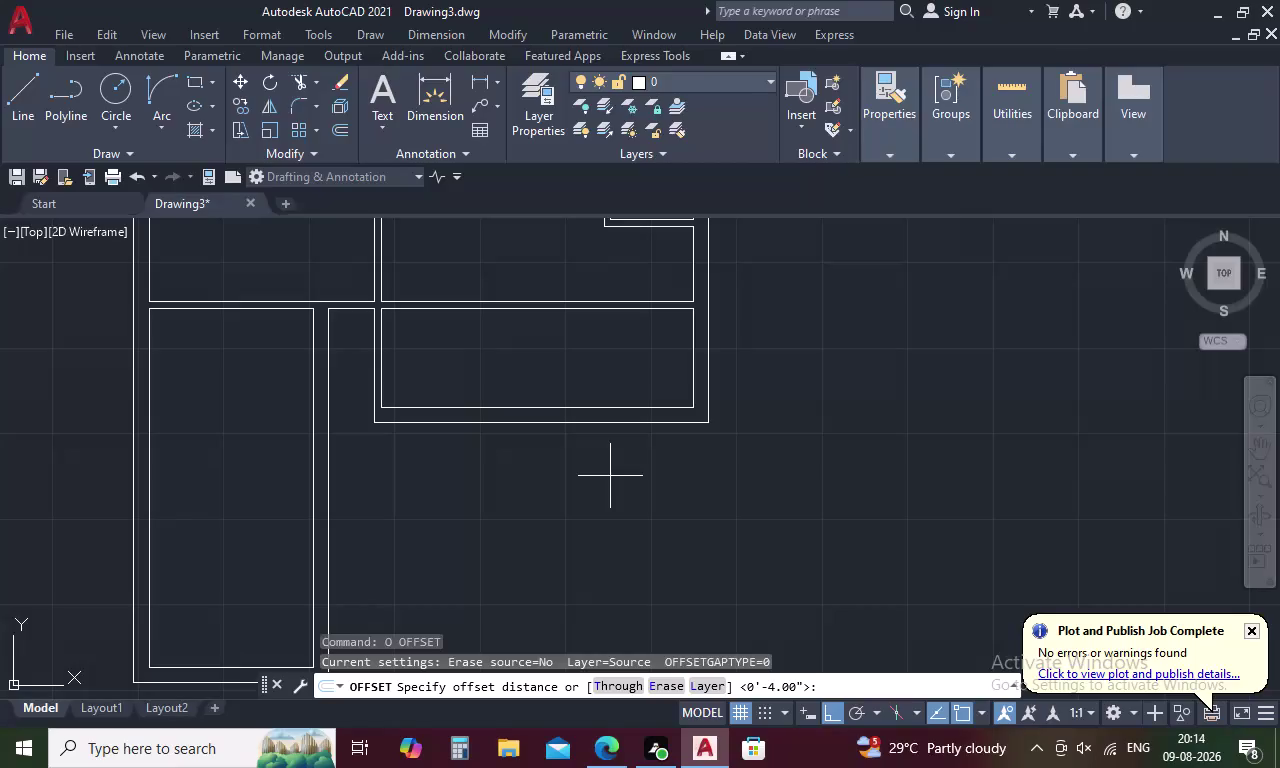
Trim the overlapping wall lines and leftover short segment at the room junction.
scroll(down, 3)
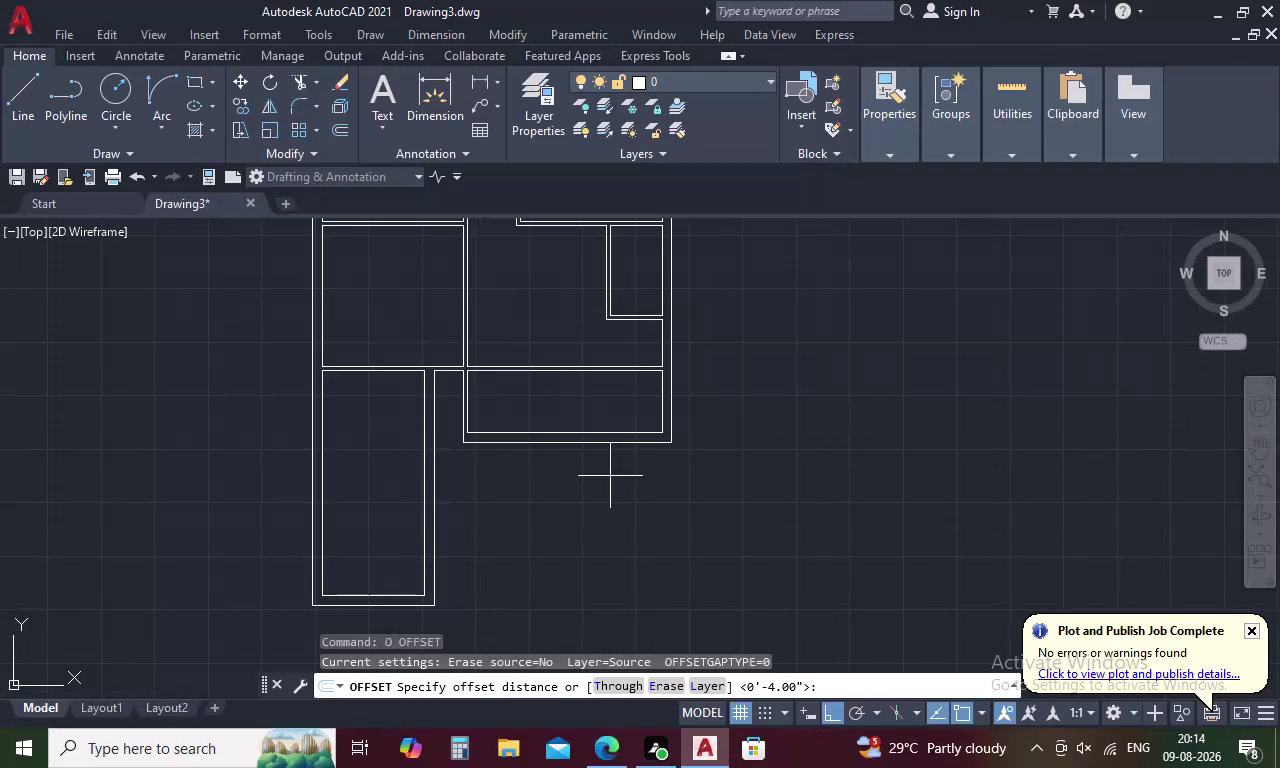
key(Escape)
text(TR)
key(space)
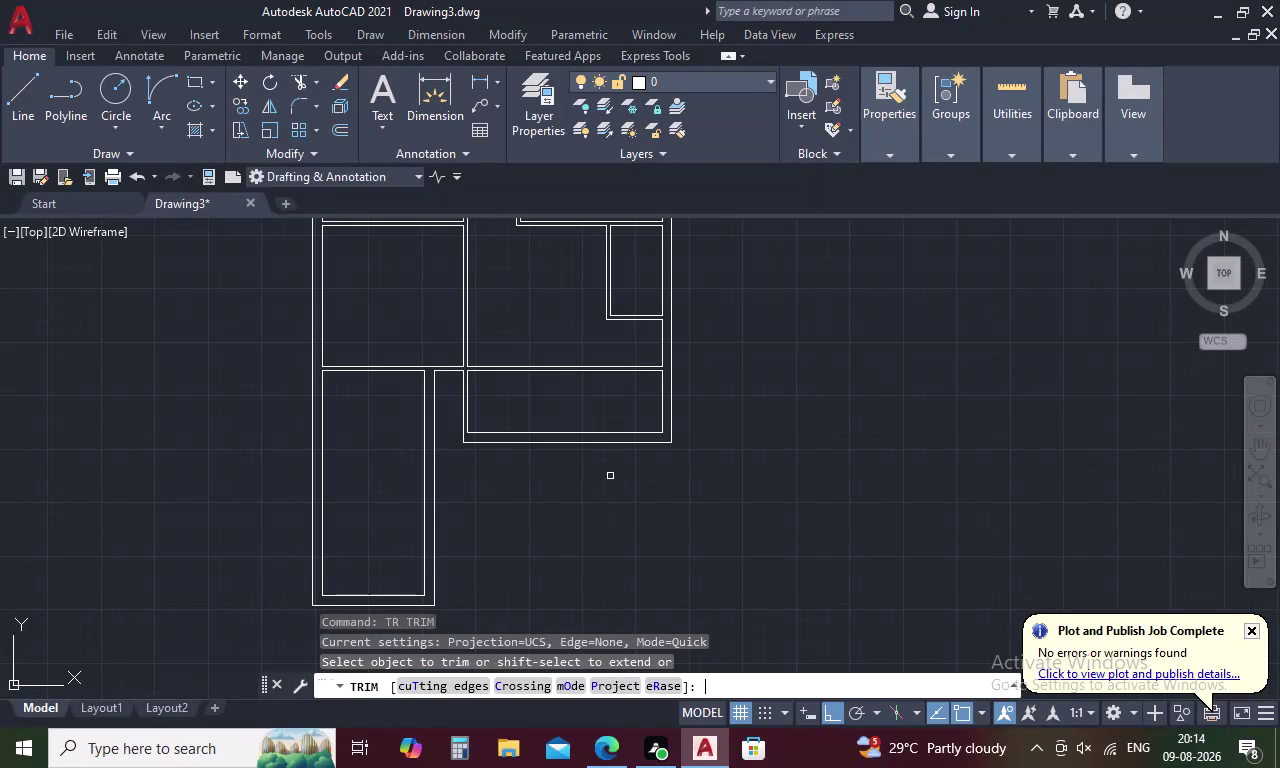
drag(710, 406, 464, 408)
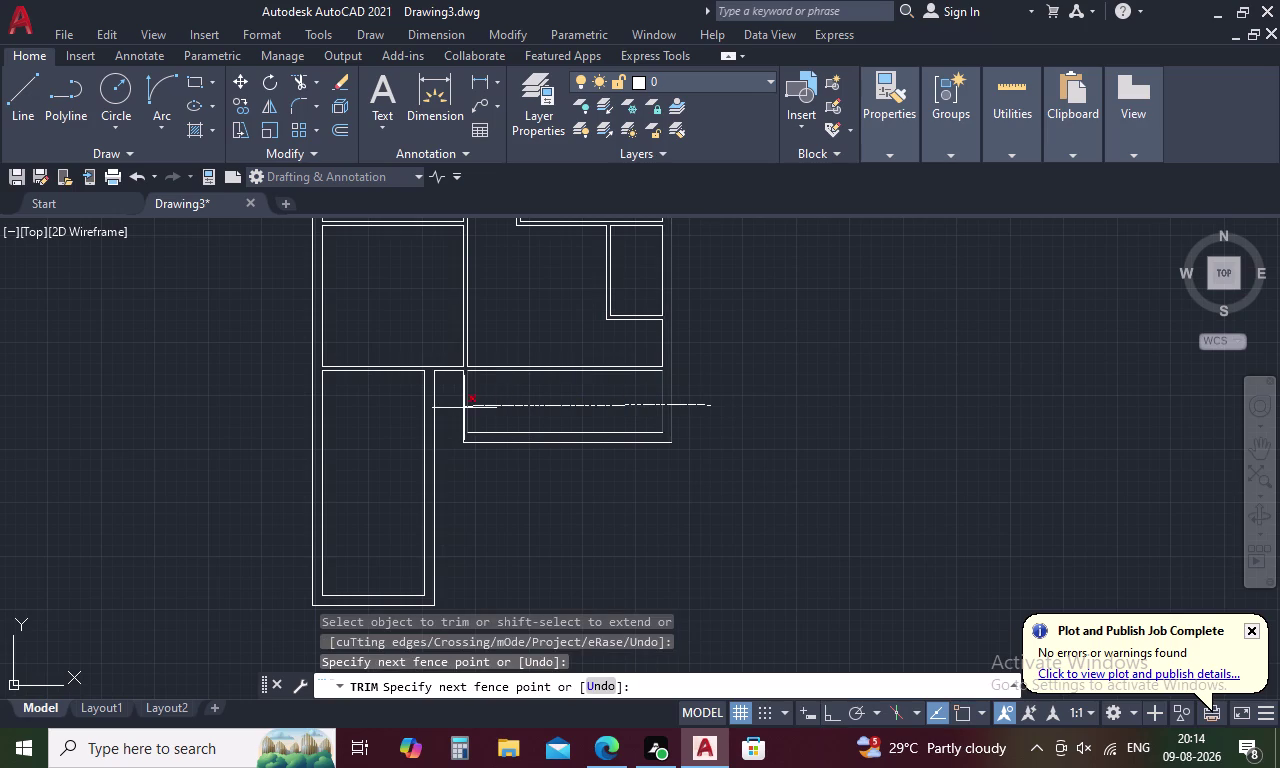
drag(464, 408, 499, 427)
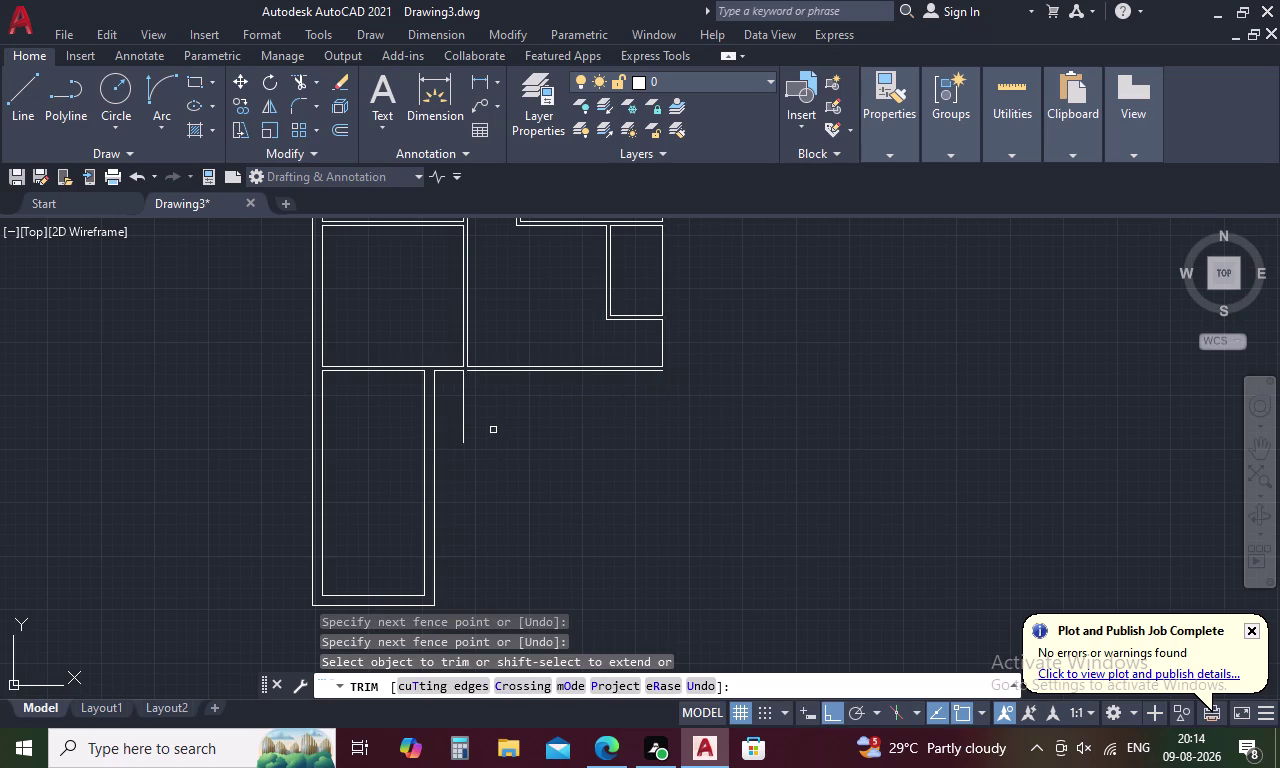
click(463, 420)
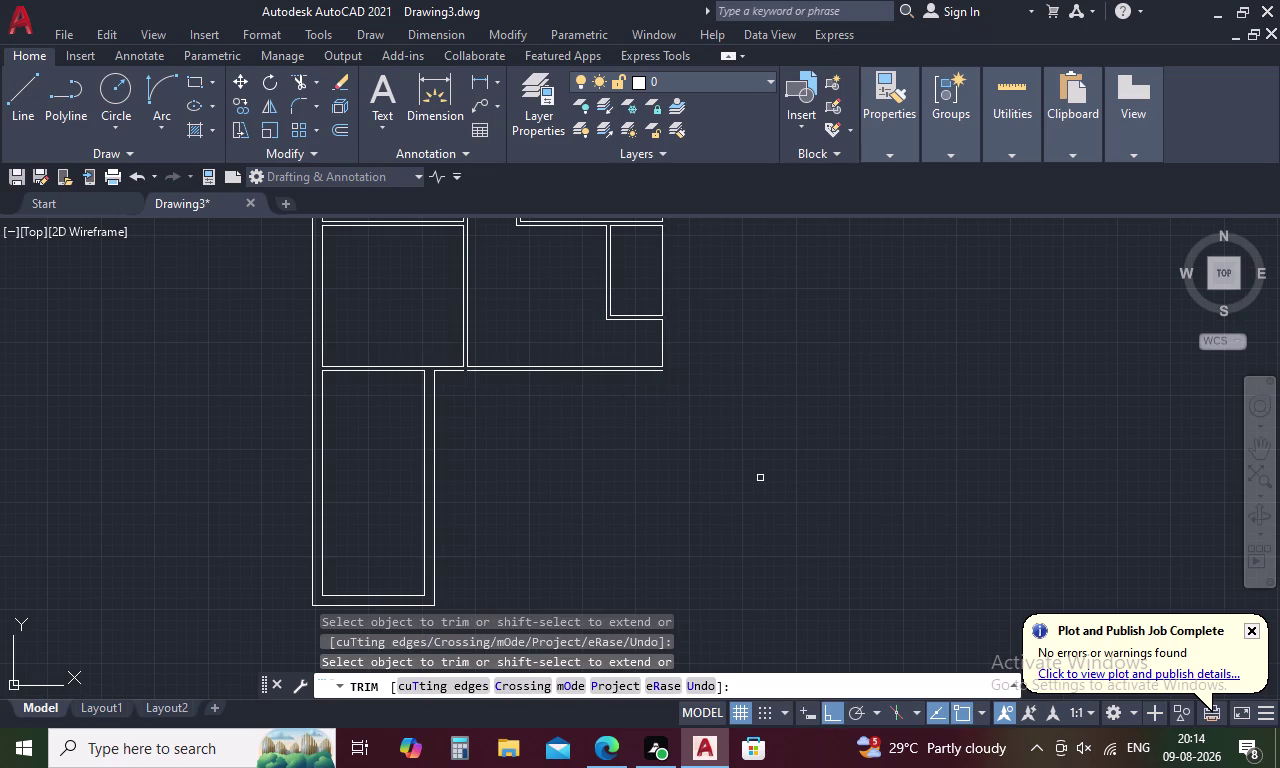
key(Escape)
Join the two split horizontal wall pieces into a single line.
scroll(up, 3)
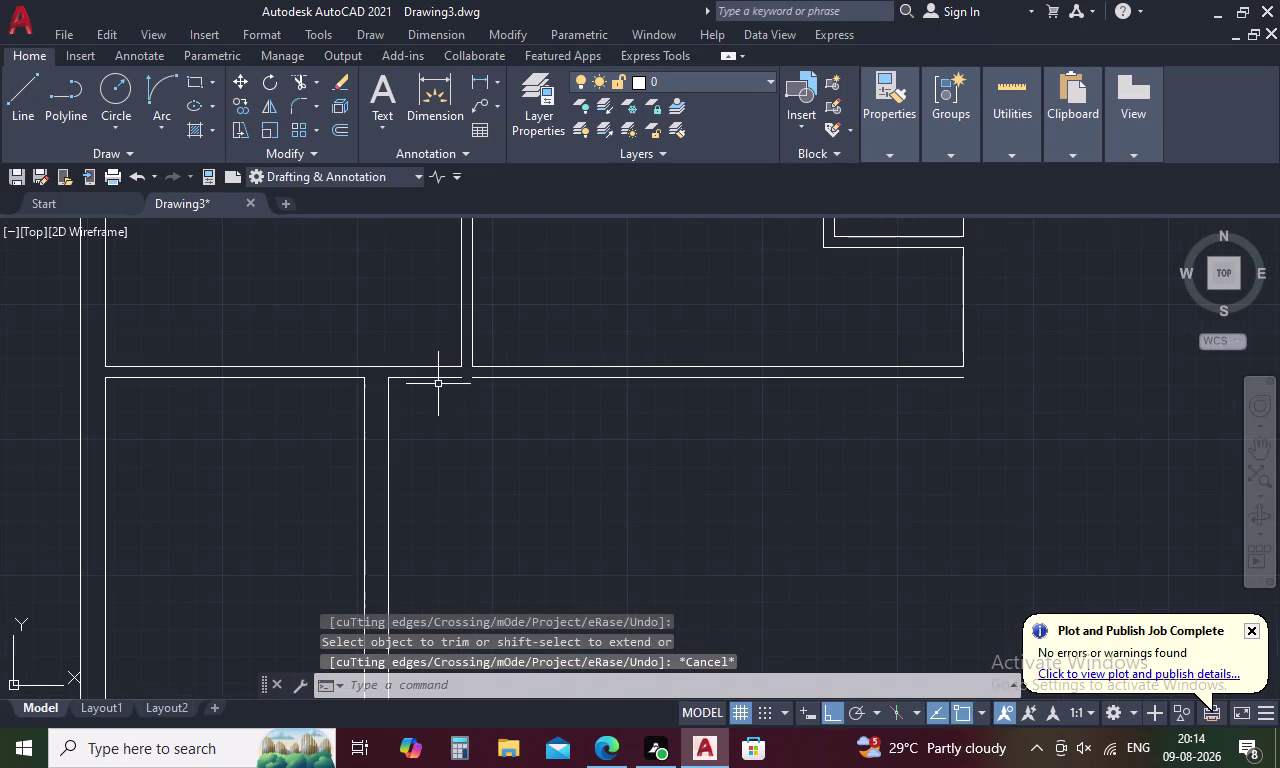
click(439, 377)
click(478, 375)
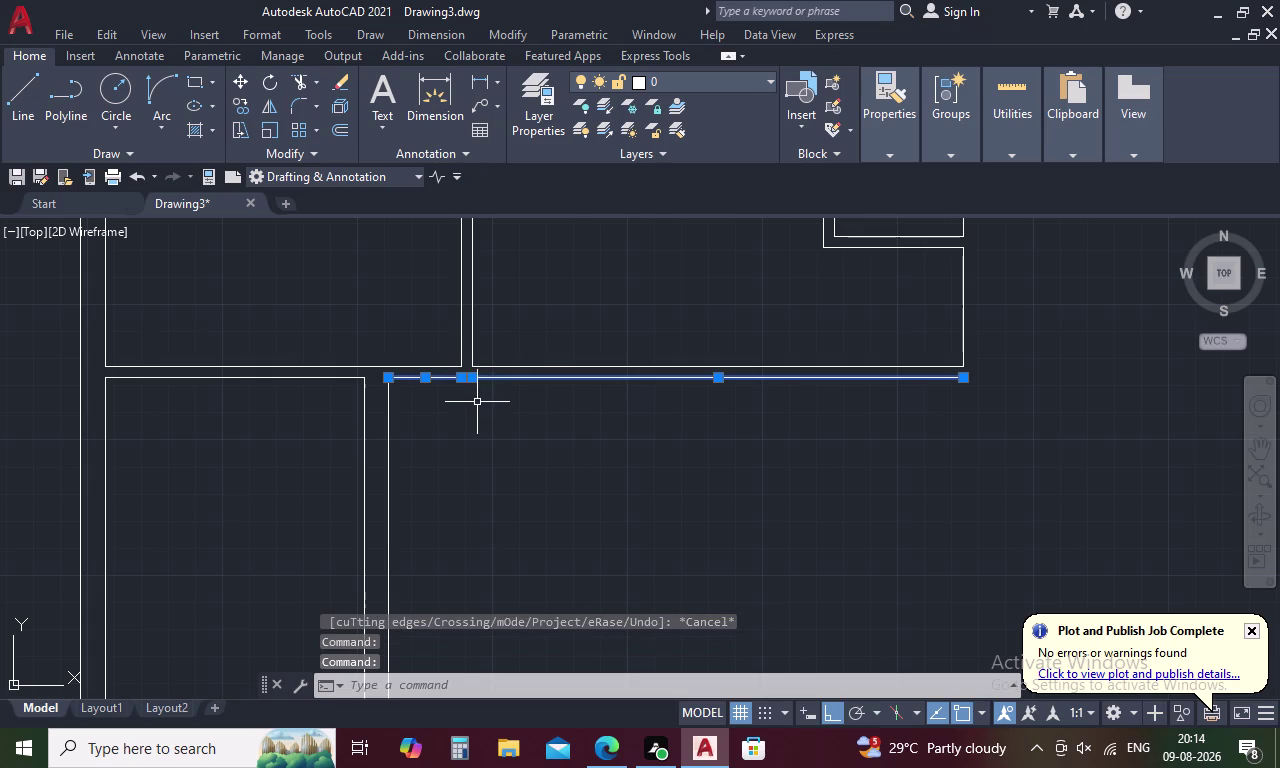
text(J)
key(space)
scroll(down, 3)
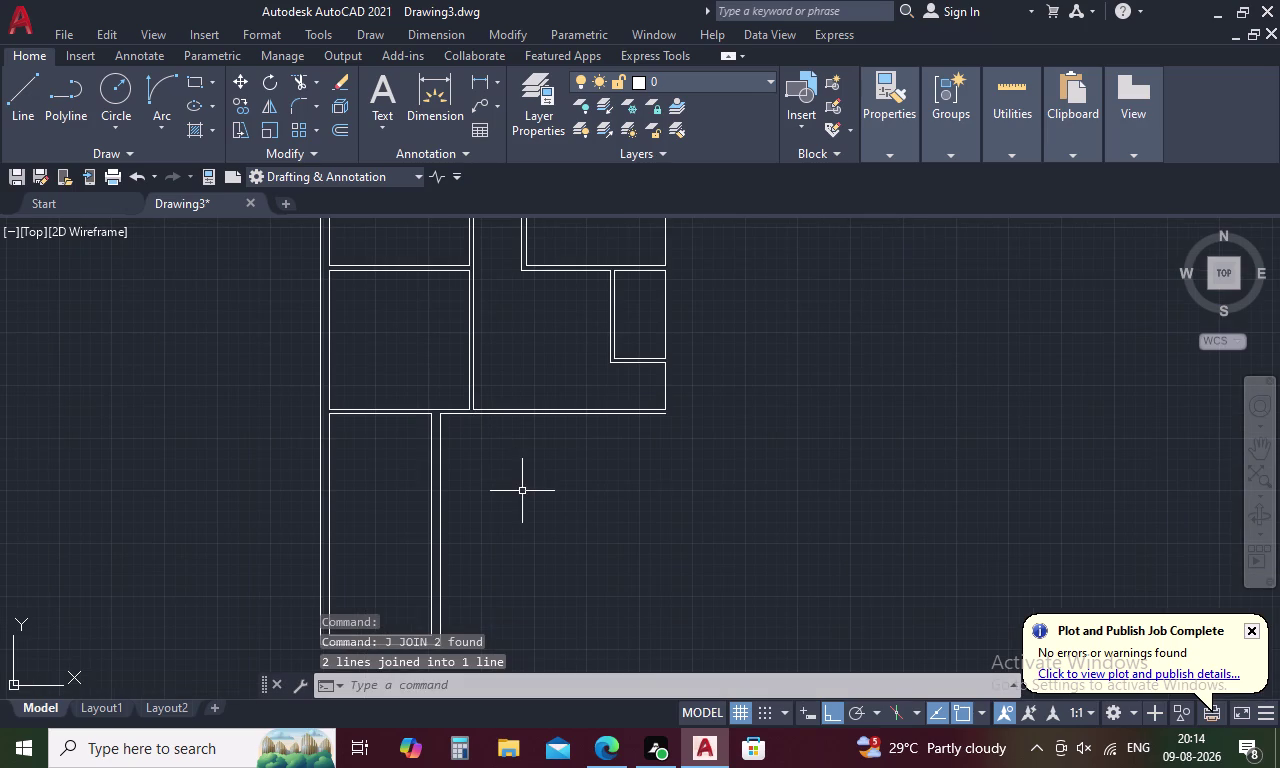
middle_drag(522, 491, 529, 429)
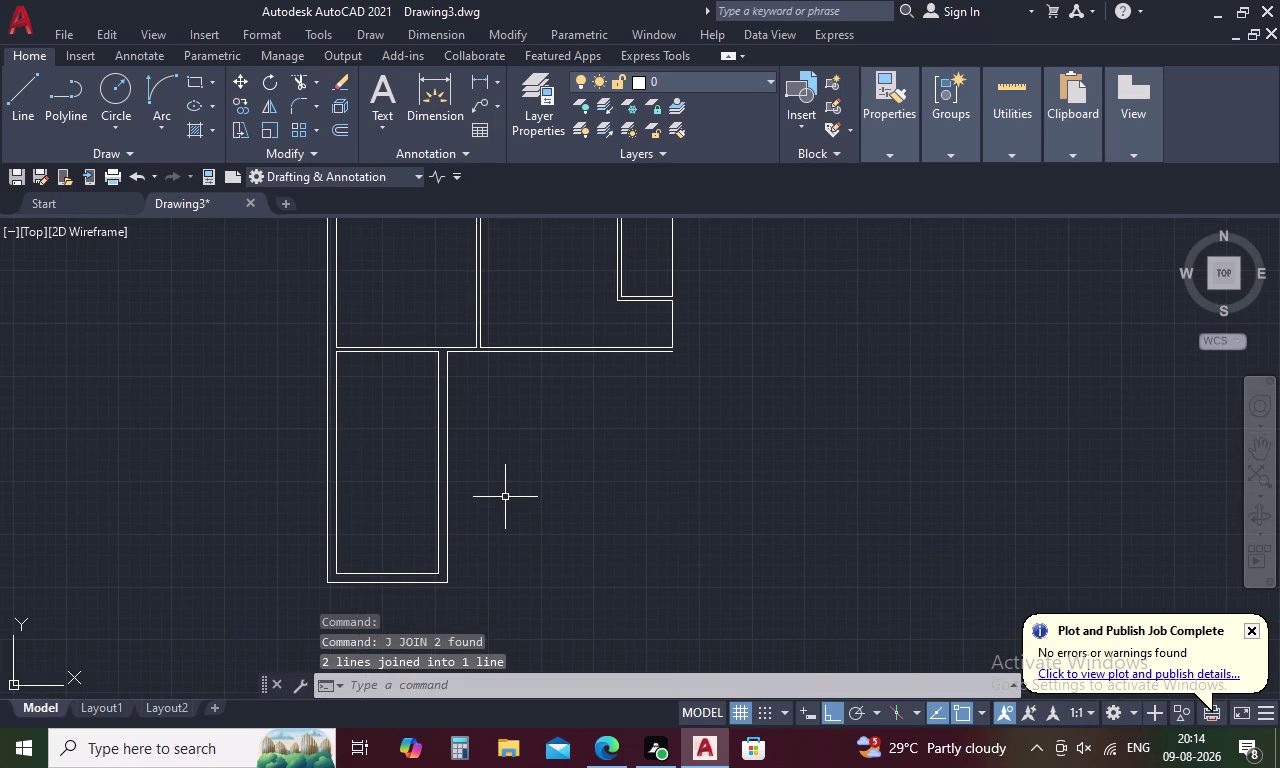
key(o)
key(space)
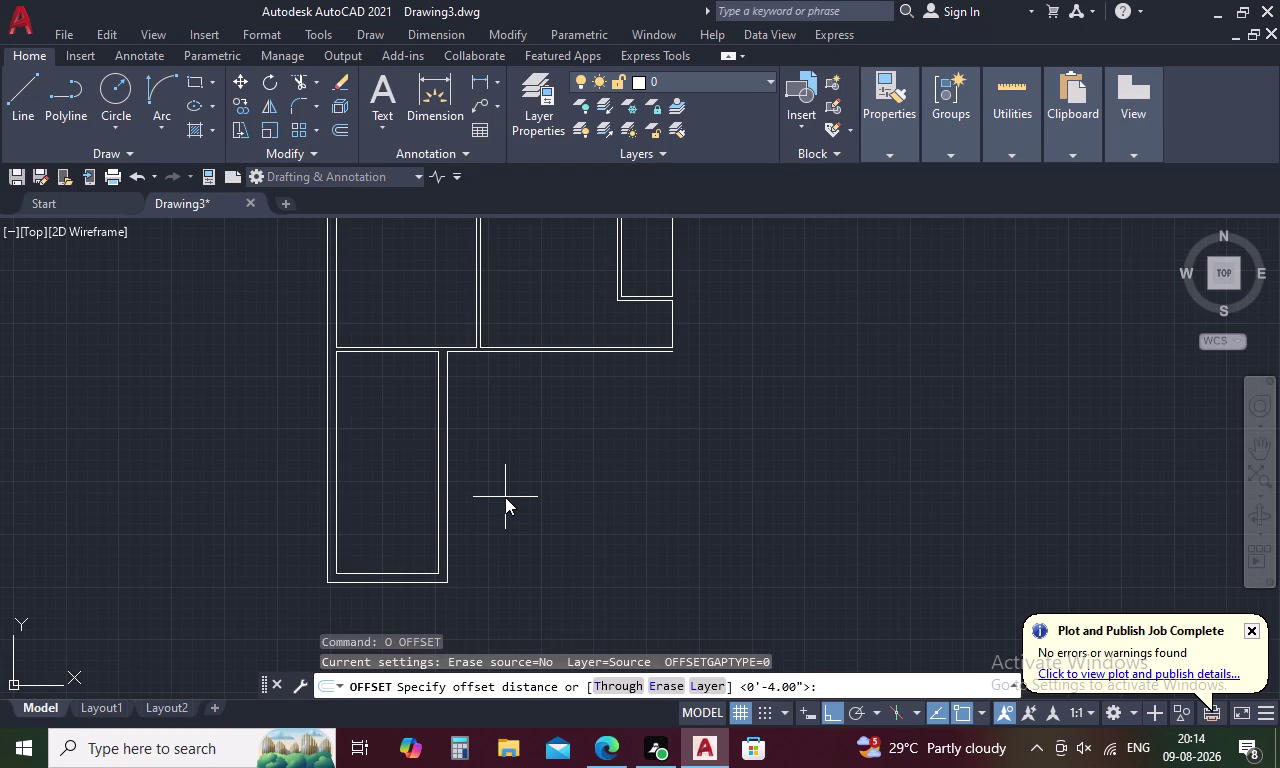
Offset the lower-left room's inner wall line 10' to the right.
text(1)
text(0')
key(space)
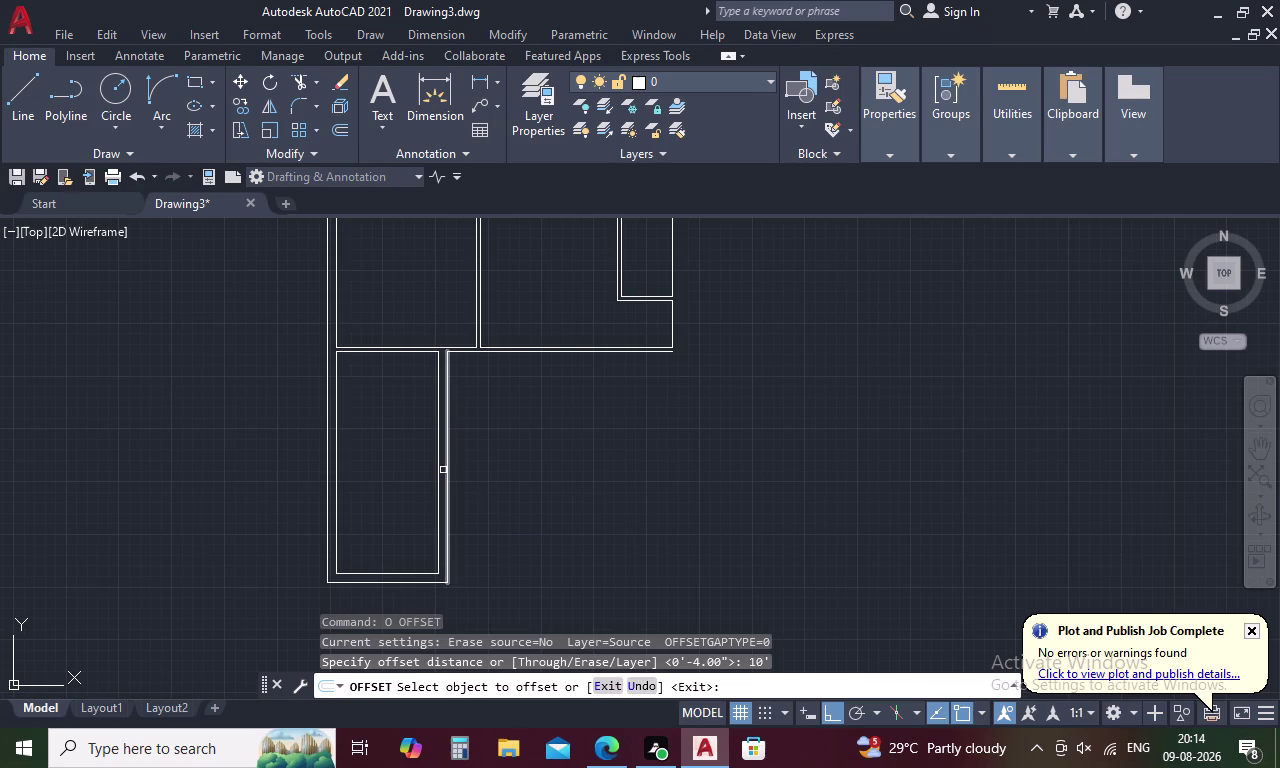
click(448, 463)
click(506, 462)
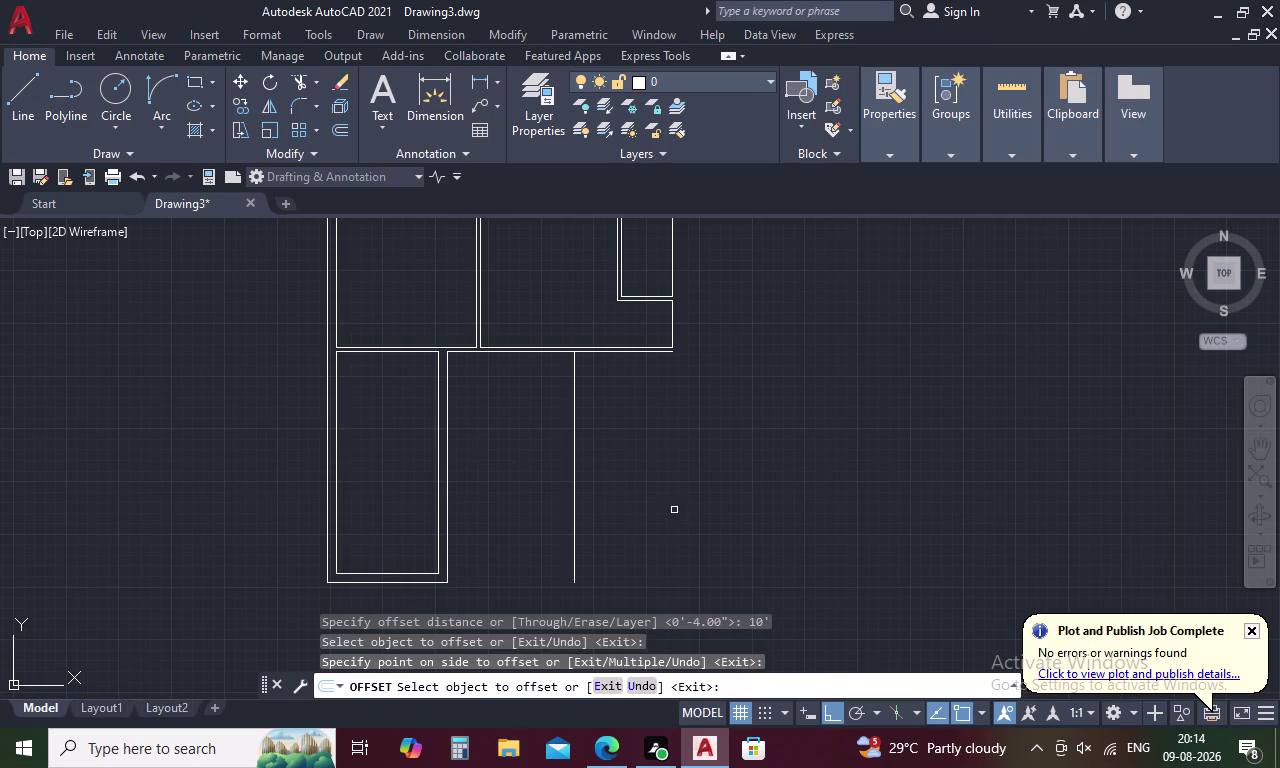
key(Escape)
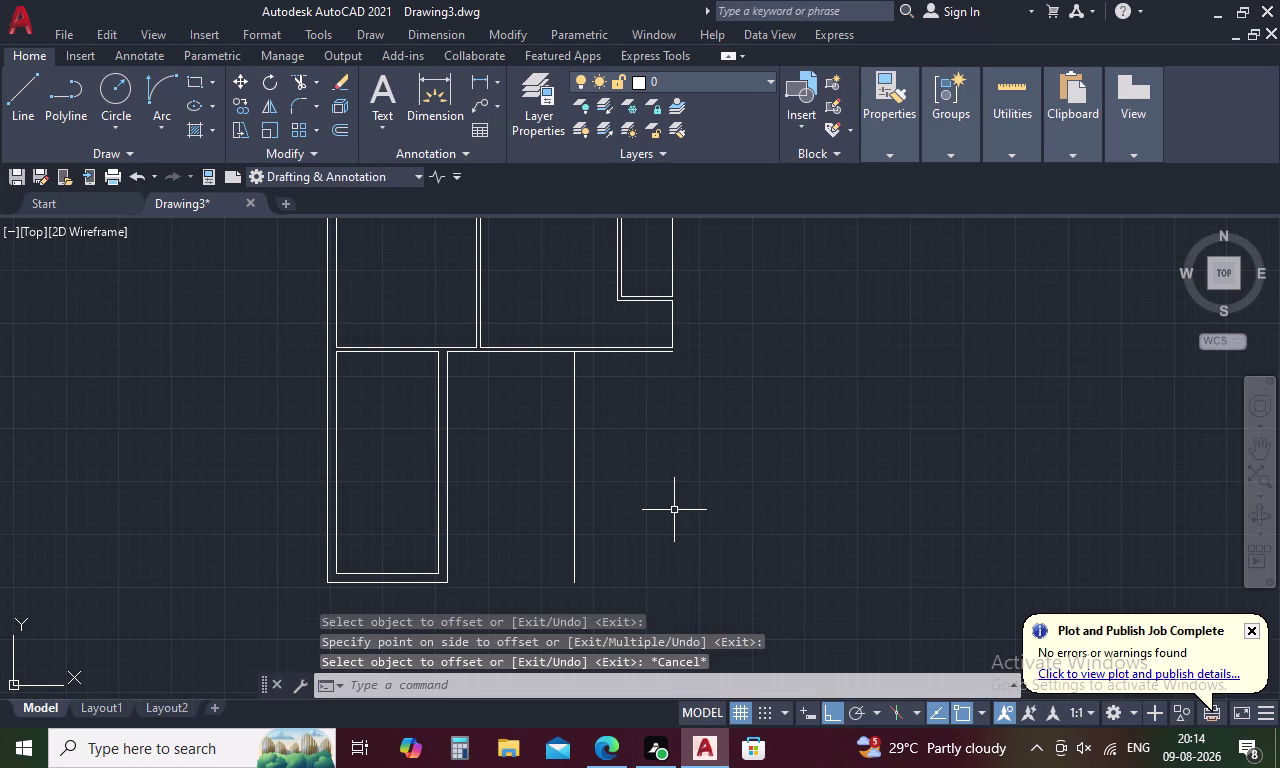
Offset the horizontal wall line above 13'3" downward.
key(space)
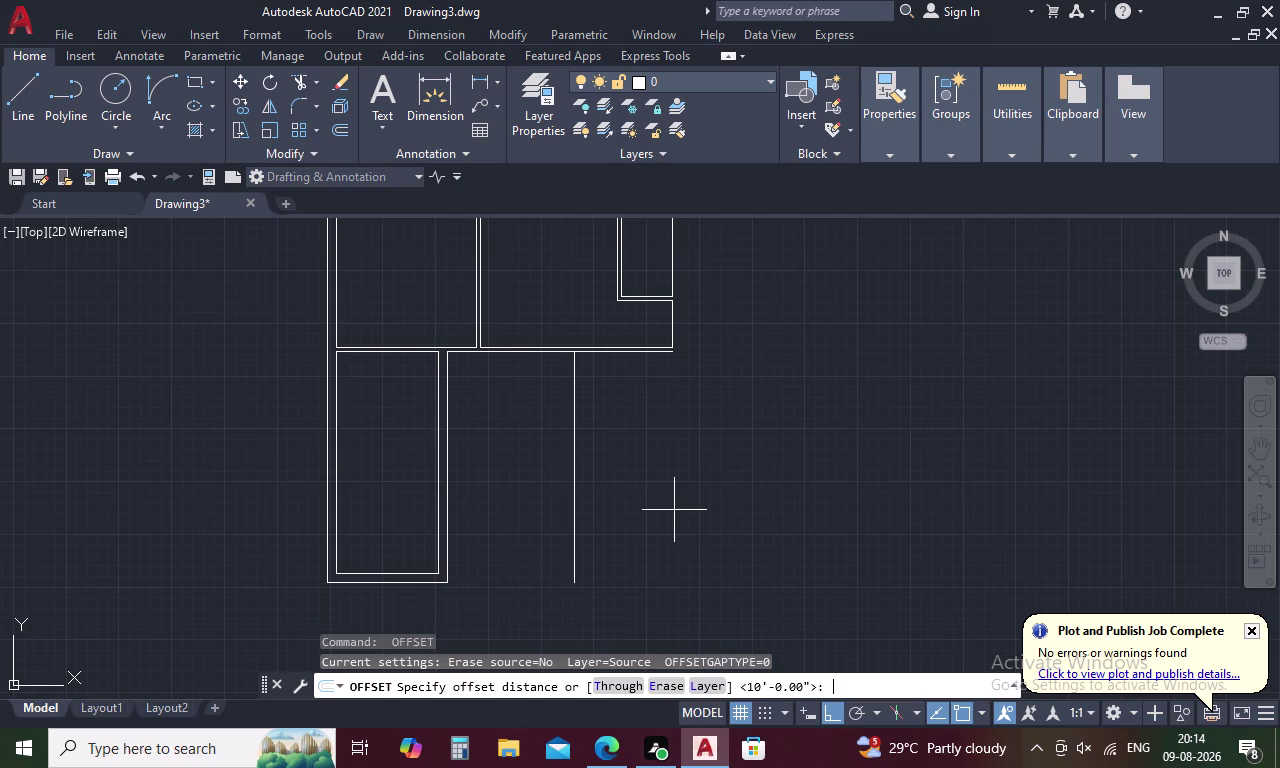
text(13)
text('3)
text(")
key(space)
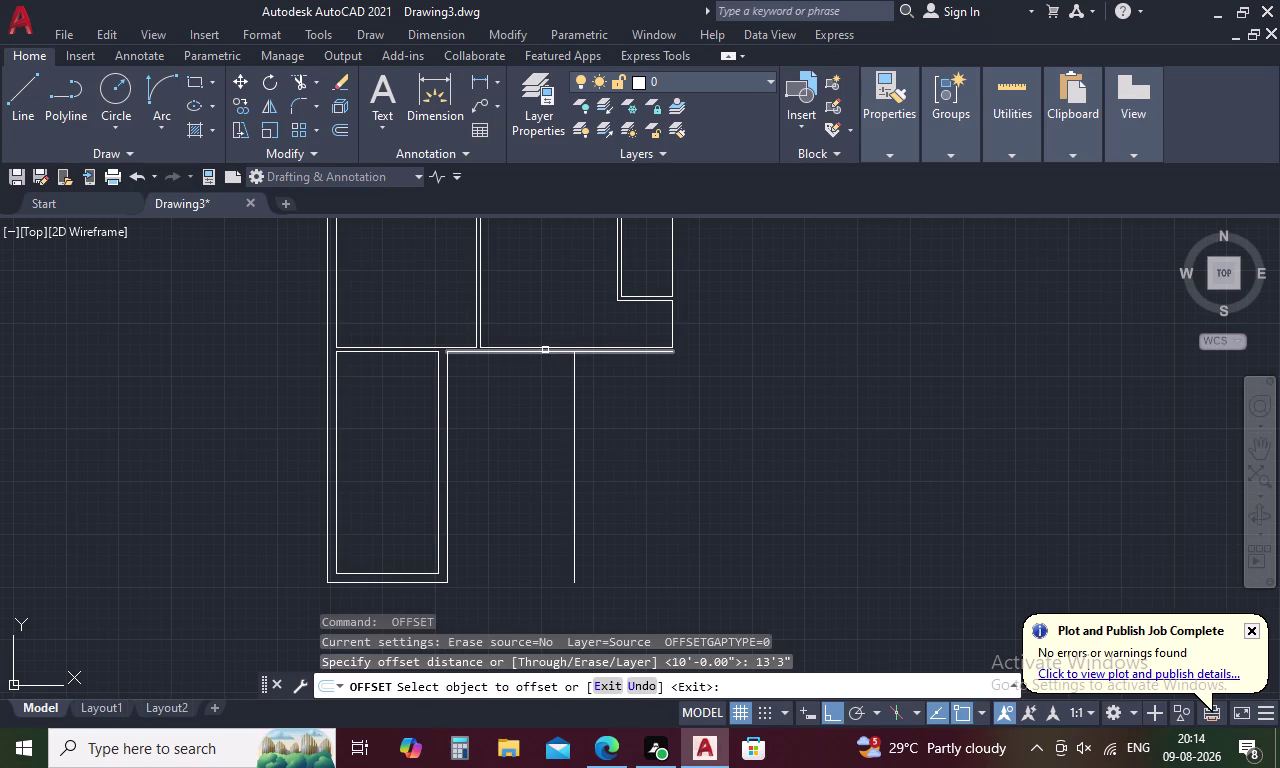
click(545, 353)
click(545, 438)
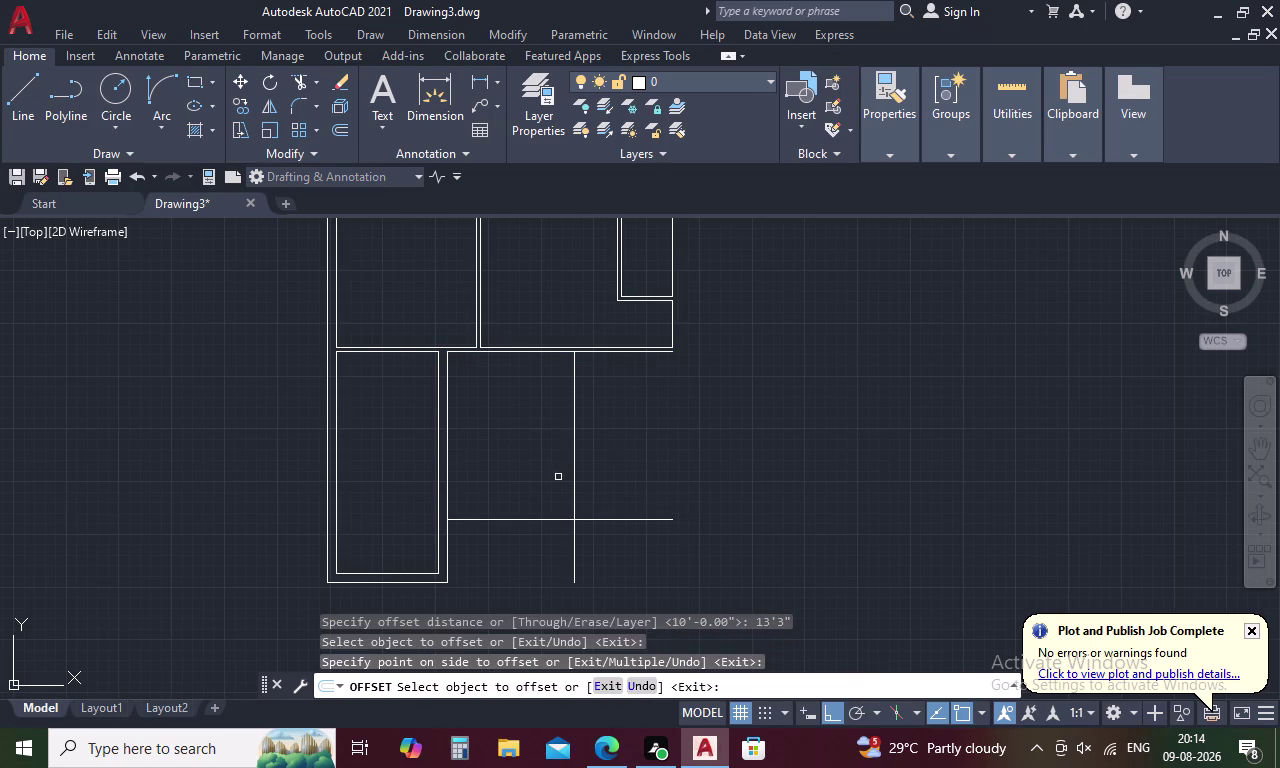
key(Escape)
Trim the overhanging line ends to close off the new room.
text(TR)
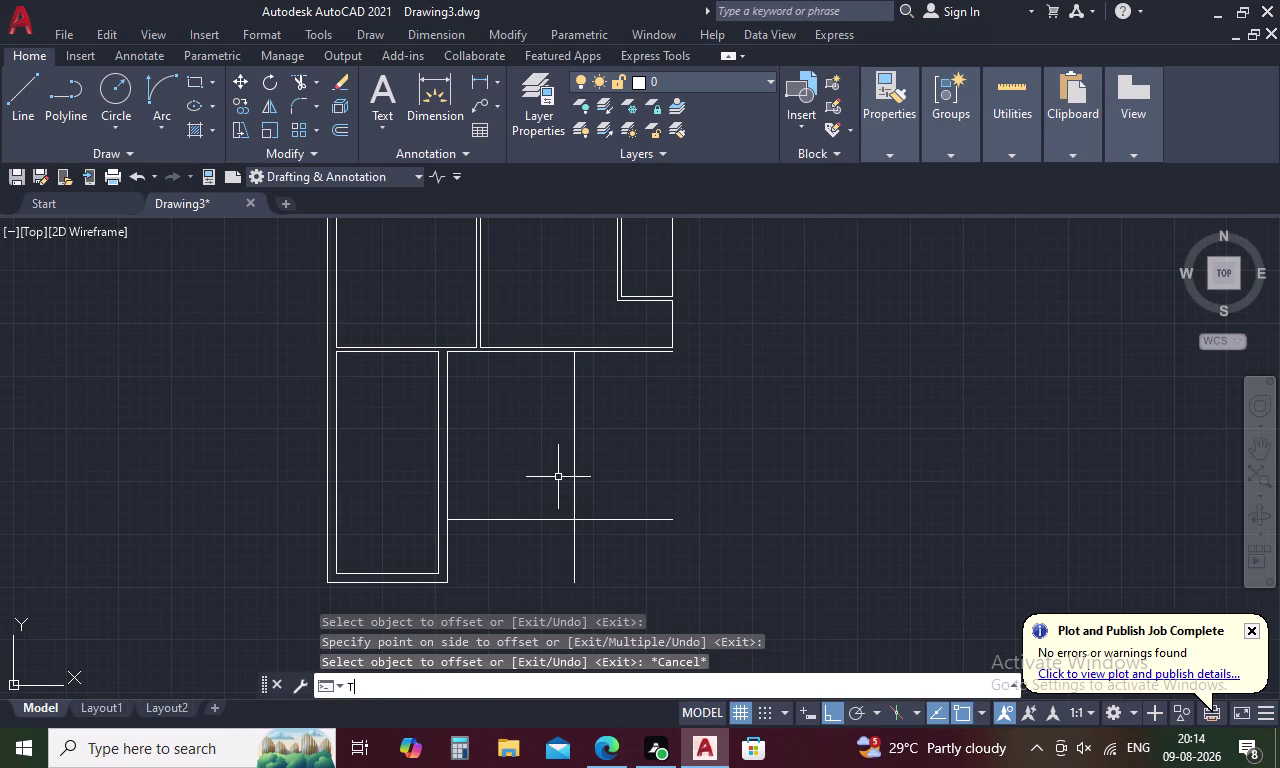
key(space)
drag(612, 499, 548, 562)
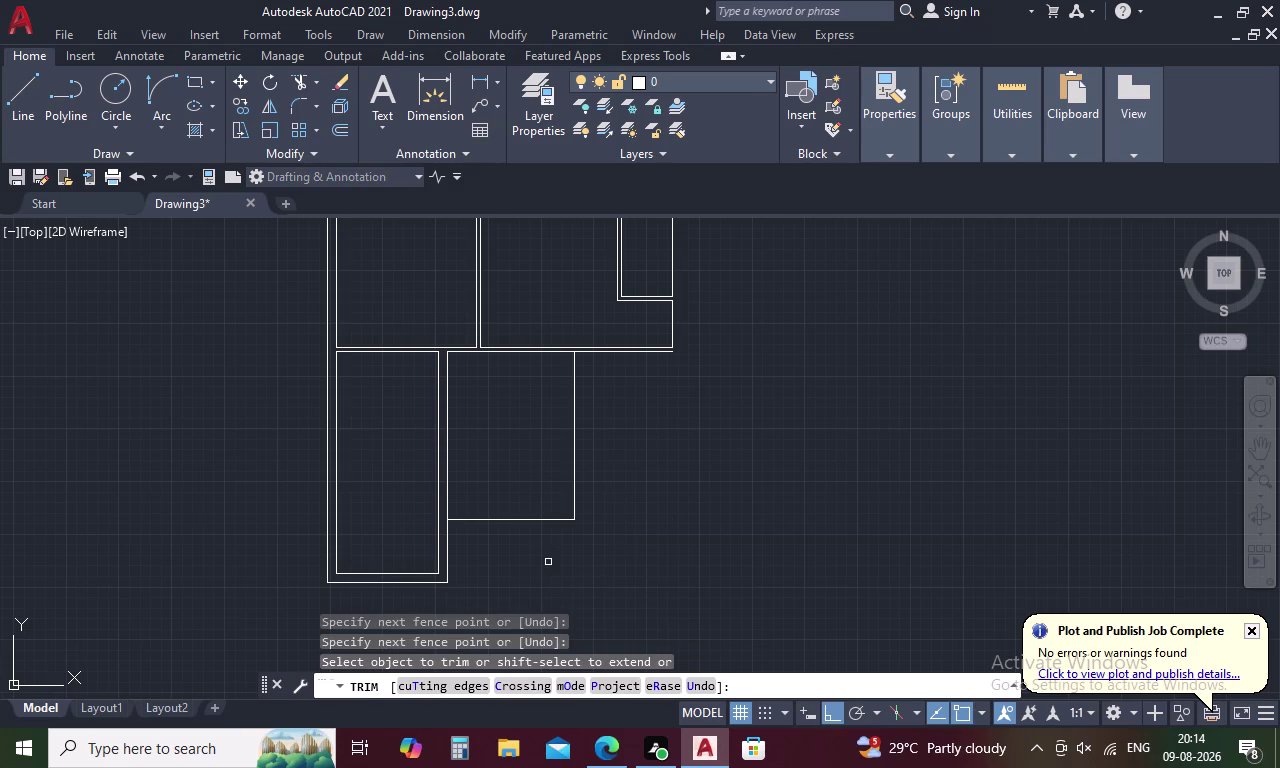
key(Escape)
text(O)
key(space)
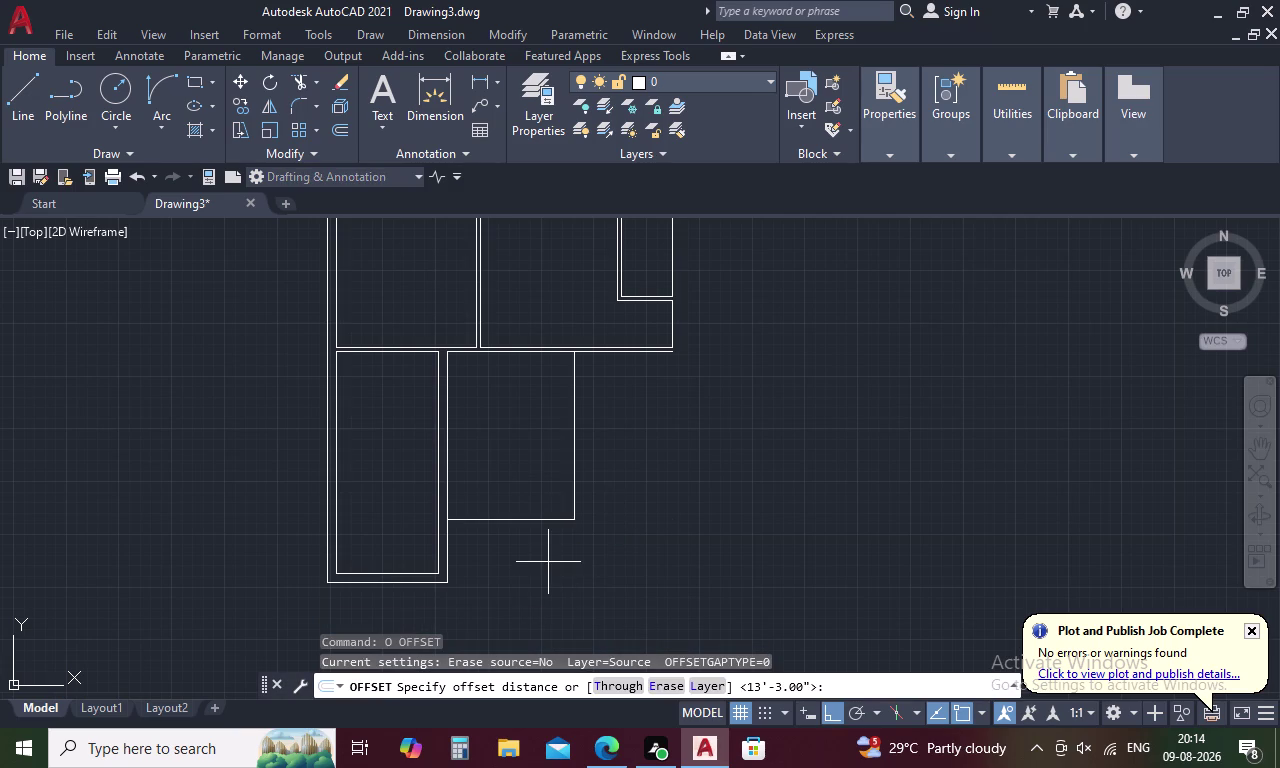
Offset the new room's right and bottom wall lines 4 inches outward.
text(4)
key(space)
click(575, 445)
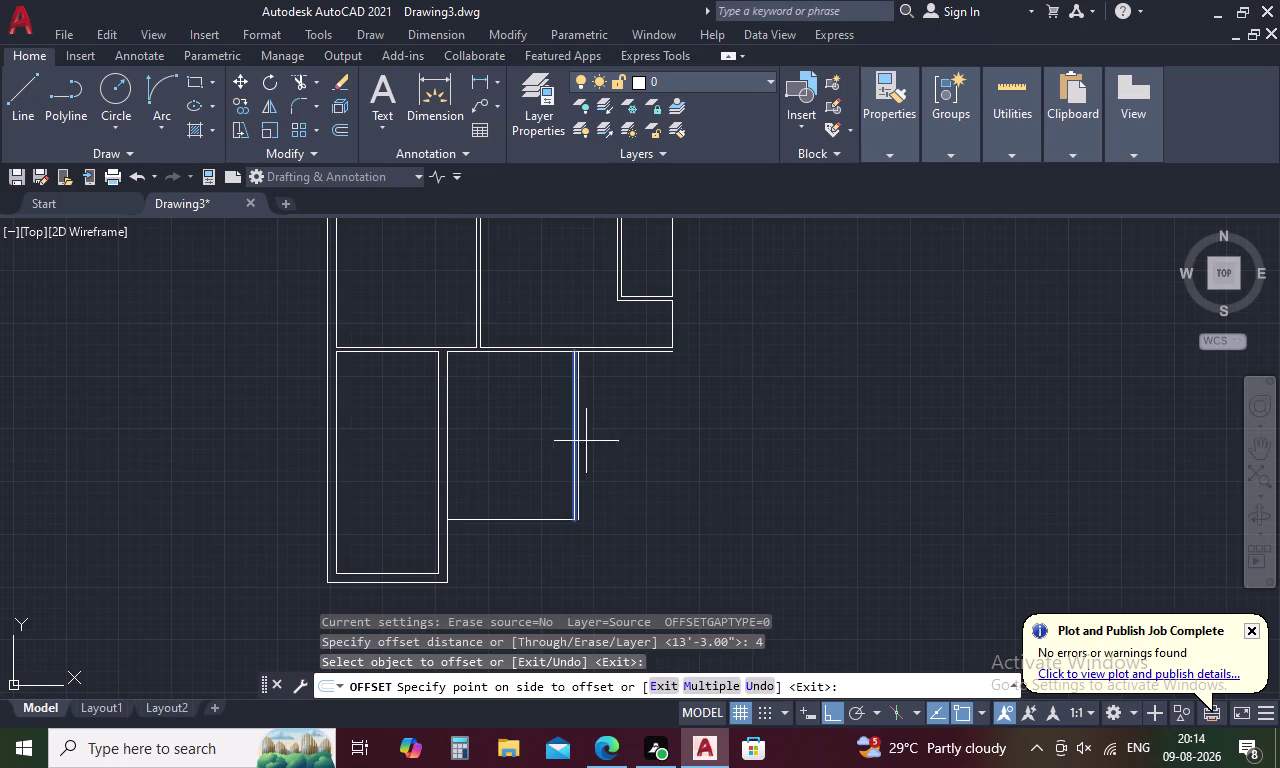
click(598, 438)
click(532, 521)
click(526, 570)
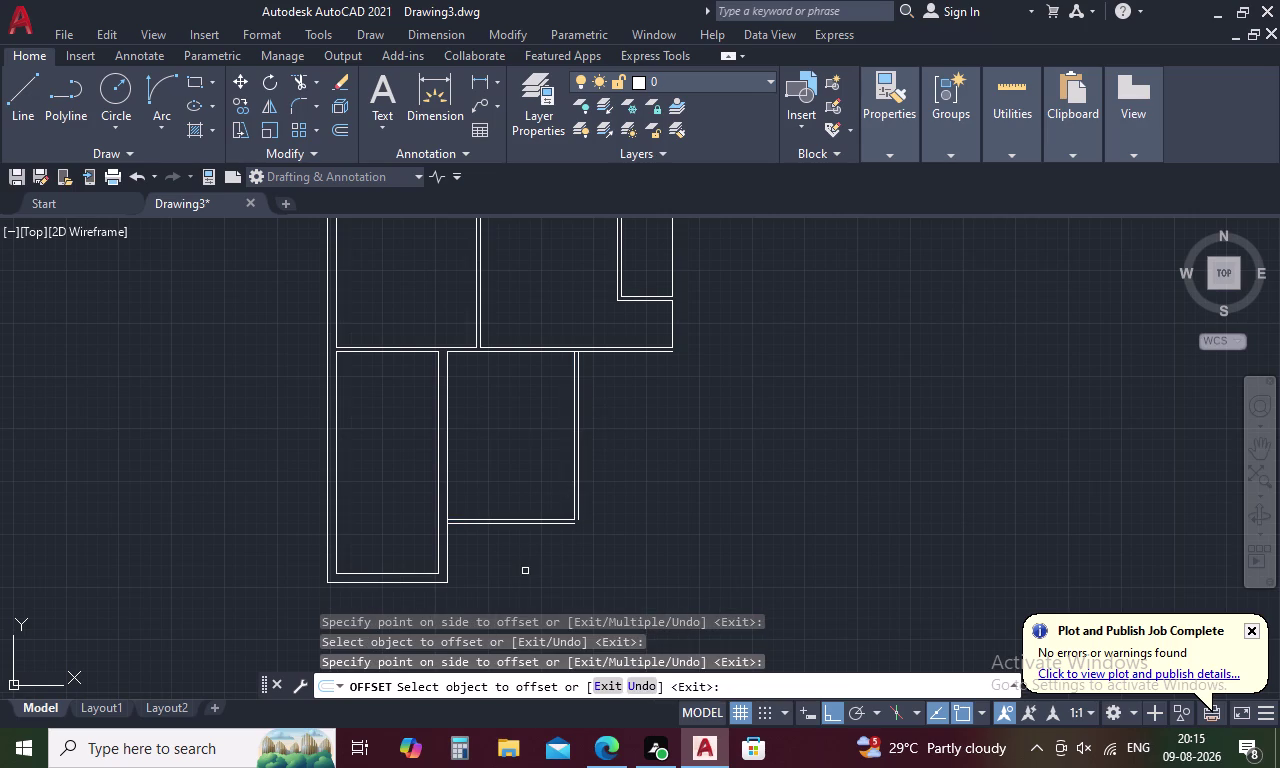
key(Escape)
Trim the overlapping wall lines at the corner and the top junction.
text(TR)
key(space)
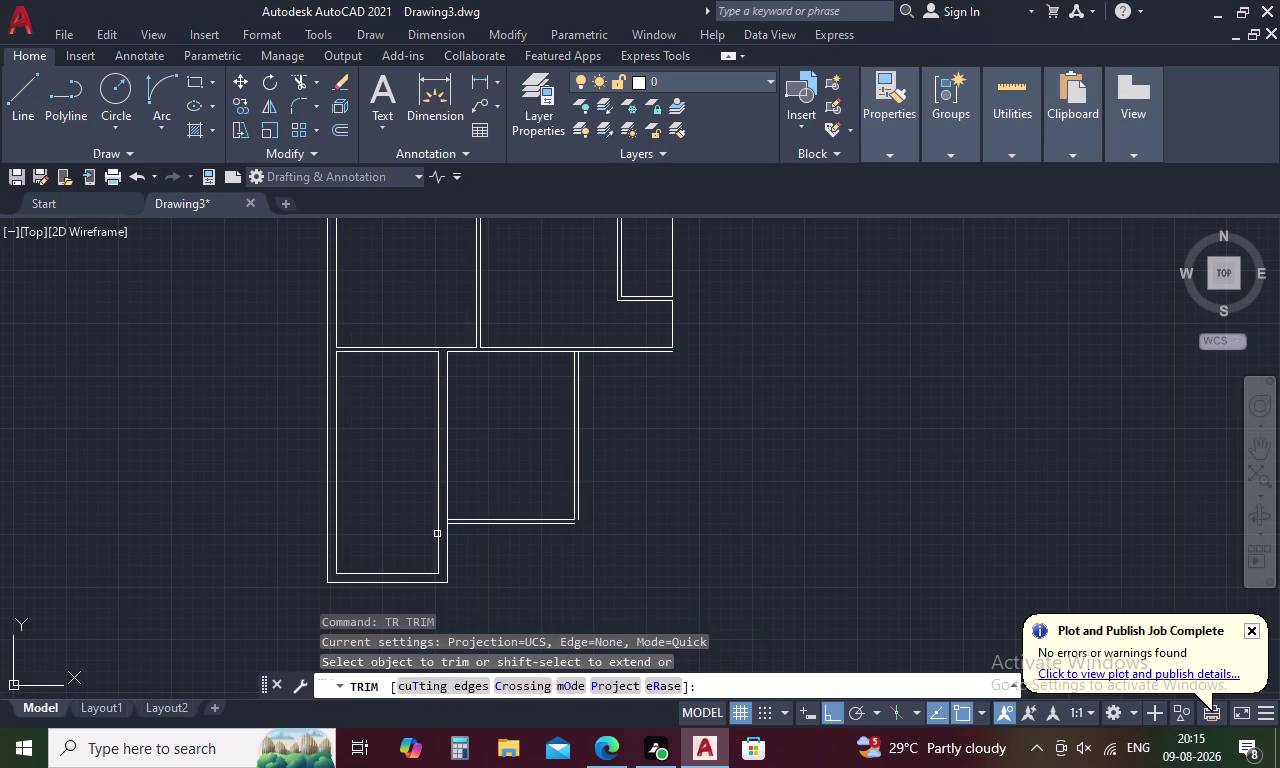
scroll(up, 3)
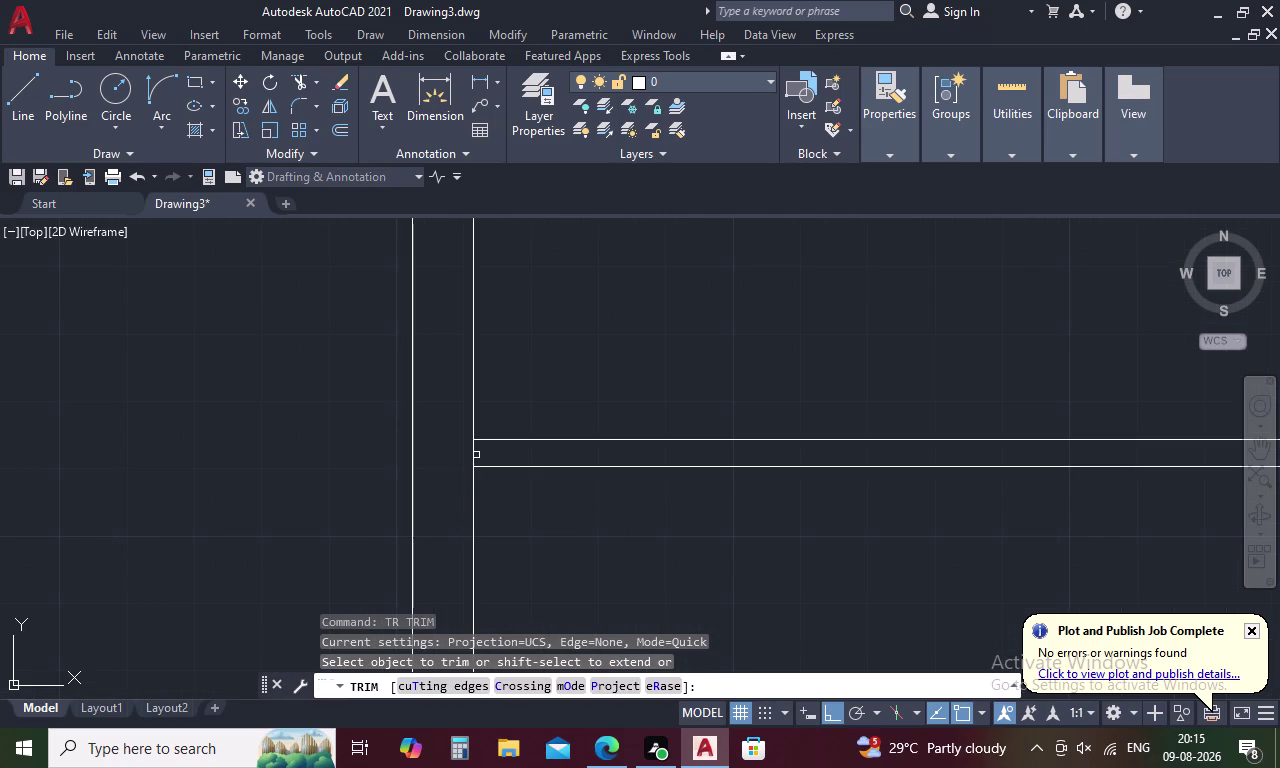
click(472, 456)
scroll(down, 3)
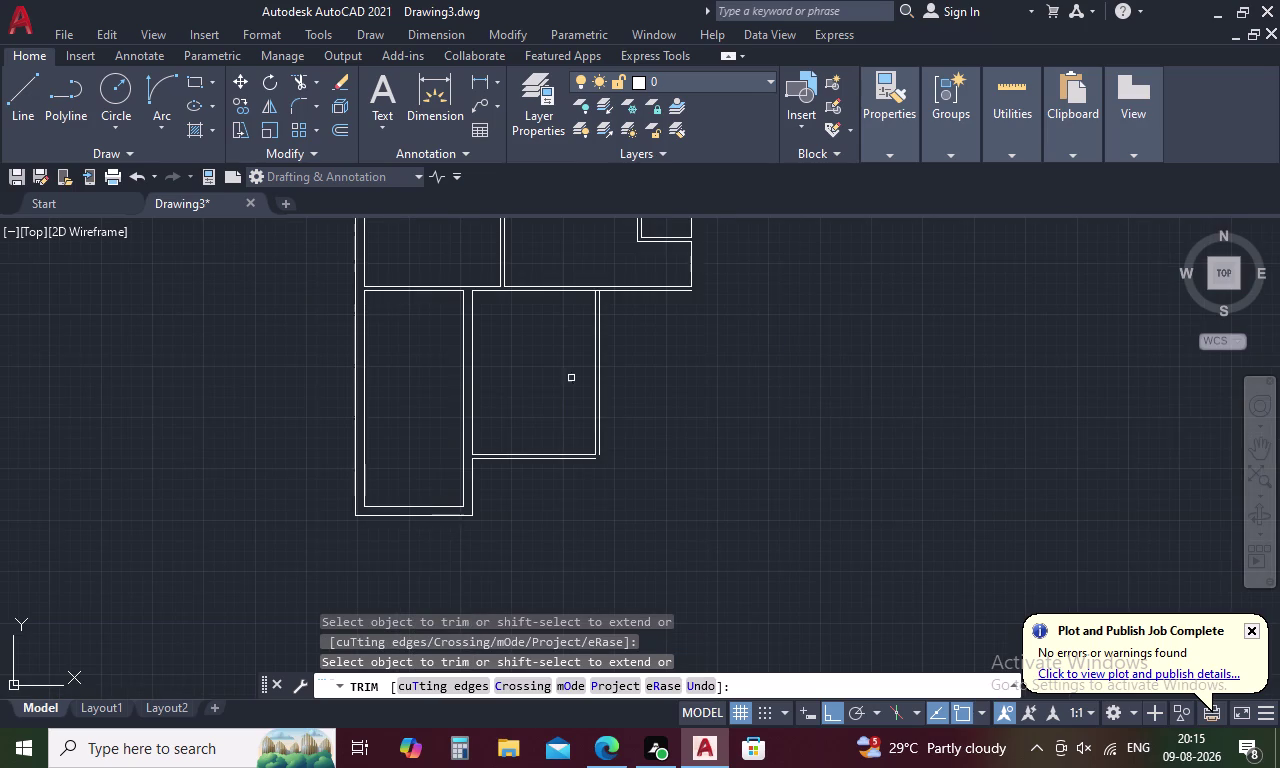
middle_drag(571, 378, 559, 486)
scroll(up, 3)
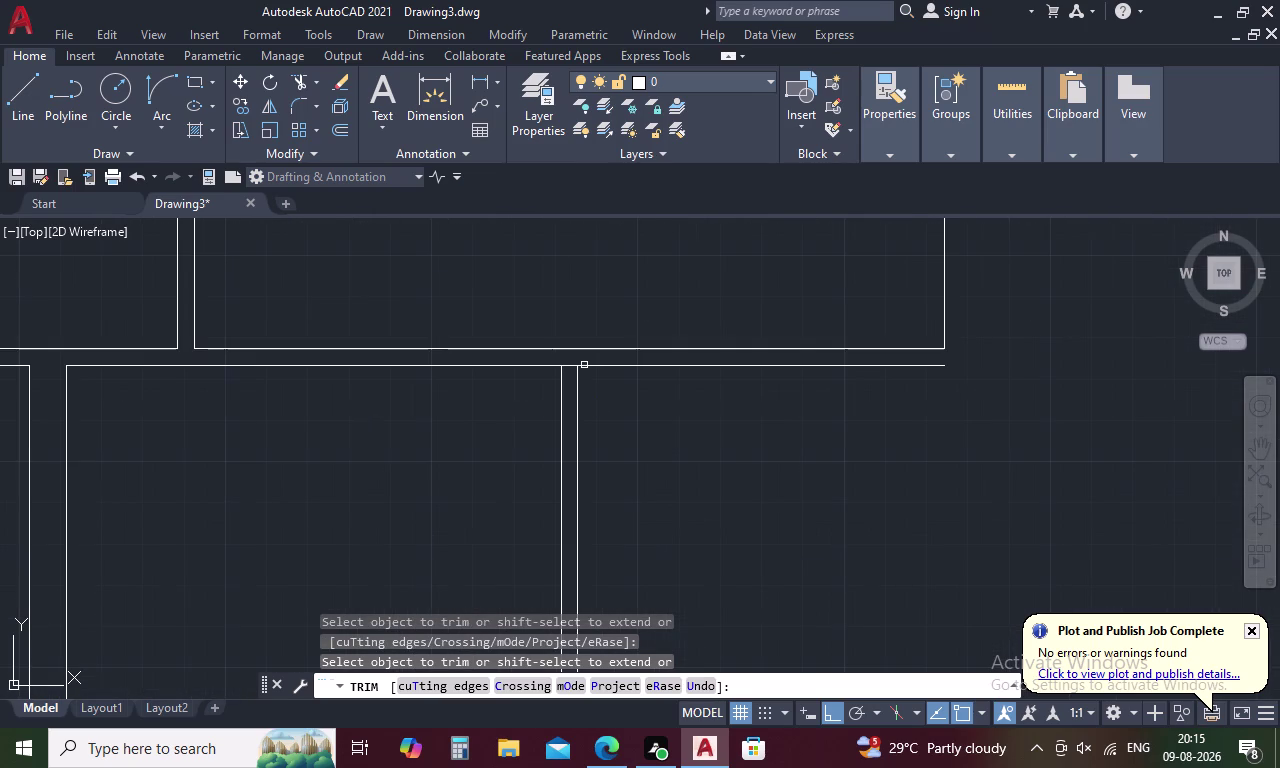
click(571, 367)
scroll(down, 3)
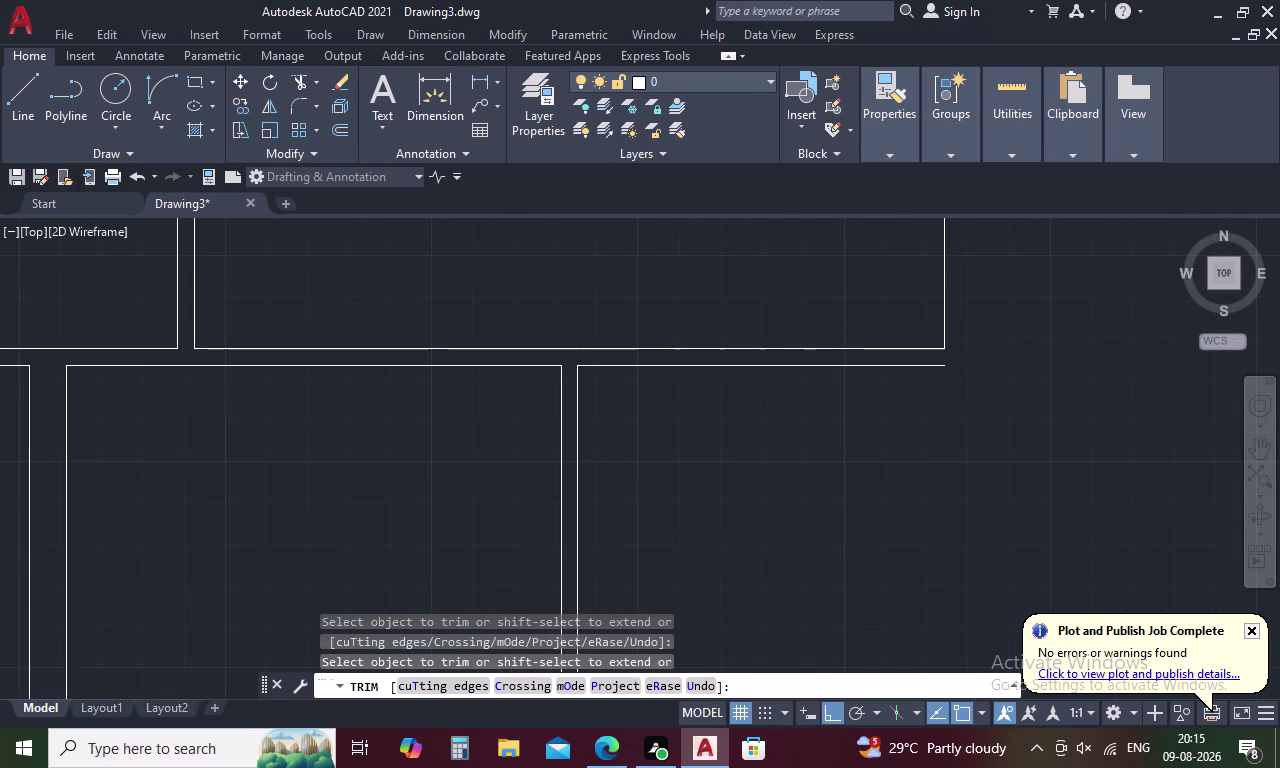
middle_drag(639, 456, 660, 308)
key(Escape)
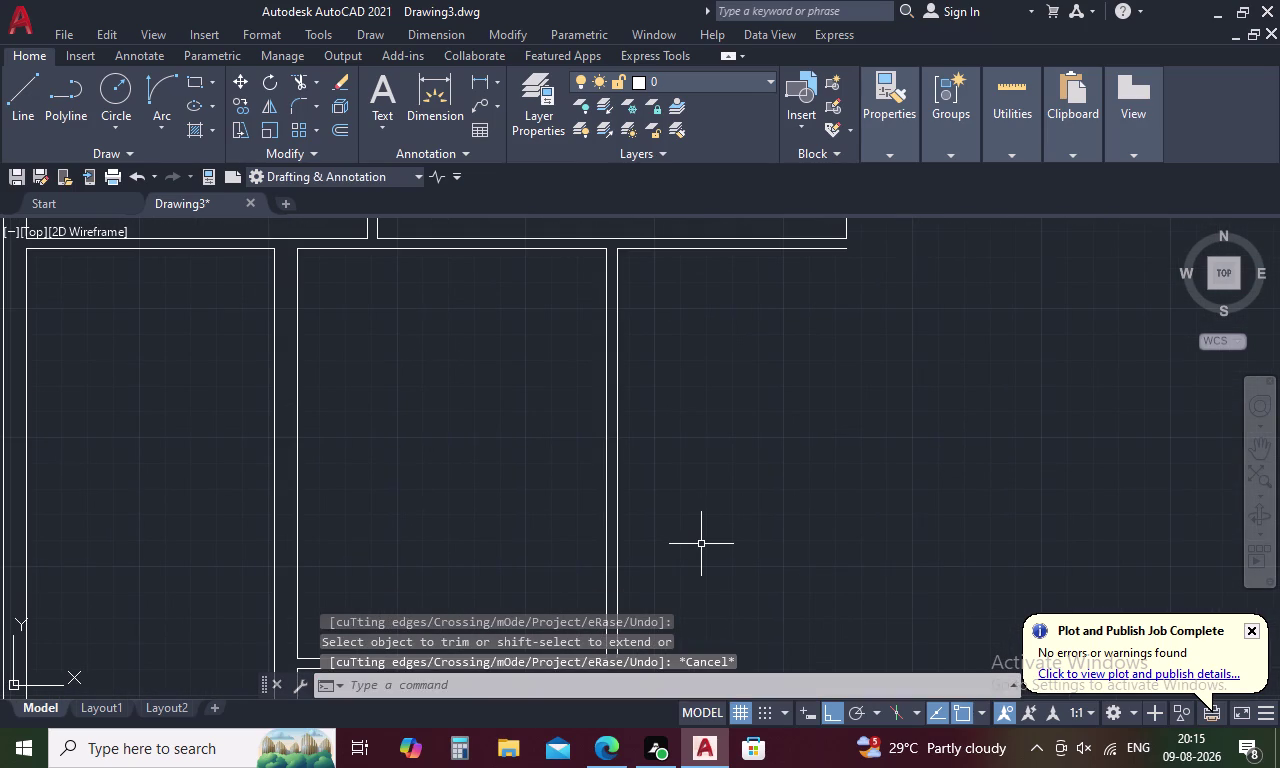
Fillet the open bottom-right wall corner into a sharp corner.
key(f)
key(space)
middle_drag(678, 584, 647, 406)
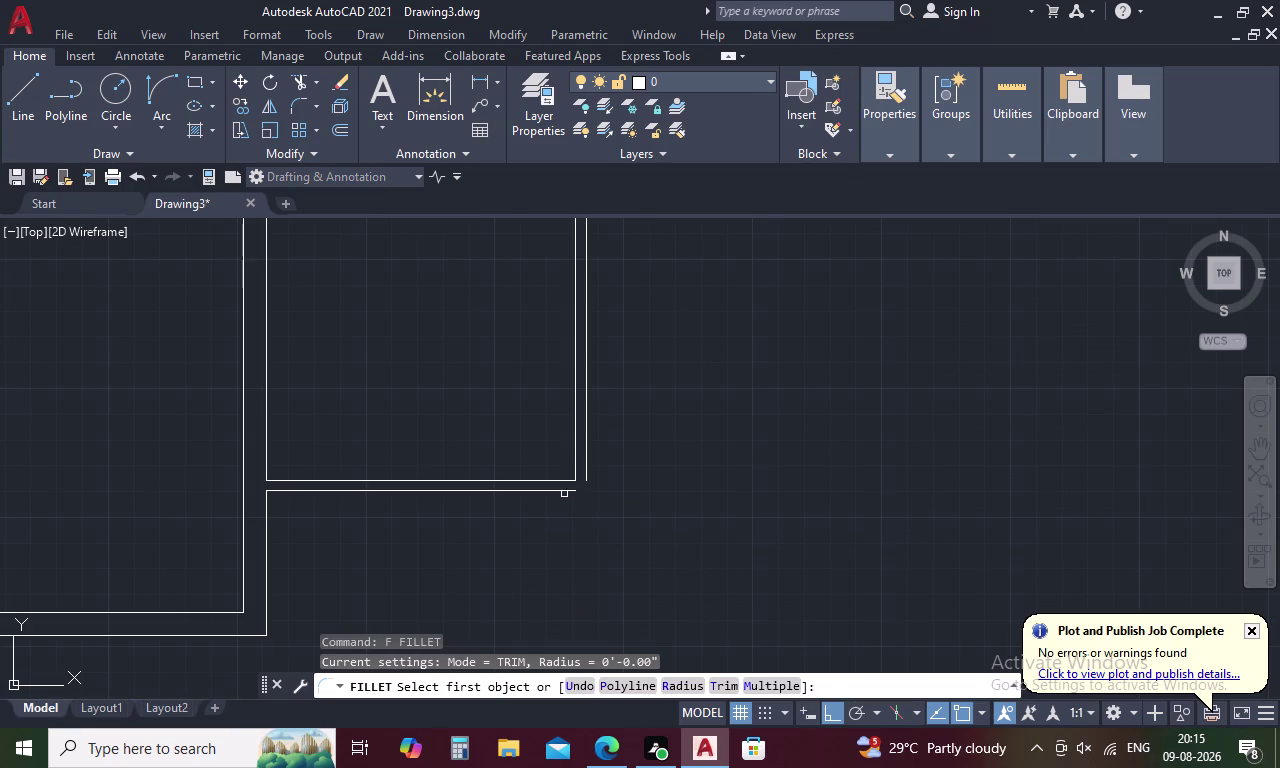
click(564, 494)
click(586, 471)
scroll(down, 3)
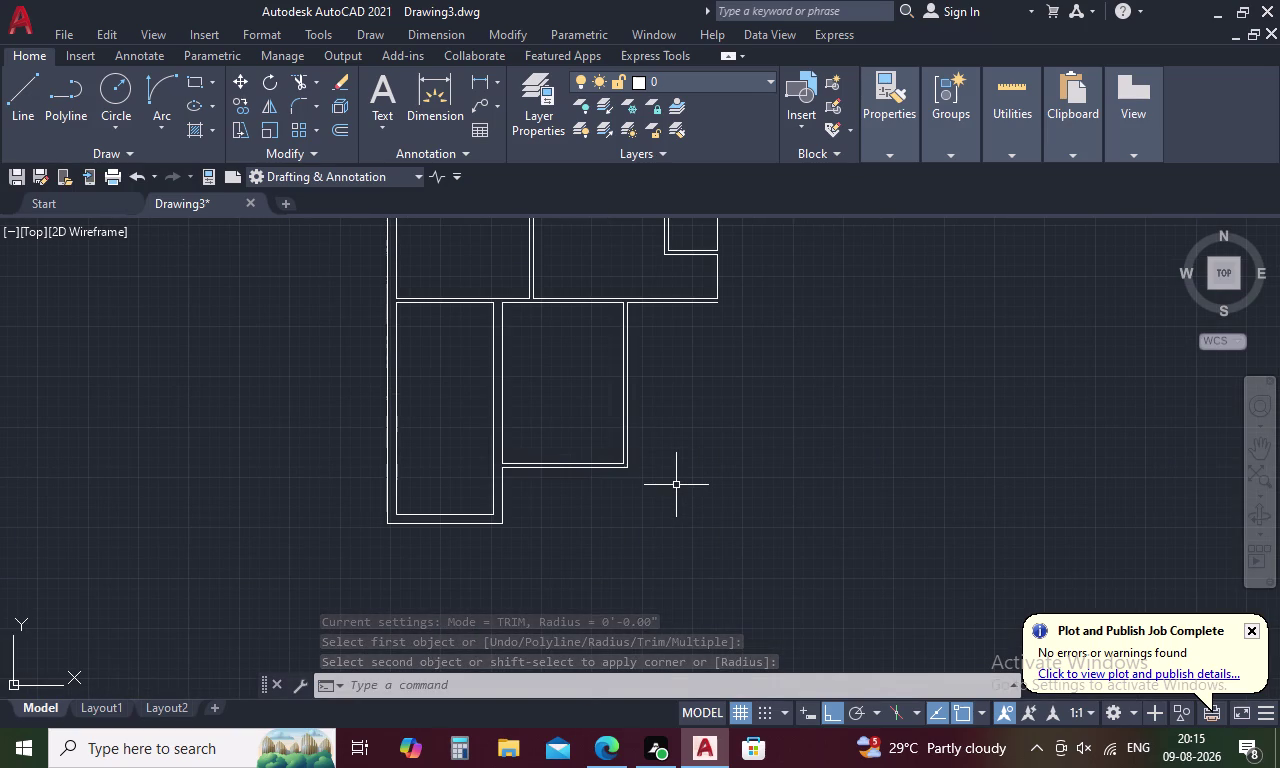
key(Escape)
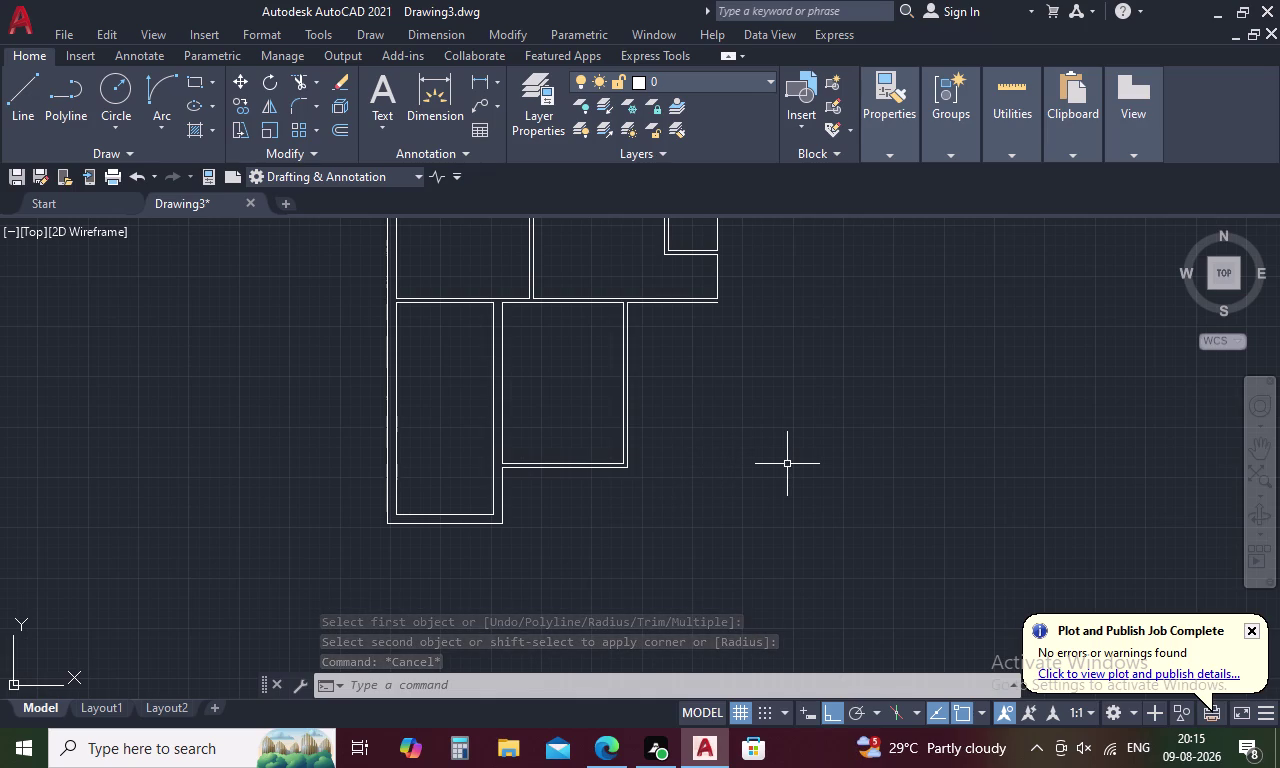
middle_drag(788, 464, 630, 518)
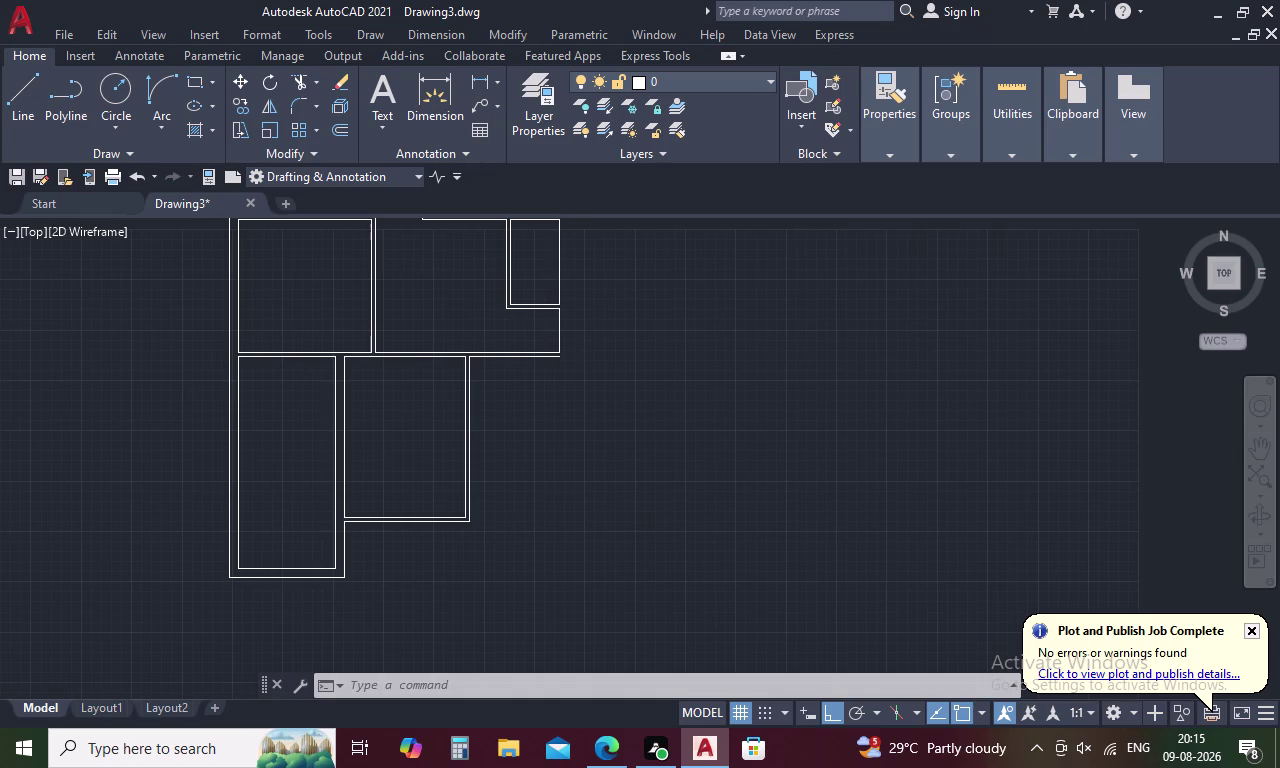
Begin an 11' offset of the lower middle room's right wall, then cancel it.
text(O)
key(space)
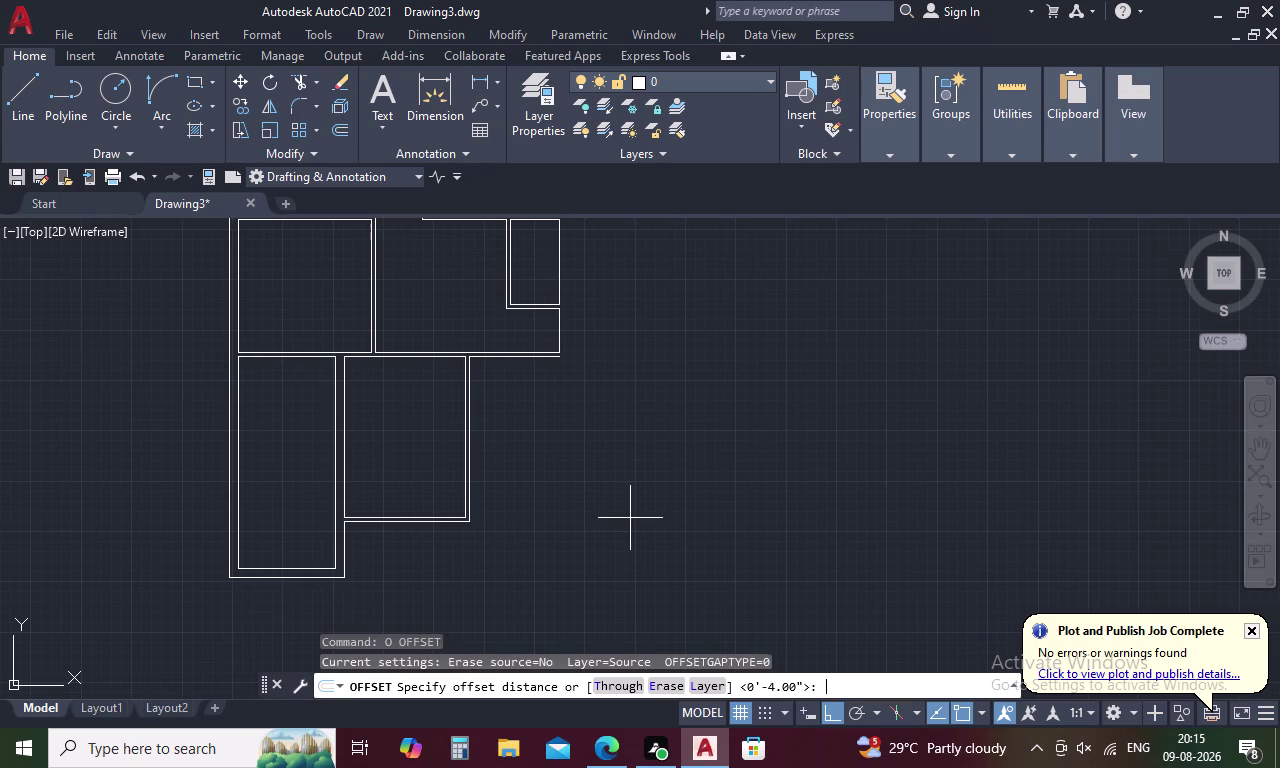
text(11')
key(space)
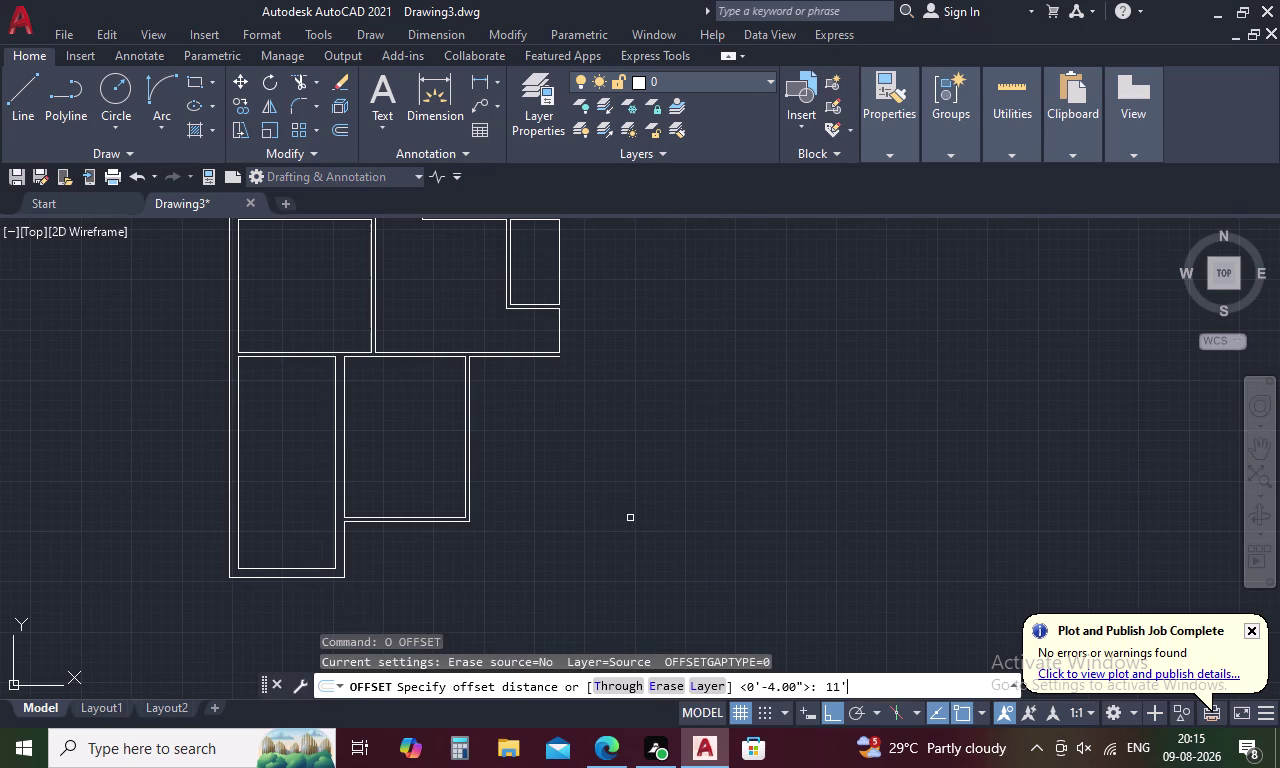
click(471, 424)
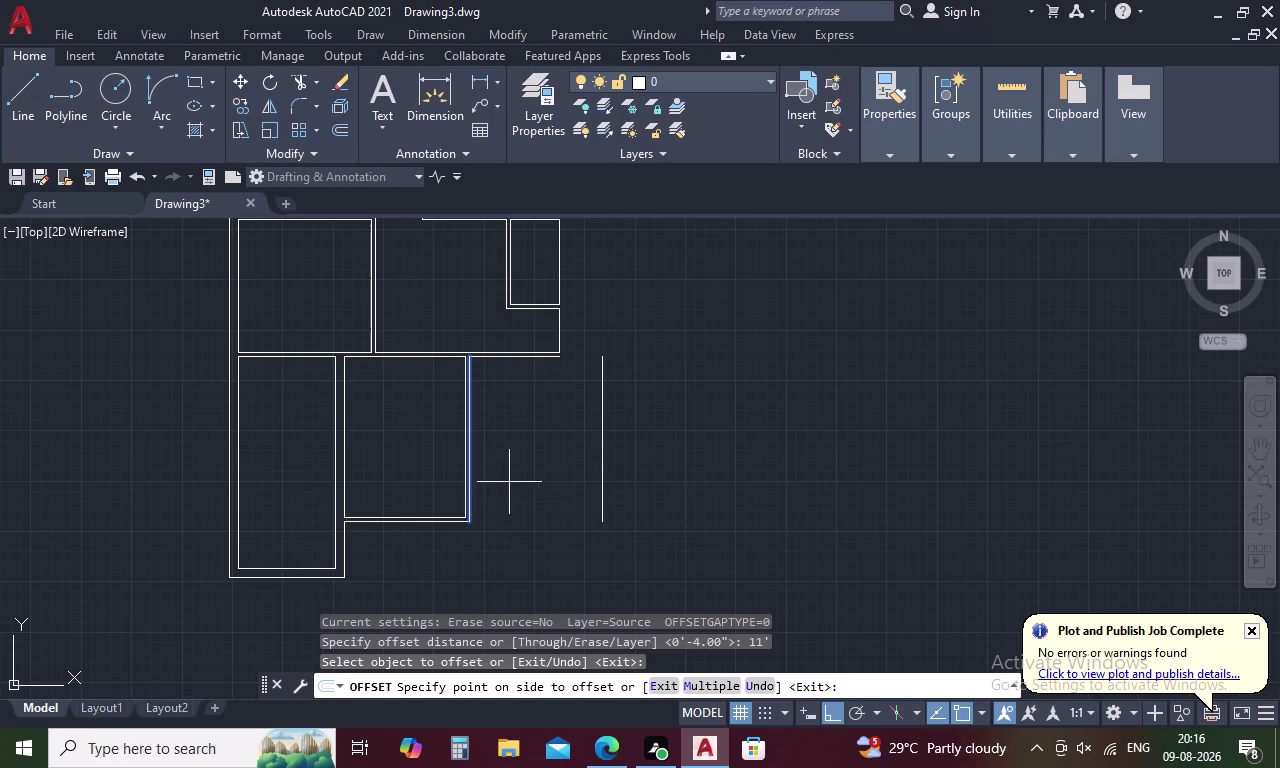
scroll(down, 3)
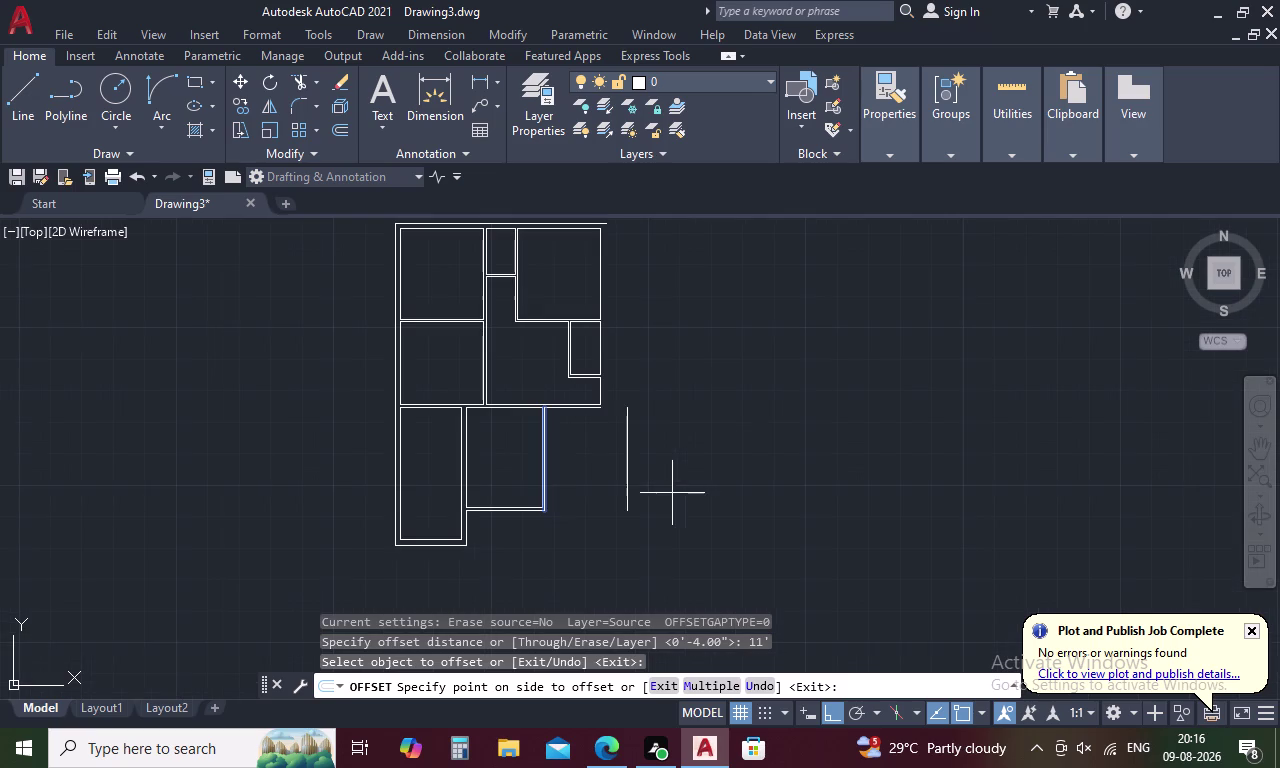
key(Escape)
middle_drag(683, 427, 685, 535)
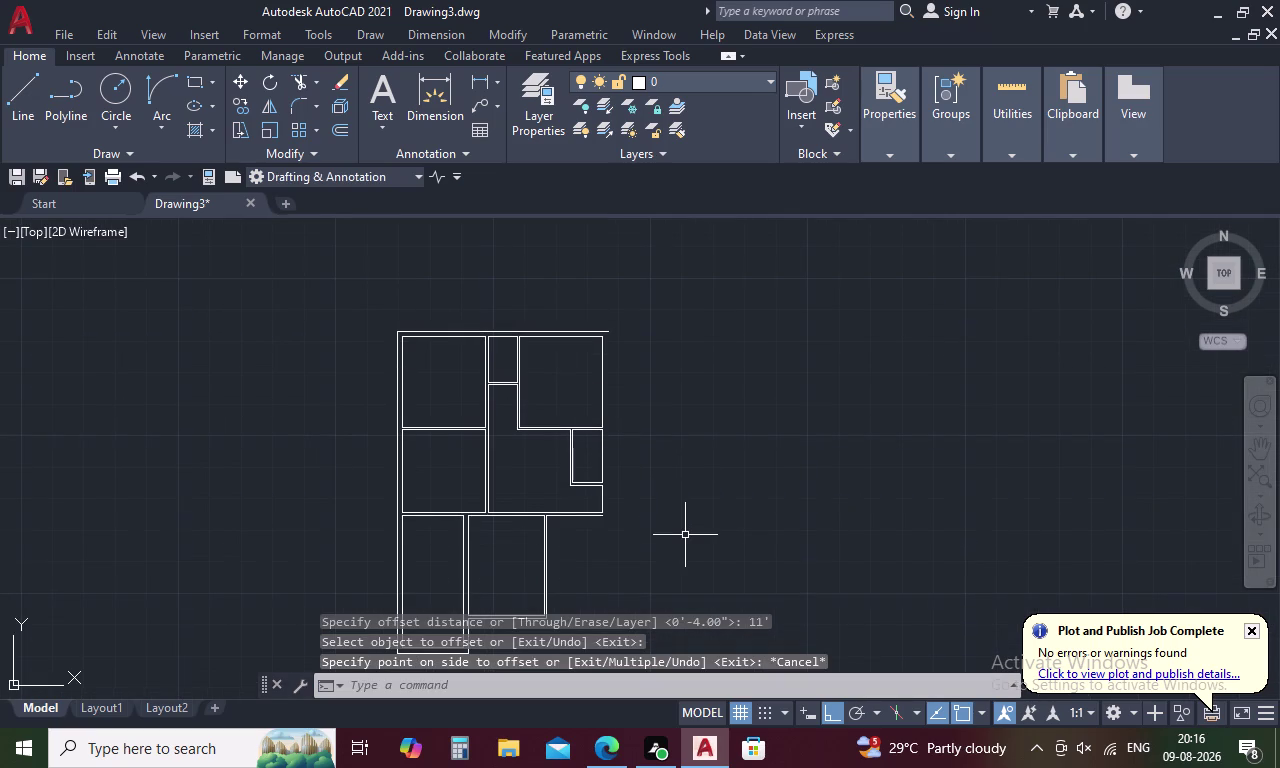
Offset two right-side outer wall segments 9 inches outward.
key(o)
key(space)
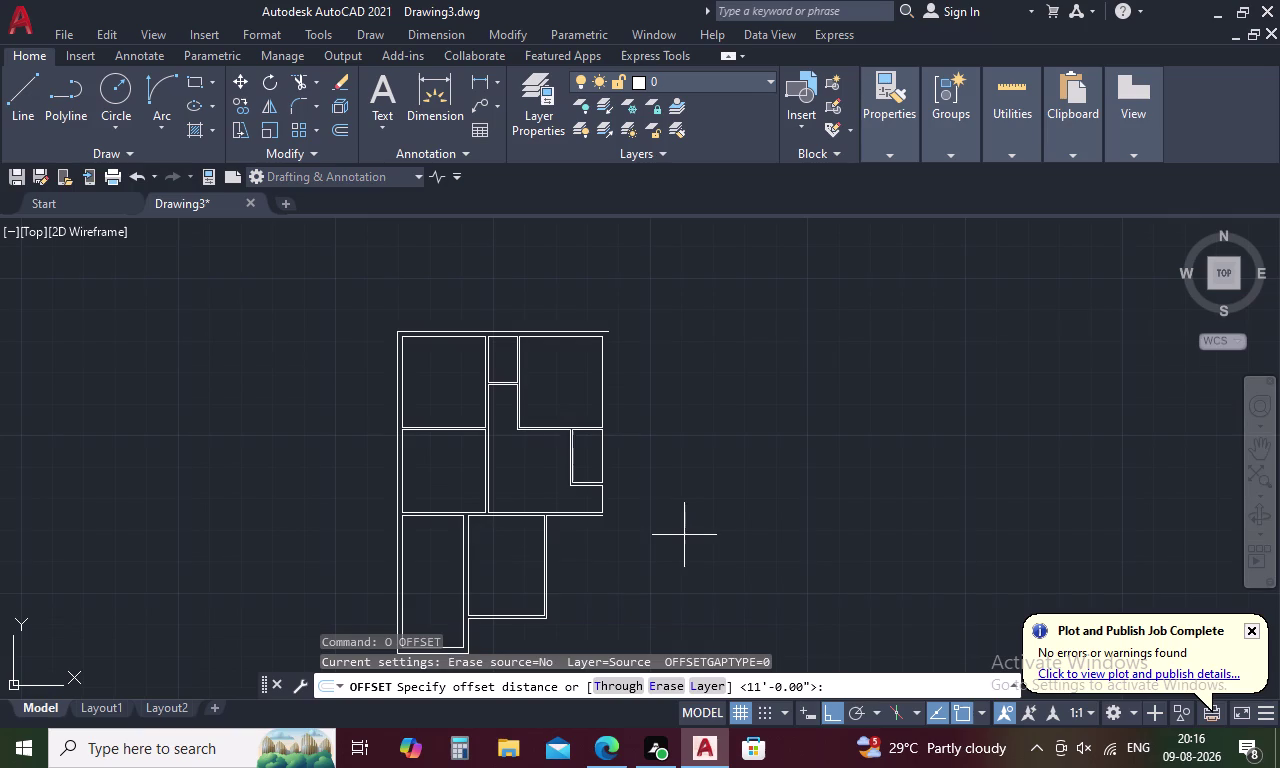
text(9)
key(space)
click(599, 372)
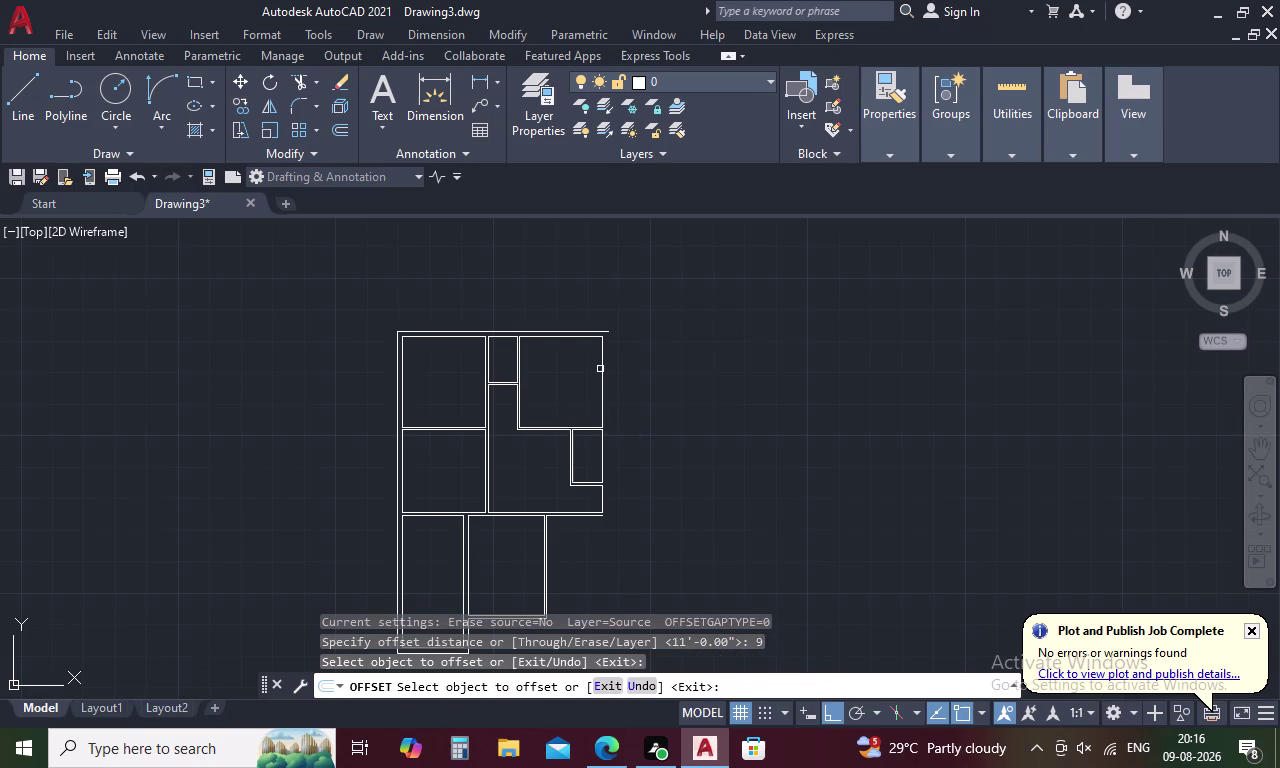
click(600, 369)
click(626, 363)
click(600, 464)
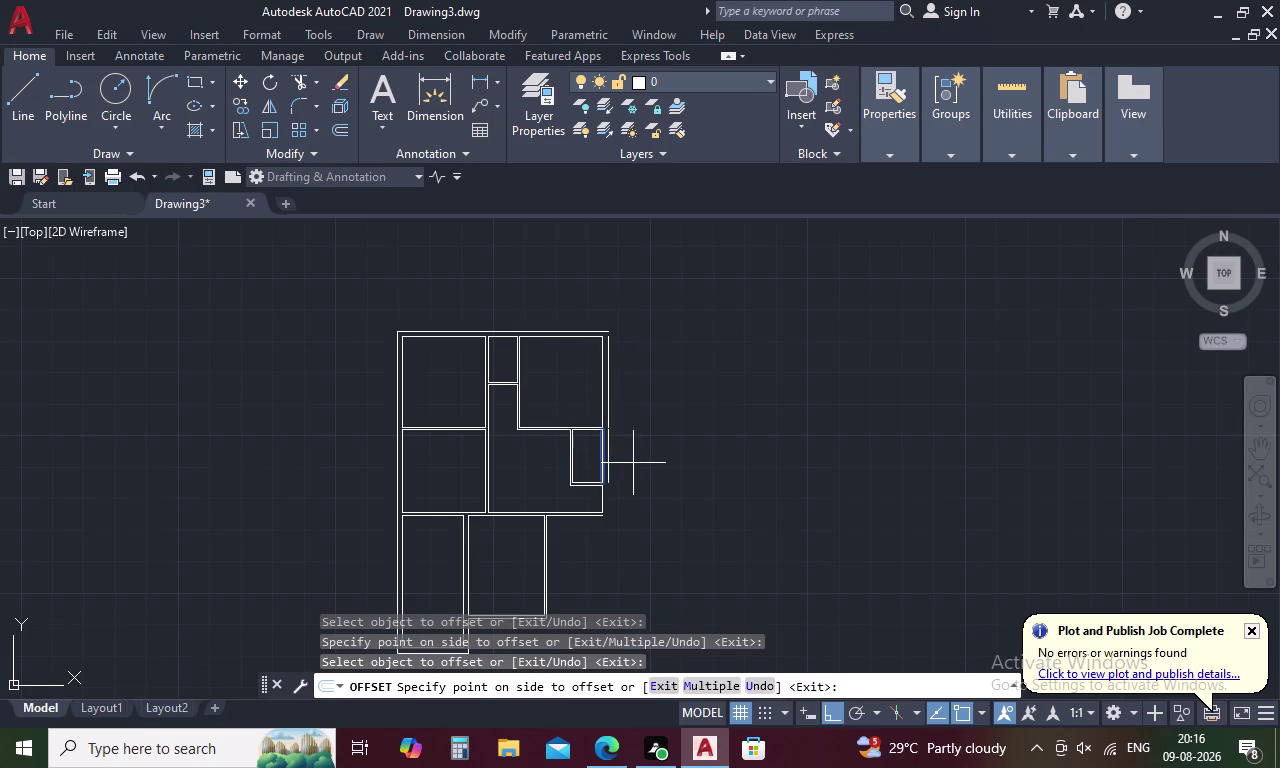
Offset the small room's right wall 9 inches outside the plan too.
click(636, 463)
click(604, 503)
click(613, 503)
middle_drag(615, 502, 619, 476)
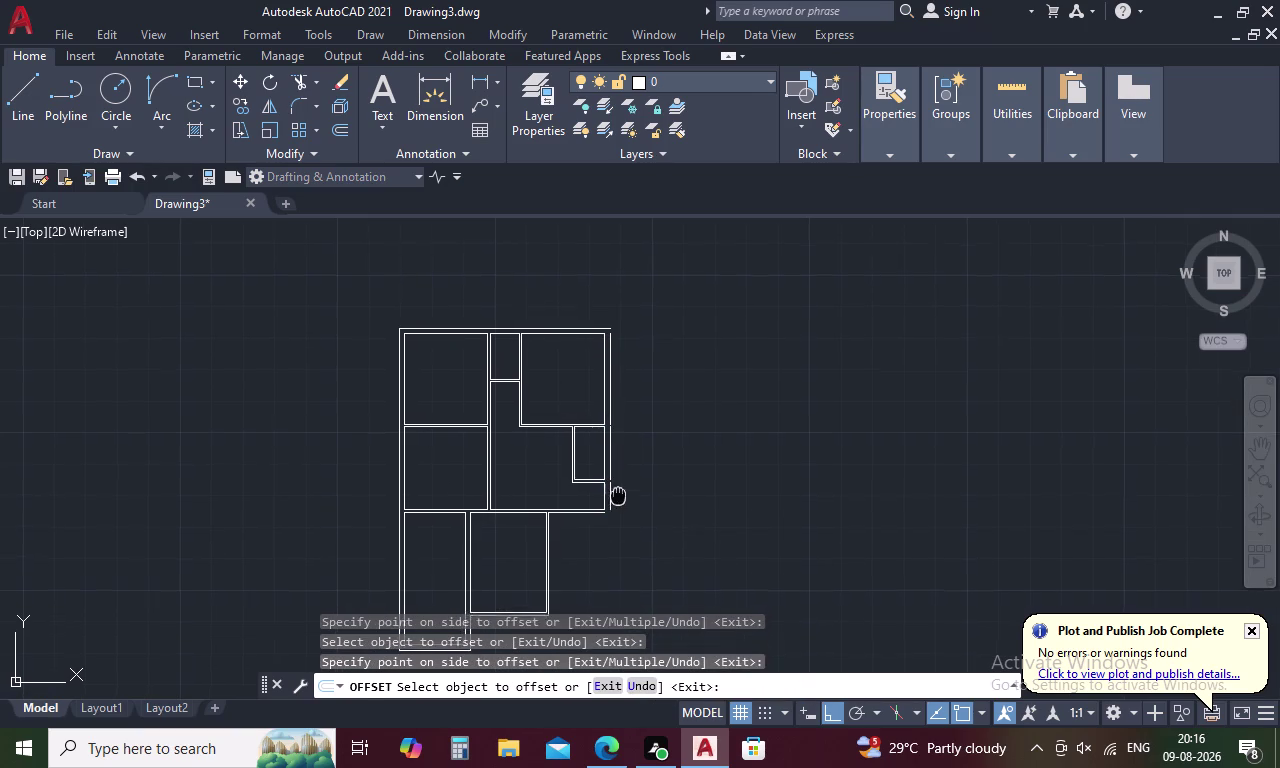
middle_drag(619, 476, 631, 380)
key(Escape)
key(l)
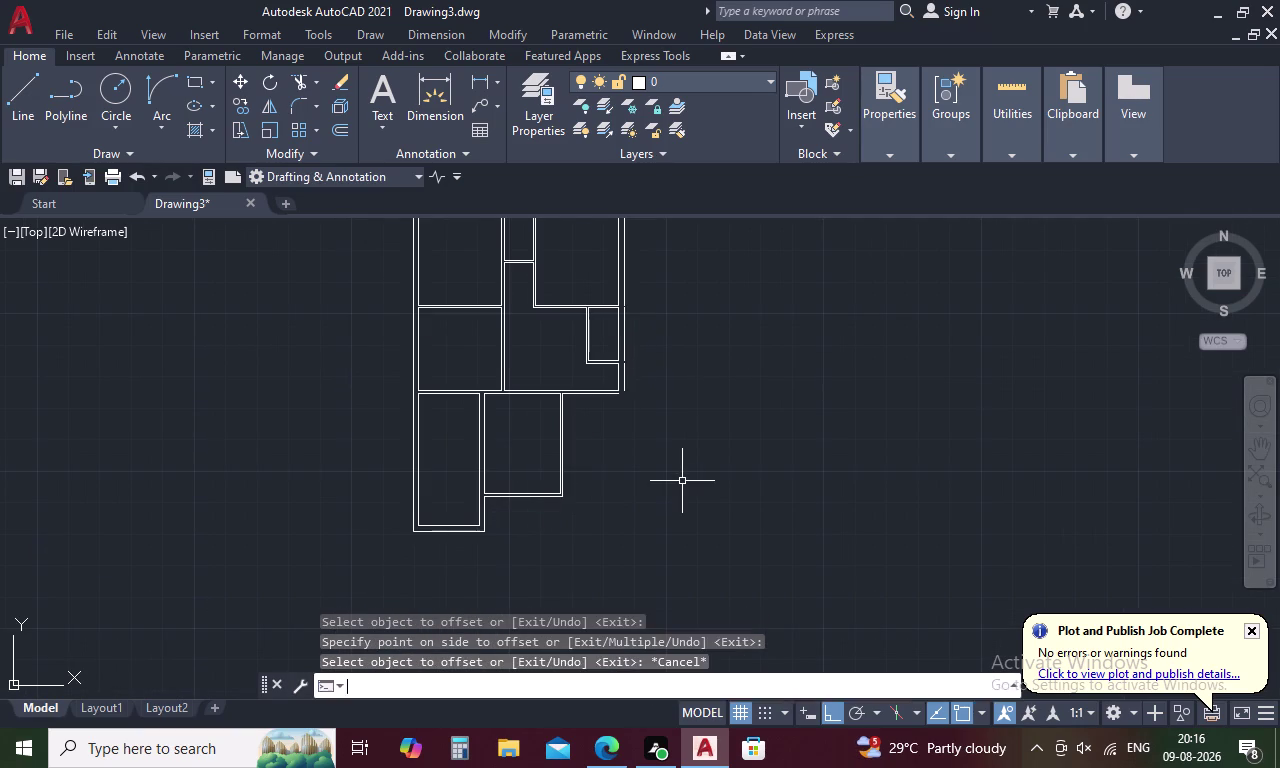
key(space)
click(628, 393)
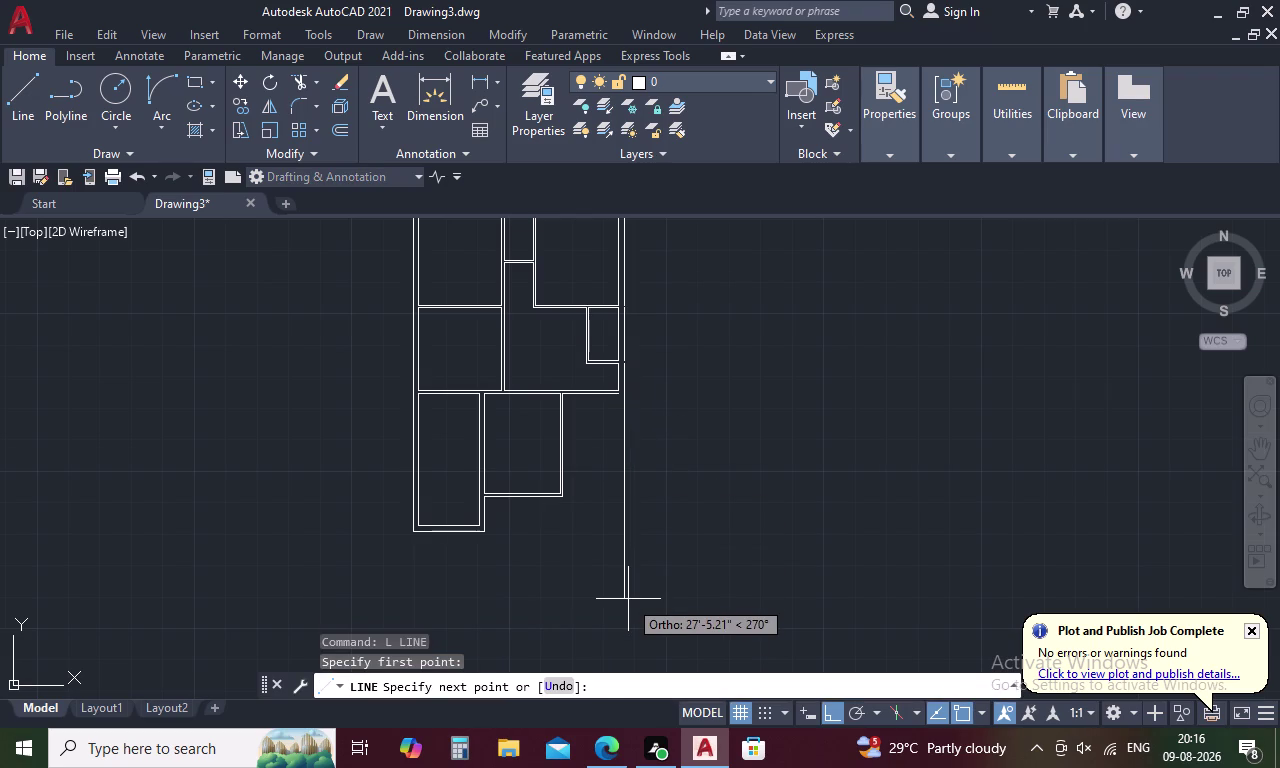
text(13')
key(space)
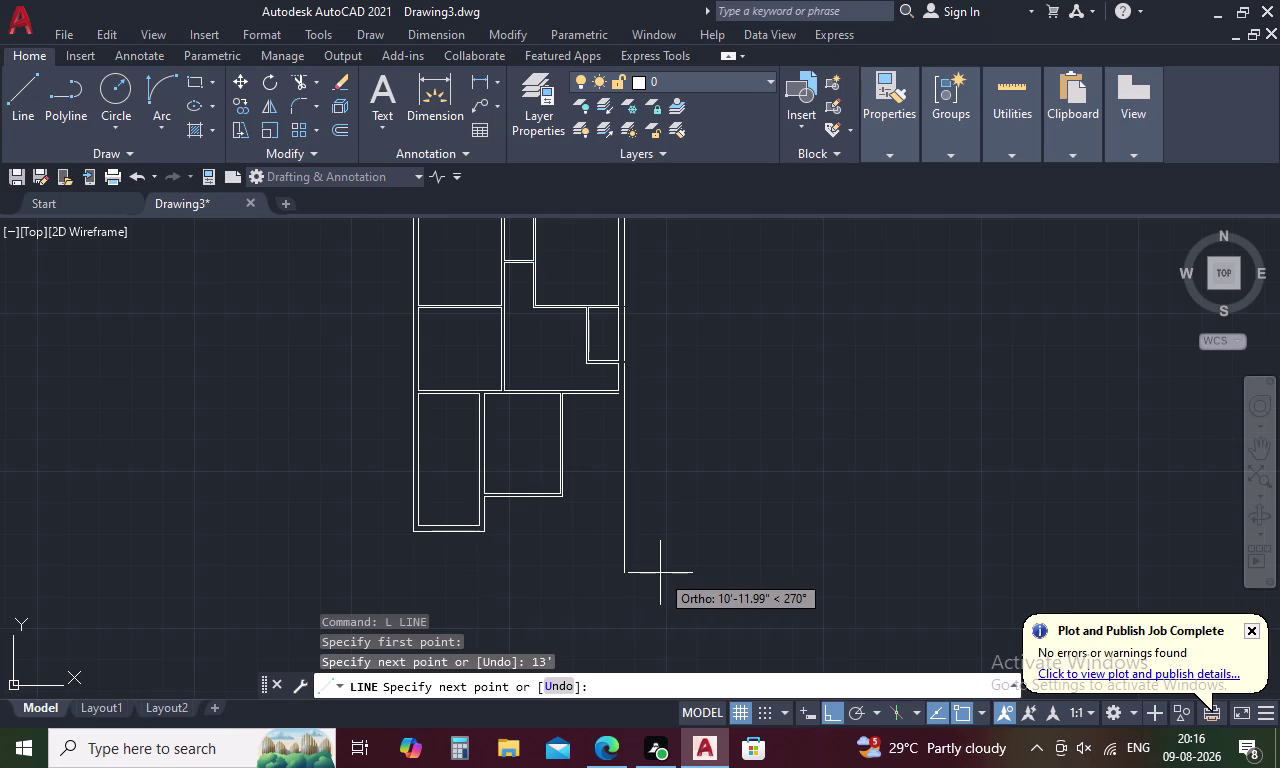
key(Escape)
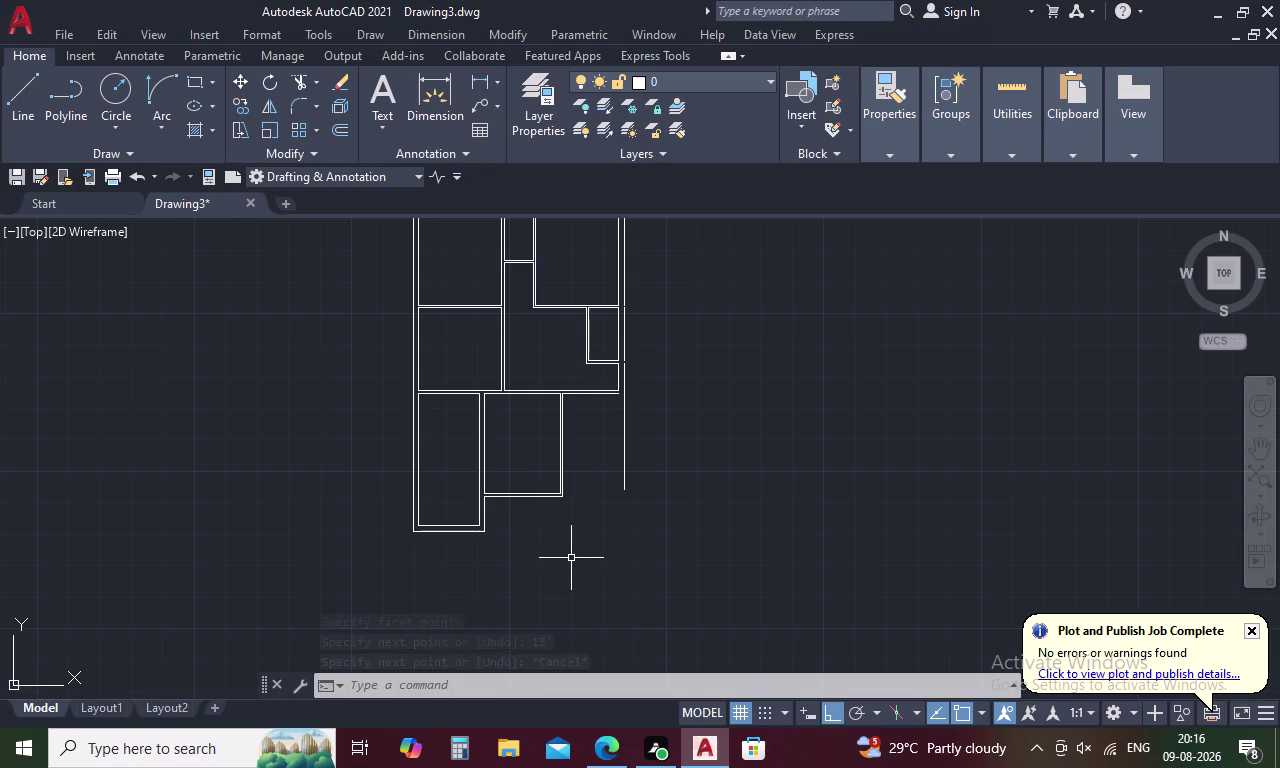
click(626, 440)
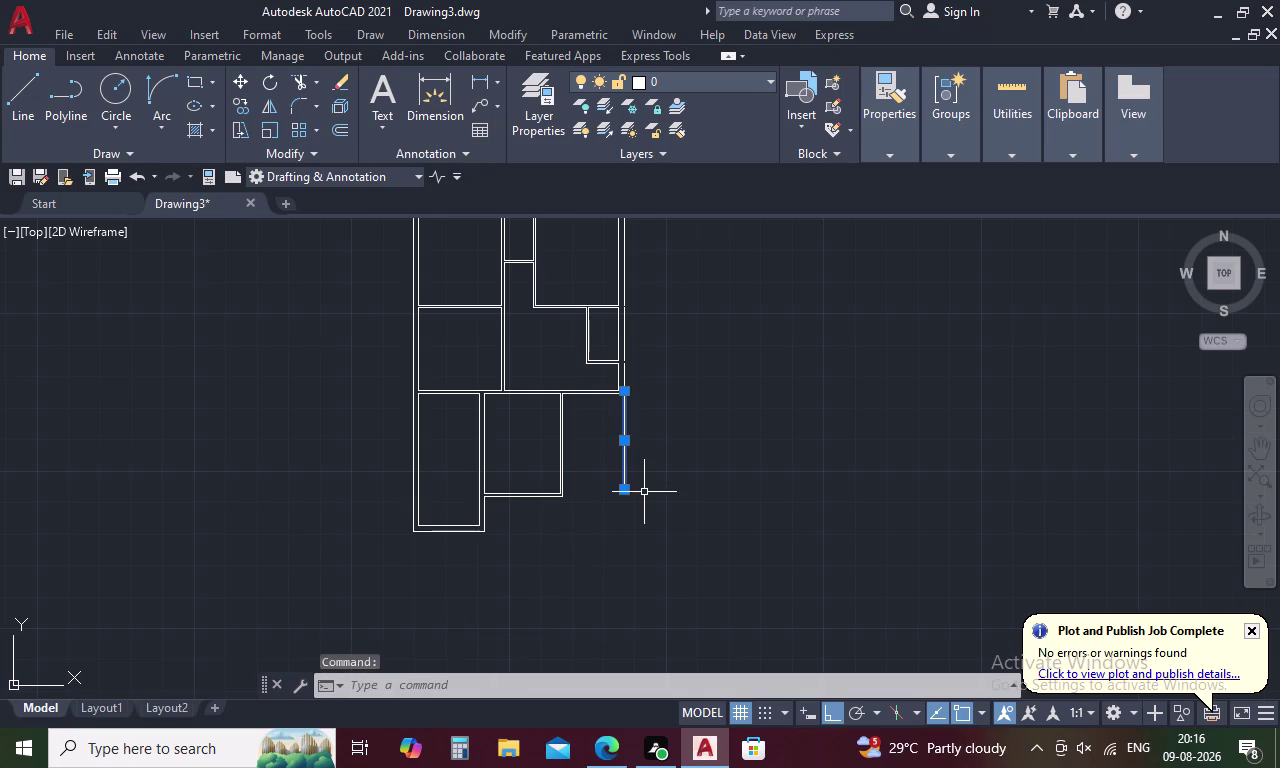
key(Delete)
middle_drag(622, 485, 621, 483)
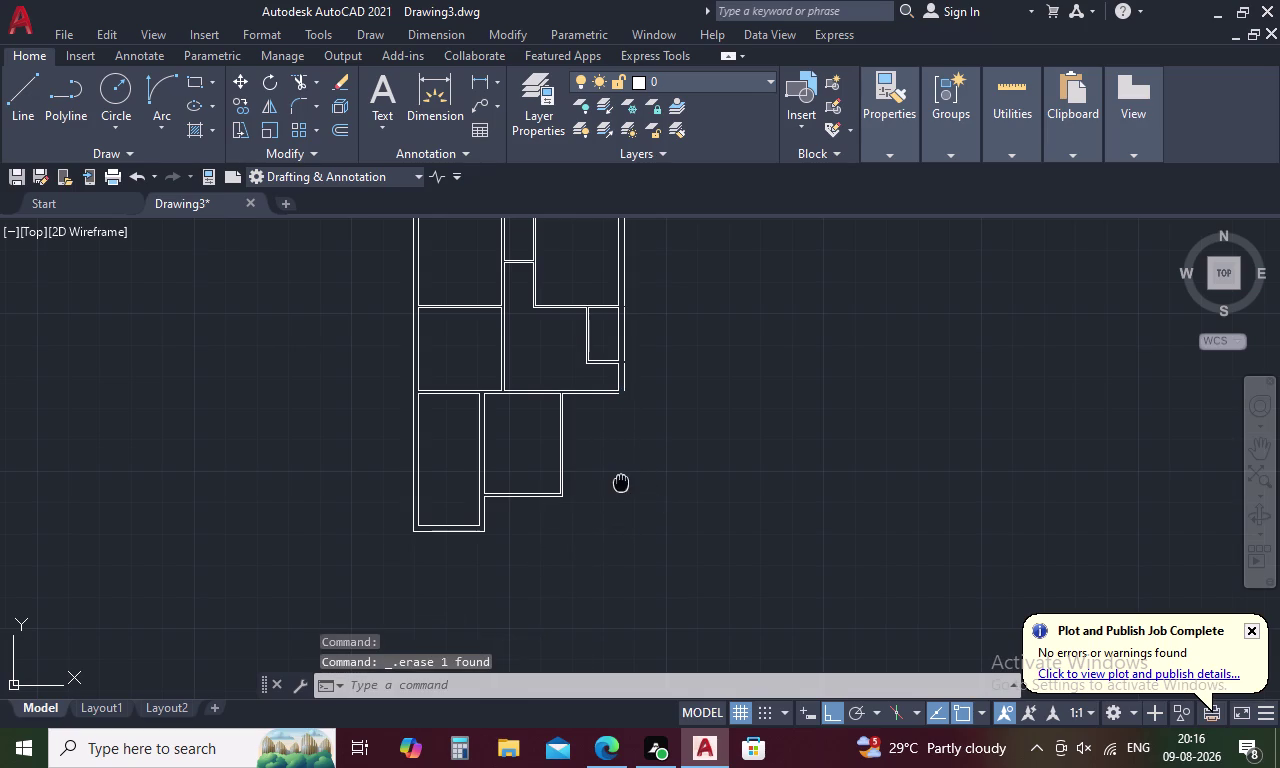
middle_drag(621, 483, 601, 412)
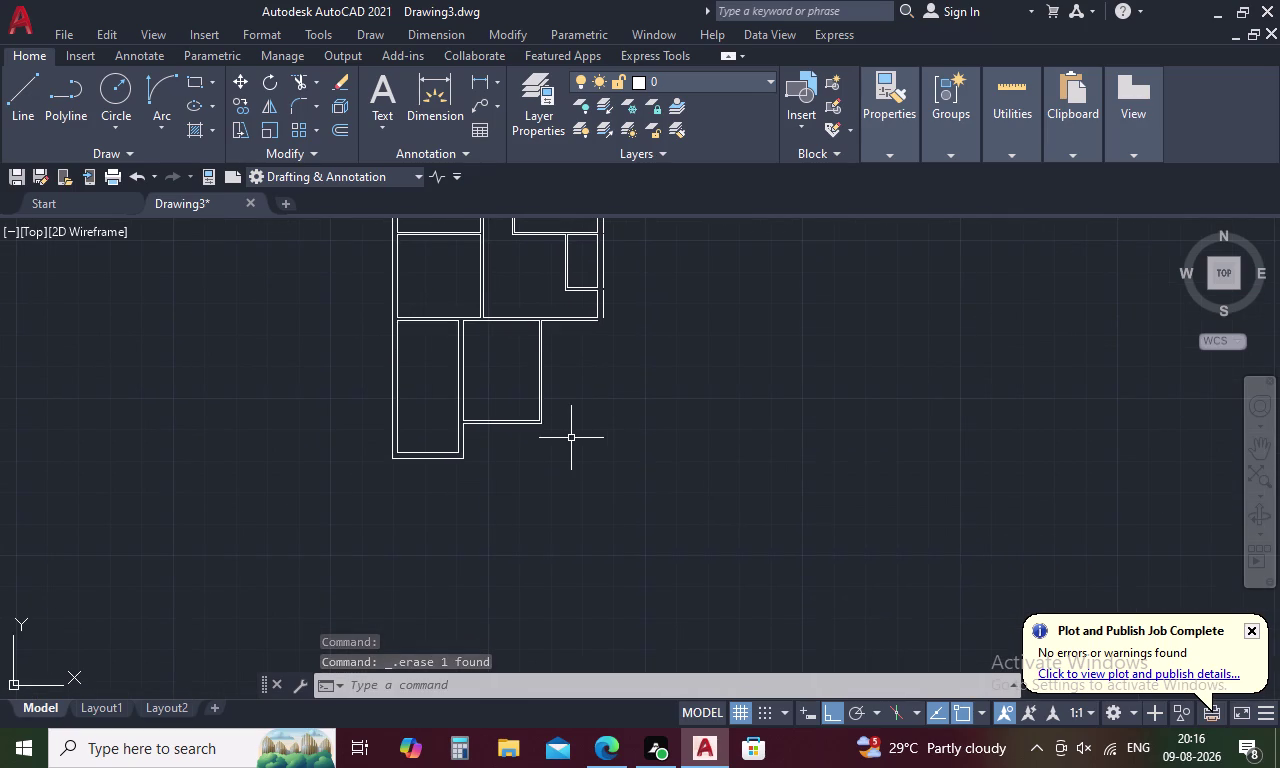
text(O 1)
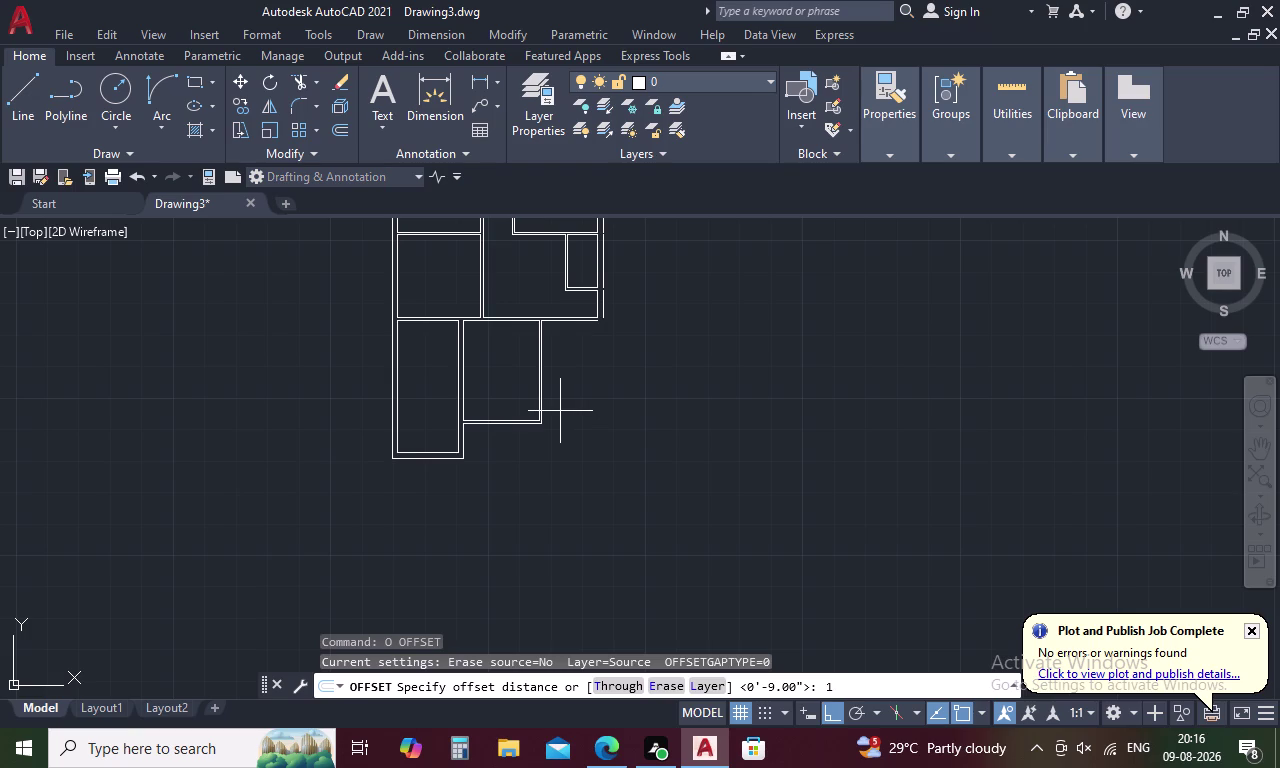
key(1)
text(')
key(space)
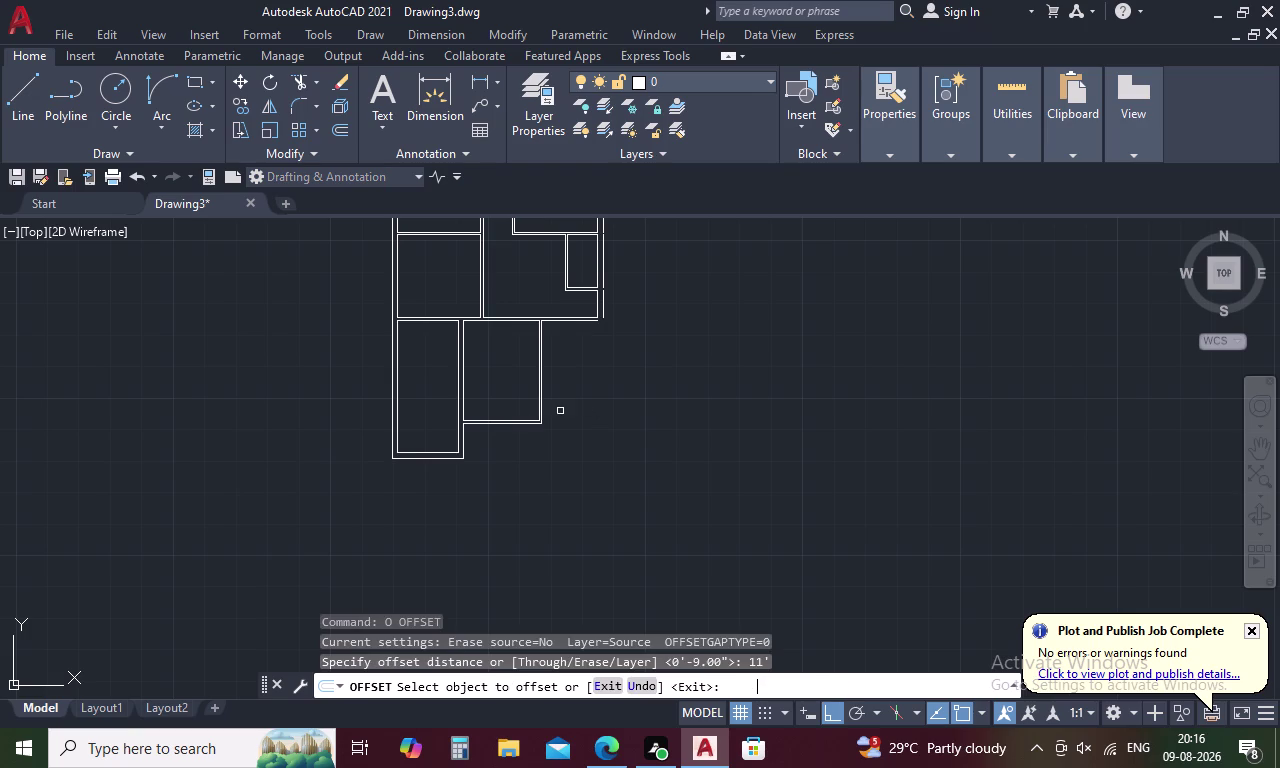
click(562, 321)
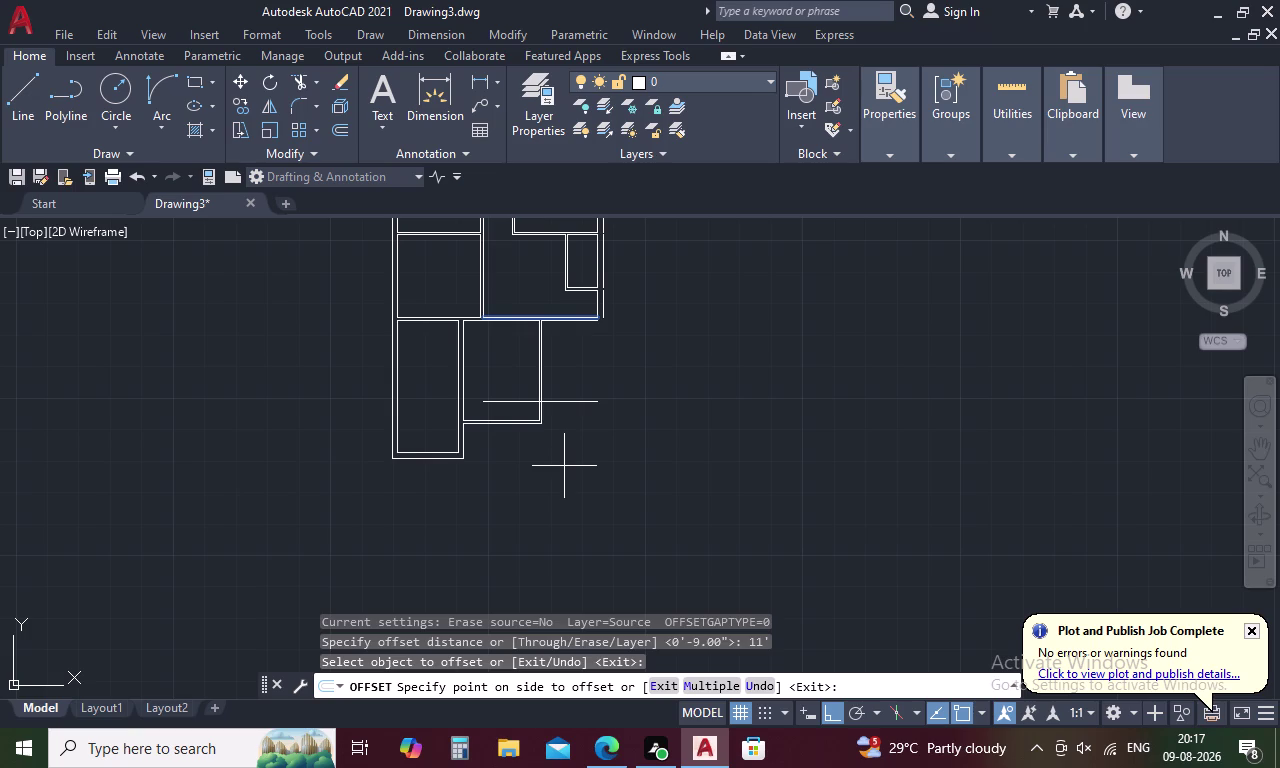
key(Escape)
text(O)
key(space)
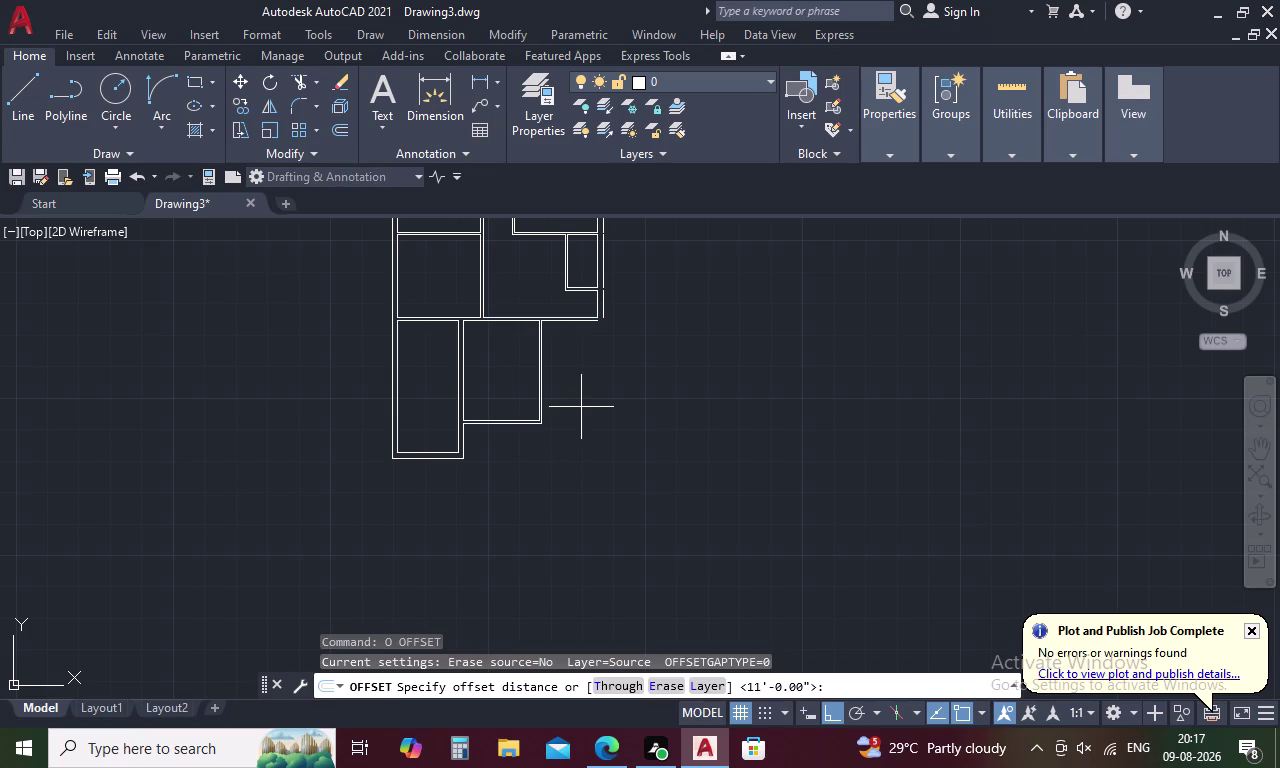
text(11)
text(')
key(space)
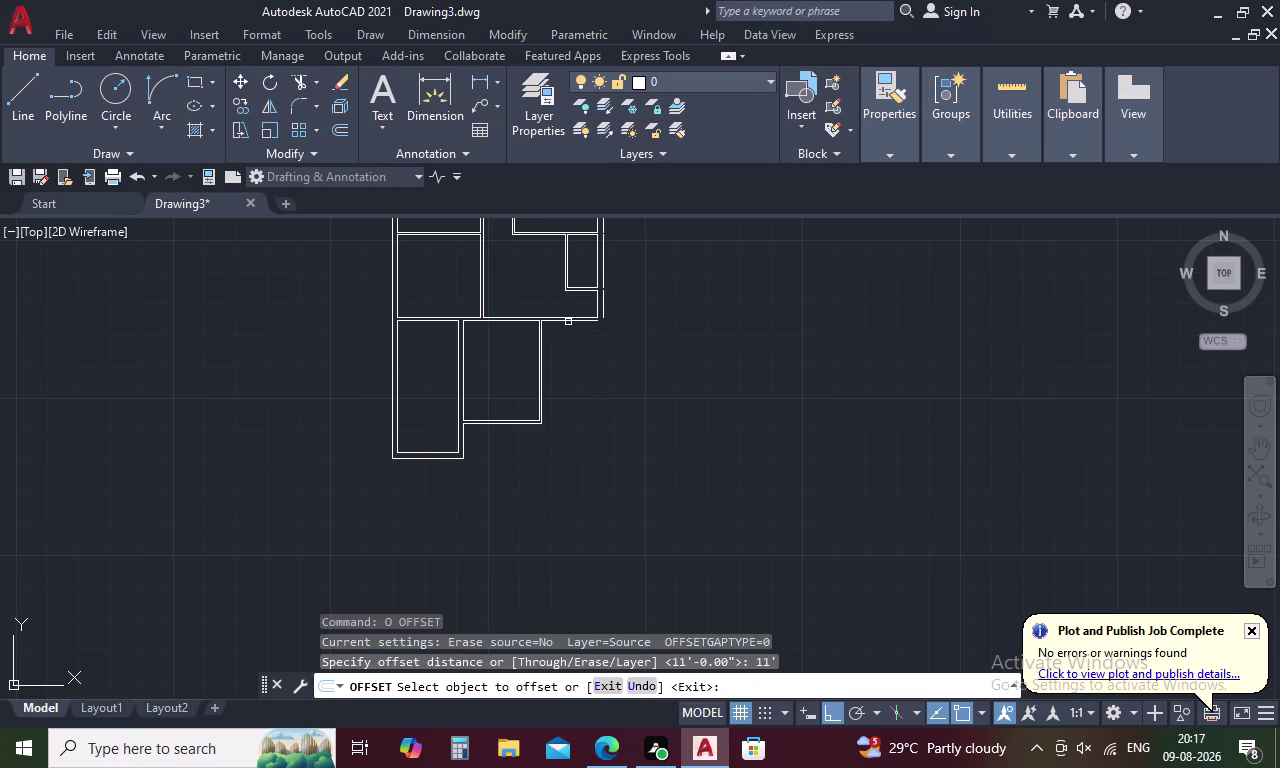
click(568, 322)
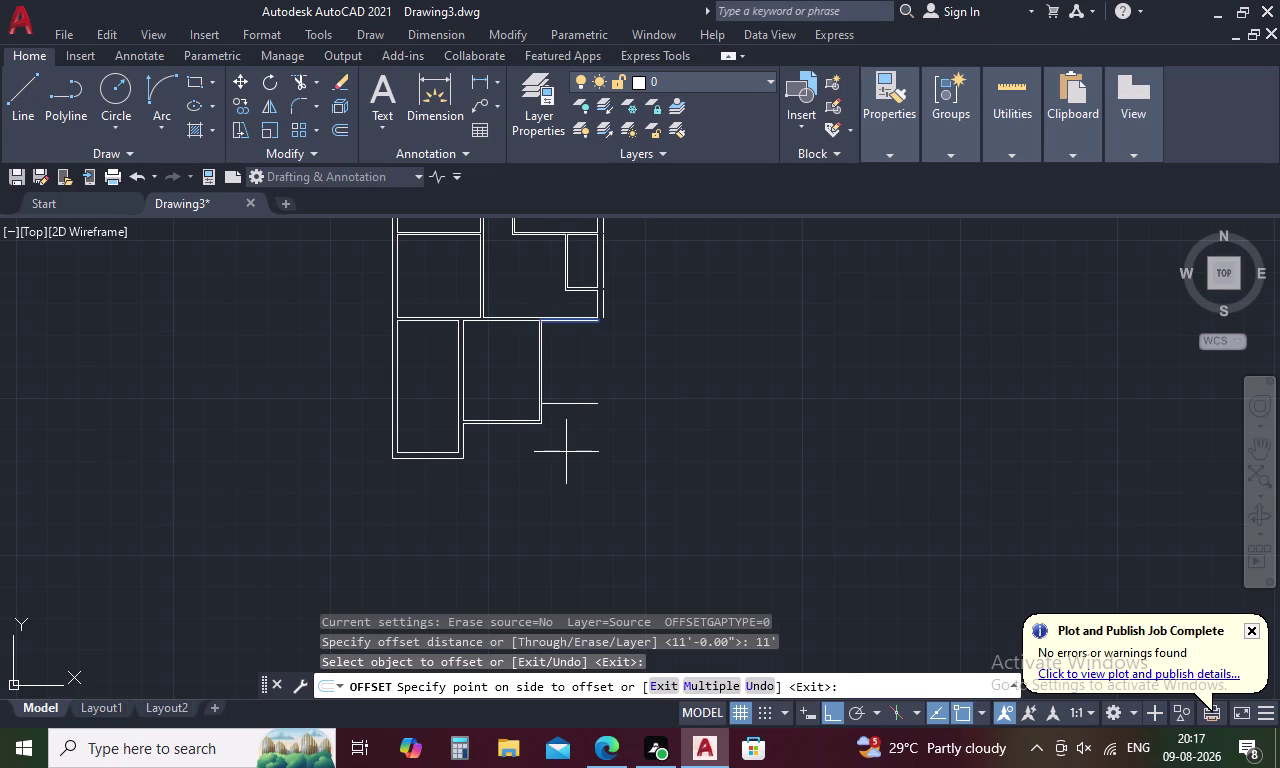
key(Escape)
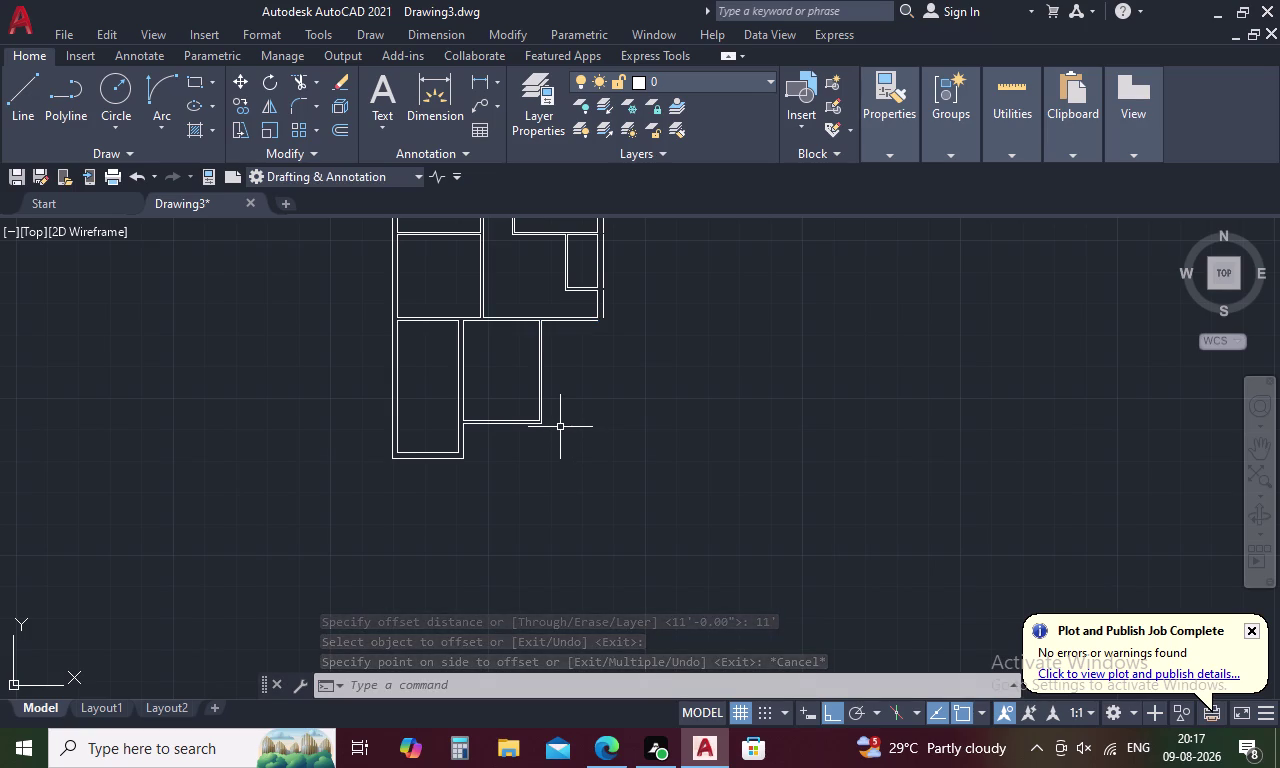
text(DI)
Measure from the inner wall corner to the outer wall corner, reading 7'-5".
key(space)
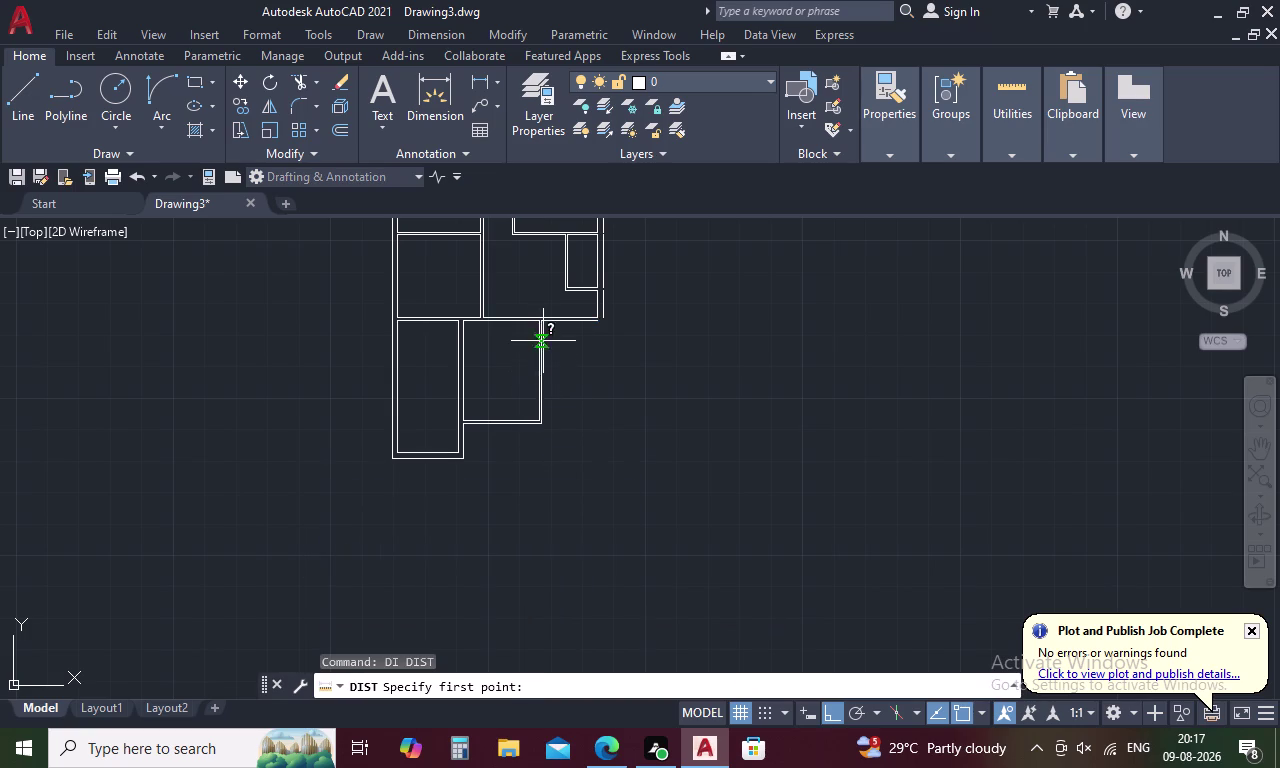
scroll(up, 3)
click(516, 304)
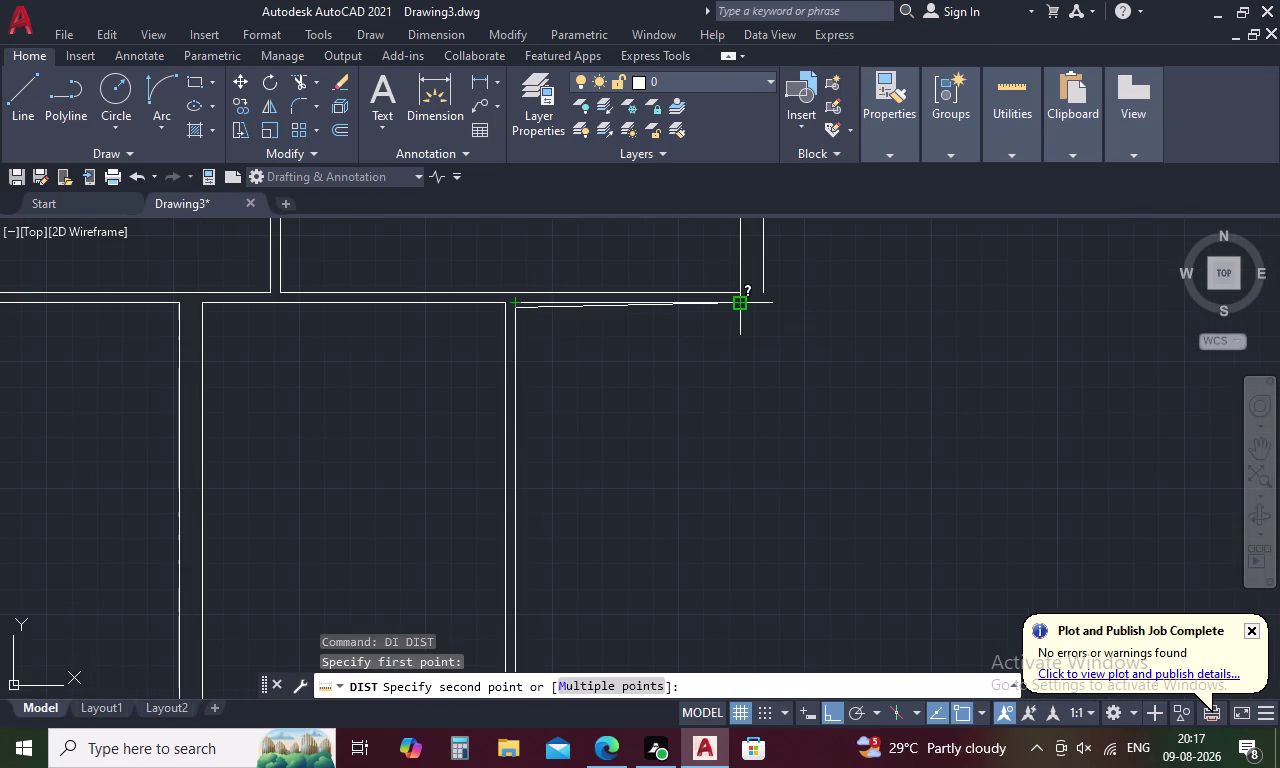
key(Escape)
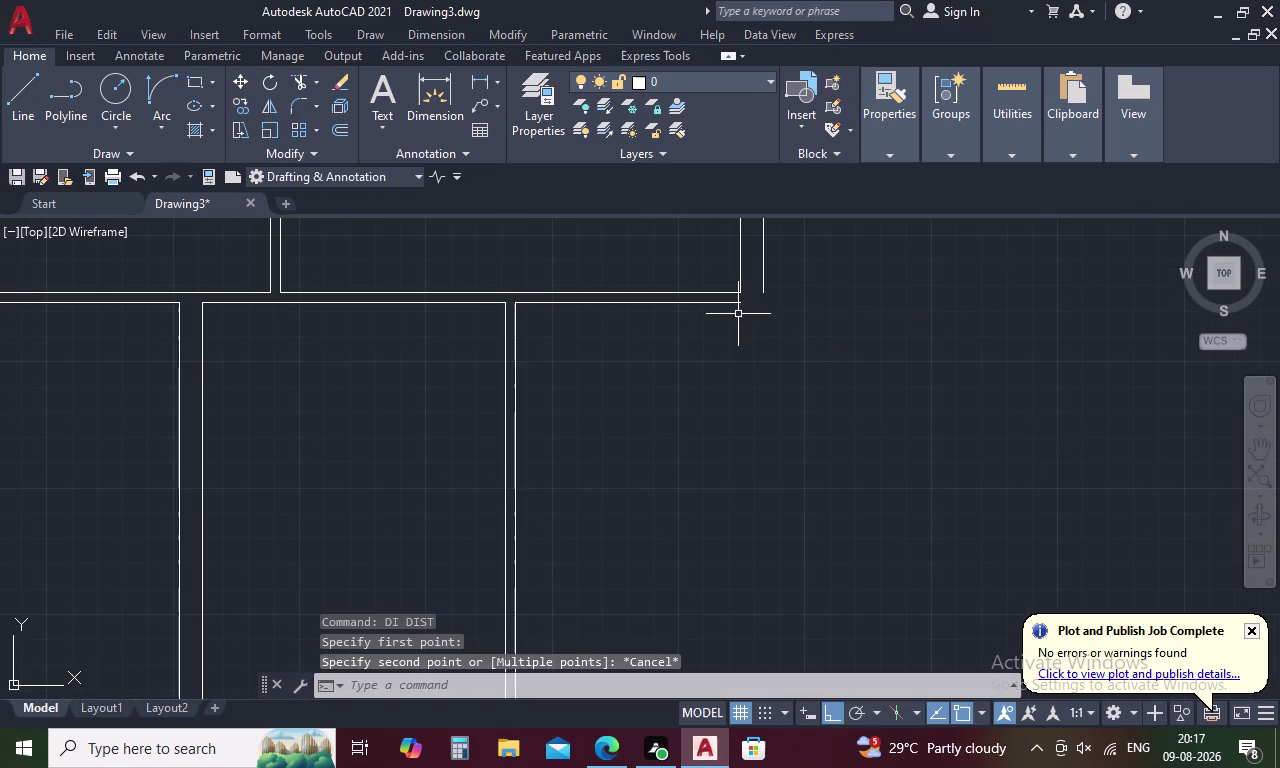
key(space)
click(516, 305)
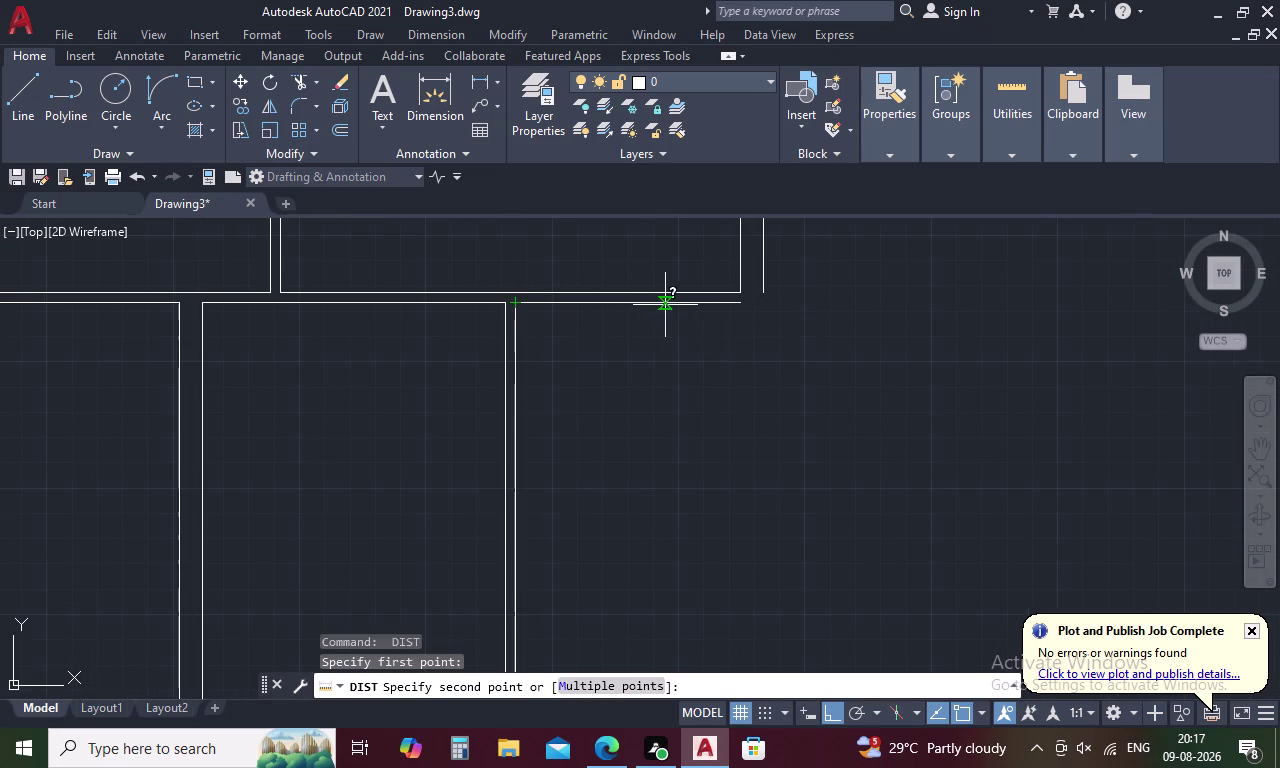
click(734, 308)
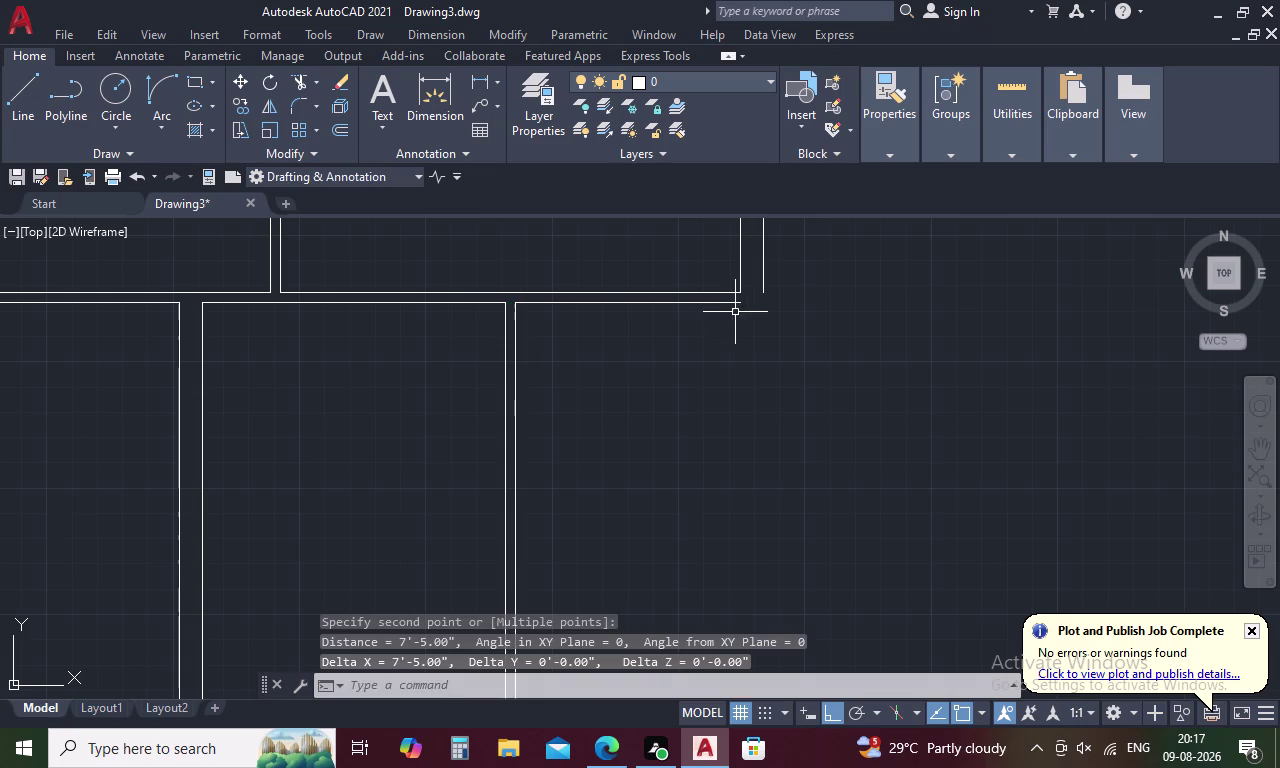
scroll(down, 3)
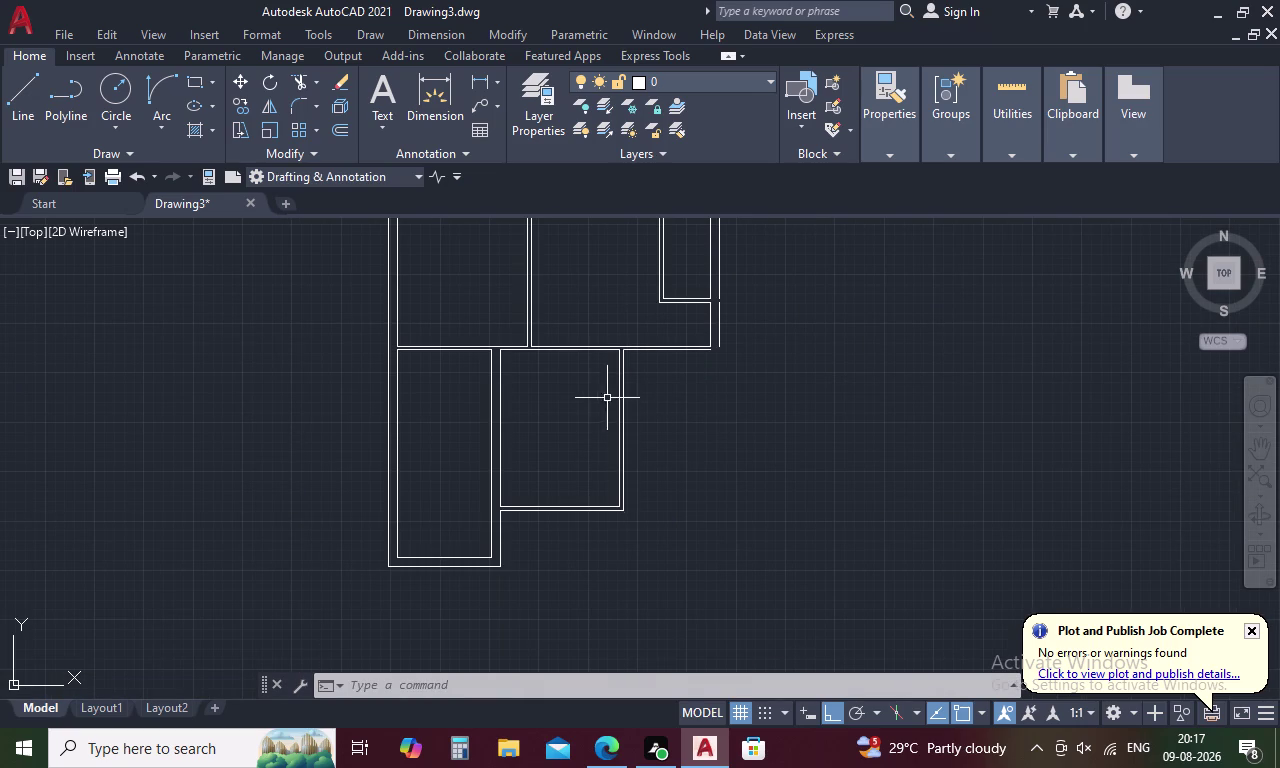
Offset the lower middle room's left wall 7' right to form a partition.
text(O 7)
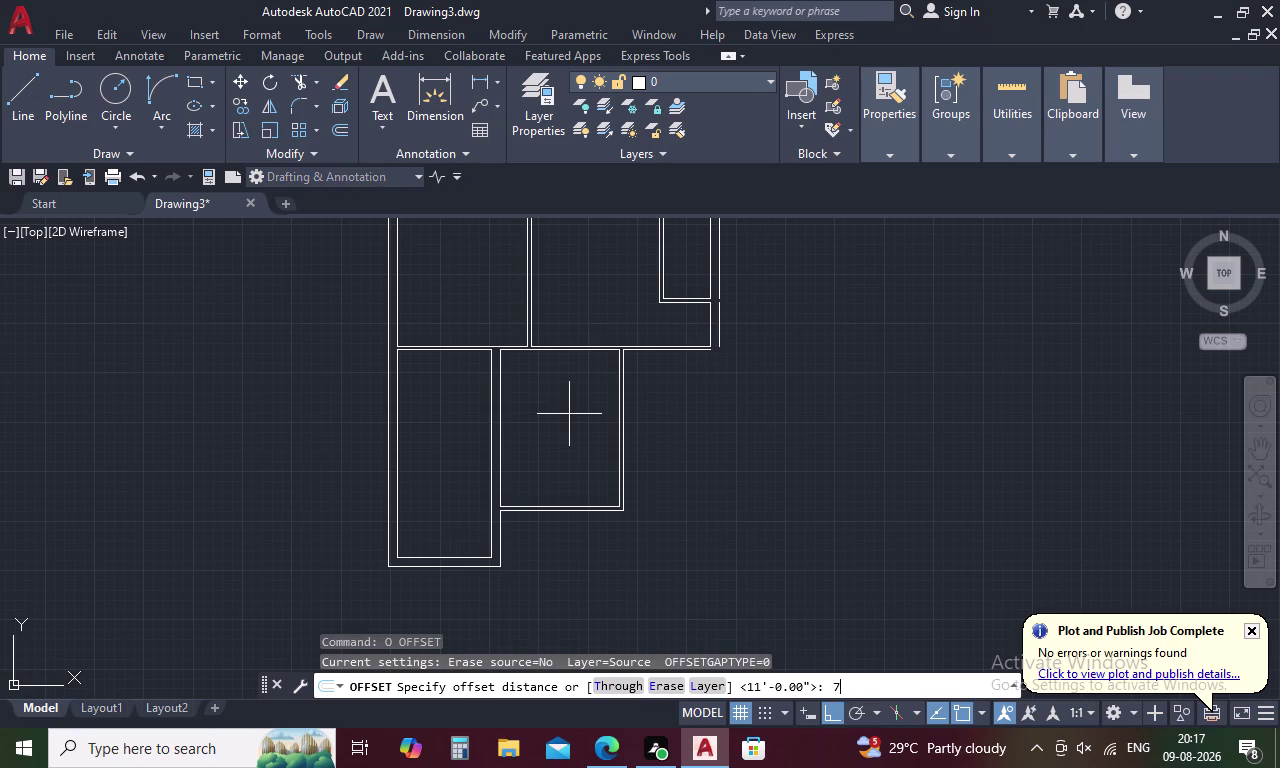
text(')
key(space)
click(501, 417)
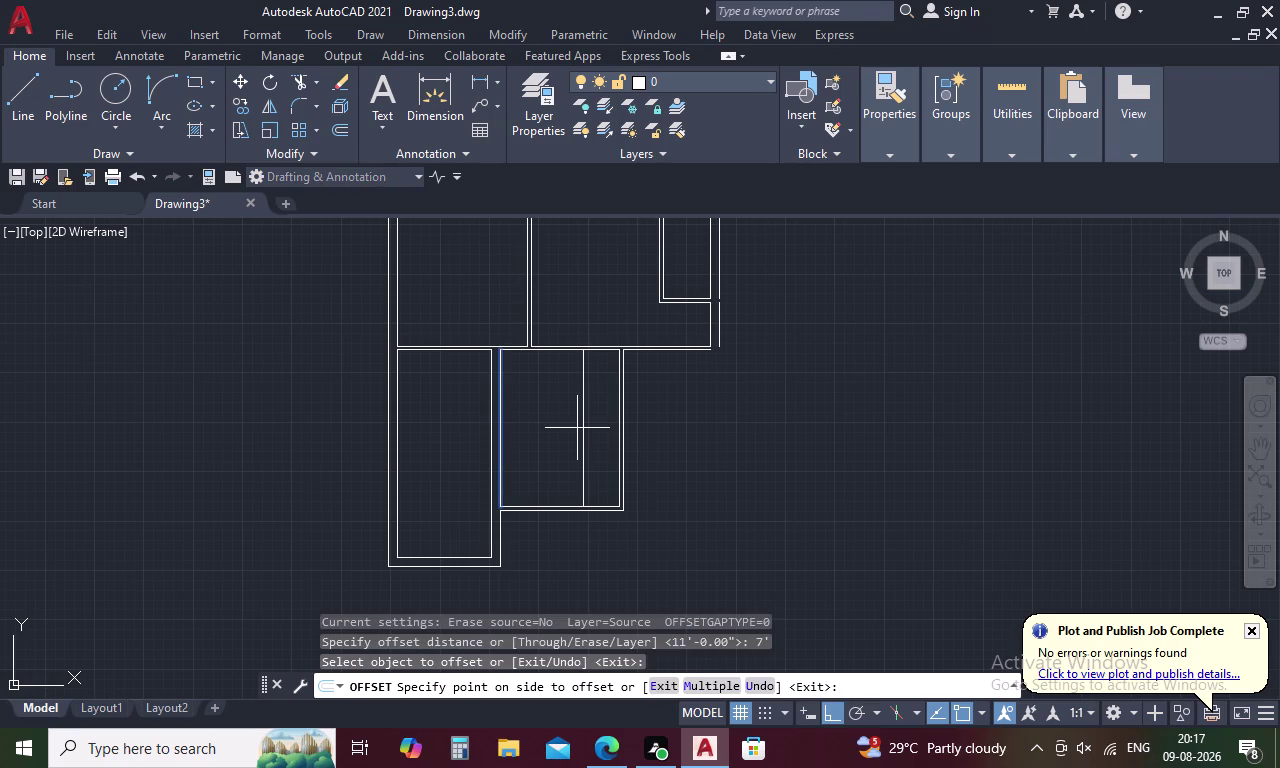
click(577, 428)
key(space)
Add a parallel copy of the partition line 2 units beside it.
key(space)
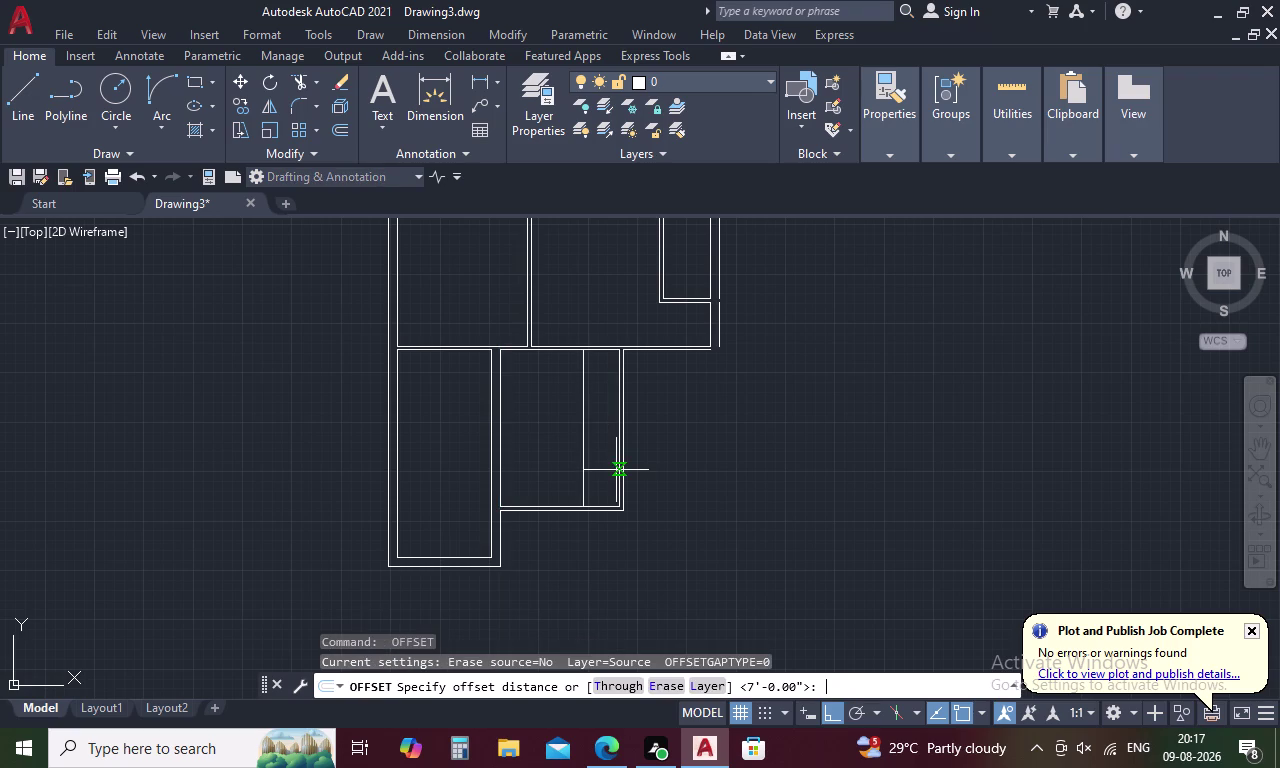
text(2)
key(space)
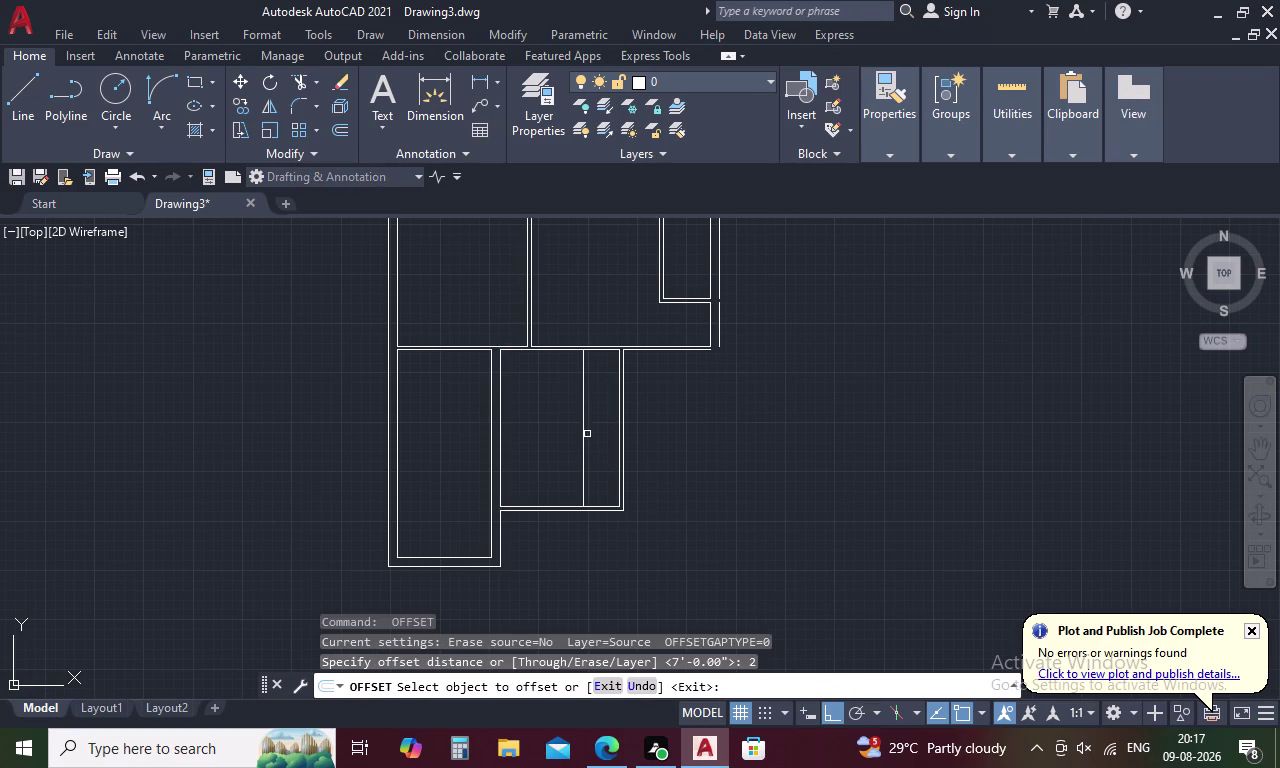
click(584, 429)
click(600, 421)
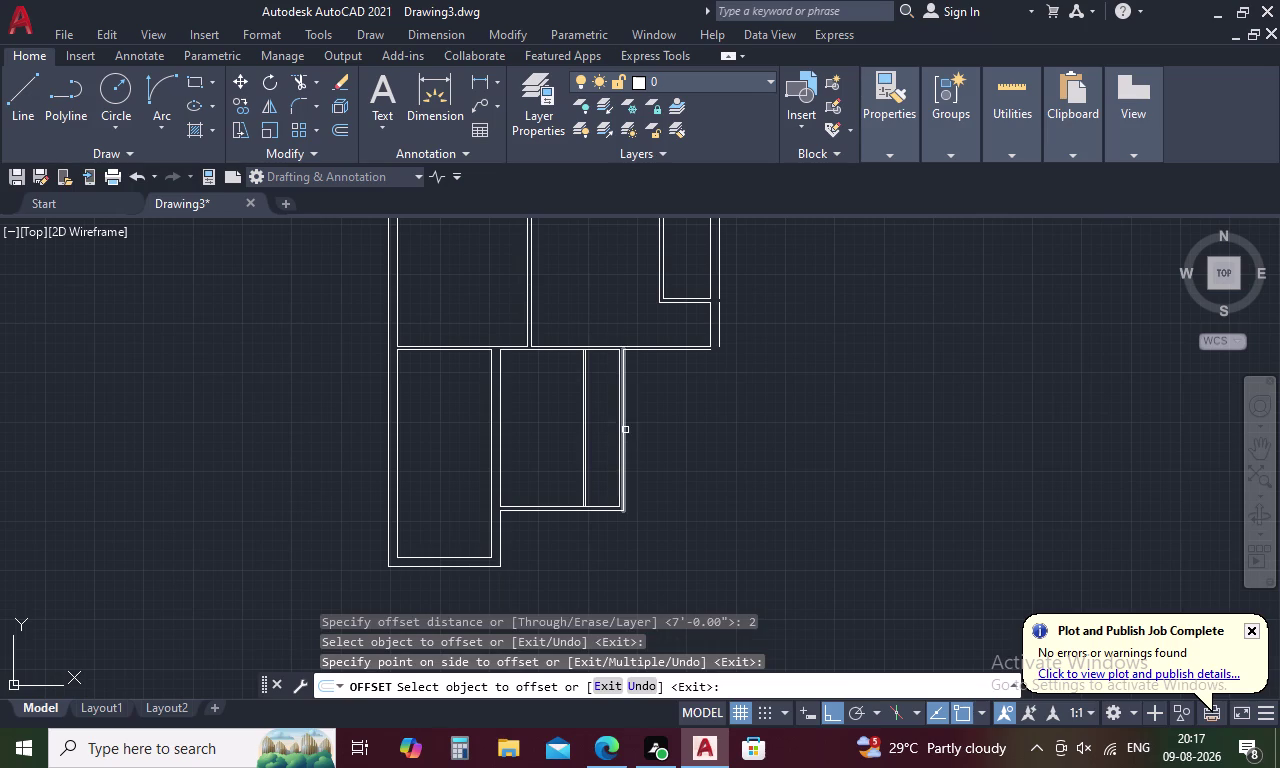
key(Escape)
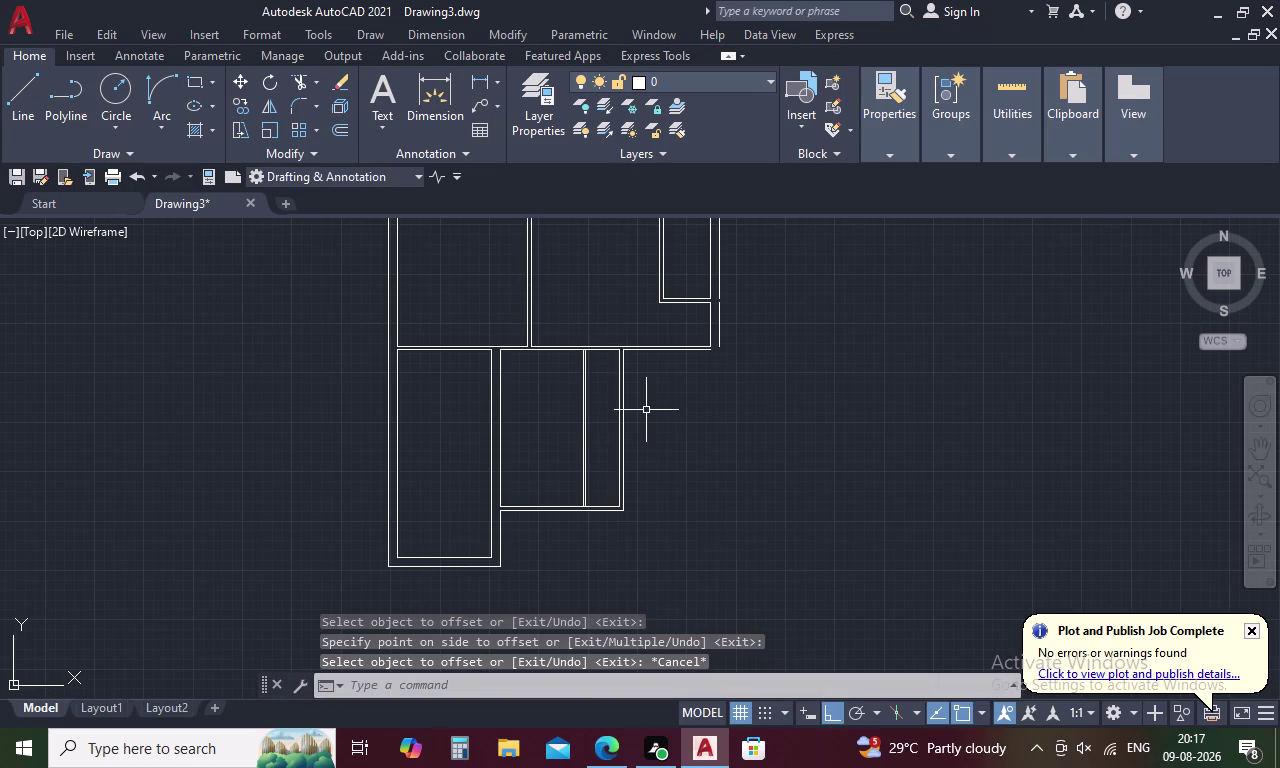
Add another 2-unit parallel copy of the zoomed-in wall line.
text(O)
key(space)
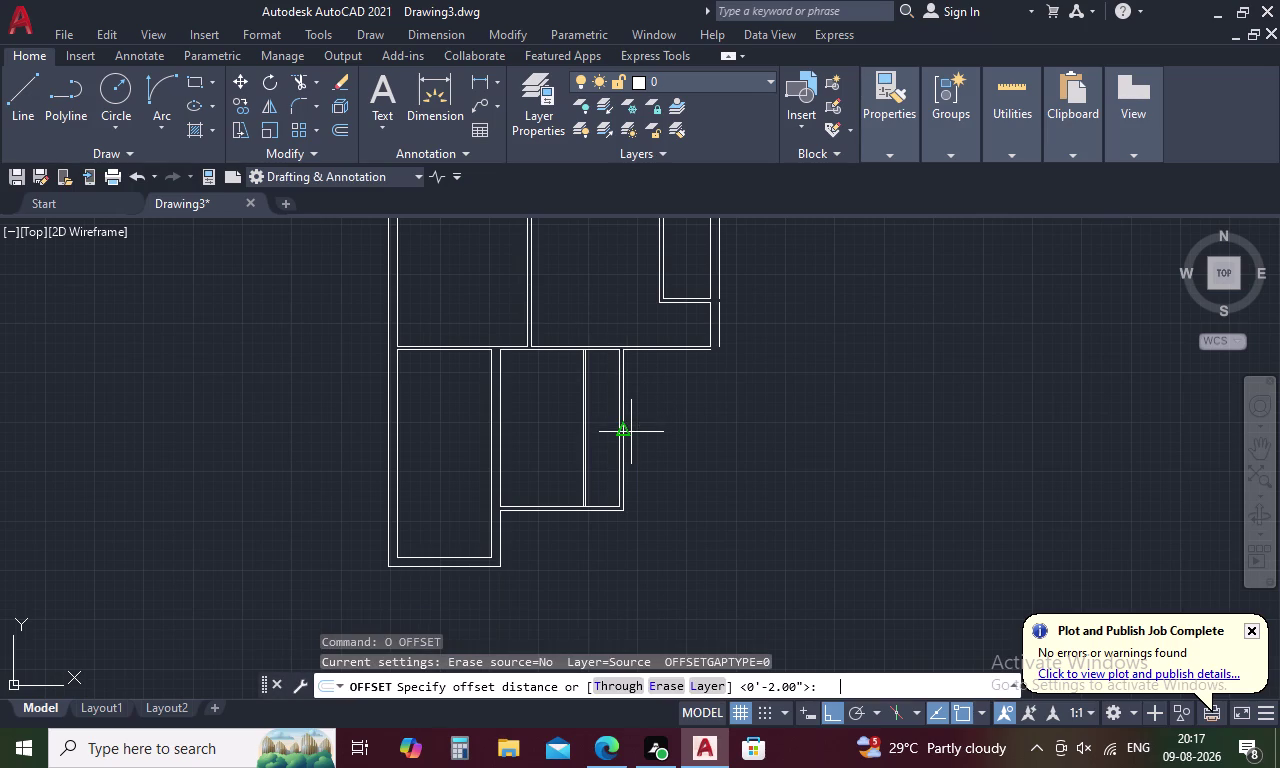
text(2)
key(space)
scroll(up, 3)
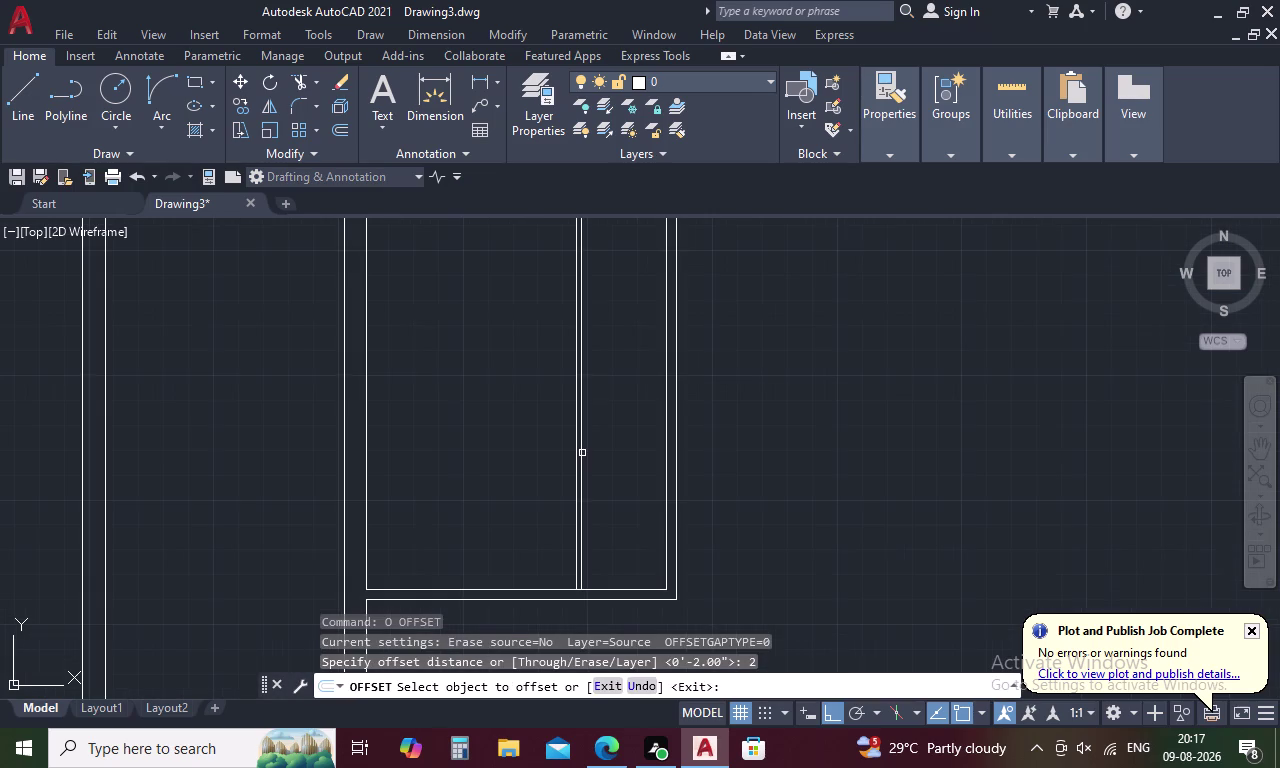
click(582, 453)
click(619, 445)
key(Escape)
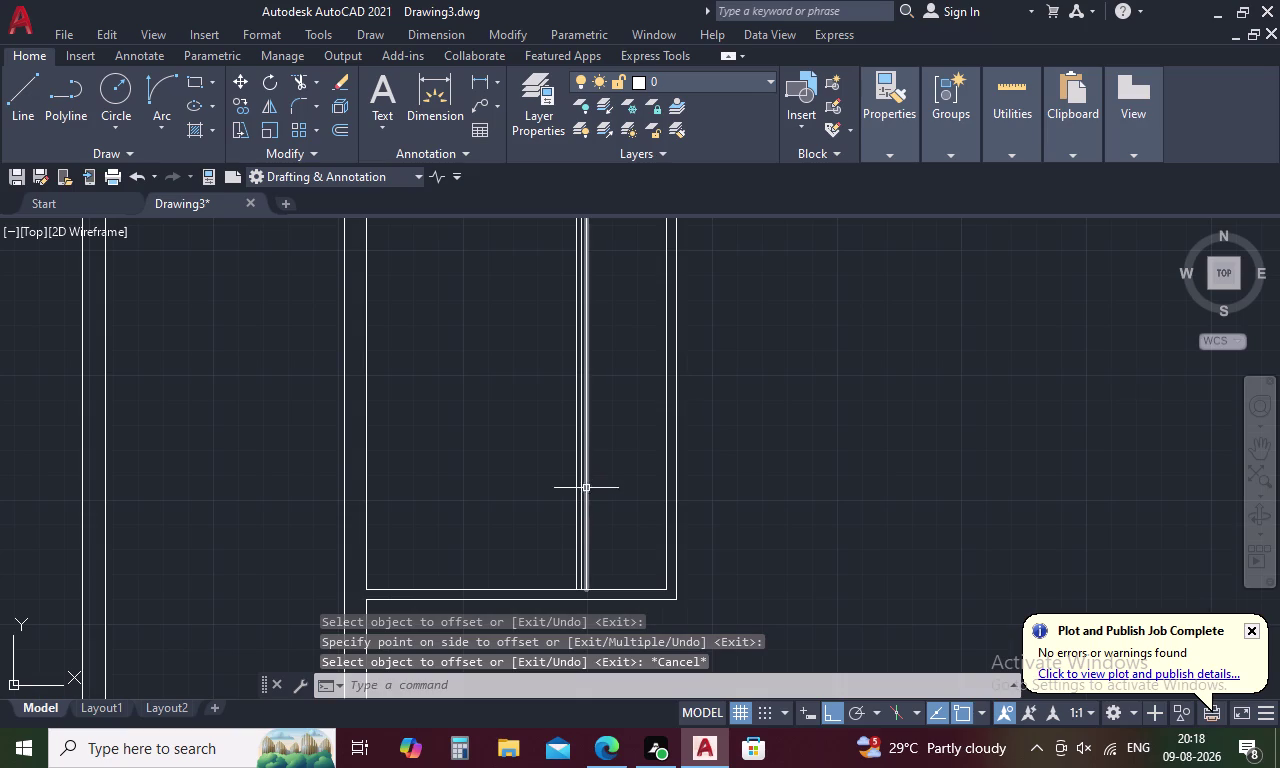
Trim away the lower-right room's outer right wall lines with fence cuts.
text(TR)
key(space)
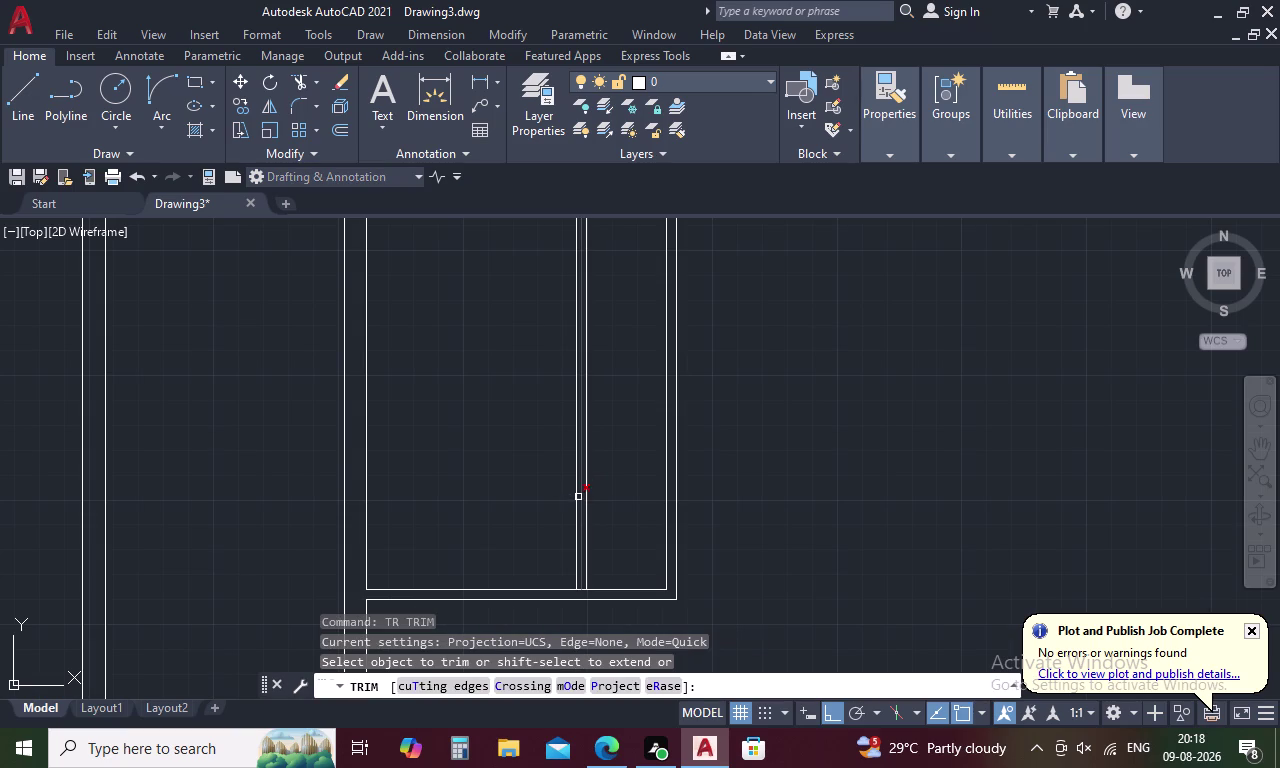
click(579, 496)
key(Escape)
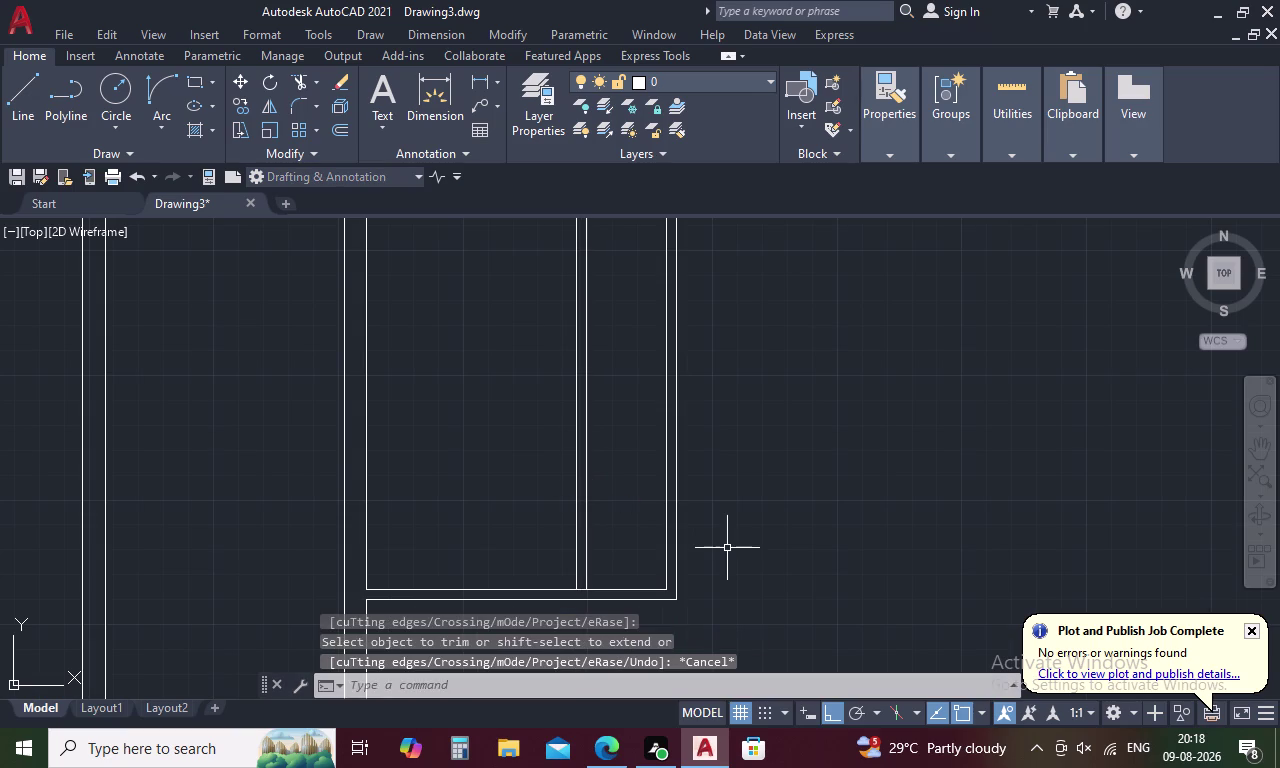
text(TR)
key(space)
drag(692, 431, 658, 593)
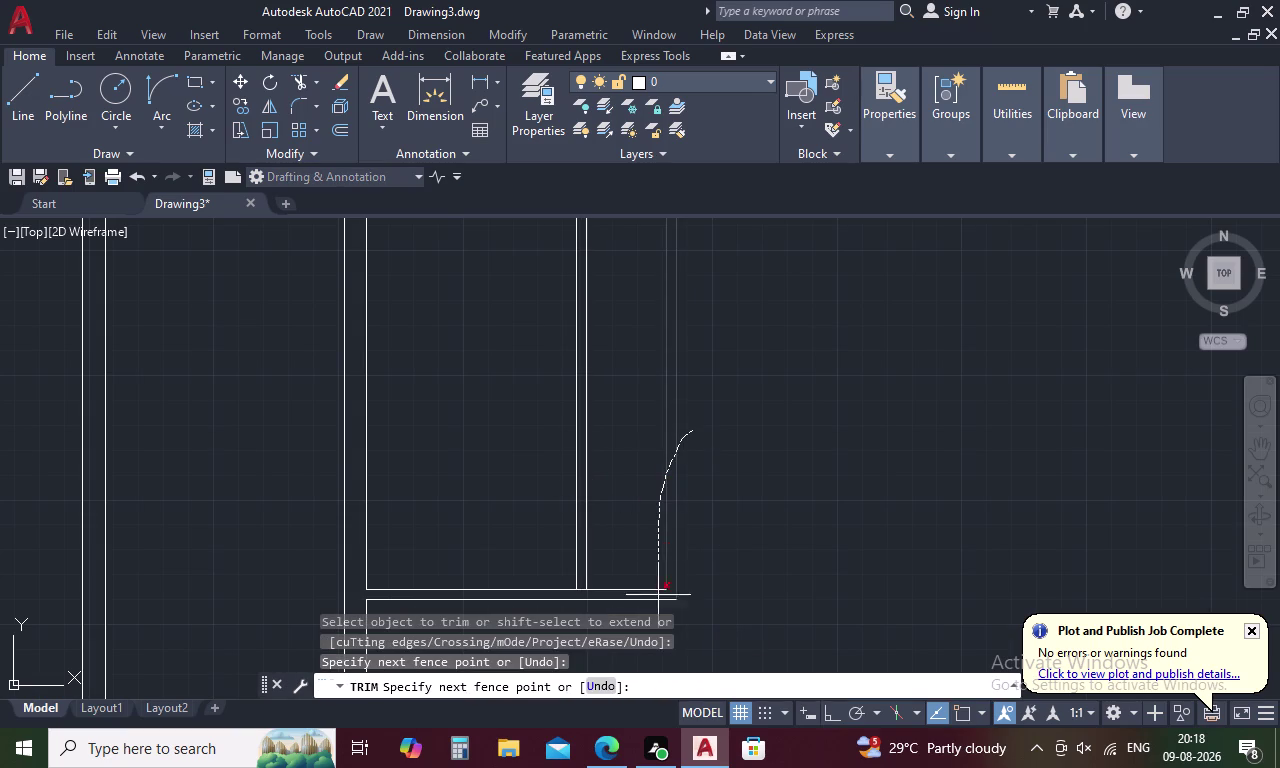
drag(658, 593, 658, 617)
middle_drag(661, 575, 667, 418)
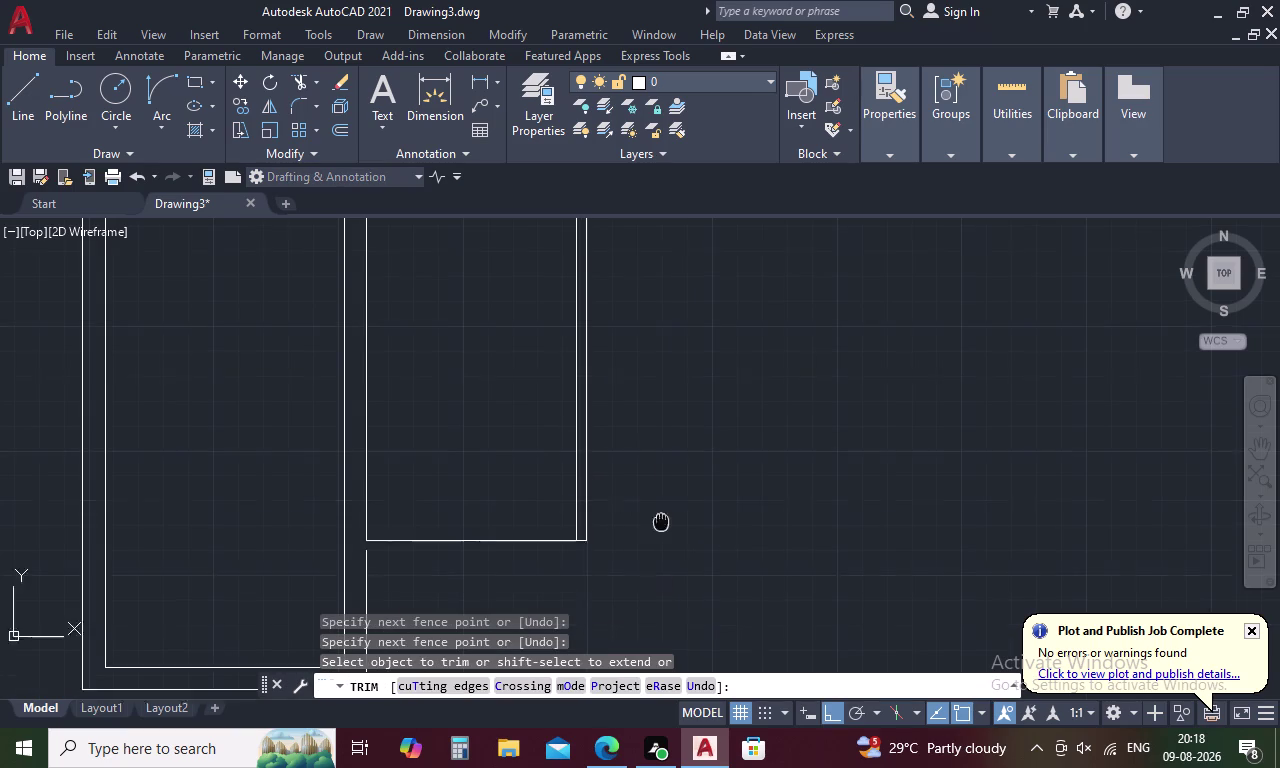
middle_drag(667, 418, 667, 404)
Attempt a different trim mode with value 4, which is rejected, then cancel the trim.
text(O)
key(space)
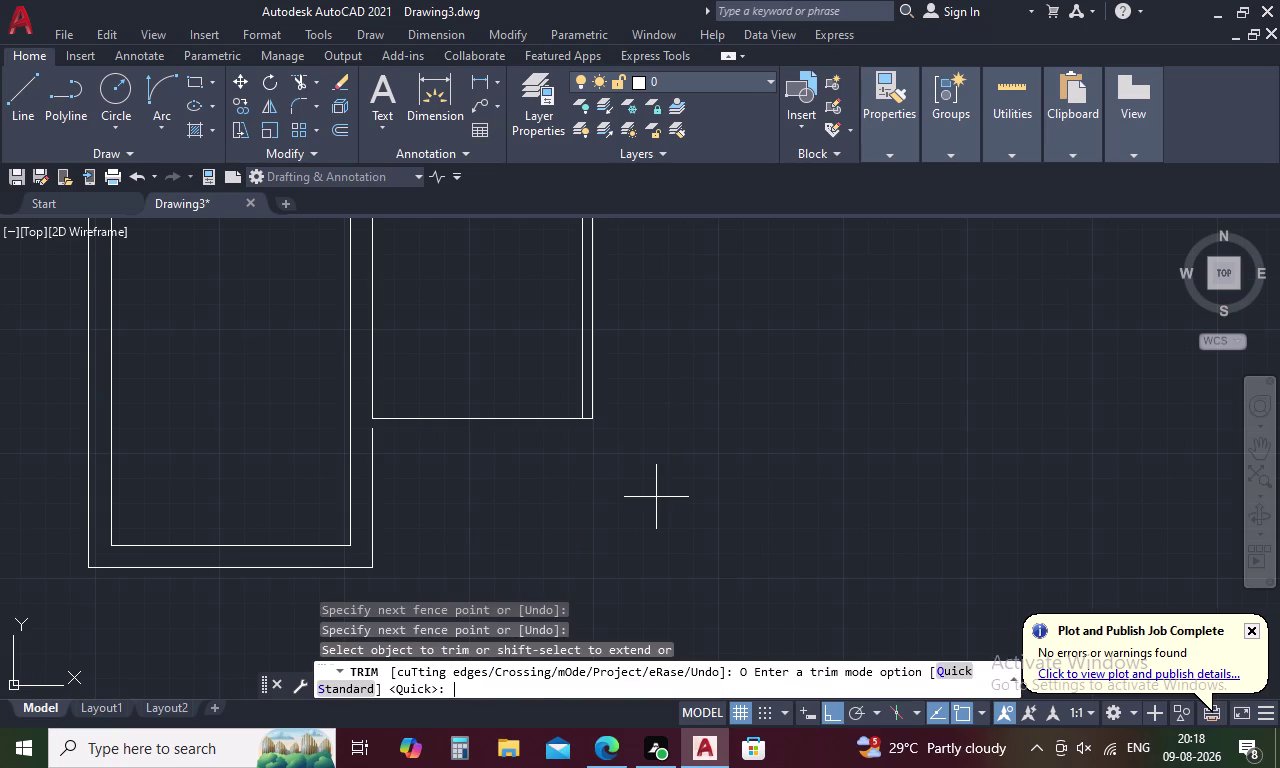
text(4)
key(space)
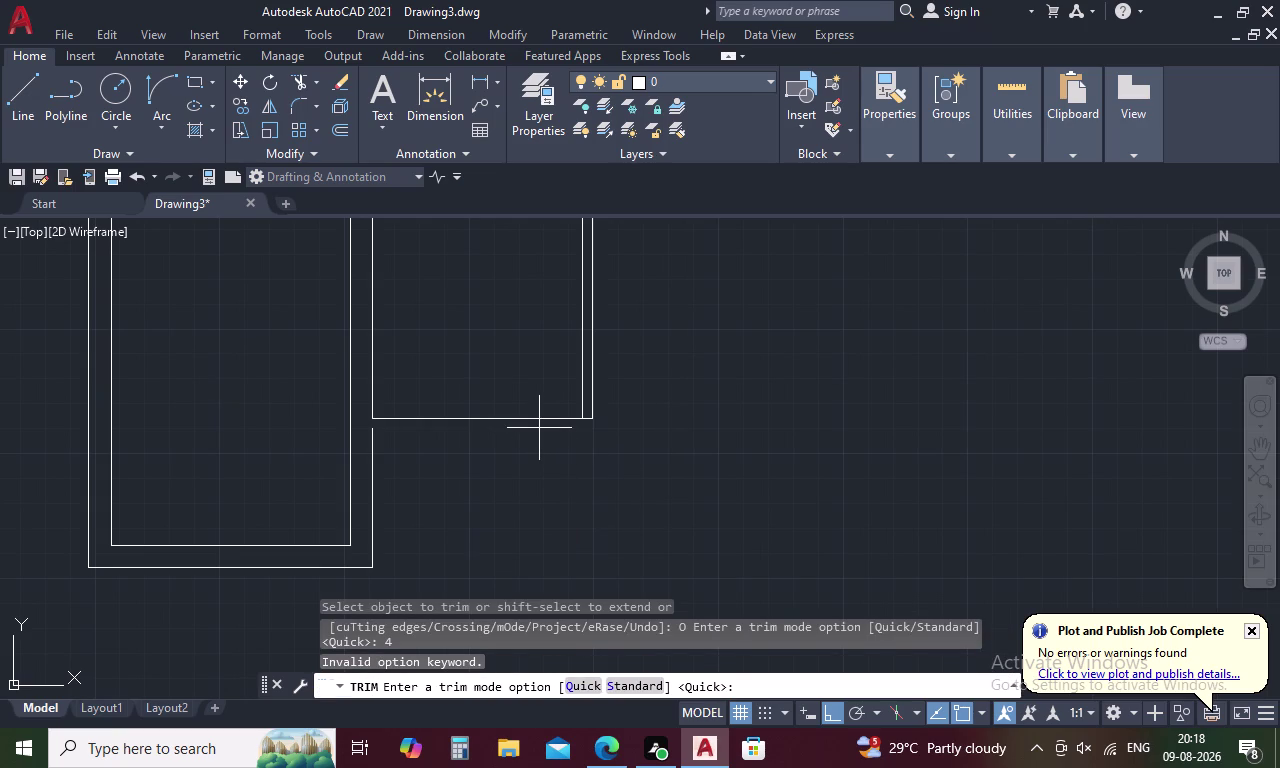
key(Escape)
key(Escape)
Offset the room's bottom wall line 4 units downward.
text(O)
key(space)
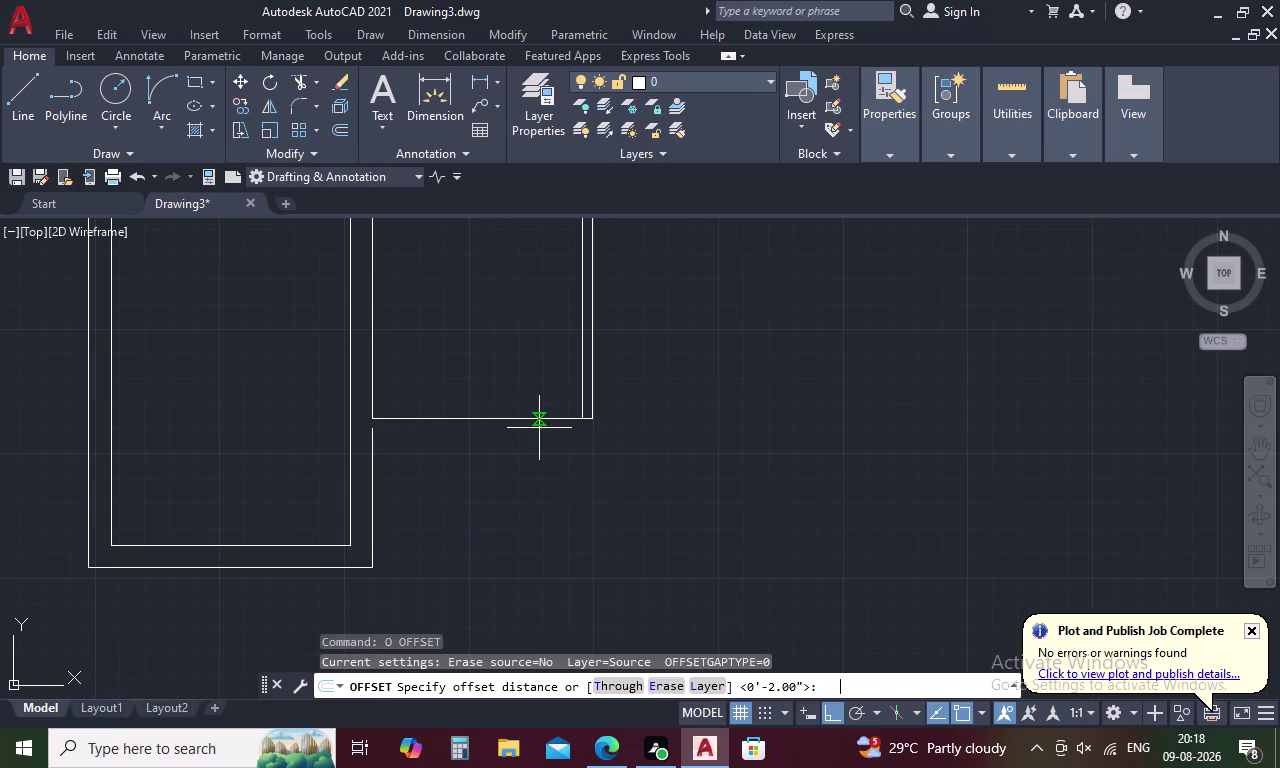
text(4)
key(space)
click(533, 420)
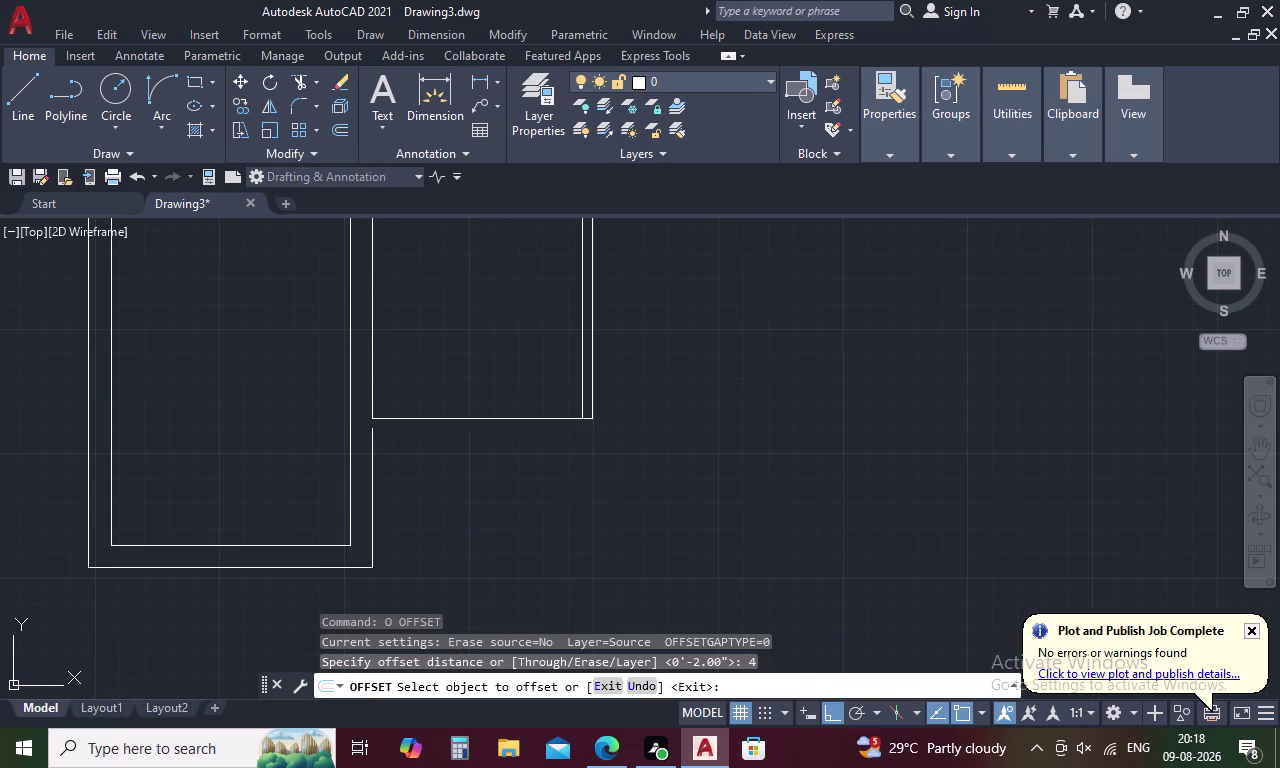
click(533, 488)
key(Escape)
Fillet the new bottom line into the right wall line using Multiple mode.
text(F)
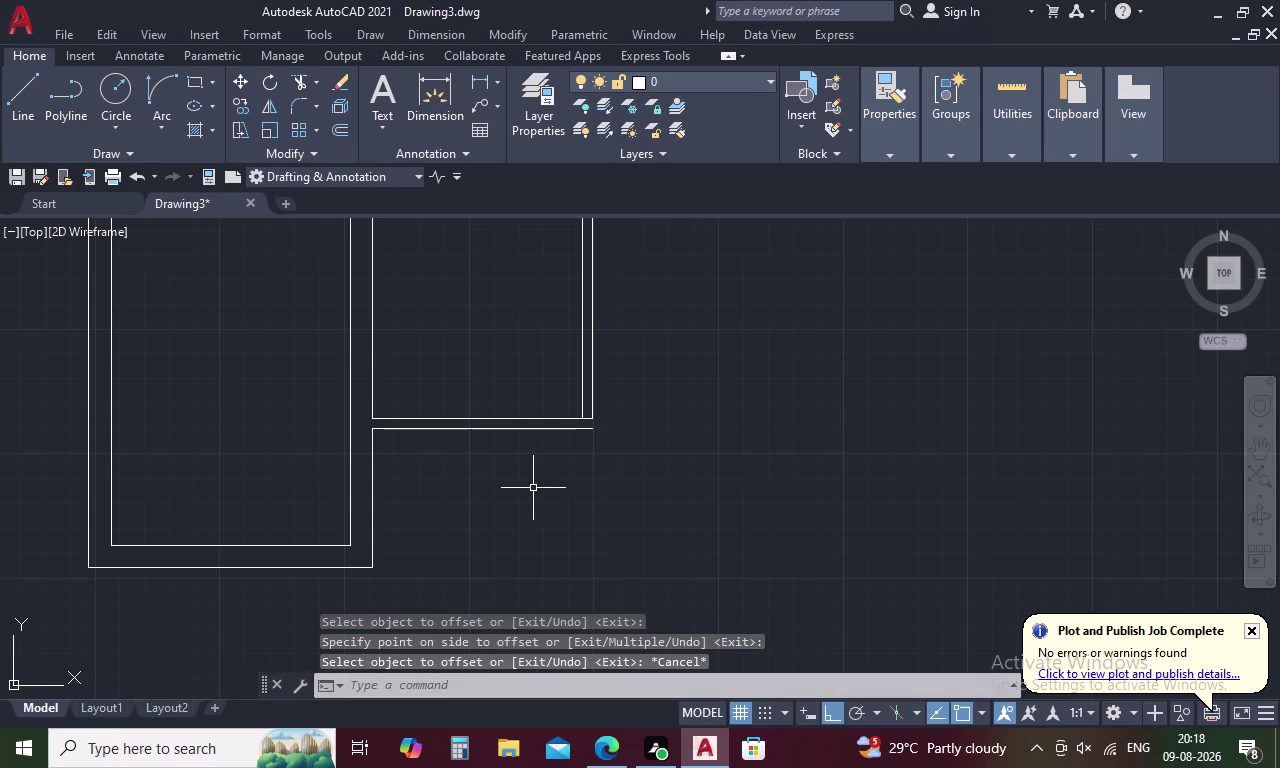
key(space)
text(M)
key(space)
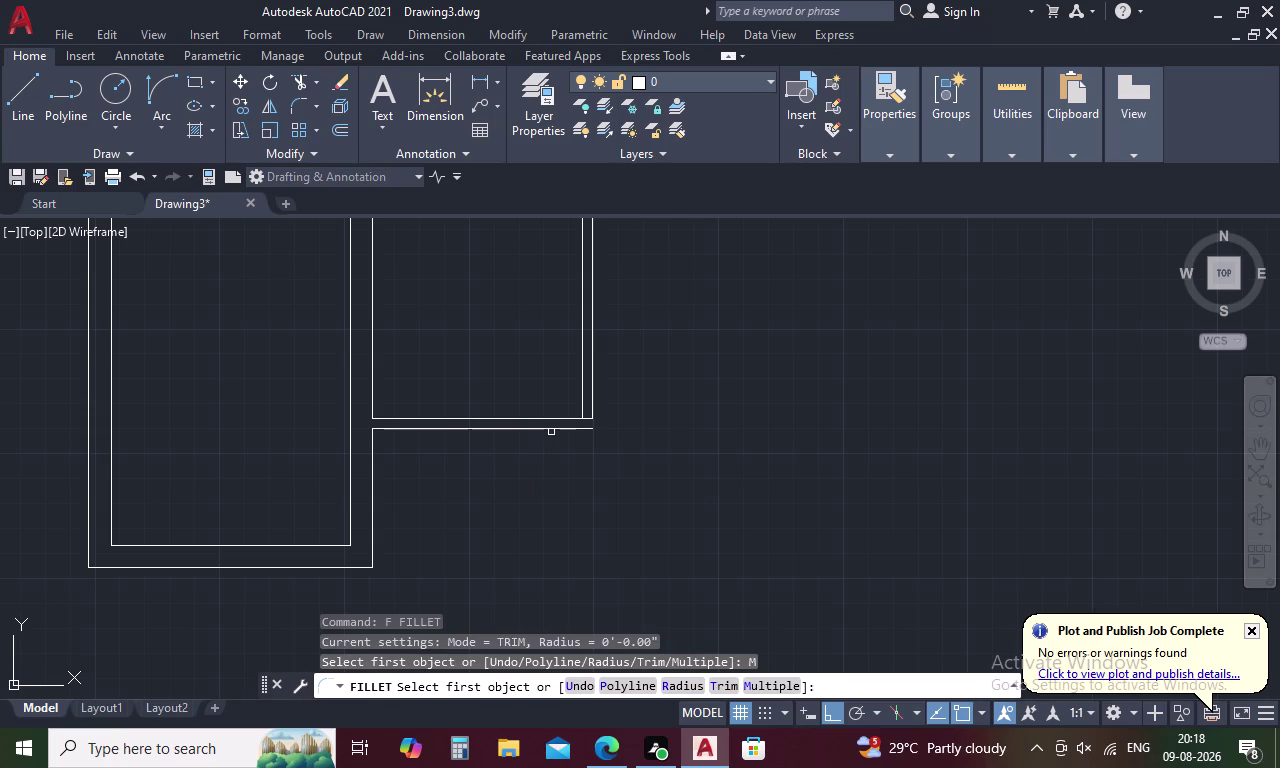
click(553, 429)
click(591, 388)
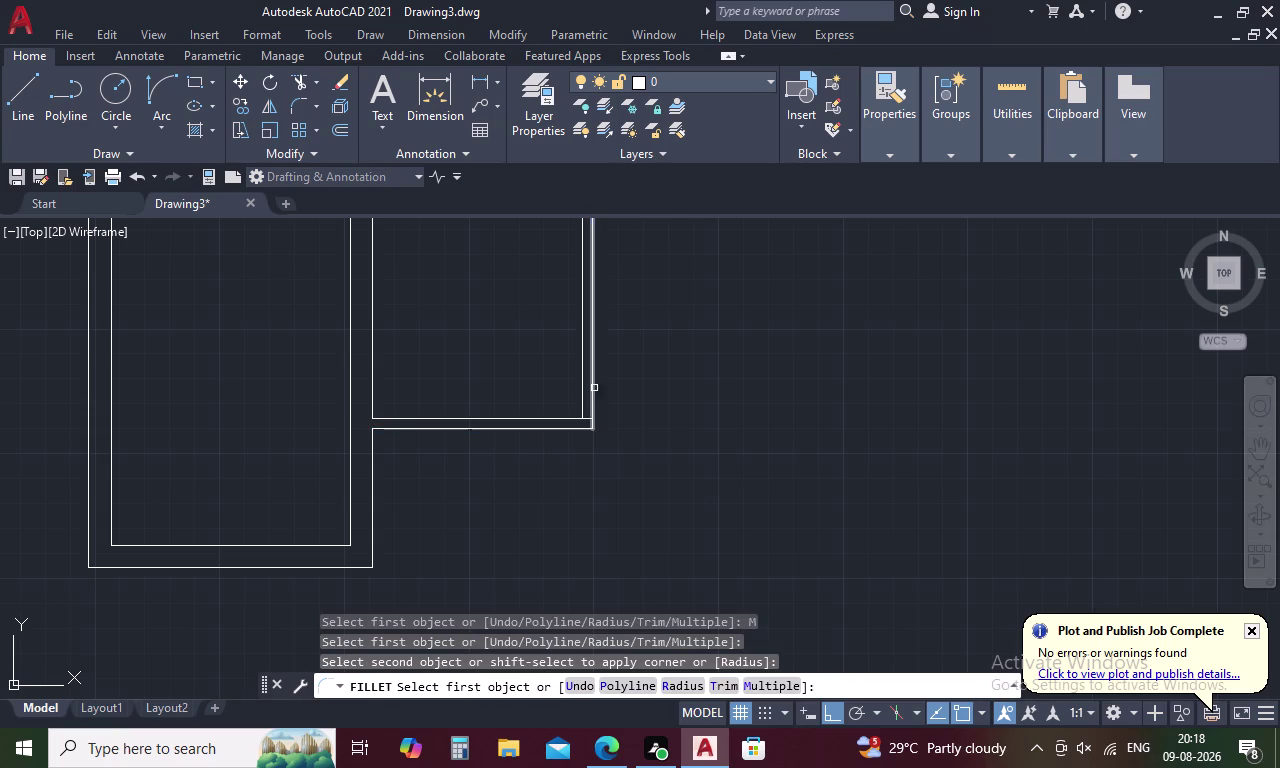
key(Escape)
Trim the leftover wall segment at the new corner.
text(TR)
key(space)
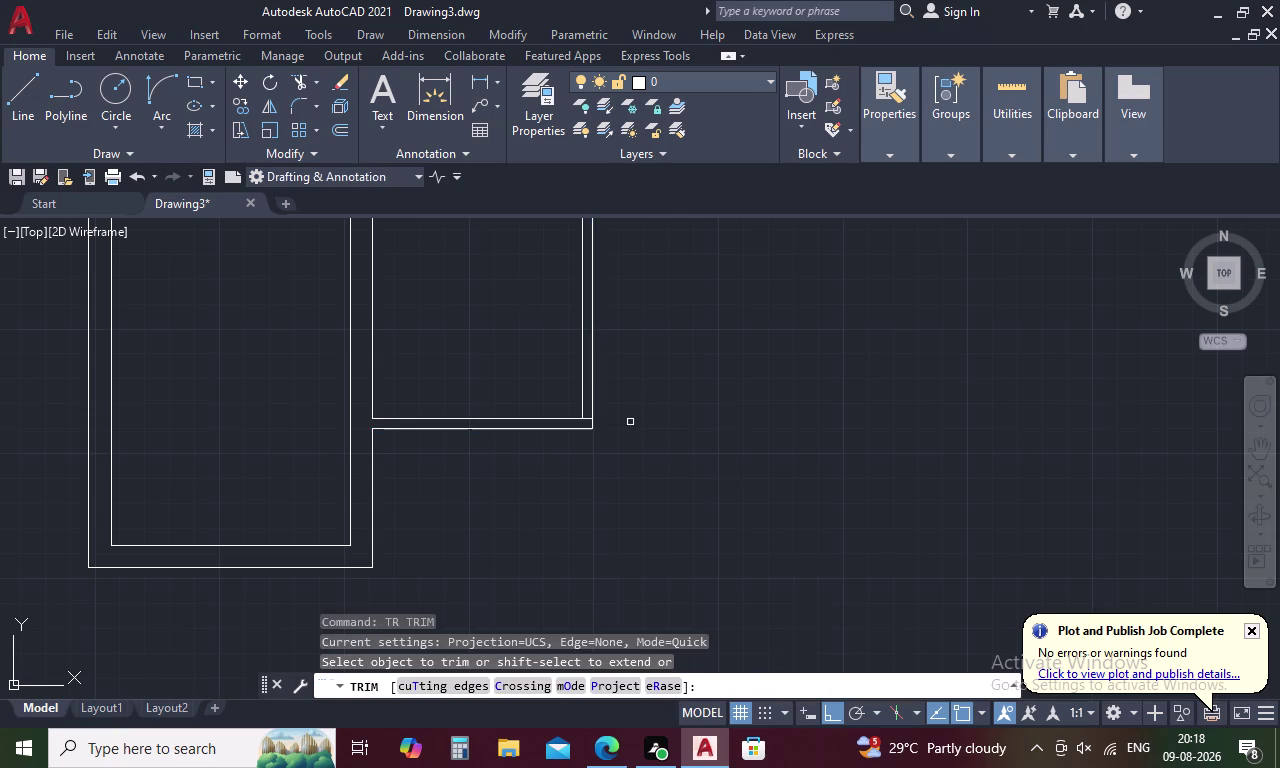
scroll(up, 3)
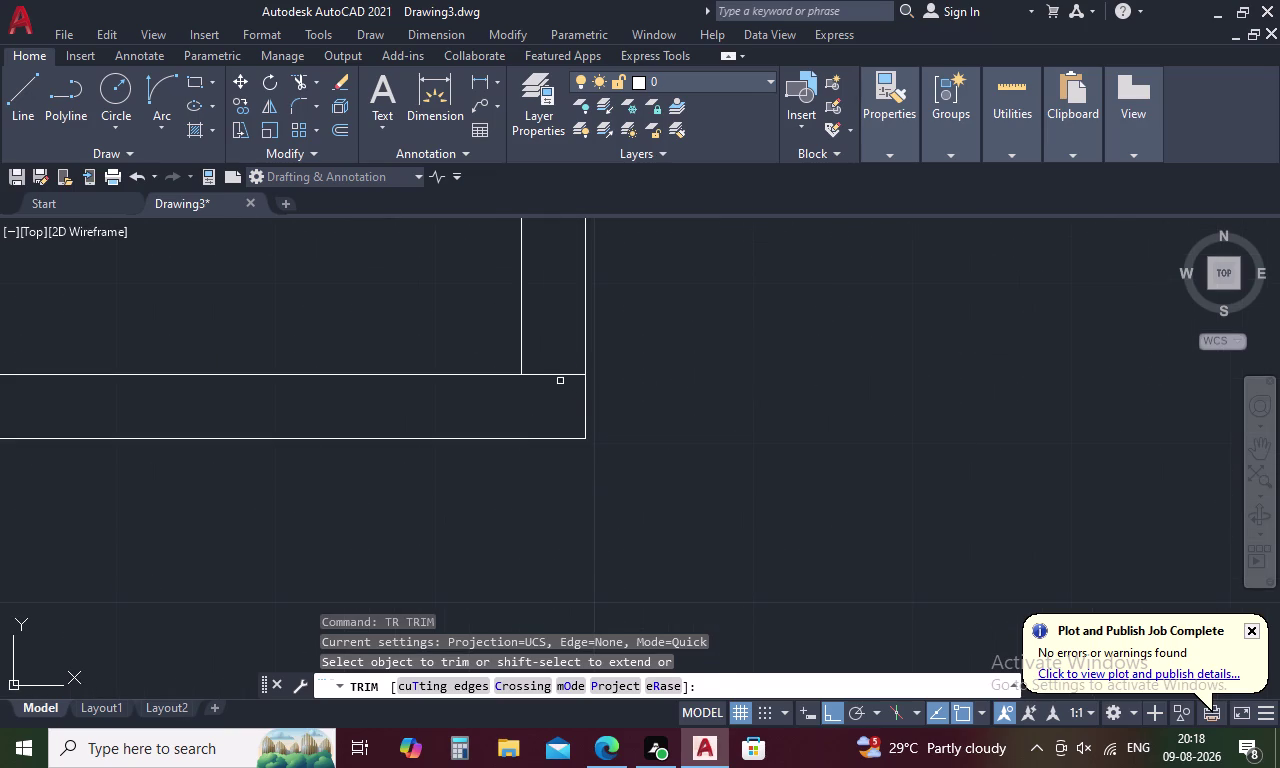
click(558, 375)
scroll(down, 3)
scroll(down, 3)
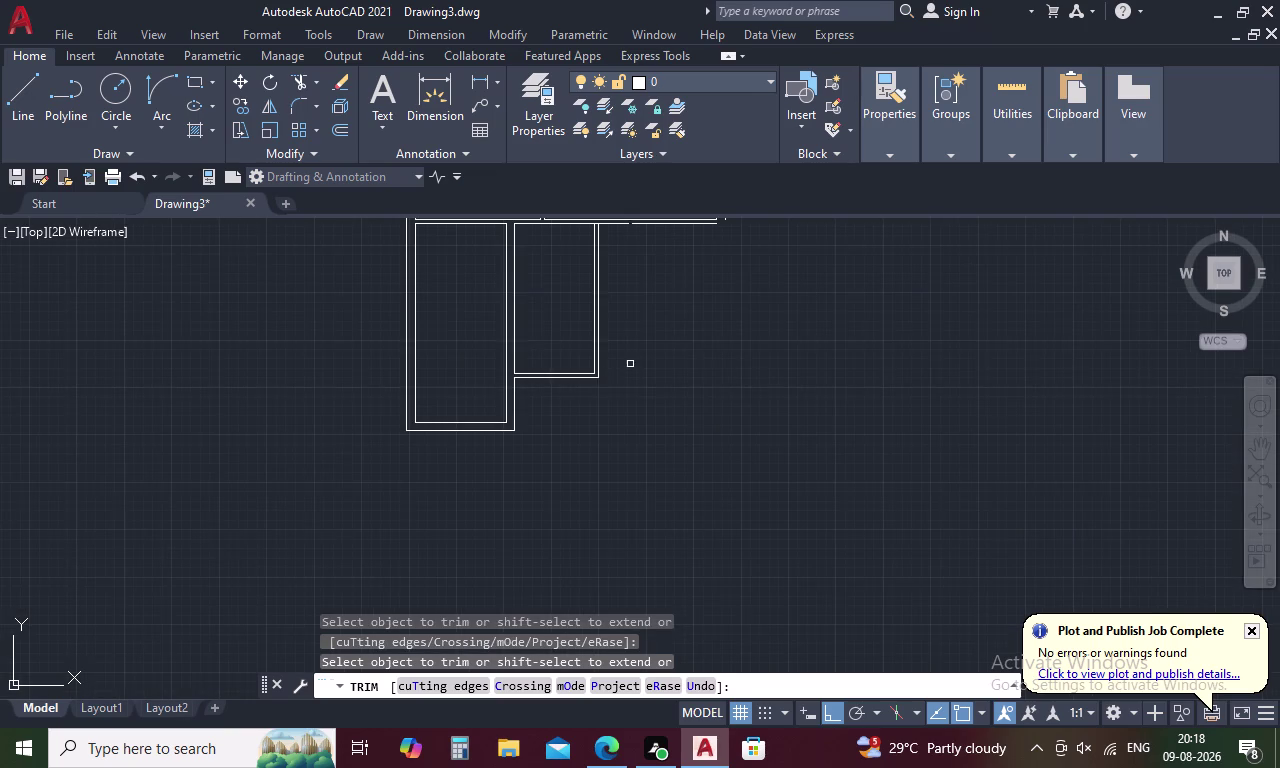
middle_drag(630, 364, 623, 461)
key(Escape)
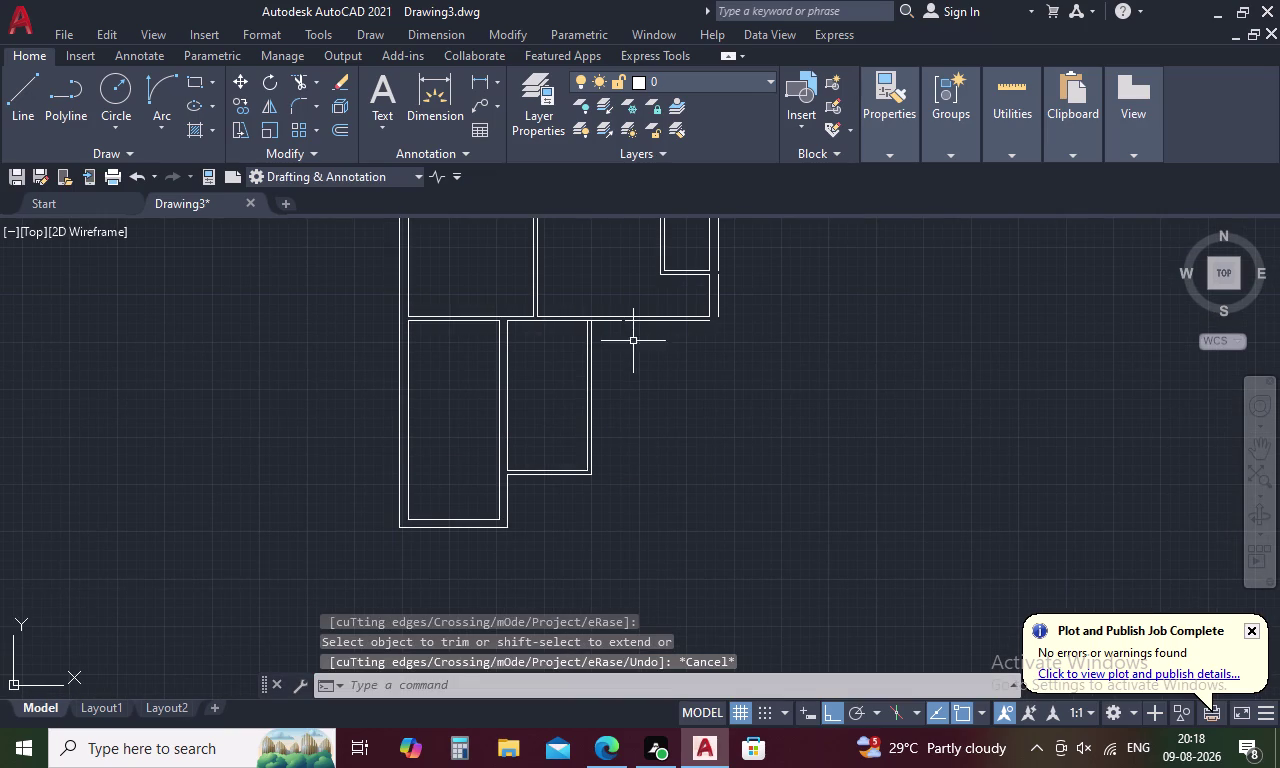
Trim the horizontal wall line where the partition meets it.
scroll(up, 3)
click(589, 332)
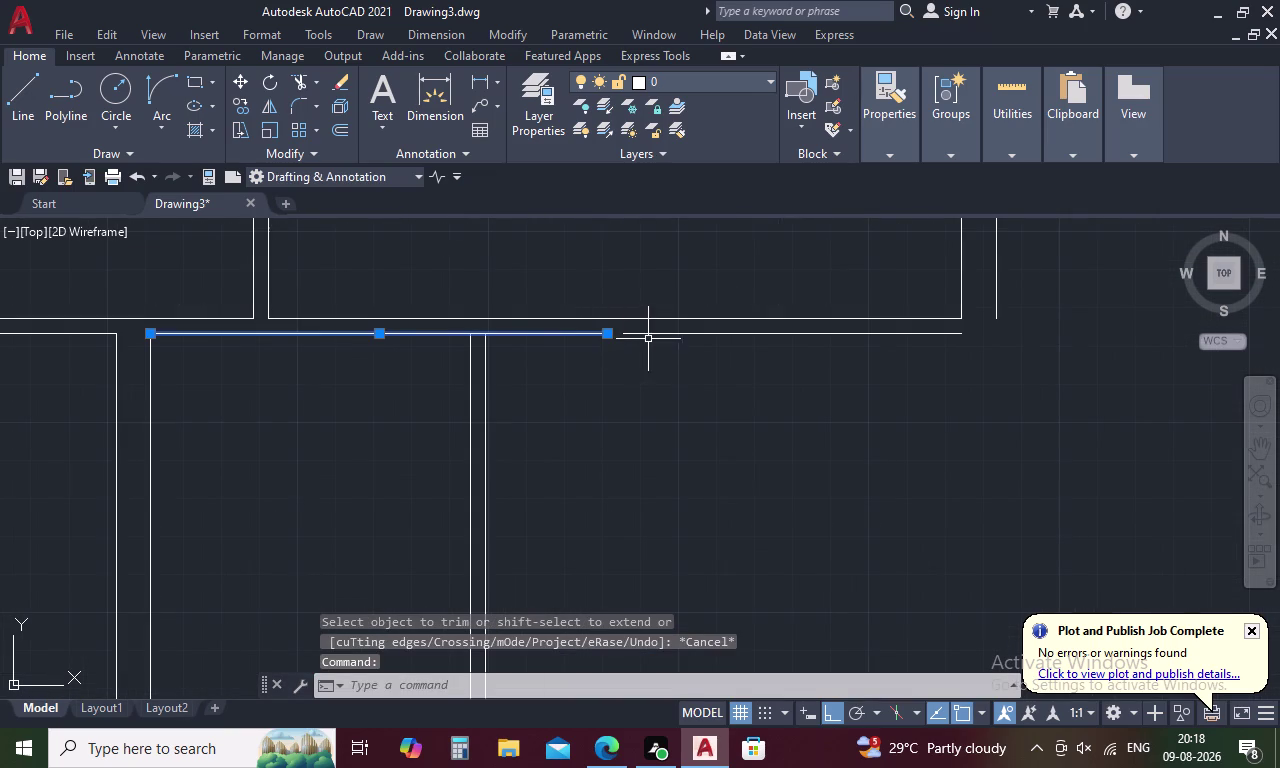
key(Escape)
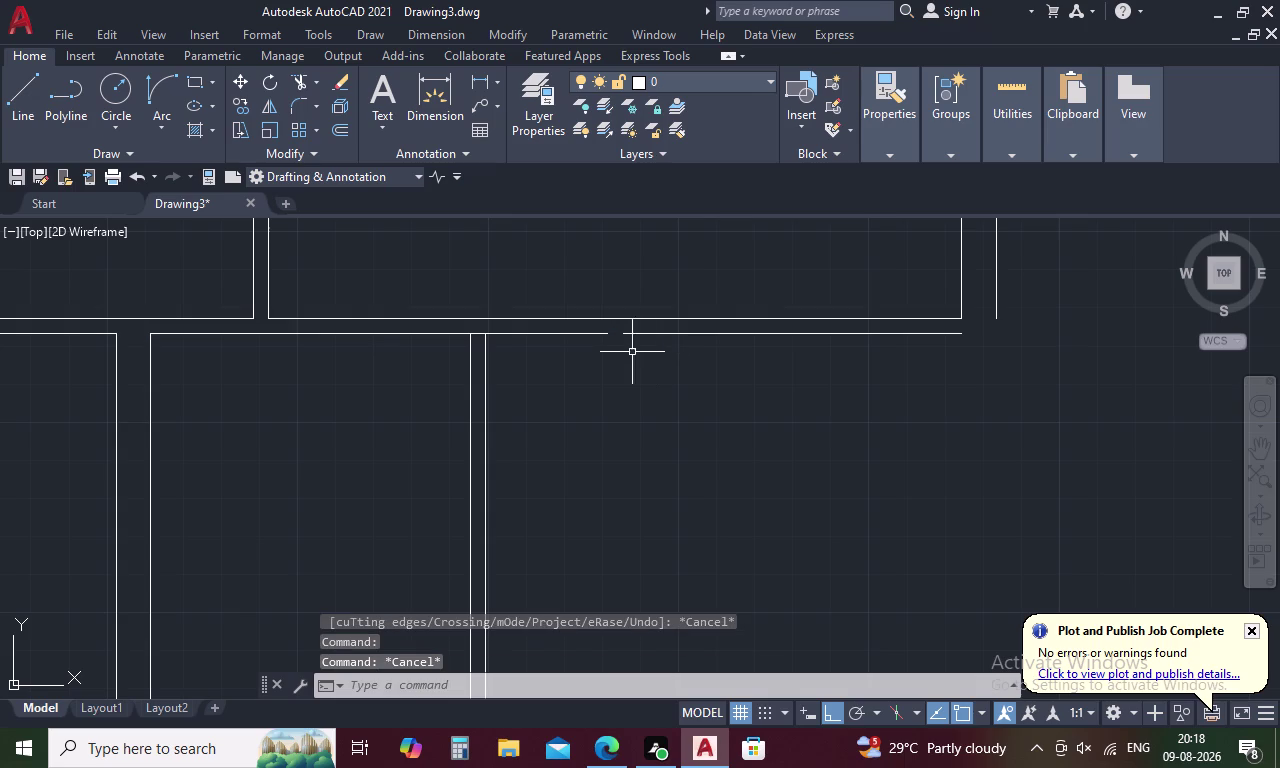
text(TR)
key(space)
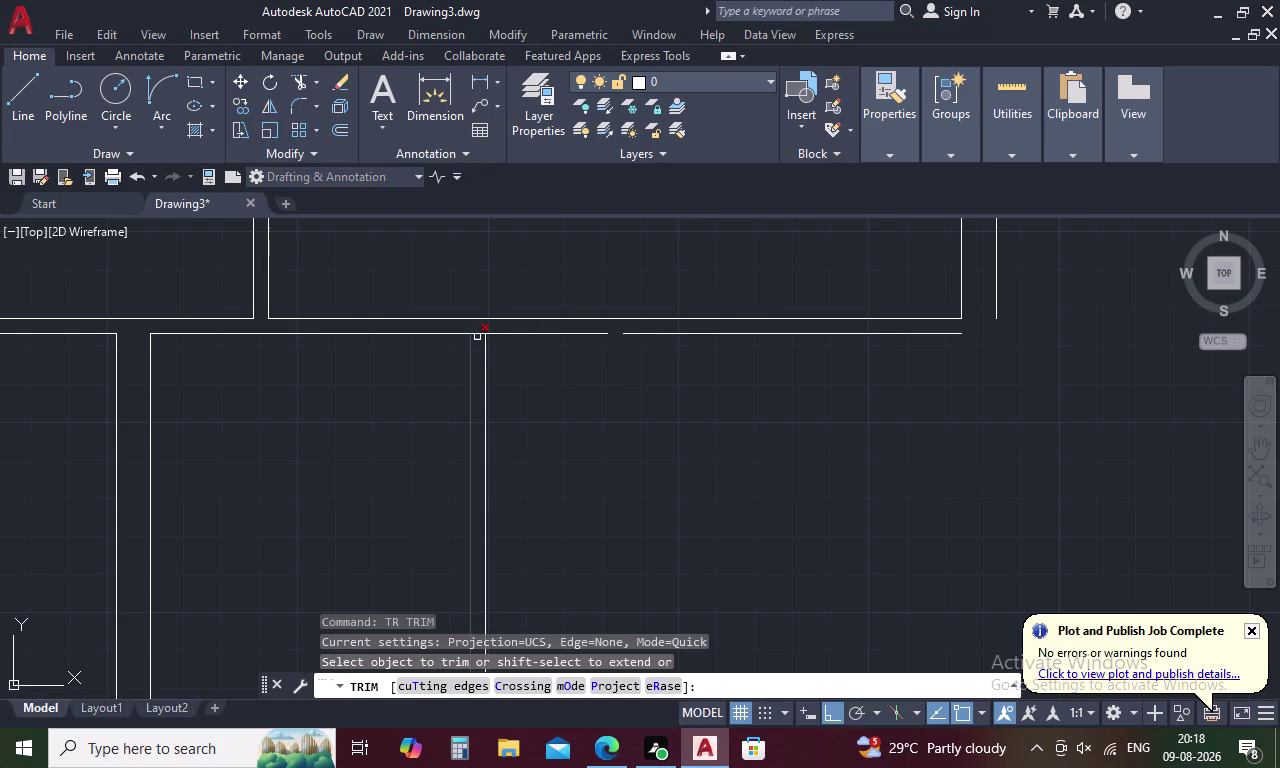
click(478, 334)
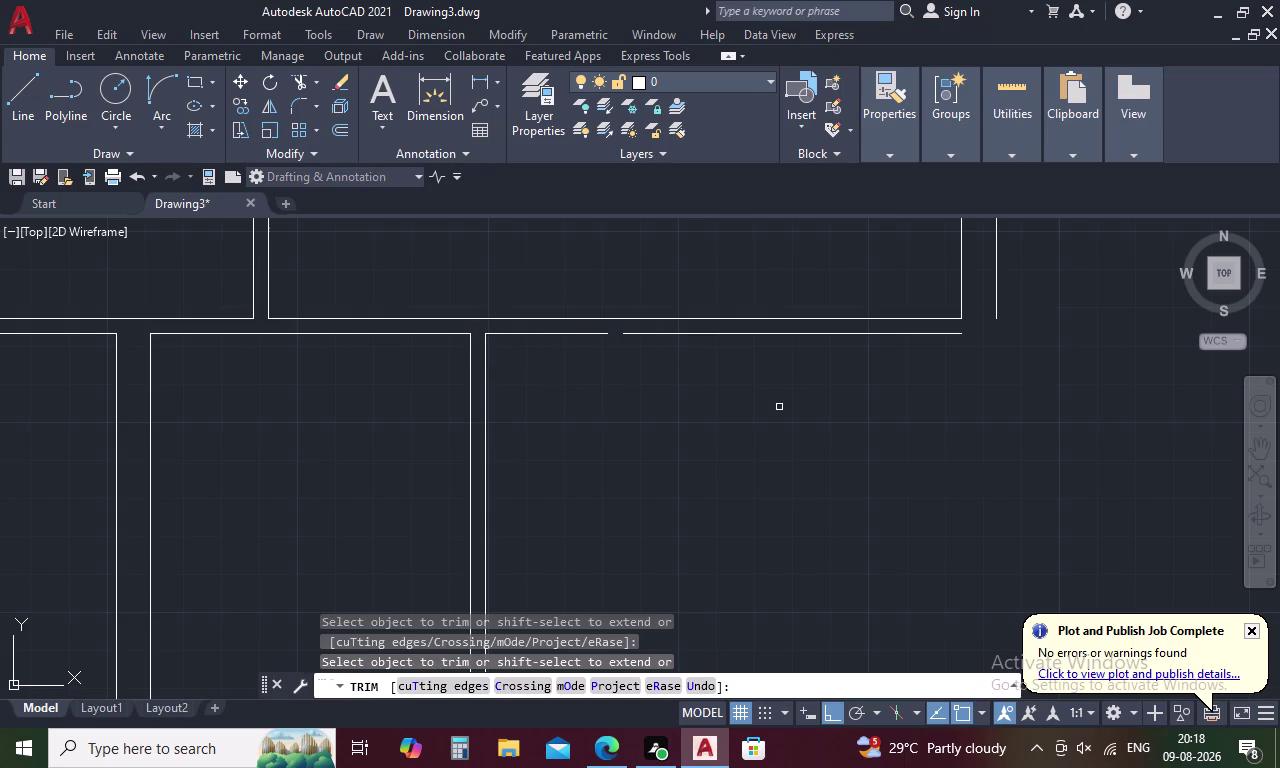
key(Escape)
Join the two split horizontal wall segments into a single line.
click(665, 334)
click(578, 331)
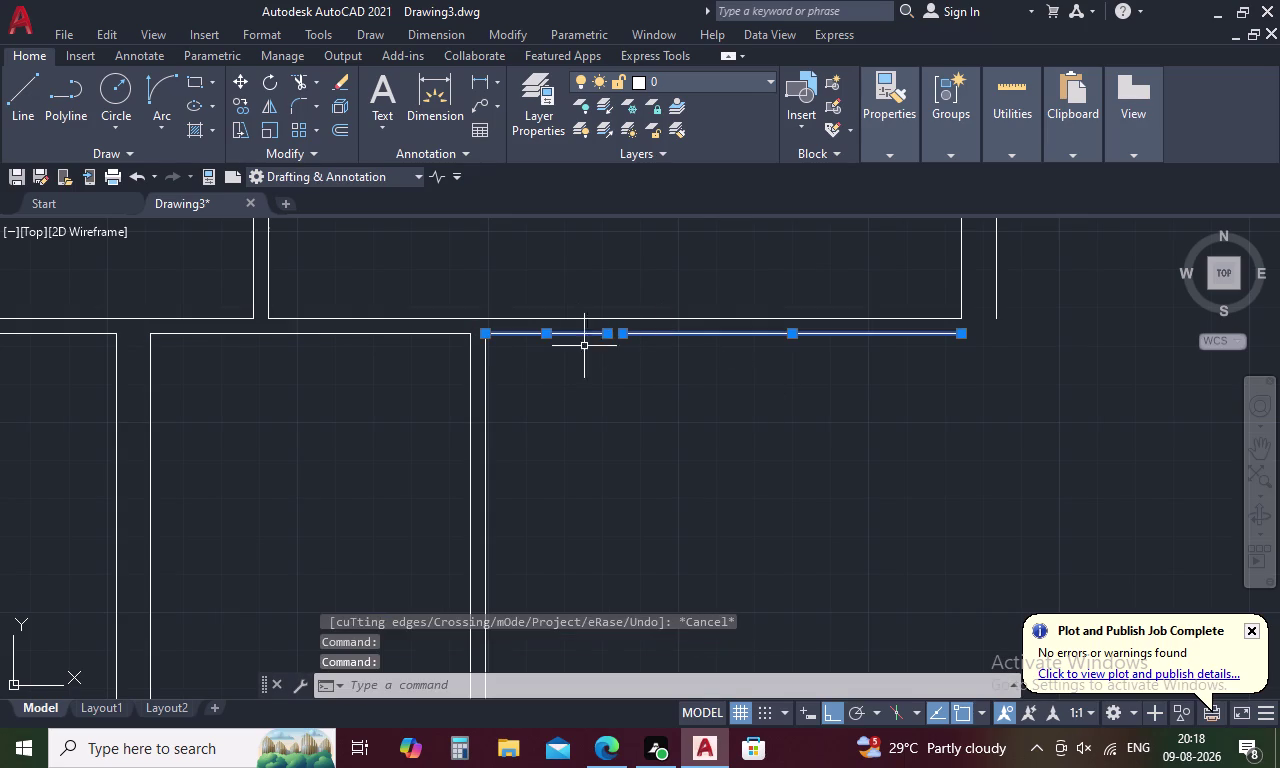
text(J)
key(space)
scroll(down, 3)
middle_drag(641, 467, 652, 397)
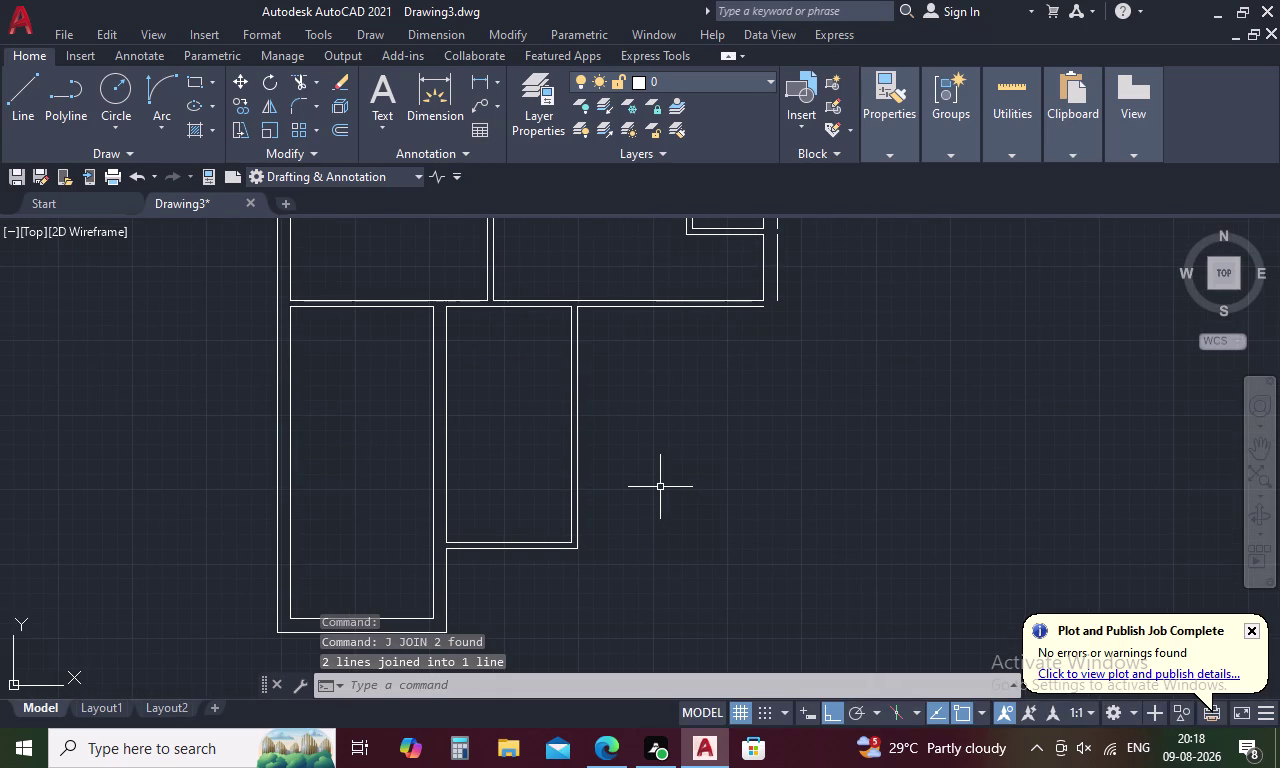
text(O)
key(space)
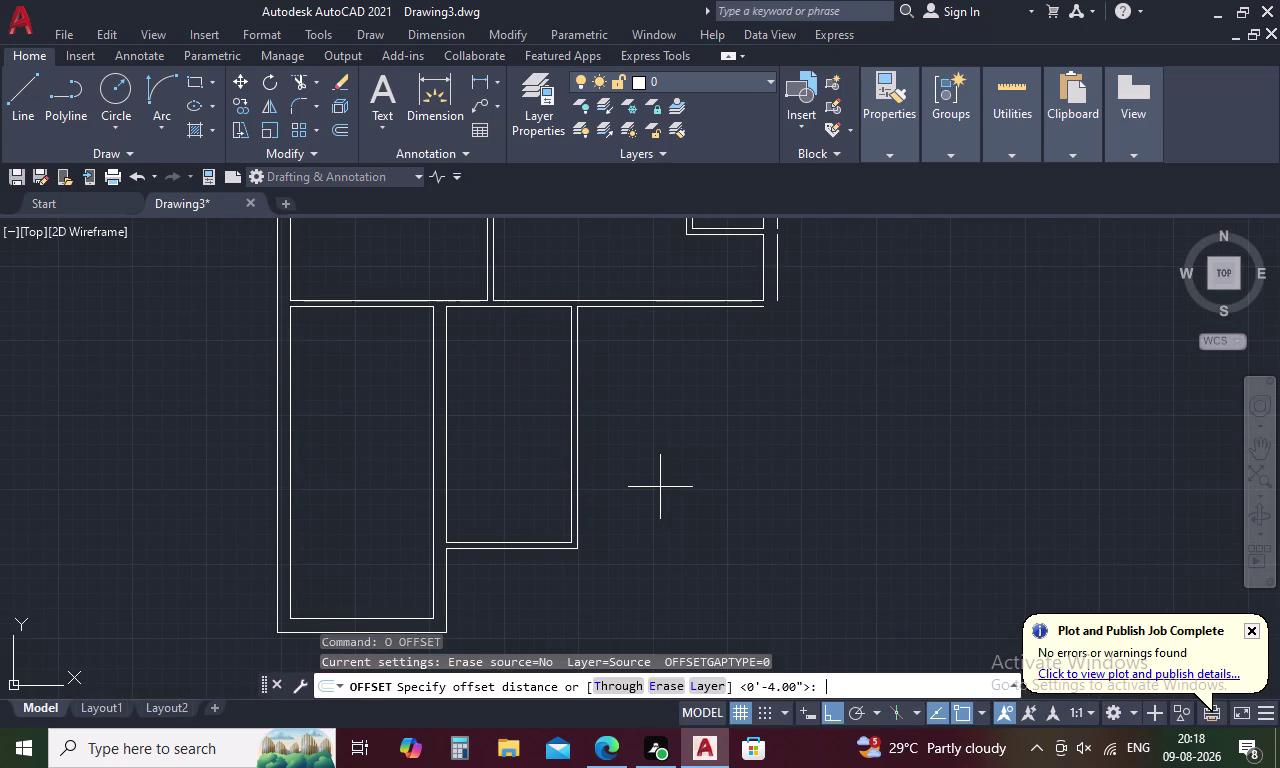
text(11')
key(space)
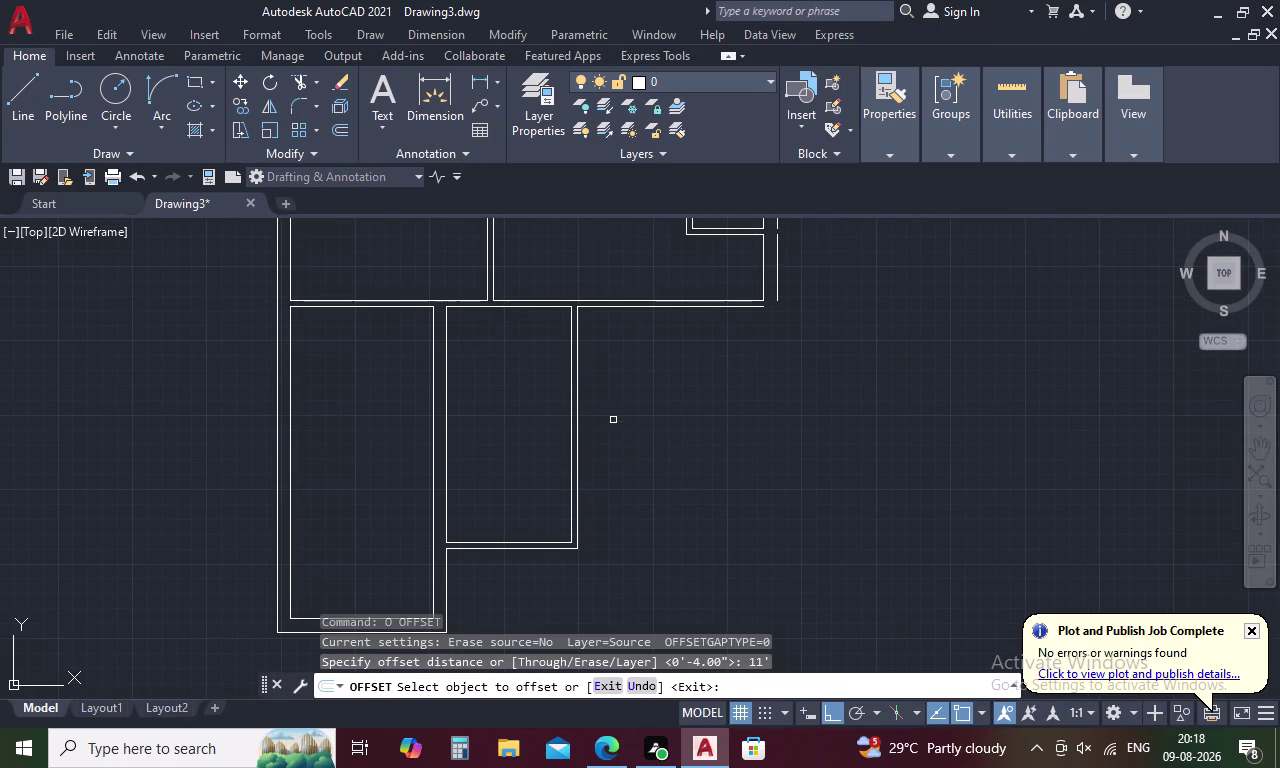
click(579, 395)
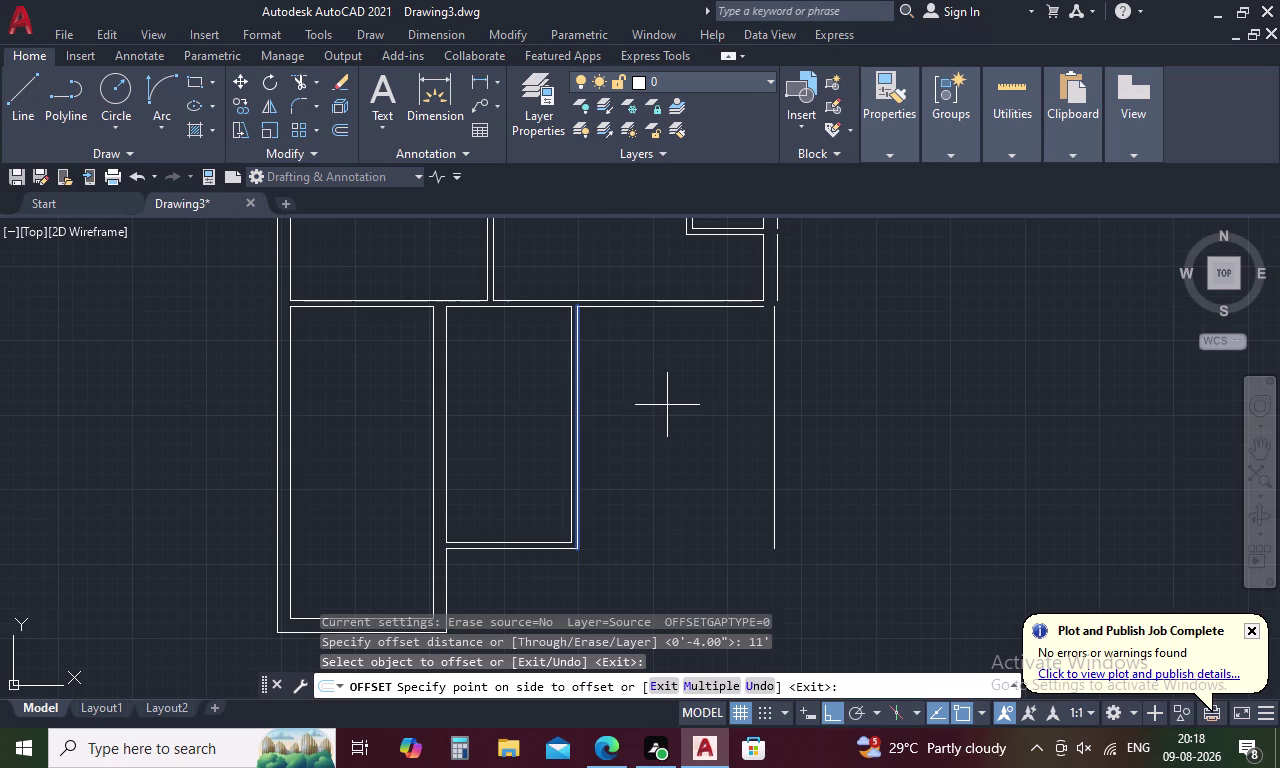
key(Escape)
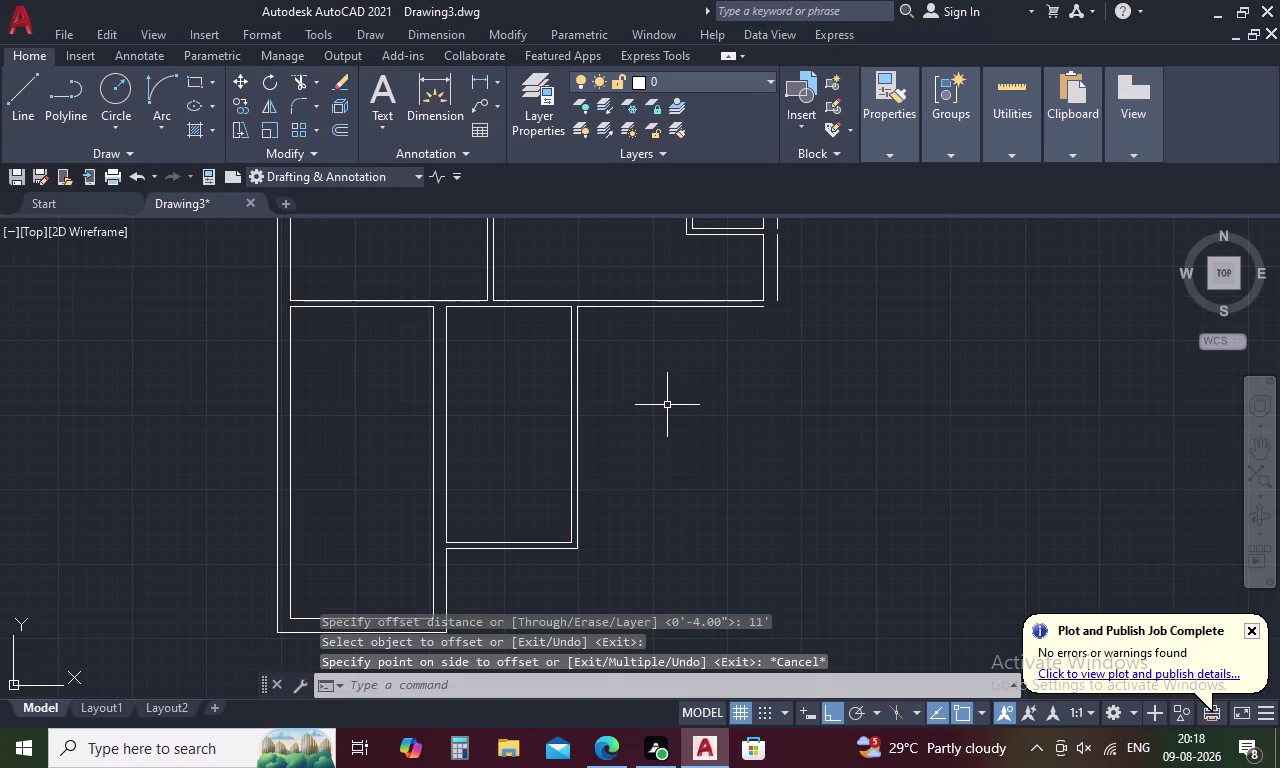
text(L)
key(space)
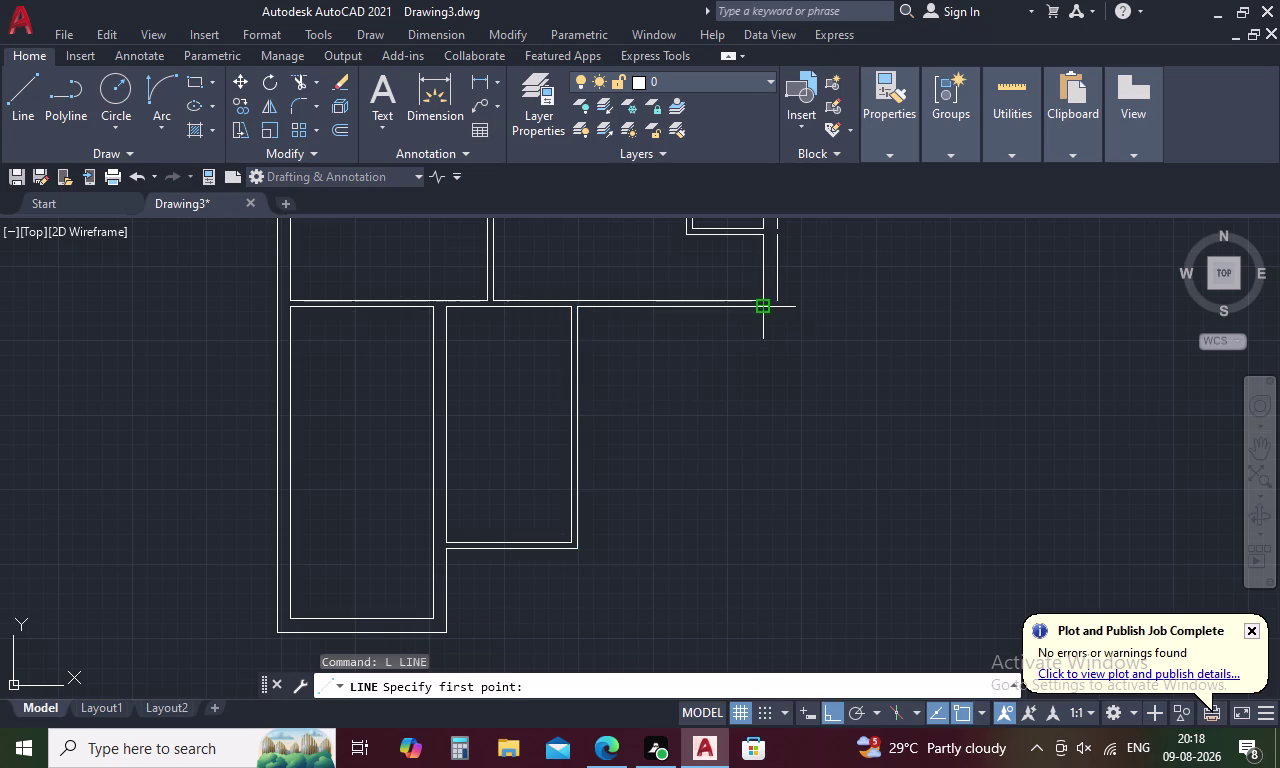
click(763, 306)
Draw a wall line 13' downward, ending it at the inner wall corner.
text(1)
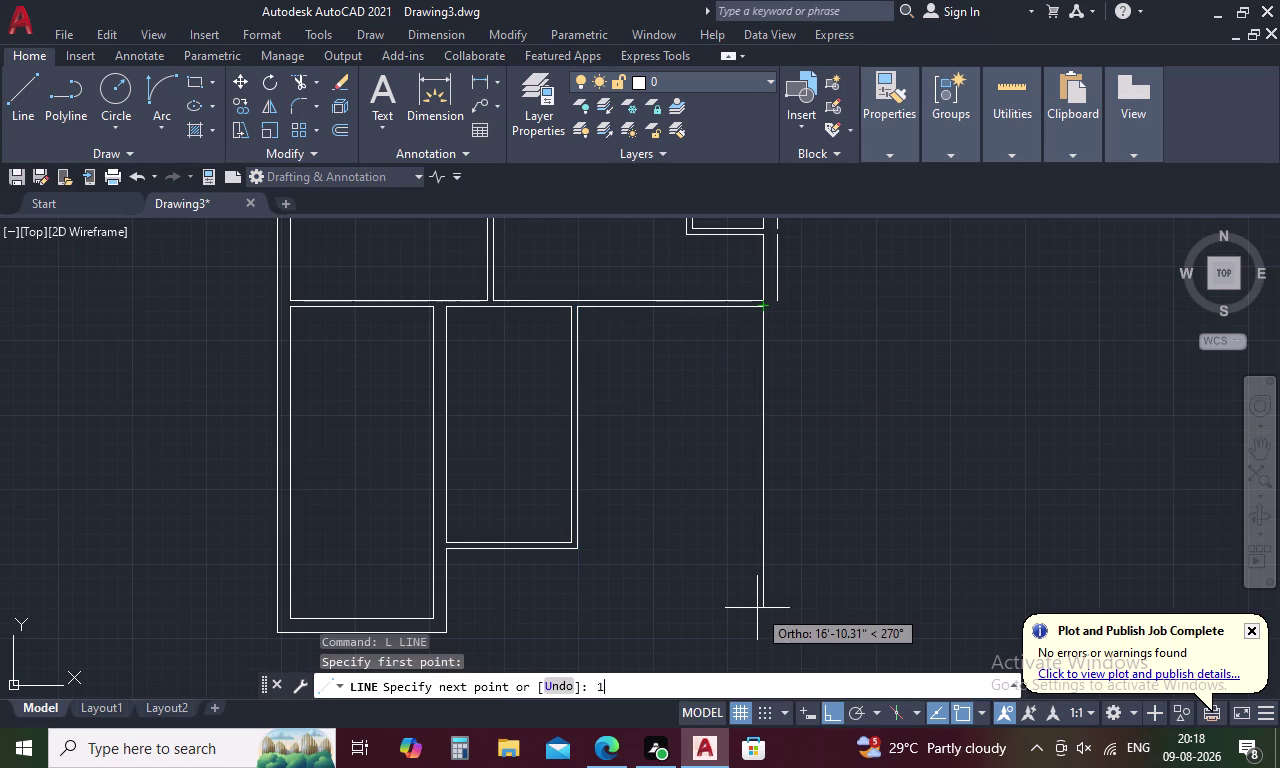
text(33)
key(BackSpace)
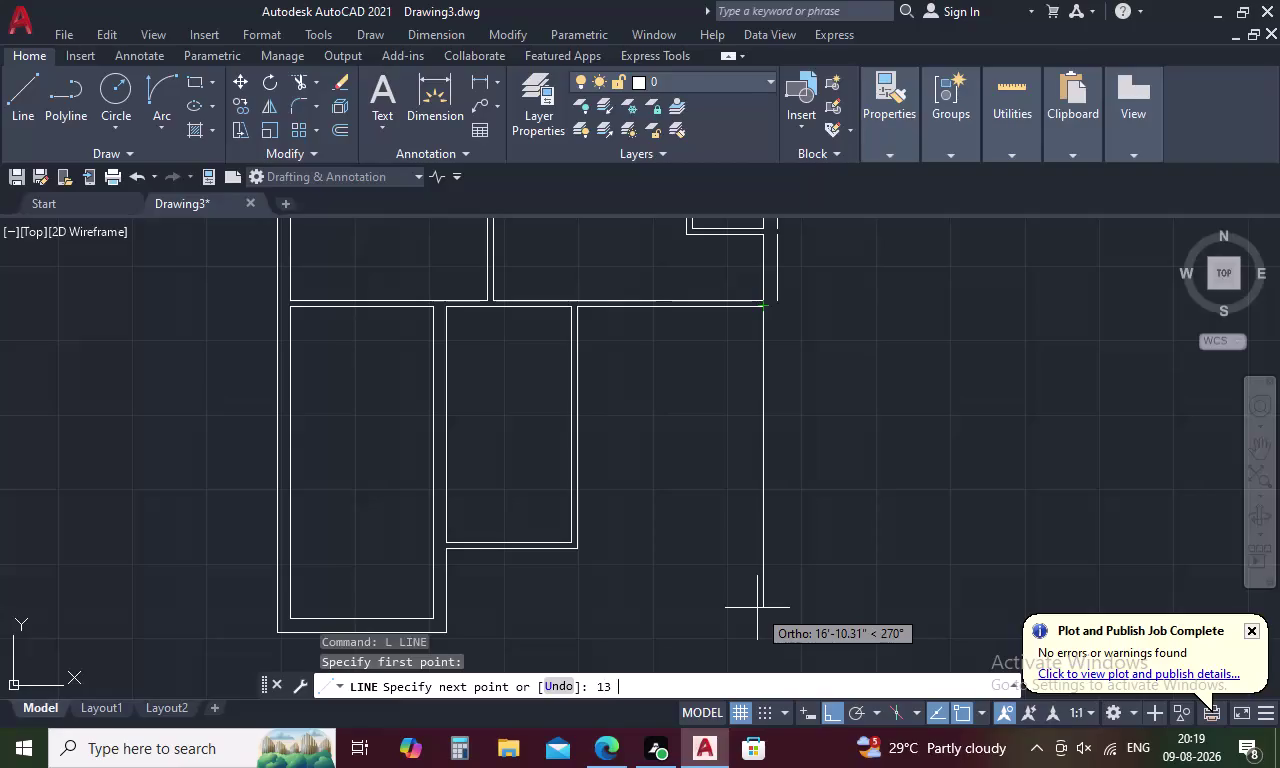
key(apostrophe)
key(space)
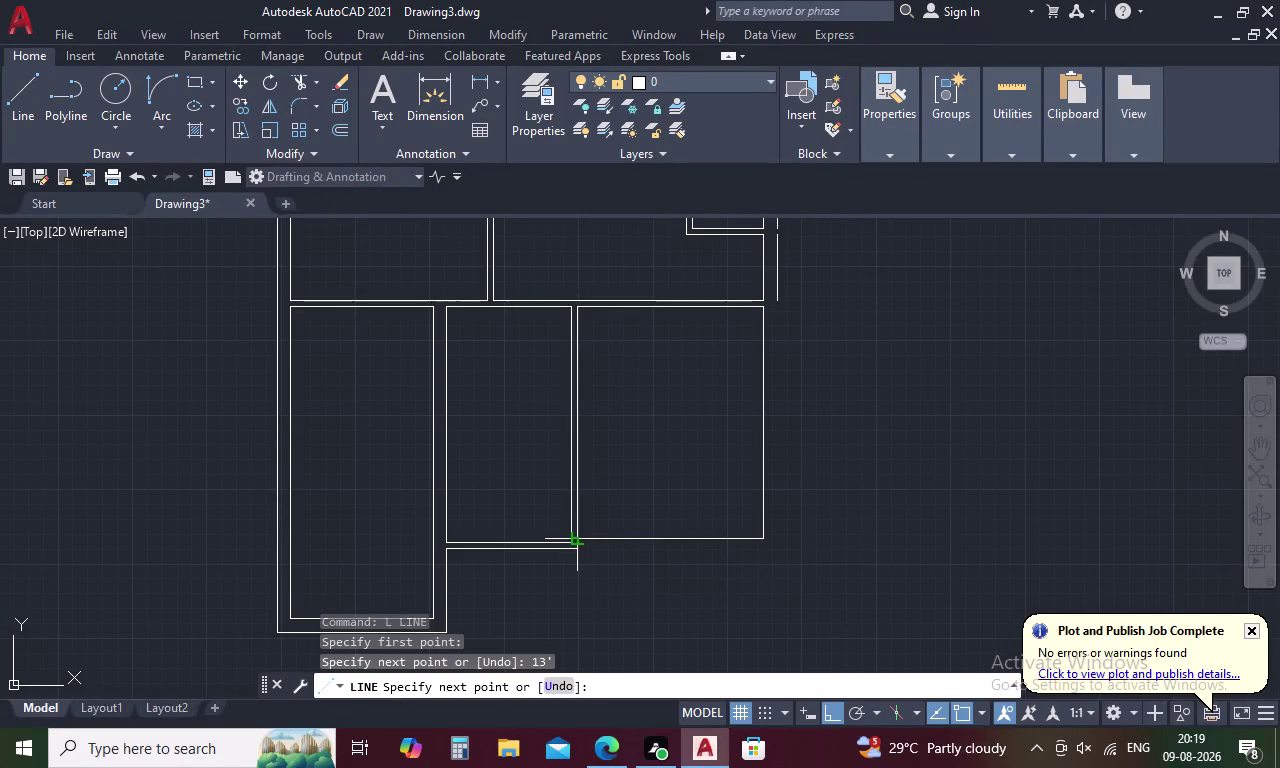
click(578, 540)
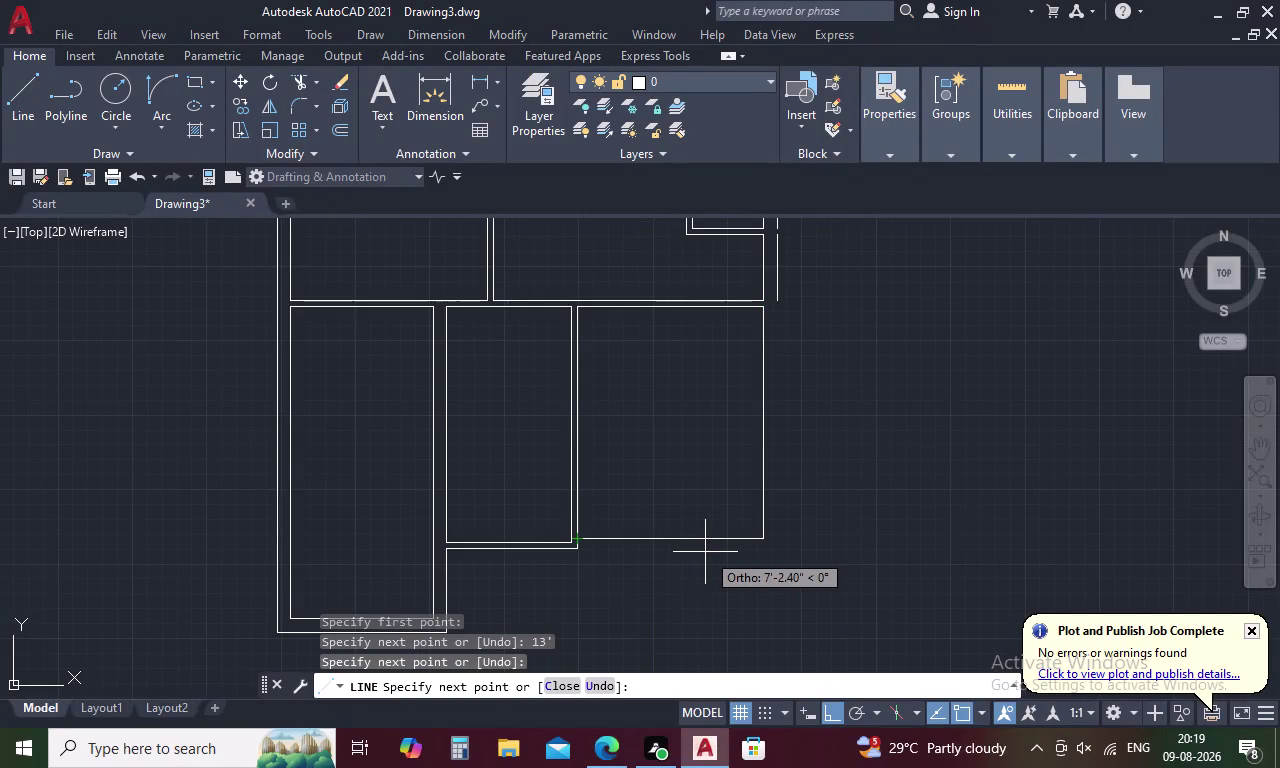
key(Escape)
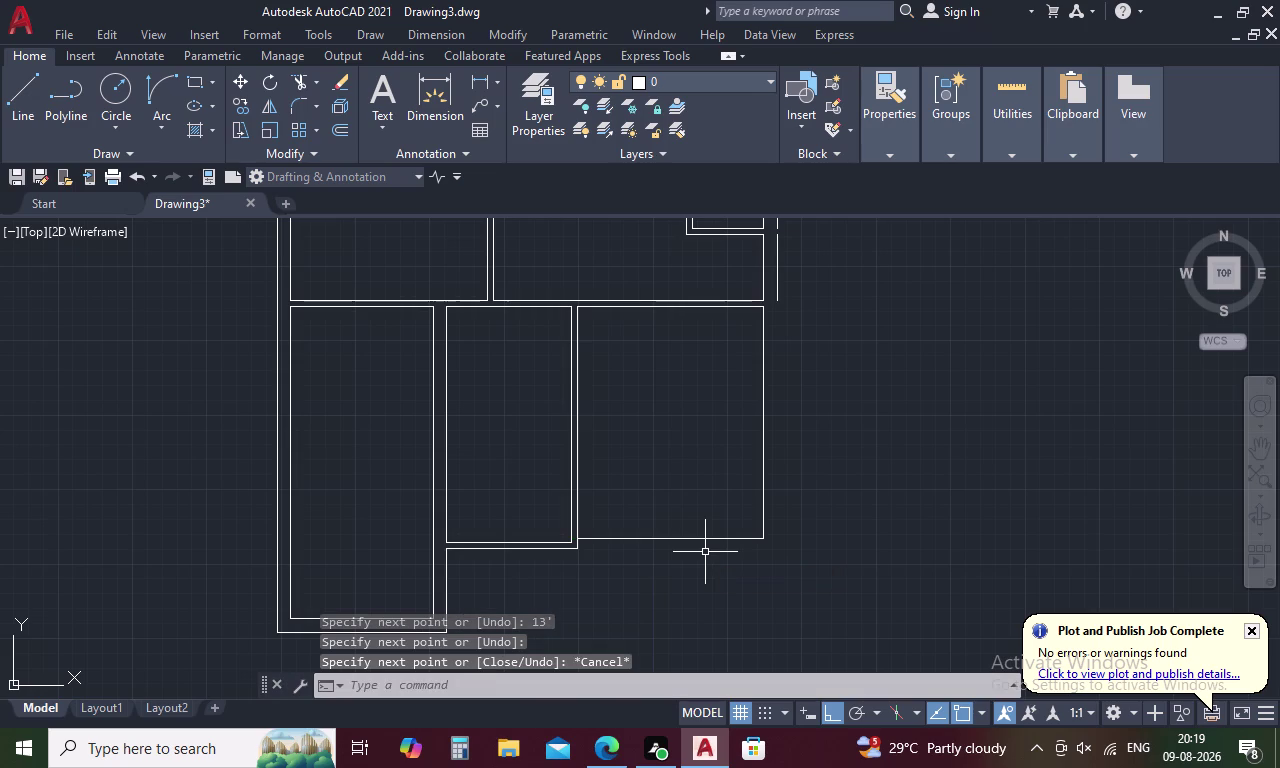
Offset the new bottom line 4 inches downward.
text(O 4)
key(space)
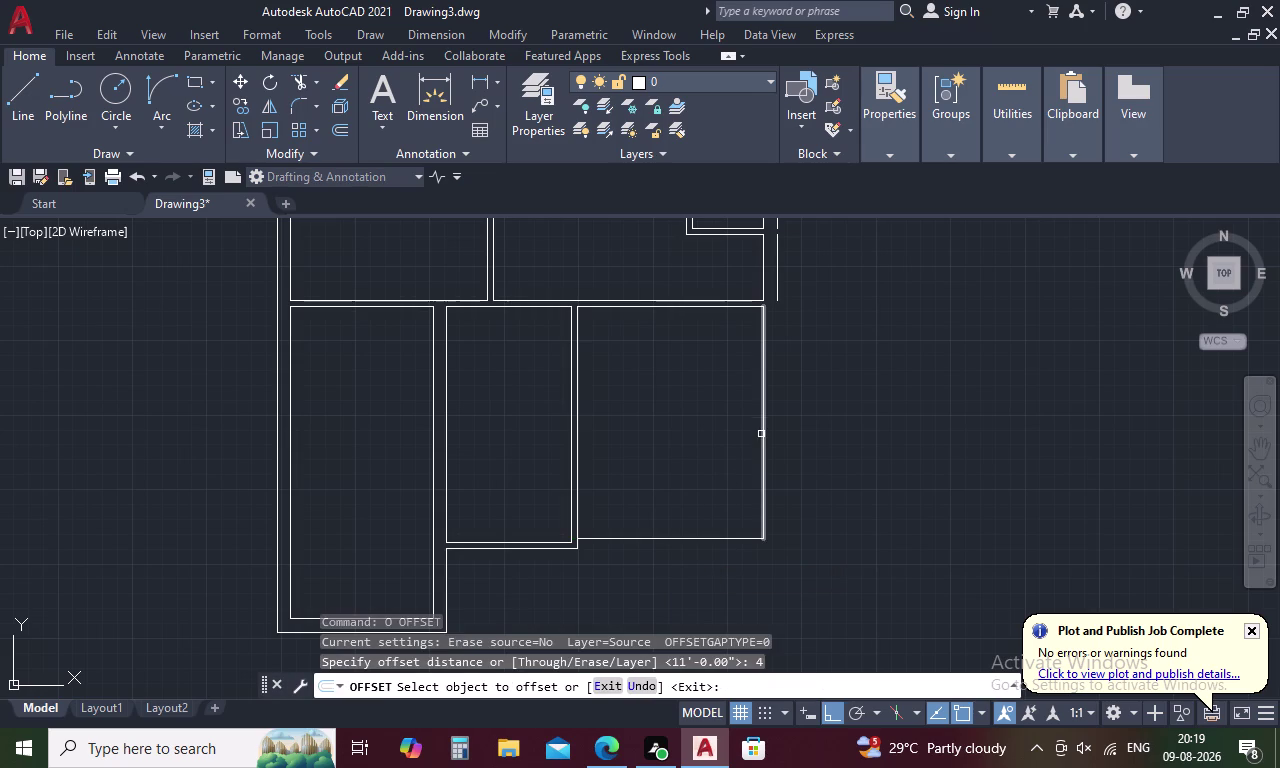
click(699, 538)
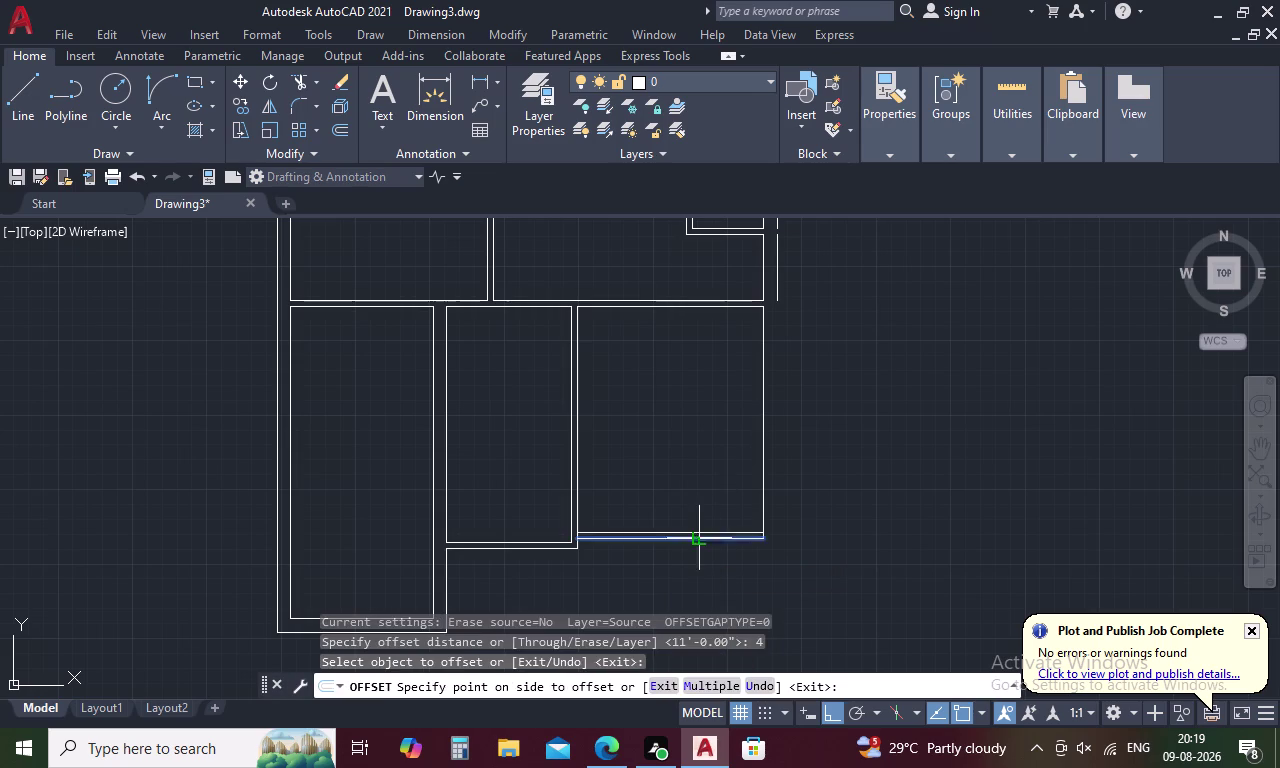
click(699, 582)
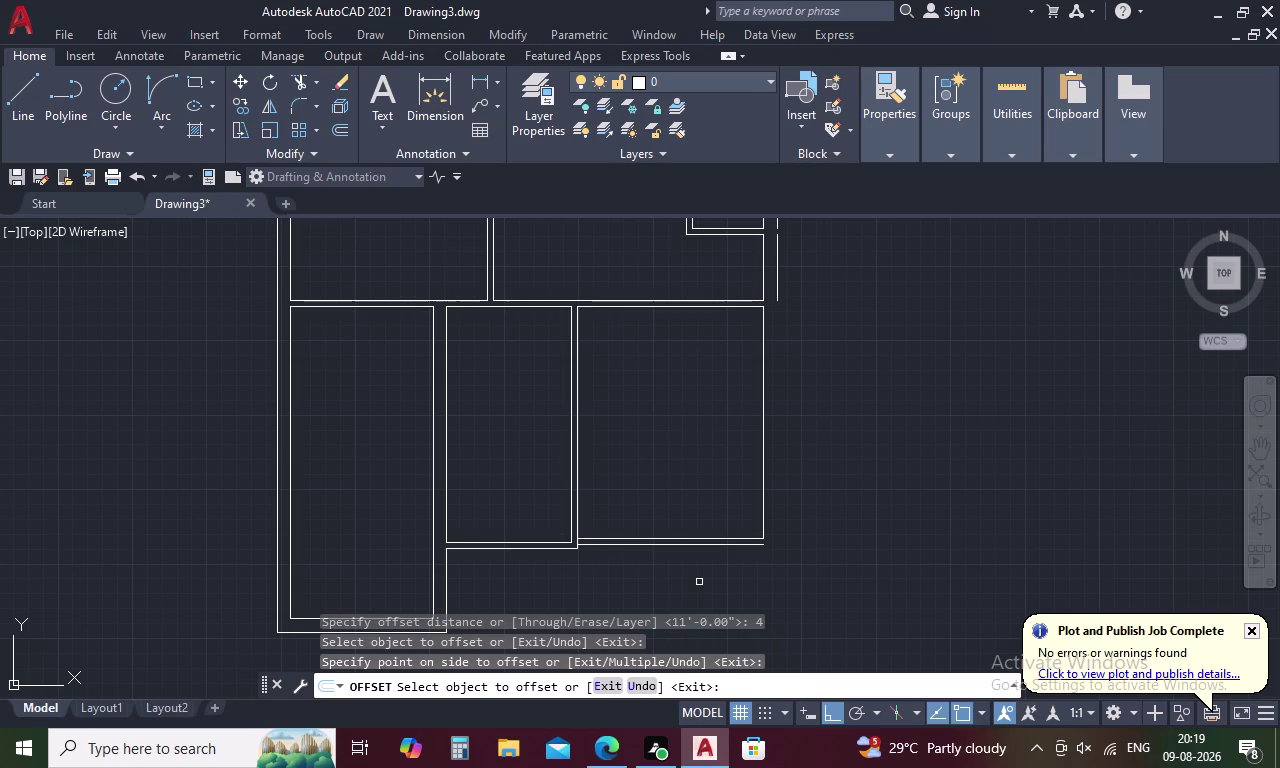
middle_drag(699, 582, 699, 534)
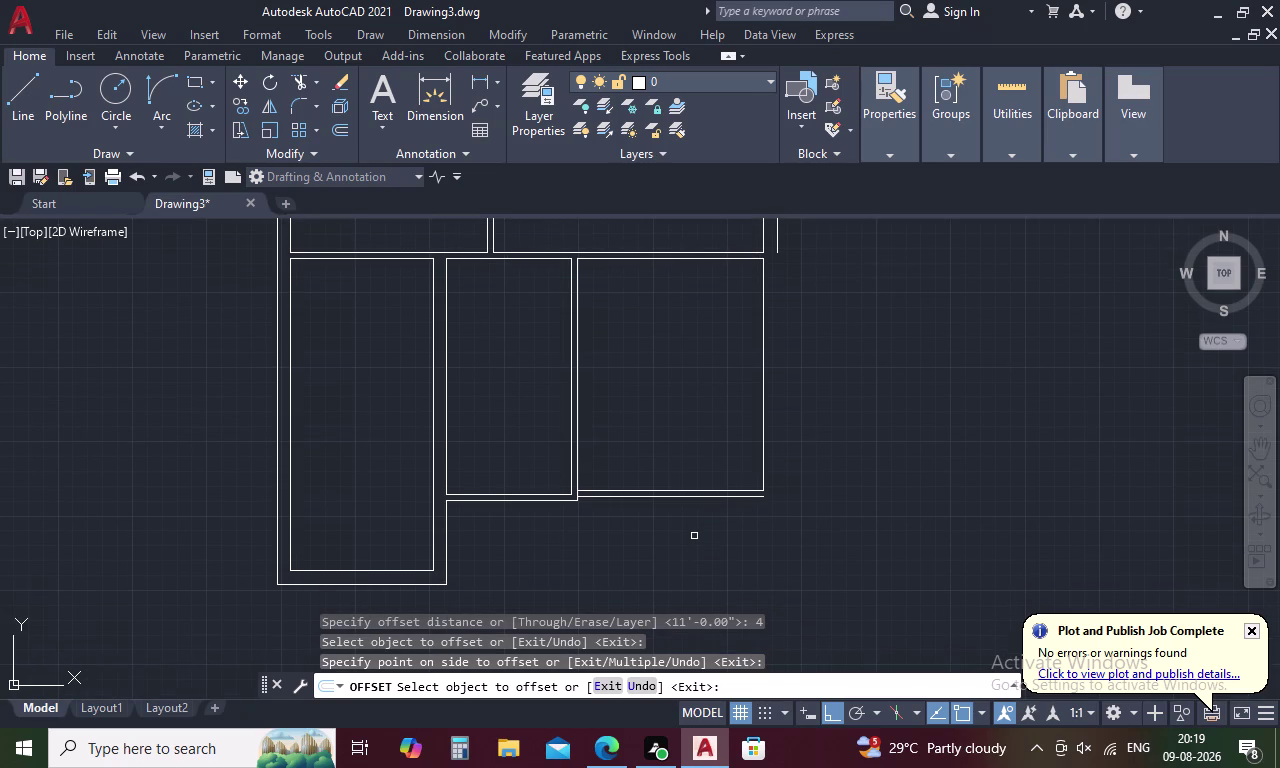
key(Escape)
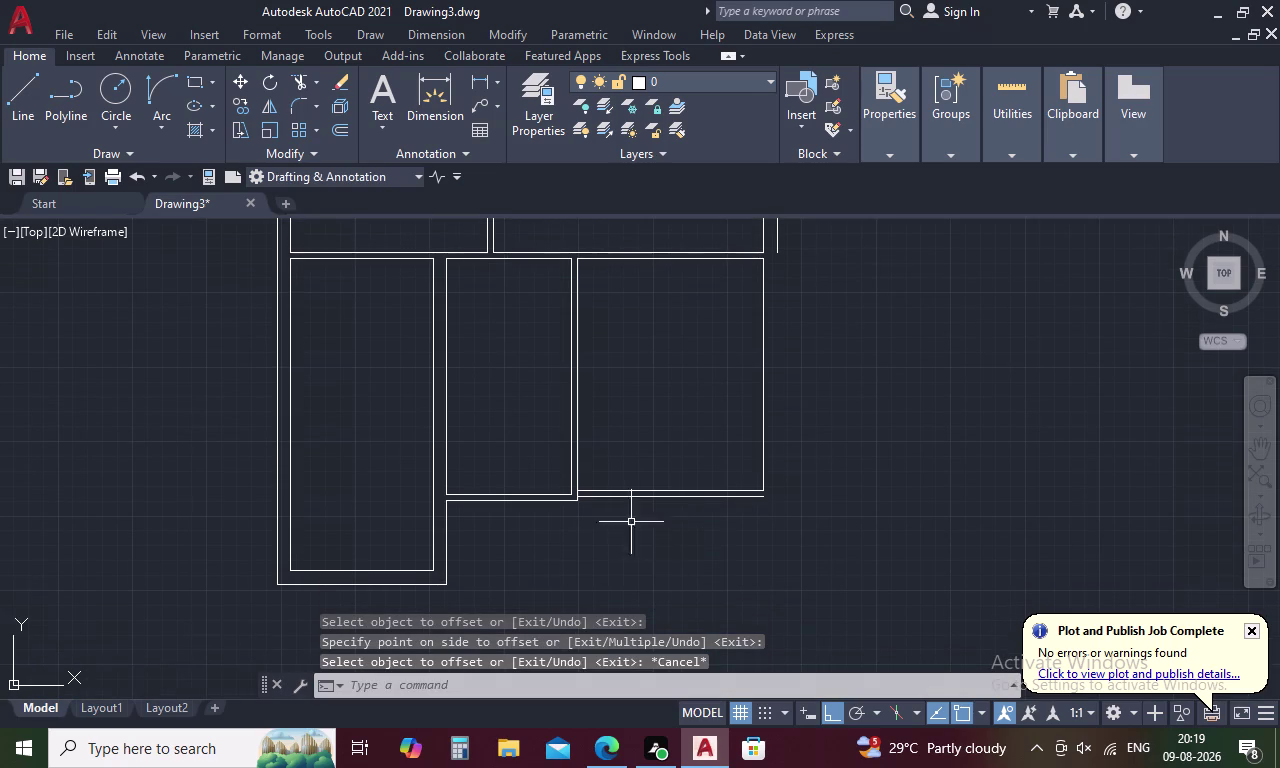
Delete both bottom wall lines beneath the right-hand room.
scroll(up, 3)
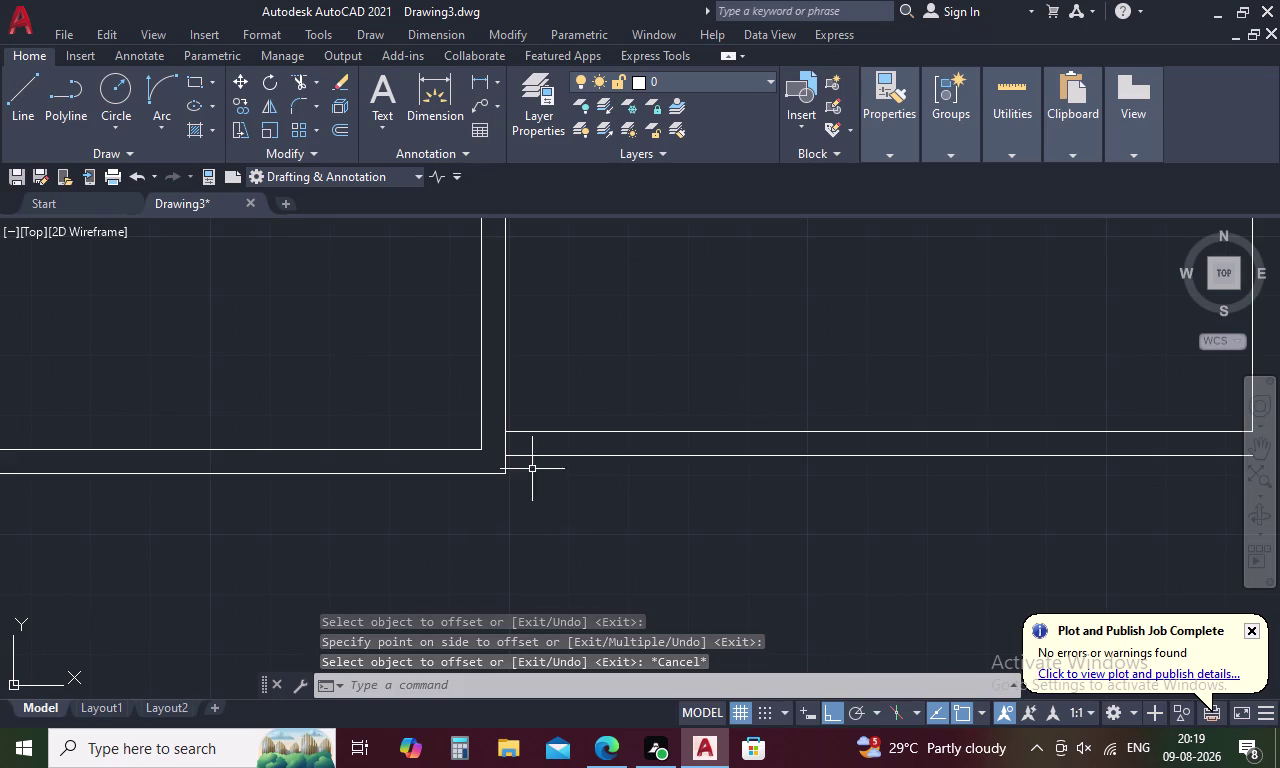
click(553, 454)
click(578, 433)
key(Delete)
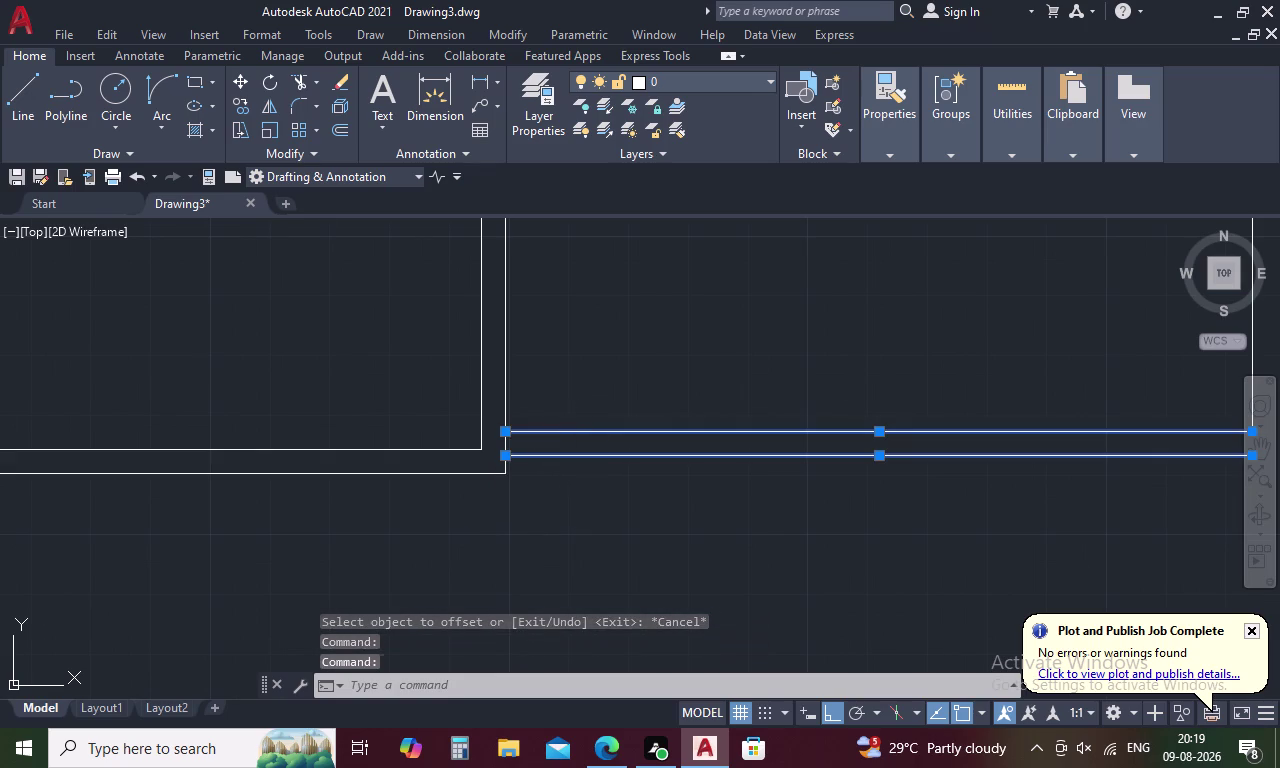
scroll(down, 3)
Measure the middle partition wall from top to bottom corner with DI, reading 13'-3".
middle_drag(620, 460, 634, 528)
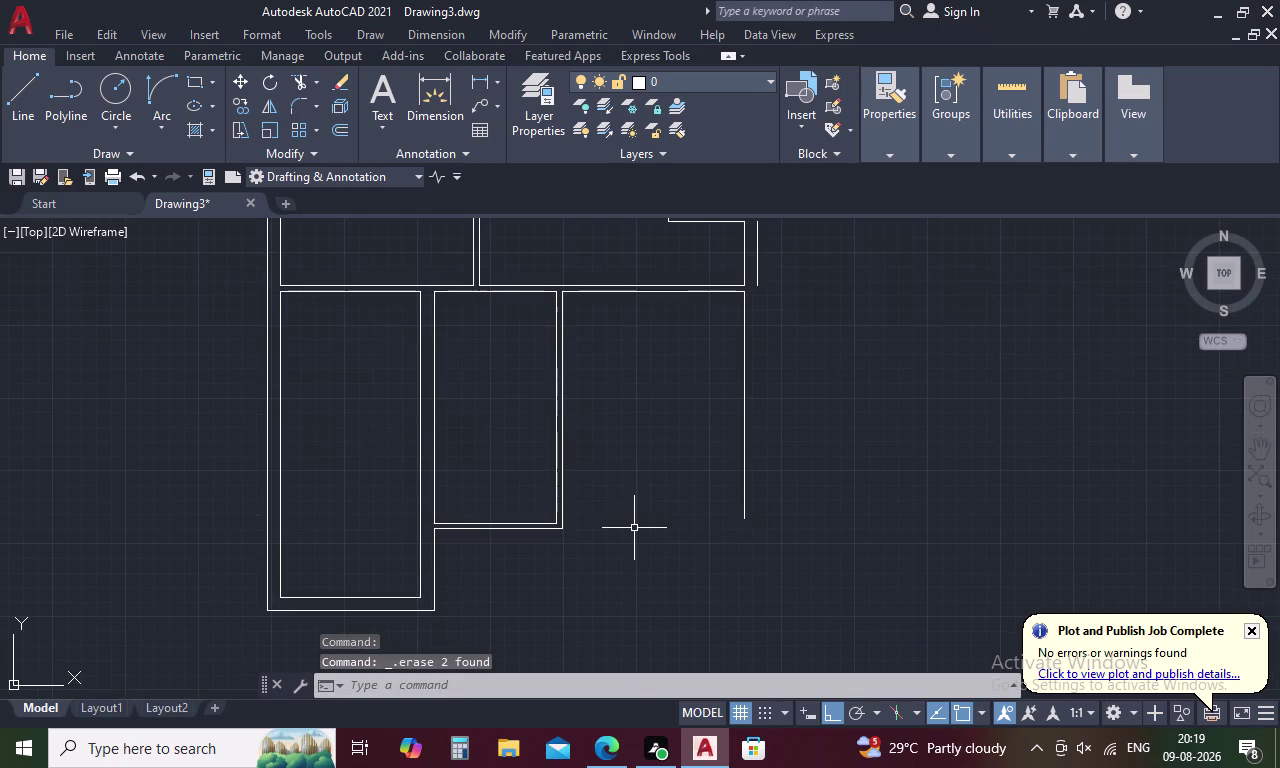
text(DI)
key(space)
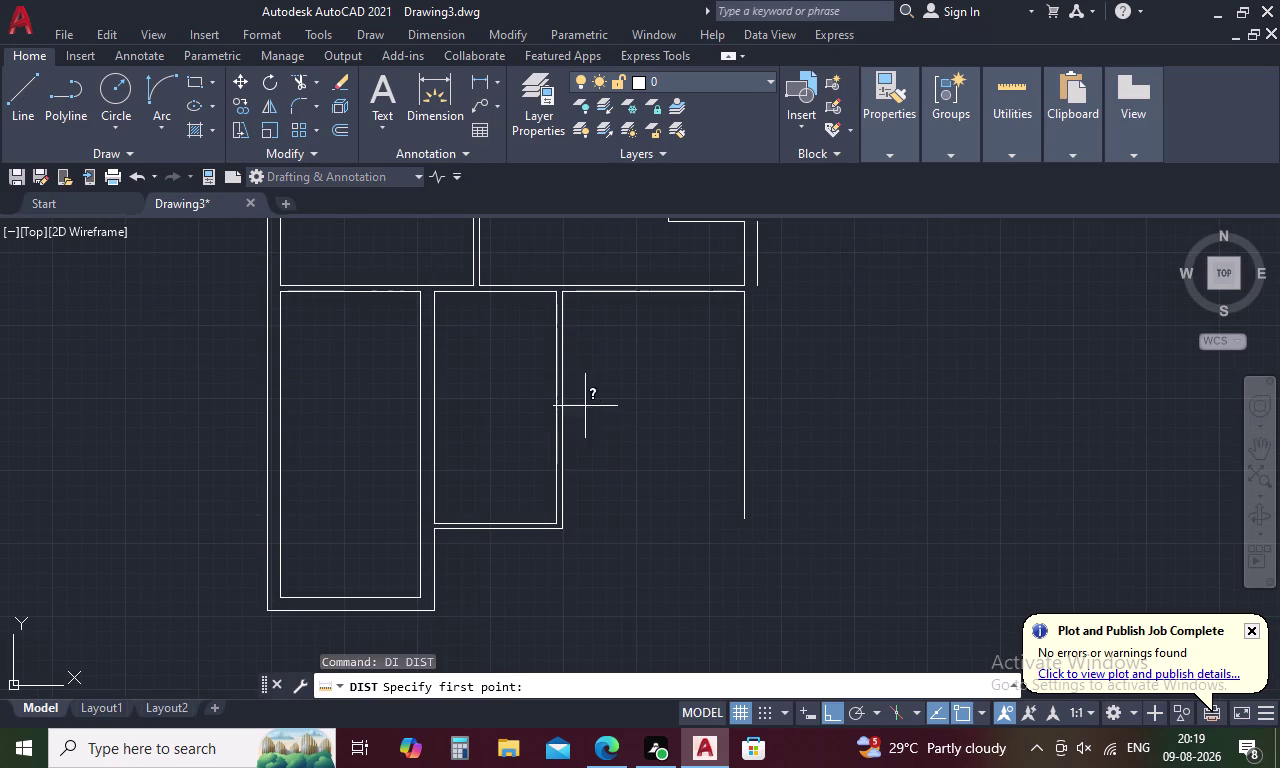
click(555, 292)
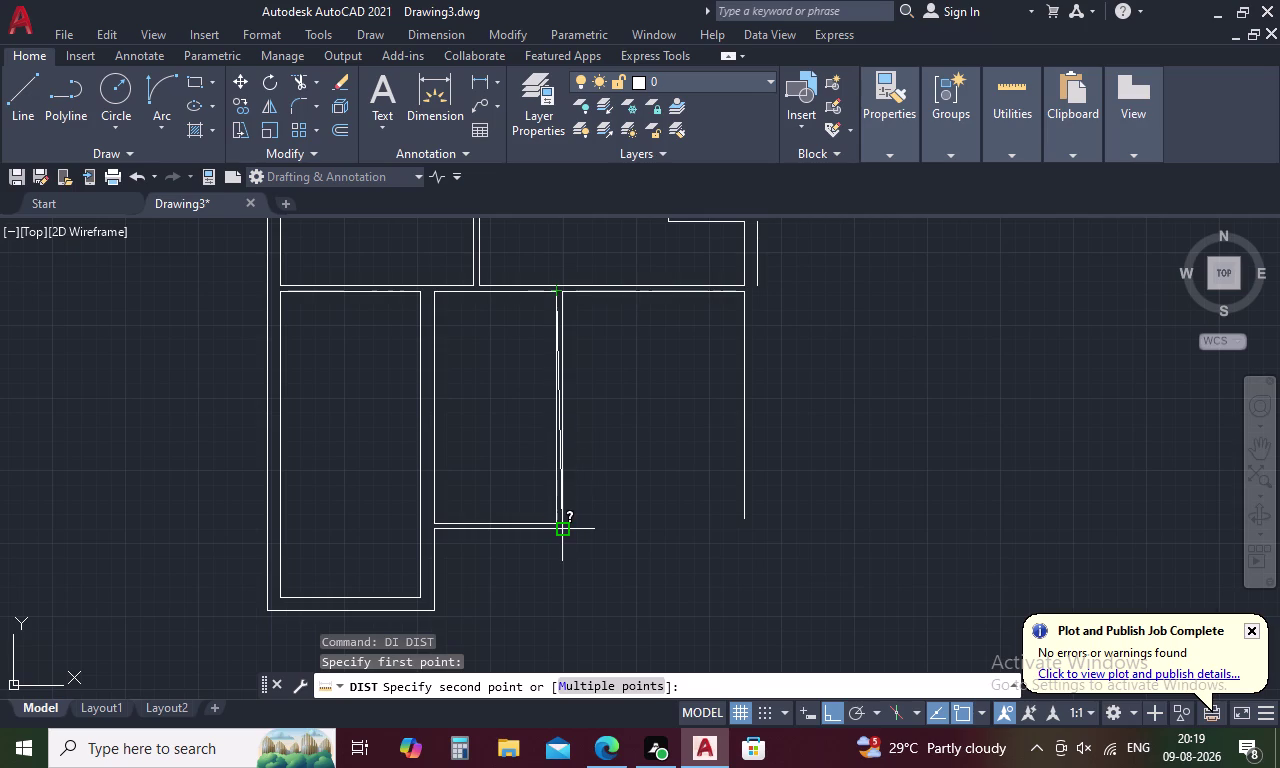
scroll(up, 3)
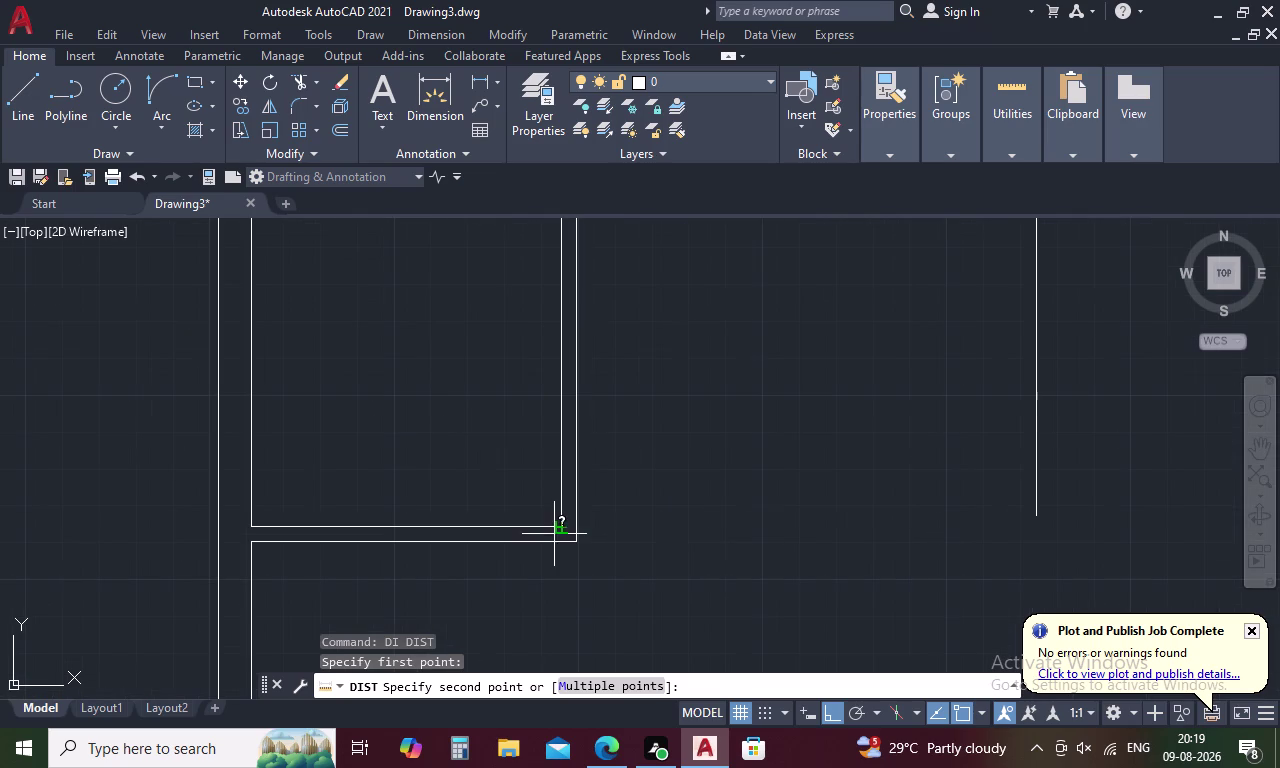
click(566, 532)
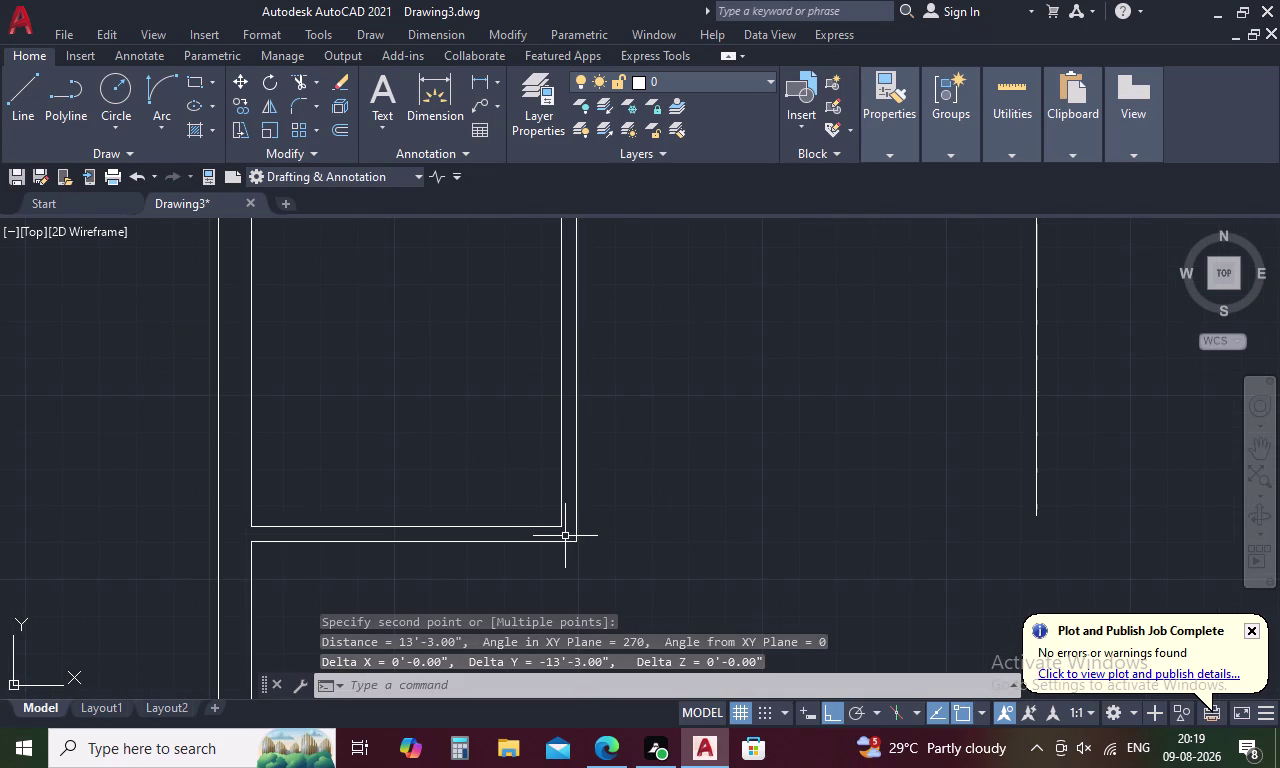
key(Escape)
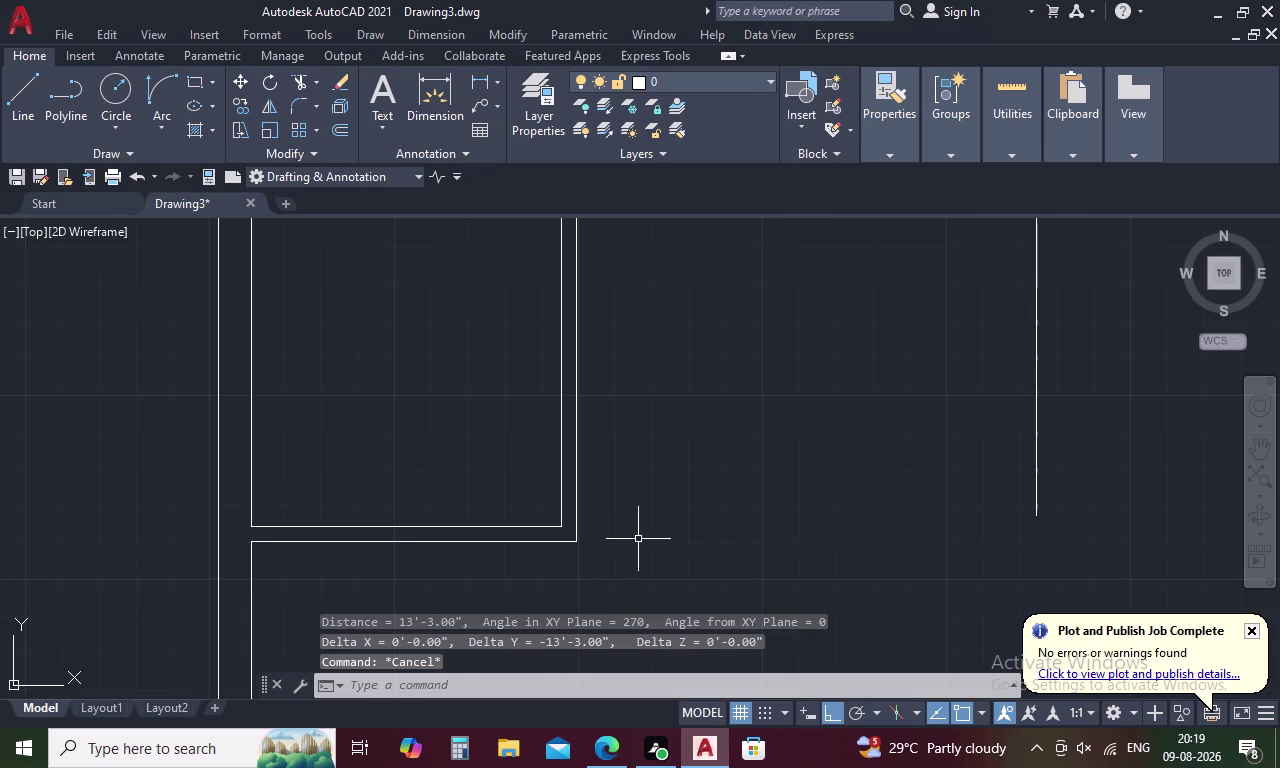
scroll(down, 3)
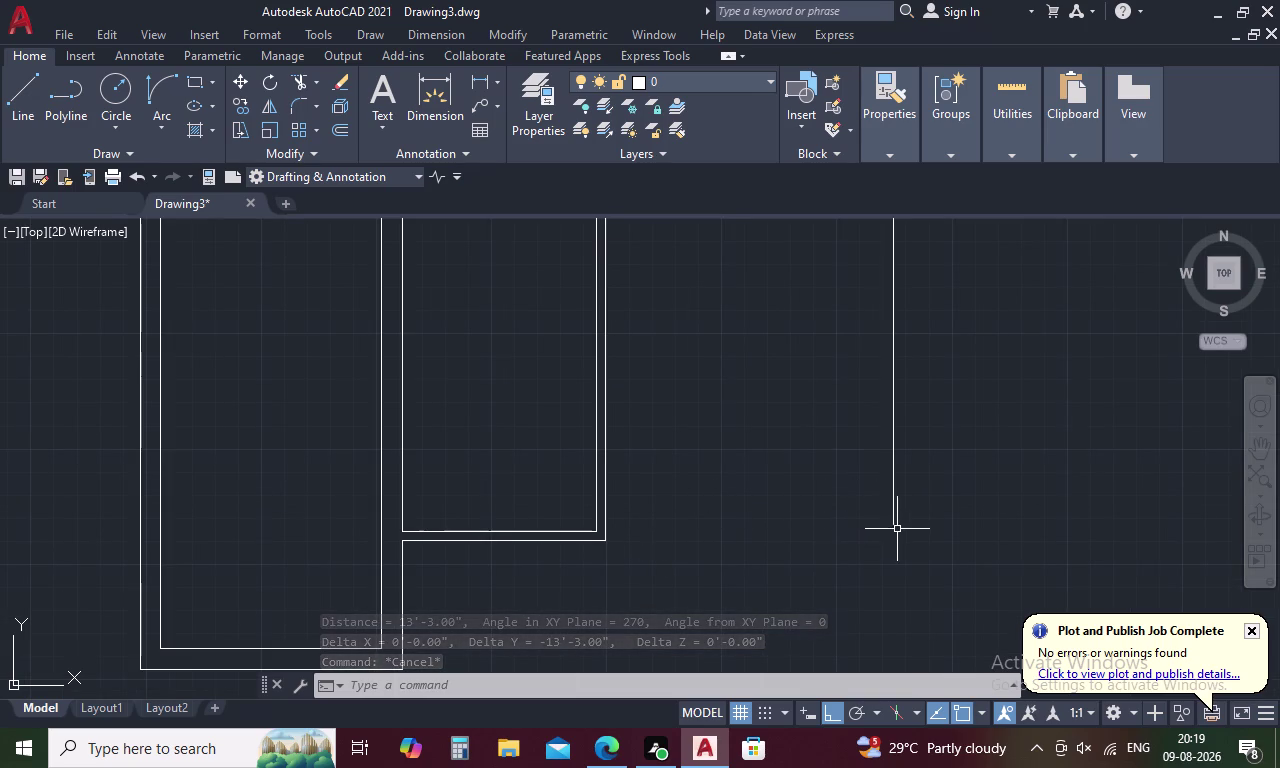
Draw a bottom line from the right wall's end to the neighbouring wall corner.
text(L)
key(space)
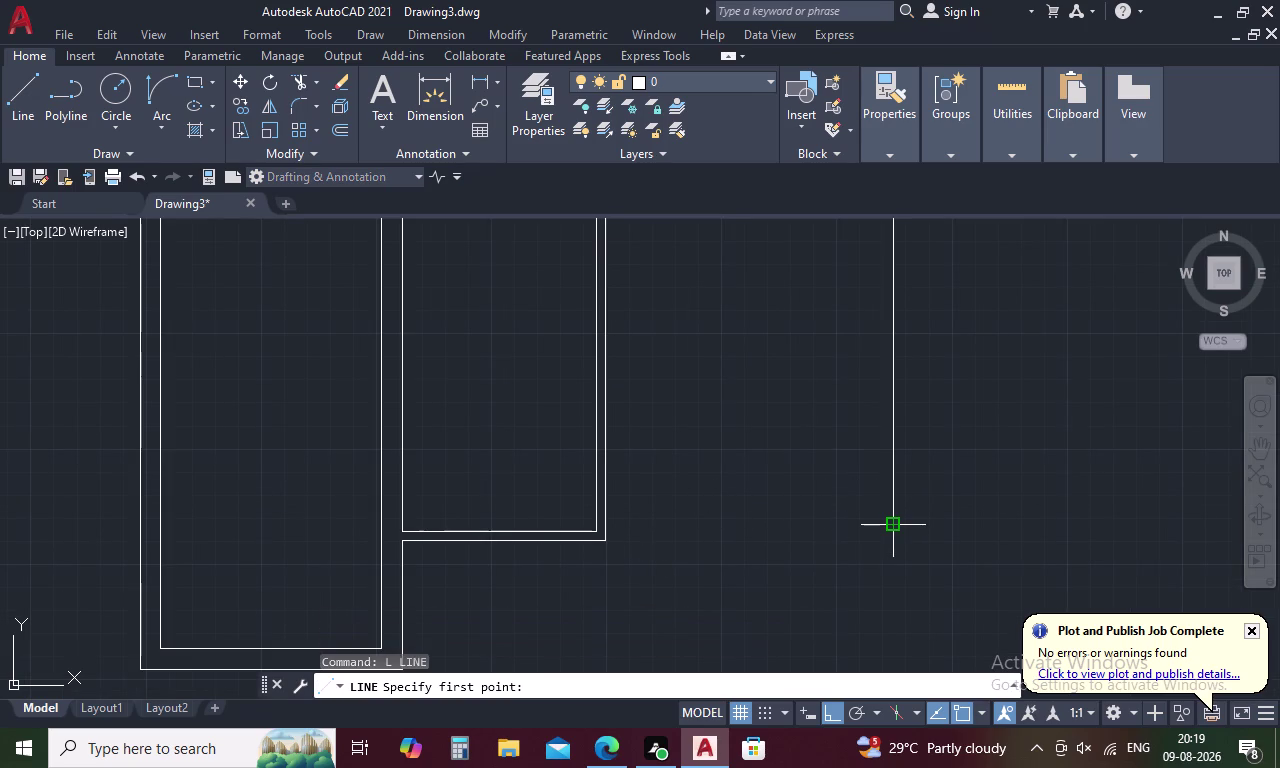
click(892, 525)
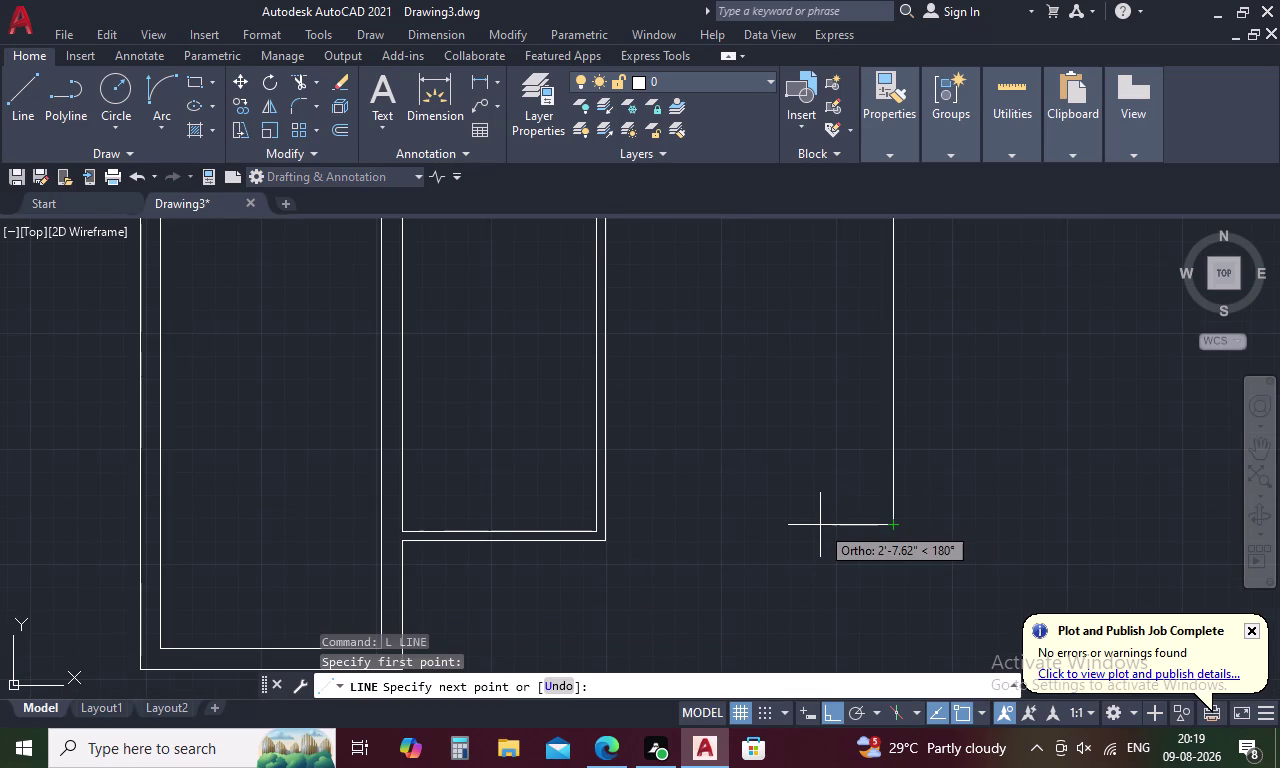
click(603, 526)
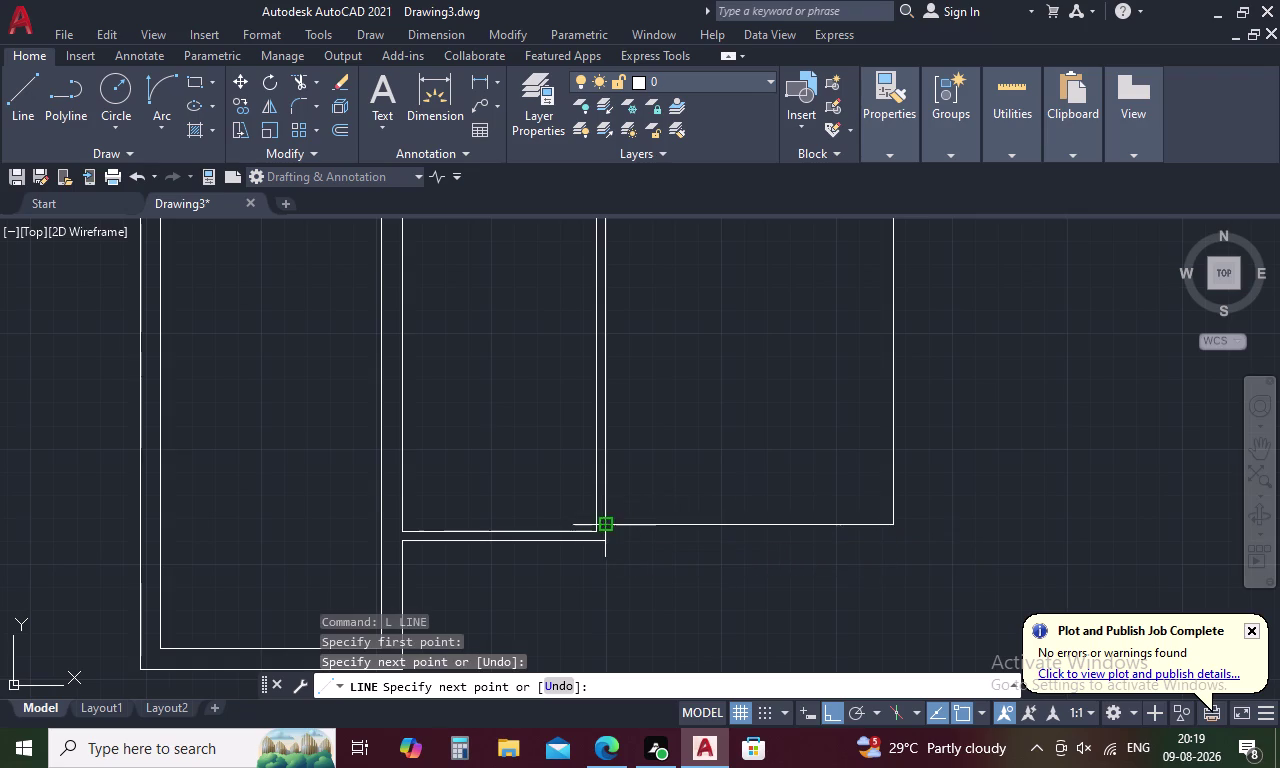
key(Escape)
Offset the bottom line 2 inches downward twice, creating two parallel copies.
text(O 2)
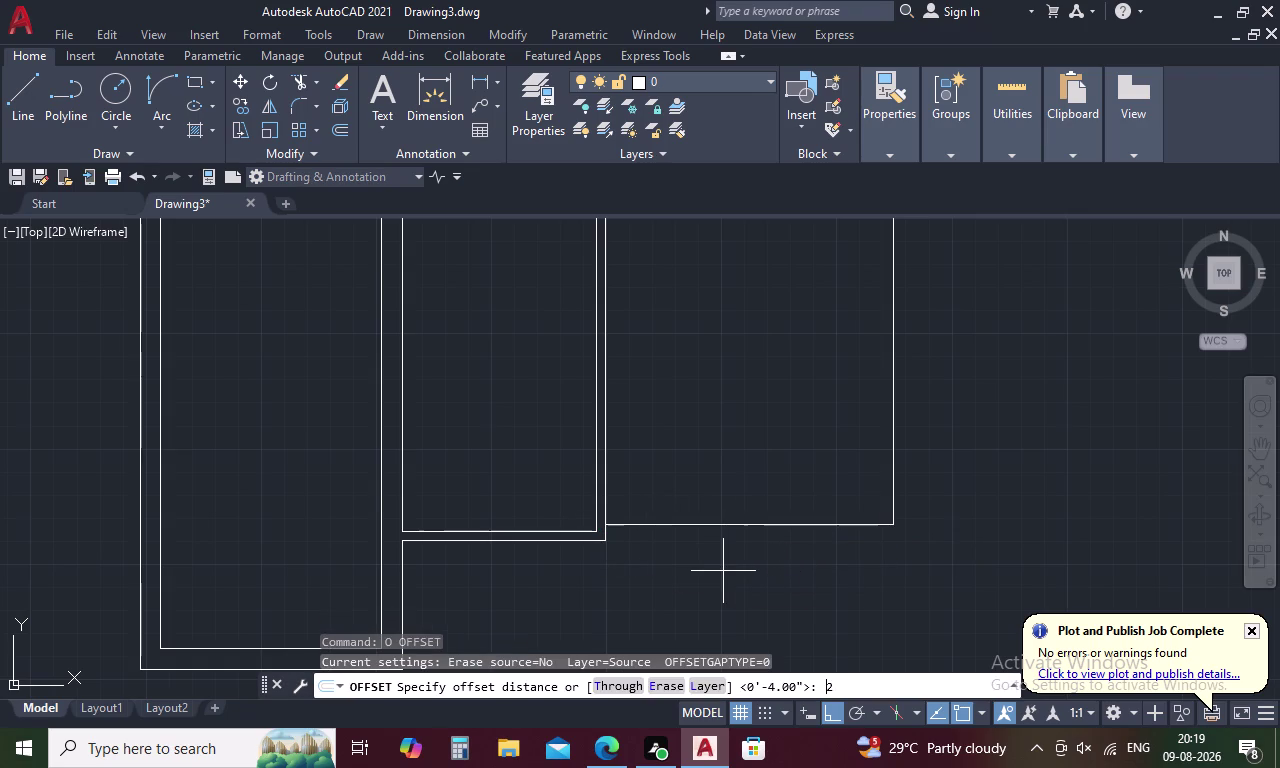
key(space)
click(715, 523)
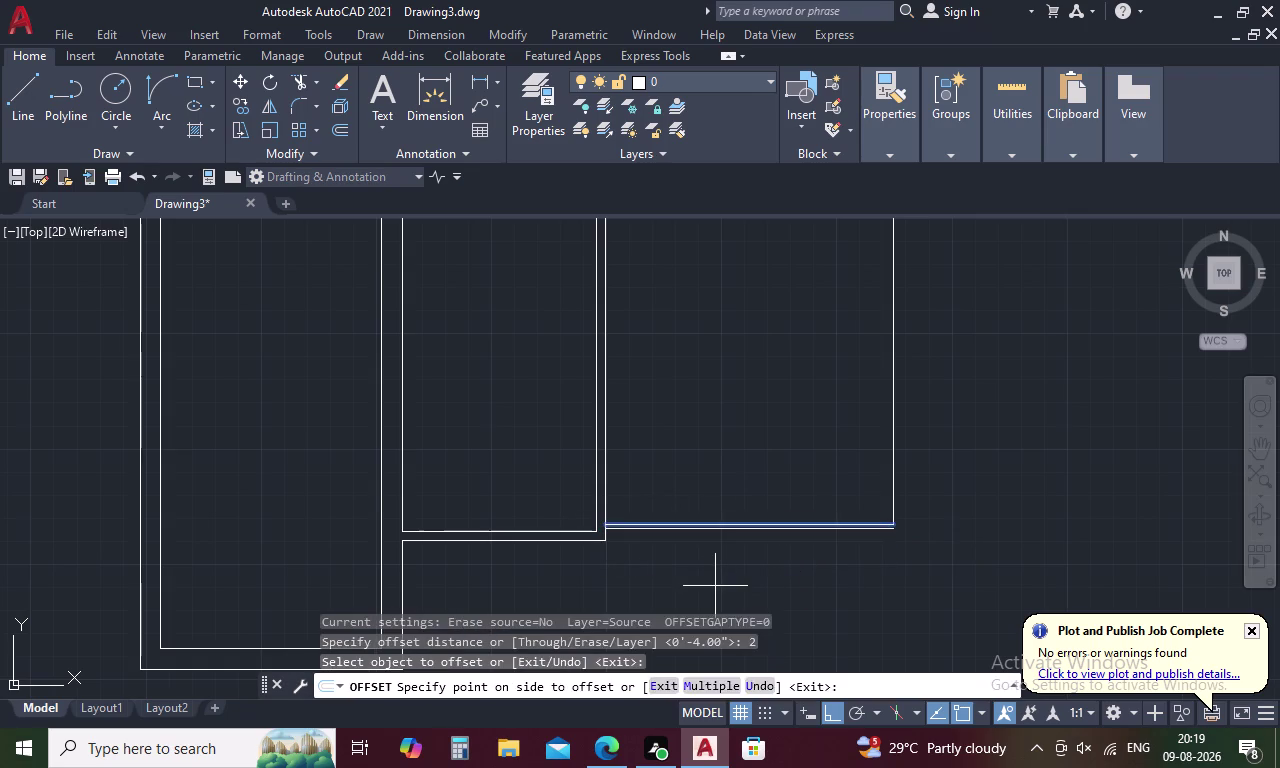
click(715, 586)
key(space)
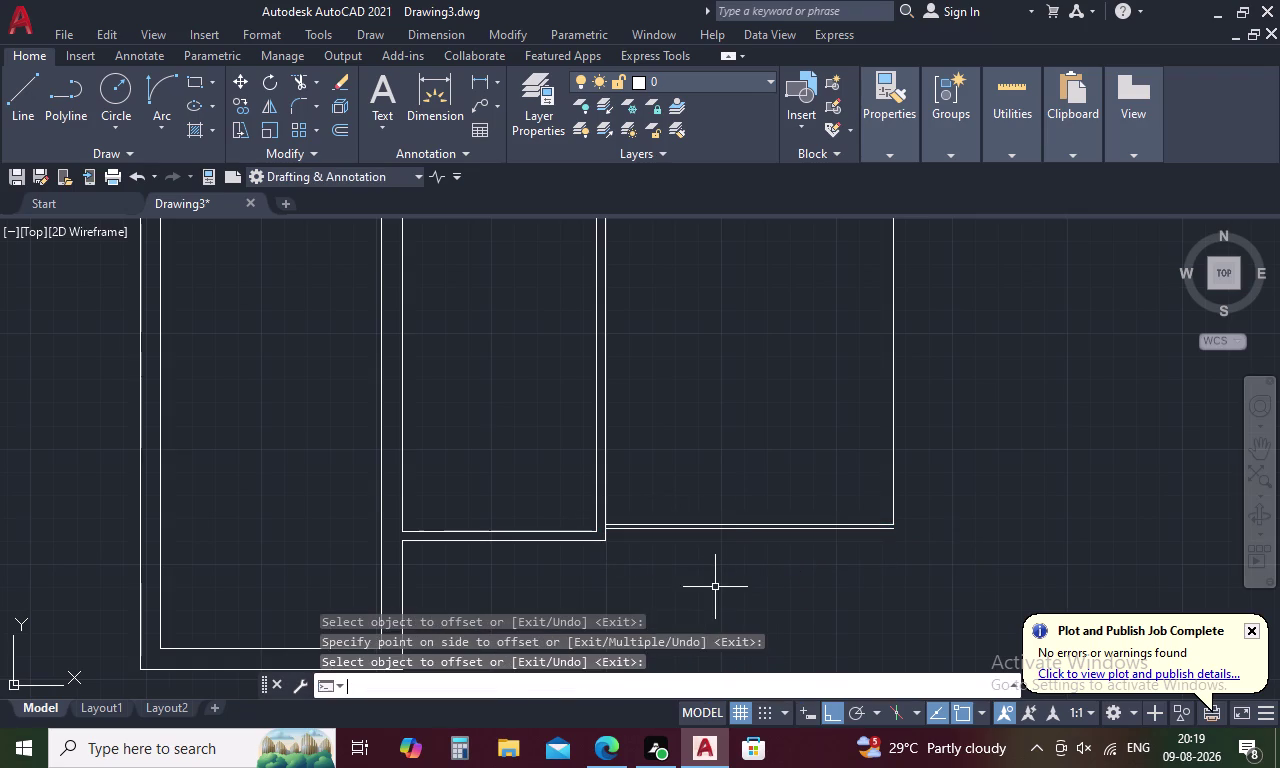
key(space)
key(space)
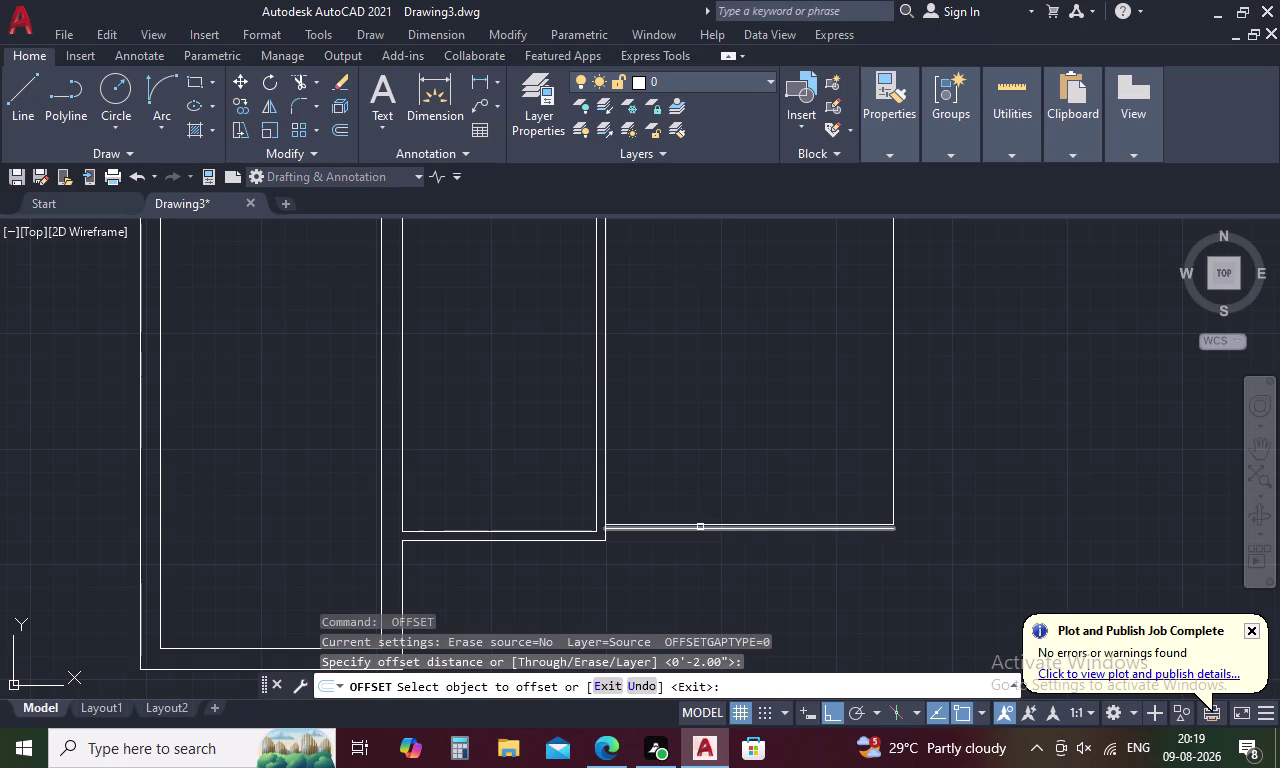
scroll(up, 3)
click(699, 533)
click(700, 612)
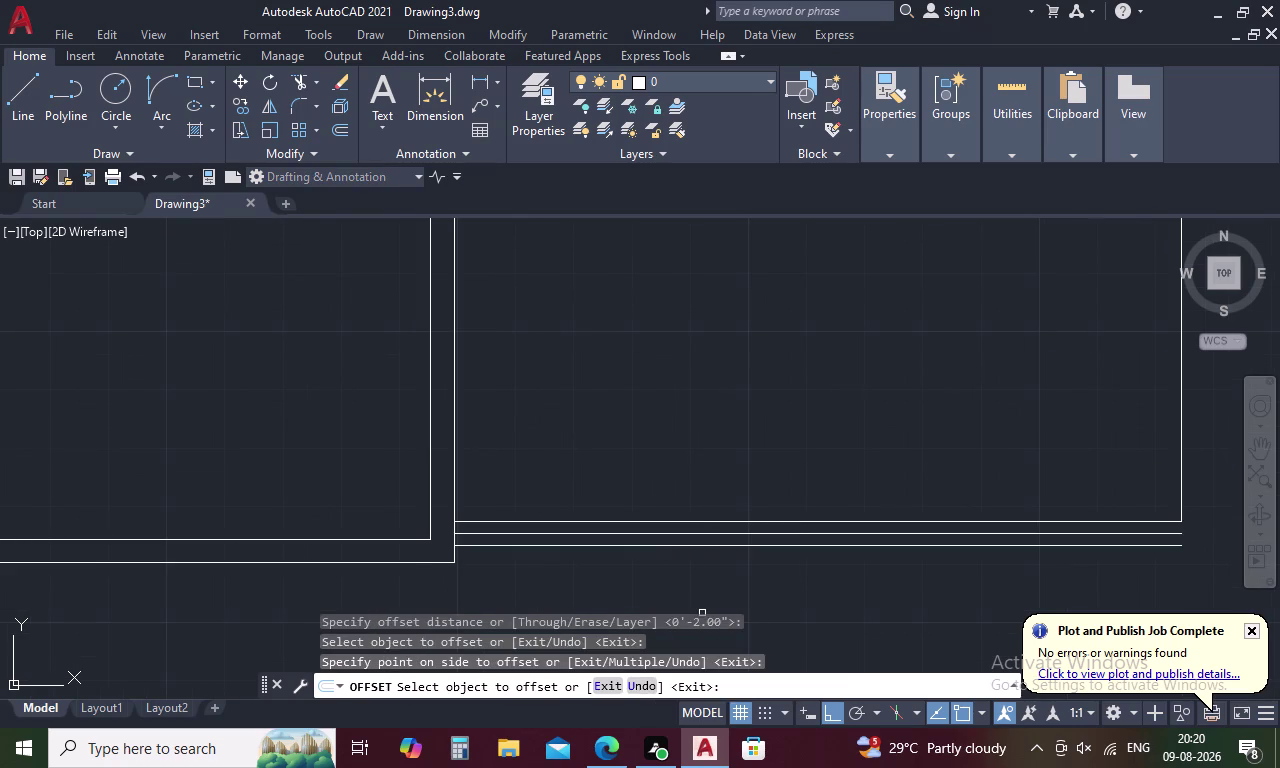
key(Escape)
Delete the middle of the three bottom lines.
click(702, 534)
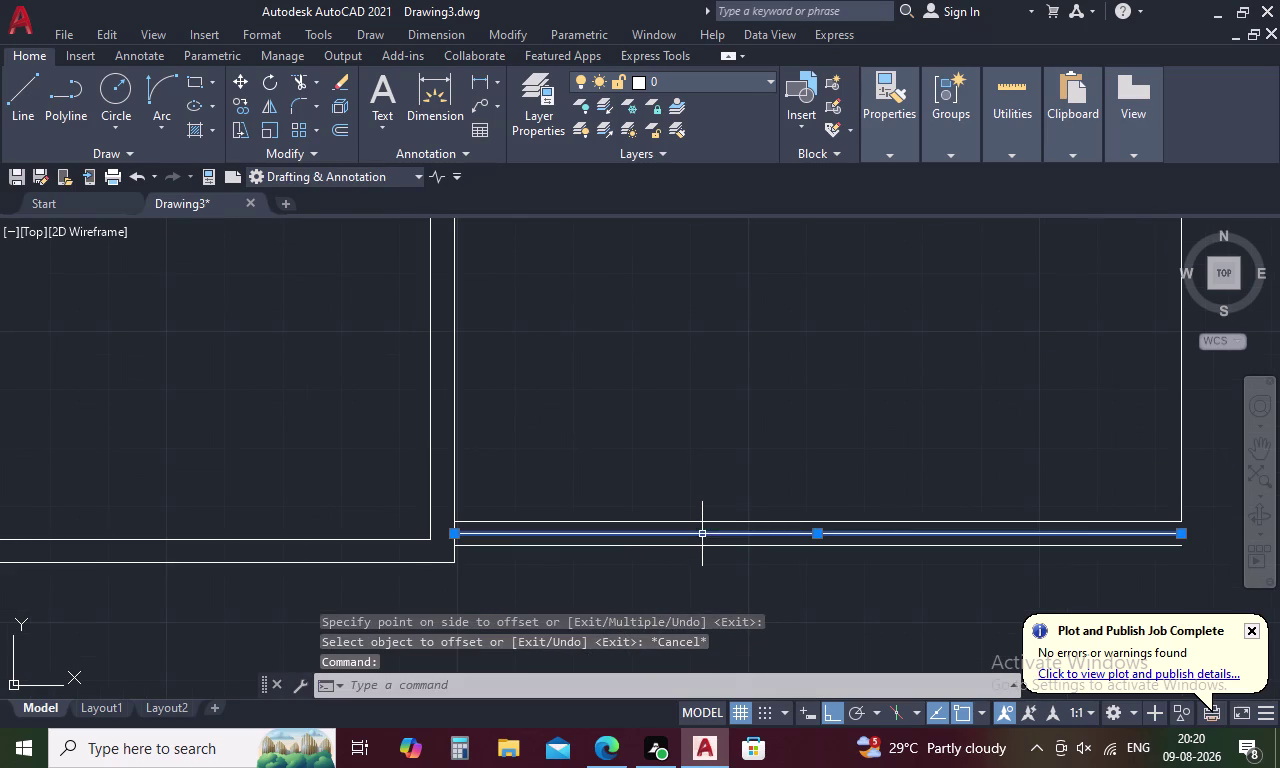
key(Delete)
scroll(down, 3)
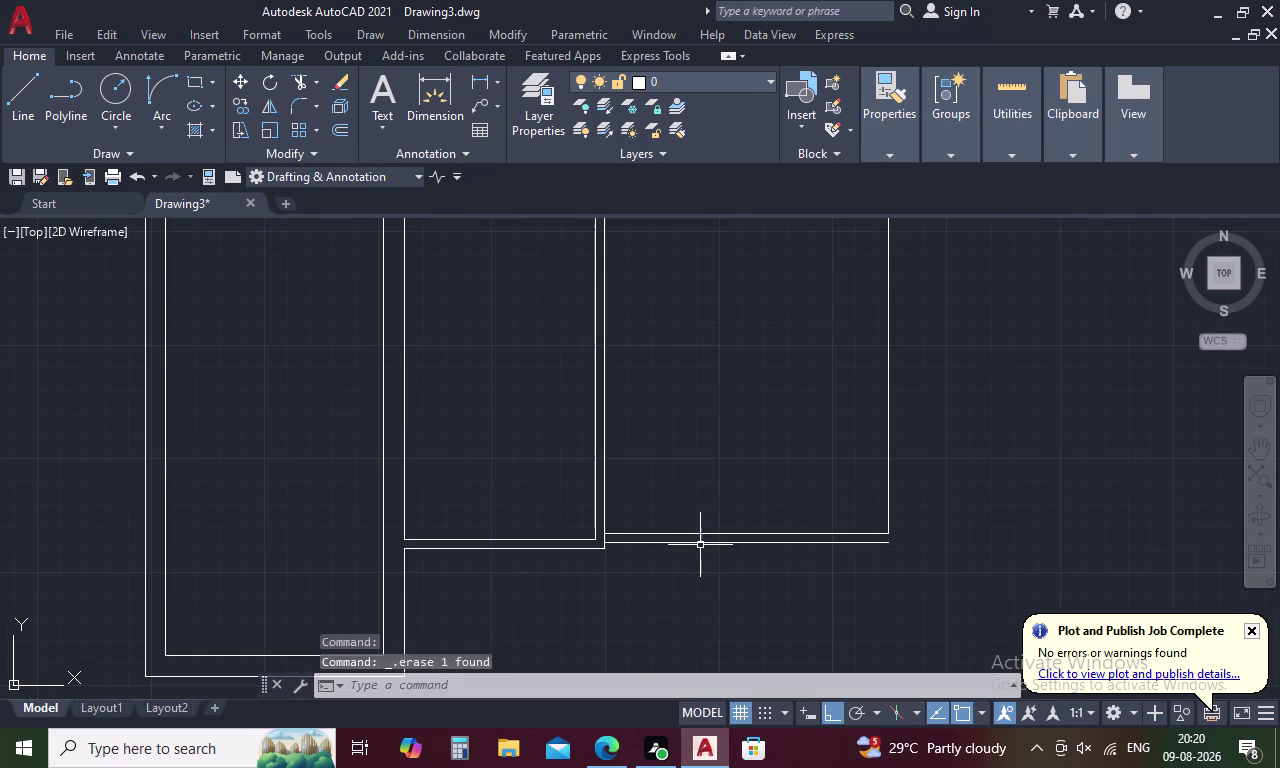
middle_drag(723, 480, 703, 398)
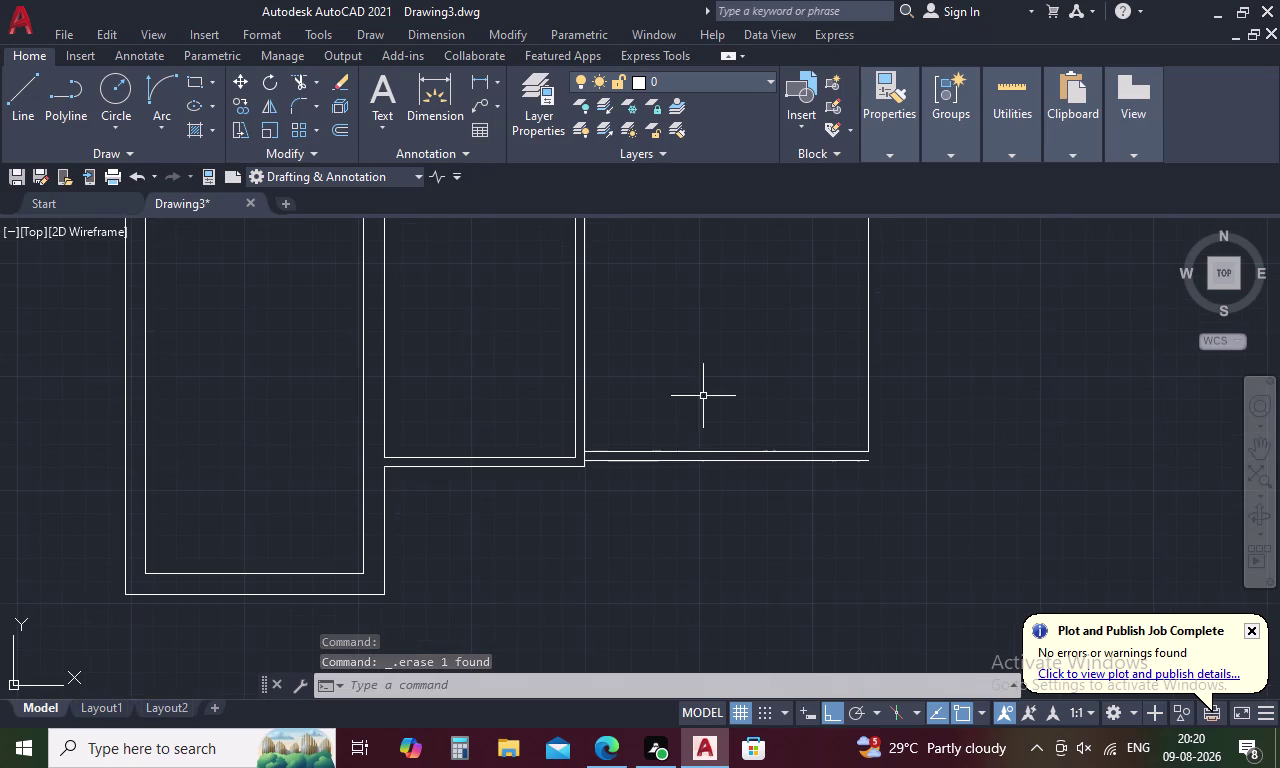
Offset a wall line by 4'4.6" beside it.
text(O)
key(space)
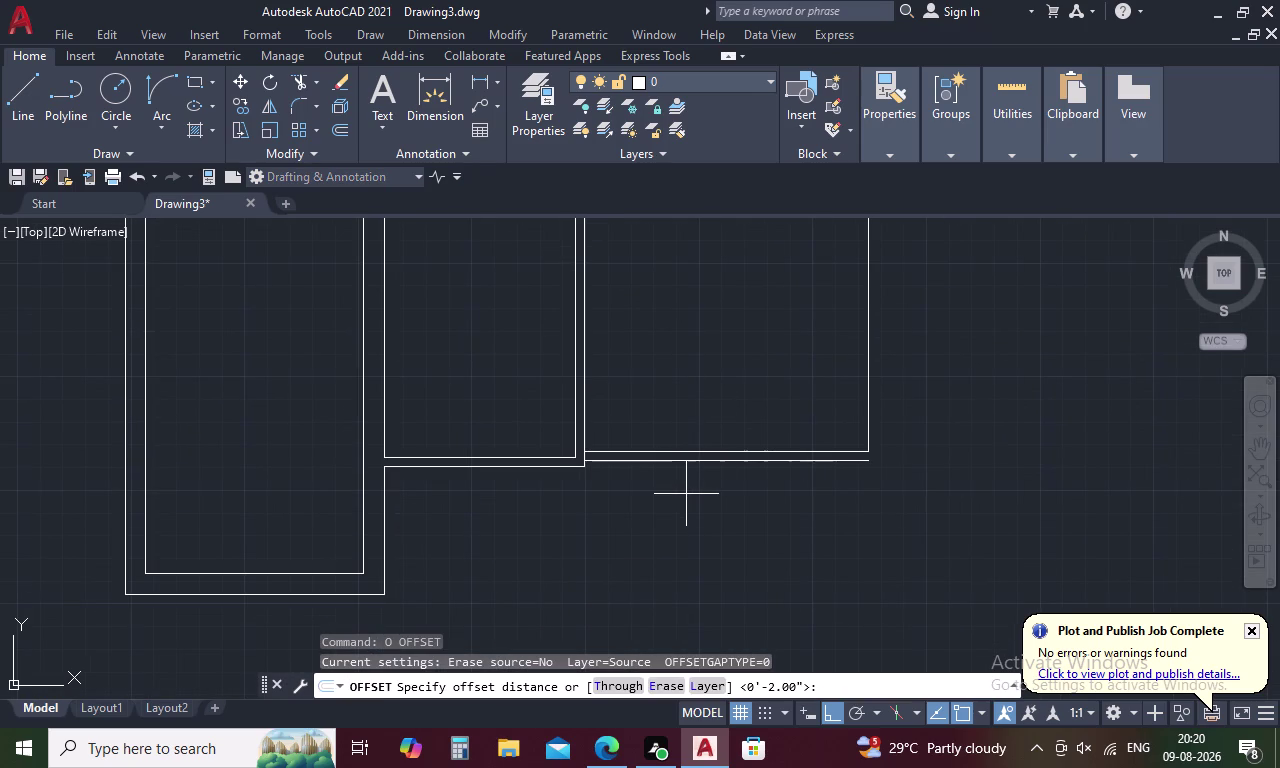
text(4')
text(4.)
text(6)
text(")
key(space)
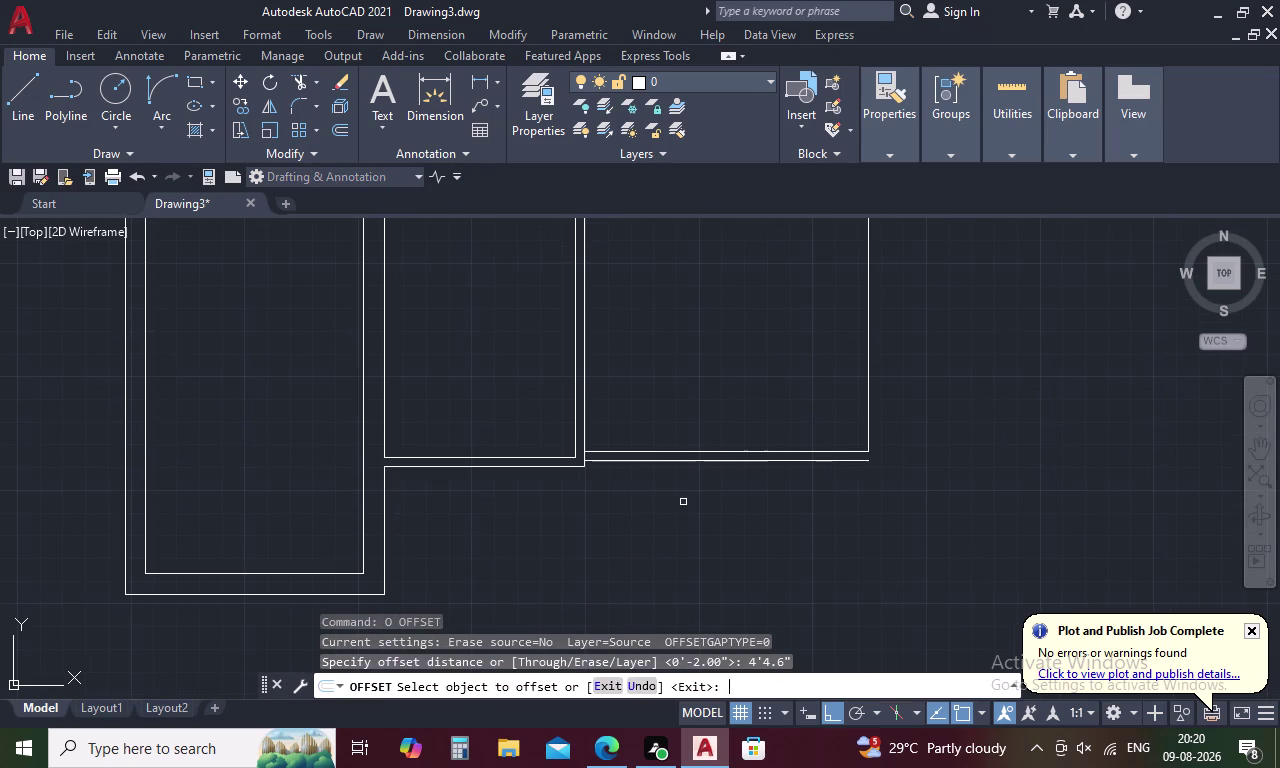
click(698, 460)
click(698, 539)
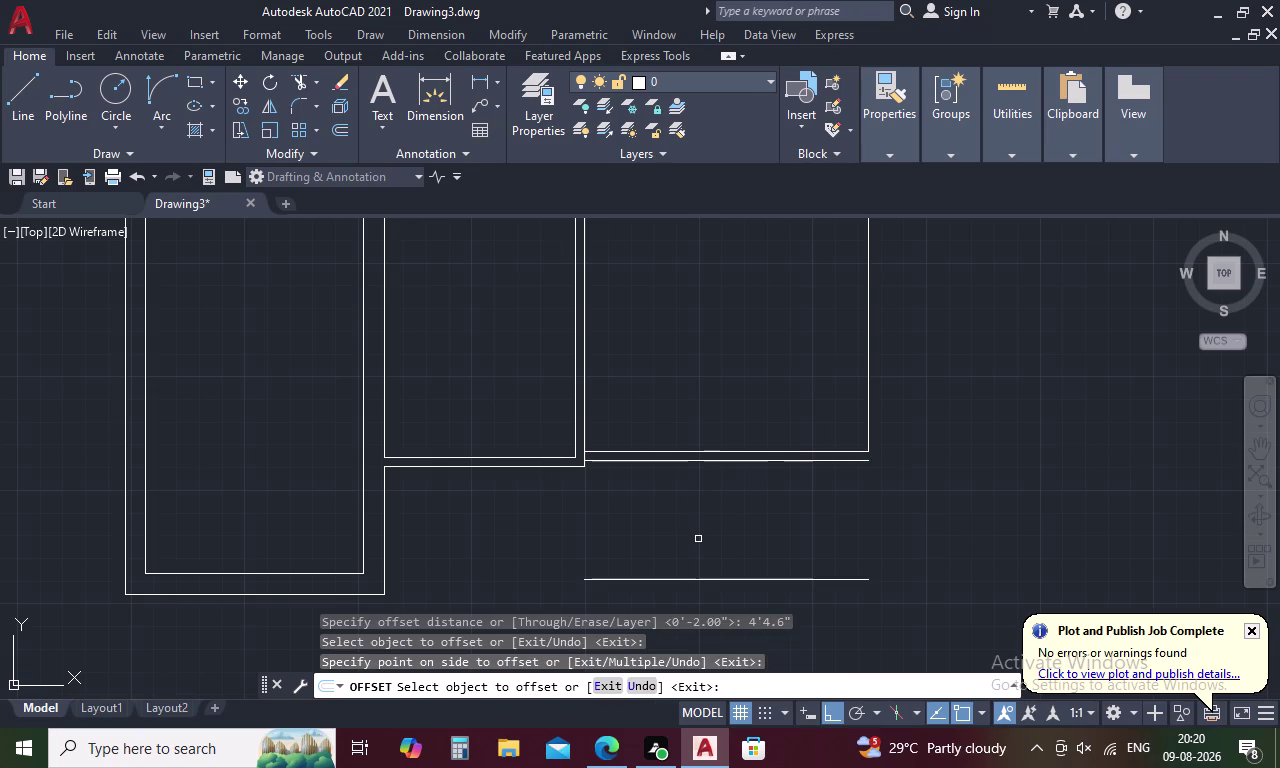
key(space)
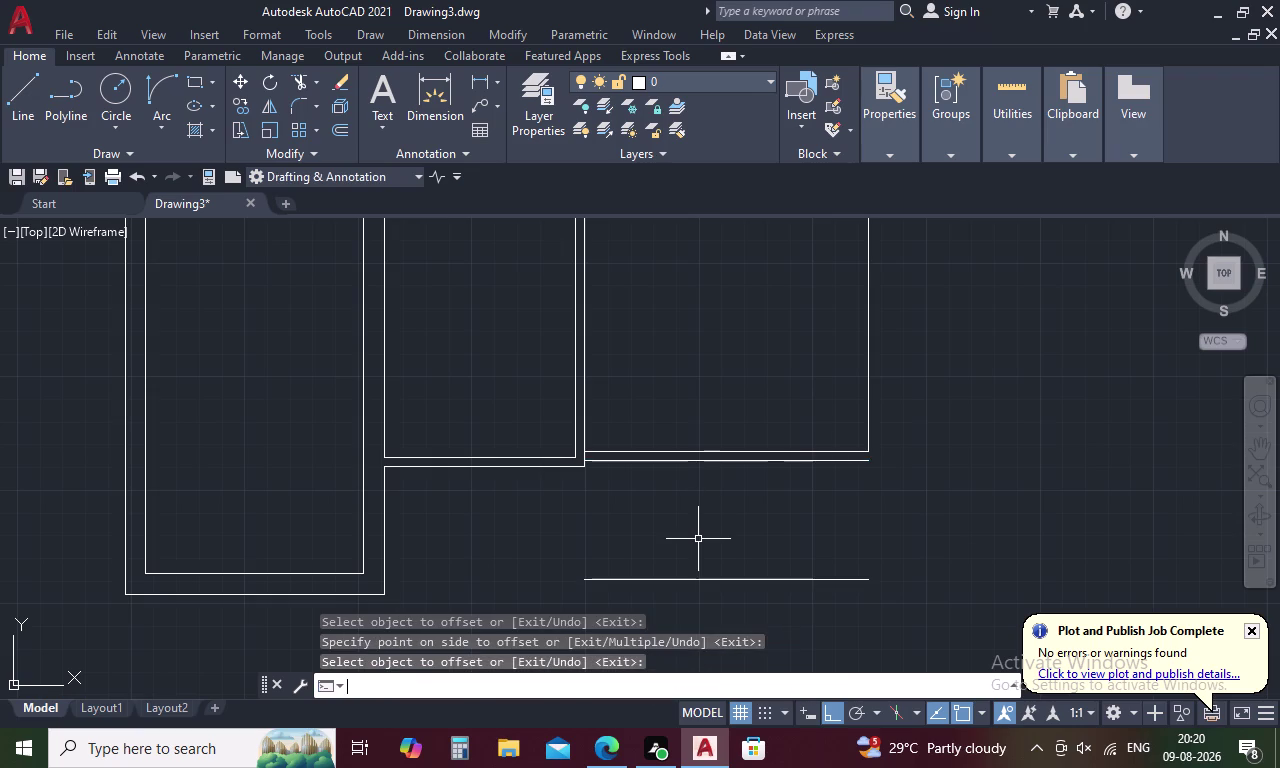
Offset the bottom wall line 9 inches downward.
key(space)
text(9)
key(space)
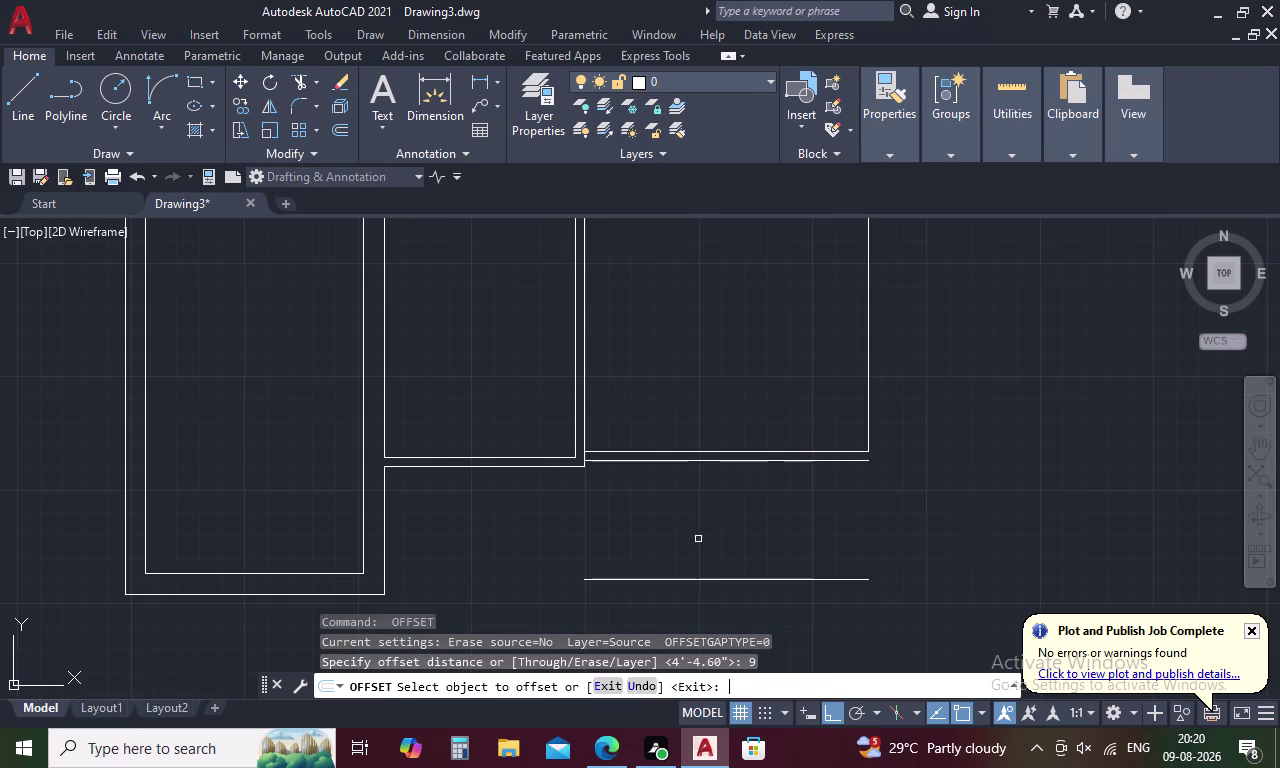
click(715, 580)
click(717, 609)
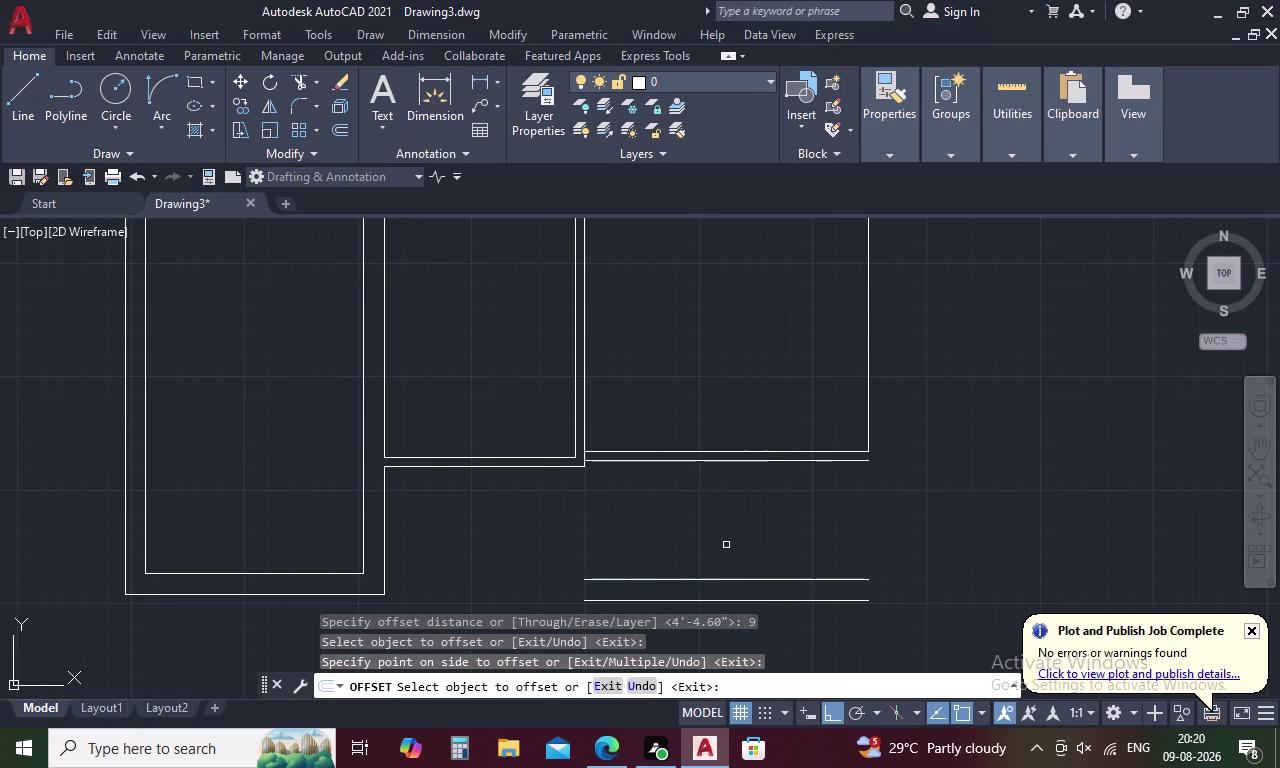
Offset the right wall line 9 inches outward and select the new right-side segments.
scroll(down, 3)
middle_drag(834, 504, 686, 551)
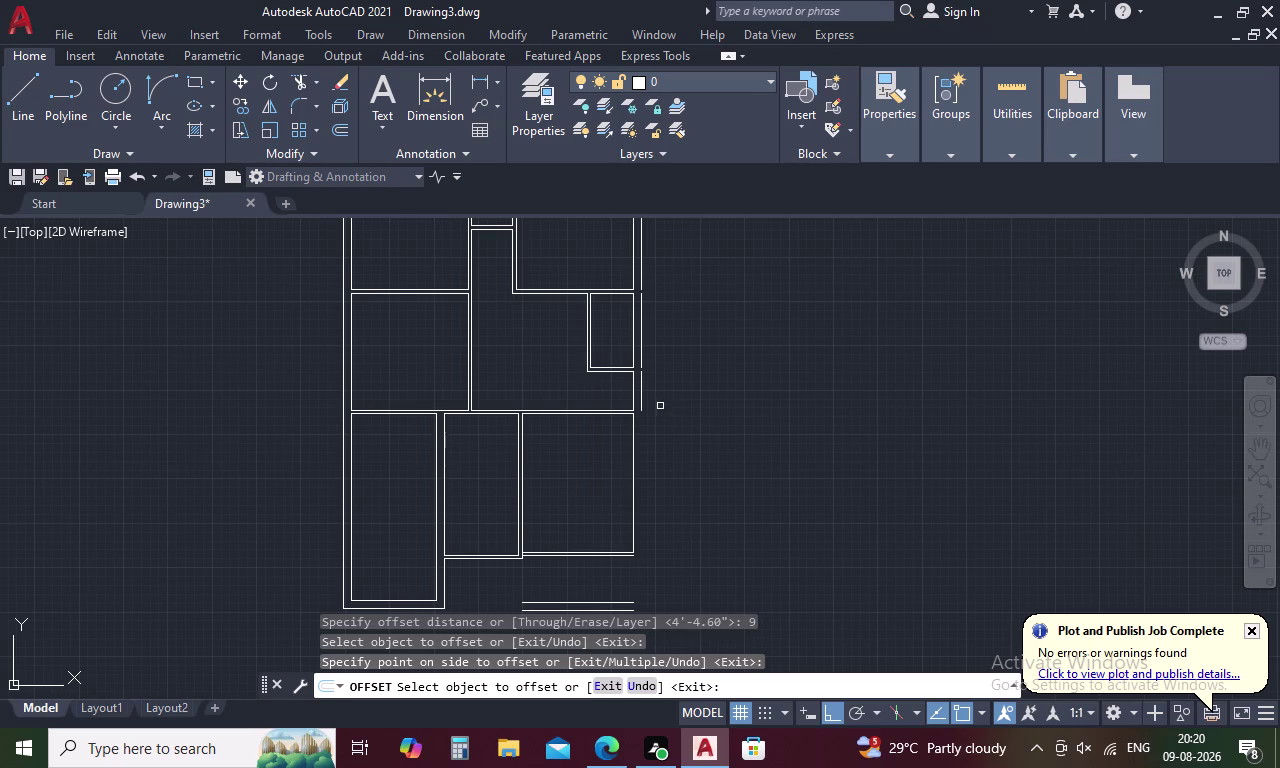
click(632, 504)
click(713, 515)
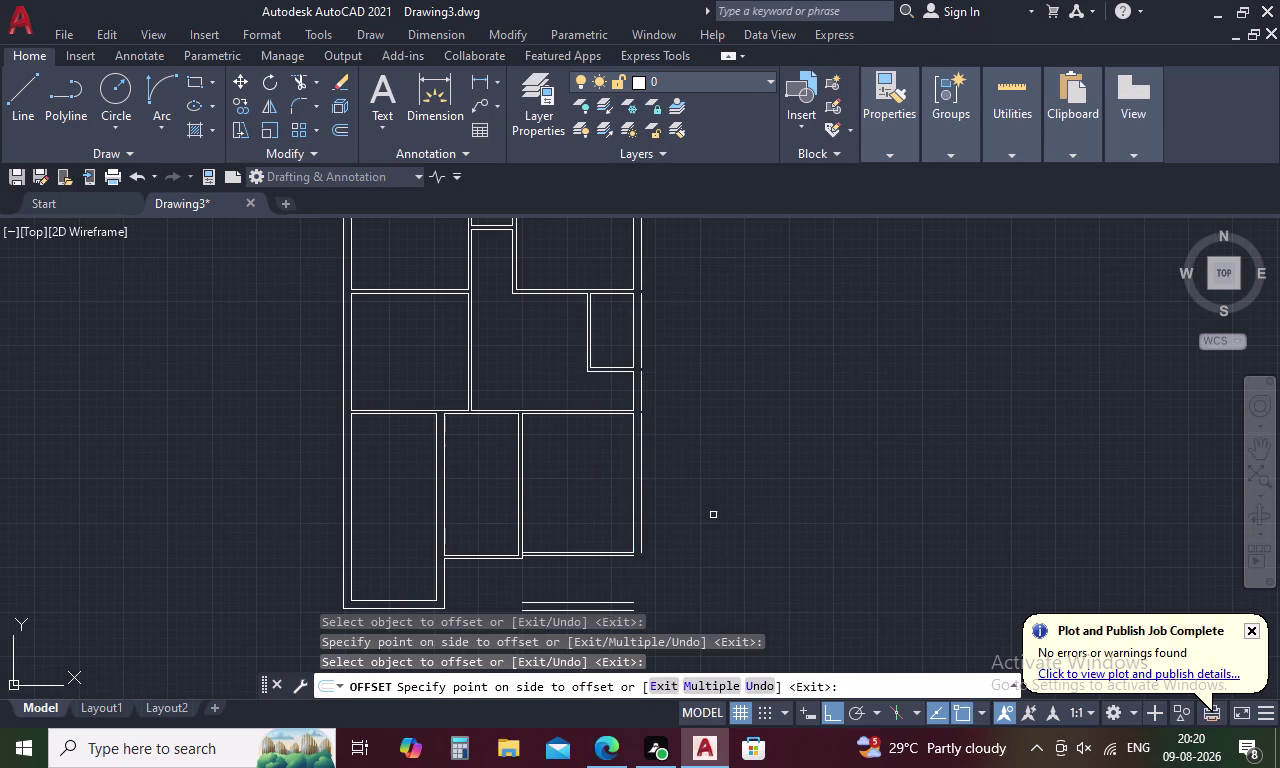
key(Escape)
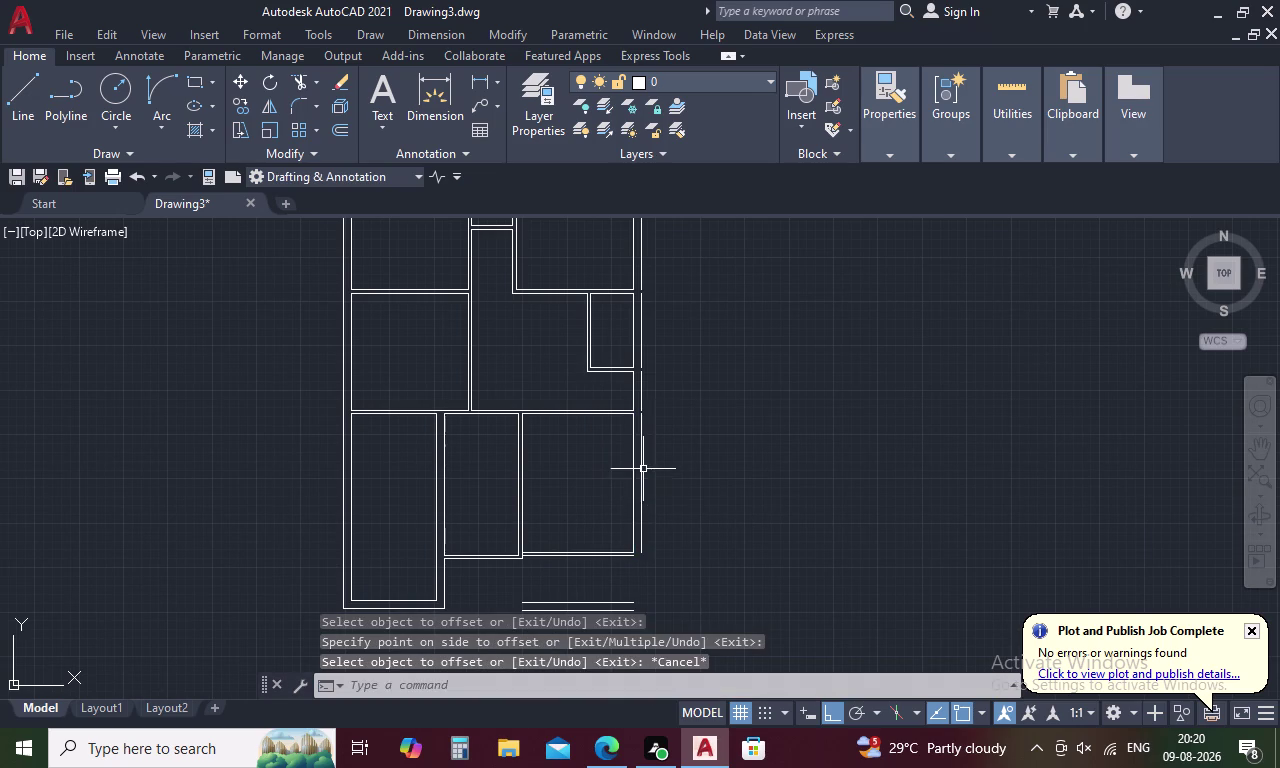
click(643, 467)
click(640, 389)
Join the selected right-side wall segments into a single line.
click(640, 337)
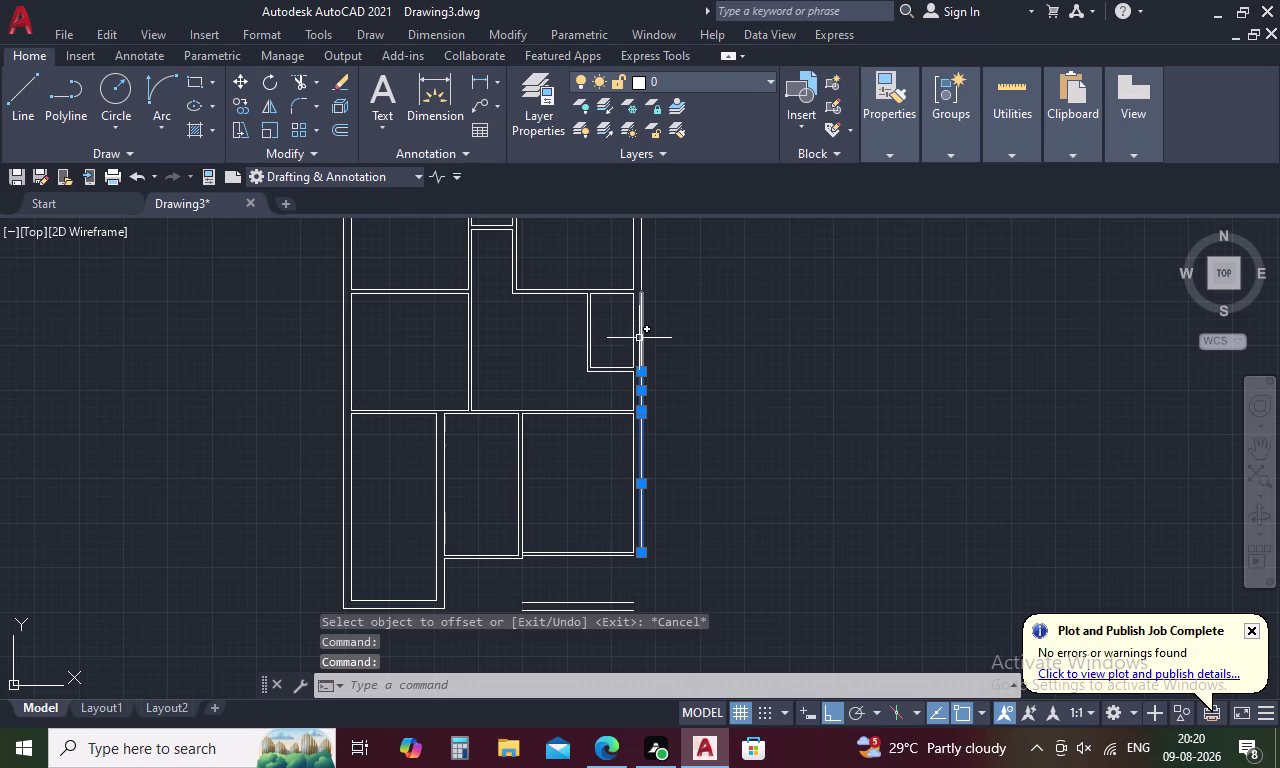
middle_drag(670, 340, 675, 482)
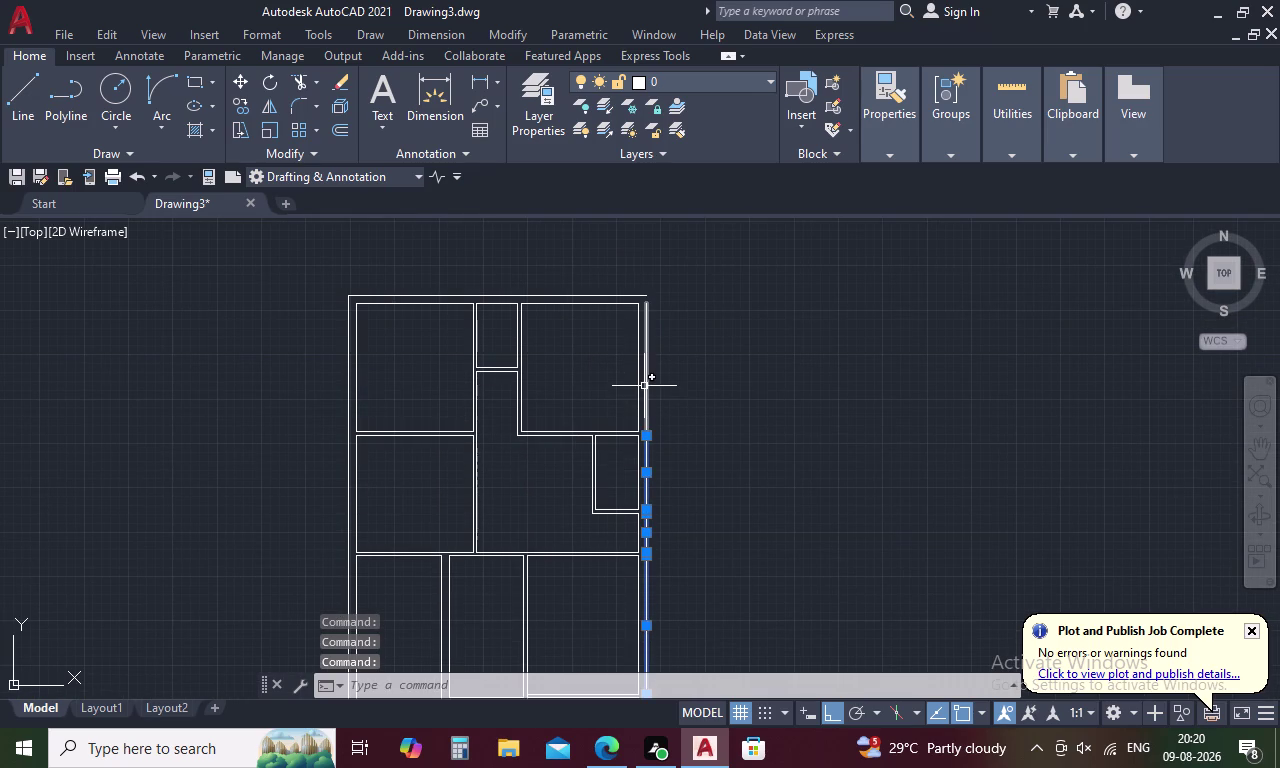
click(644, 386)
text(J)
key(space)
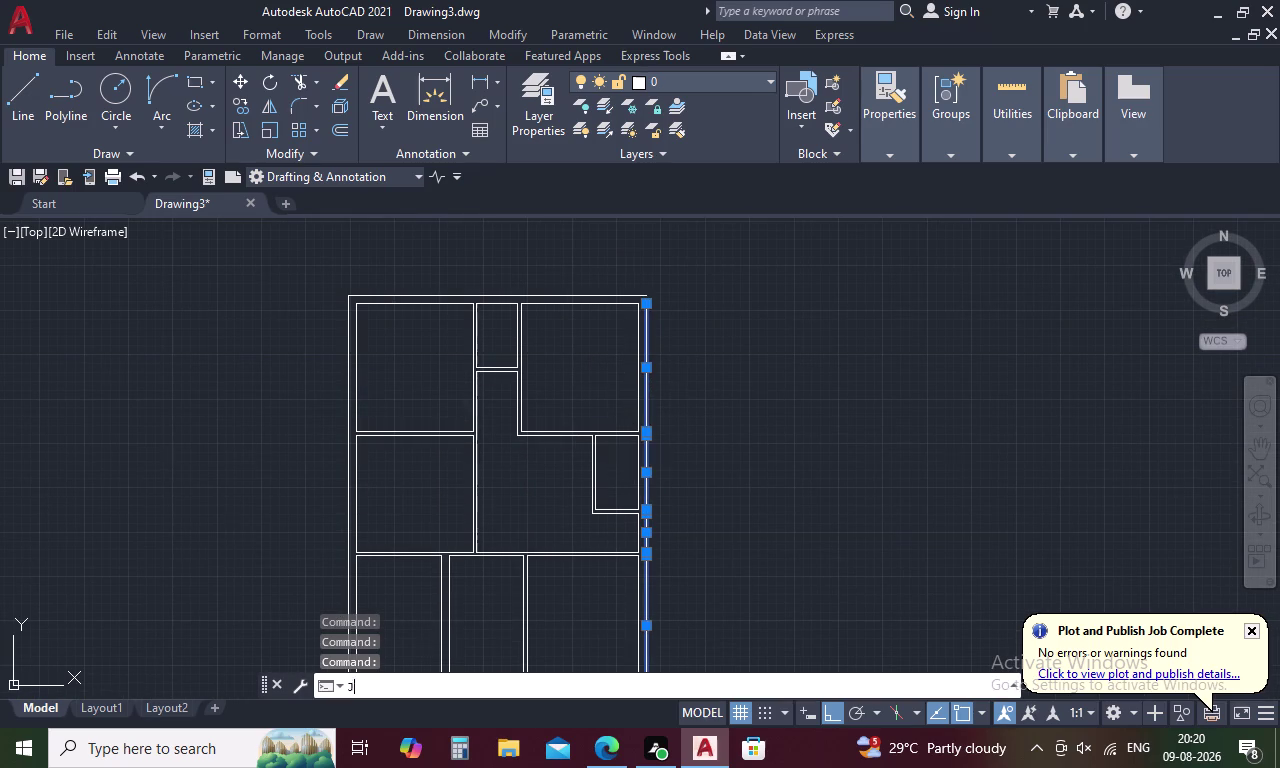
Fillet the top outer wall line into a closed top-right corner.
text(F)
key(space)
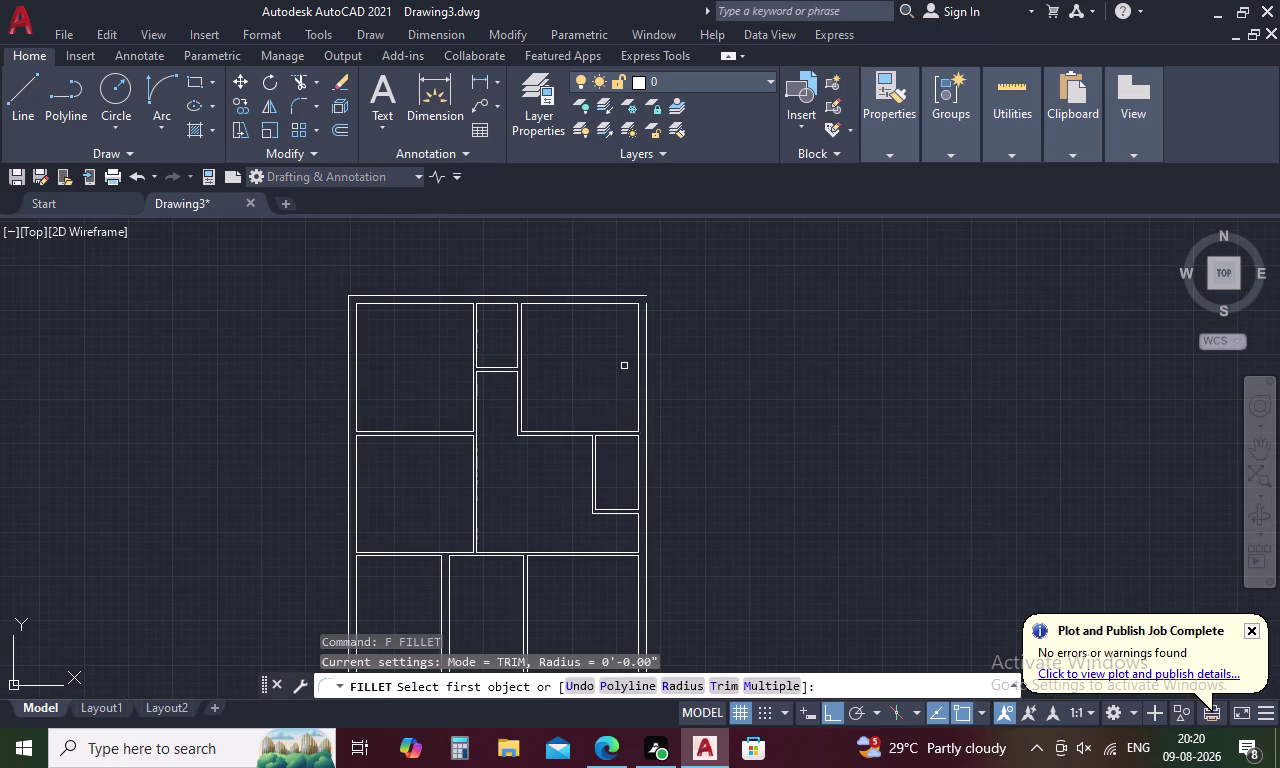
click(630, 295)
click(646, 312)
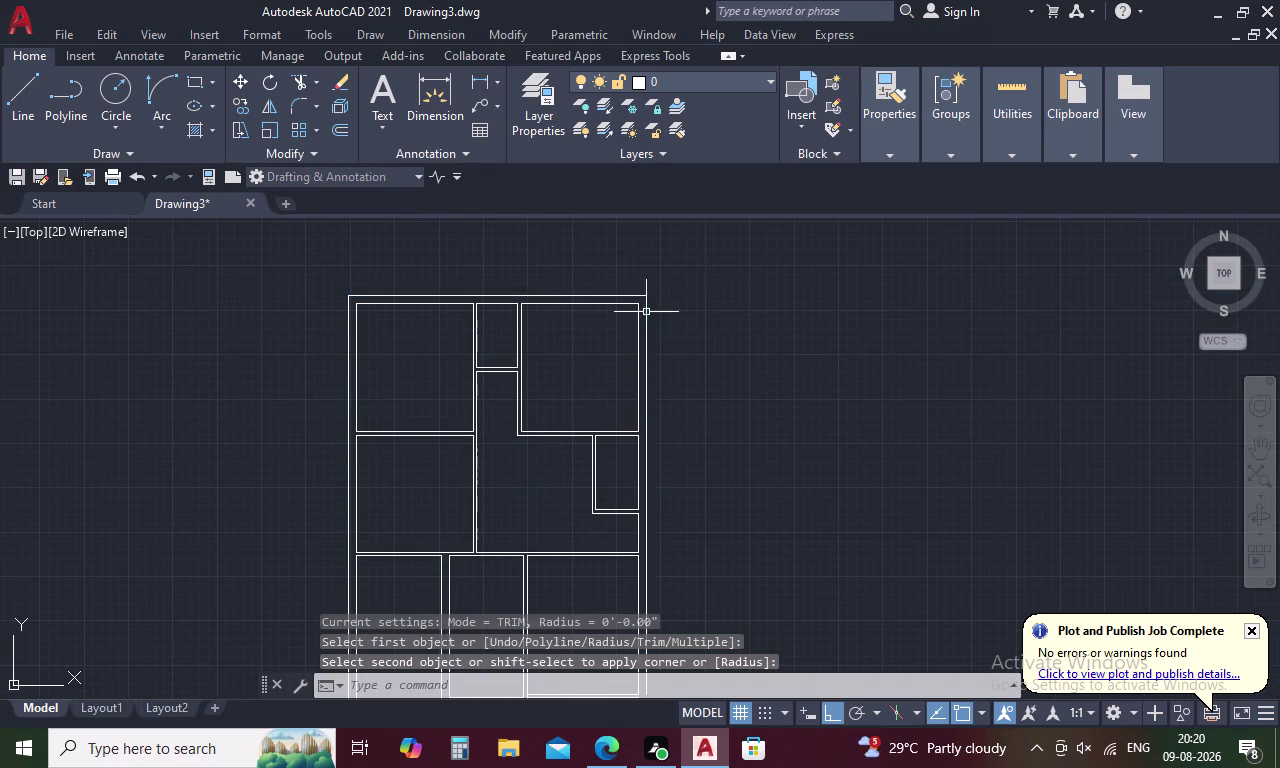
middle_drag(682, 403, 697, 291)
middle_drag(712, 480, 725, 307)
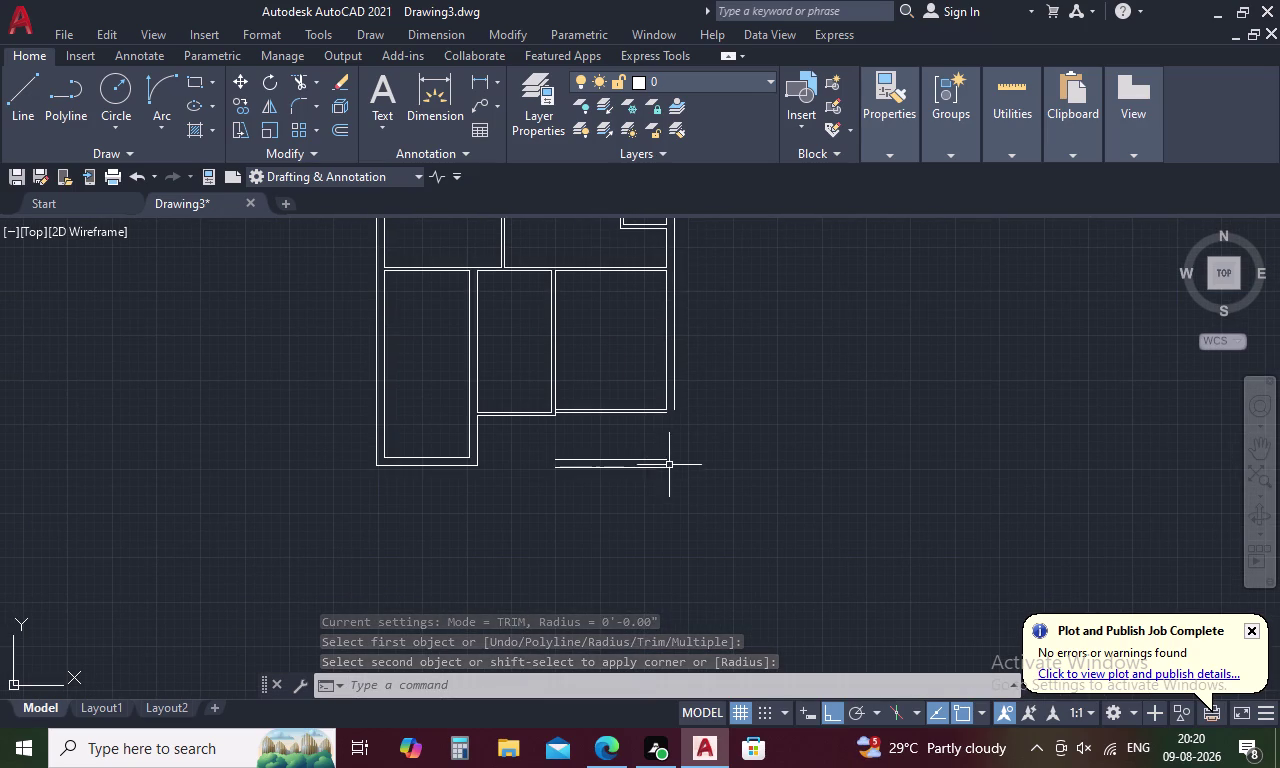
Close the inner and outer bottom-right wall corners with zero-radius fillets.
key(space)
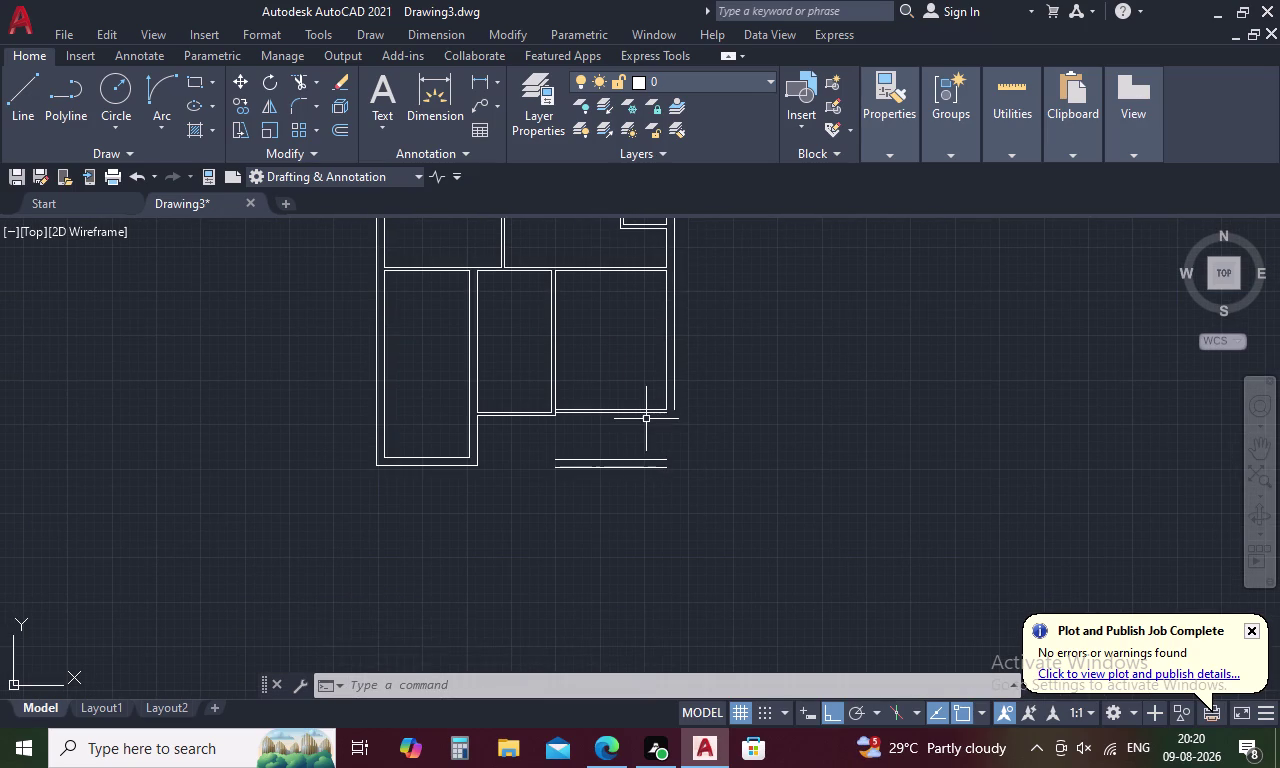
click(644, 413)
click(675, 393)
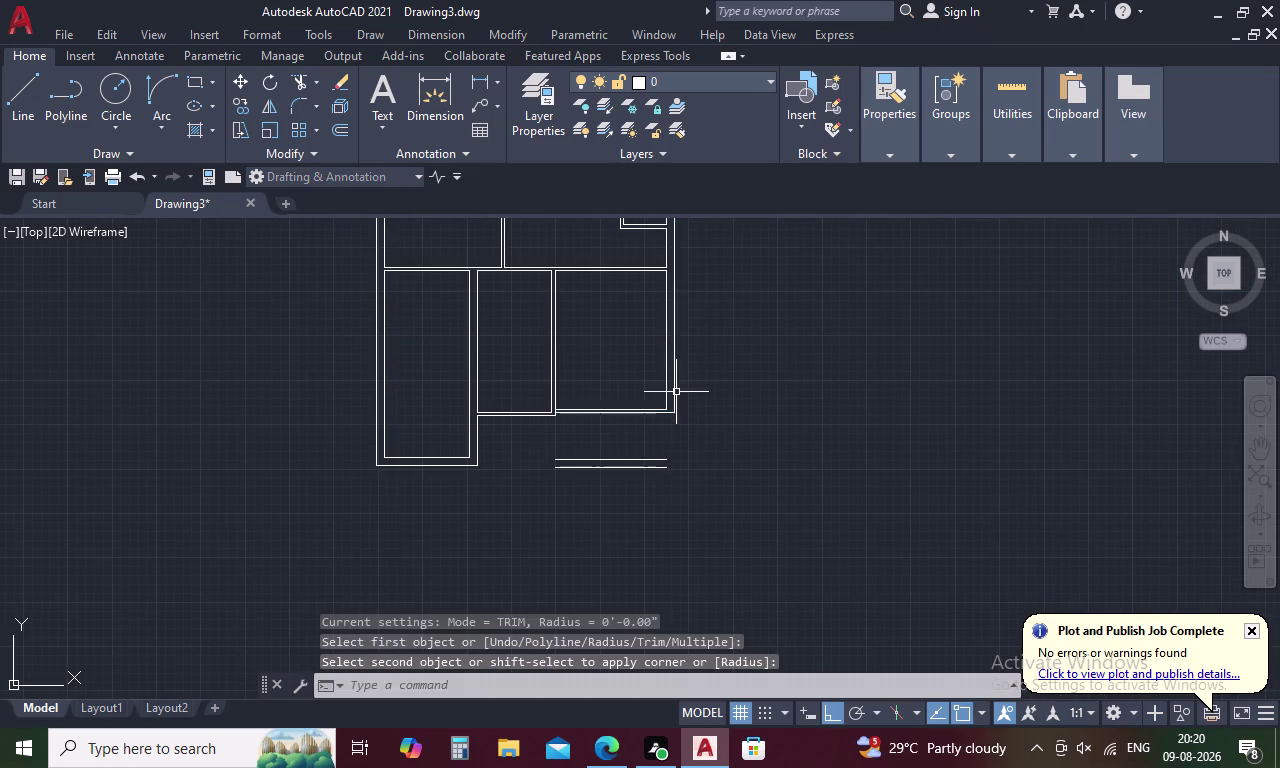
key(space)
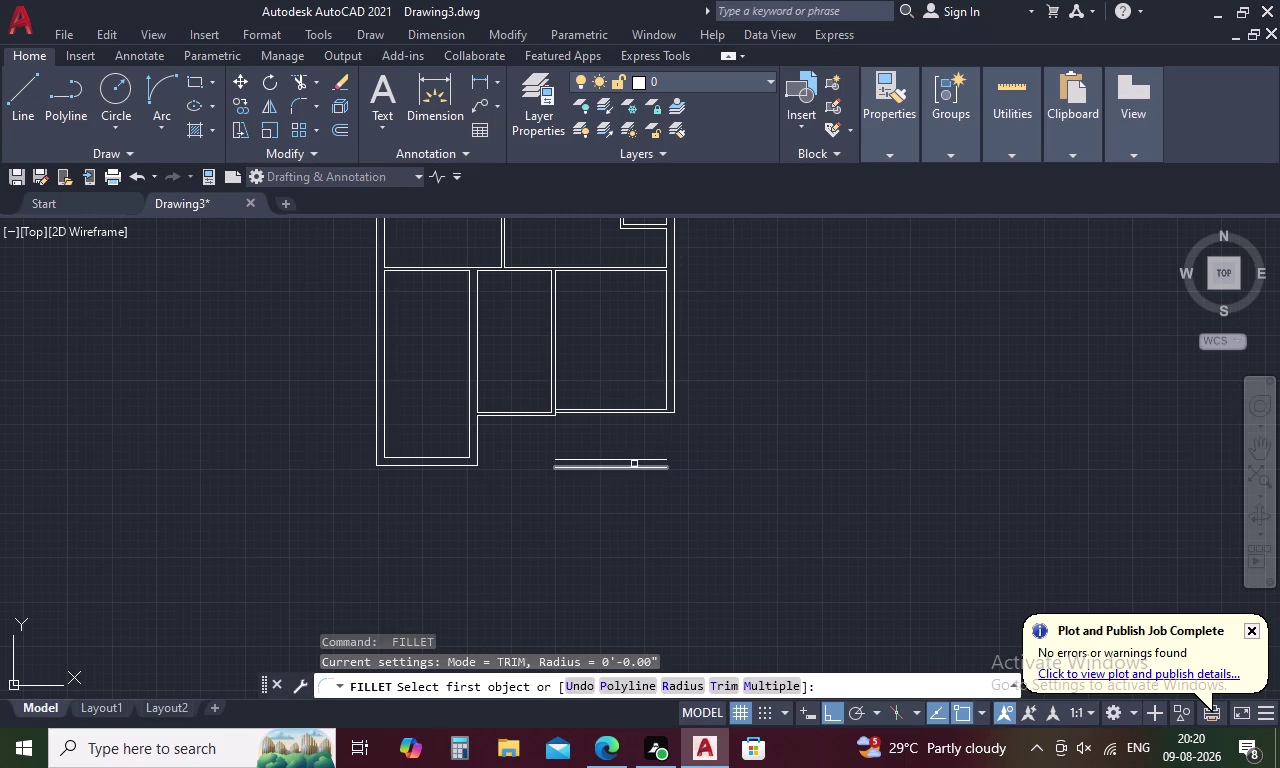
click(639, 458)
click(666, 399)
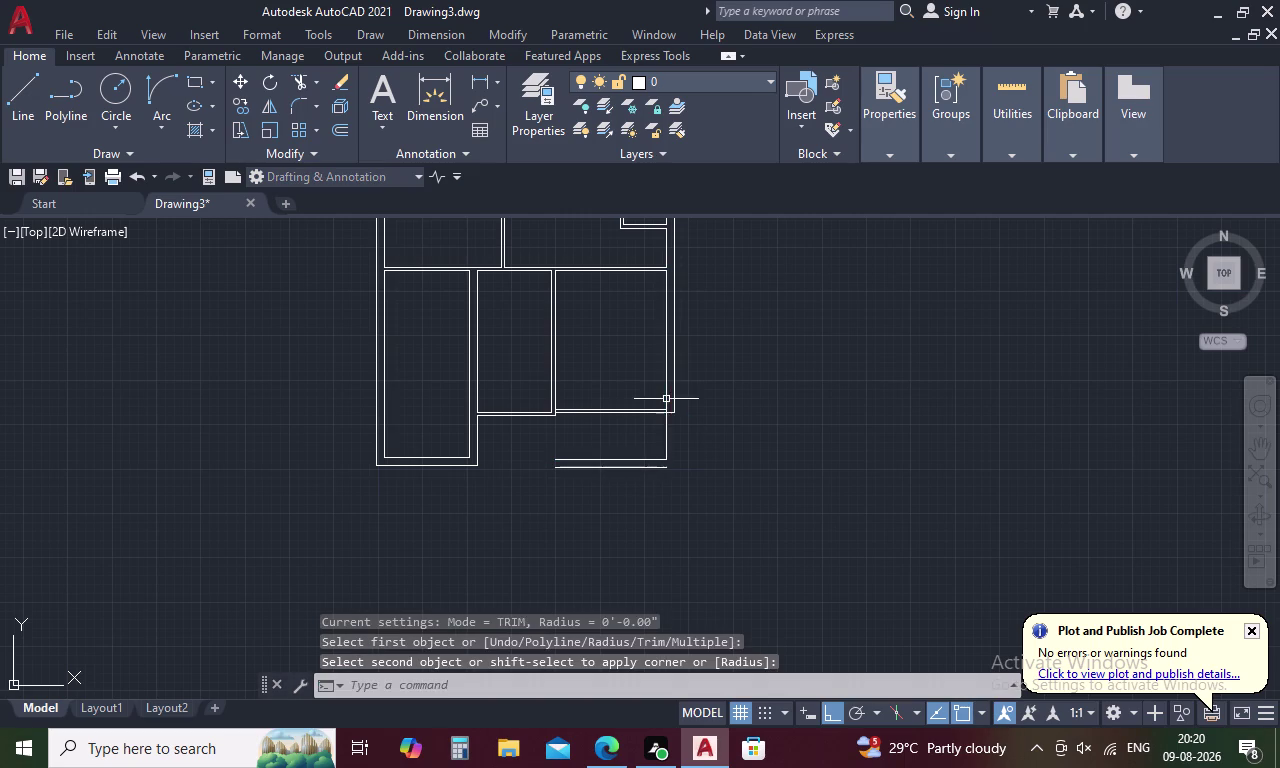
key(space)
click(649, 470)
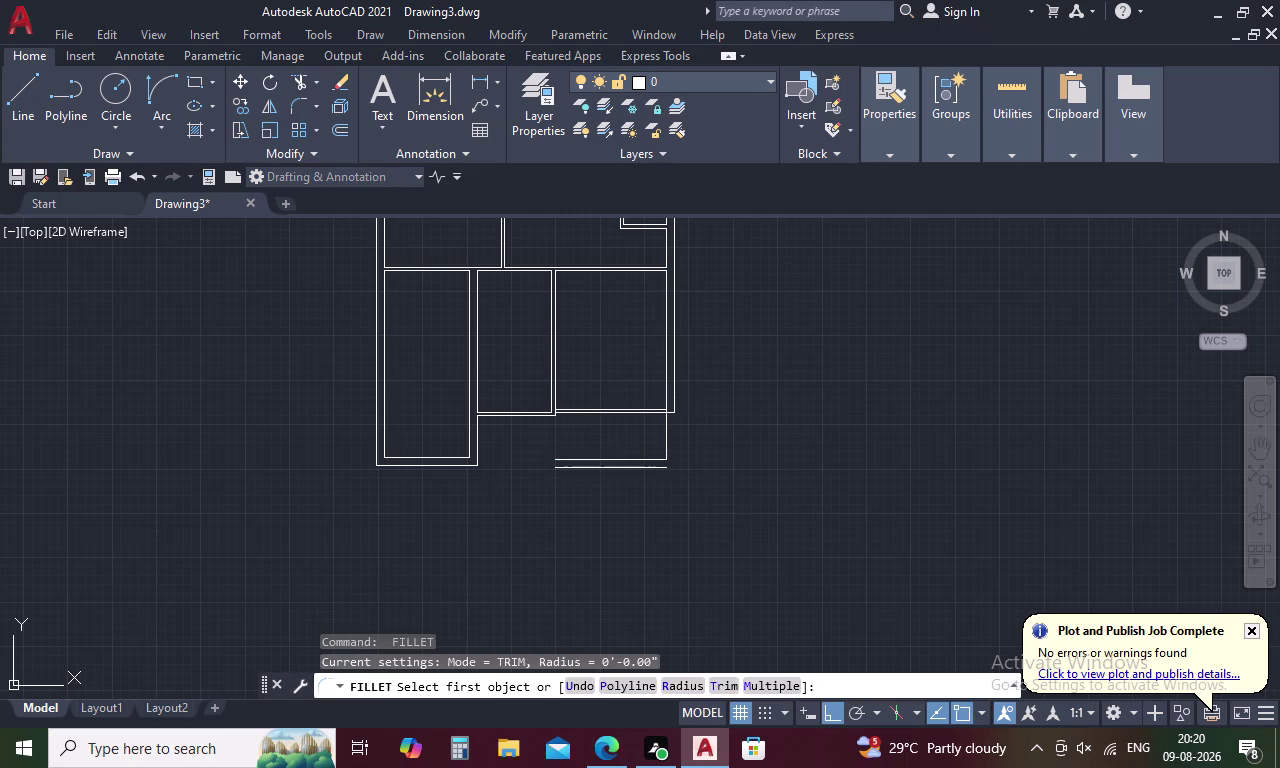
click(649, 466)
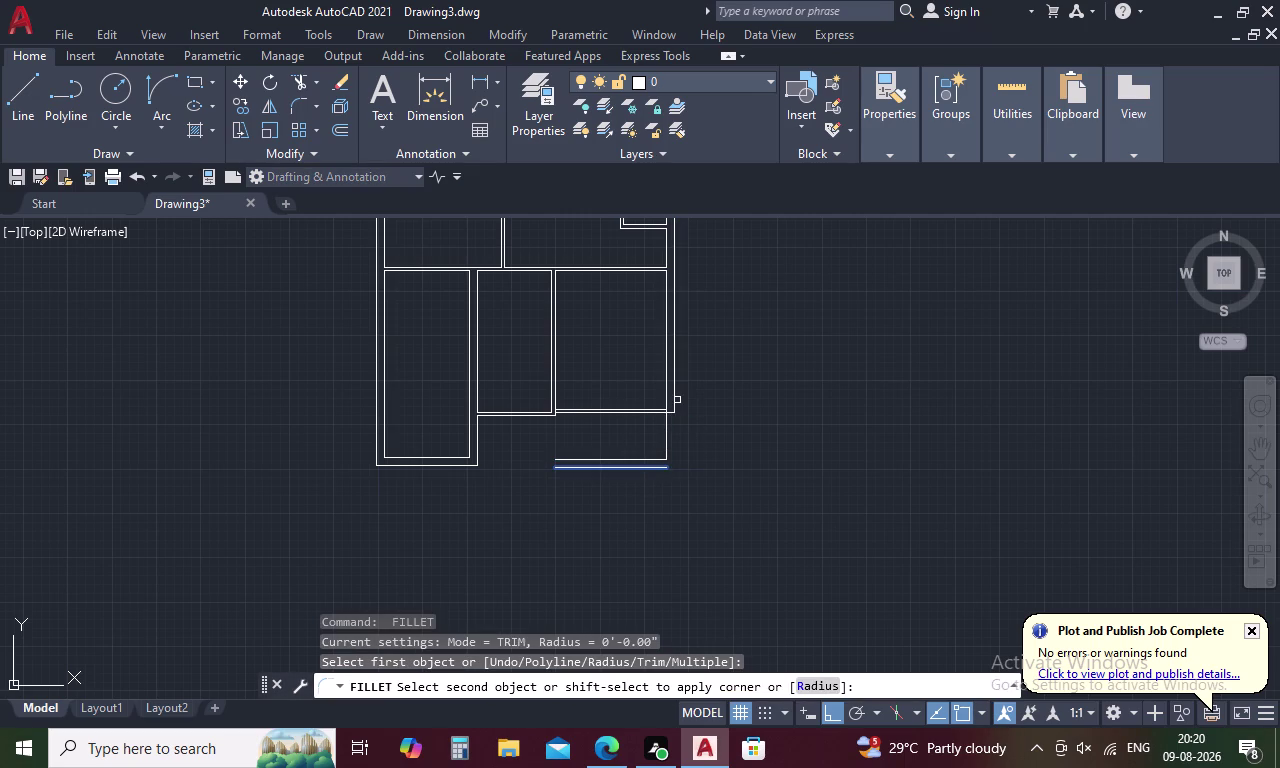
click(675, 392)
Fillet the small room's inner and outer bottom-left corners closed.
key(space)
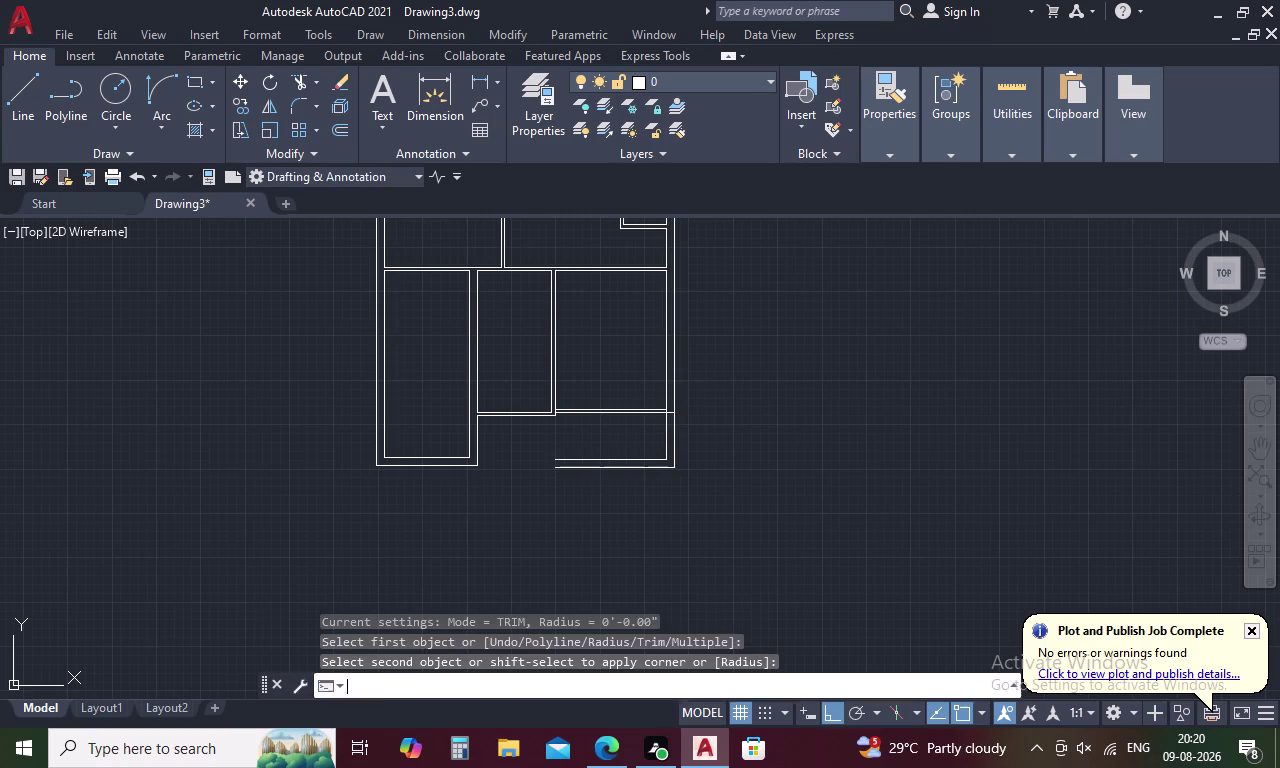
click(570, 460)
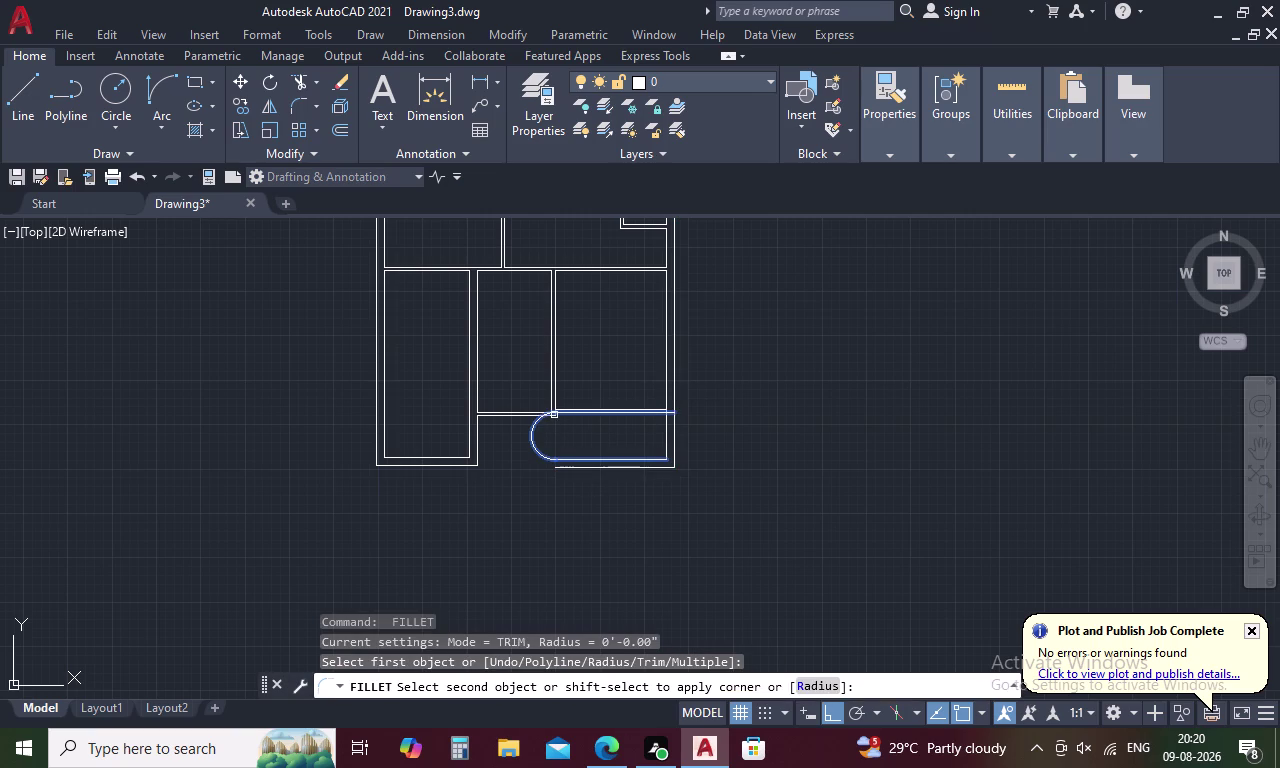
click(556, 395)
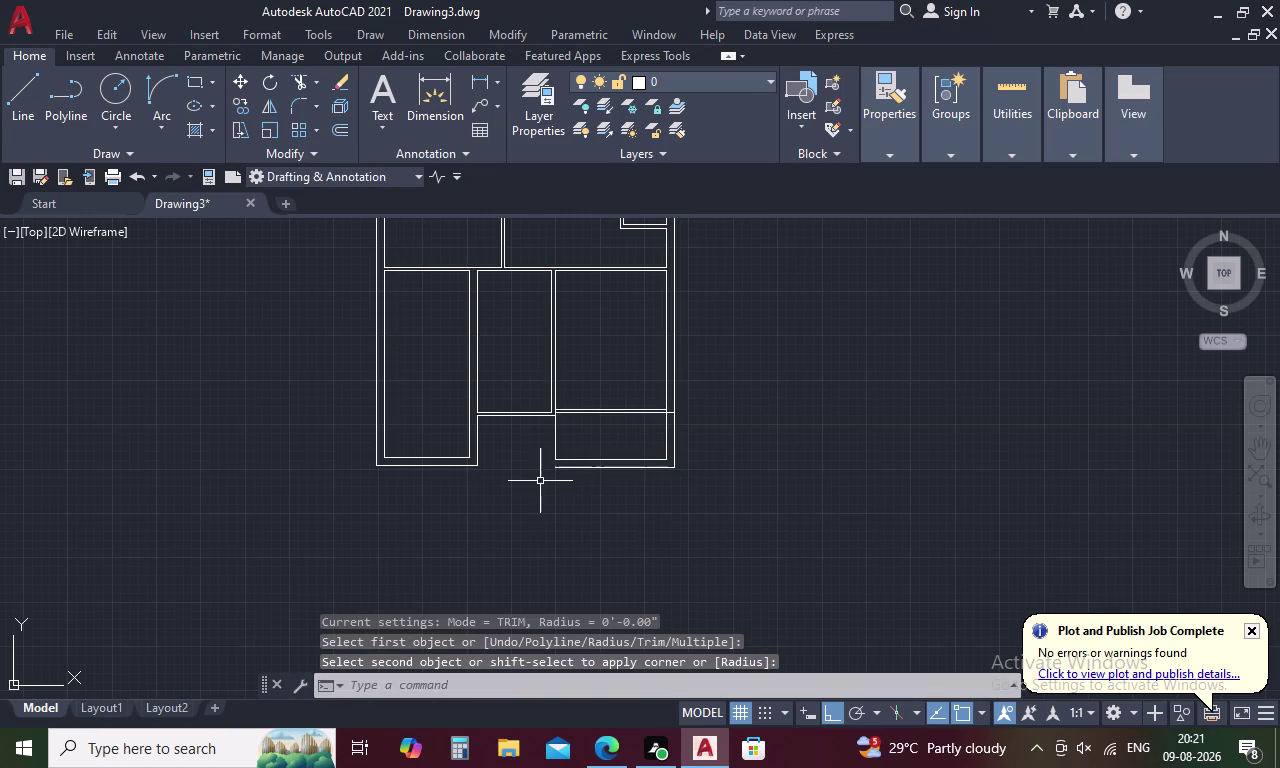
key(space)
click(560, 469)
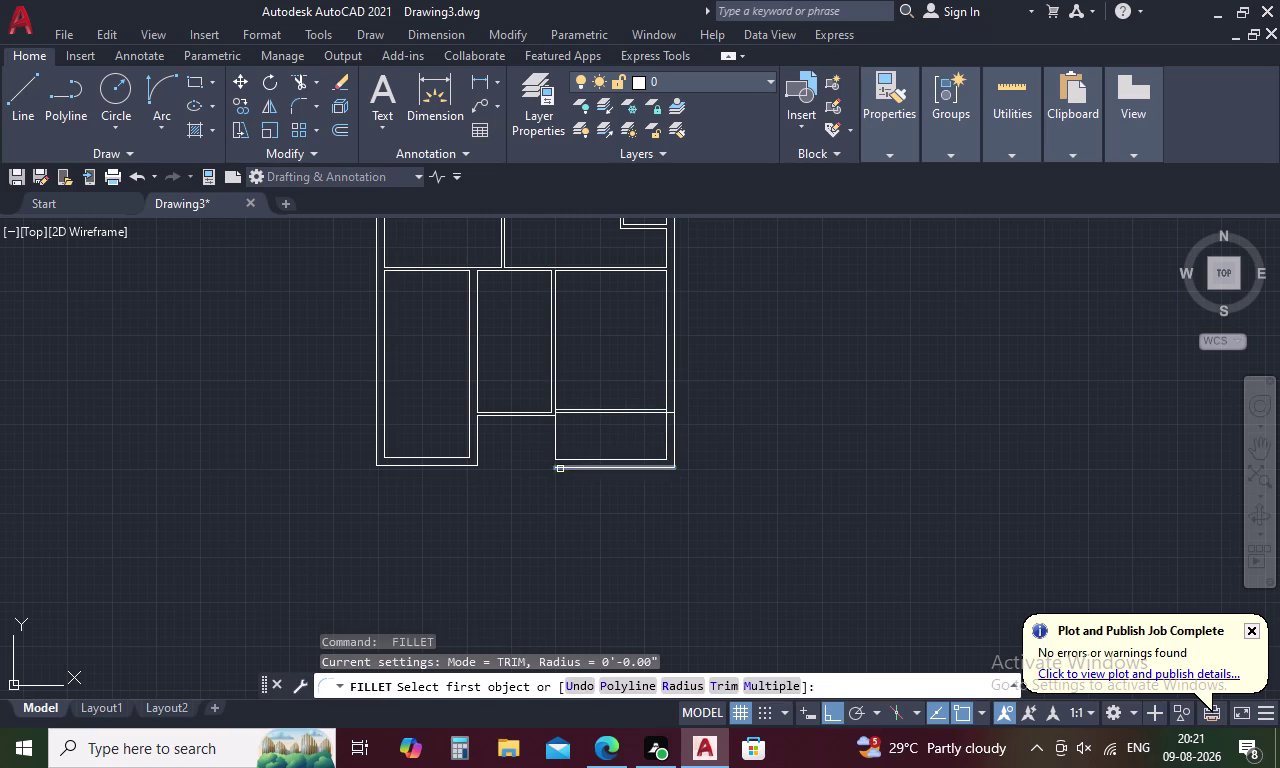
click(550, 406)
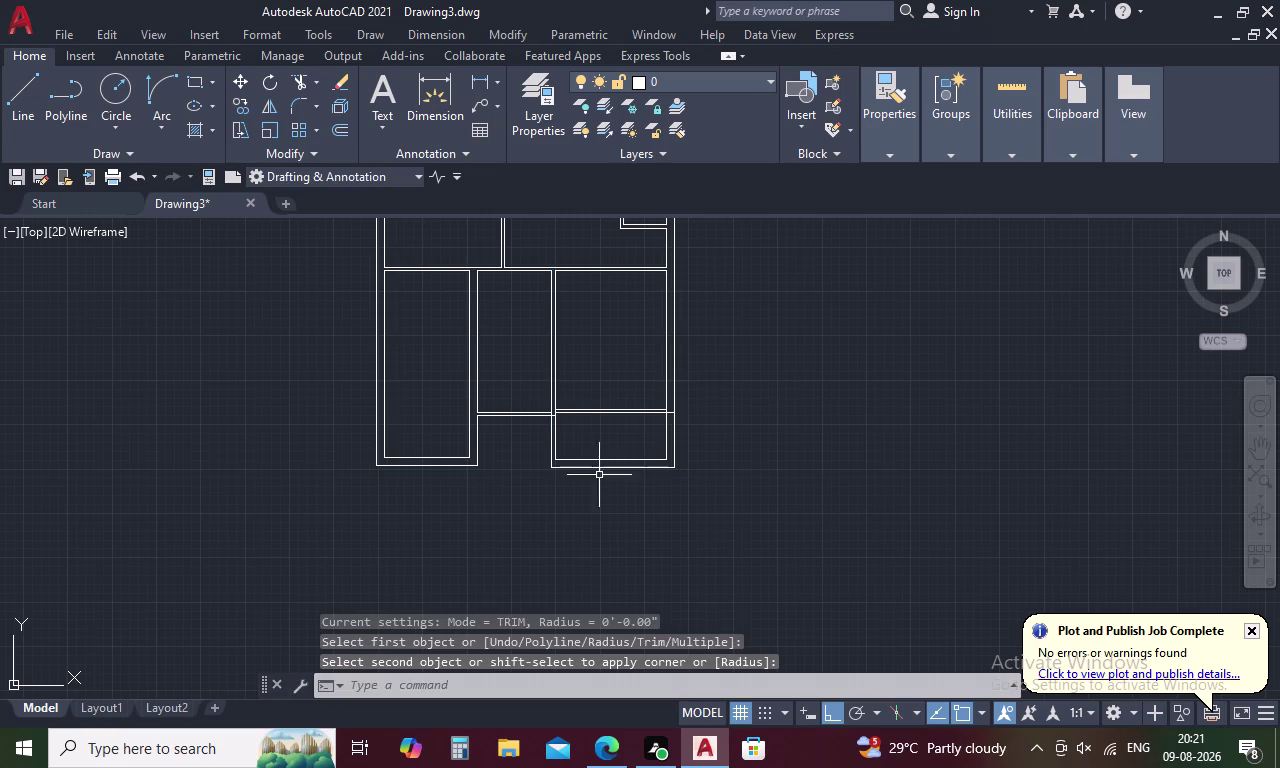
key(Escape)
Begin a 3-foot offset of the bottom-left wall line, then cancel it.
text(O)
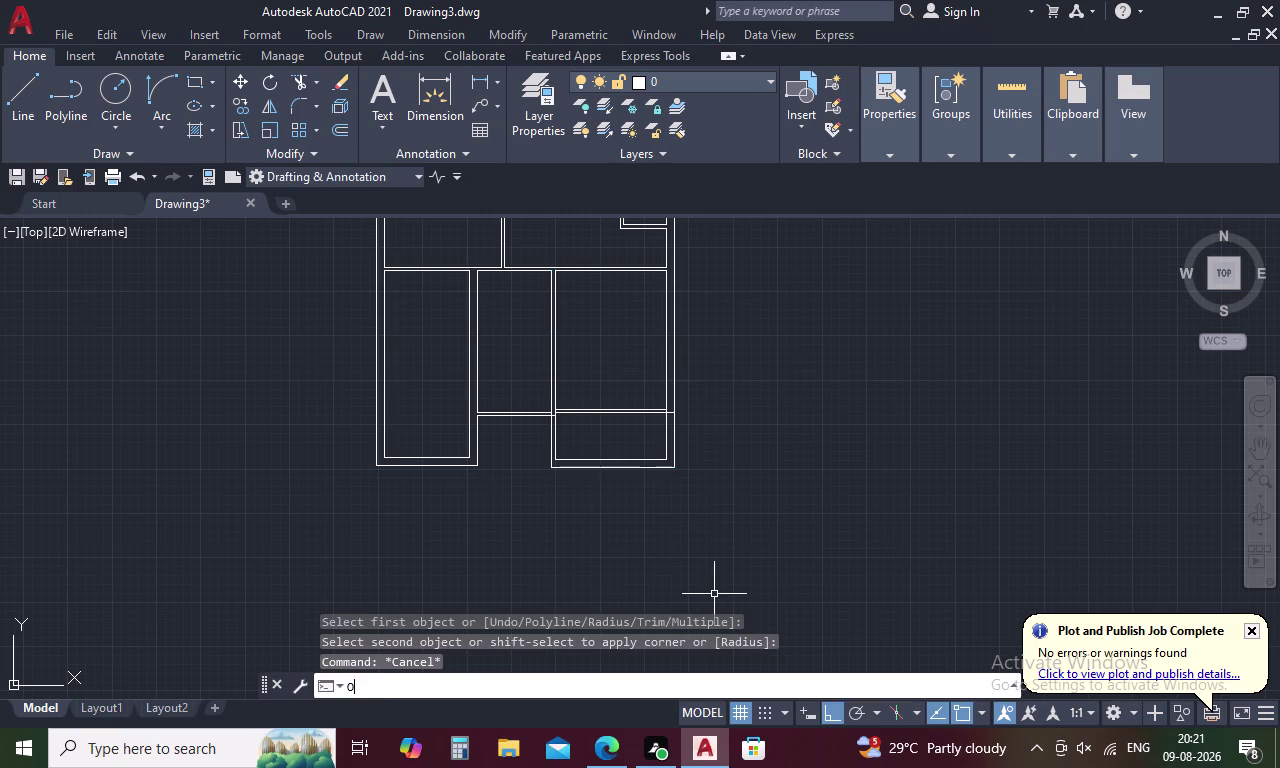
key(space)
text(3')
key(space)
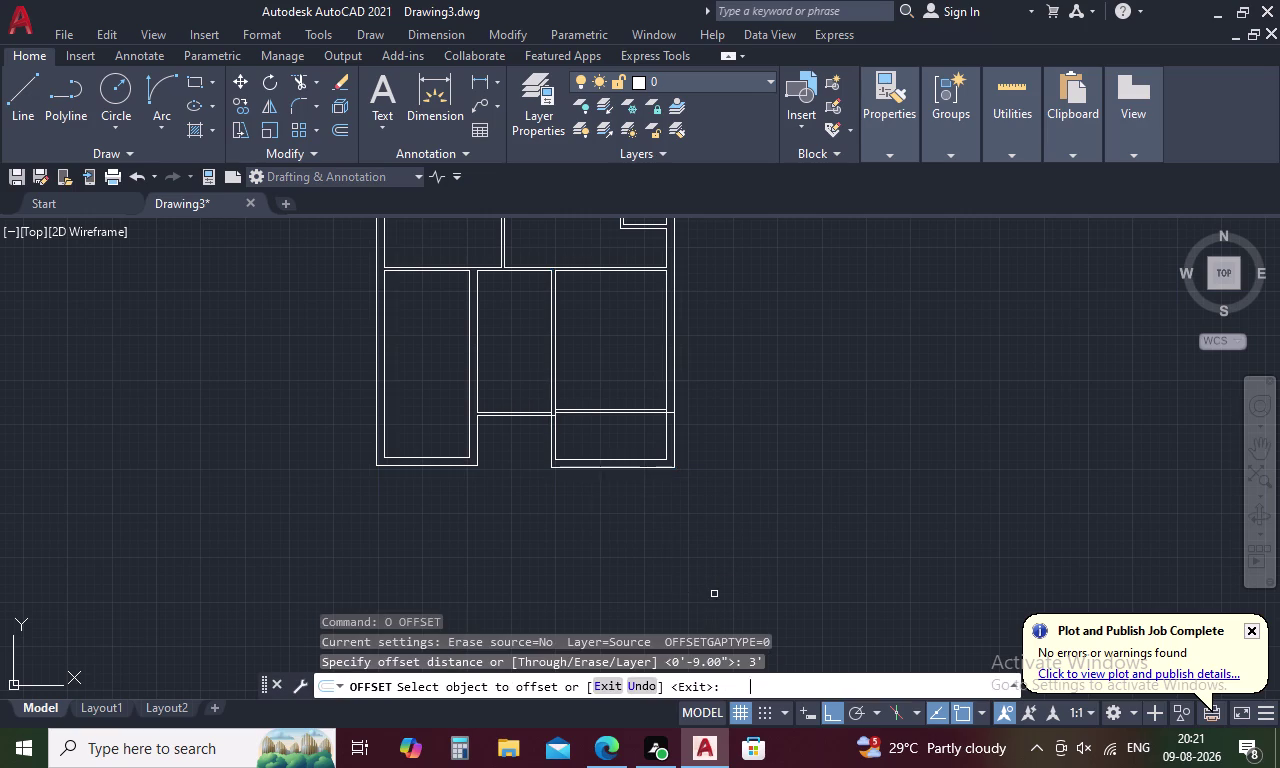
click(451, 467)
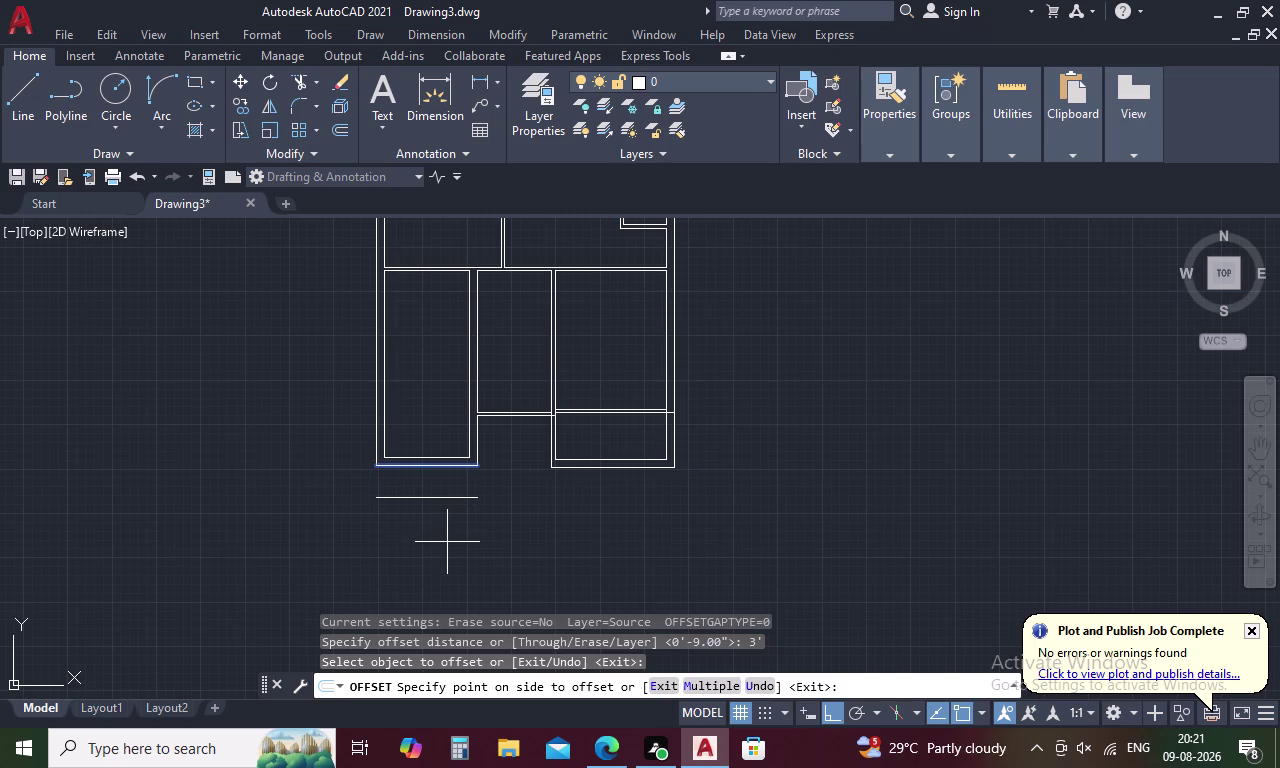
key(Escape)
Offset the bottom-left wall line 6 feet below the plan.
text(O)
key(space)
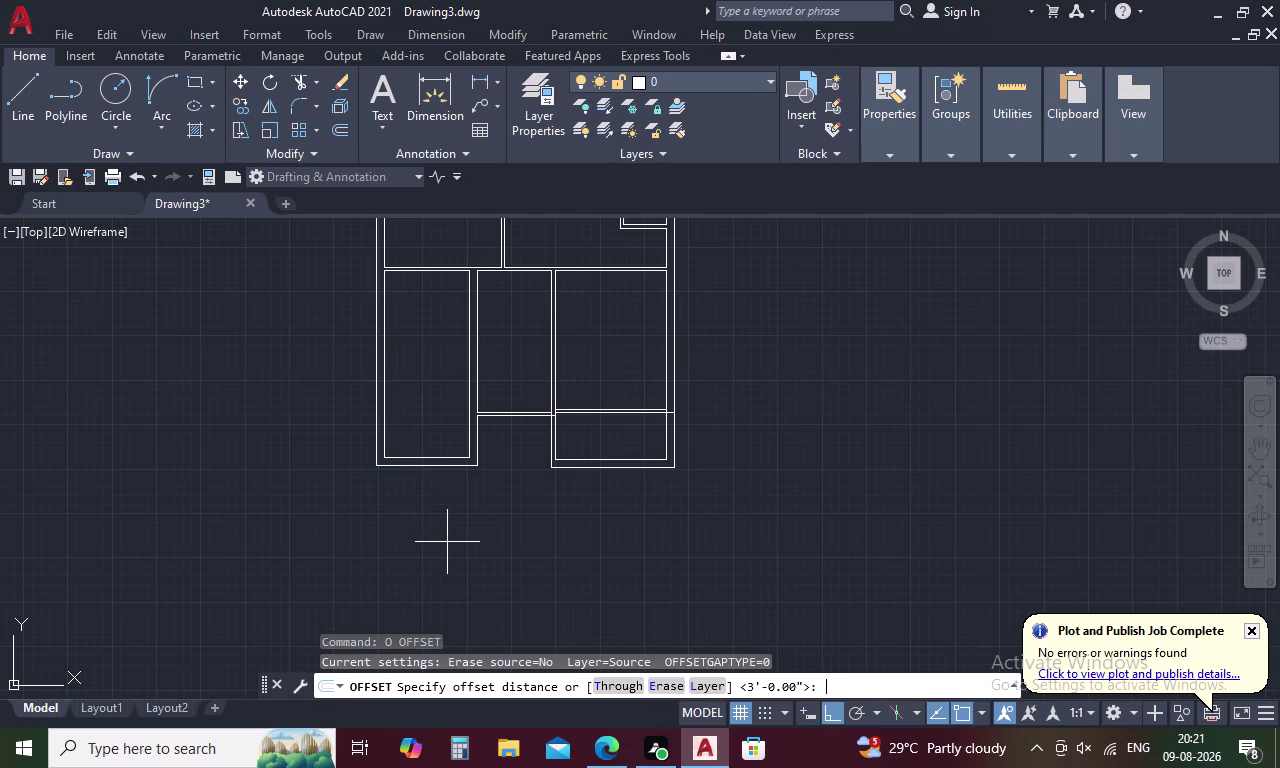
key(6)
text(')
key(space)
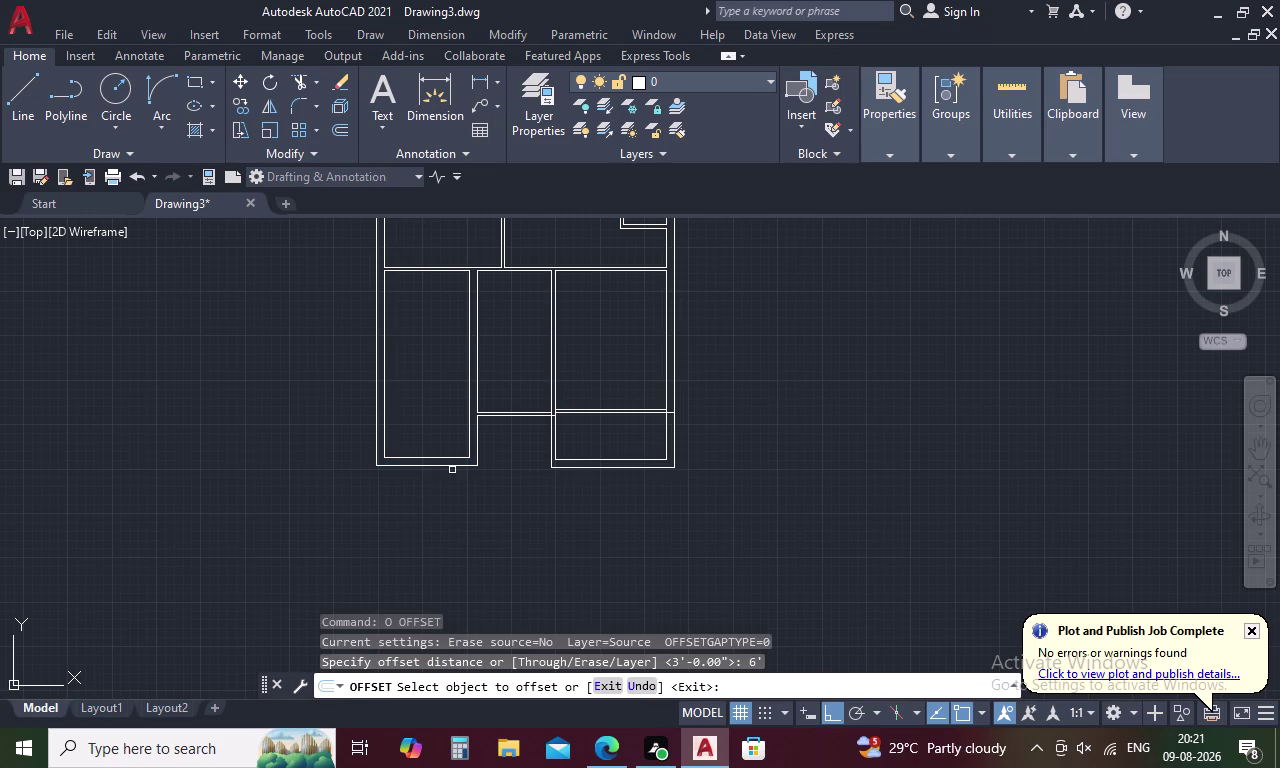
click(454, 468)
click(456, 511)
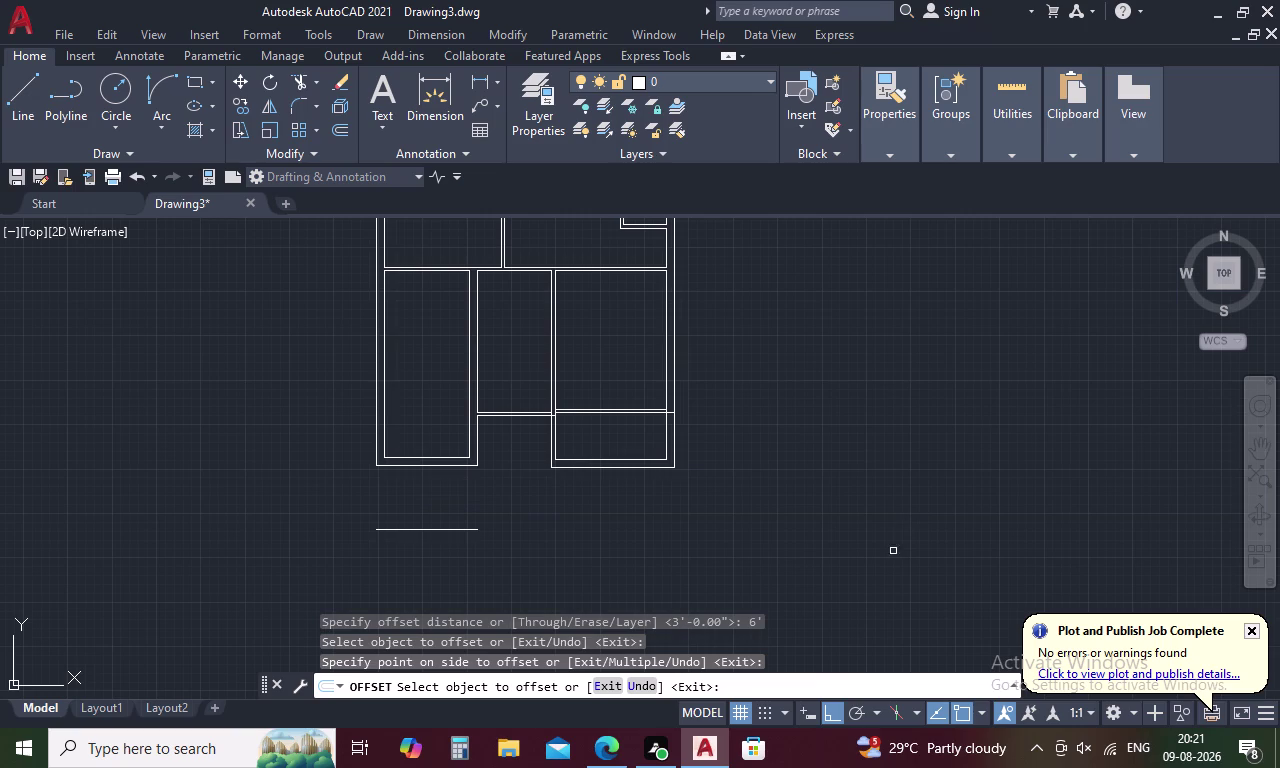
key(Escape)
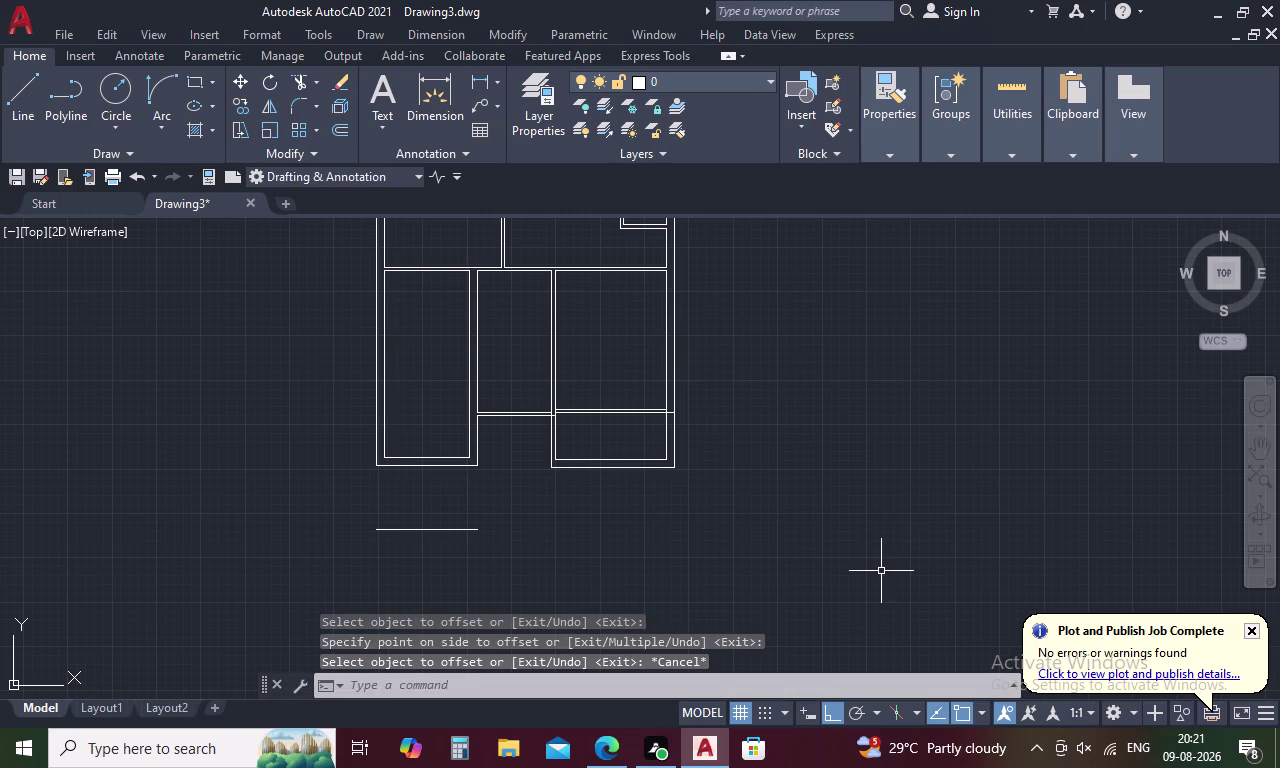
Offset the bottom-left wall line 5 feet downward.
text(O)
key(space)
text(5')
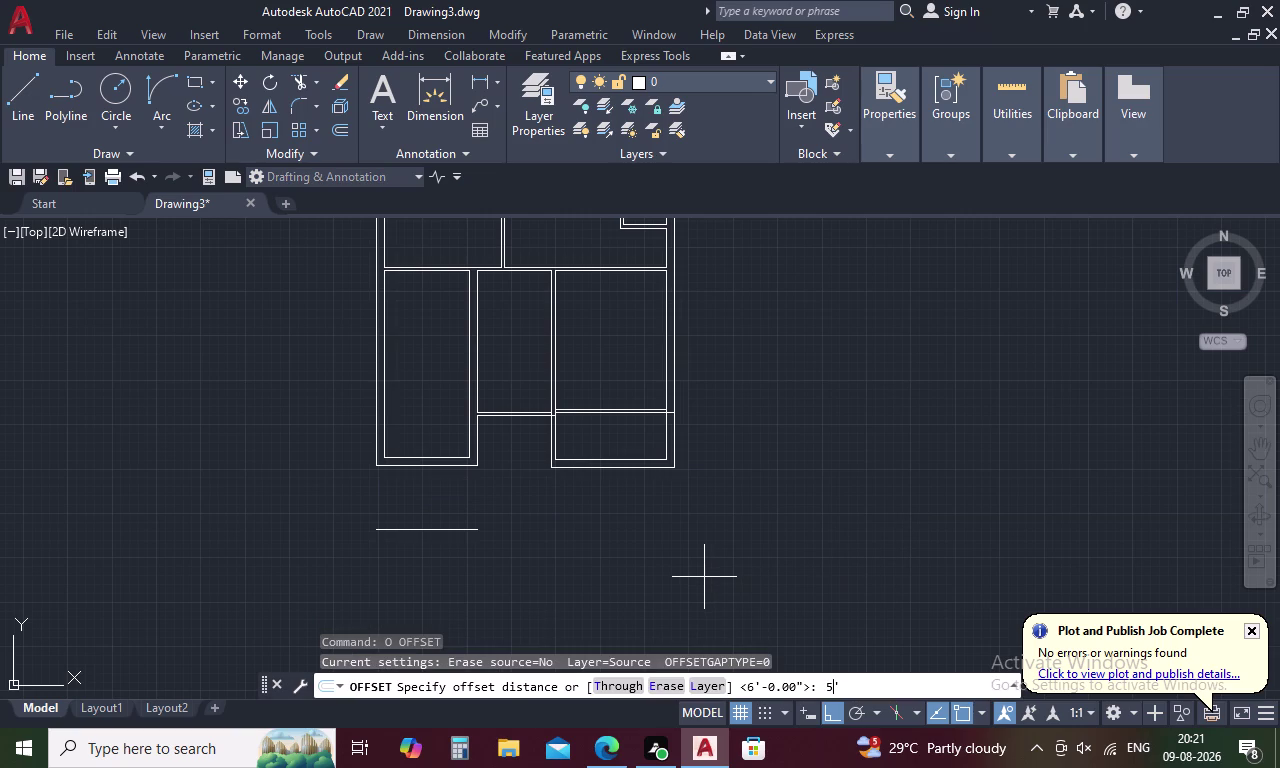
key(space)
click(450, 468)
click(450, 507)
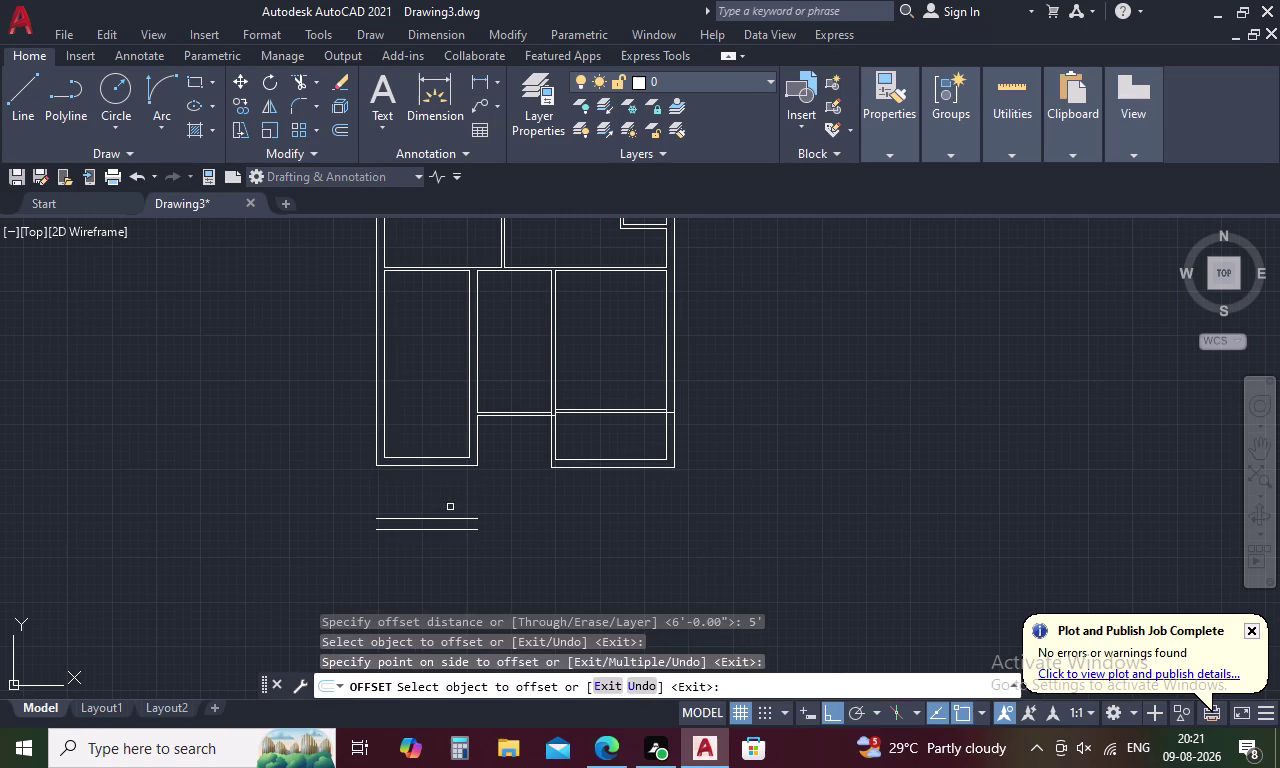
key(Escape)
Delete the lower parallel line below the plan.
click(453, 531)
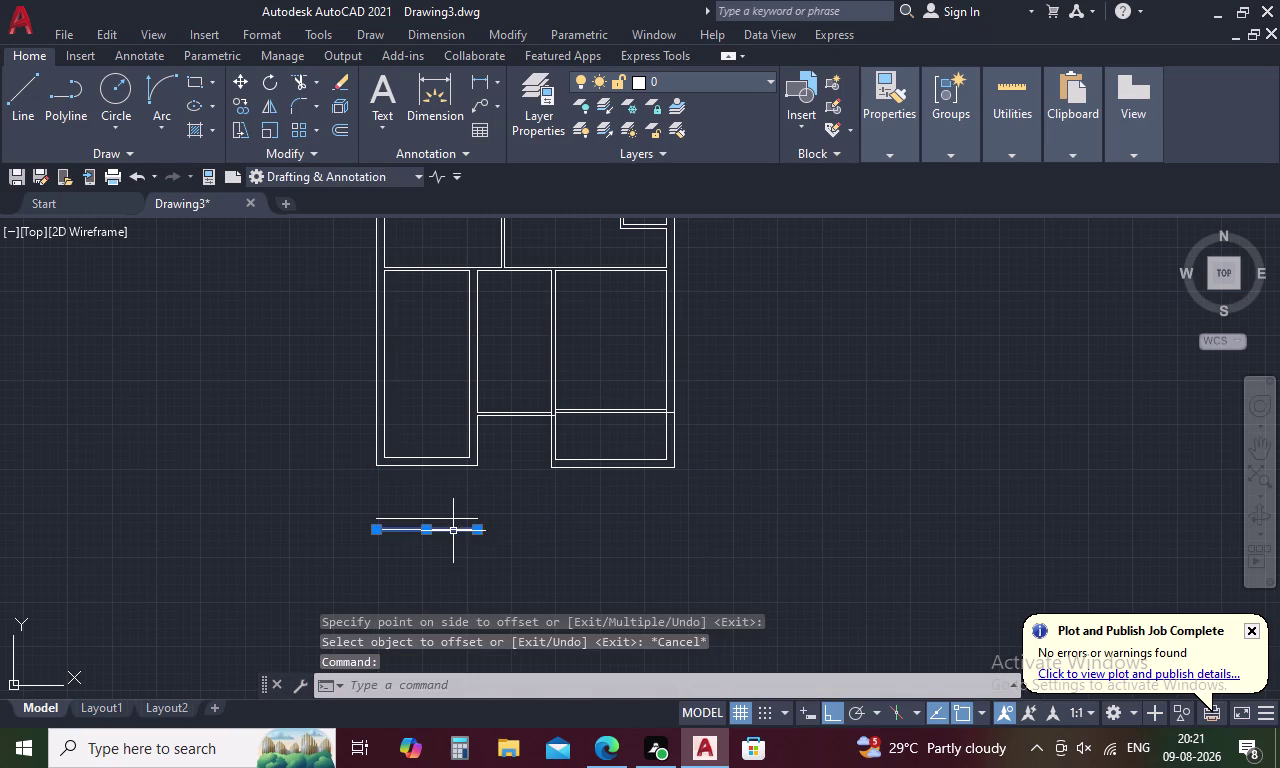
key(BackSpace)
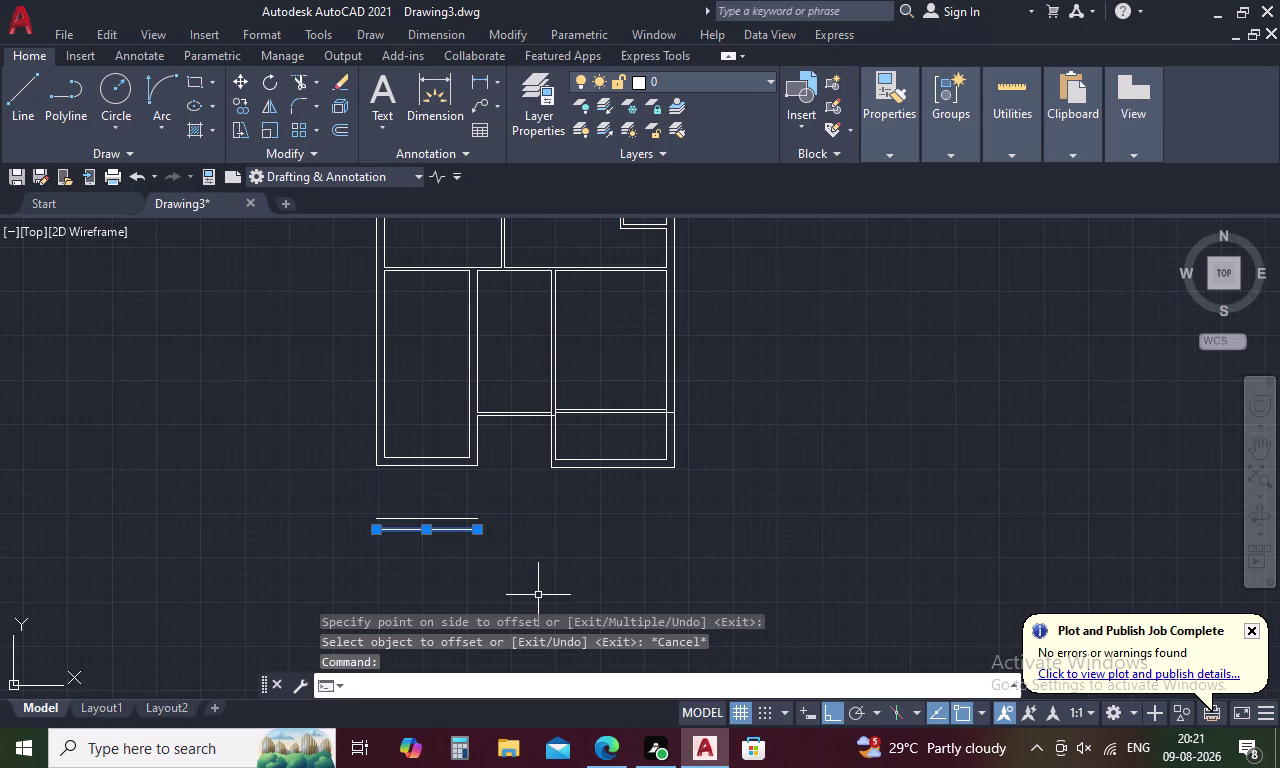
key(Delete)
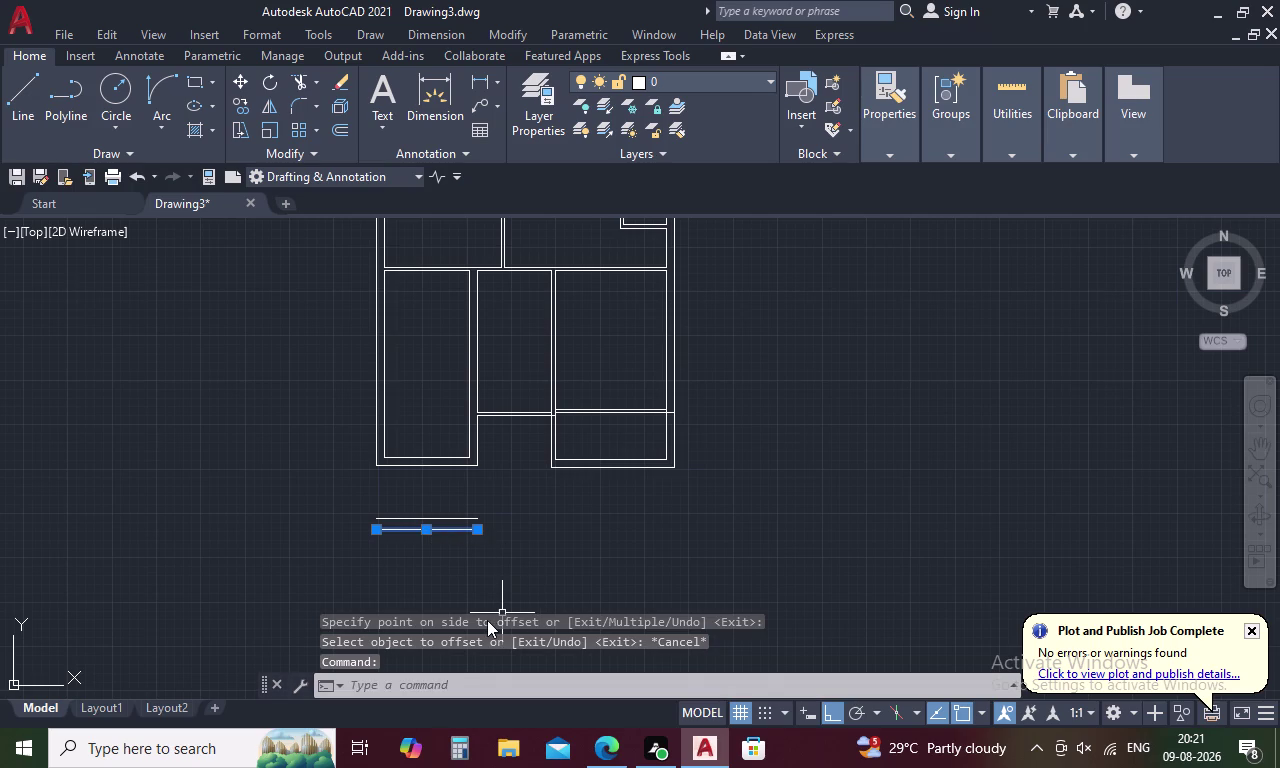
key(Delete)
Offset the front line 9 units to form the double-line front wall.
text(O)
key(space)
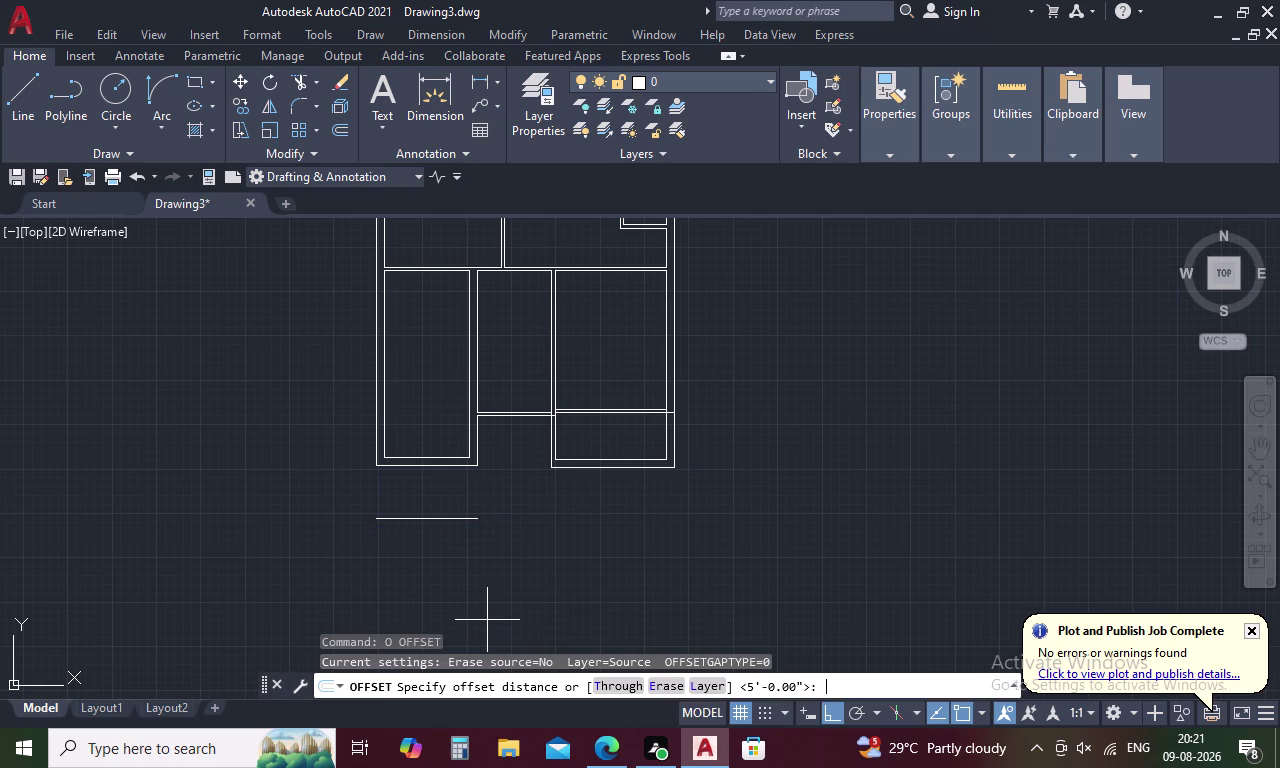
text(9)
key(space)
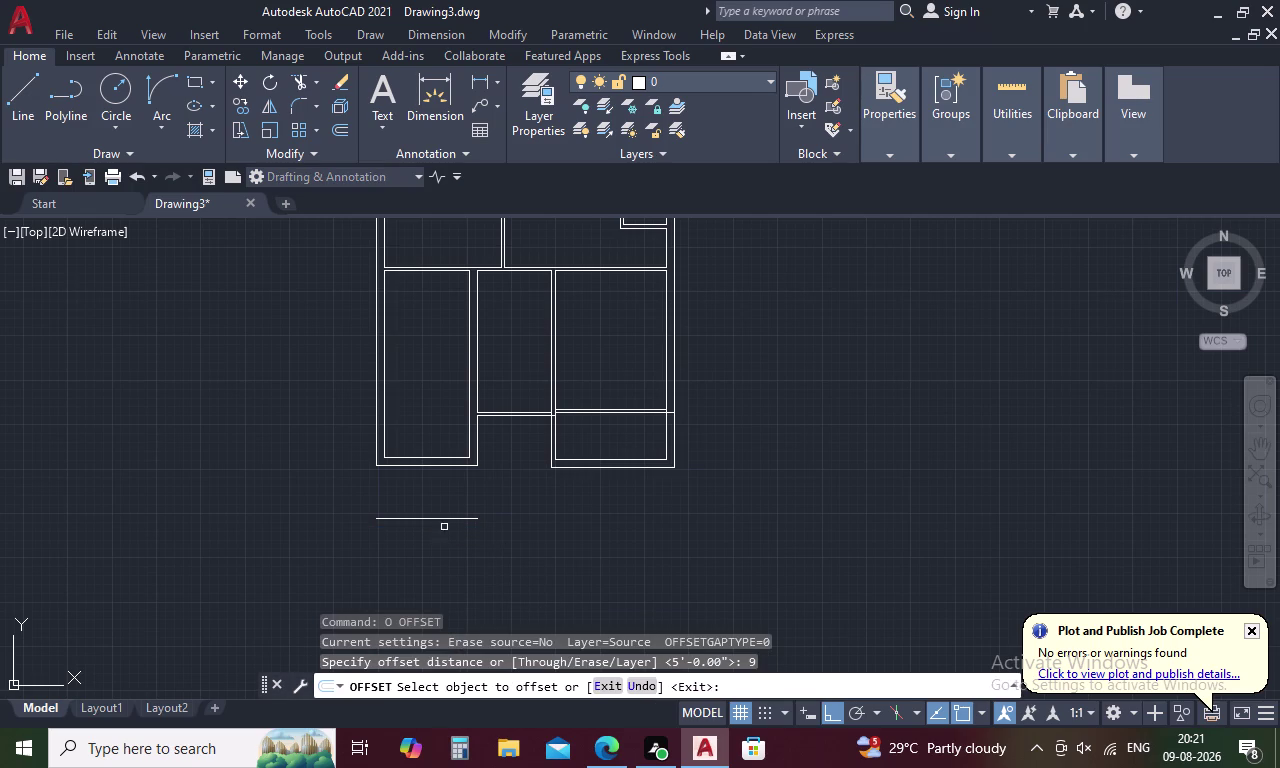
click(444, 520)
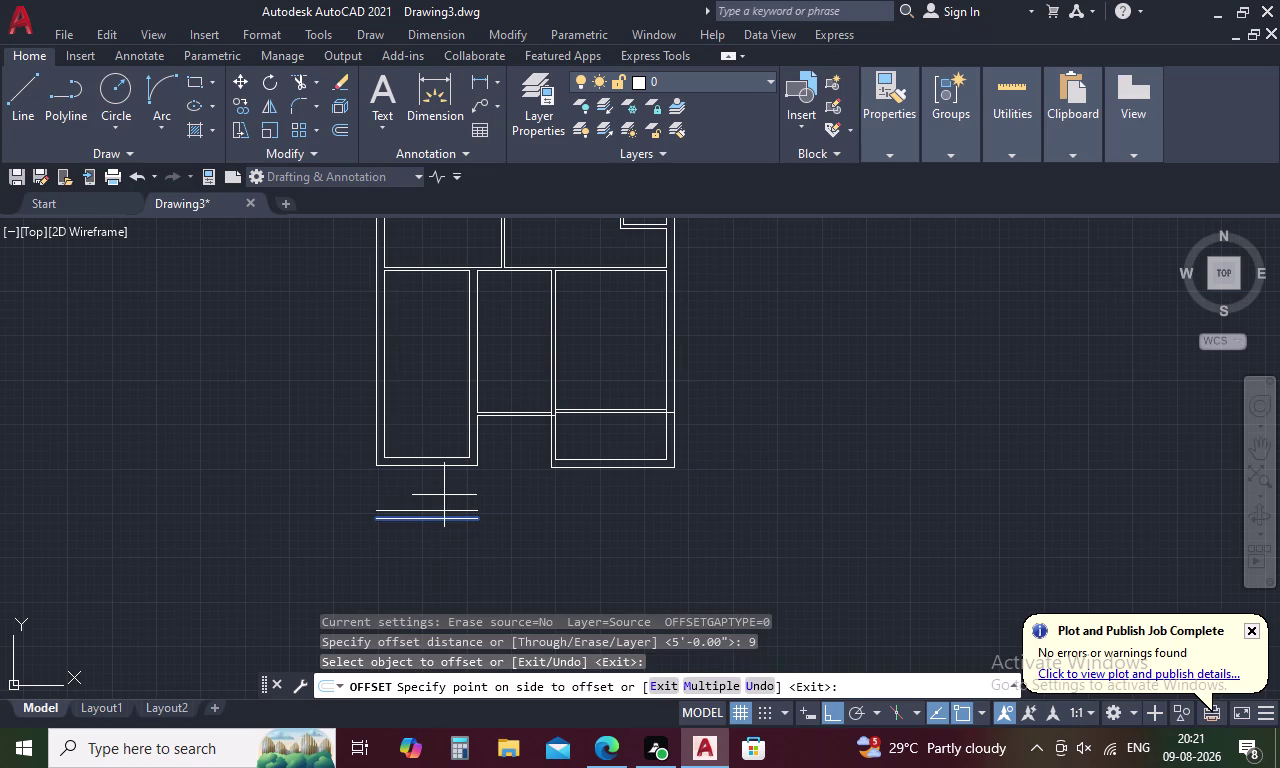
click(444, 495)
key(Escape)
text(F)
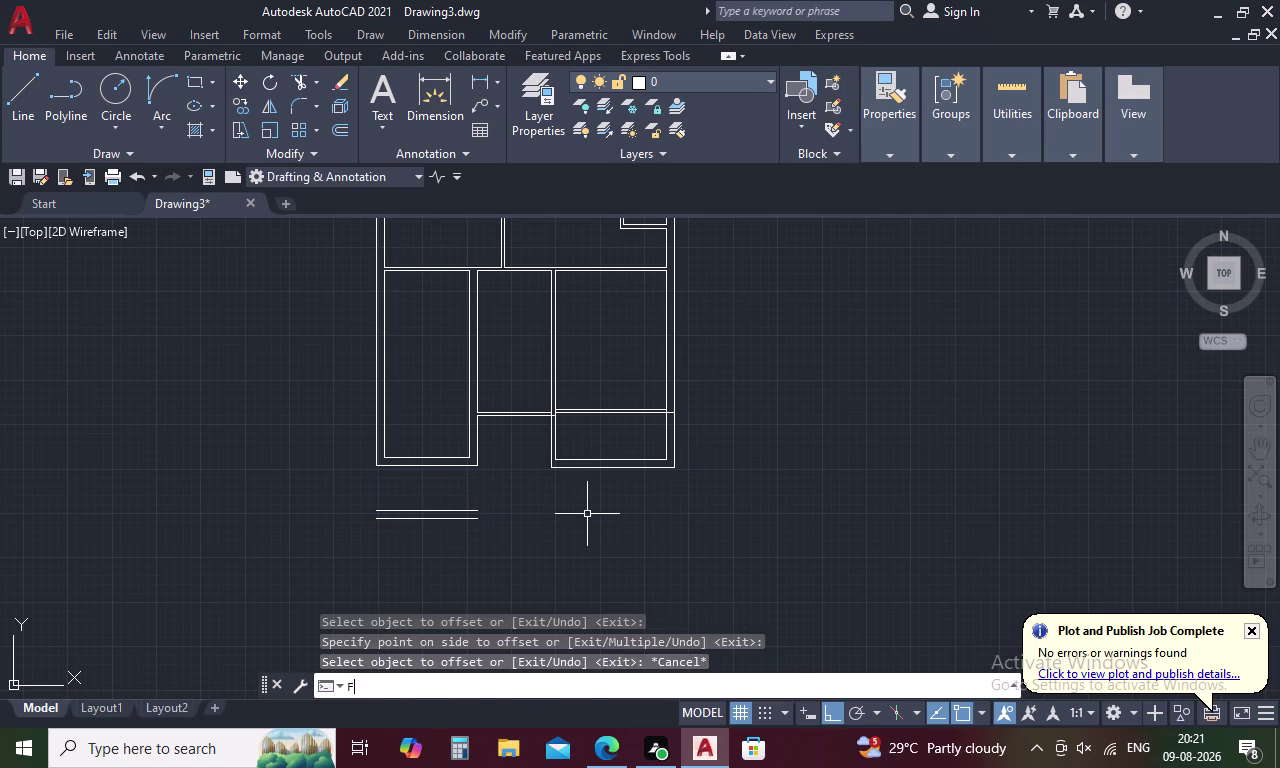
key(space)
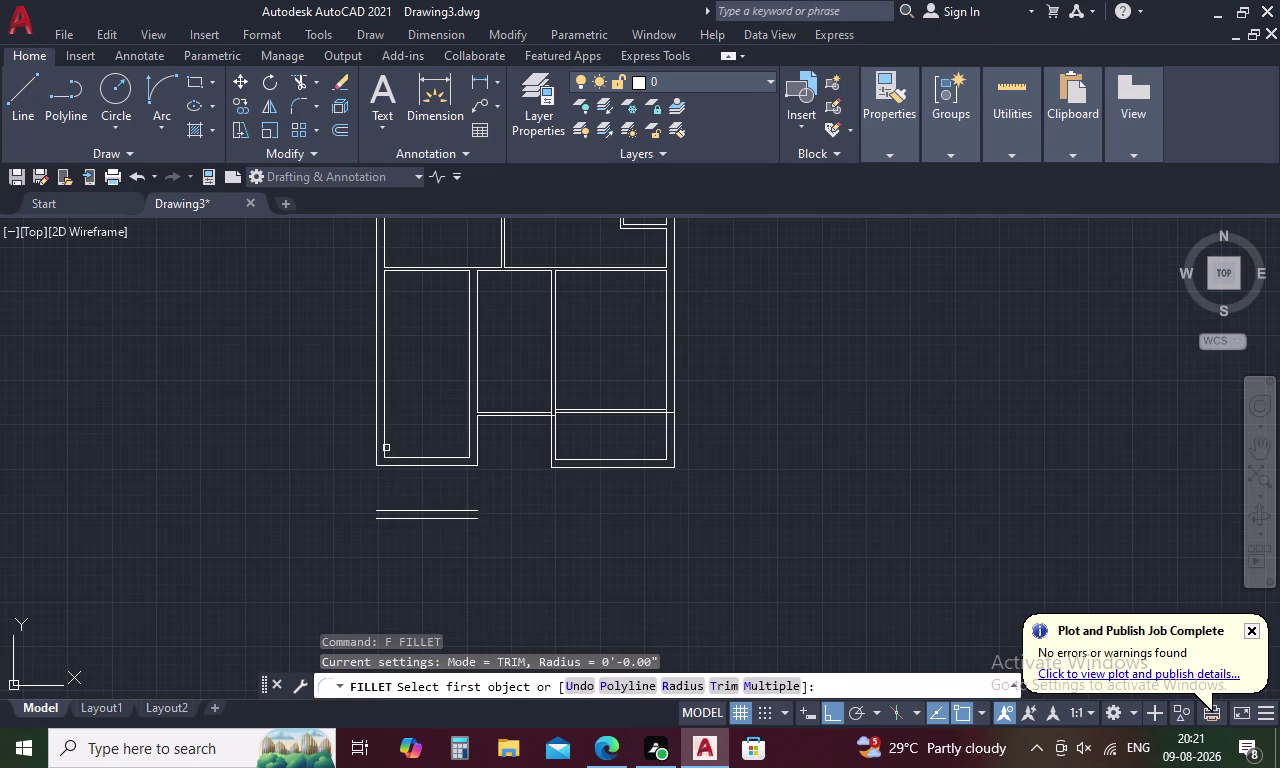
Fillet the inner and outer front wall lines to the left side walls.
click(384, 444)
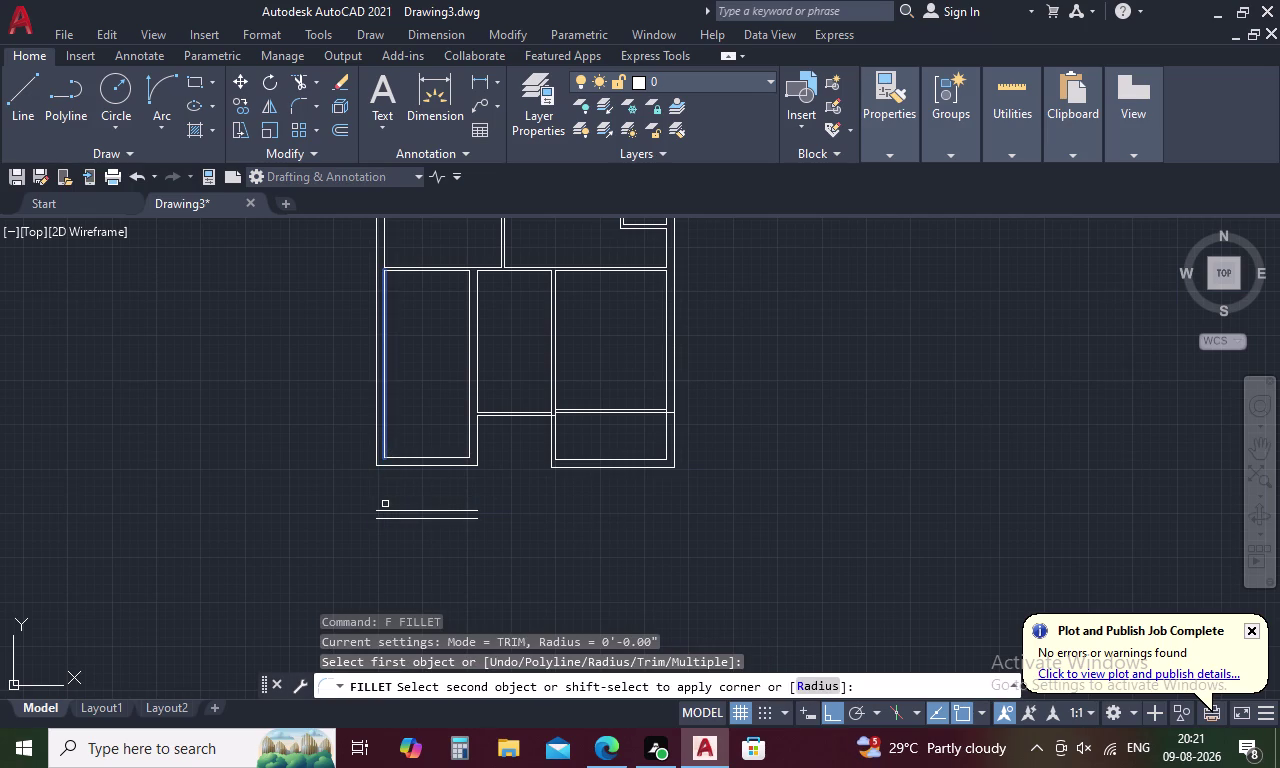
click(385, 511)
key(space)
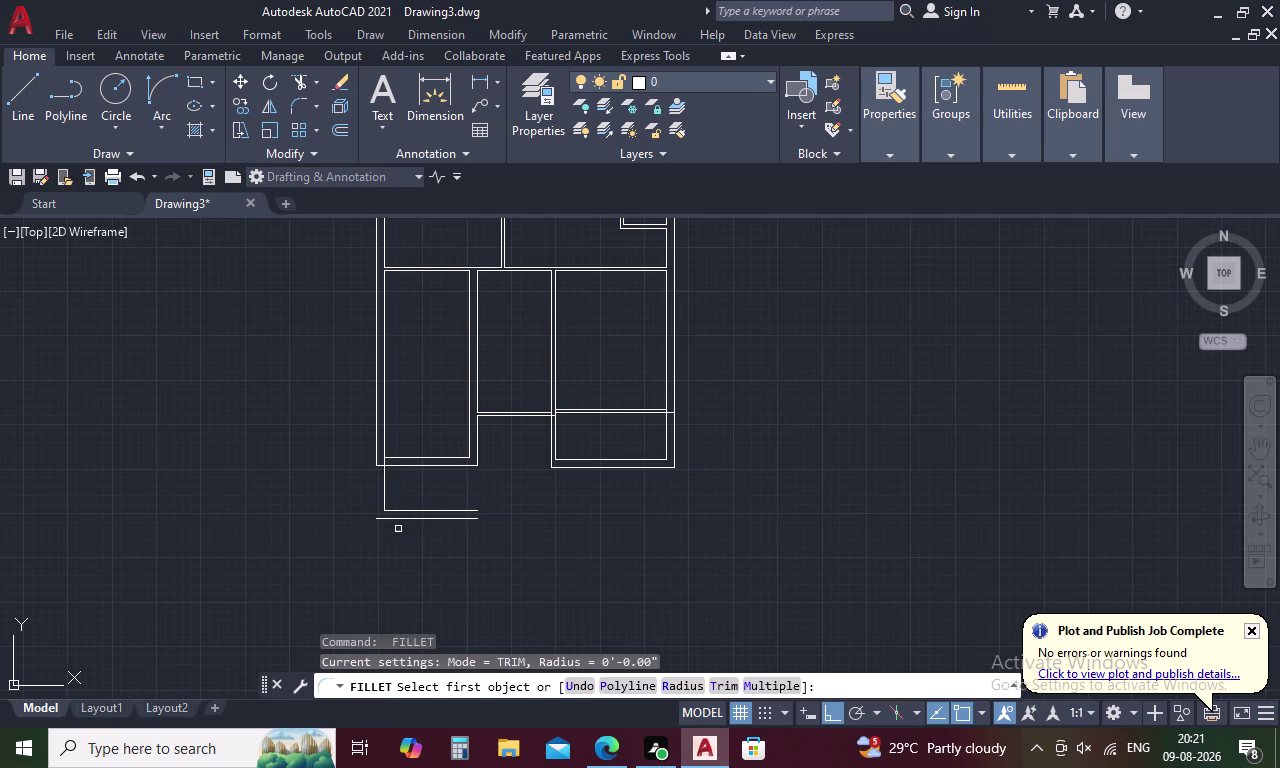
click(398, 520)
click(377, 454)
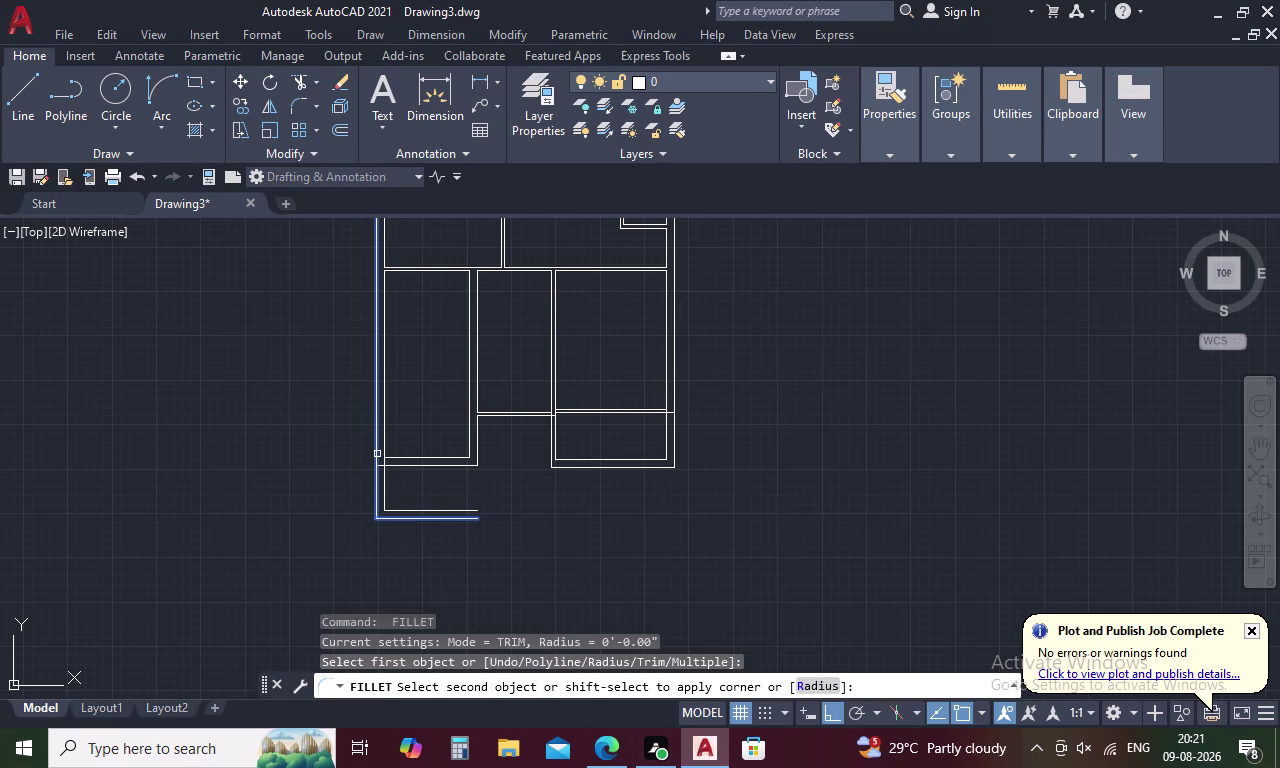
key(space)
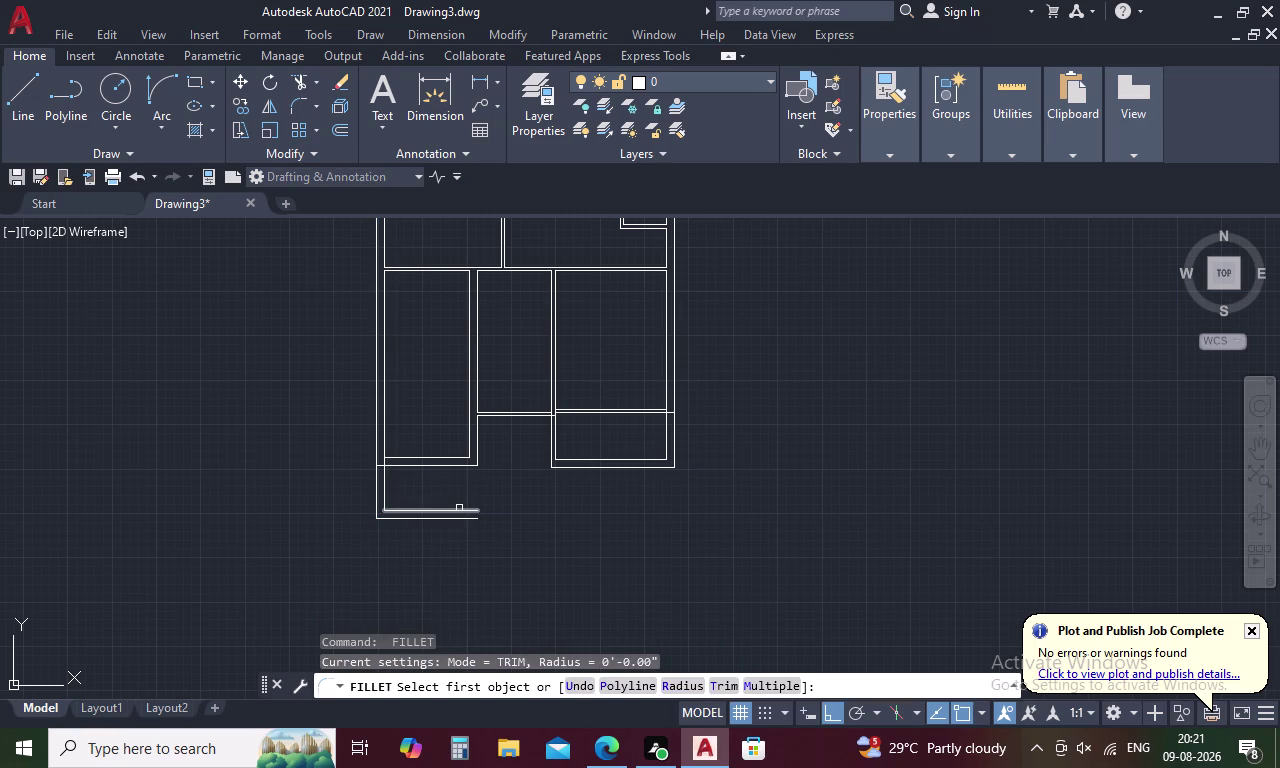
Fillet the inner and outer front wall lines to the right wall.
click(459, 508)
click(470, 511)
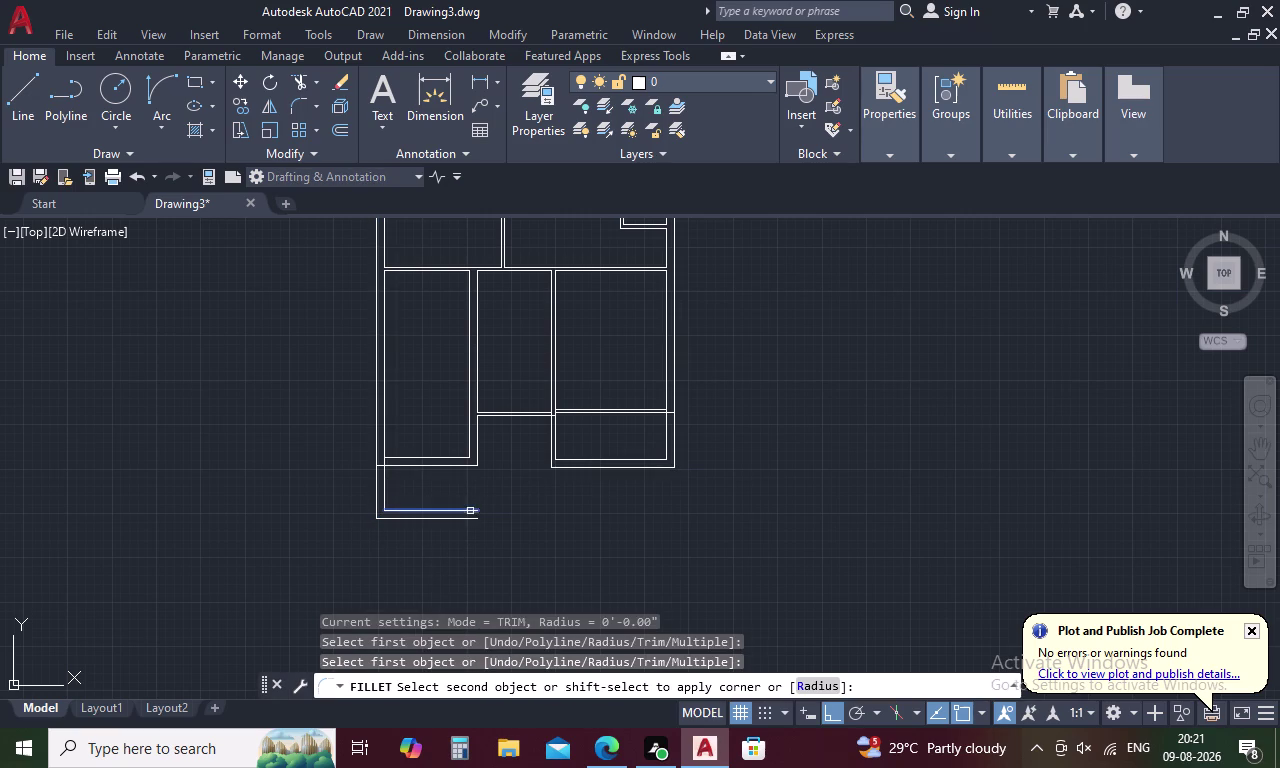
click(667, 451)
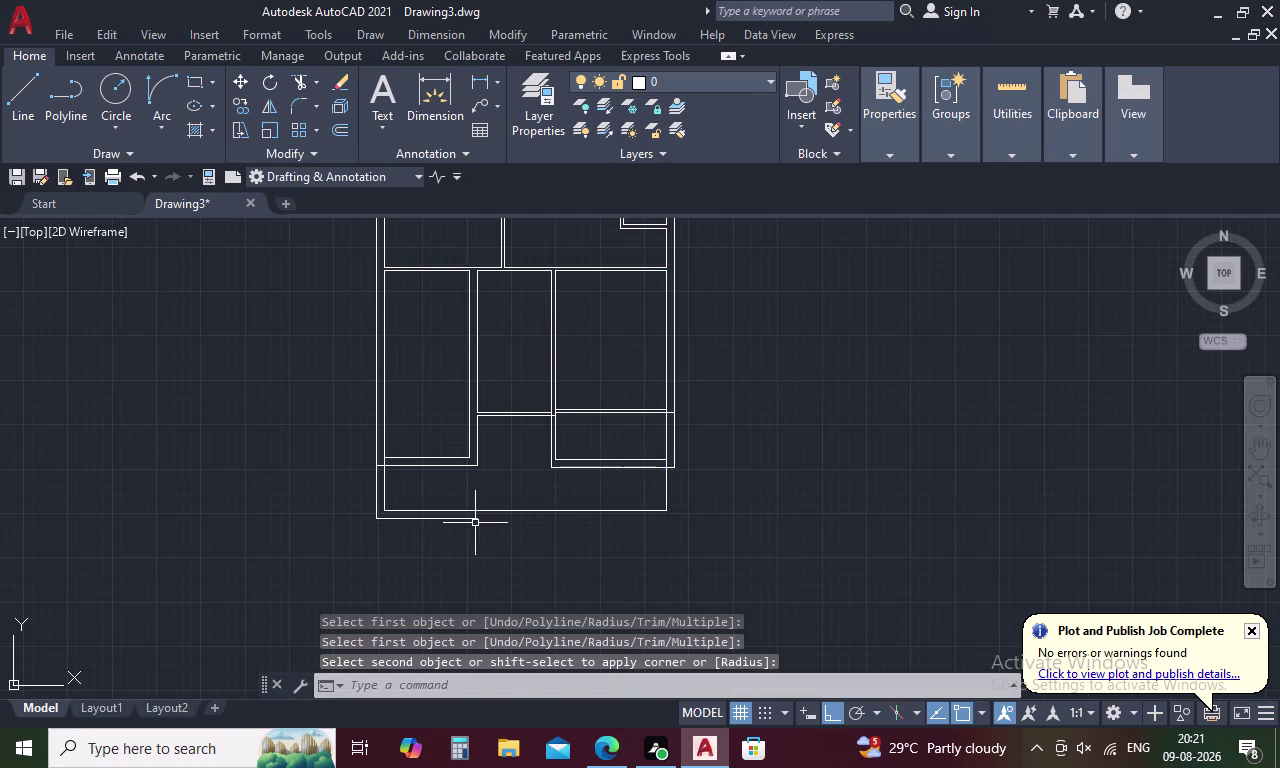
key(space)
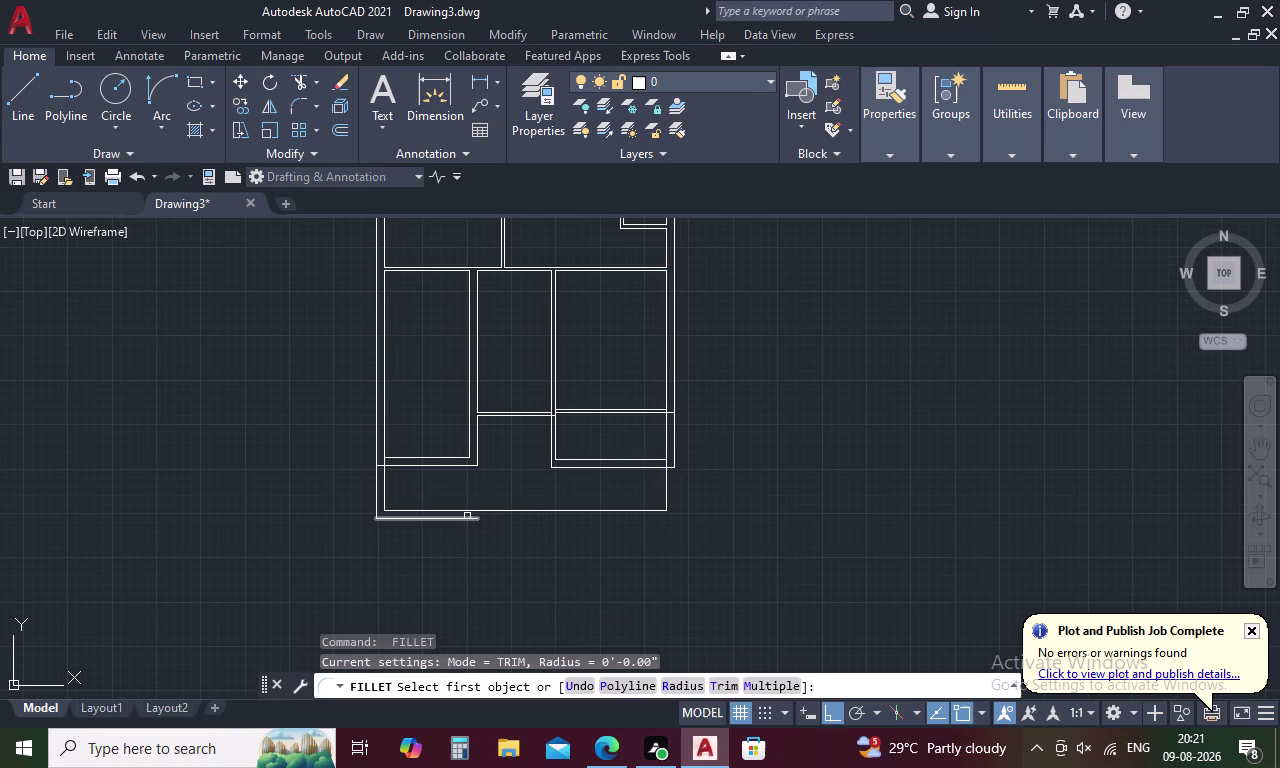
click(468, 520)
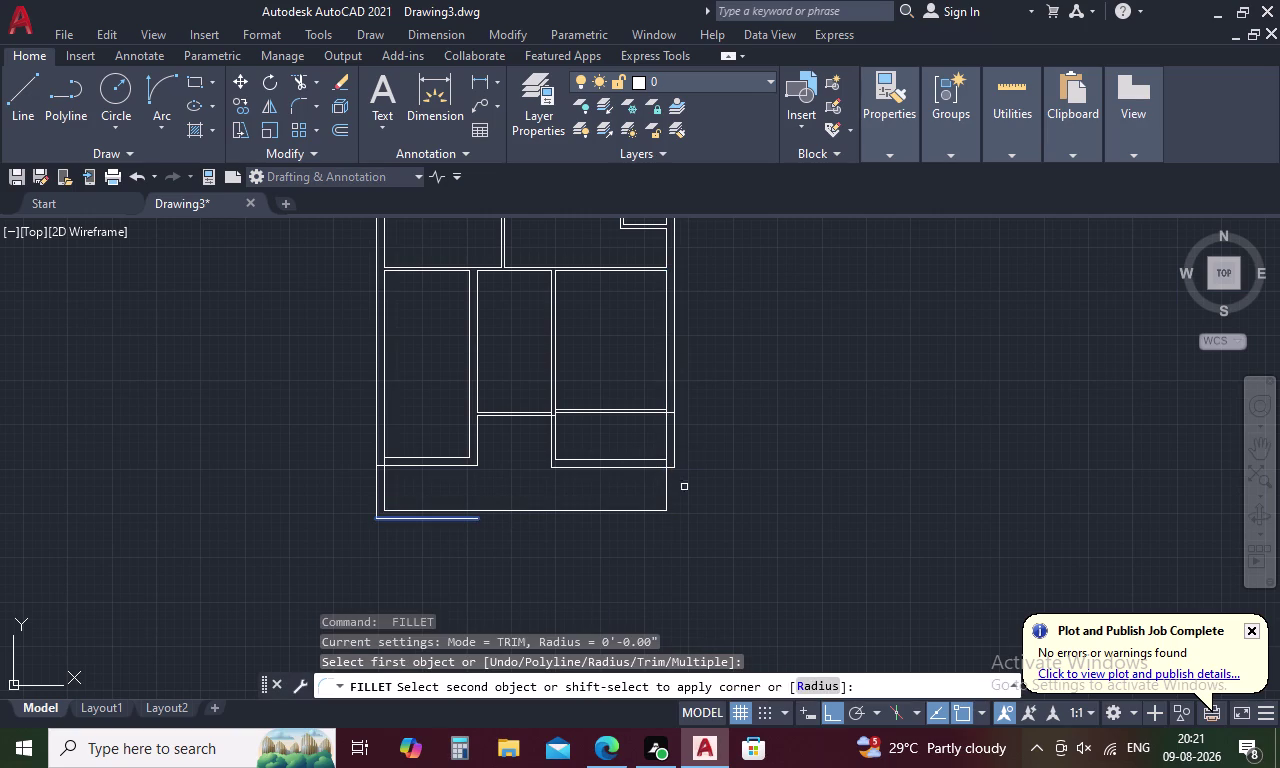
click(675, 448)
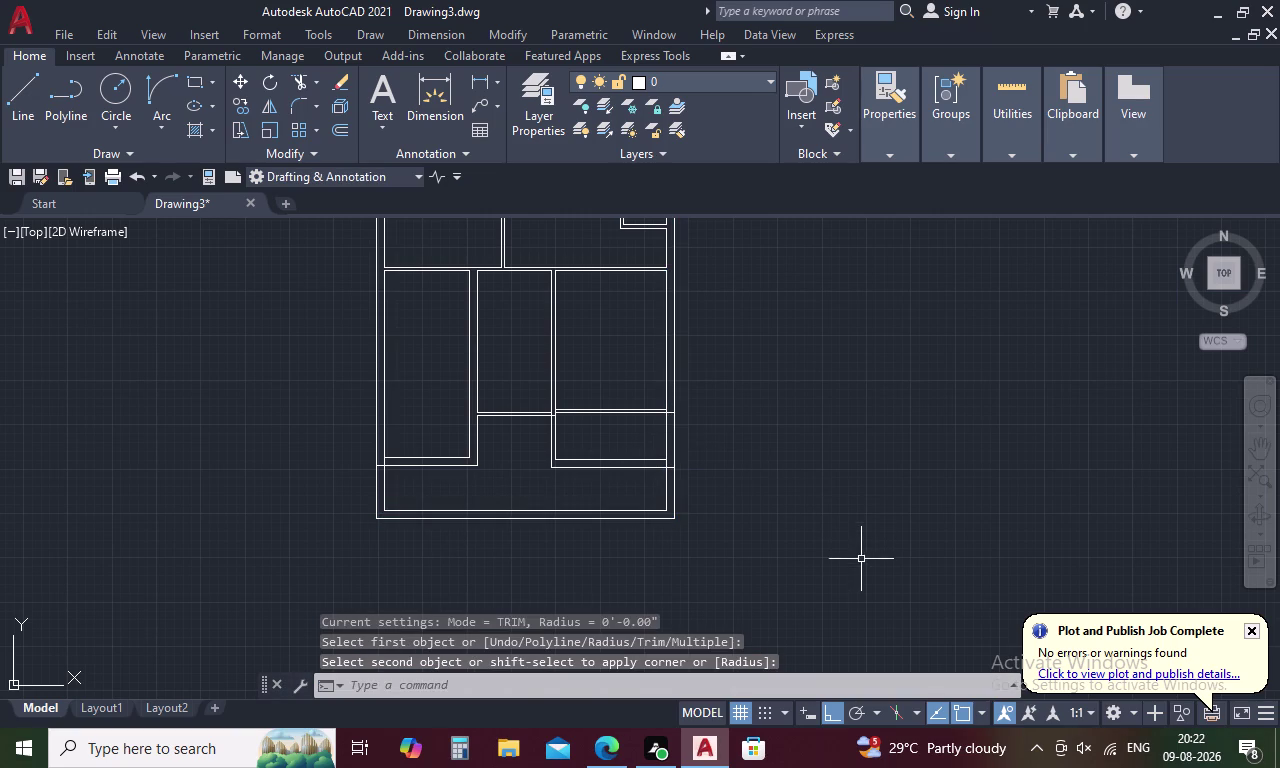
key(Escape)
Trim overlapping wall lines at the front room's left junction and right corners.
text(TR)
key(space)
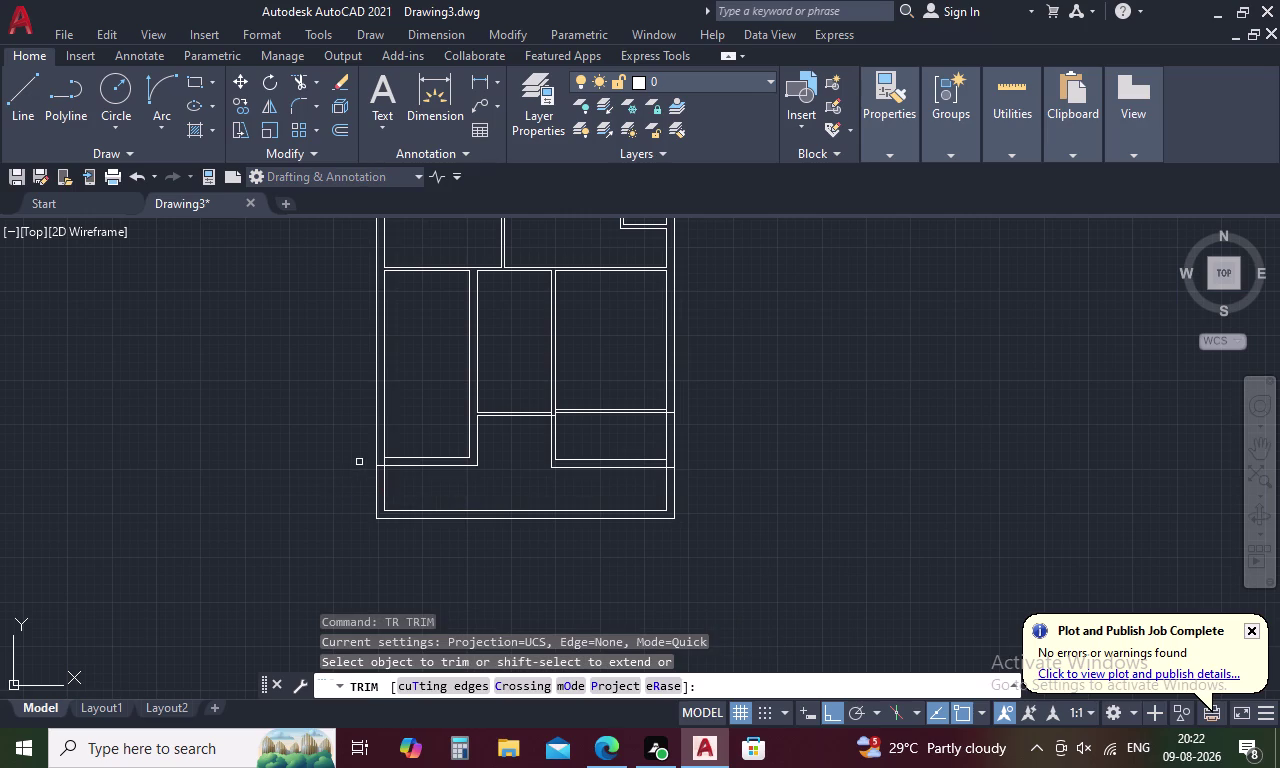
scroll(up, 3)
drag(465, 457, 427, 484)
scroll(down, 3)
scroll(up, 3)
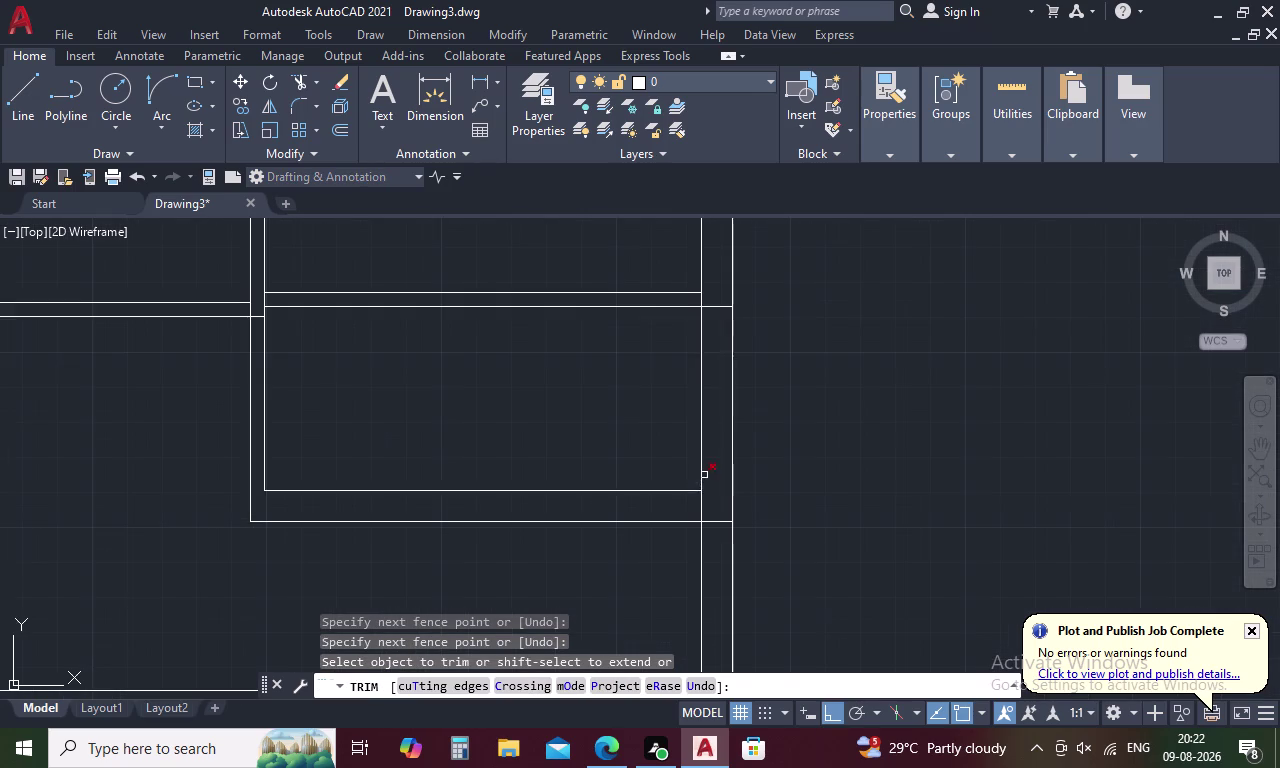
drag(685, 499, 721, 535)
scroll(up, 3)
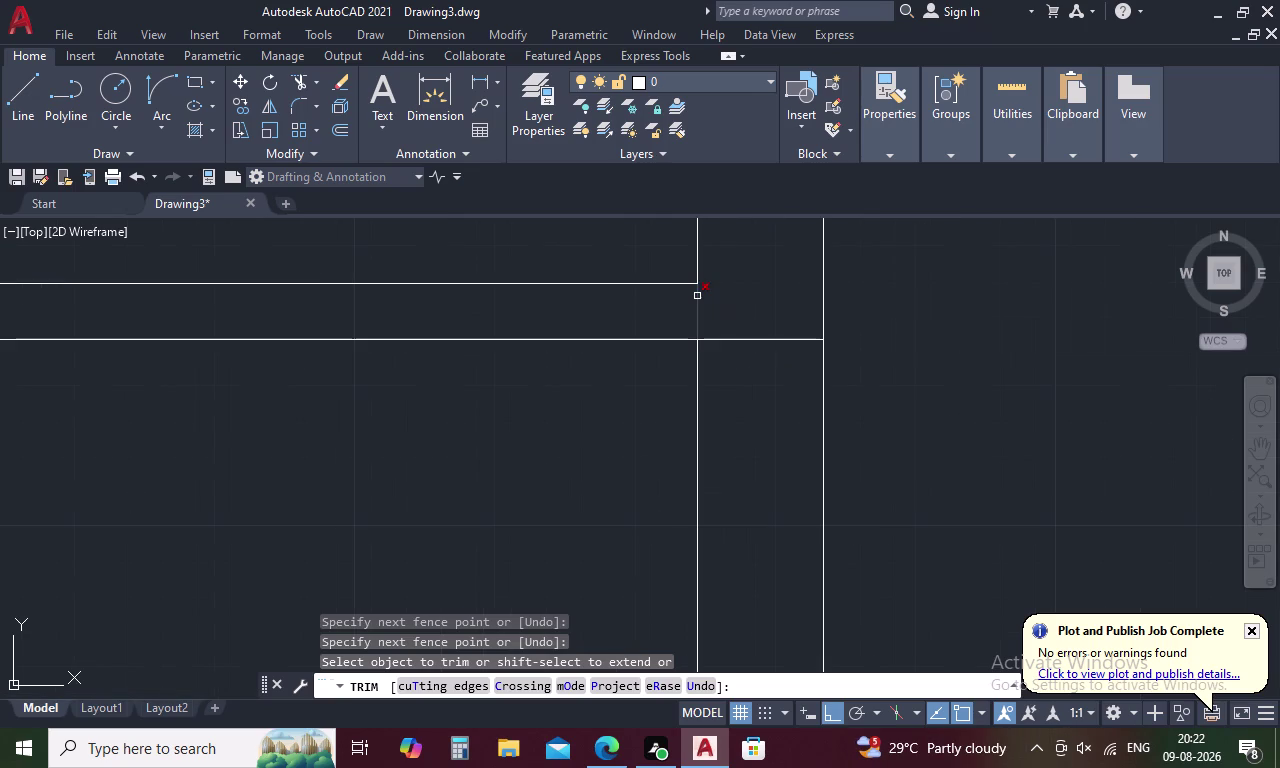
drag(693, 296, 737, 370)
scroll(down, 3)
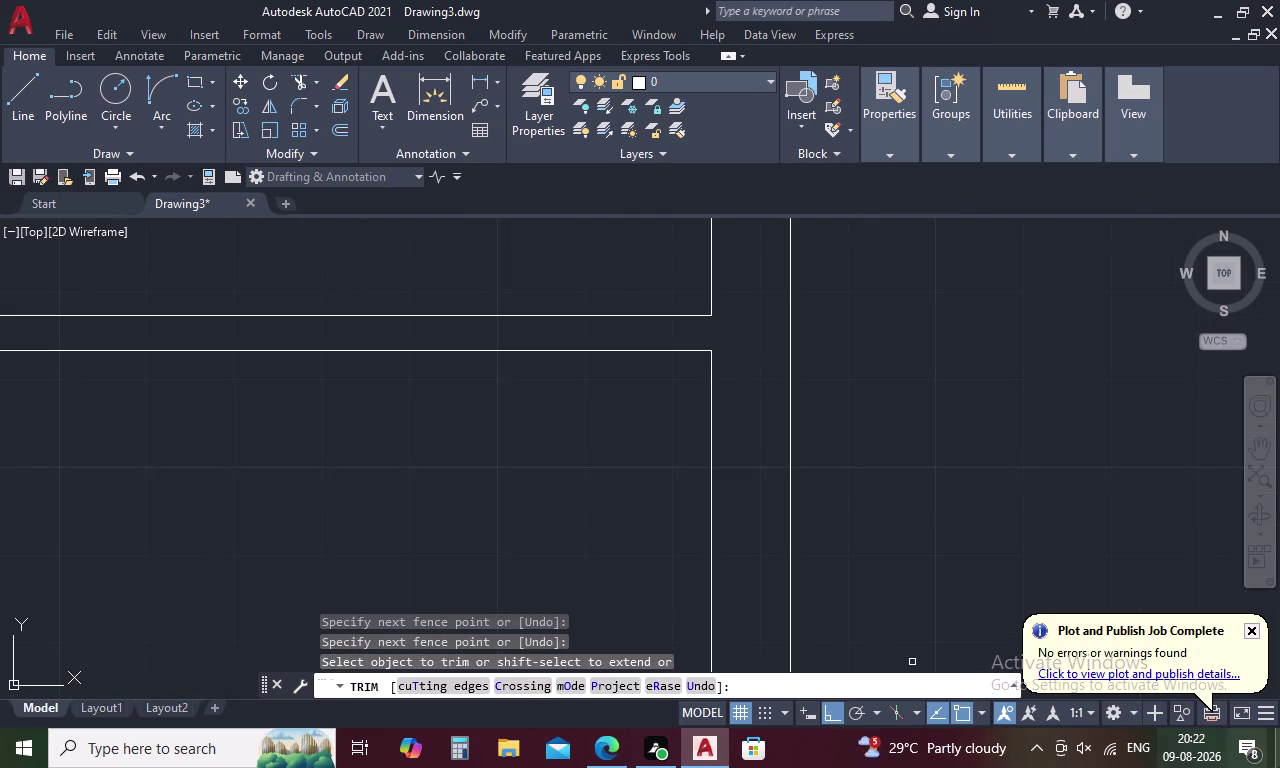
scroll(down, 3)
Trim the remaining overlapping wall segments at the right-side junctions.
middle_drag(404, 377, 453, 383)
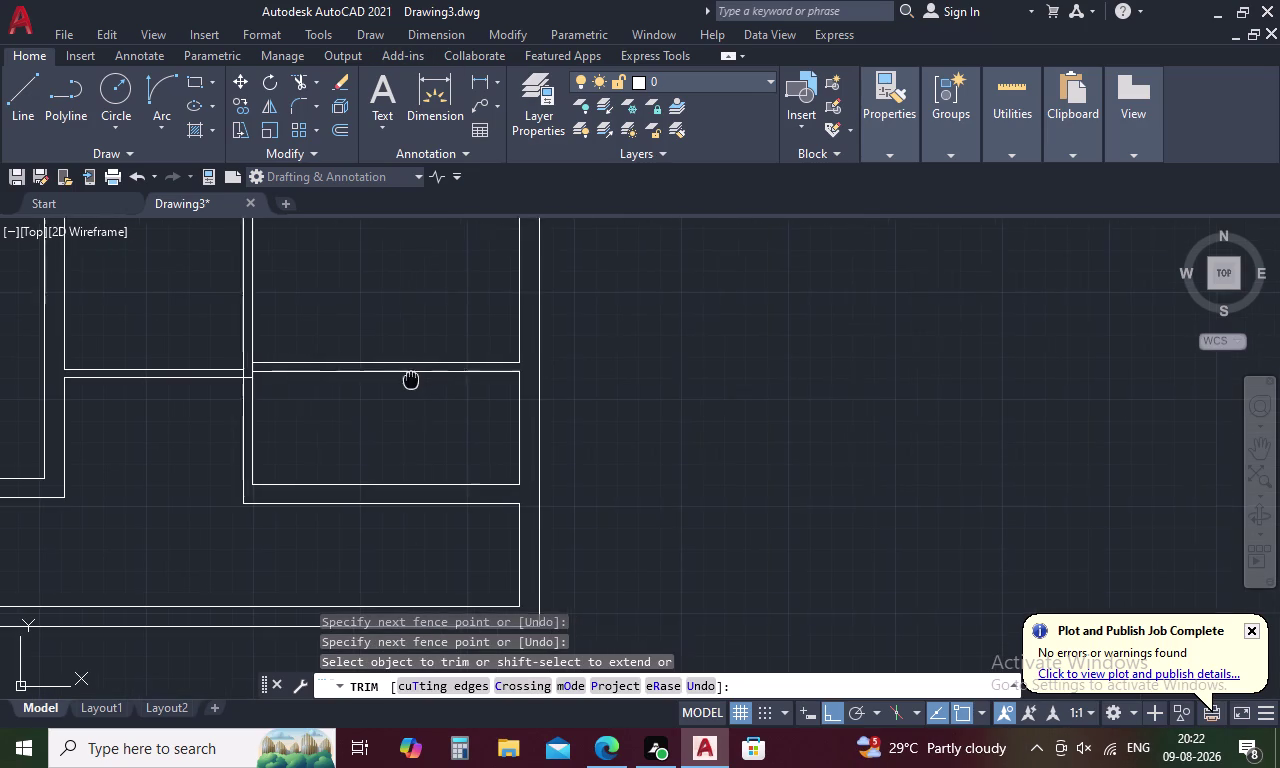
middle_drag(453, 383, 752, 390)
scroll(up, 3)
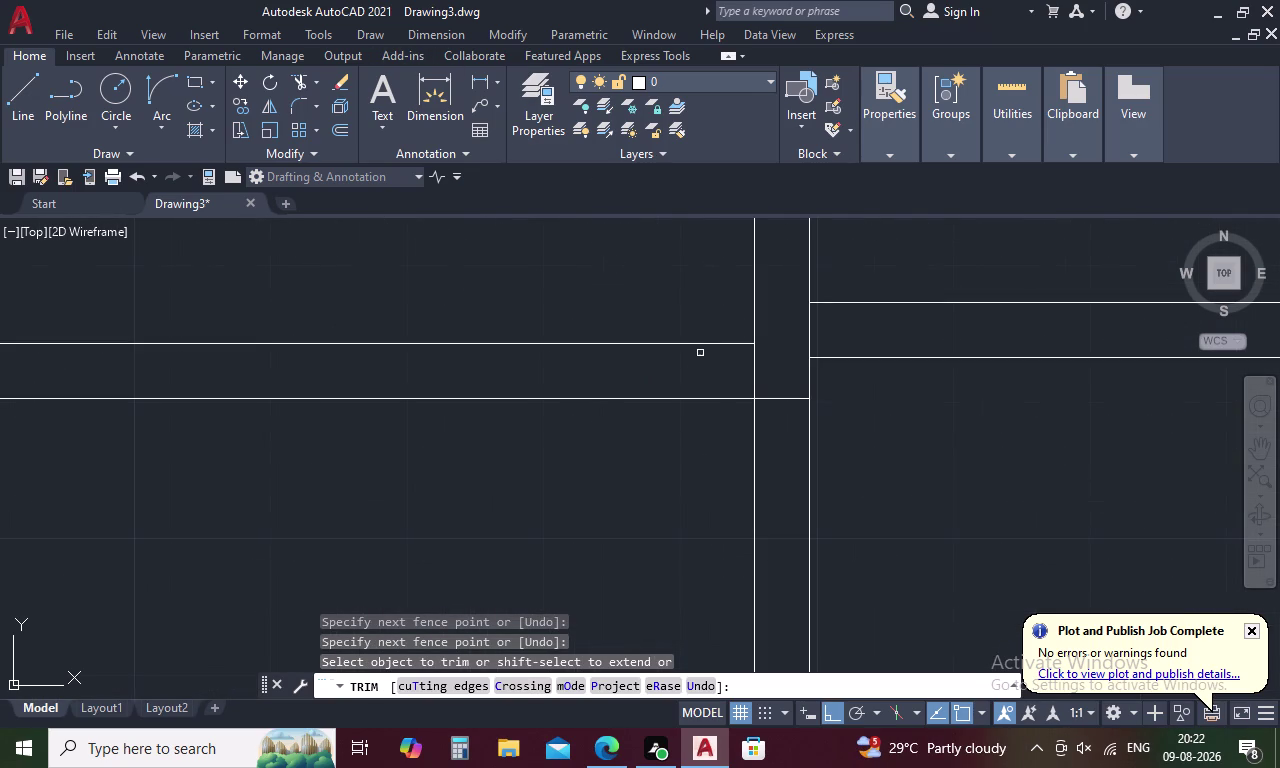
click(753, 365)
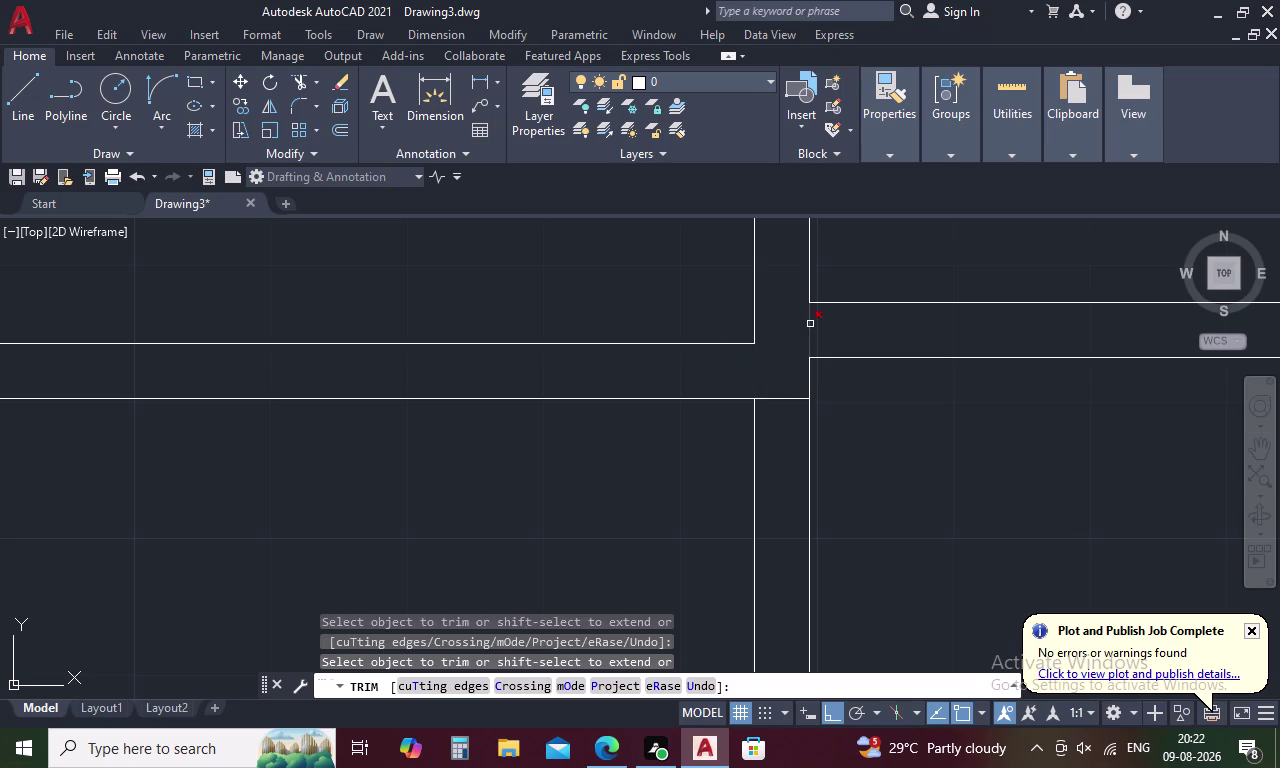
click(810, 324)
drag(800, 330, 793, 416)
scroll(down, 3)
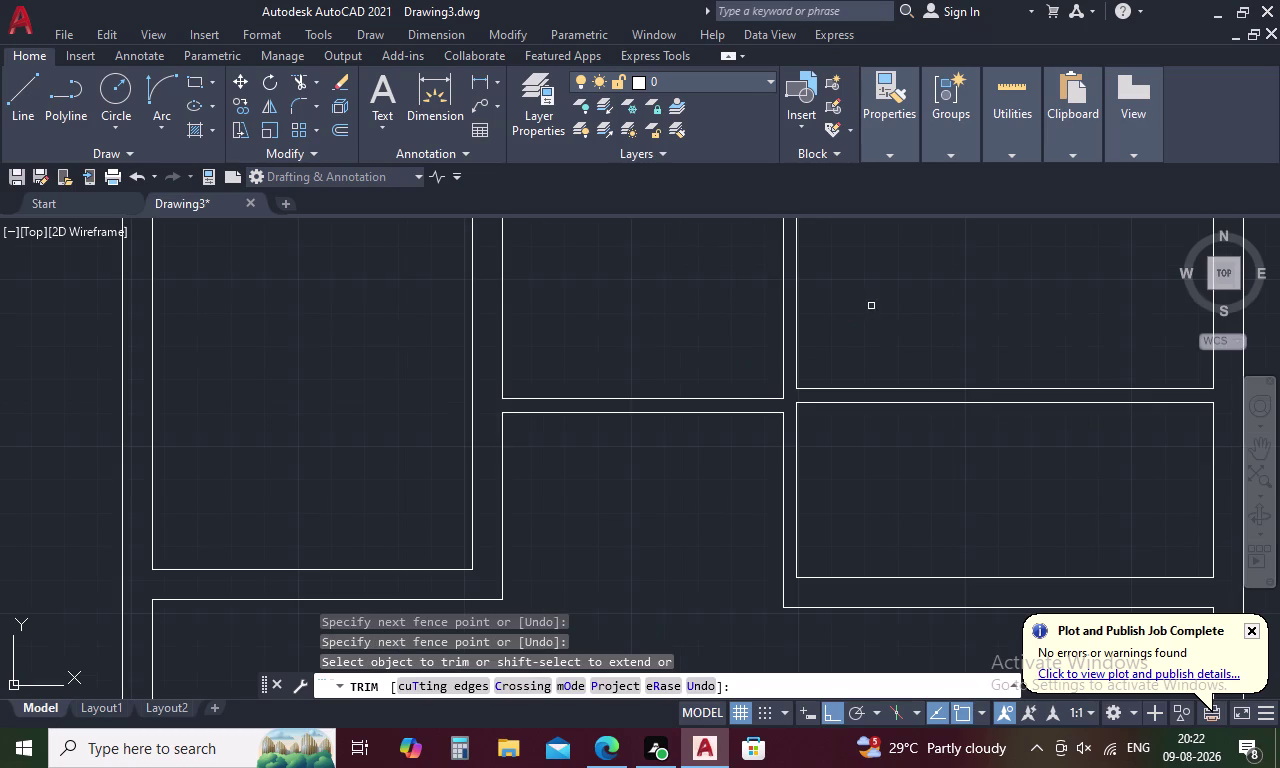
middle_drag(871, 306, 736, 513)
scroll(down, 3)
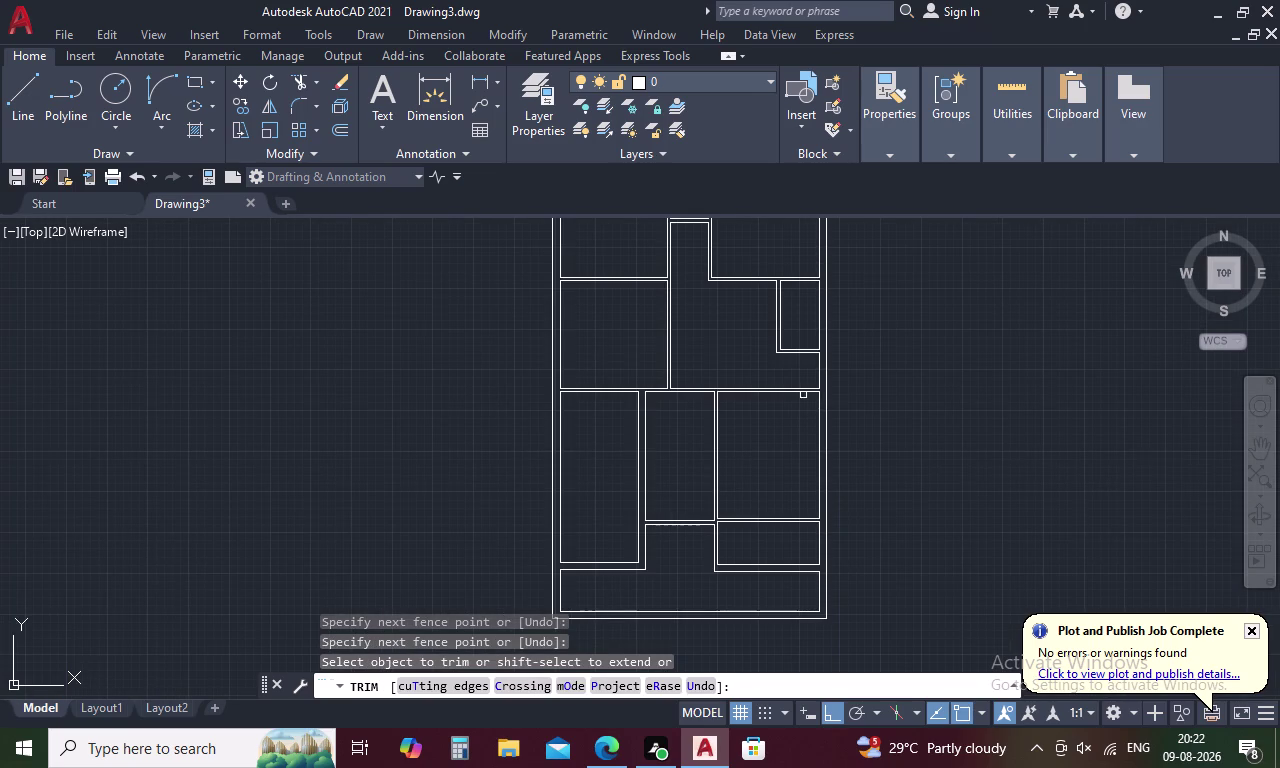
middle_drag(731, 304, 730, 311)
middle_drag(730, 311, 730, 367)
scroll(down, 3)
scroll(up, 3)
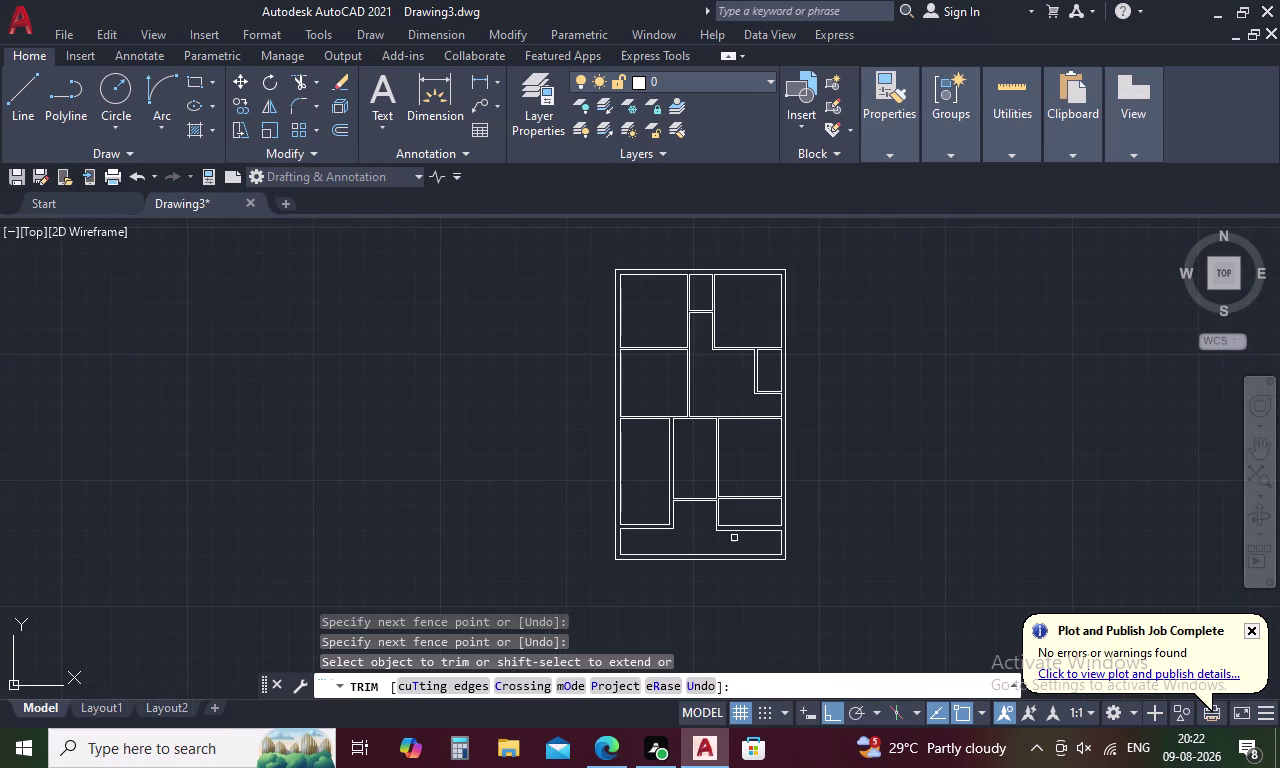
scroll(up, 3)
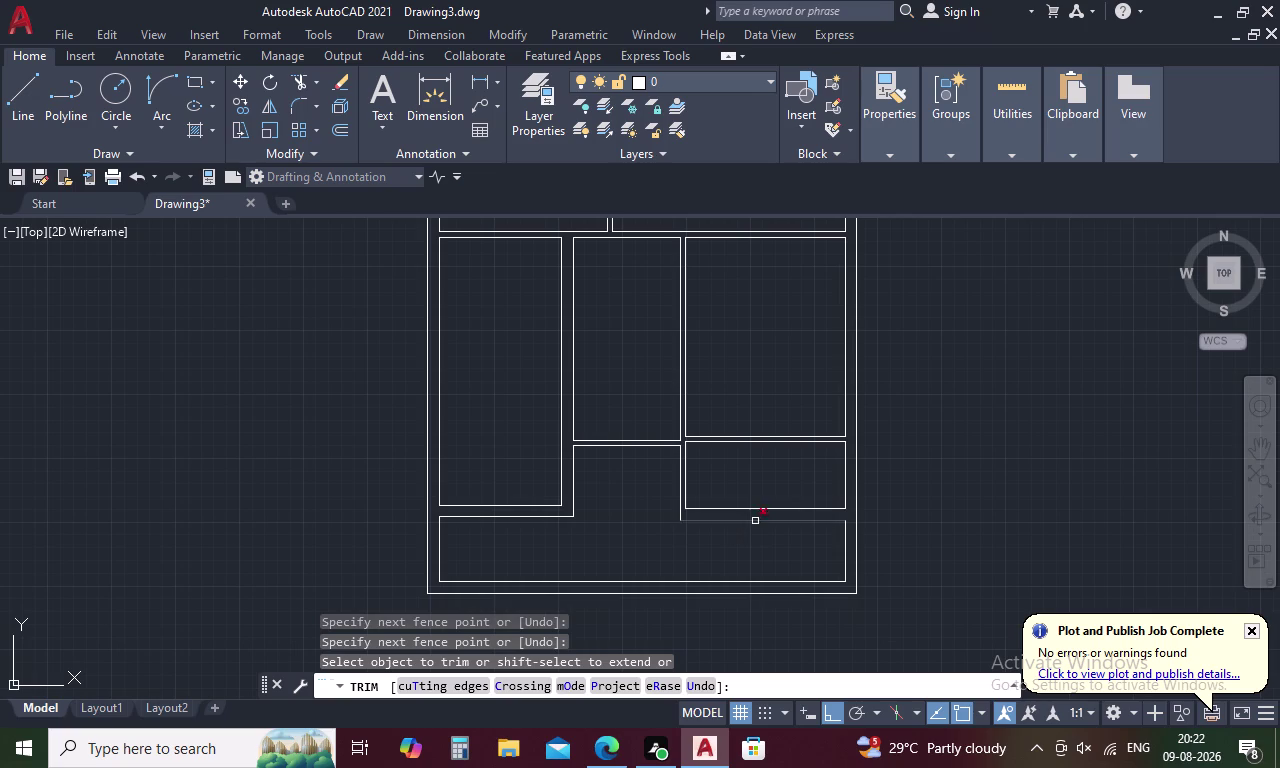
middle_drag(770, 494, 752, 437)
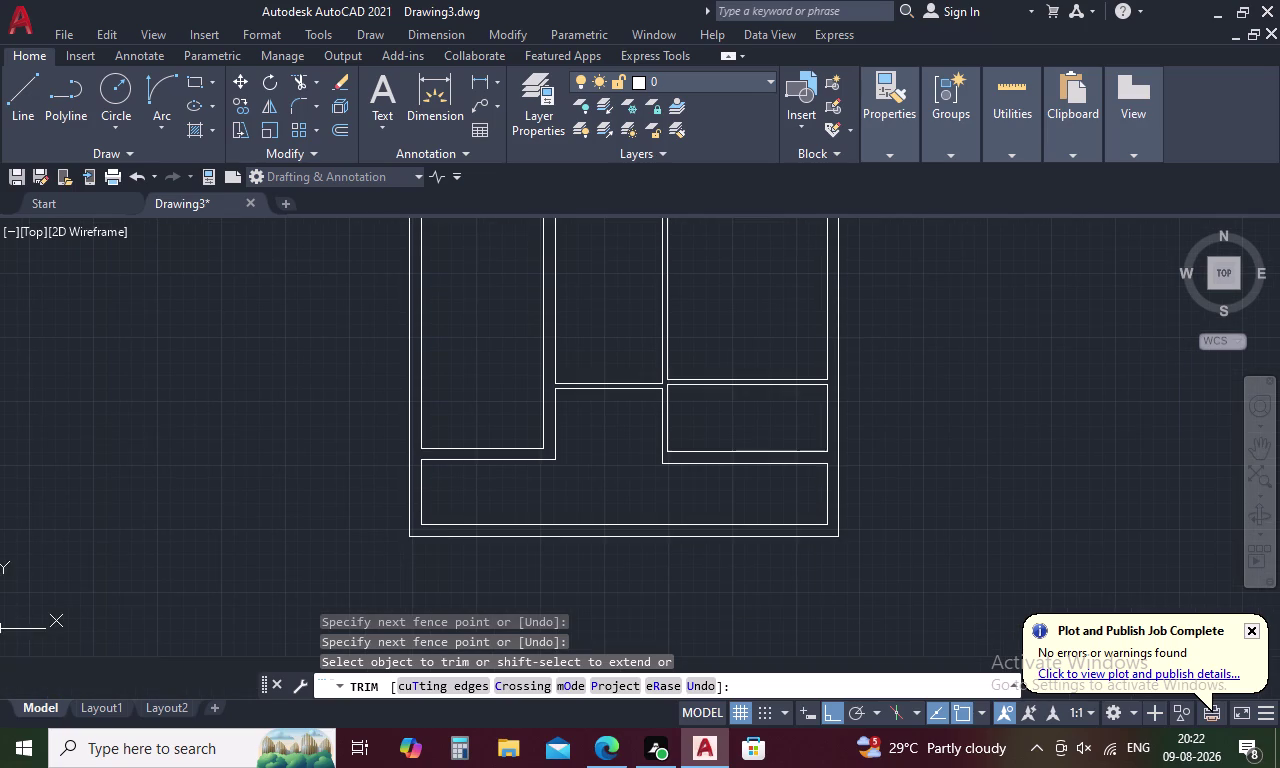
key(Escape)
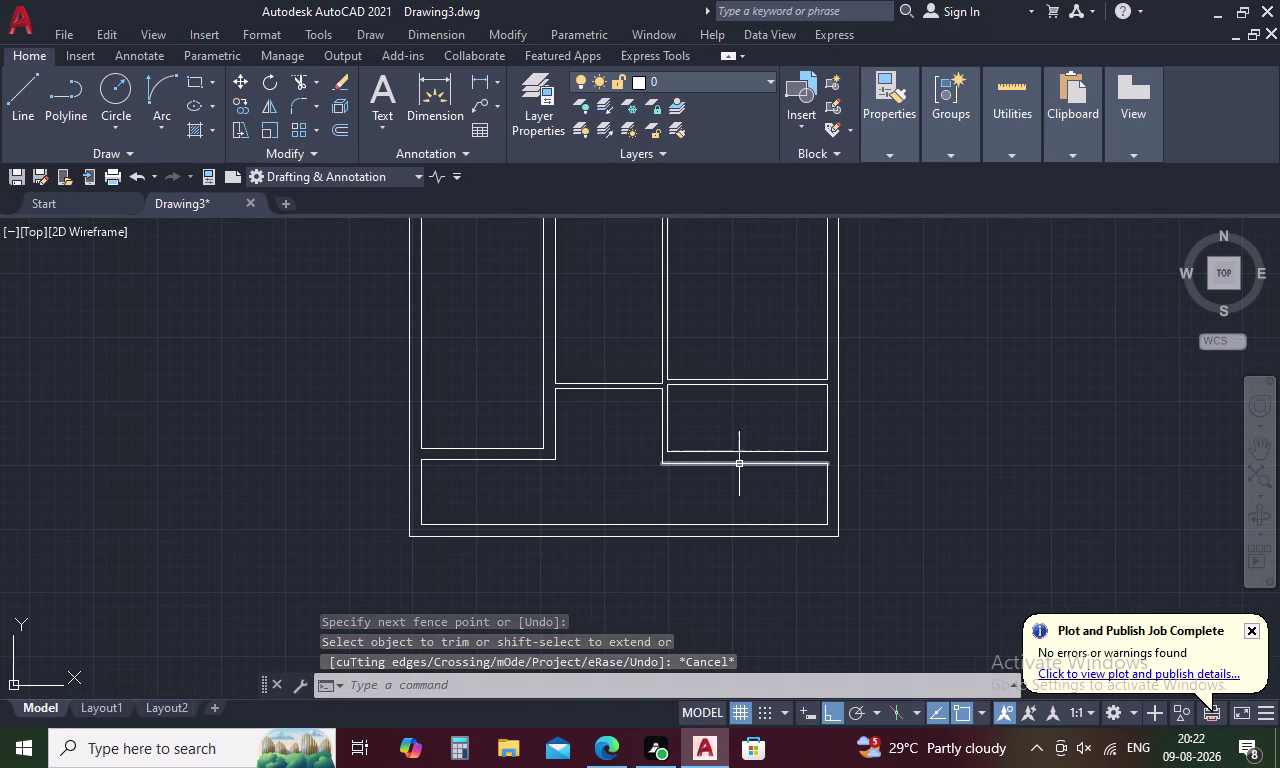
Delete the leftover wall line near the front room.
click(739, 464)
key(Delete)
text(O)
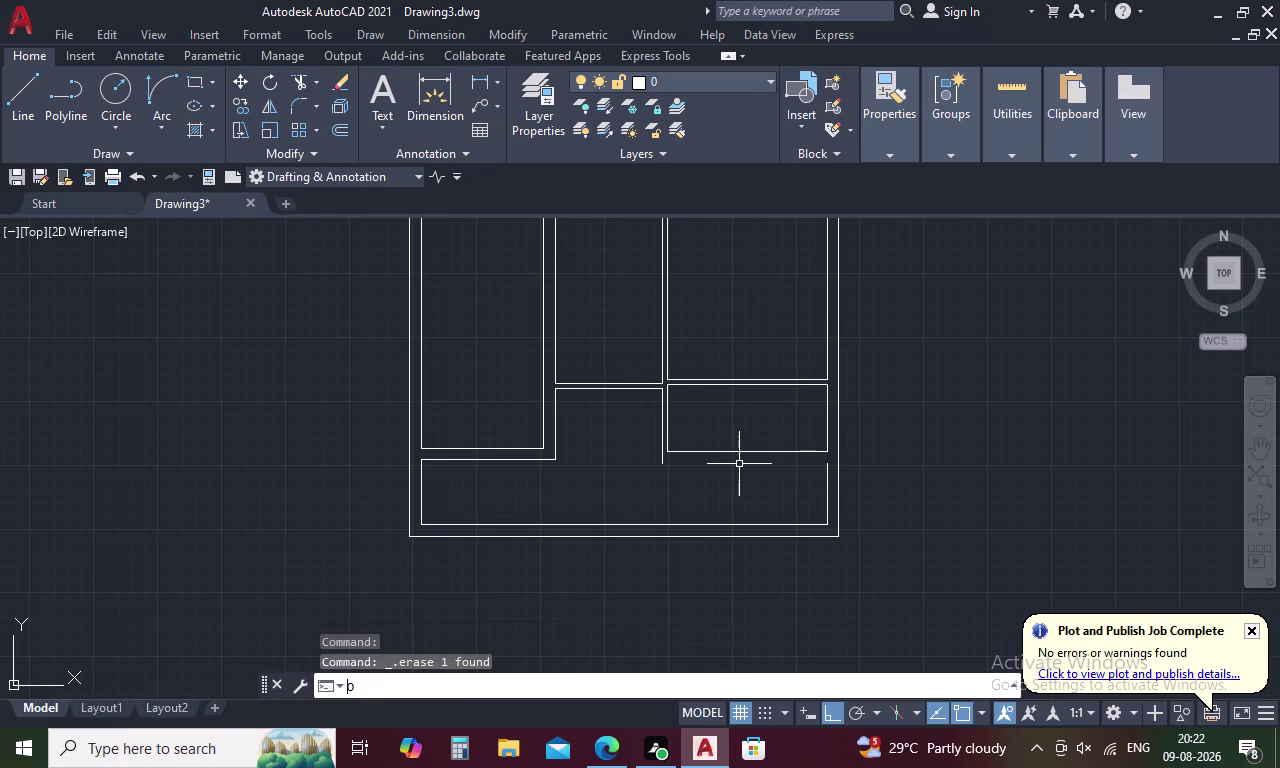
key(space)
Offset the lower right room's bottom line 4 units downward.
text(4)
key(space)
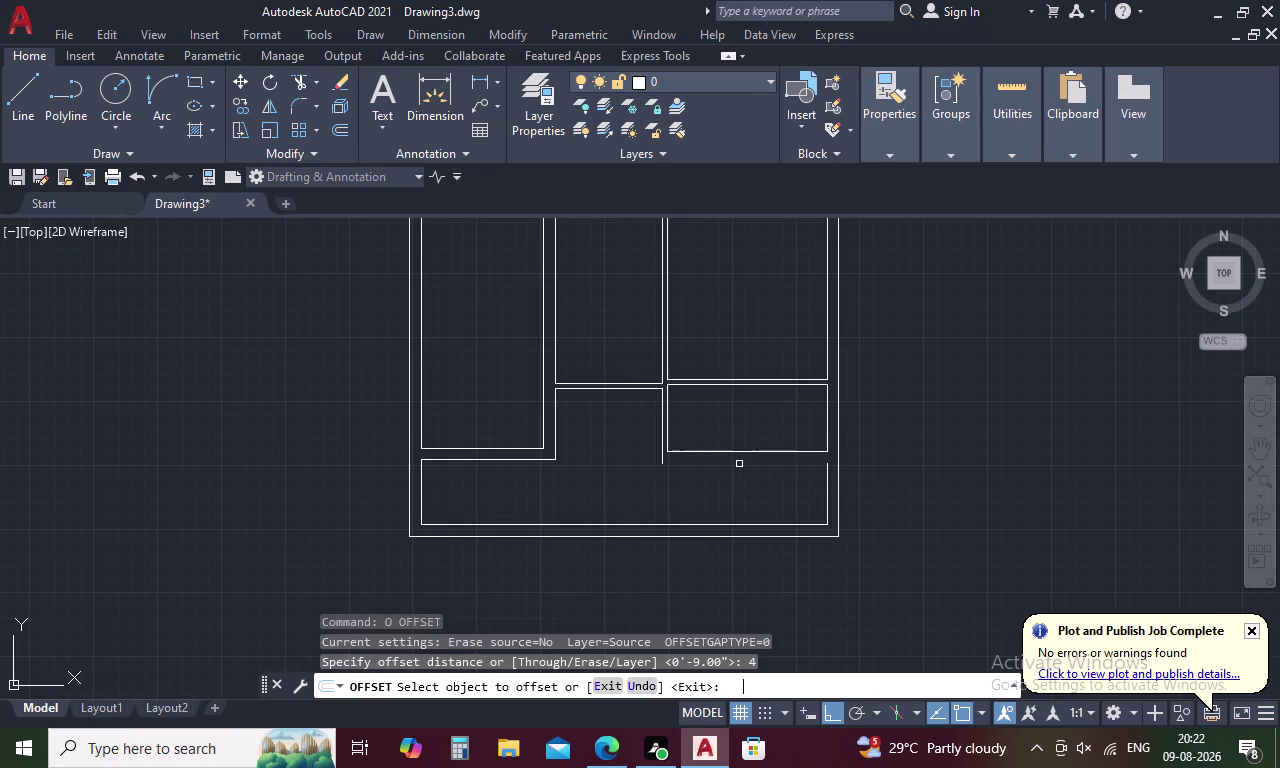
click(739, 451)
click(740, 471)
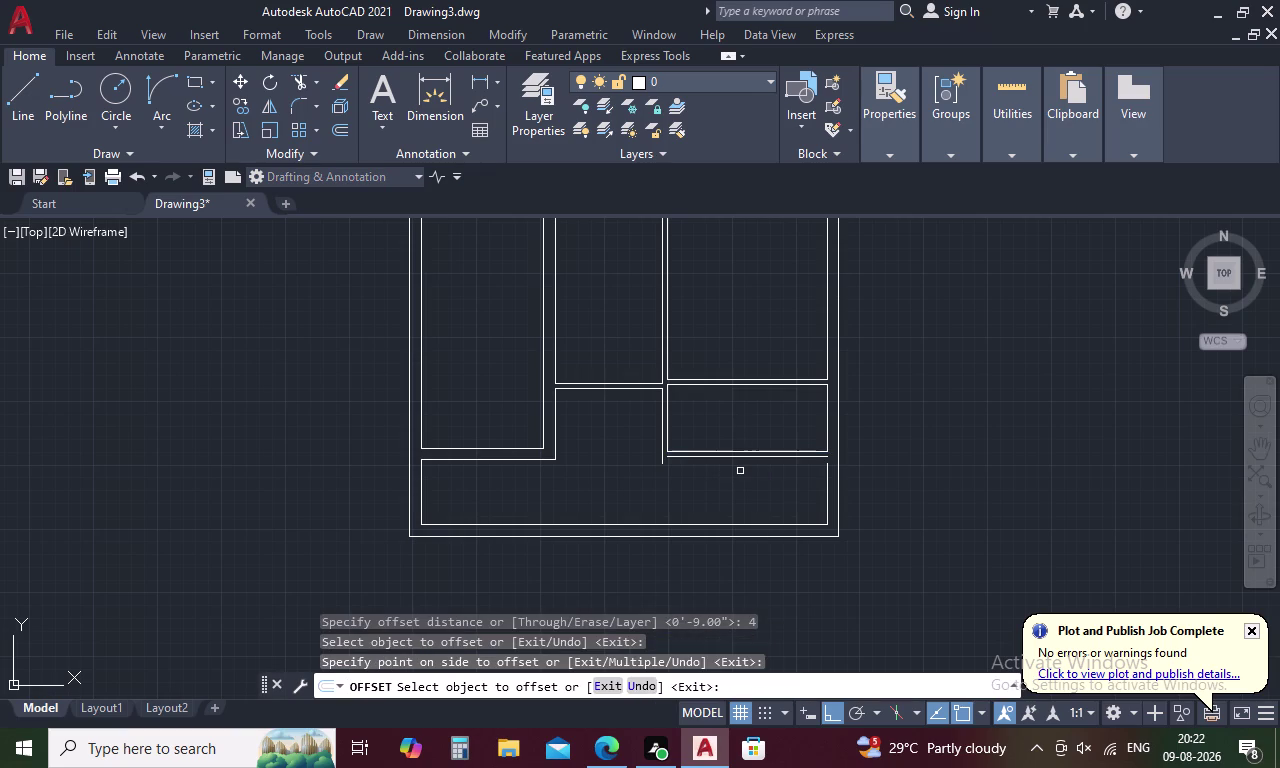
key(Escape)
Fillet the new 4-unit line into a sharp corner with the right outer wall.
text(F)
key(space)
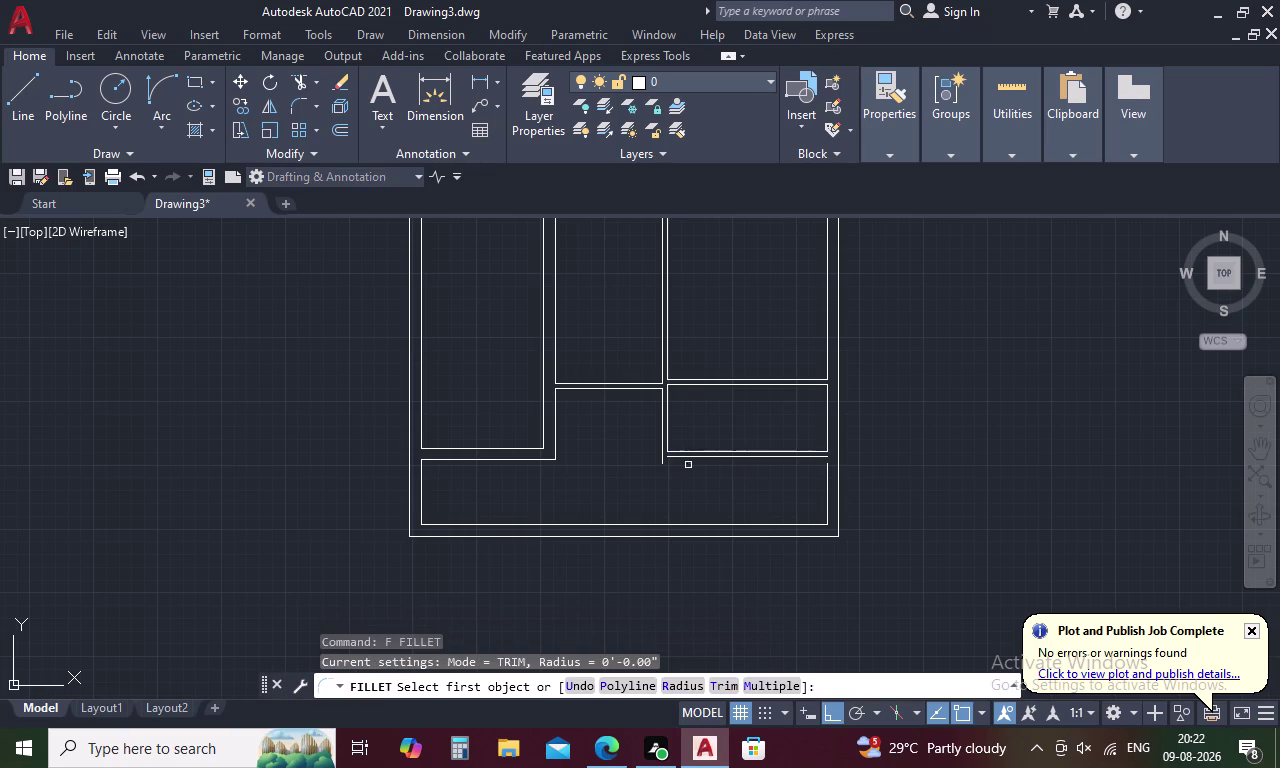
click(680, 459)
click(660, 436)
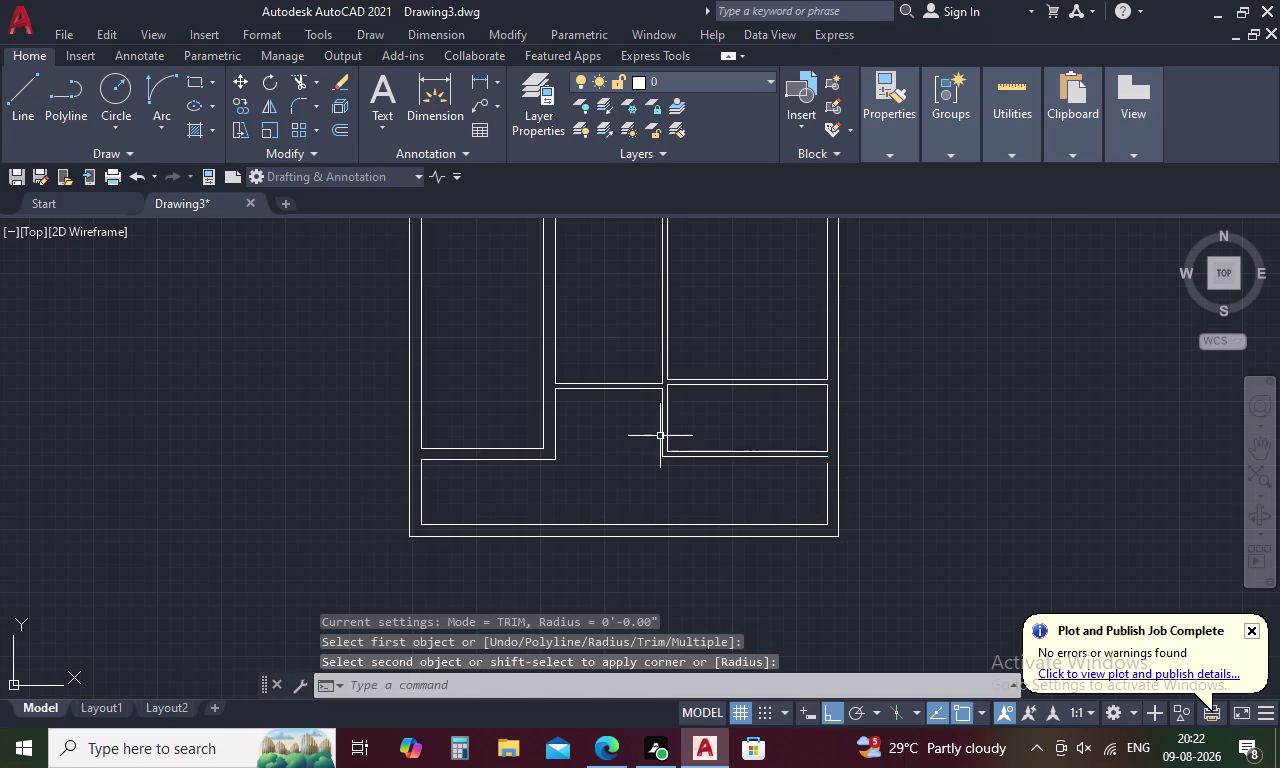
key(space)
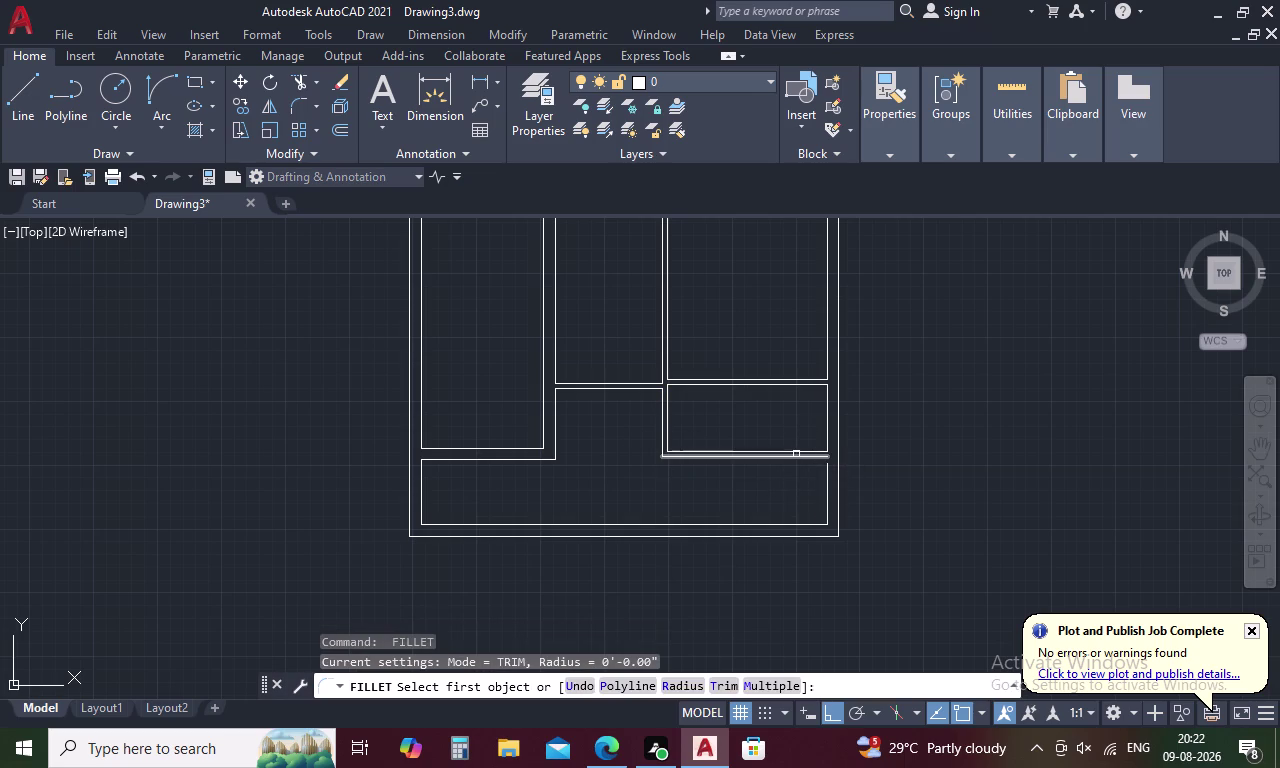
click(797, 459)
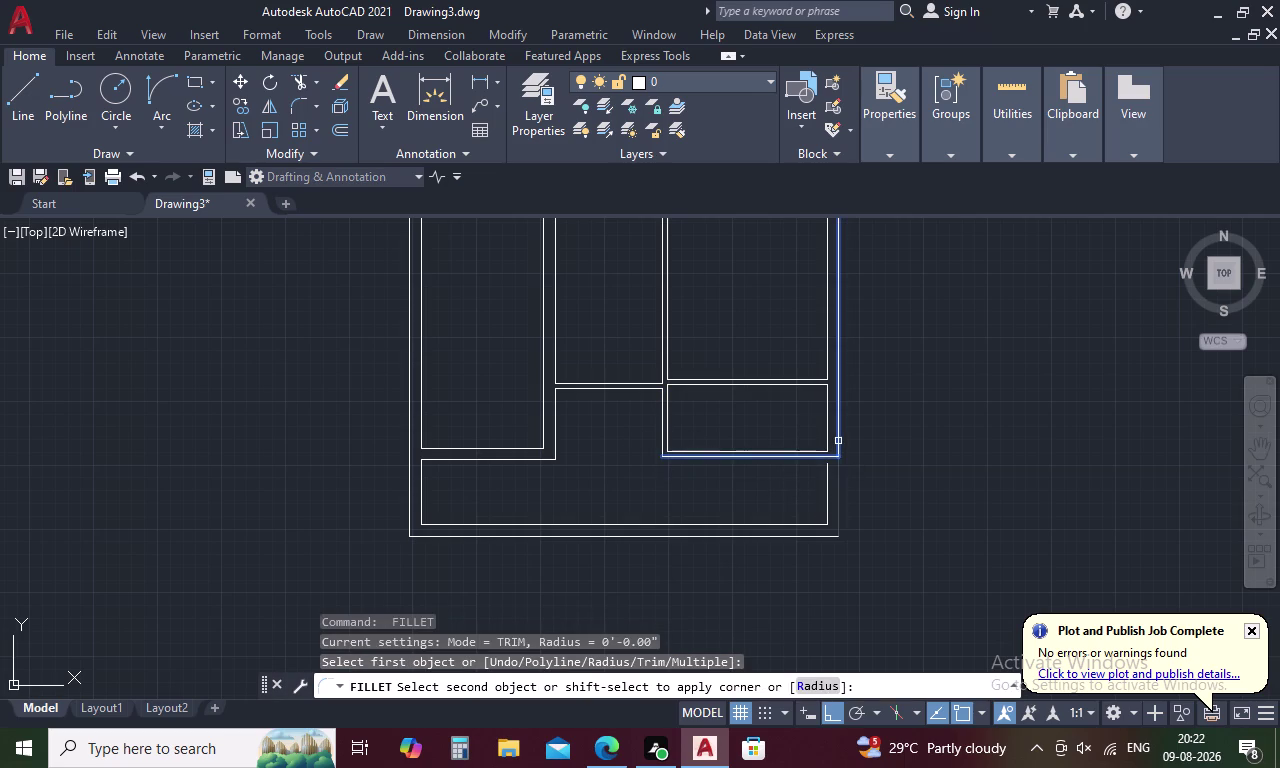
click(839, 440)
key(space)
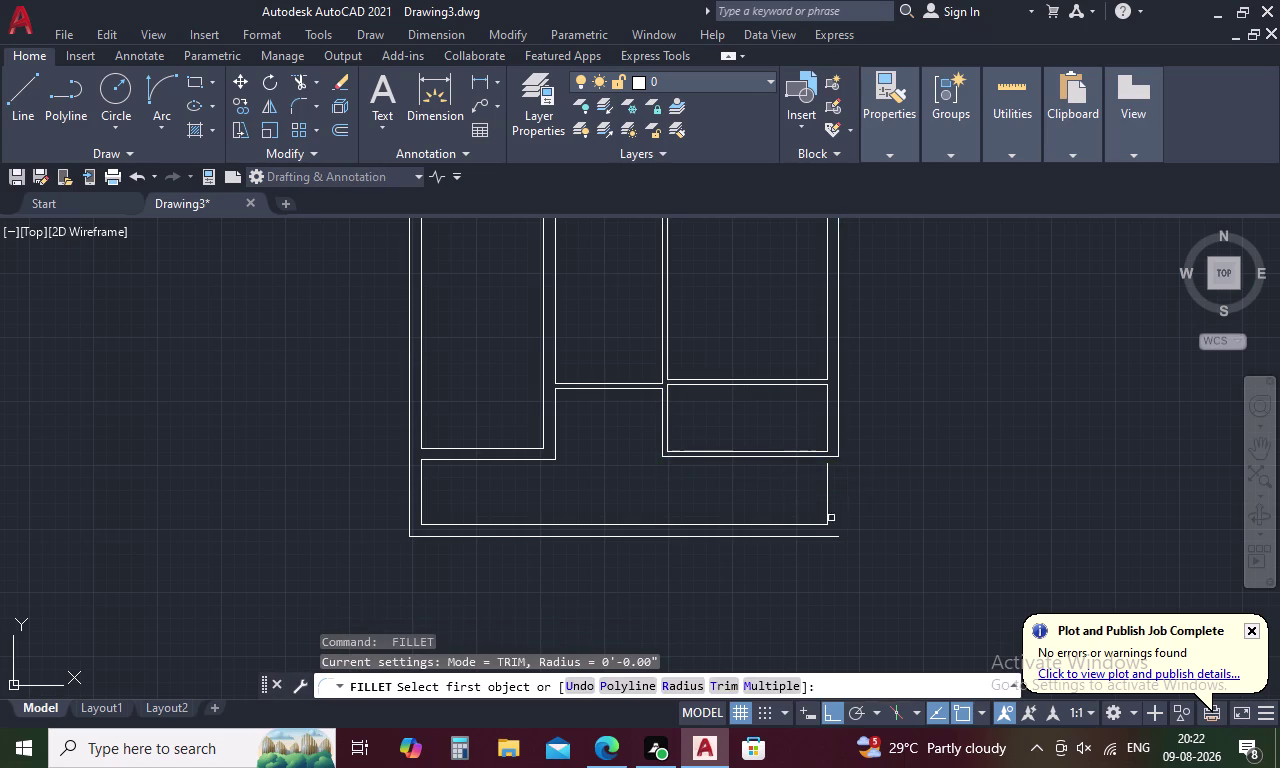
click(828, 538)
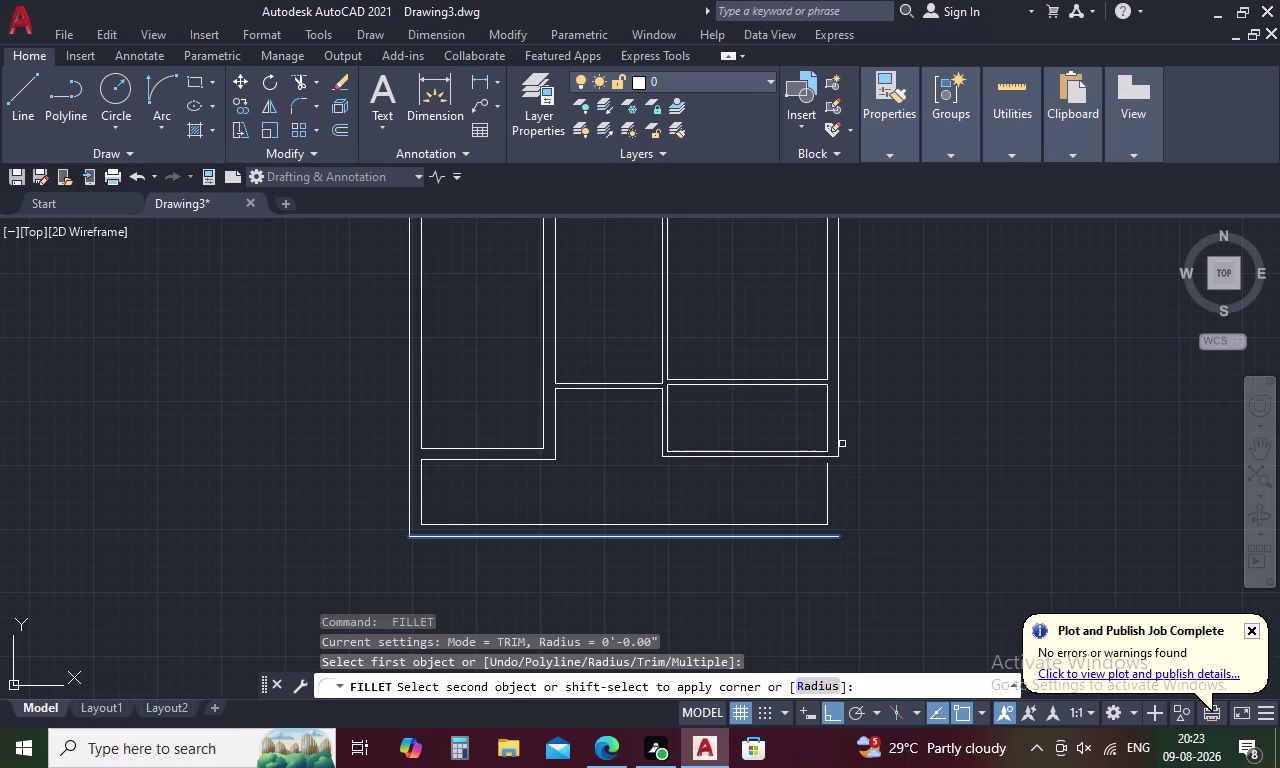
click(836, 437)
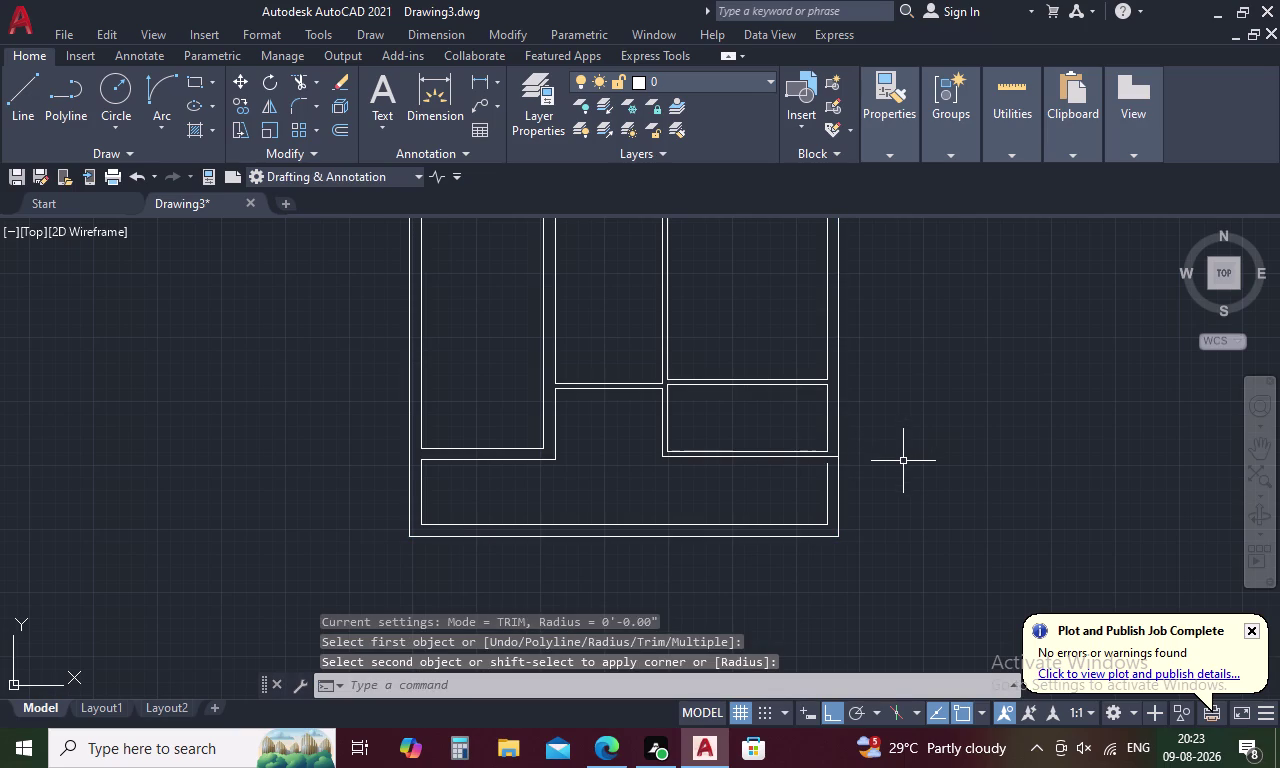
key(Escape)
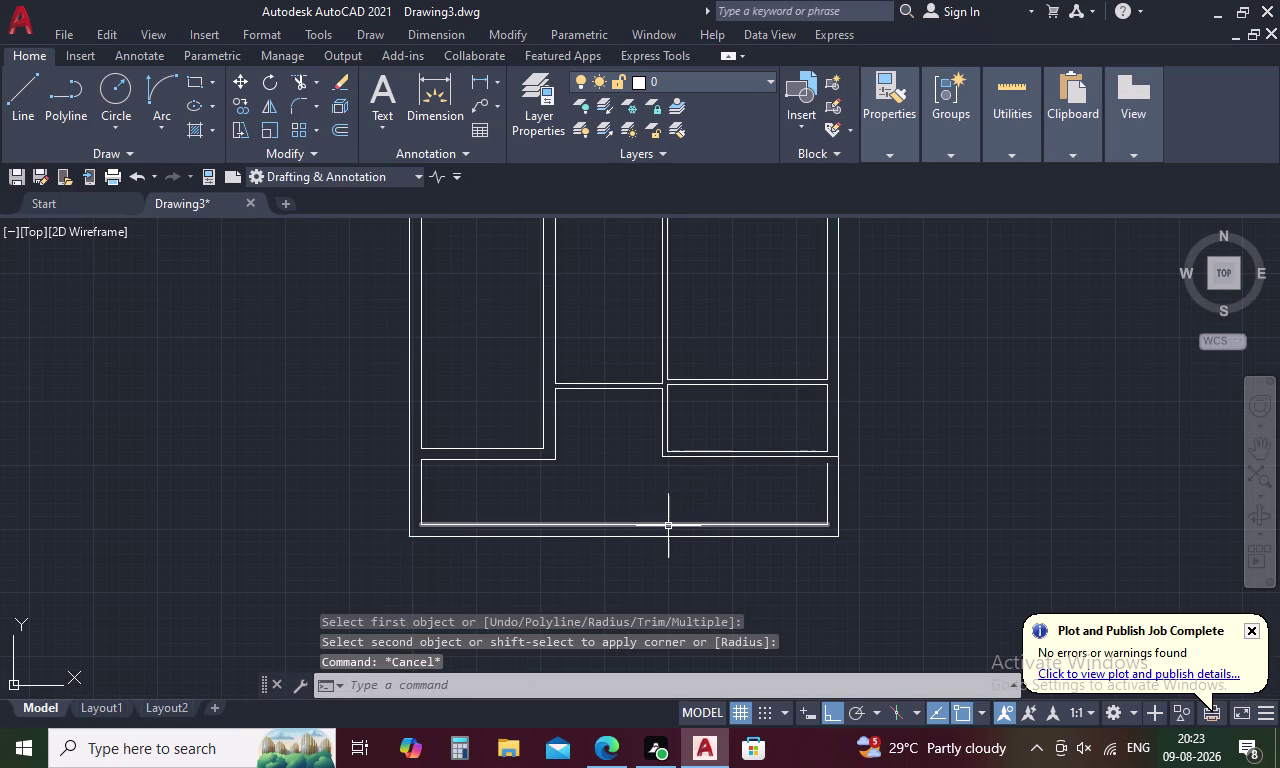
click(668, 526)
click(422, 477)
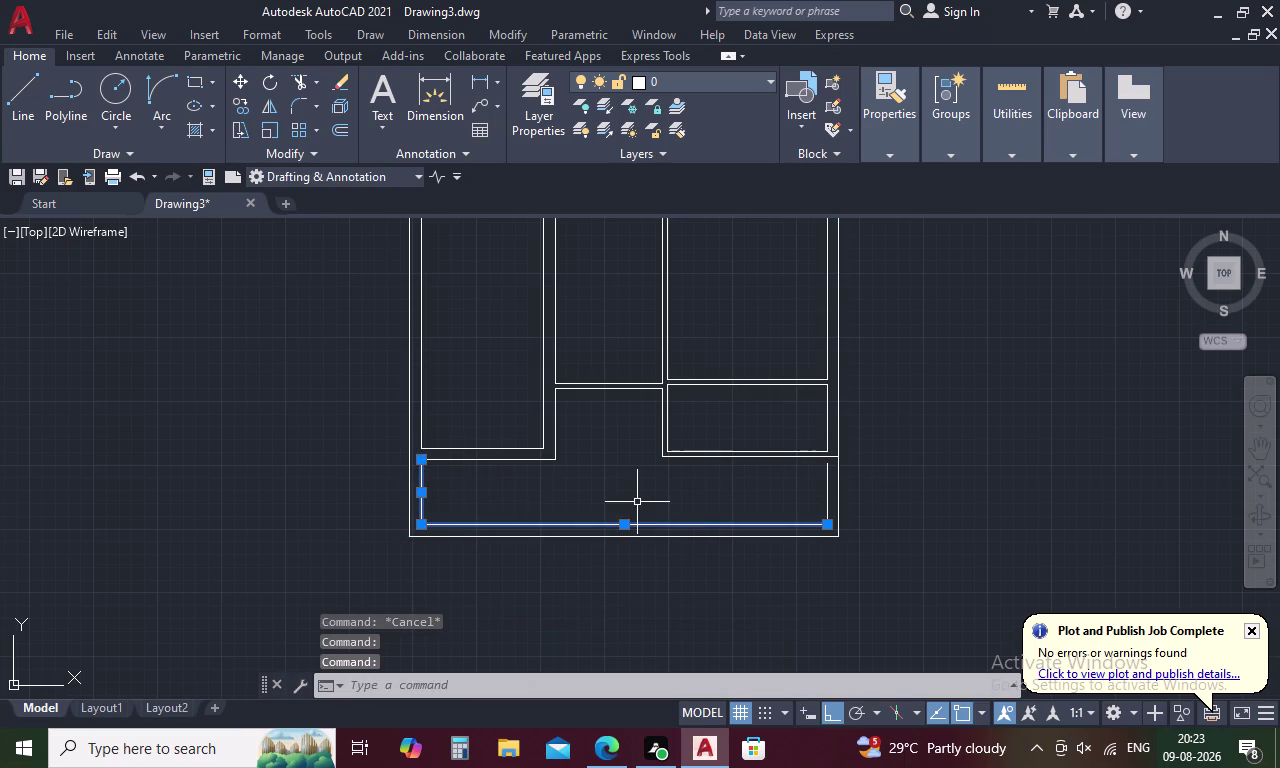
Erase the old bottom room outline lines, including its short right line.
key(Delete)
text(P)
key(space)
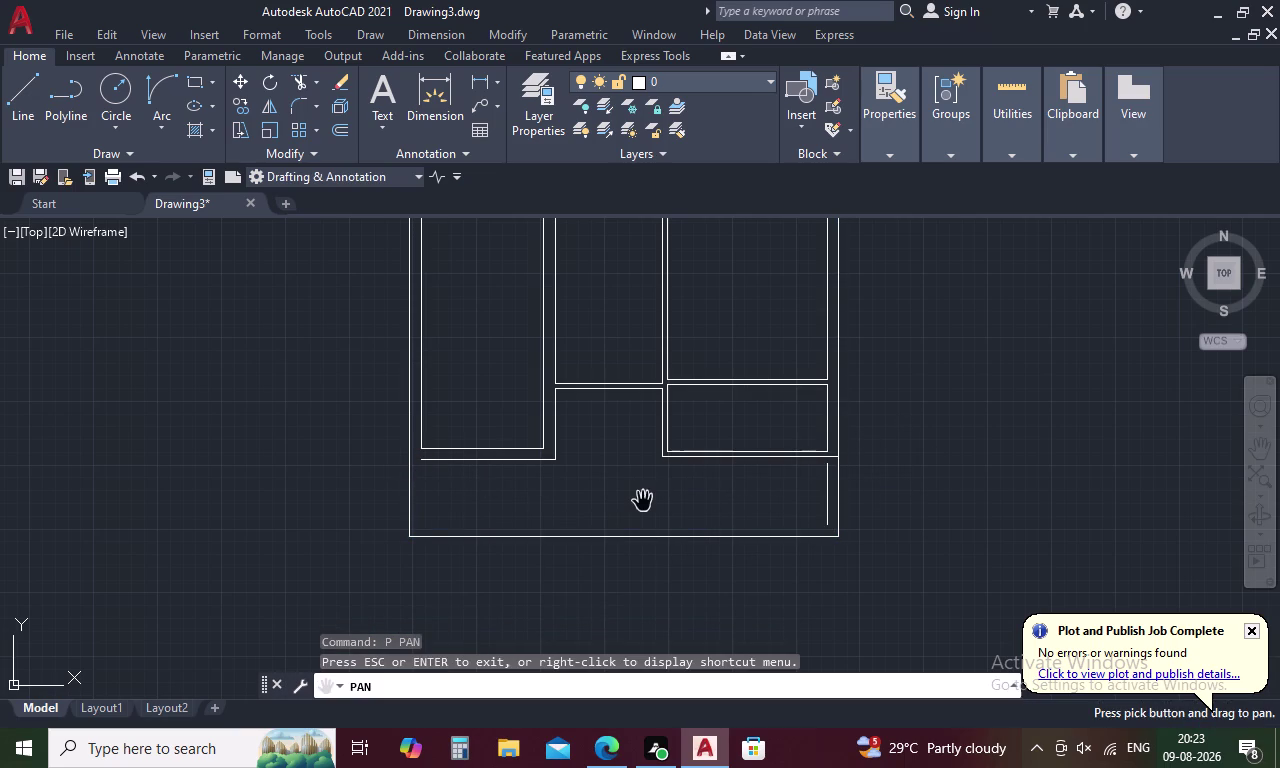
key(2)
key(BackSpace)
text(4)
key(space)
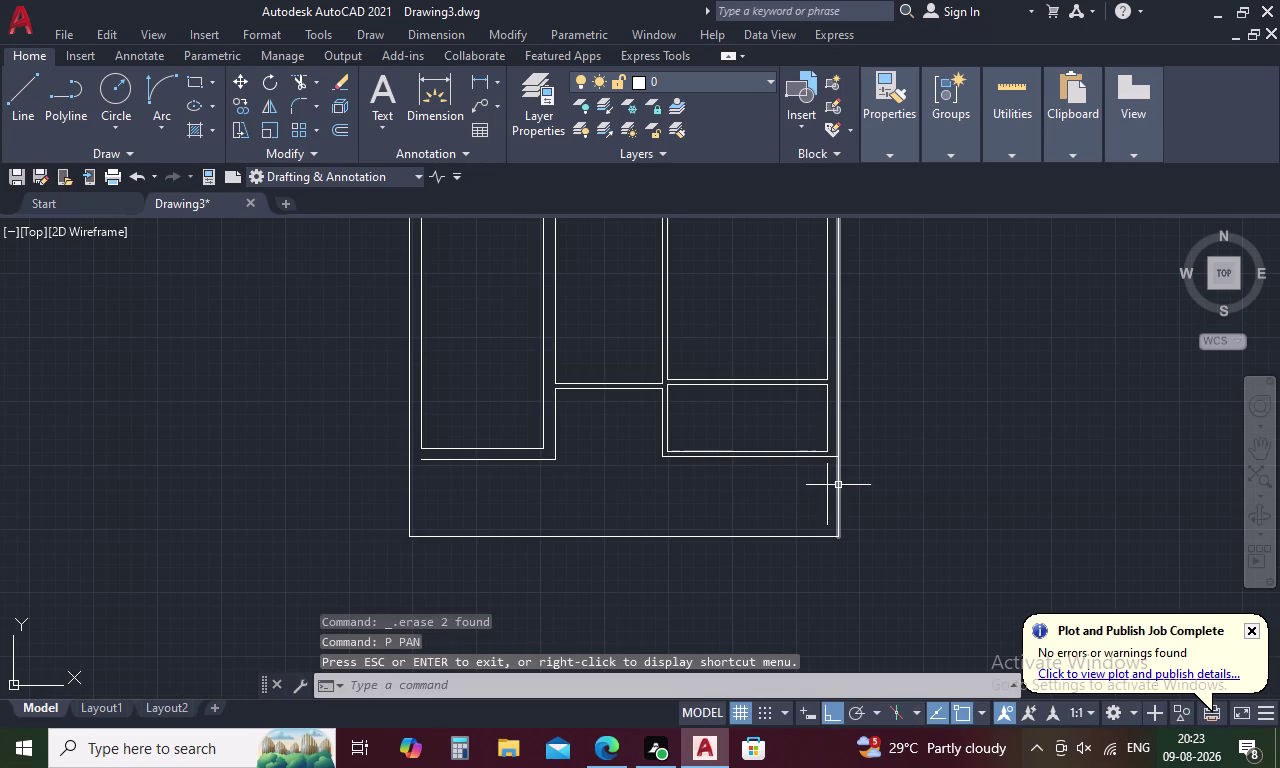
key(Escape)
click(827, 501)
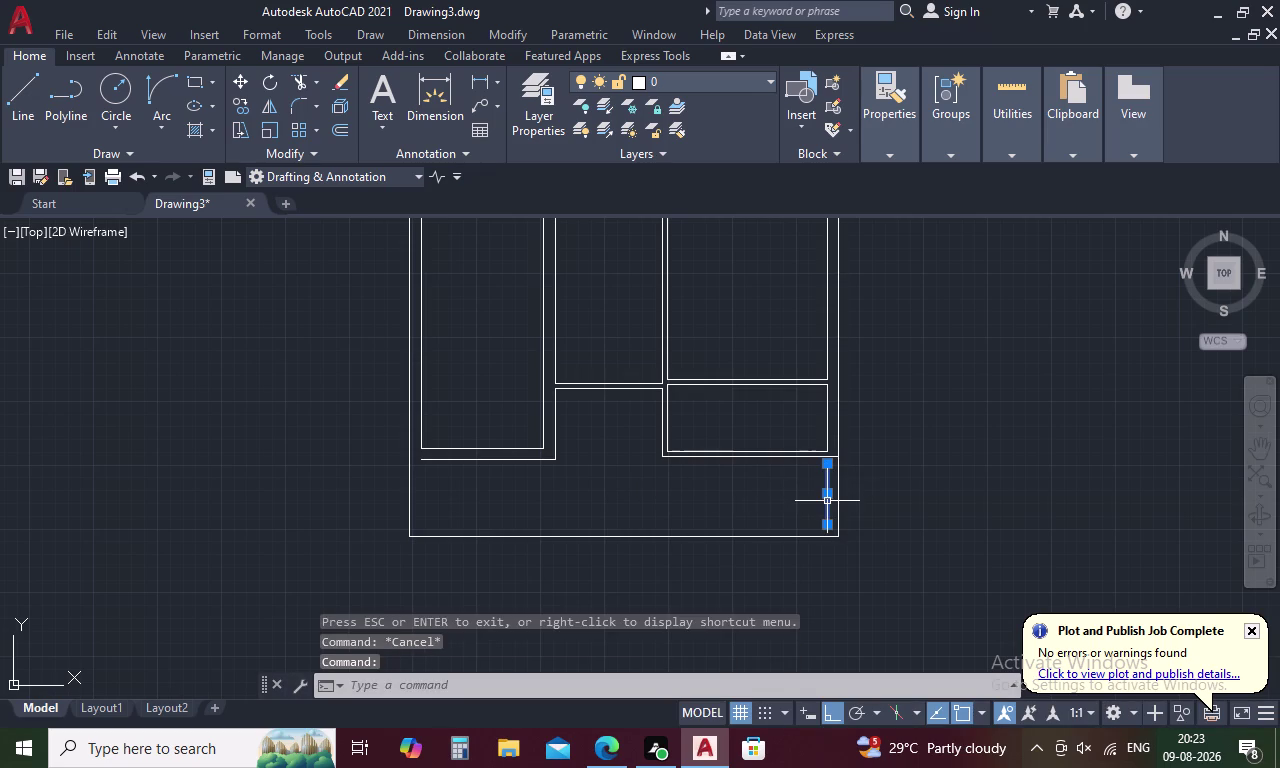
key(Delete)
Try a 4-unit offset of the right outer wall line, then cancel it.
text(O)
key(space)
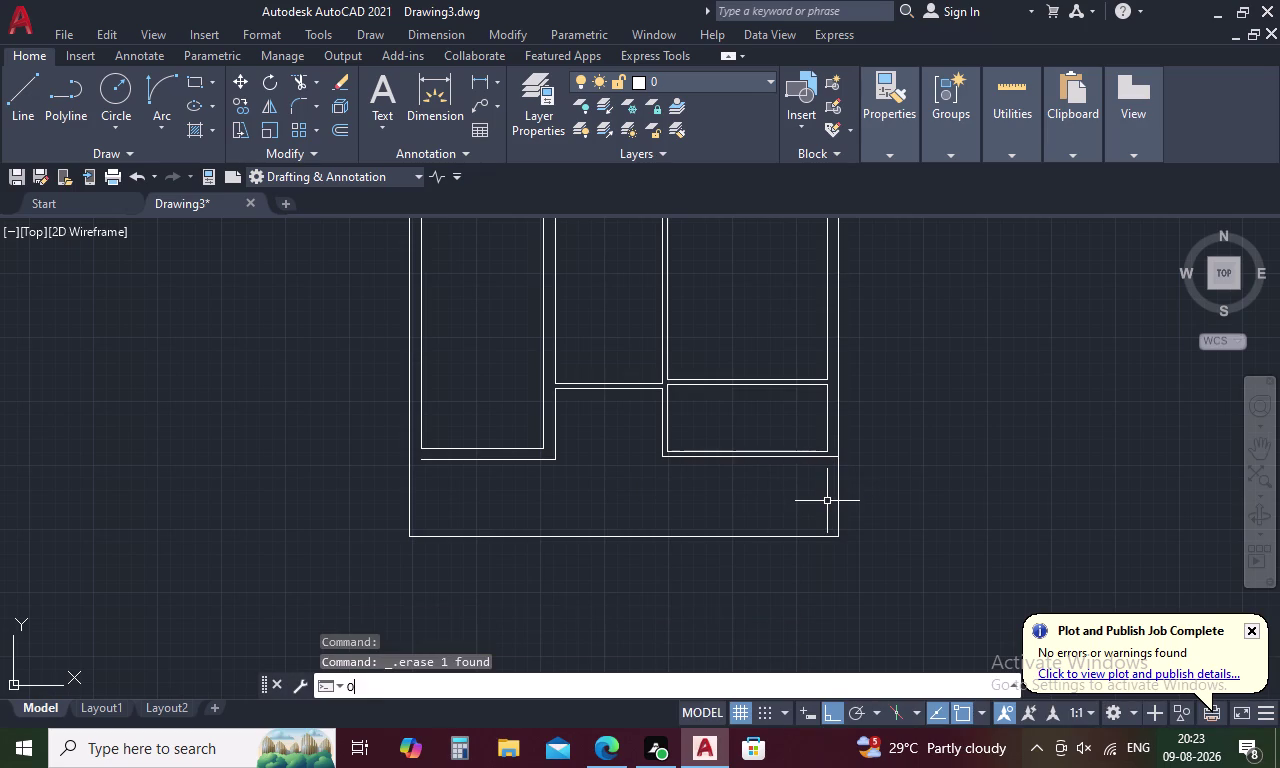
text(4)
key(space)
click(837, 485)
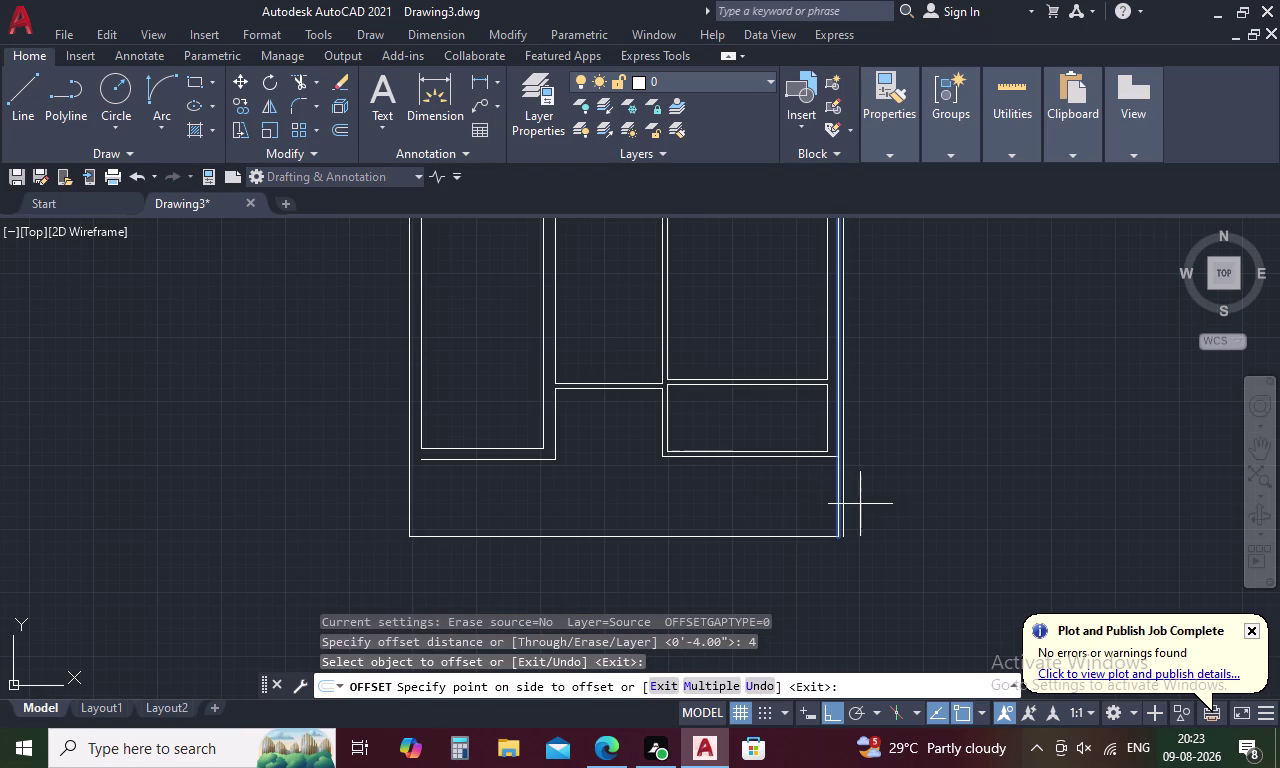
key(Escape)
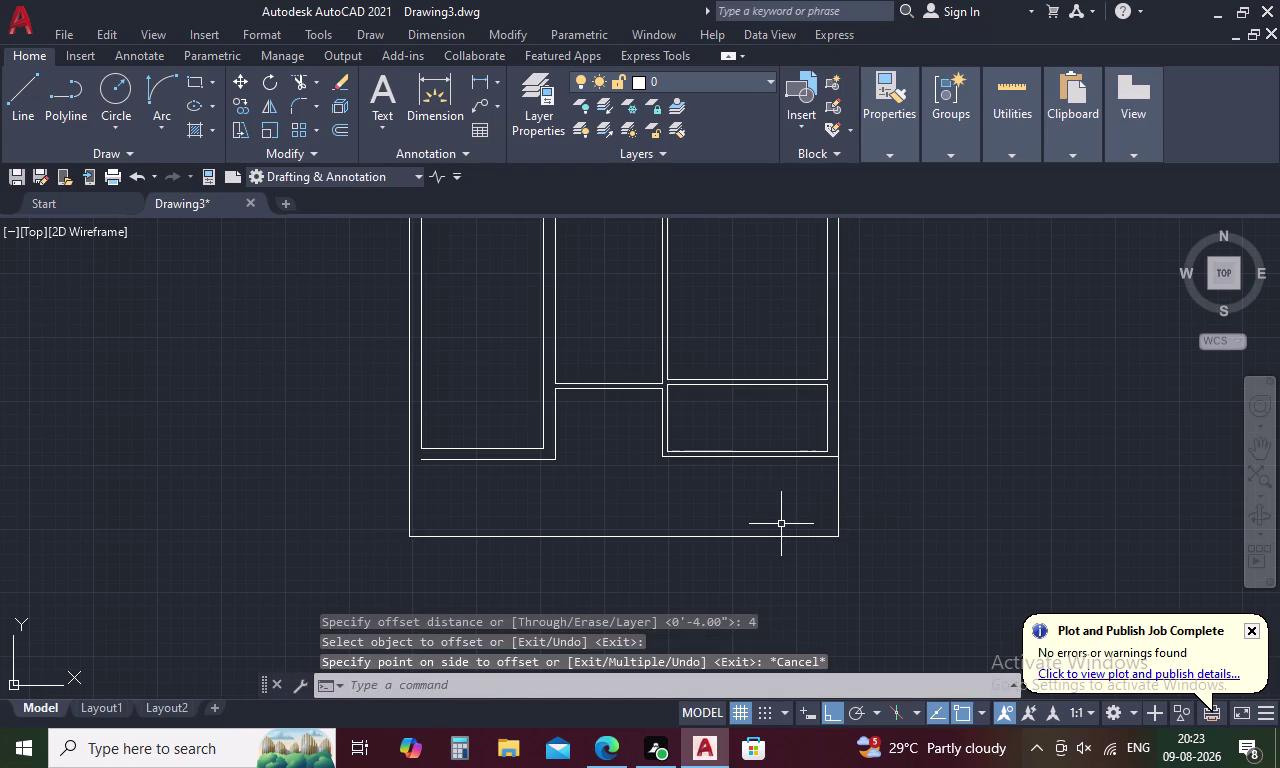
Offset the bottom, left and right outer wall lines 4 units inward.
text(O)
key(space)
text(4)
key(space)
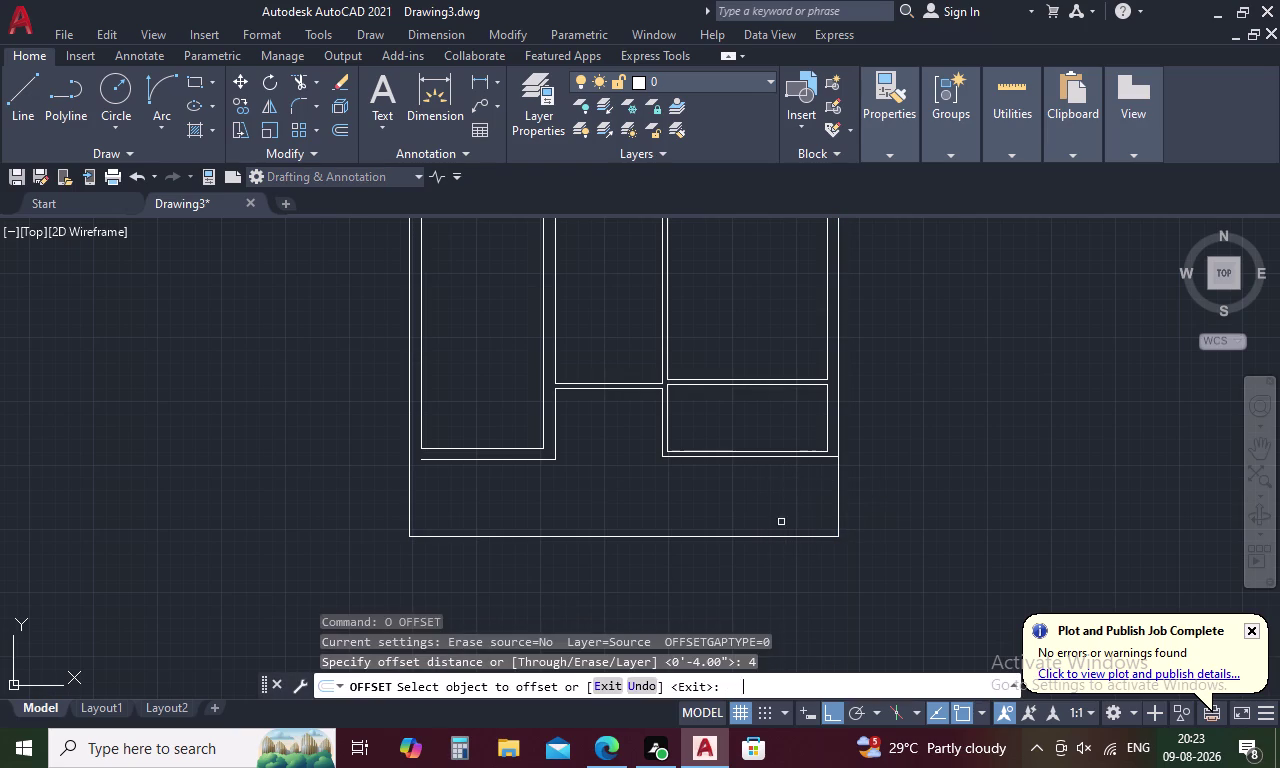
click(755, 536)
click(755, 496)
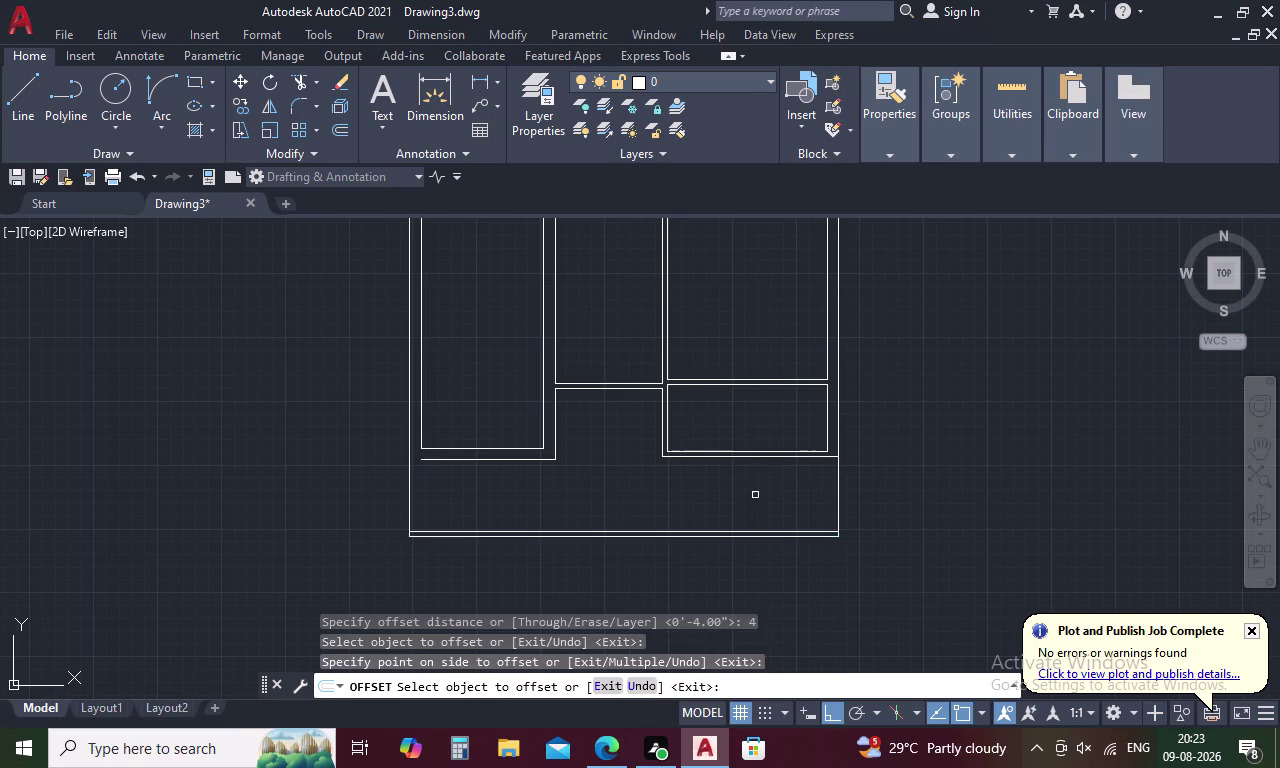
click(411, 495)
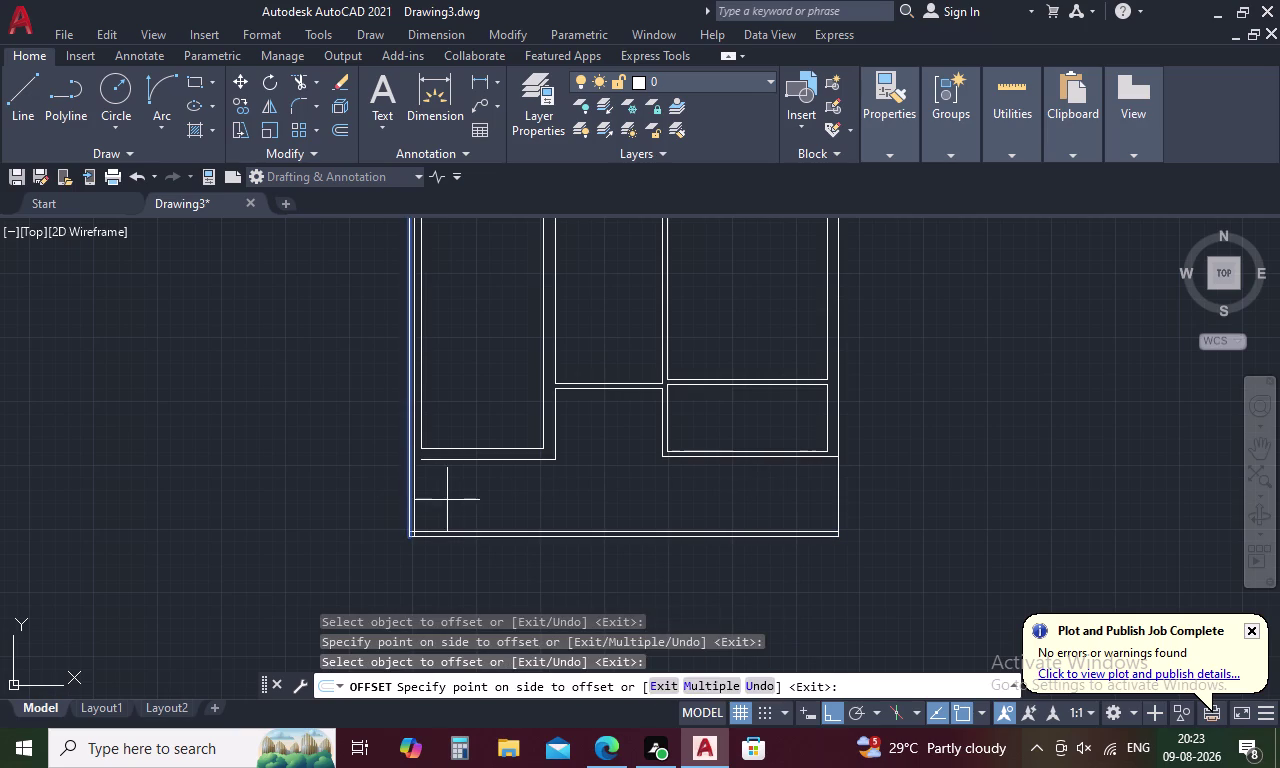
click(447, 500)
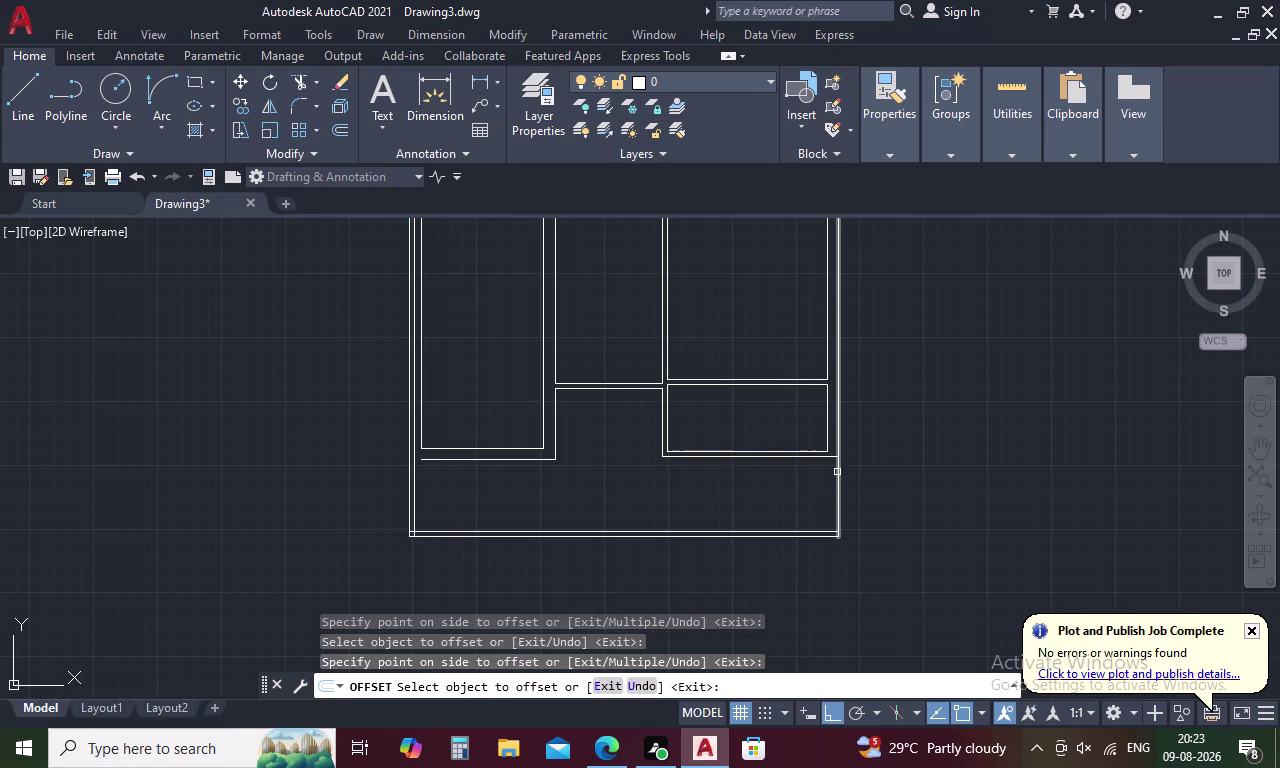
click(837, 472)
click(809, 477)
key(Escape)
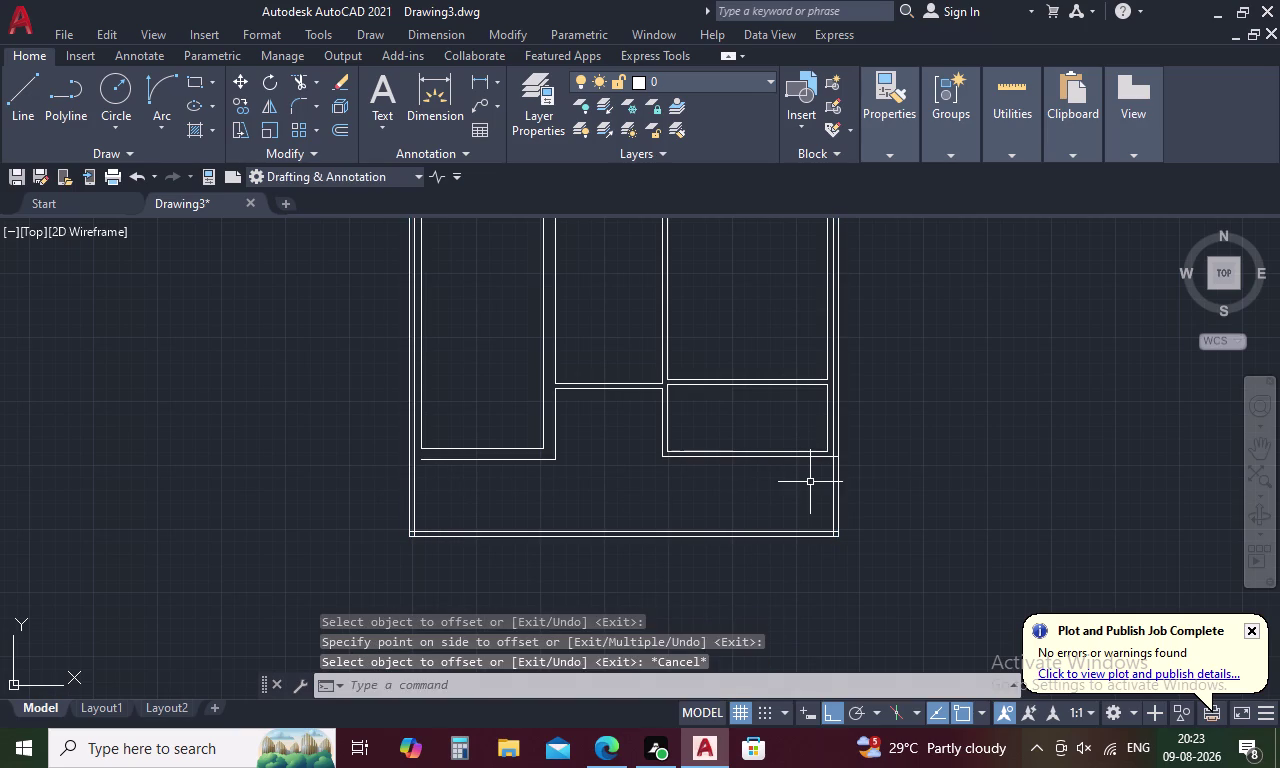
text(TR)
key(space)
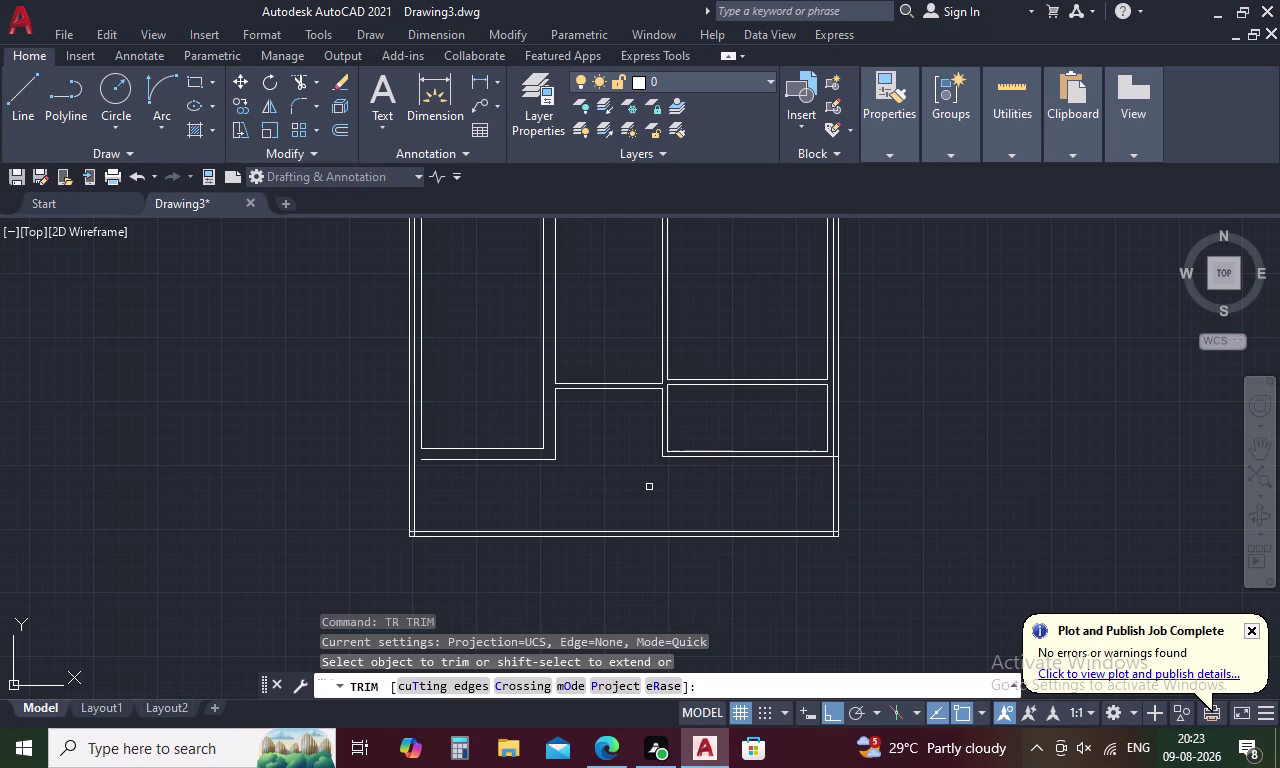
Extend the lower left room's bottom wall line to the left wall.
key(Escape)
text(EX)
key(space)
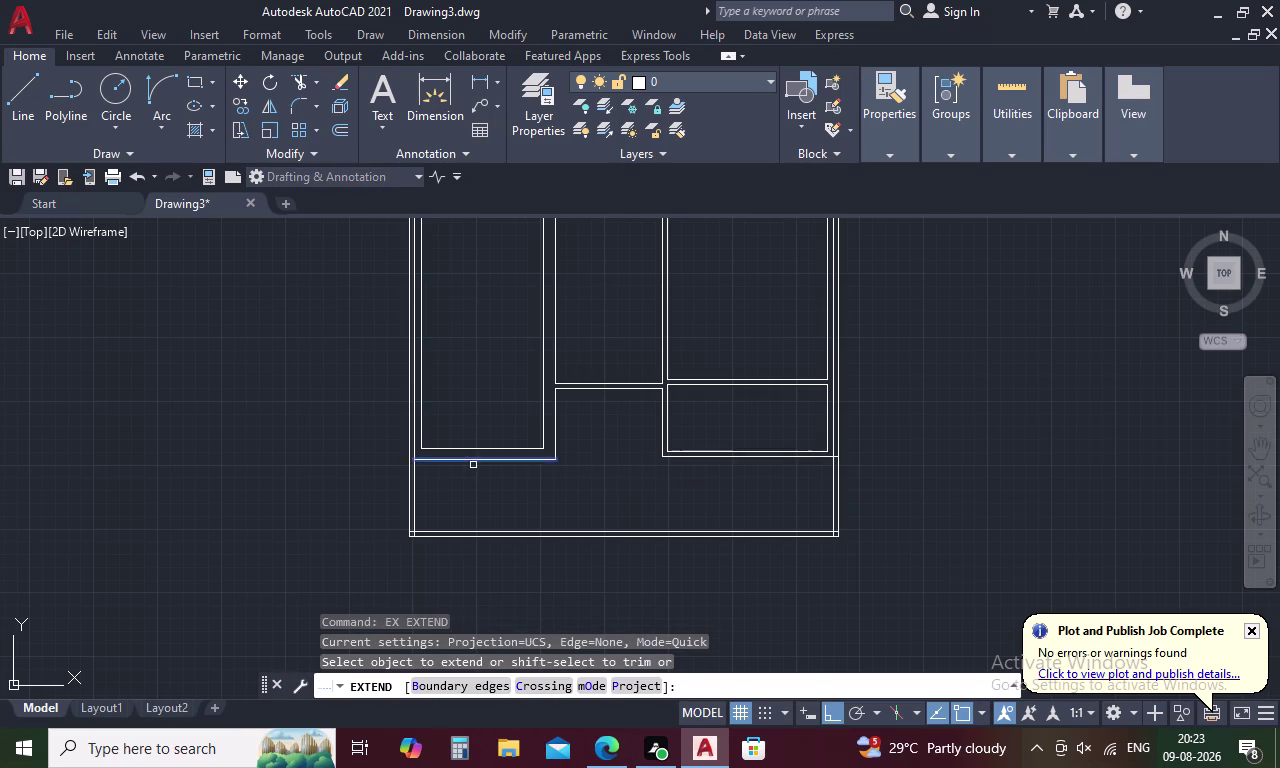
click(460, 462)
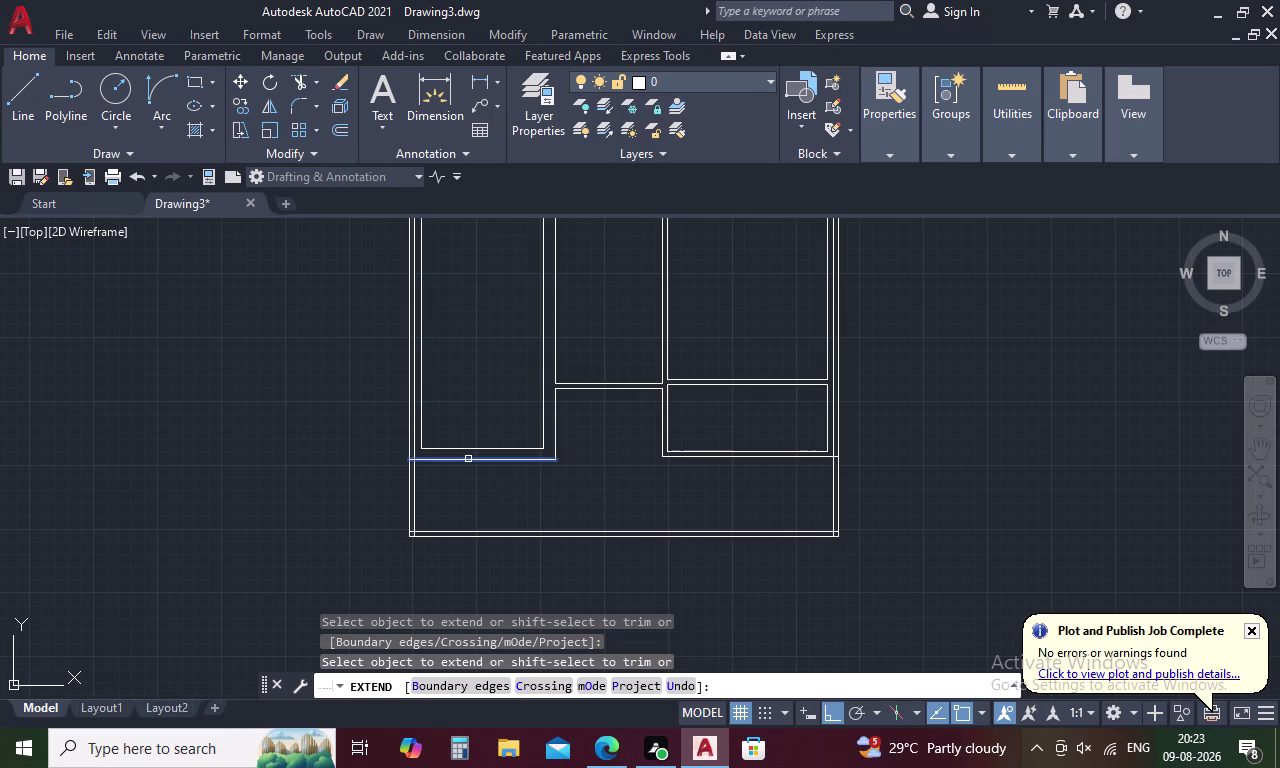
key(Escape)
Trim the excess wall line by the left wall, stray segments and bottom corner overlaps.
text(TR)
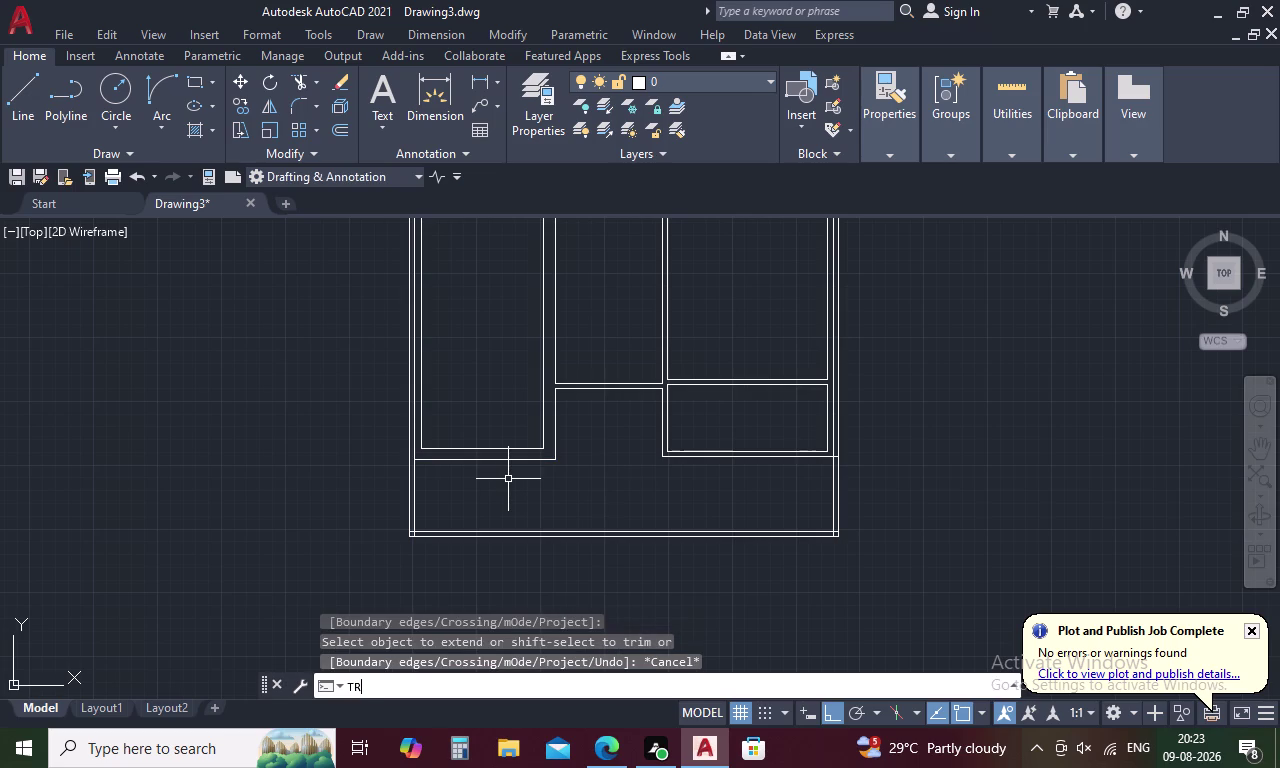
key(space)
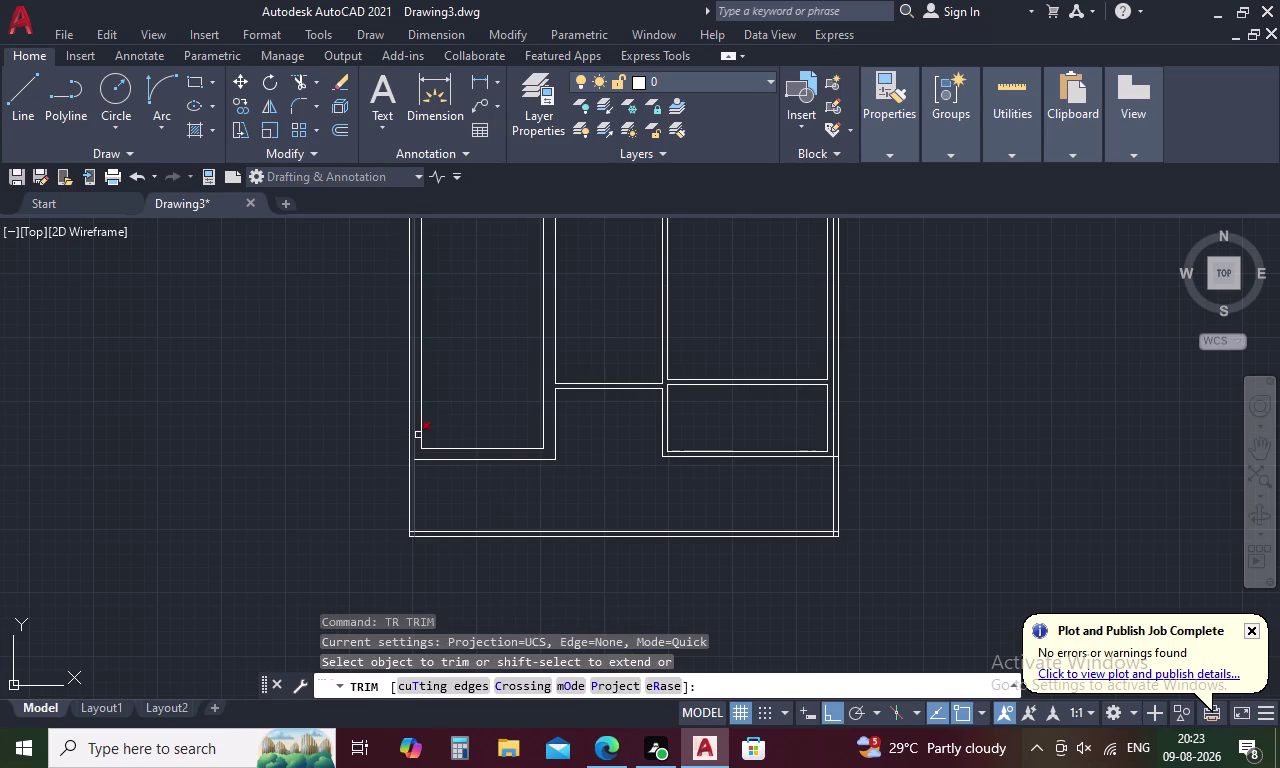
scroll(up, 3)
click(385, 455)
scroll(down, 3)
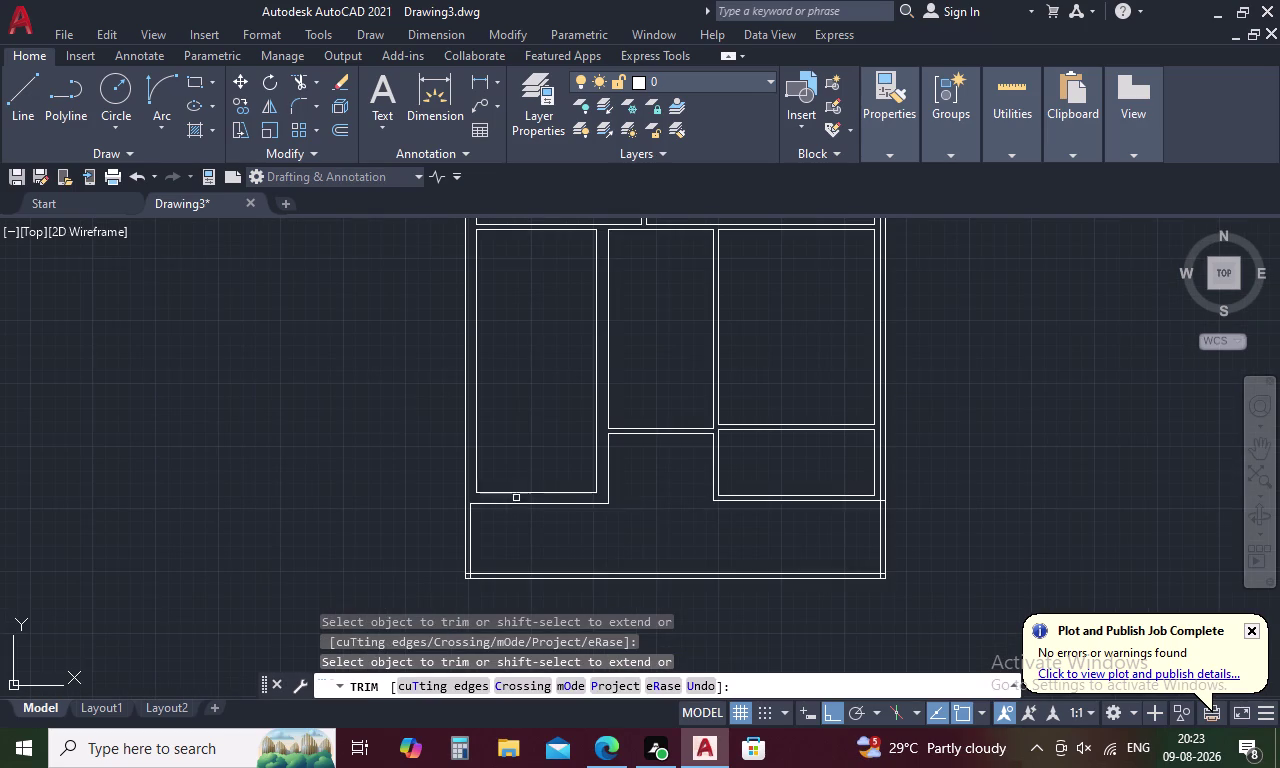
scroll(up, 3)
click(867, 489)
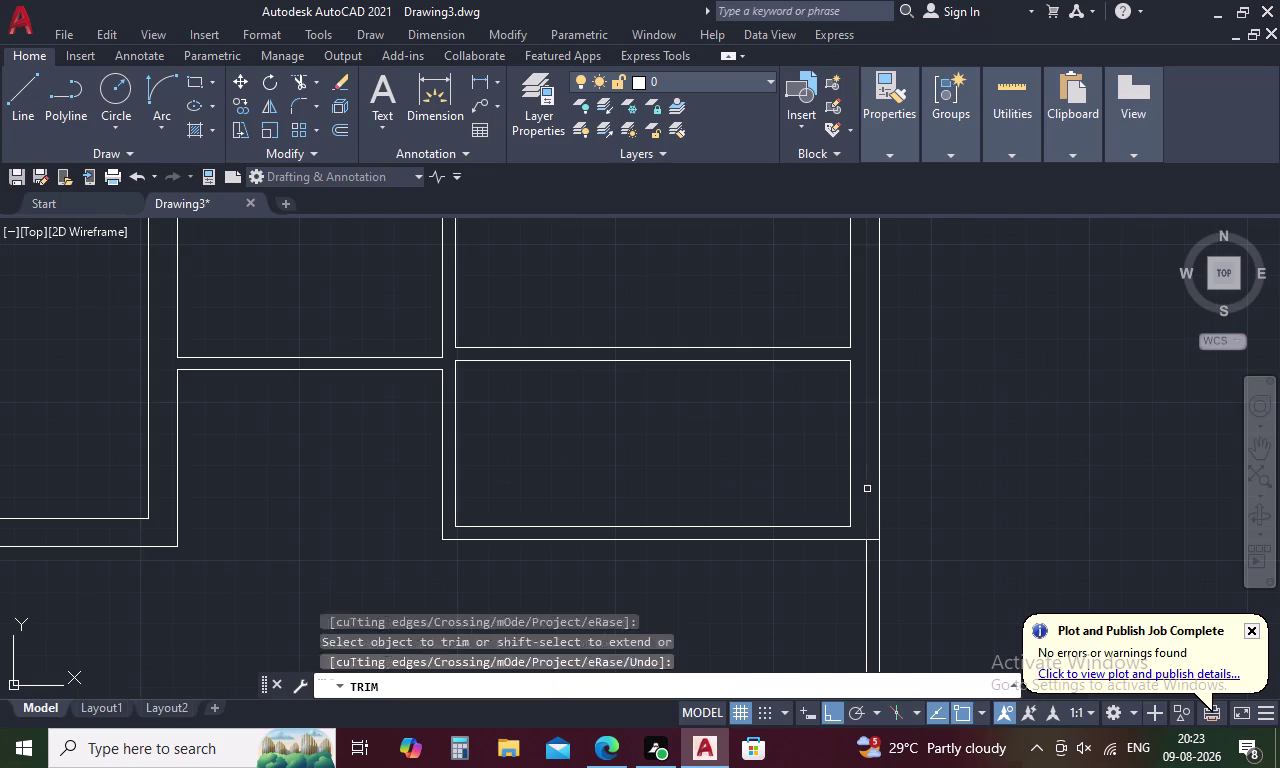
click(872, 541)
scroll(down, 3)
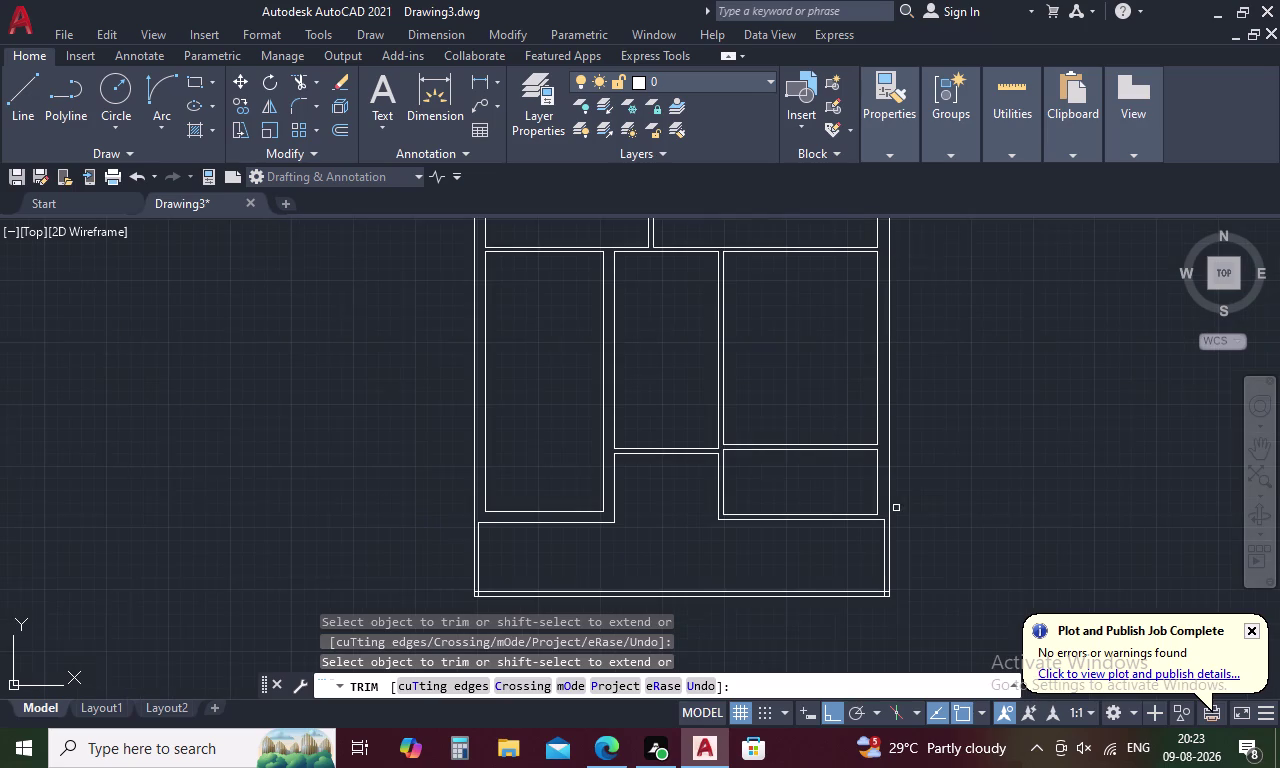
scroll(up, 3)
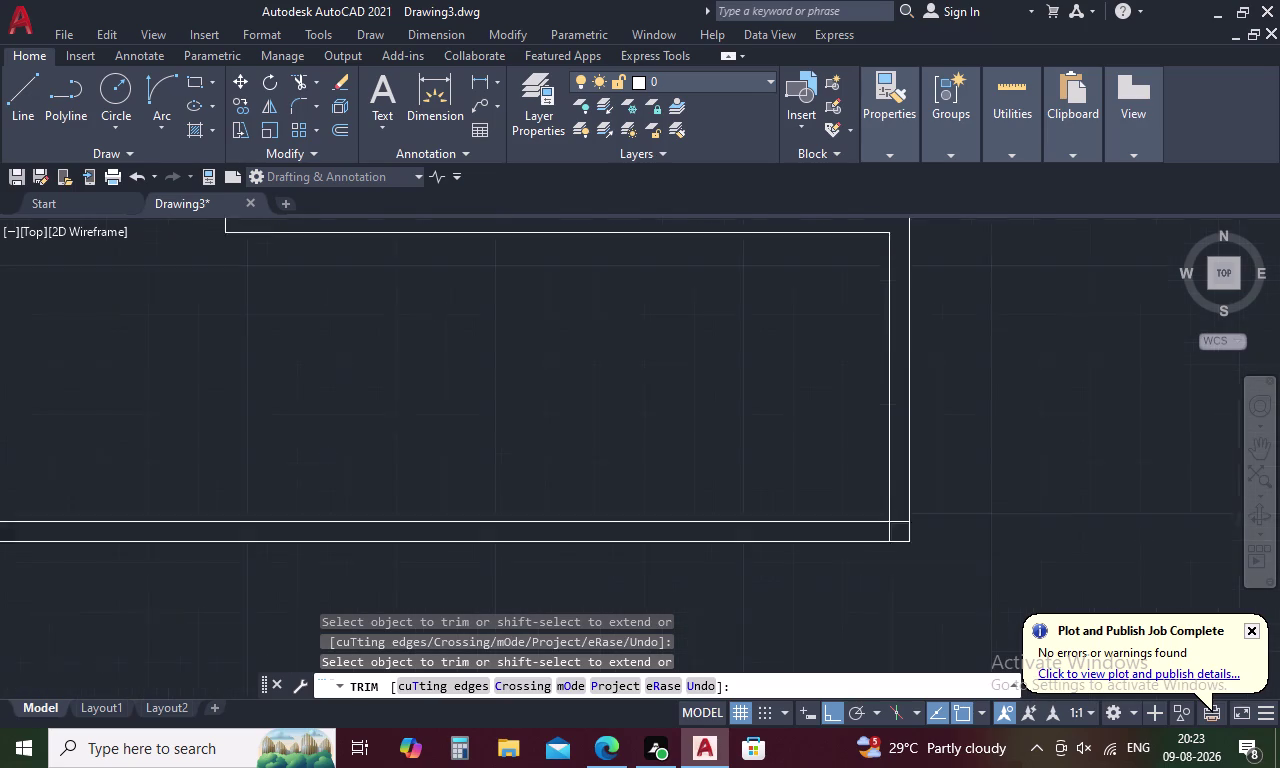
scroll(up, 3)
drag(908, 455, 866, 478)
scroll(down, 3)
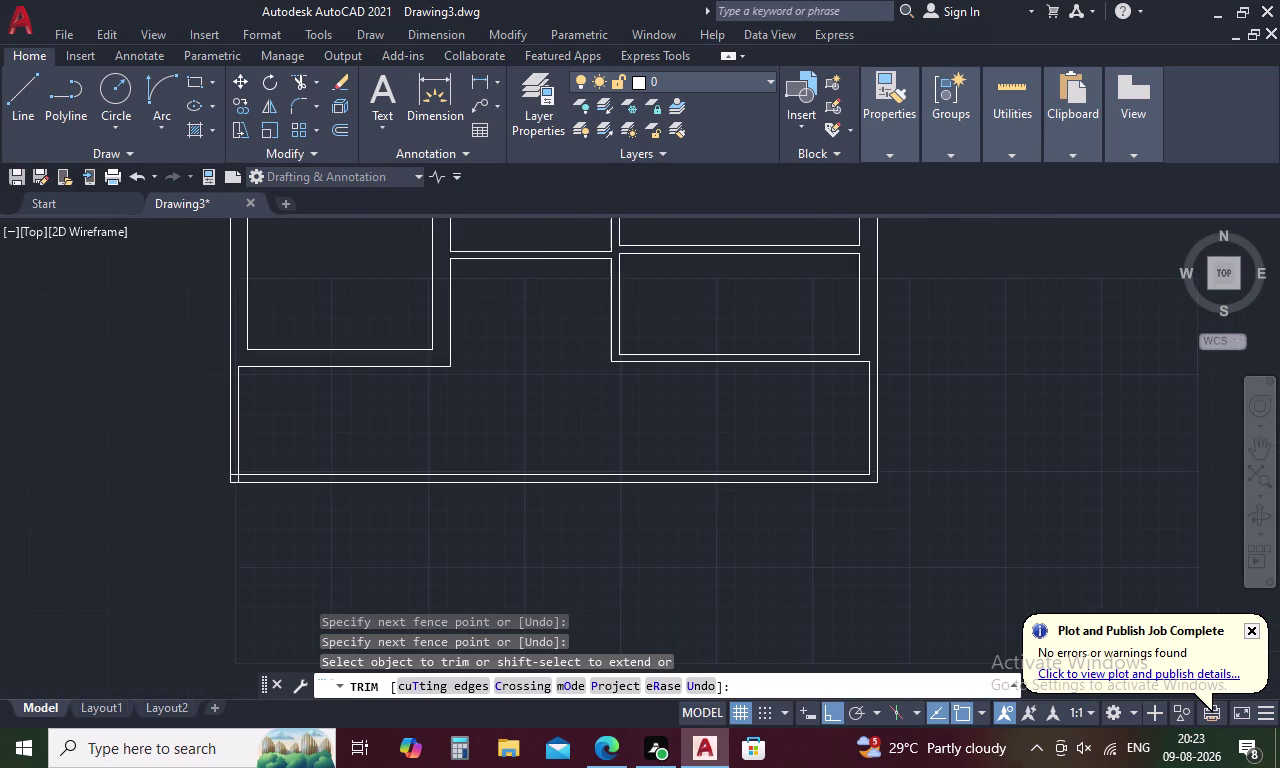
Fence-trim the bottom wall junction, then view the whole plan and end trimming.
middle_drag(714, 494, 1157, 497)
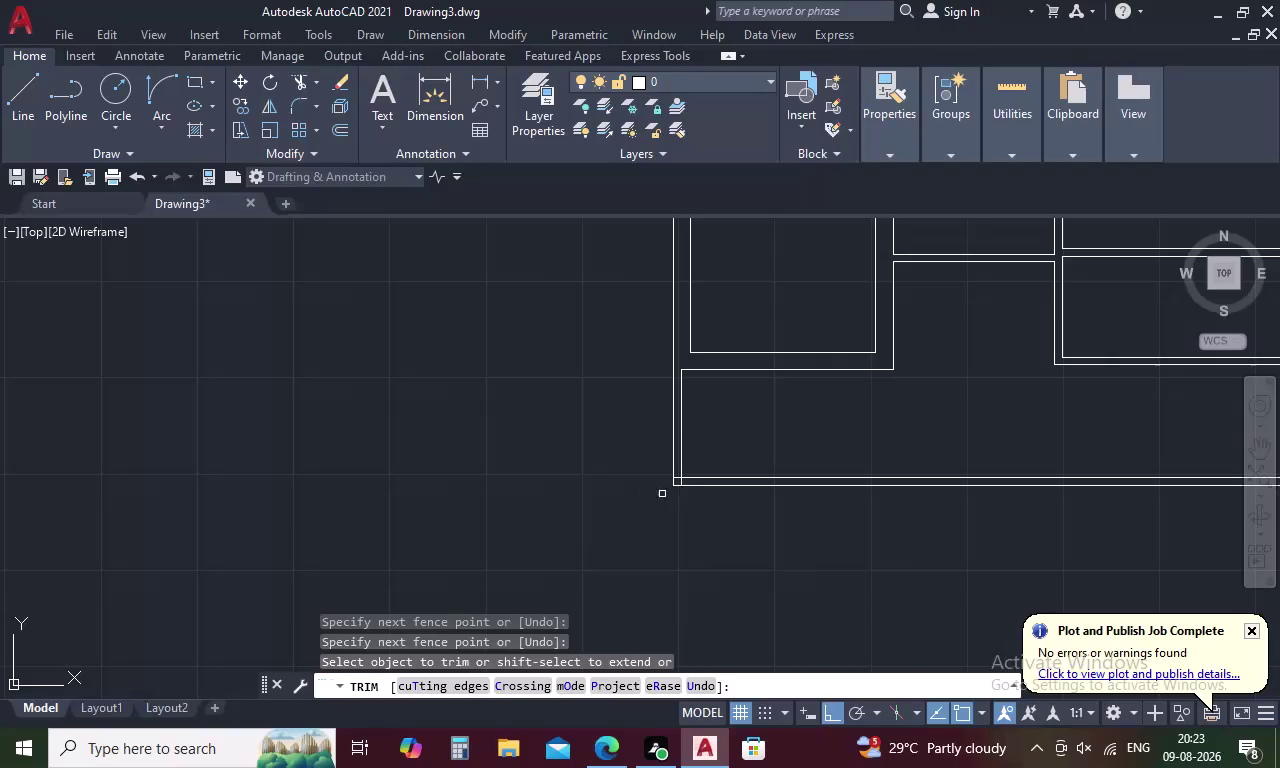
scroll(up, 3)
drag(719, 468, 719, 469)
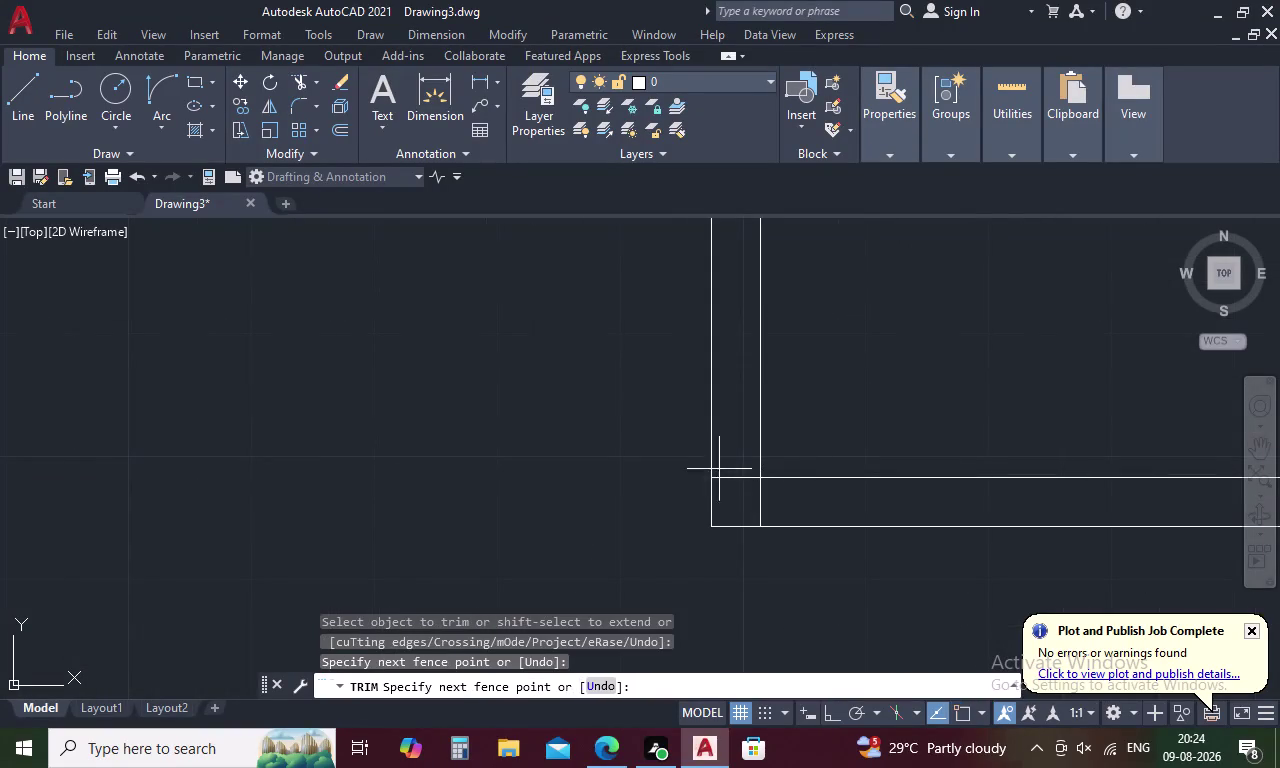
drag(719, 469, 778, 490)
scroll(down, 3)
scroll(down, 3)
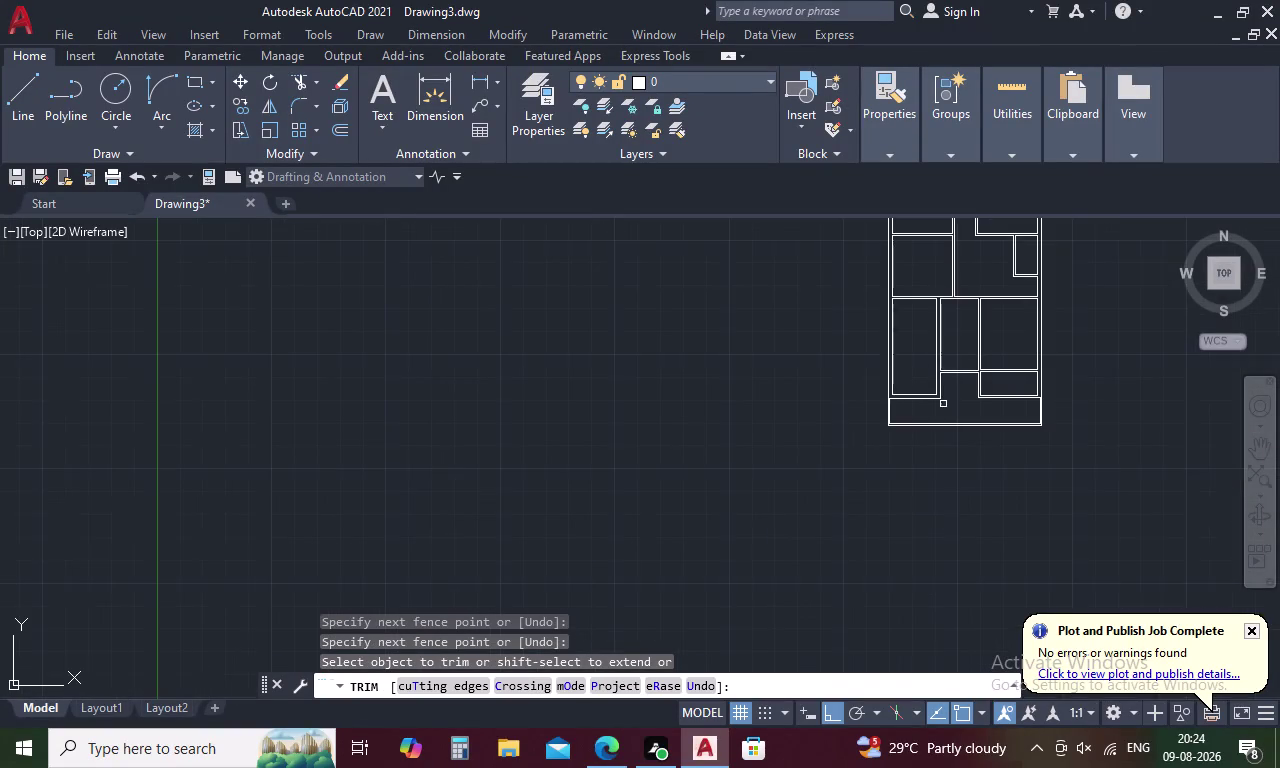
middle_drag(967, 398, 767, 495)
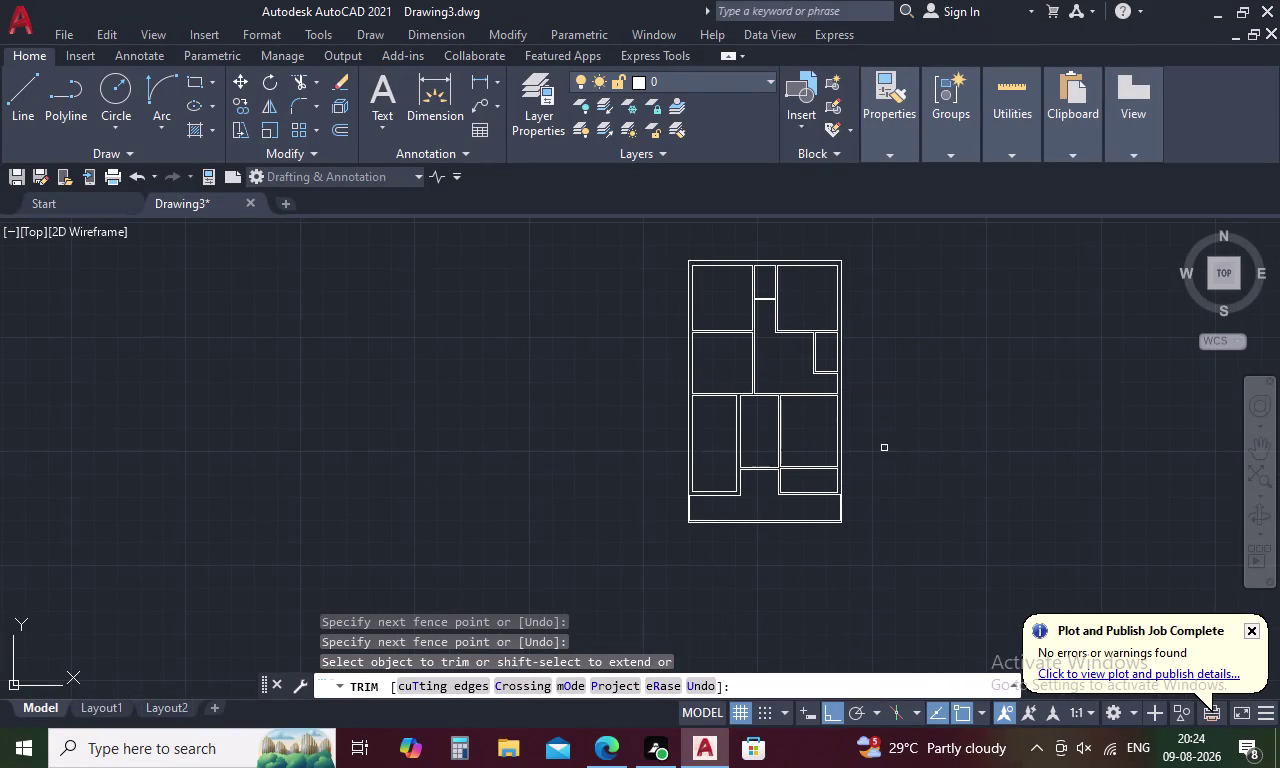
scroll(up, 3)
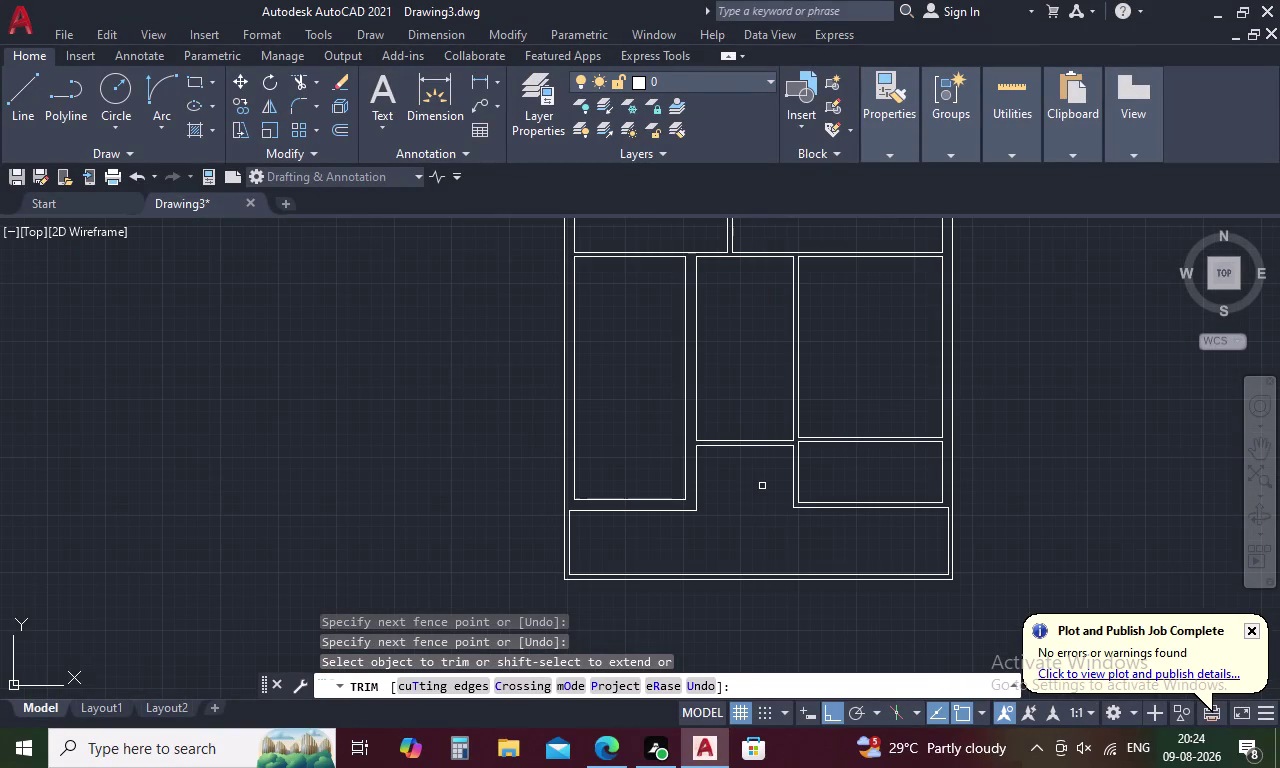
key(Escape)
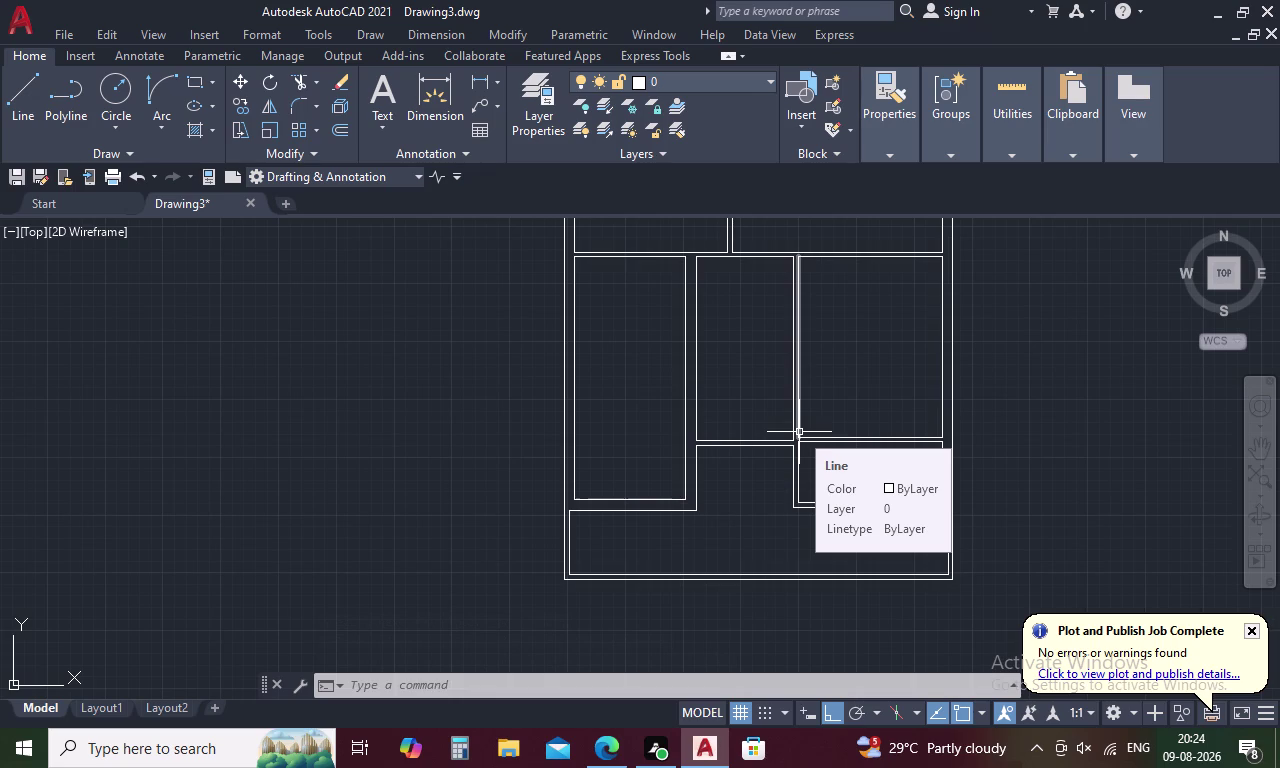
scroll(down, 3)
middle_drag(745, 398, 745, 575)
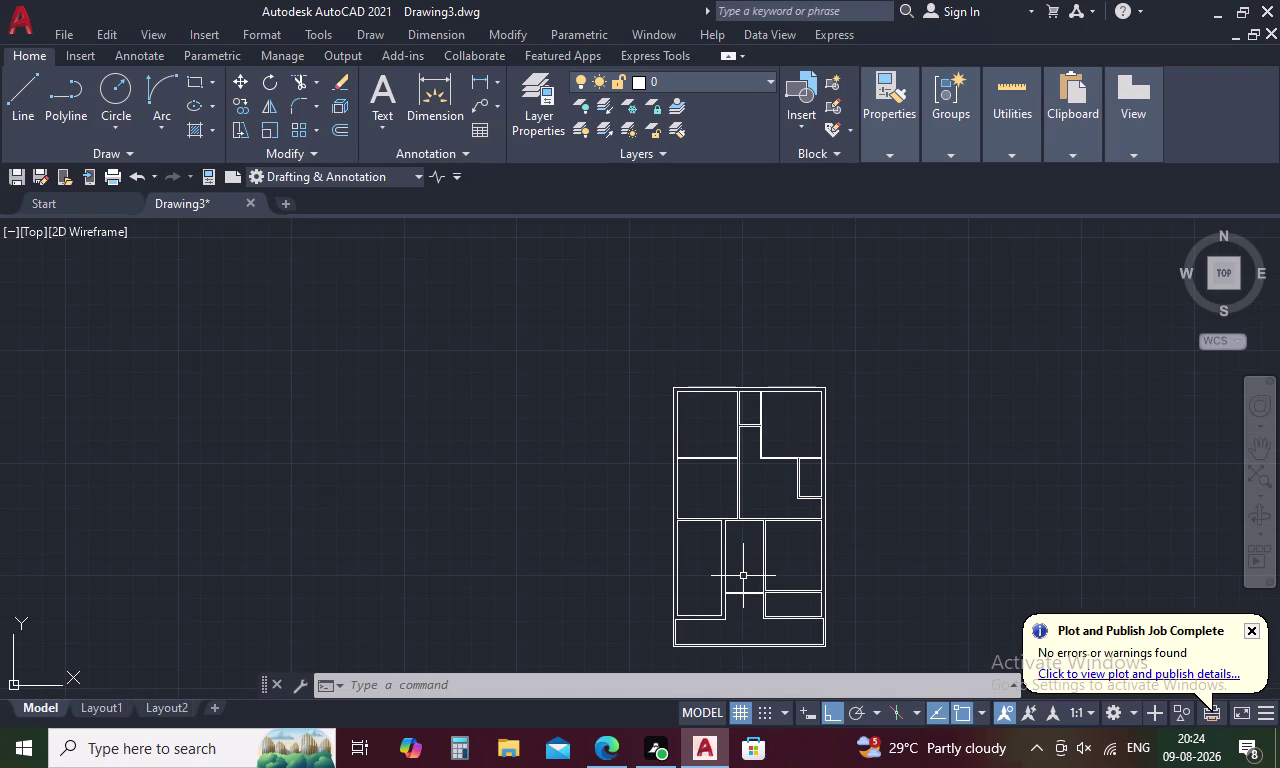
scroll(up, 3)
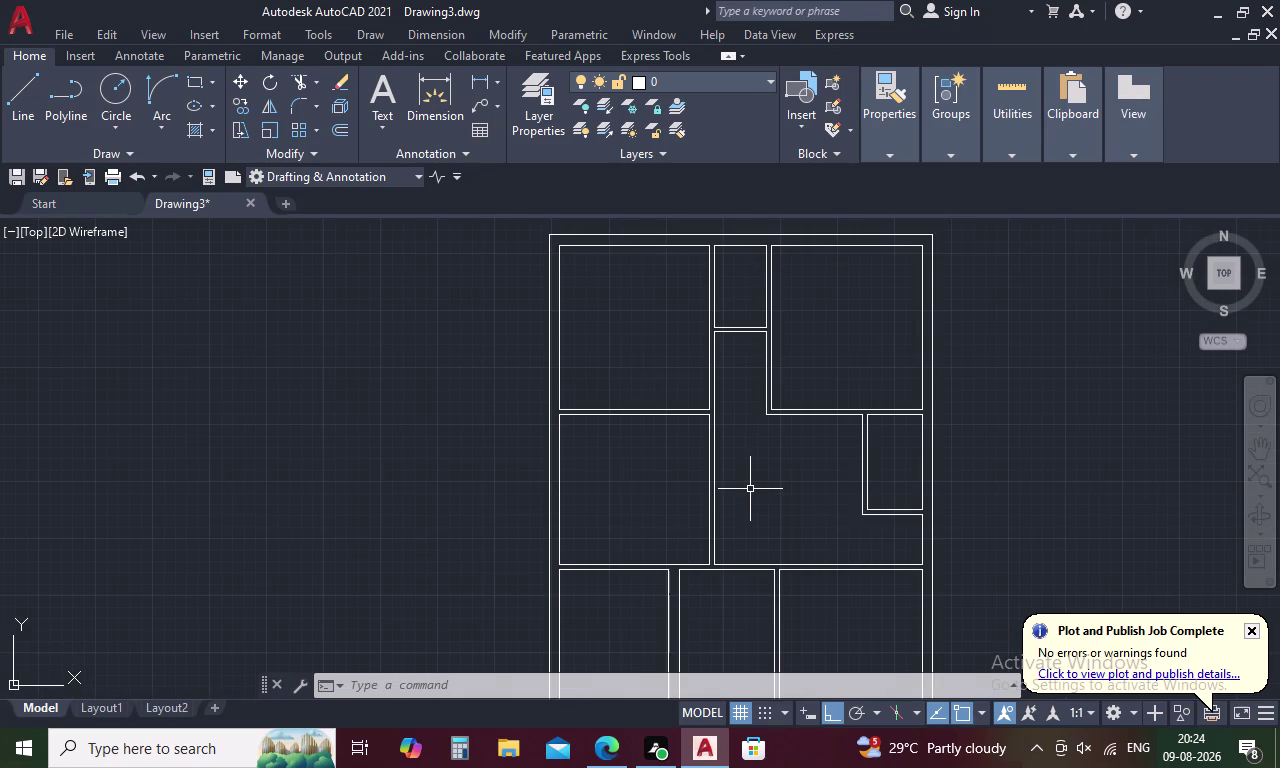
middle_drag(750, 489, 765, 566)
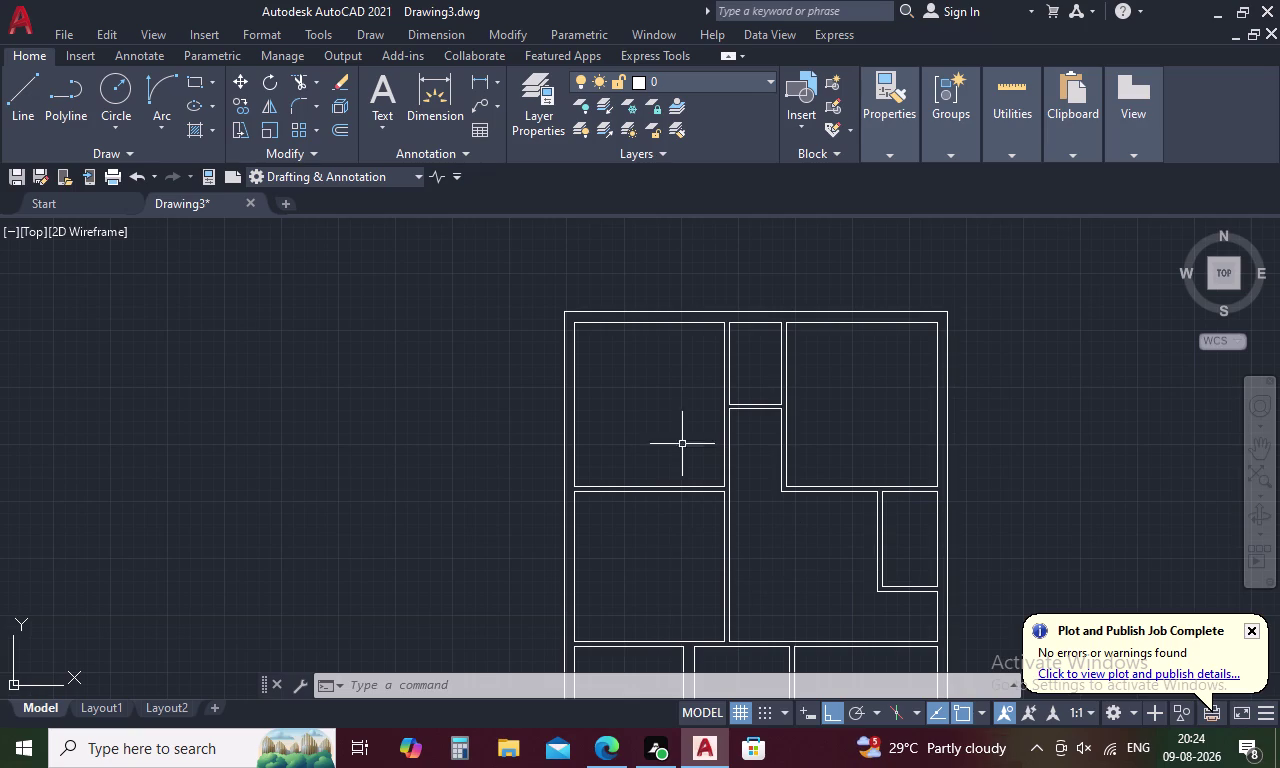
middle_drag(697, 400, 688, 297)
scroll(down, 3)
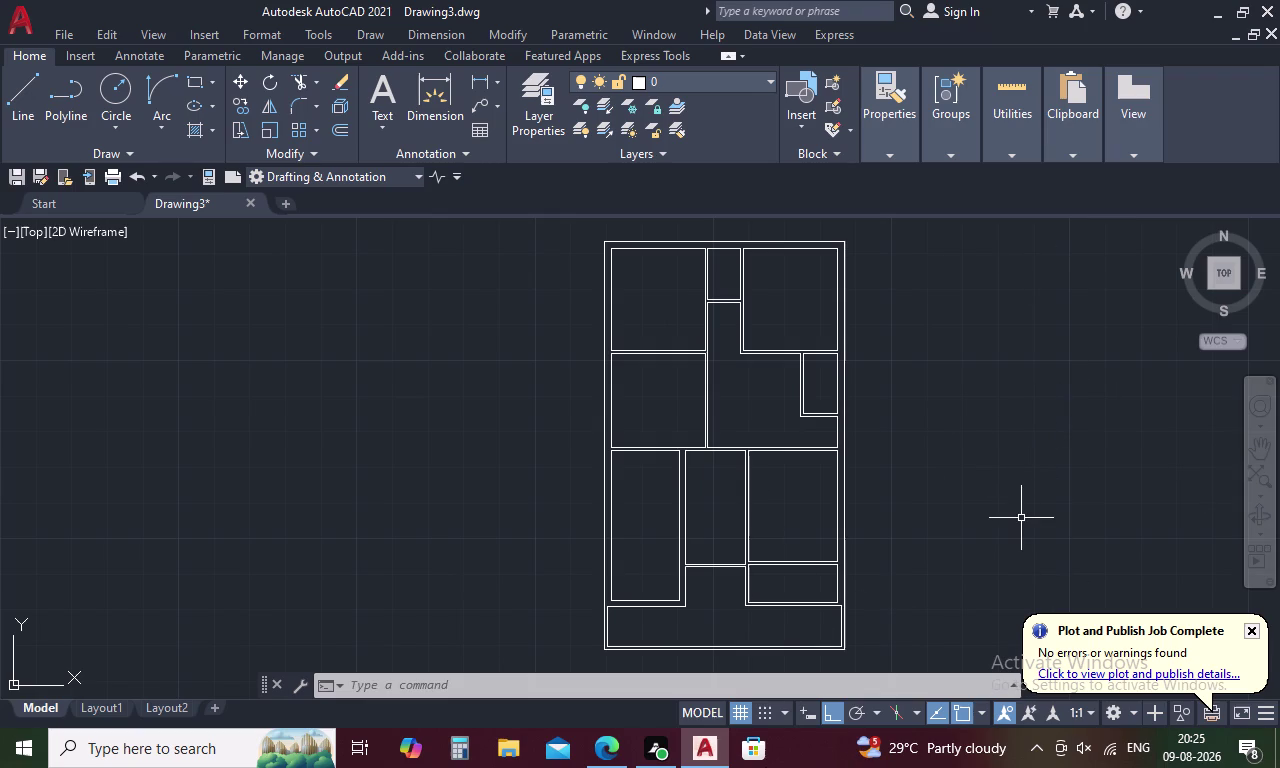
middle_drag(991, 507, 989, 503)
middle_drag(989, 503, 775, 359)
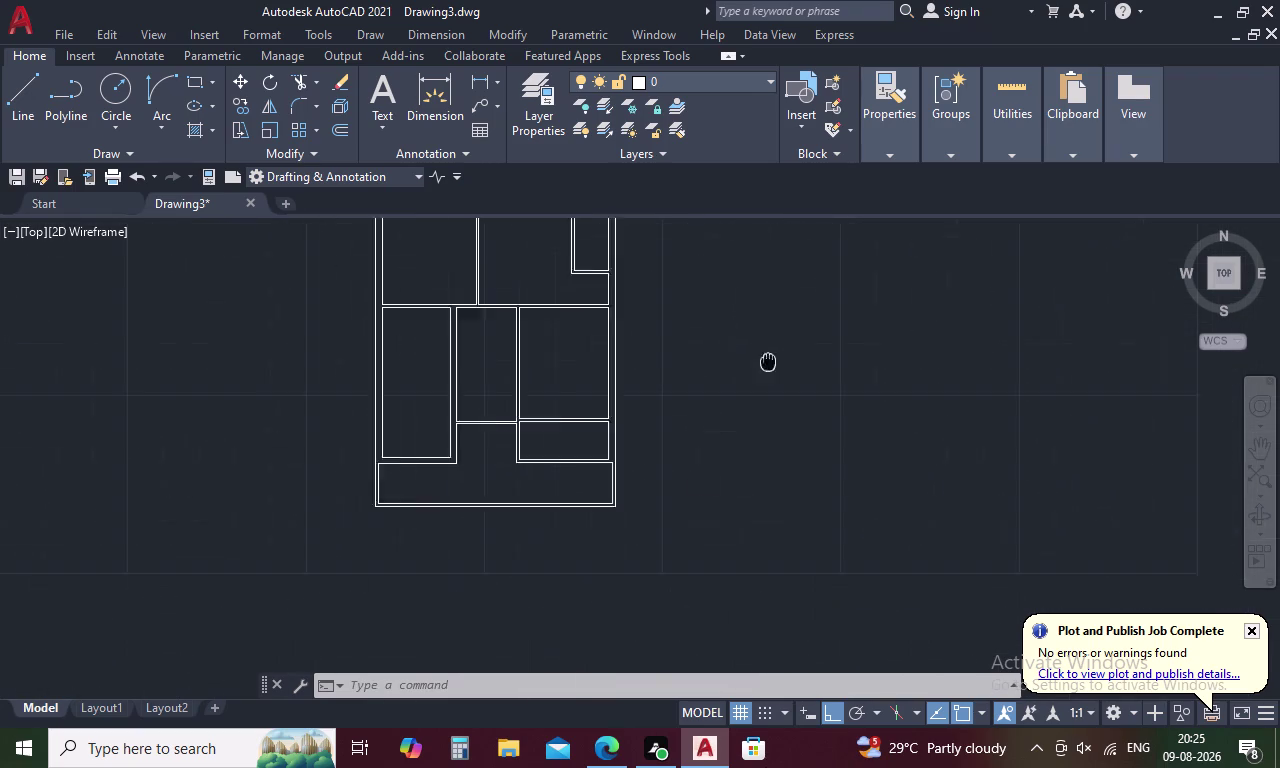
middle_drag(775, 359, 745, 484)
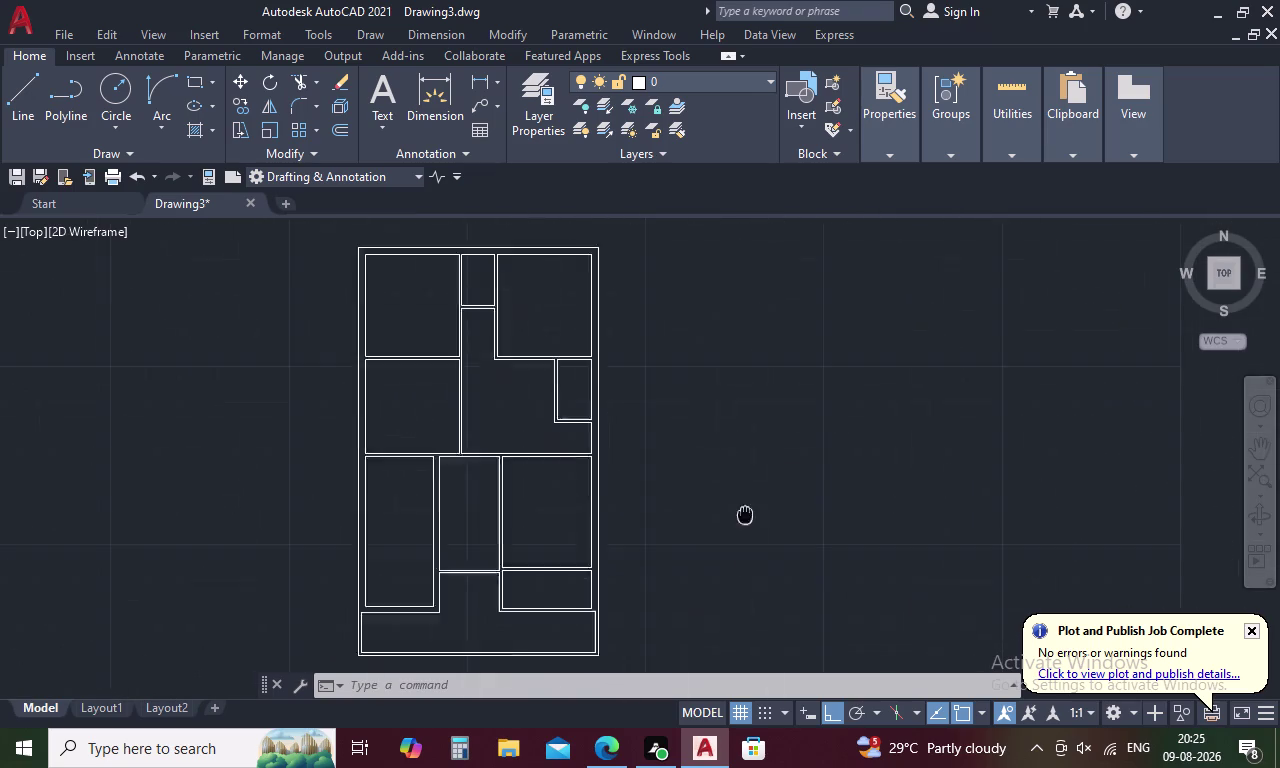
middle_drag(745, 484, 803, 592)
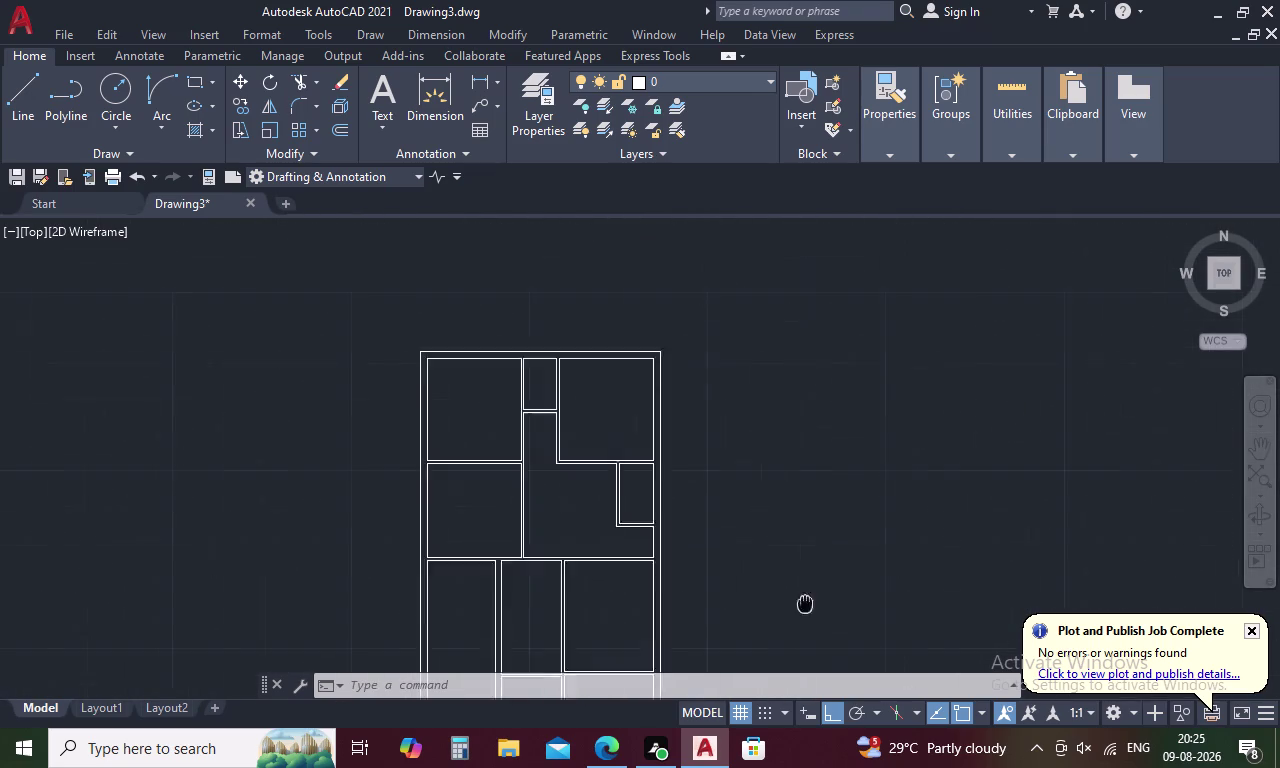
middle_drag(803, 592, 897, 455)
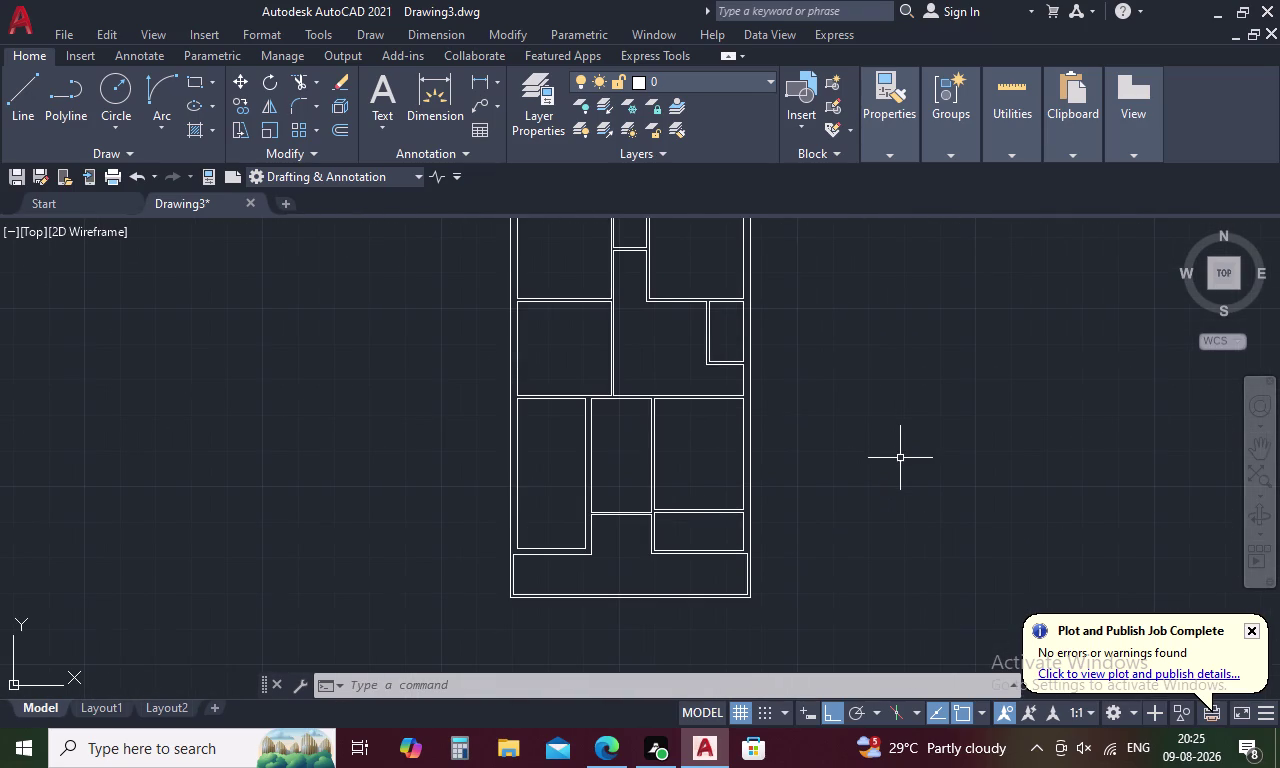
scroll(down, 3)
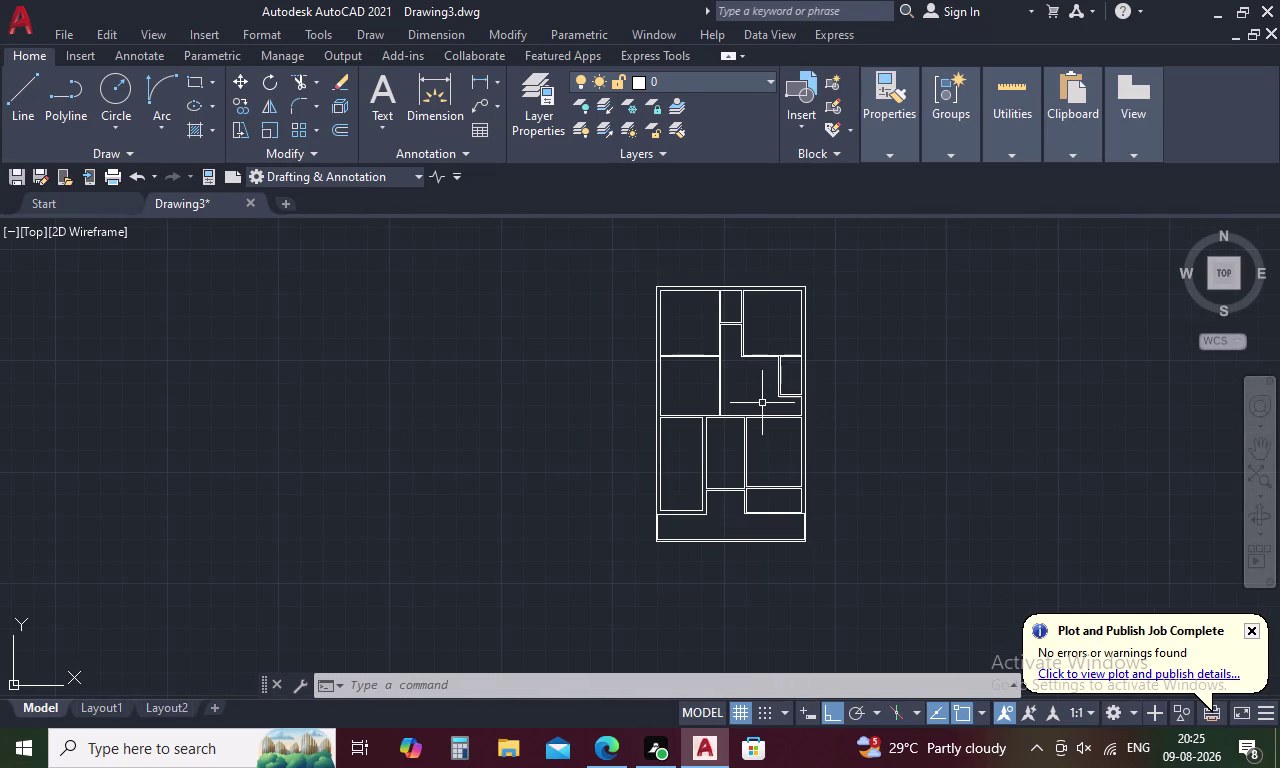
scroll(up, 3)
middle_drag(762, 402, 754, 435)
middle_click(754, 435)
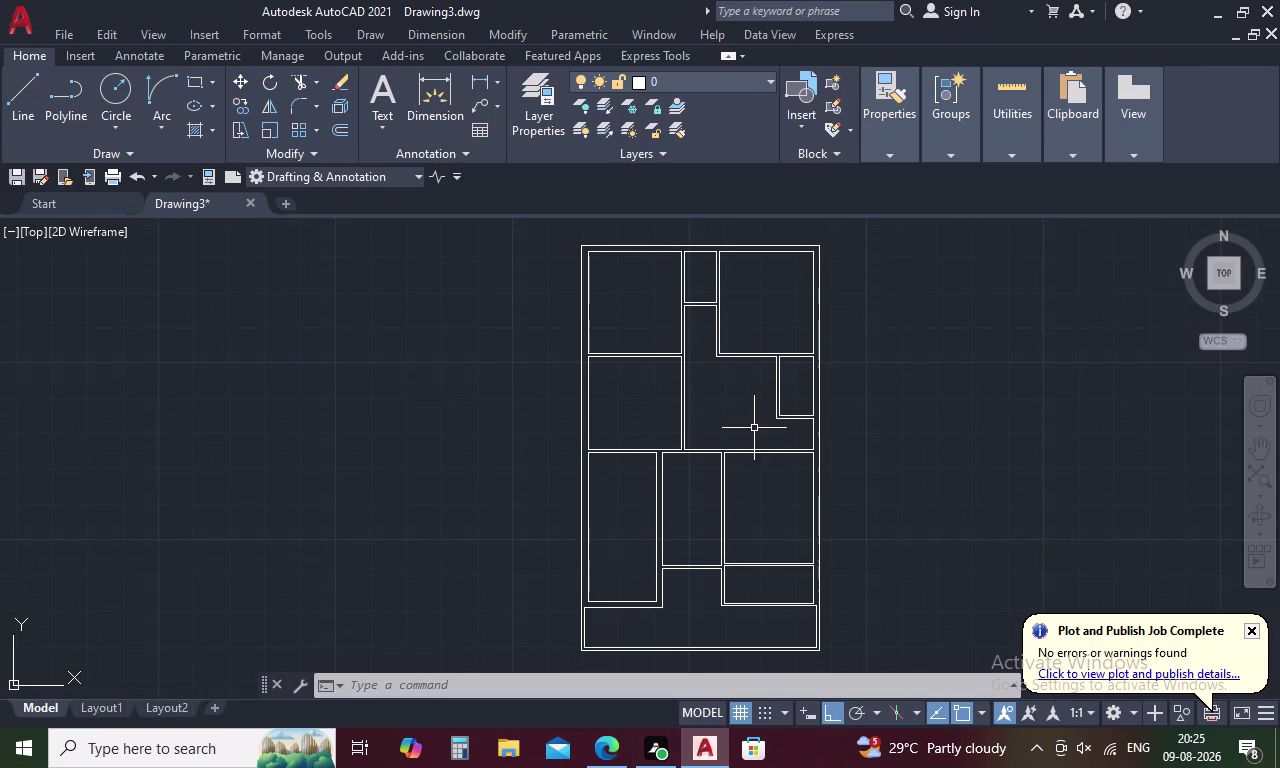
drag(1008, 357, 262, 655)
drag(1138, 320, 487, 371)
drag(914, 322, 574, 224)
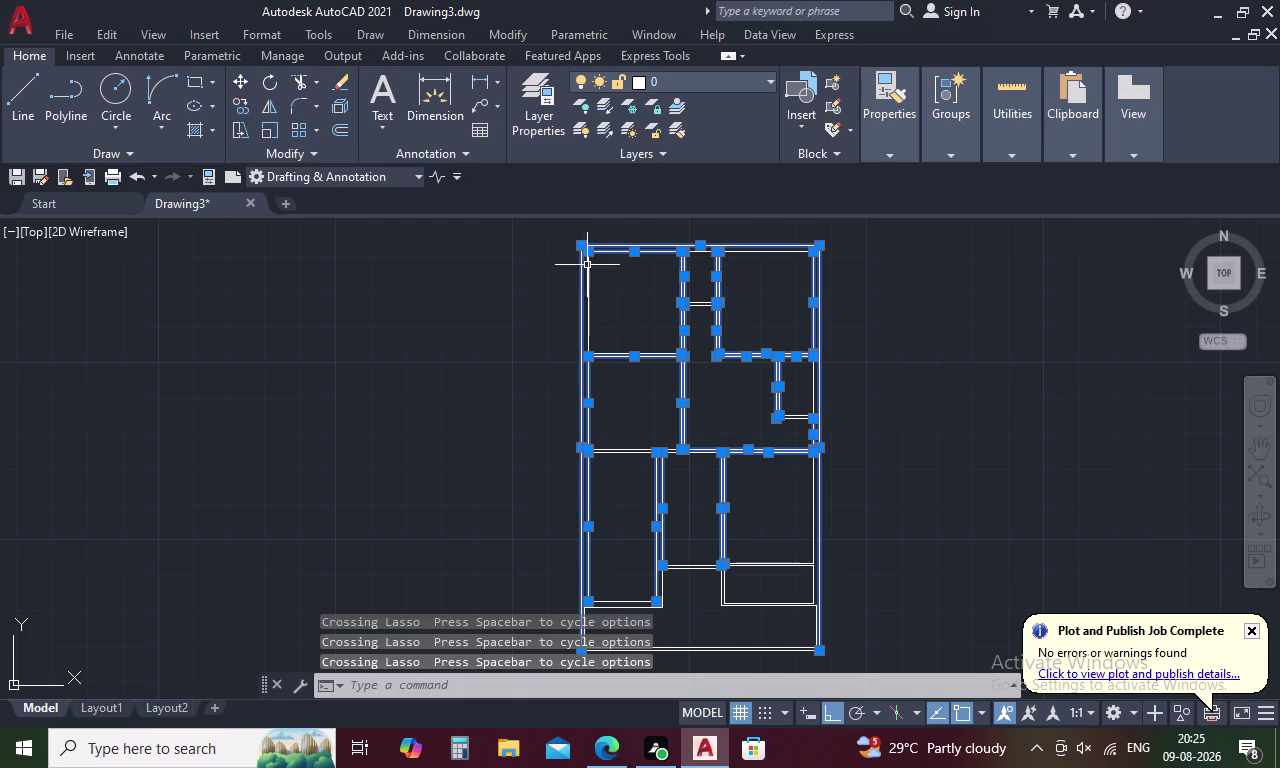
drag(878, 383, 378, 471)
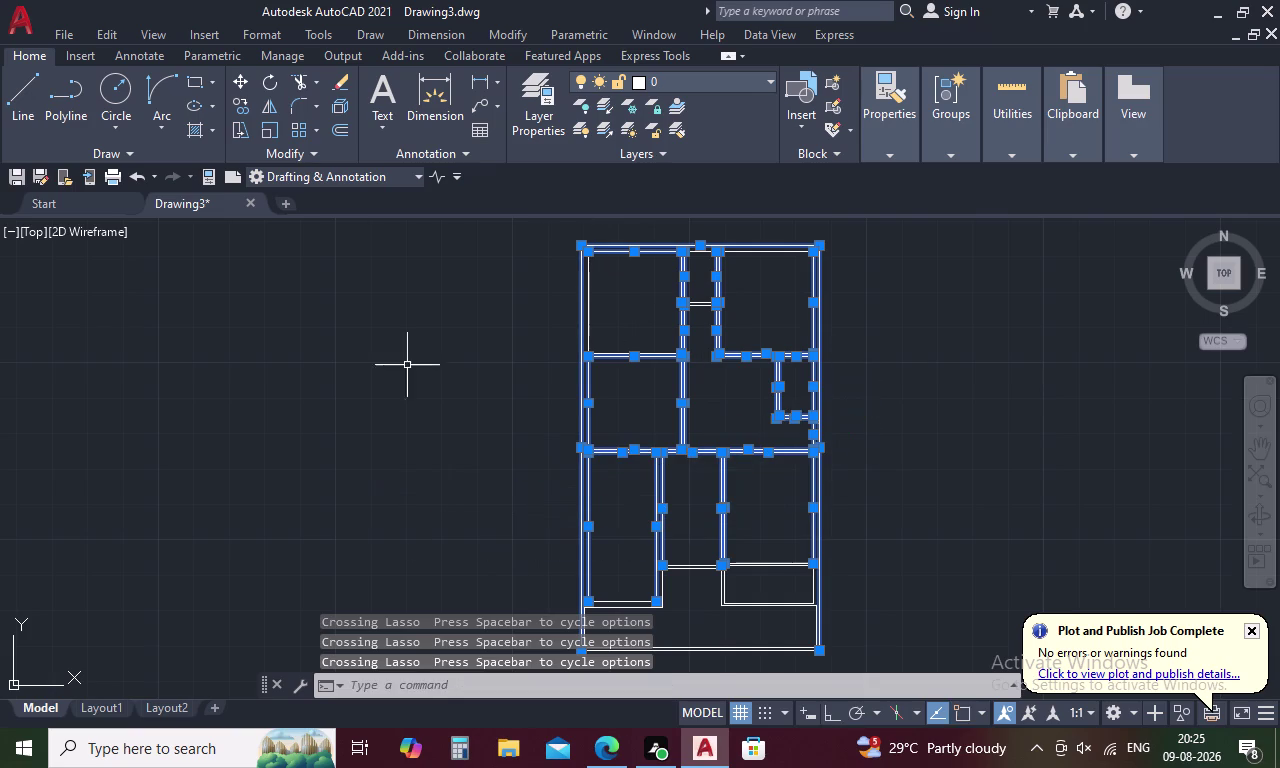
drag(442, 329, 536, 233)
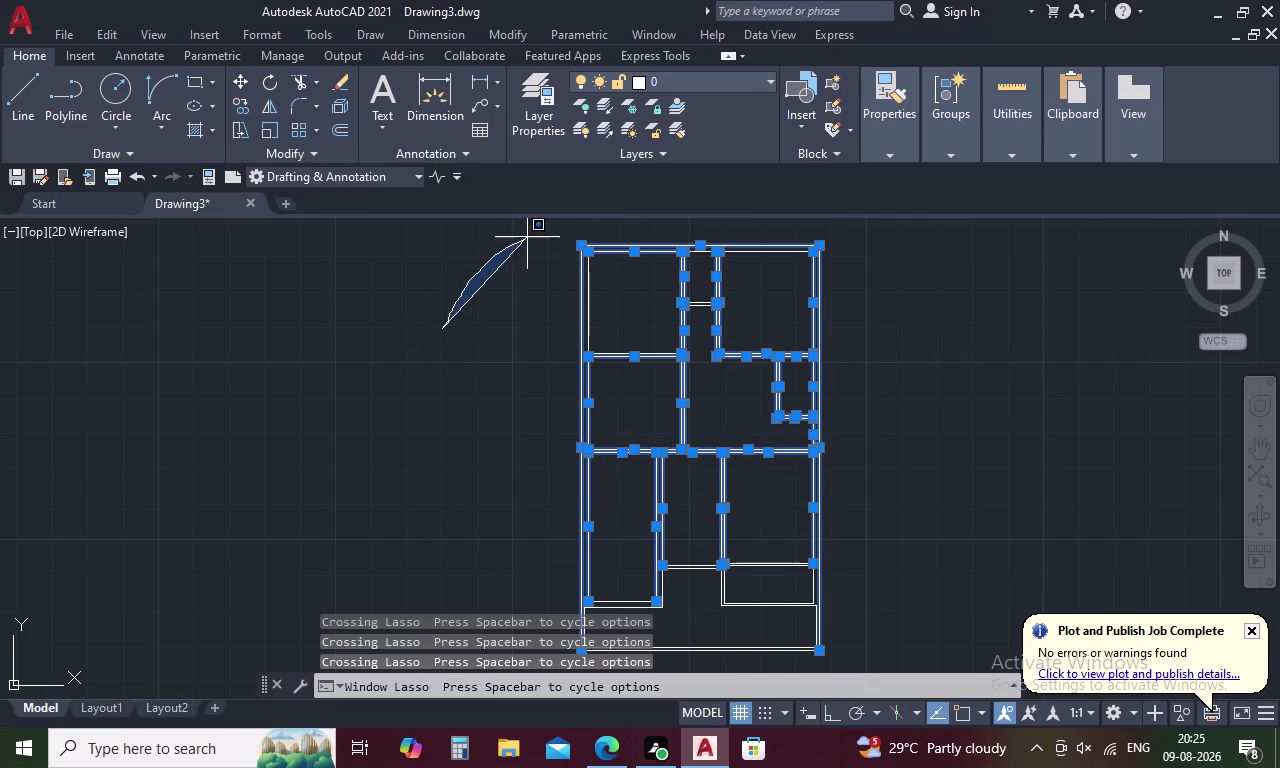
drag(536, 233, 553, 571)
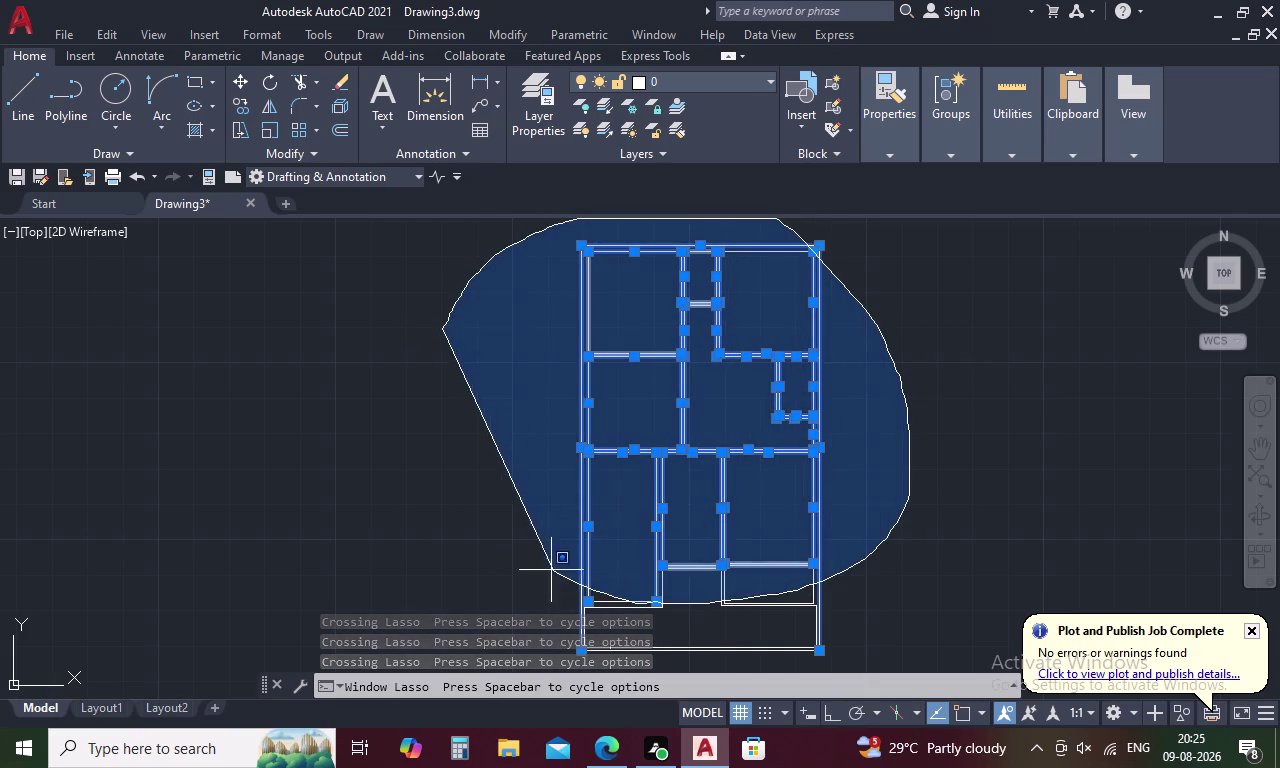
drag(553, 571, 509, 512)
middle_drag(565, 487, 631, 325)
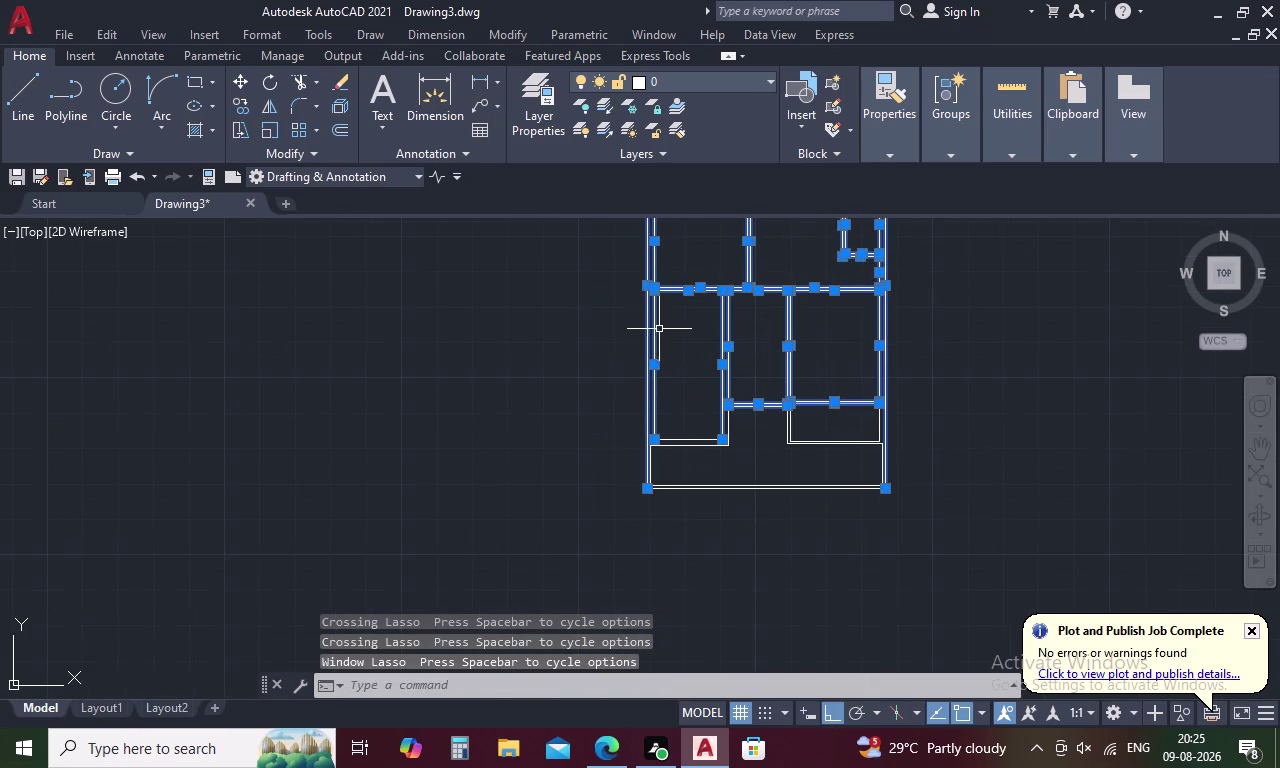
drag(595, 400, 495, 492)
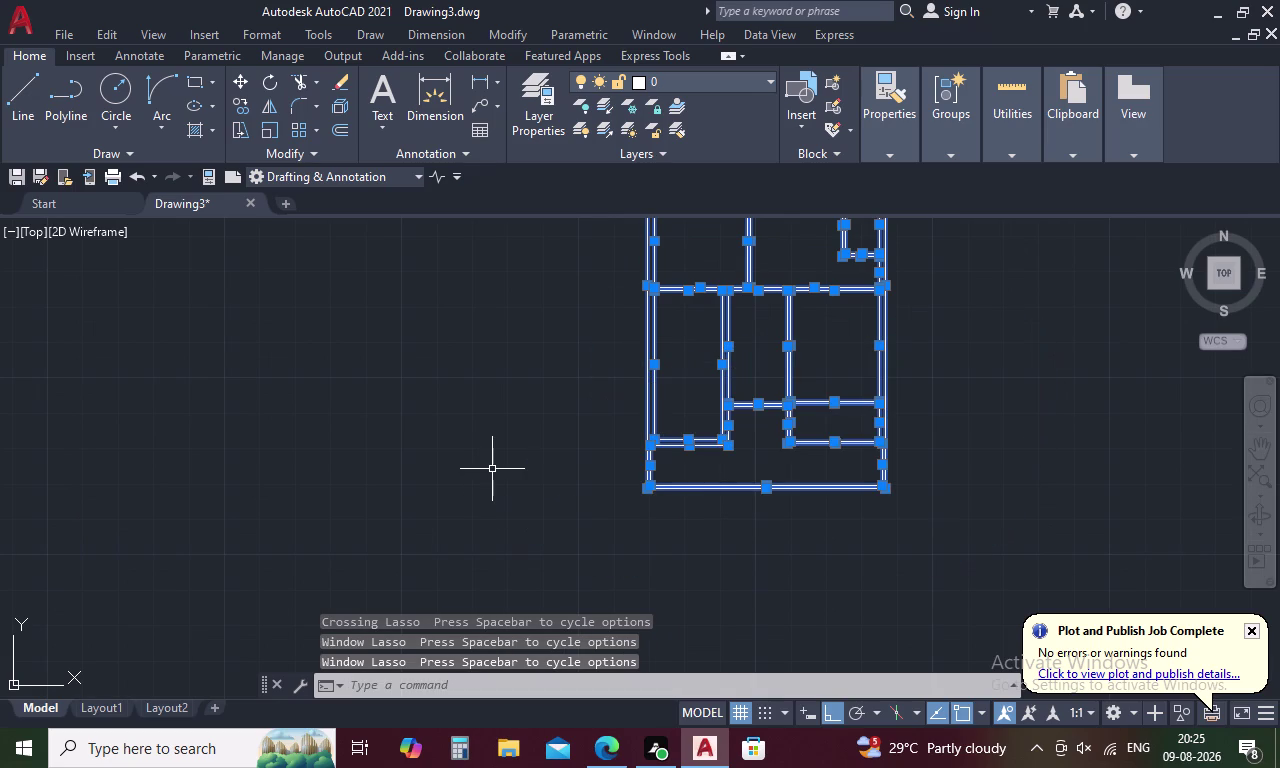
key(Escape)
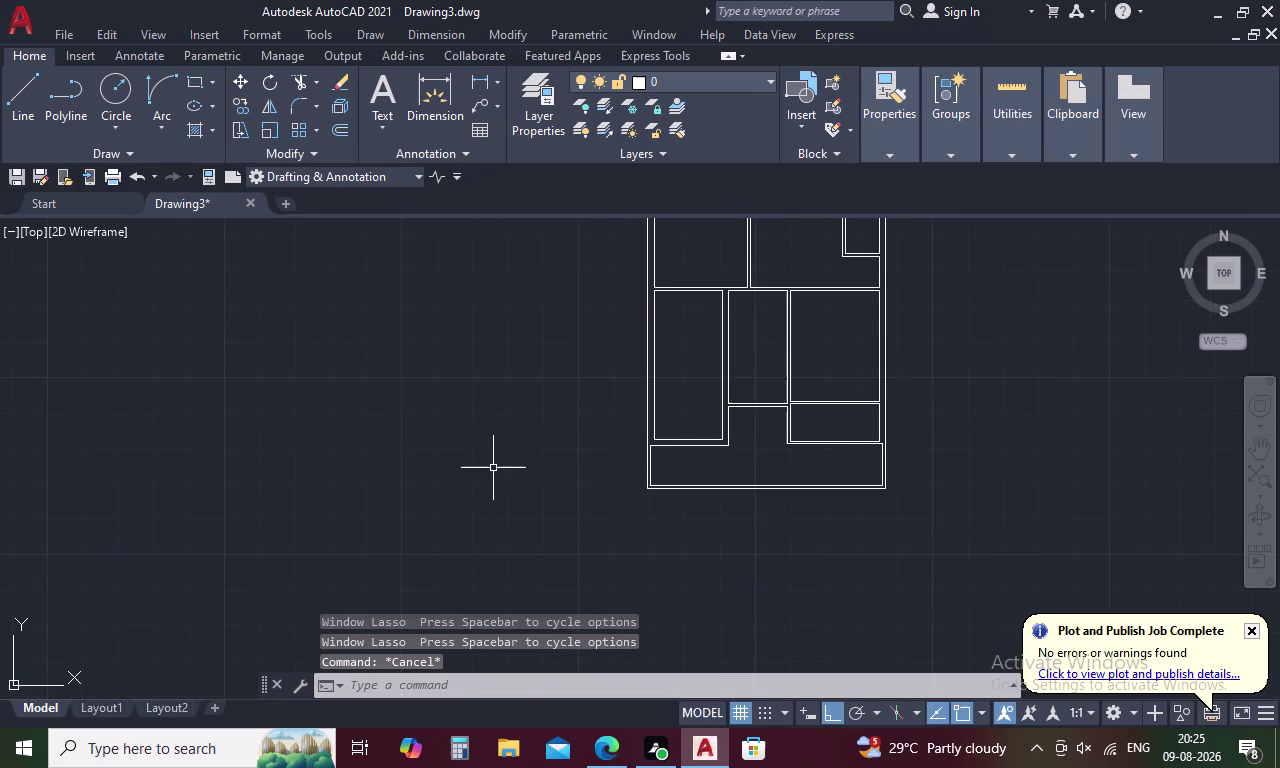
scroll(down, 3)
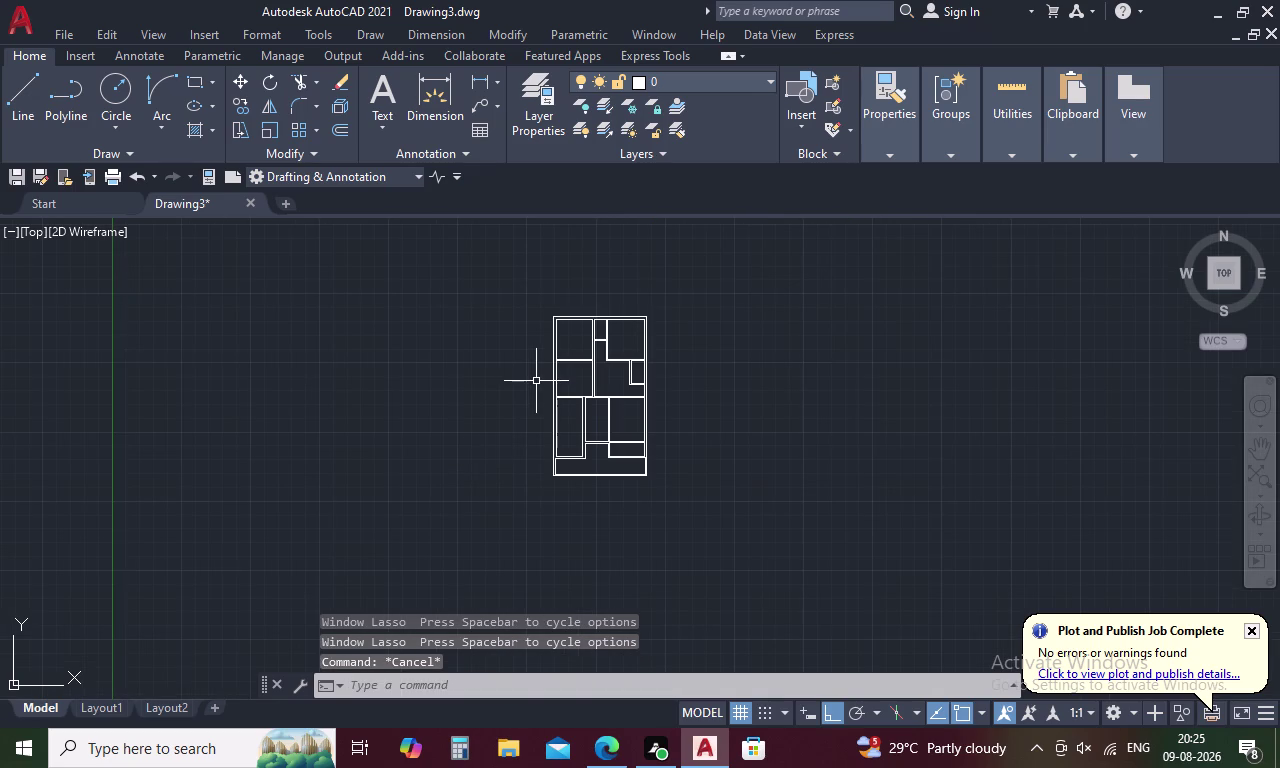
scroll(up, 3)
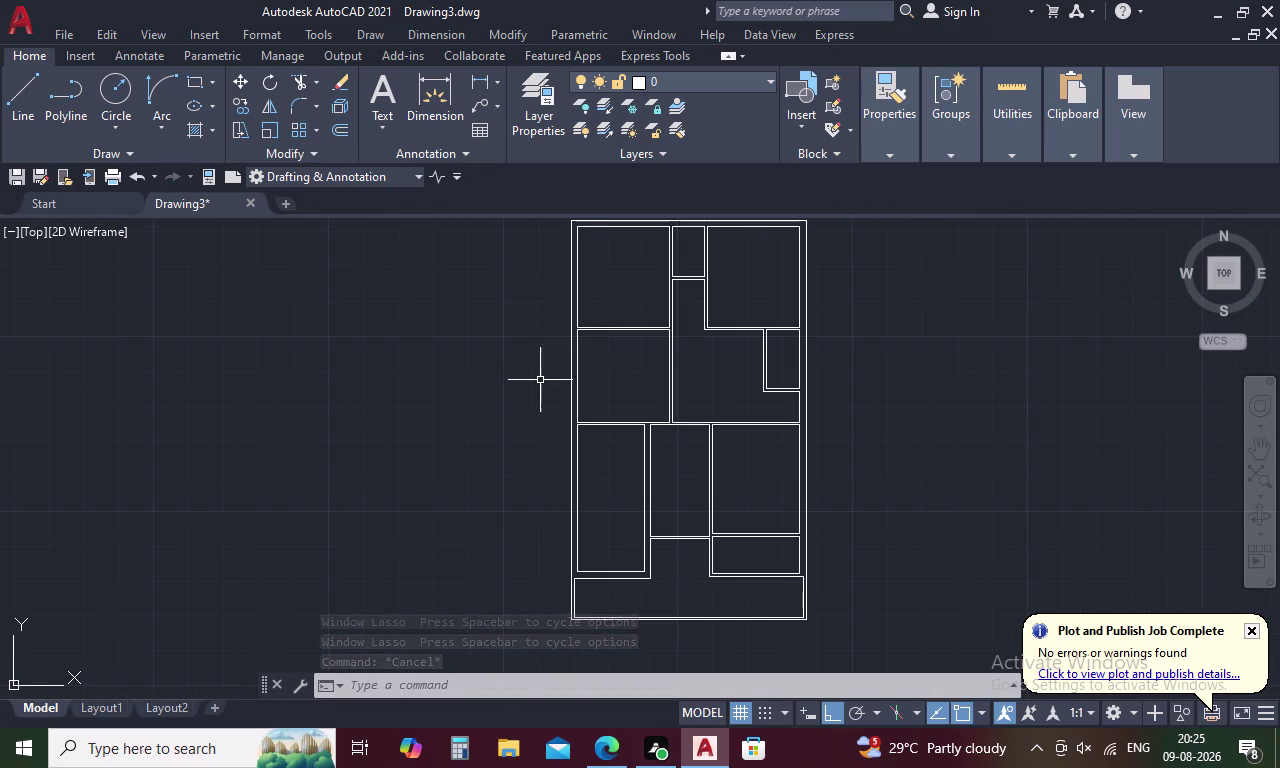
middle_drag(558, 409, 567, 437)
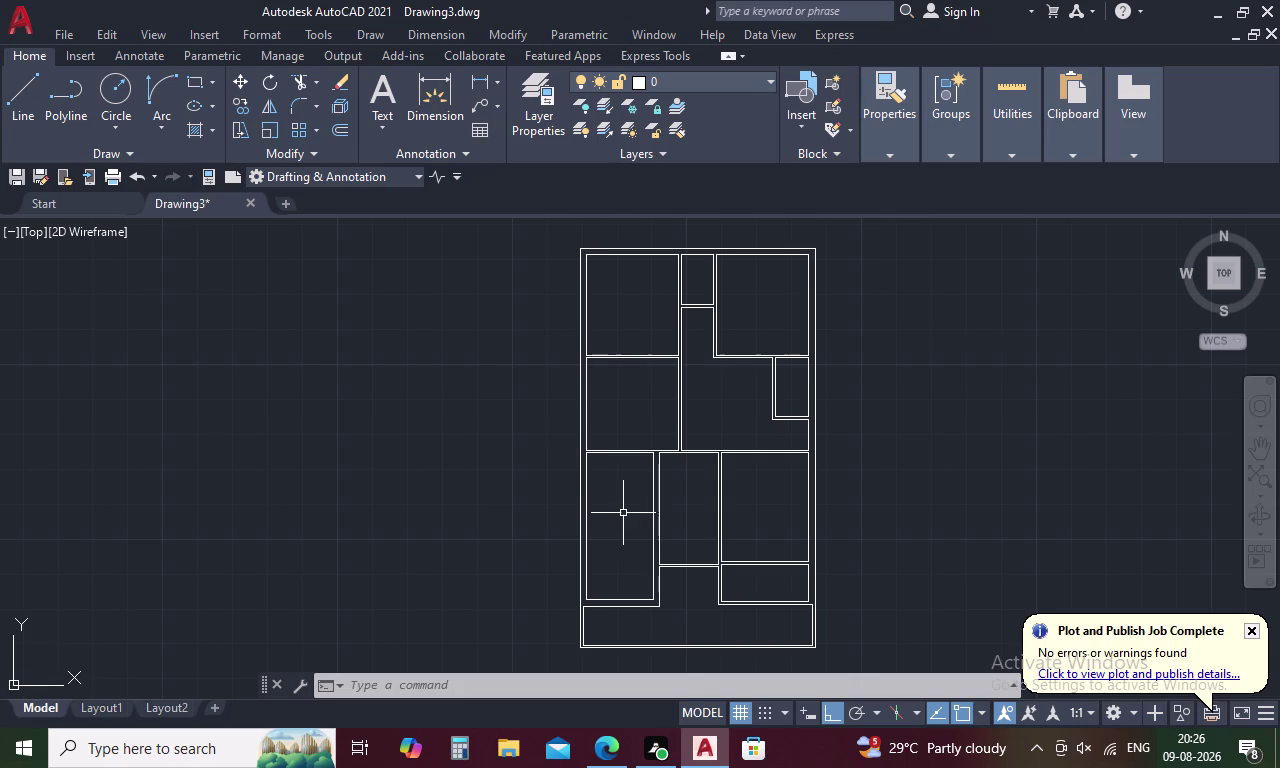
Pan the floor plan lower on screen and enter O for another offset.
middle_drag(623, 513, 638, 447)
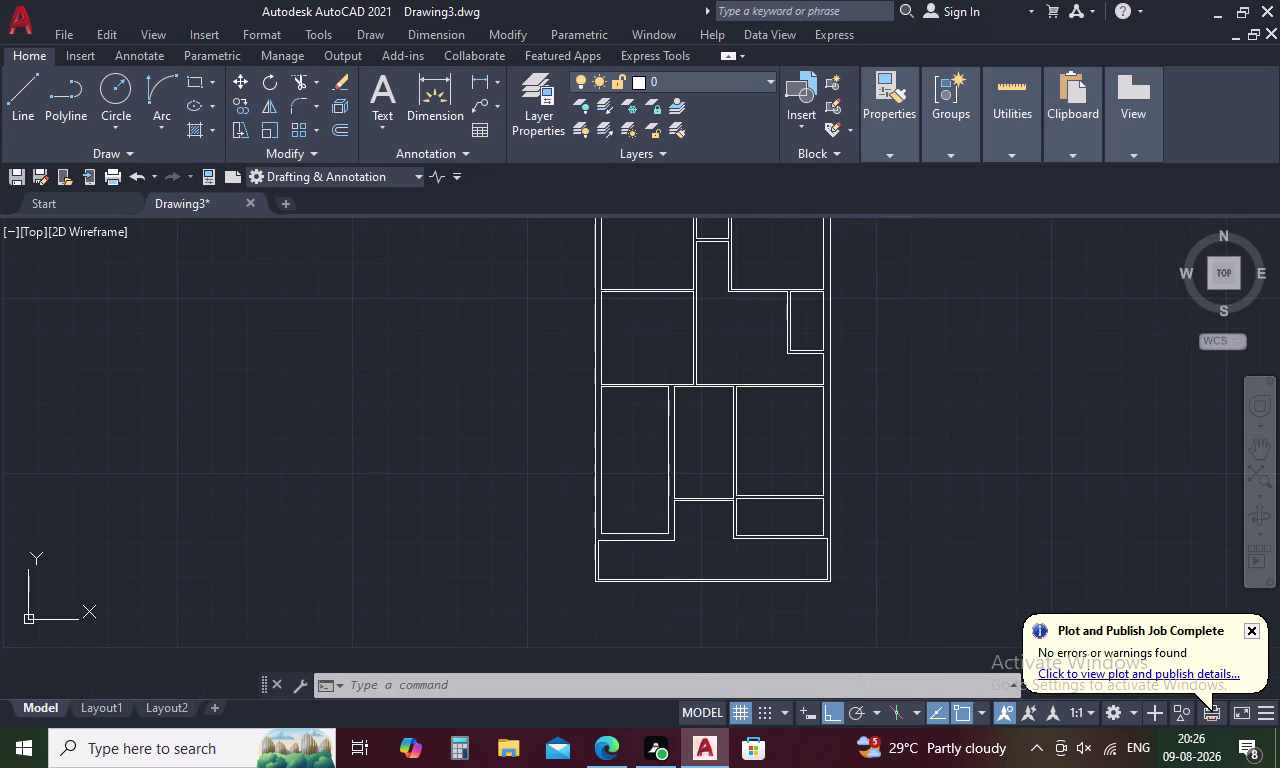
key(Escape)
key(o)
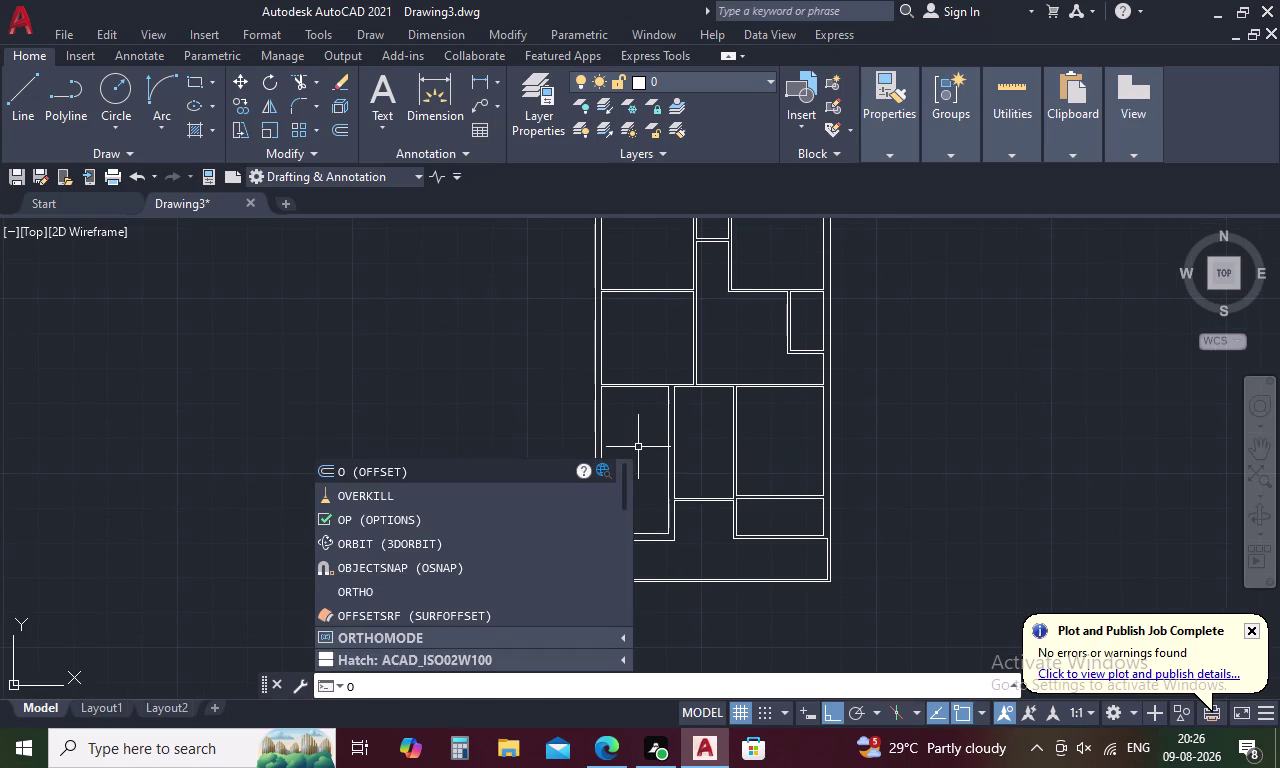
key(space)
text(3)
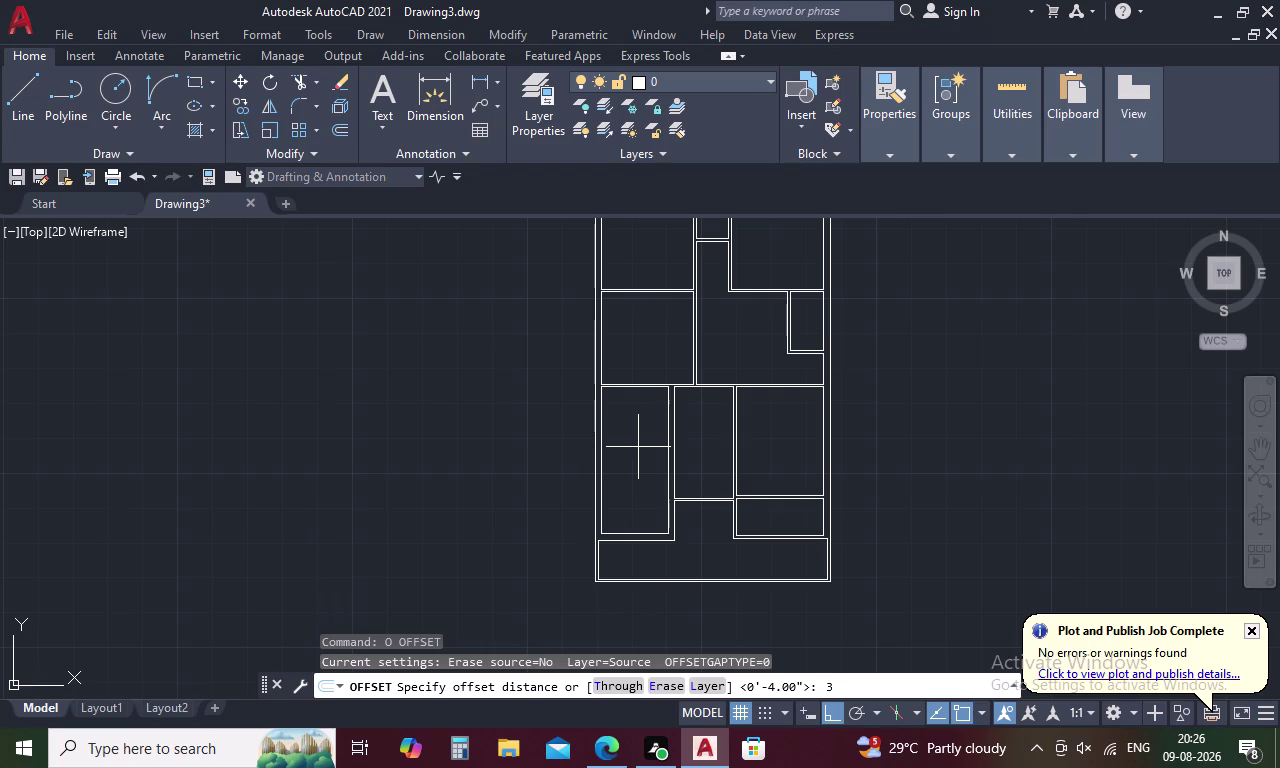
text(')
key(space)
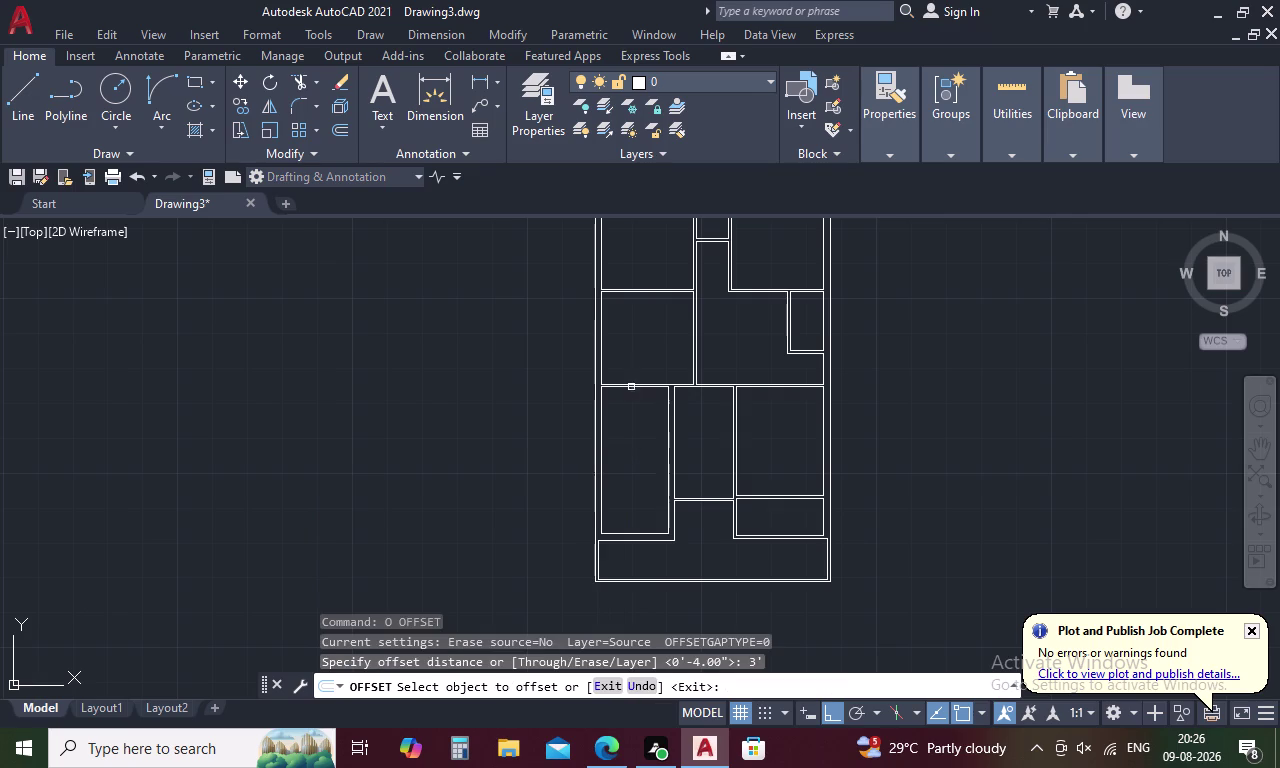
scroll(up, 3)
click(631, 369)
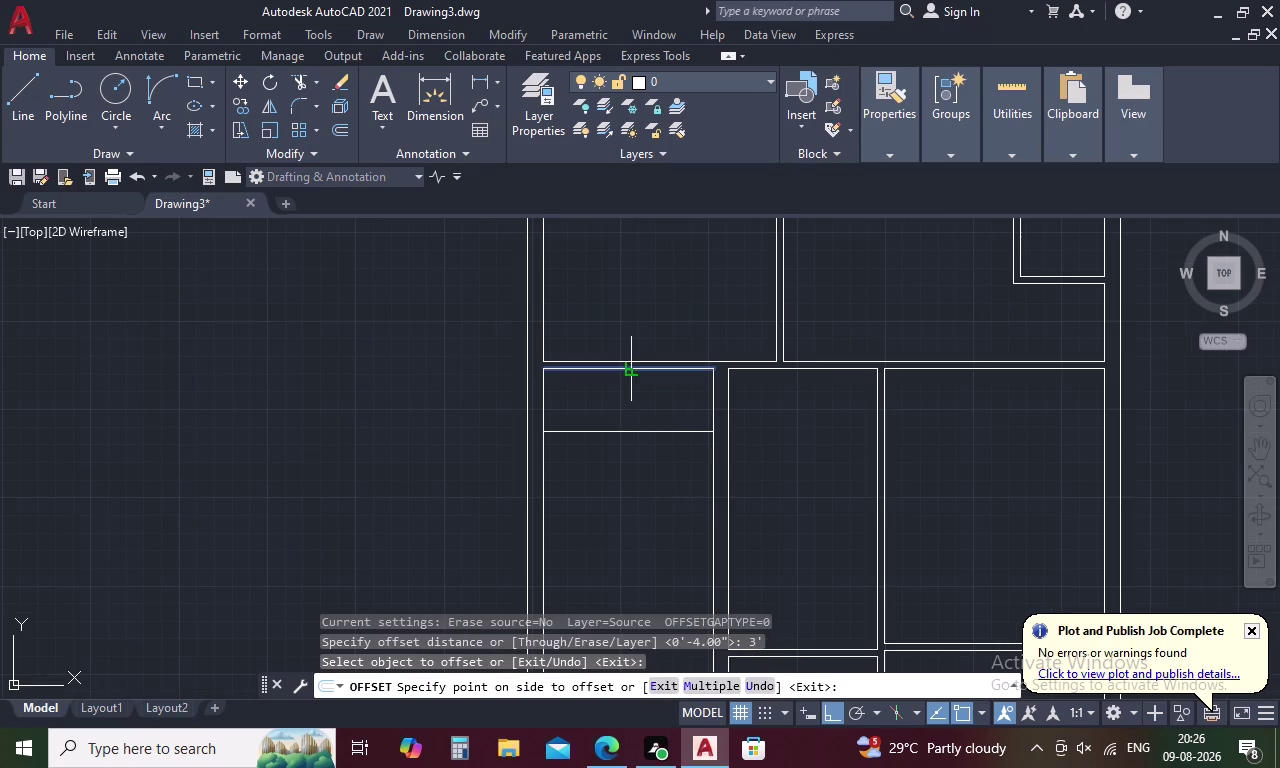
click(632, 429)
middle_drag(635, 496, 636, 488)
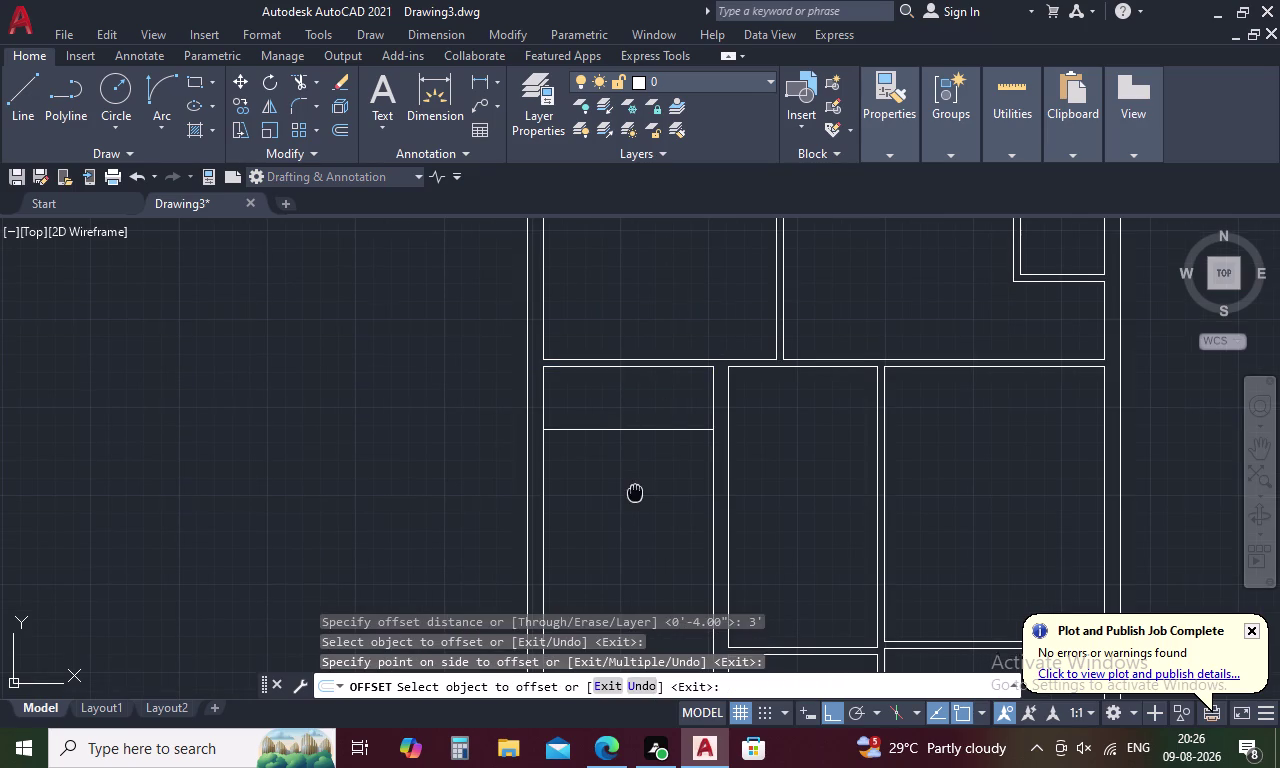
middle_drag(636, 488, 656, 357)
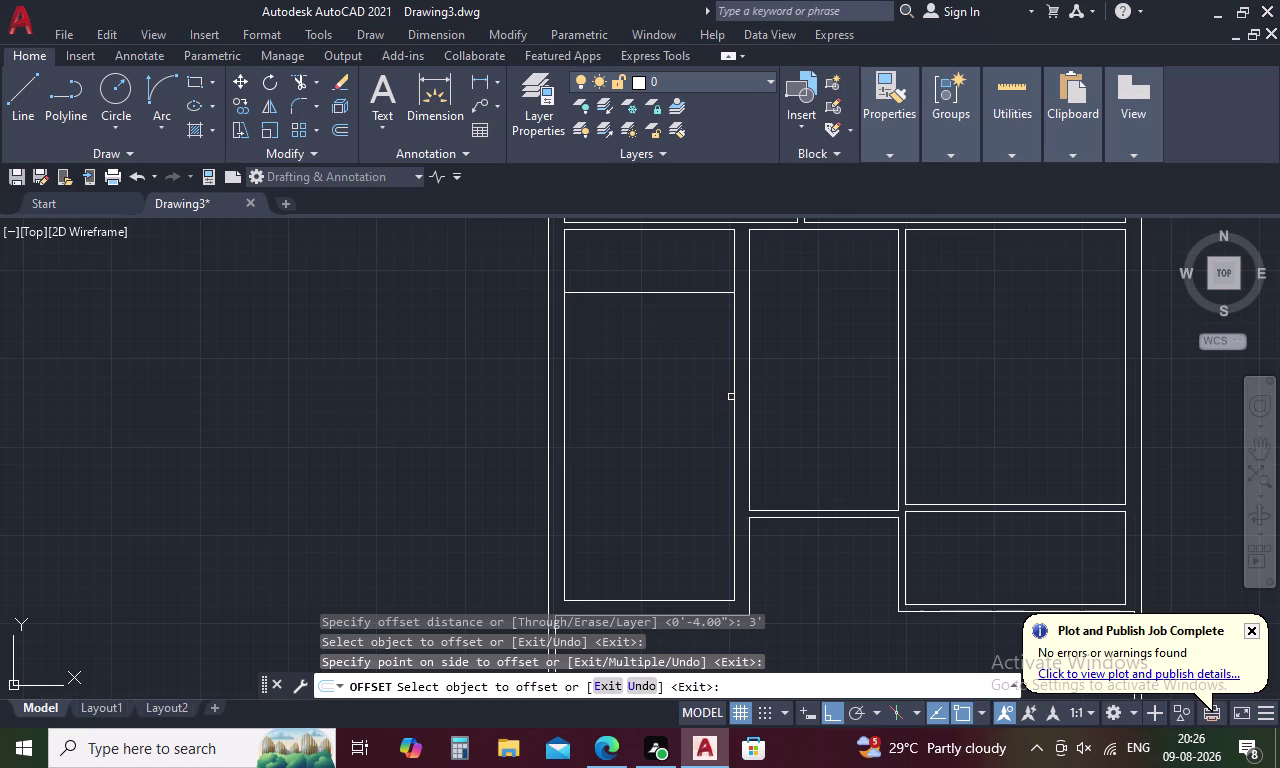
click(734, 395)
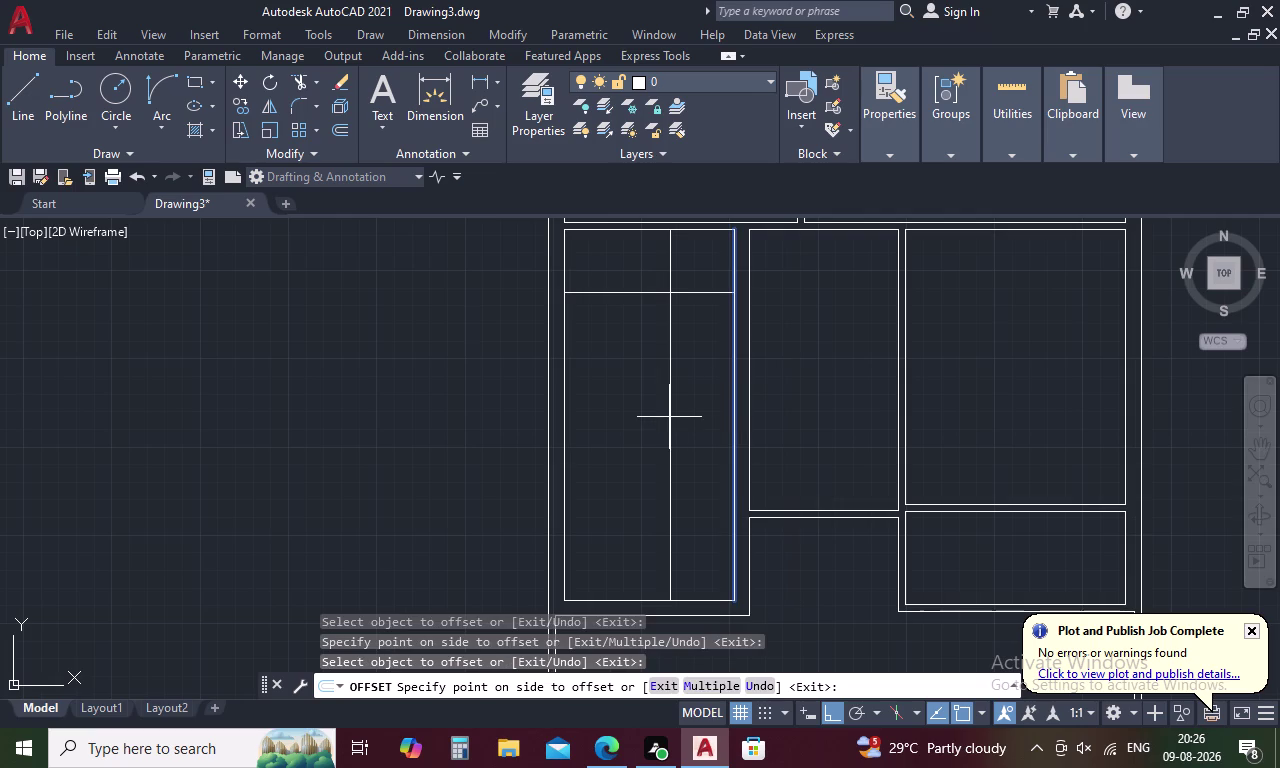
click(669, 417)
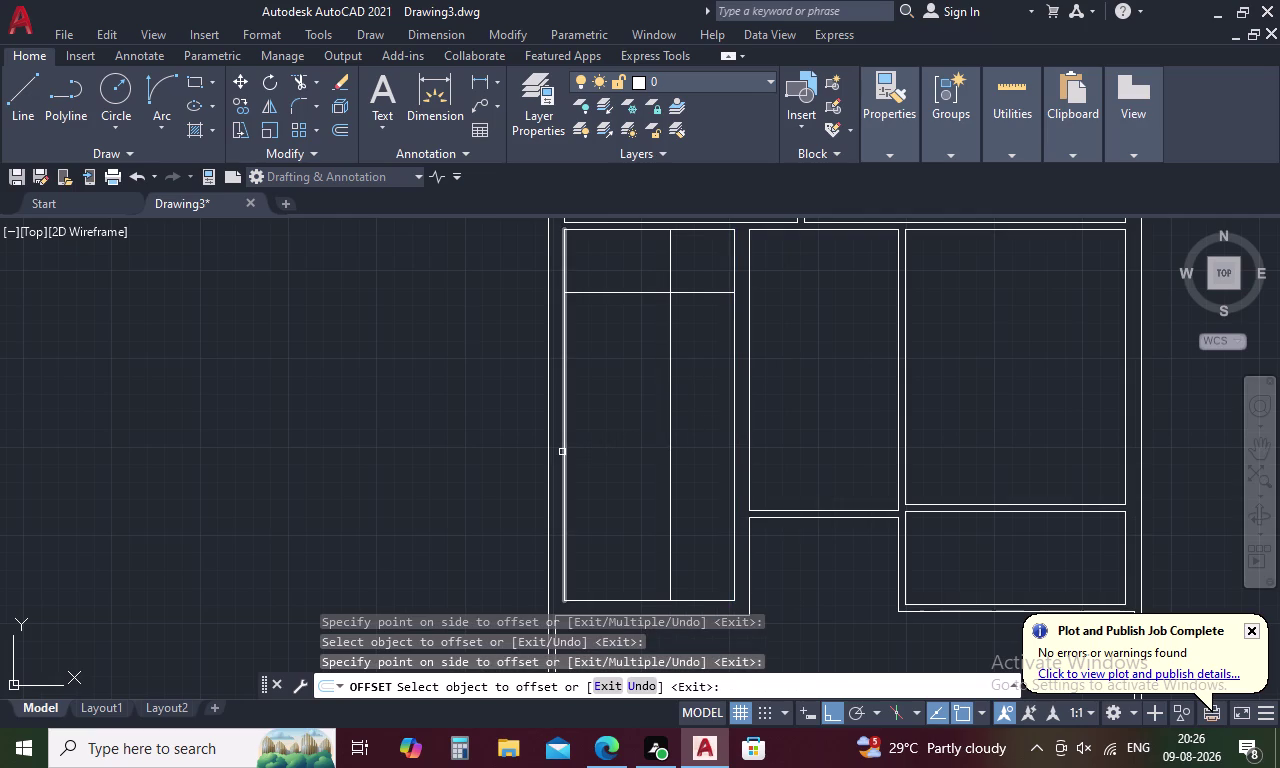
click(562, 452)
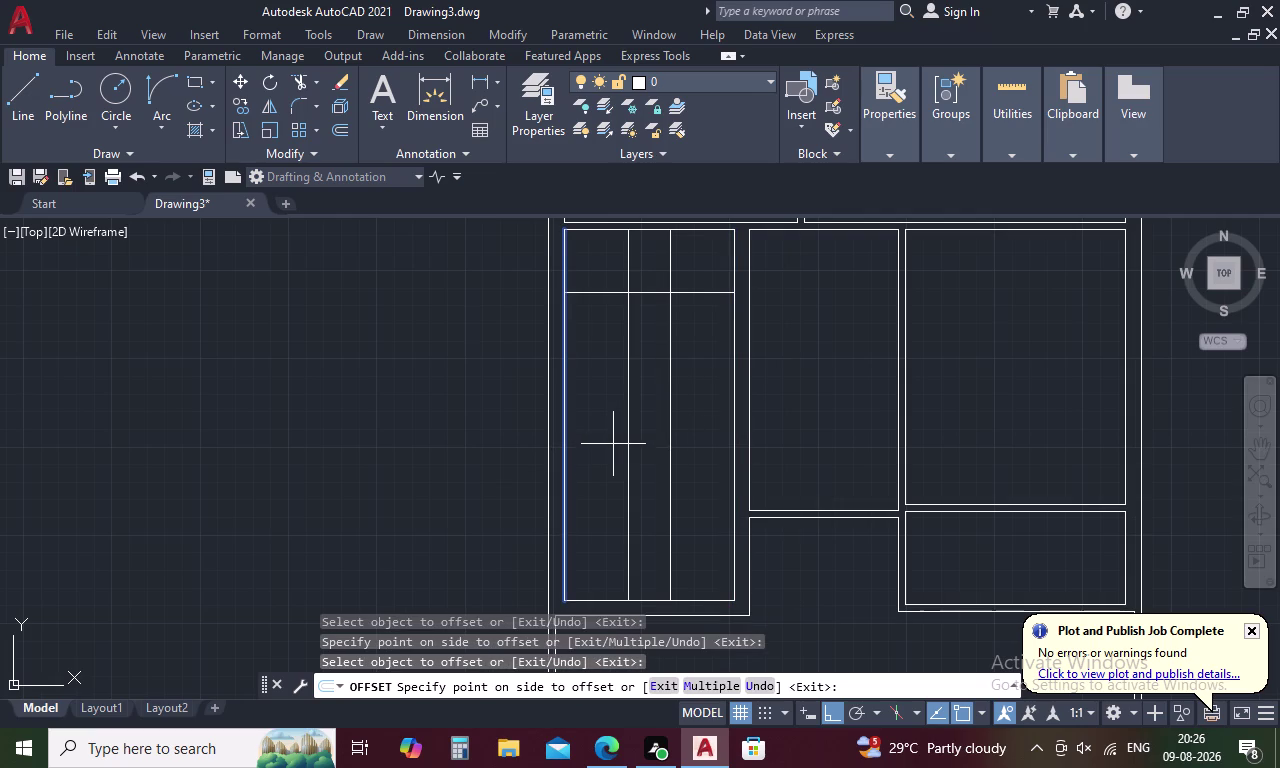
key(Escape)
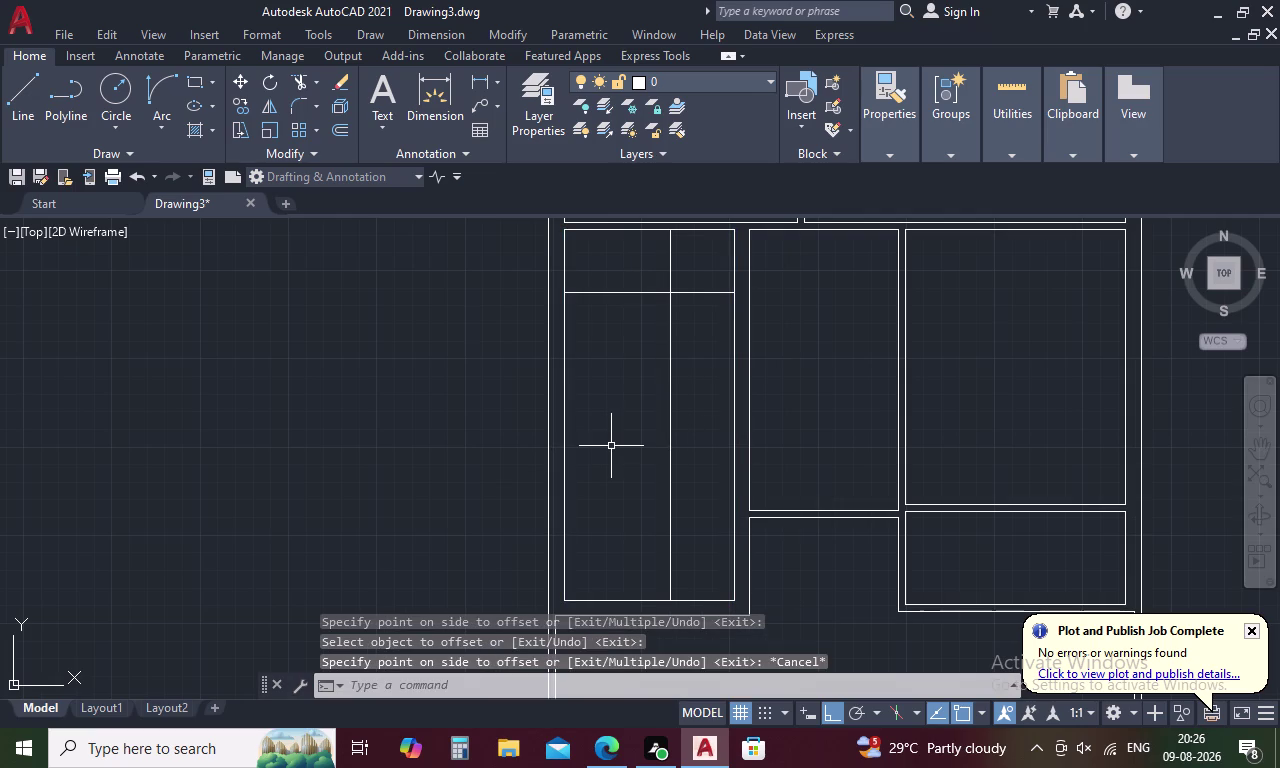
key(Escape)
key(Escape)
key(Escape)
click(668, 407)
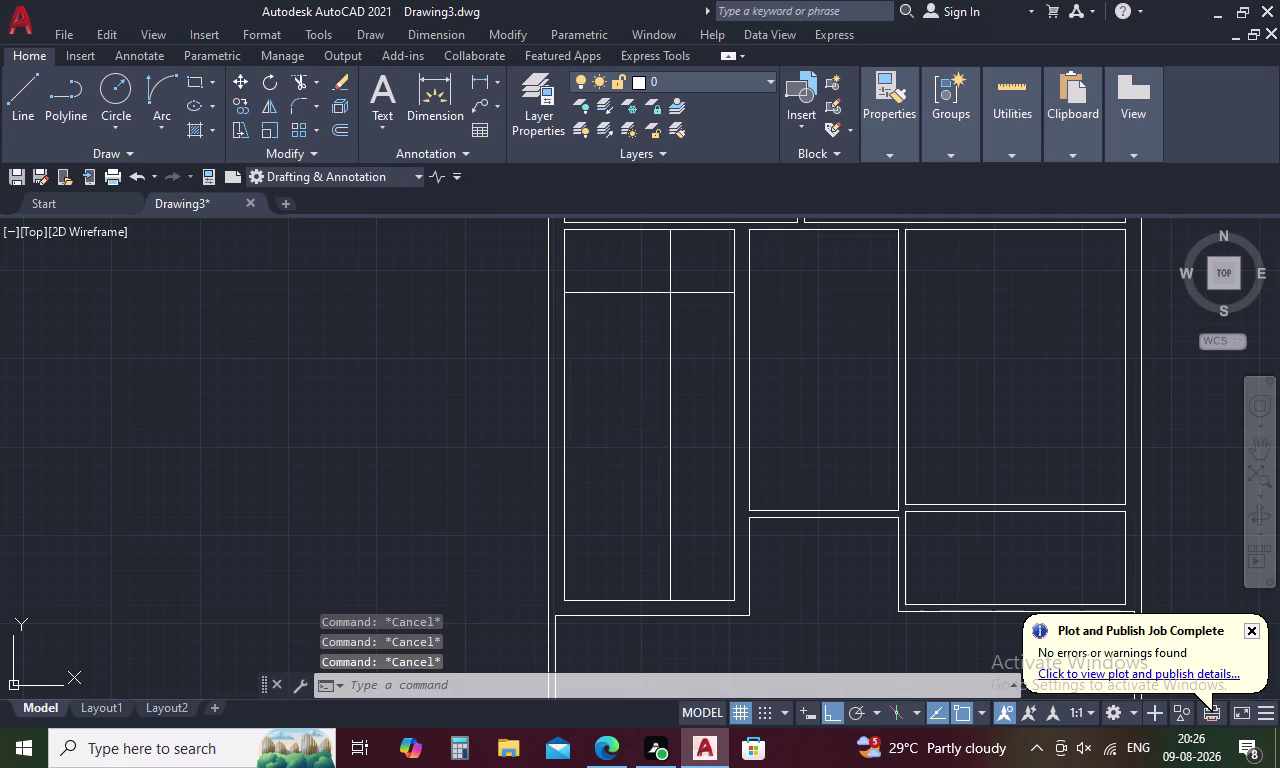
key(Delete)
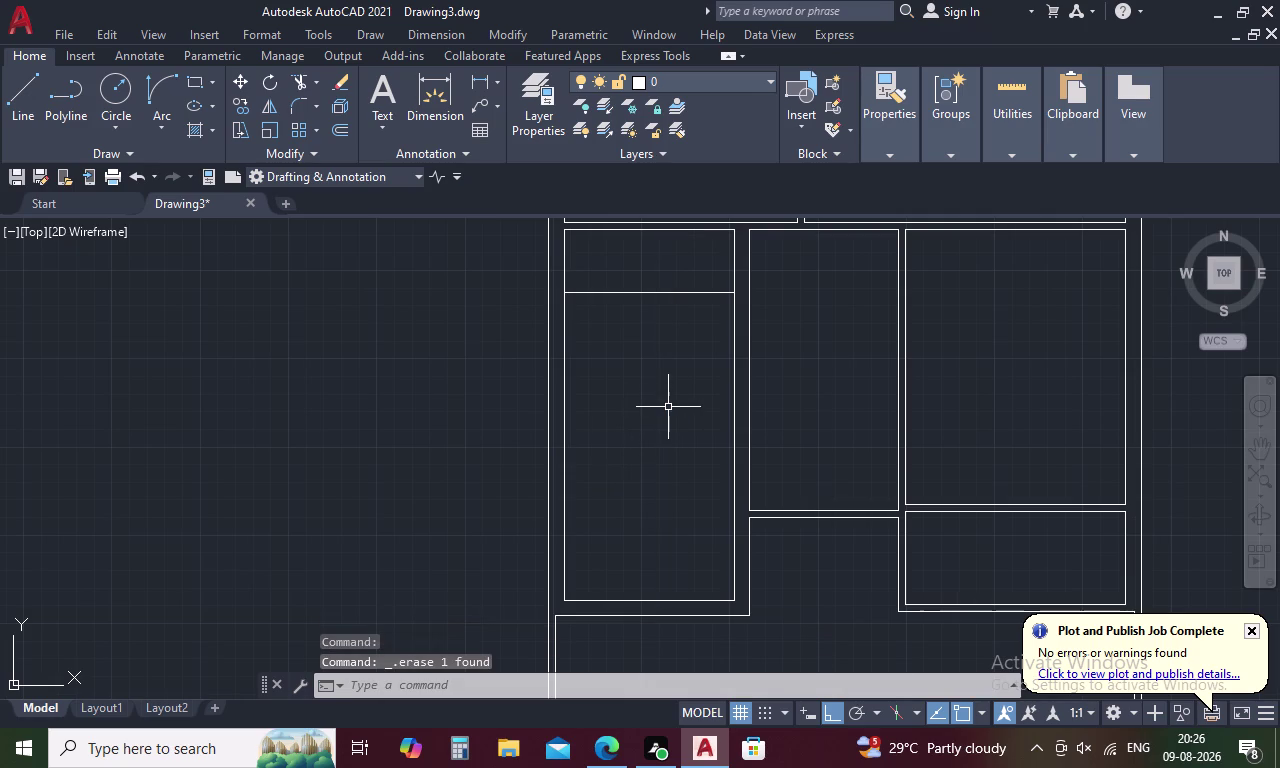
text(O 4')
key(space)
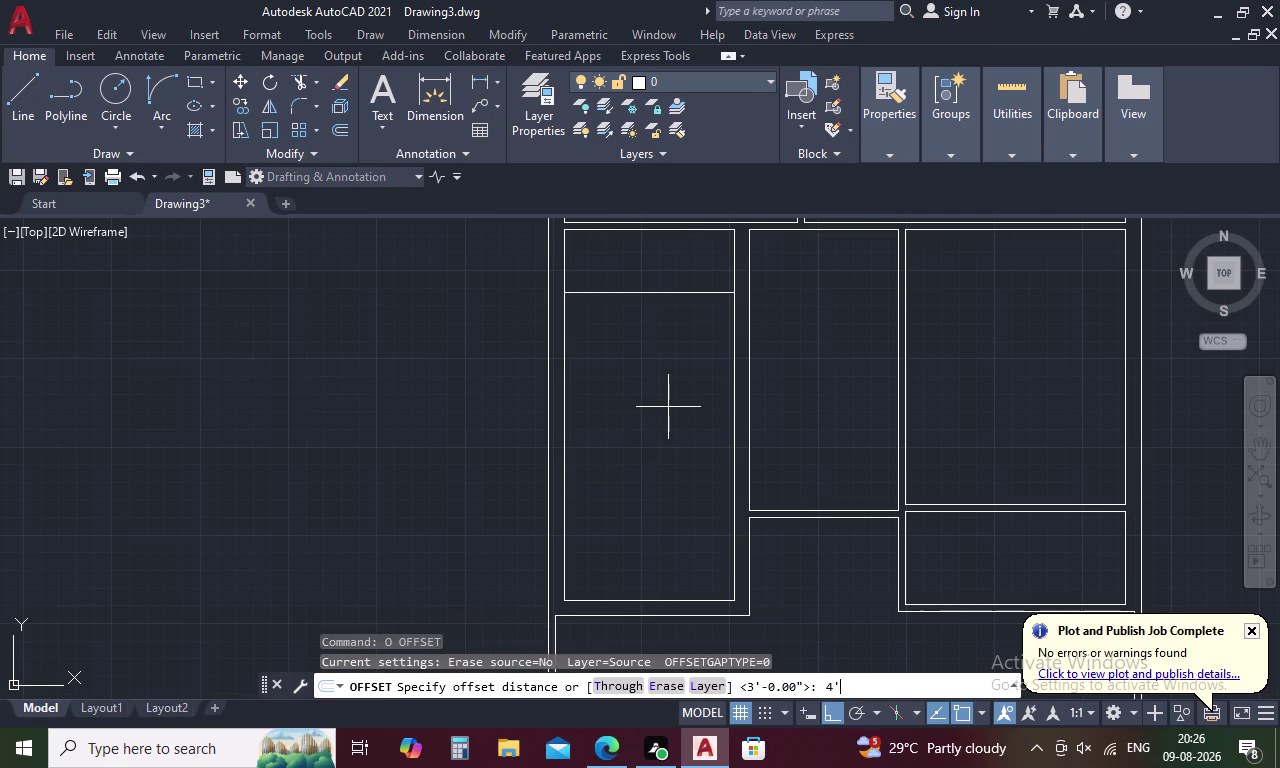
click(733, 340)
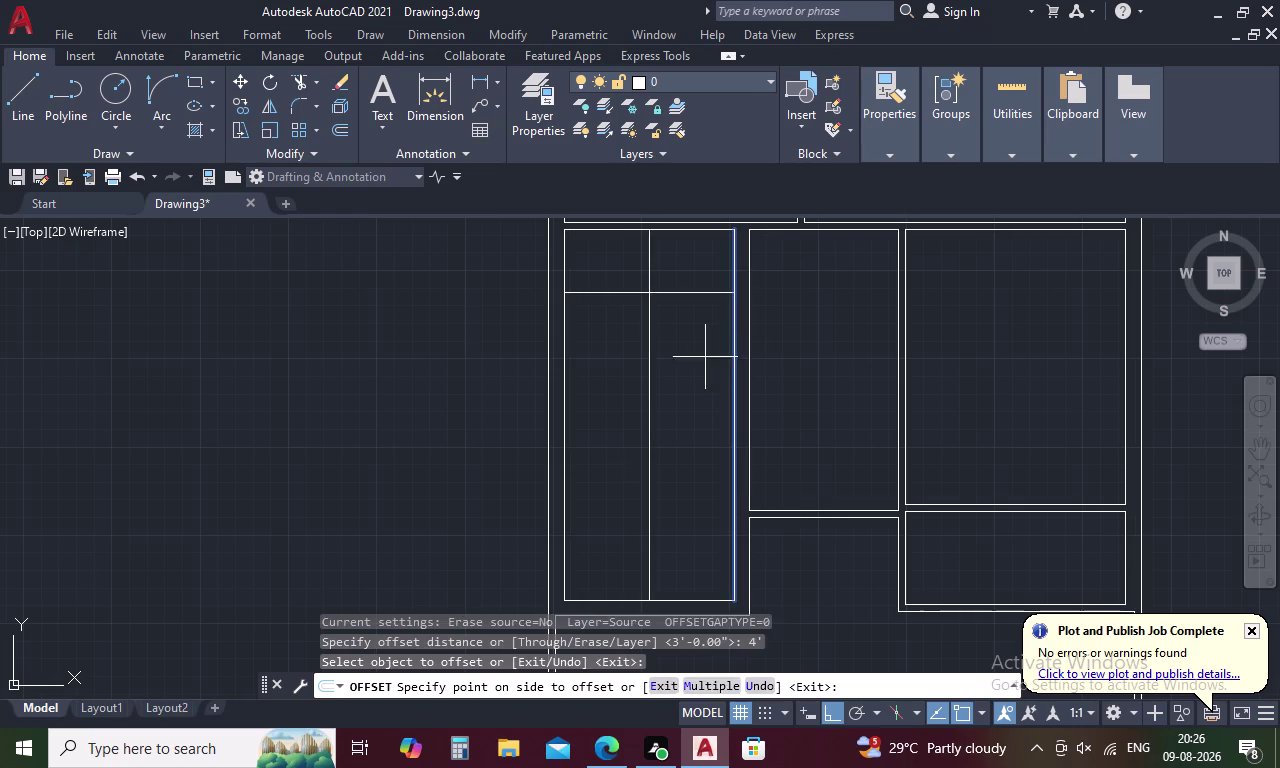
click(704, 358)
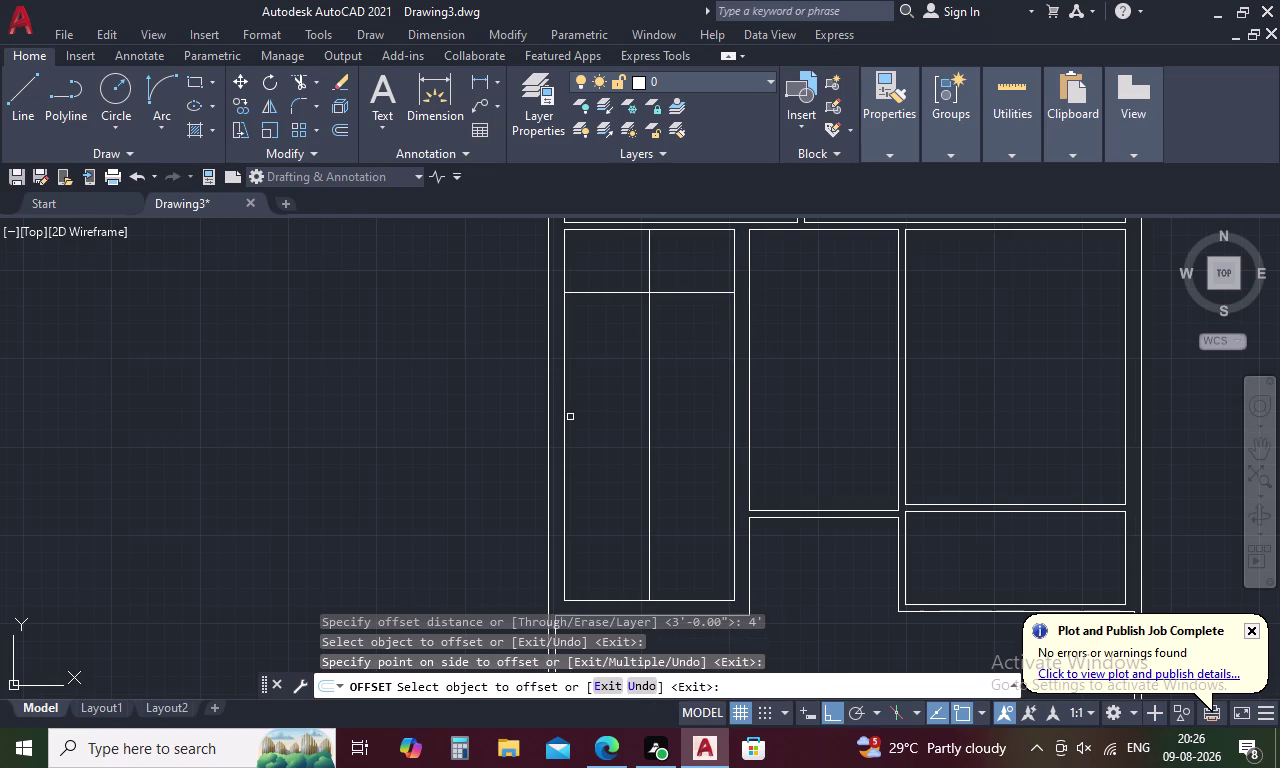
key(Escape)
click(646, 389)
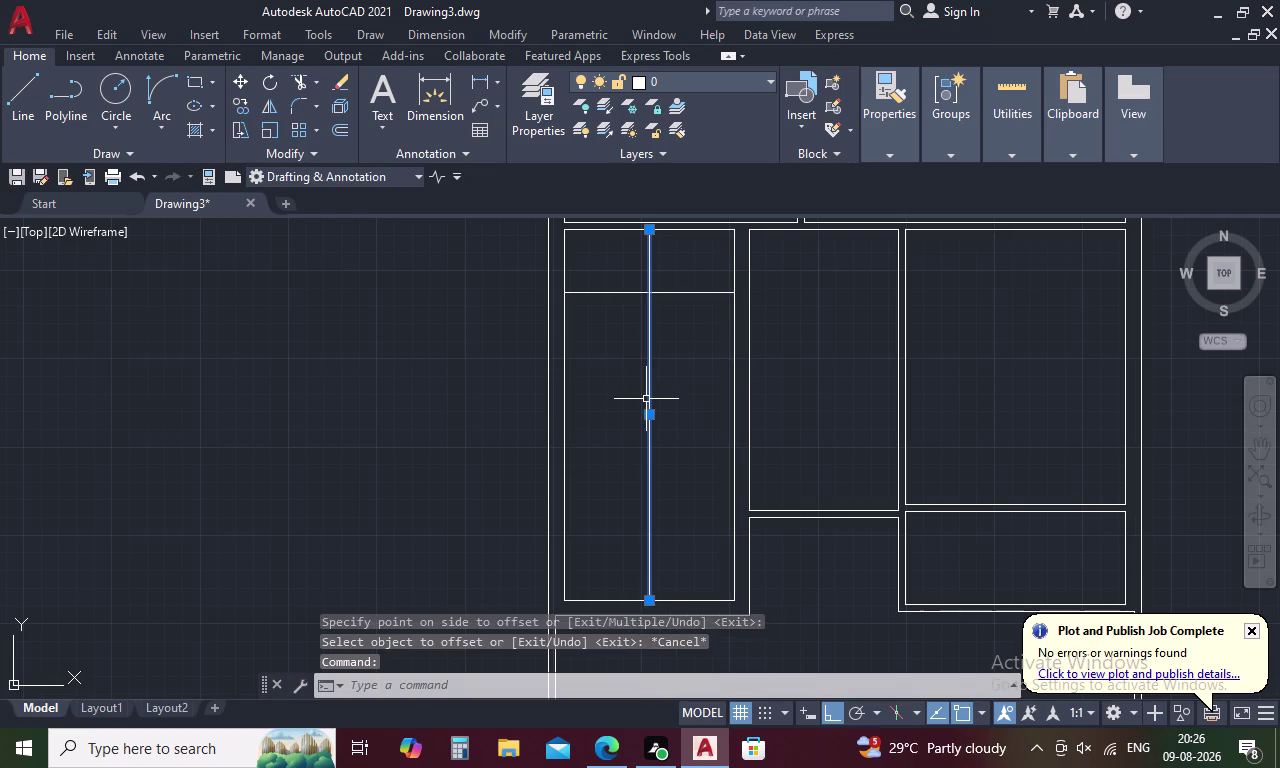
key(Delete)
key(Delete)
key(Delete)
key(o)
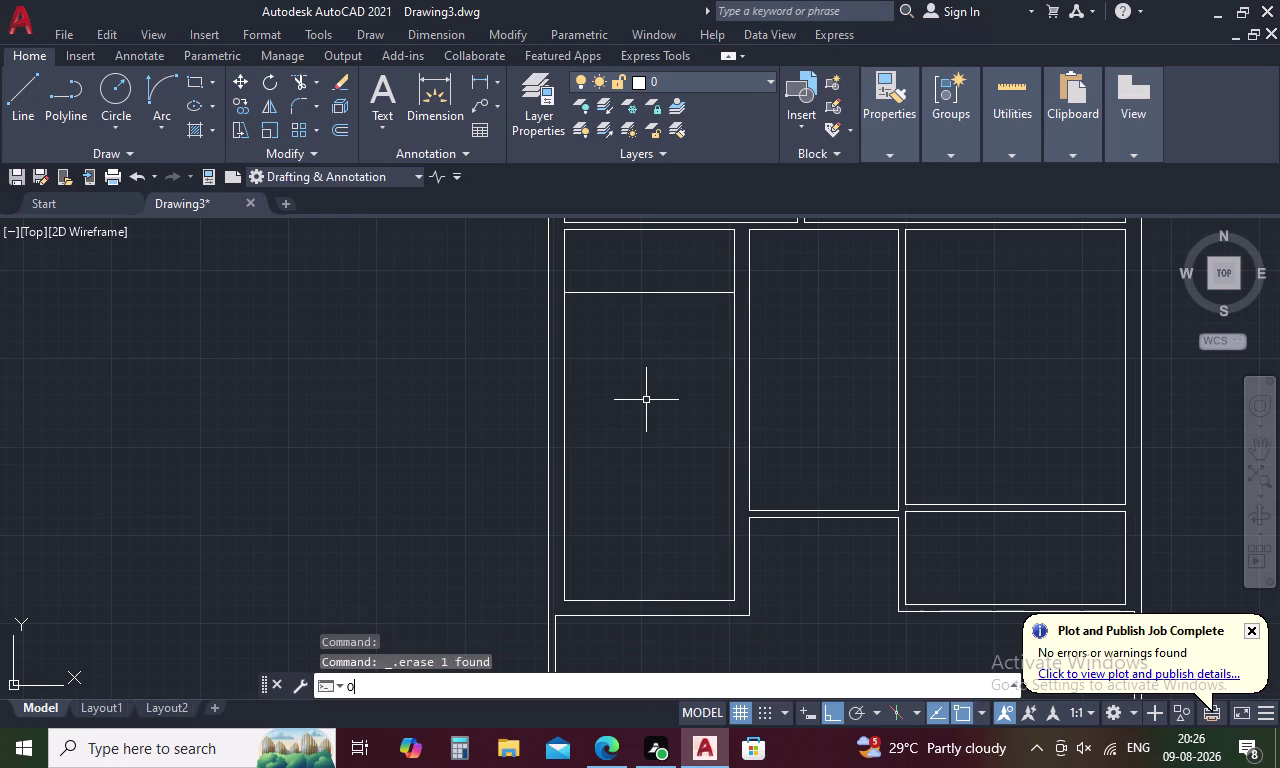
key(space)
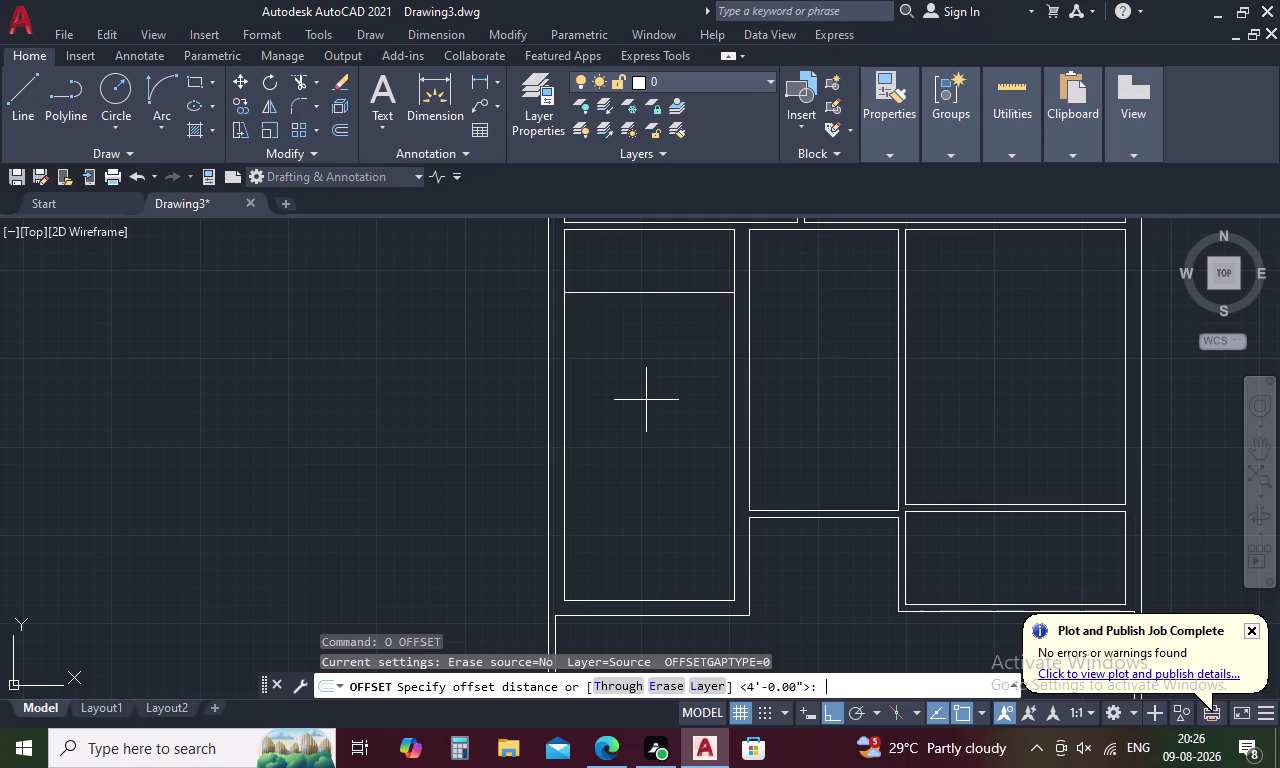
Offset the stair room's left and right wall lines 3.5' inward.
text(3.5)
text(')
key(space)
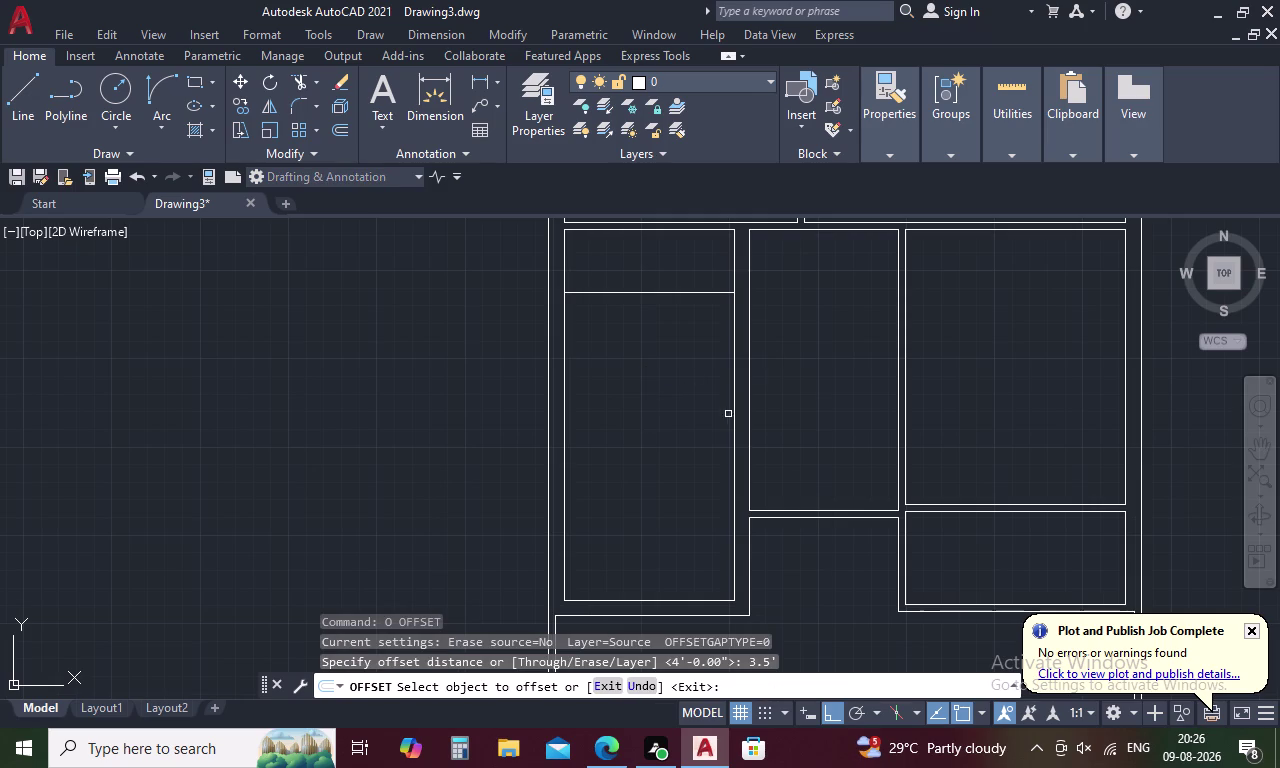
click(733, 396)
click(711, 410)
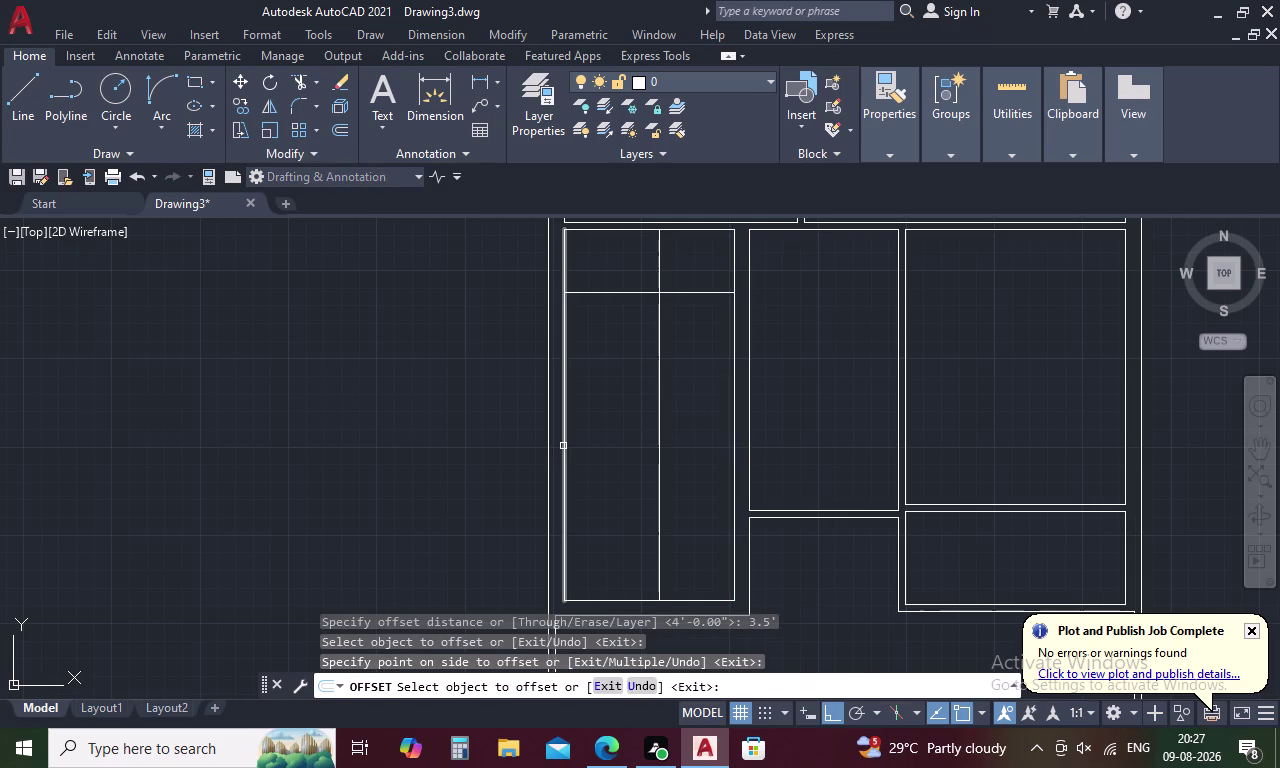
click(563, 446)
click(613, 430)
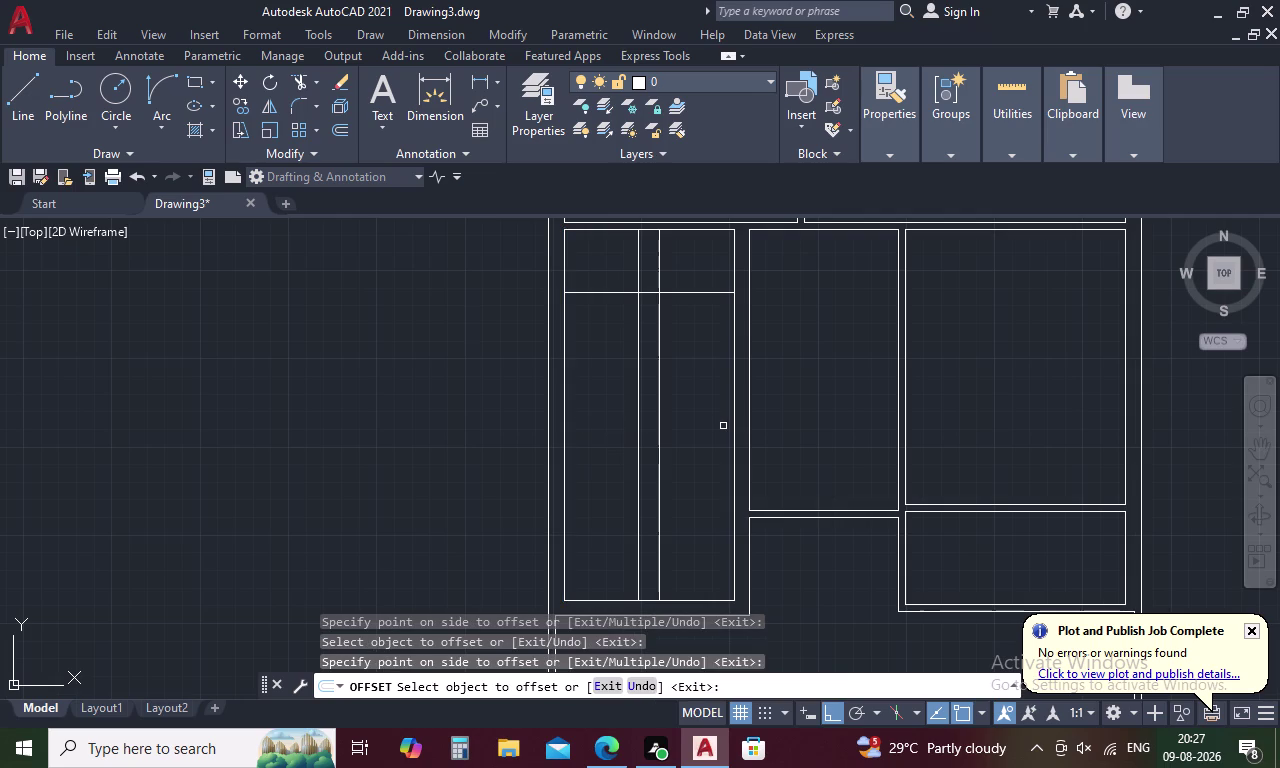
key(Escape)
Draw about ten stair treads by repeatedly offsetting 1' down from the top line.
text(O)
key(space)
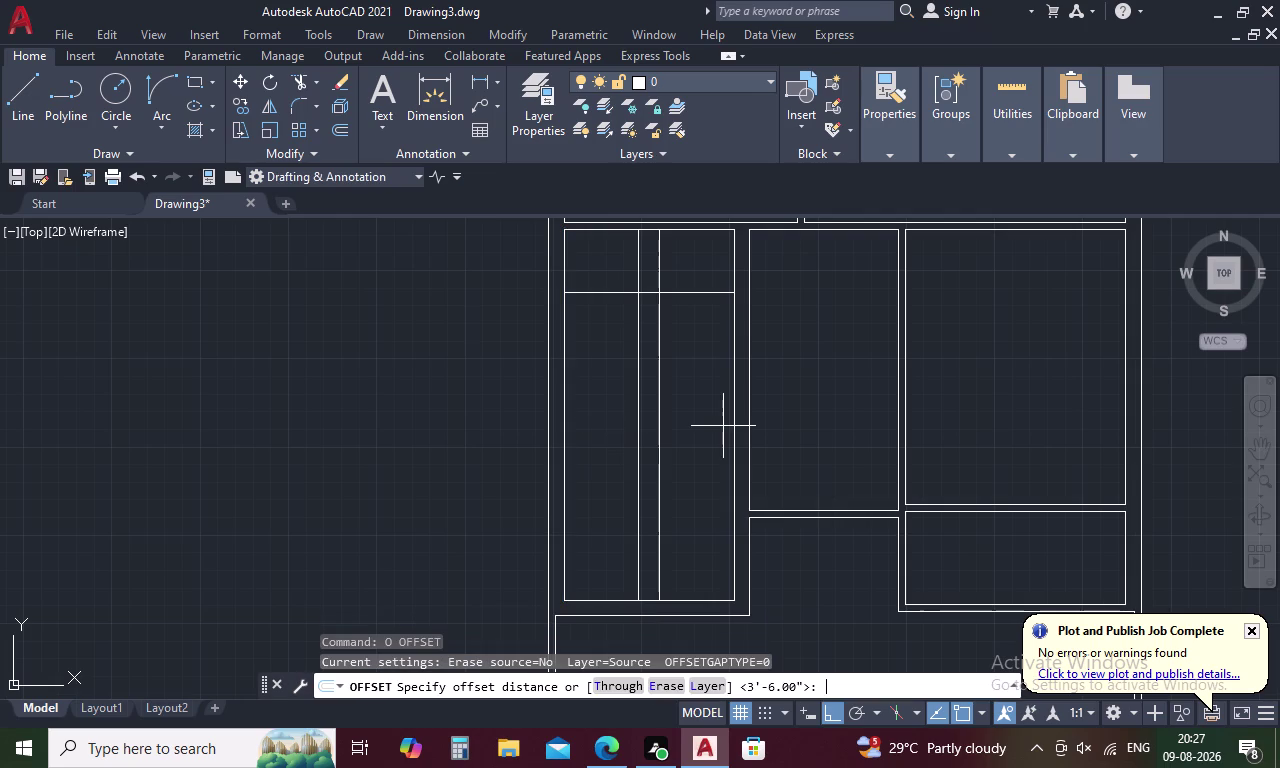
text(1')
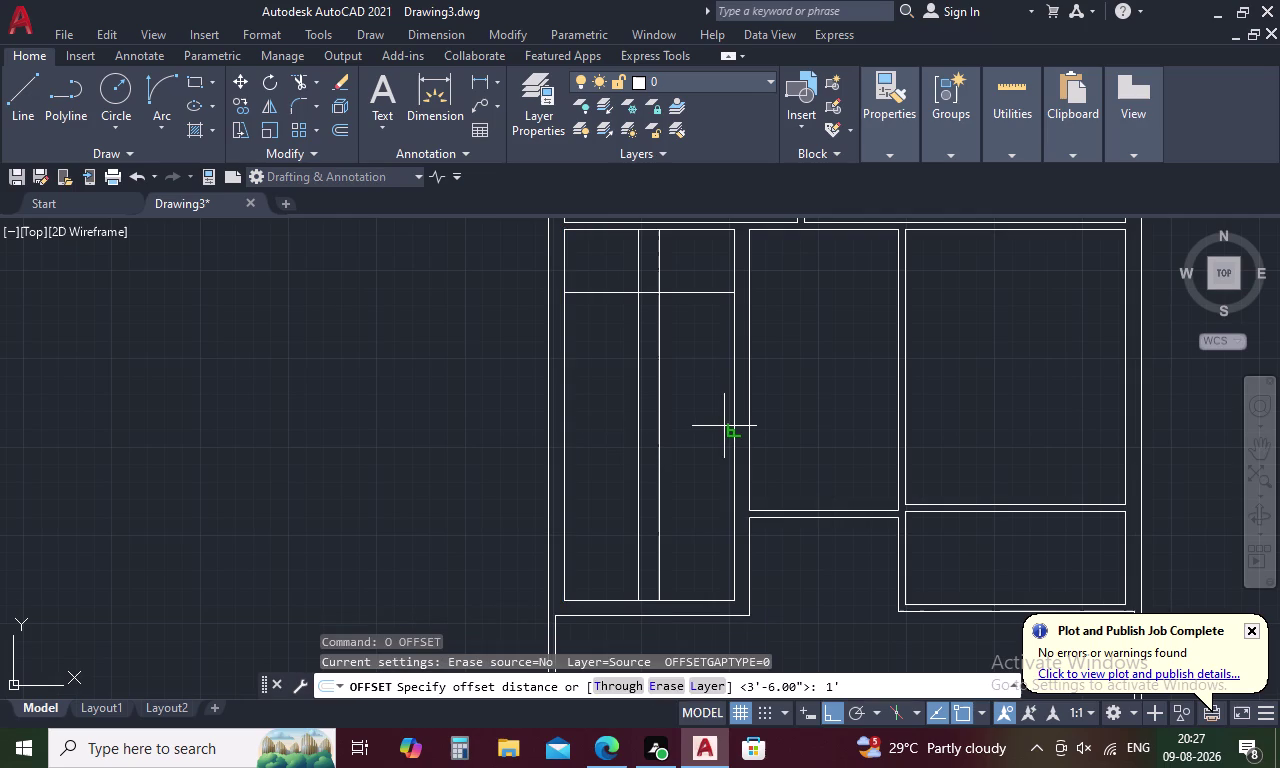
key(space)
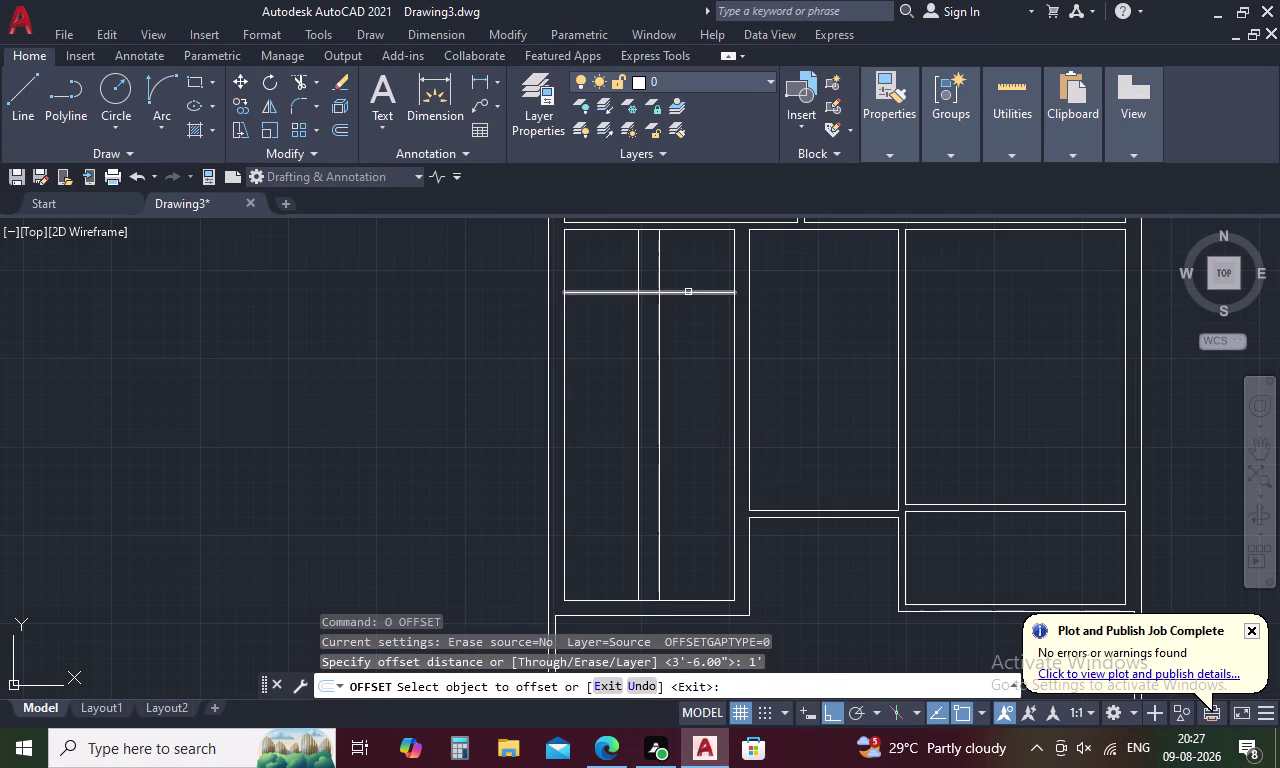
click(689, 291)
click(689, 331)
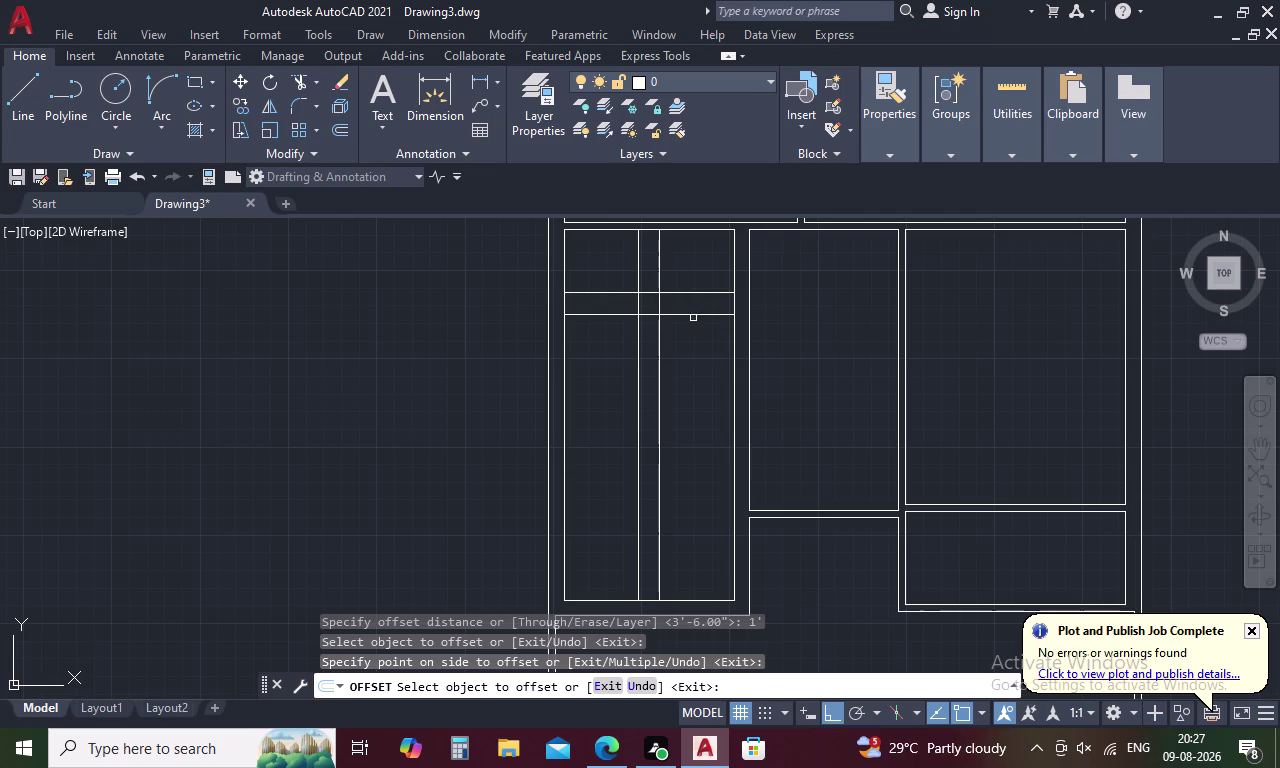
click(693, 316)
click(692, 385)
click(697, 337)
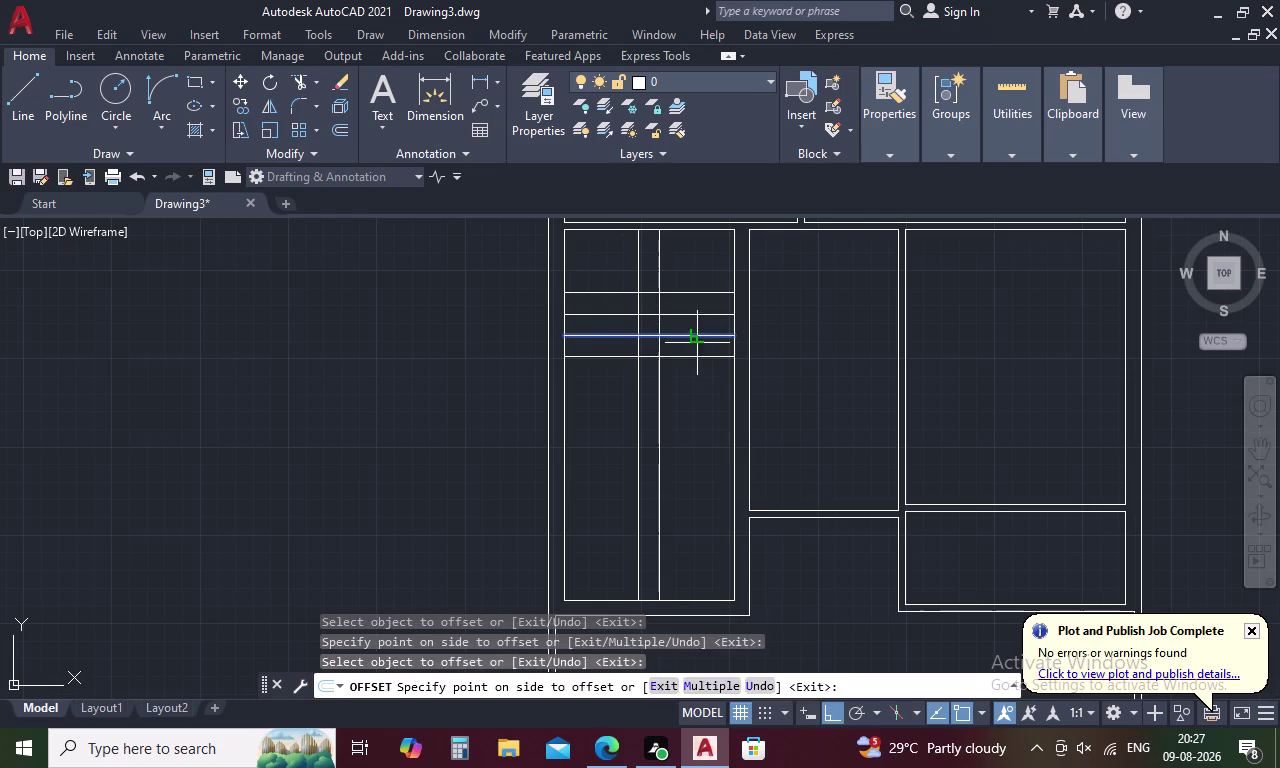
click(697, 381)
click(700, 359)
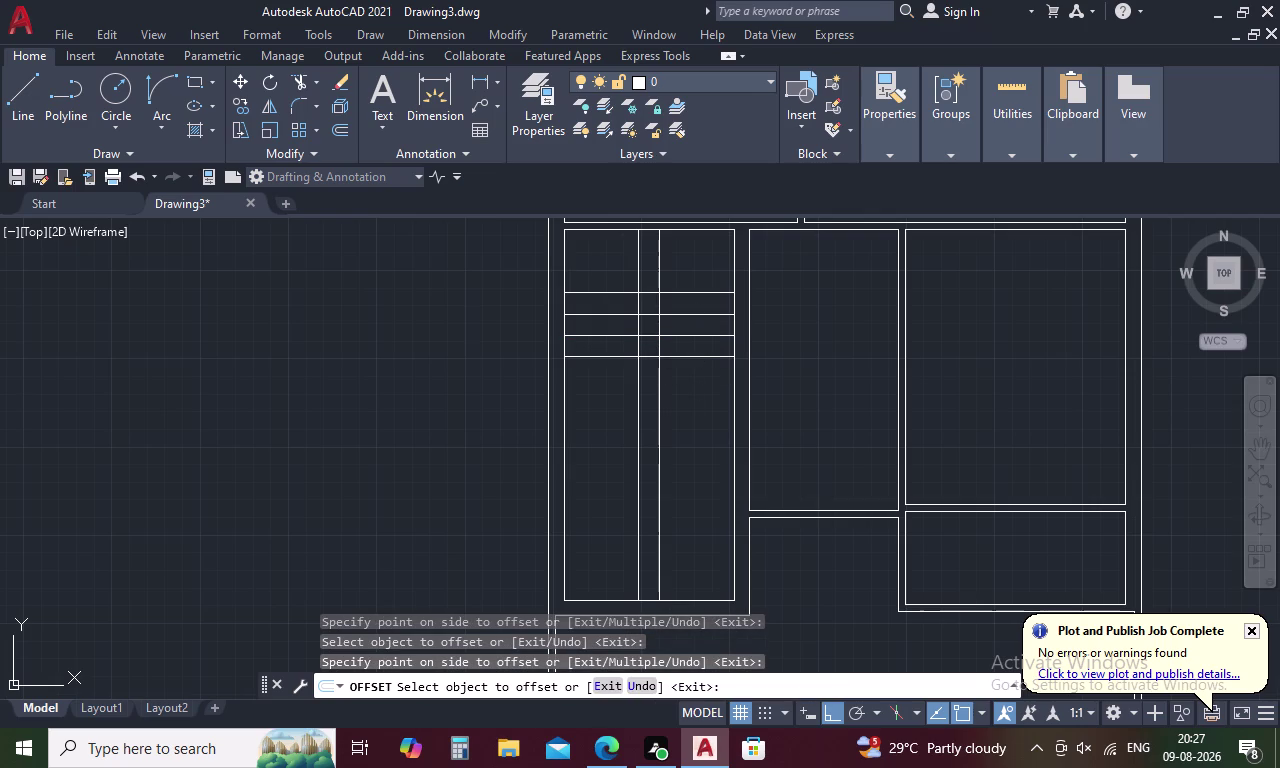
click(698, 404)
click(703, 379)
click(703, 406)
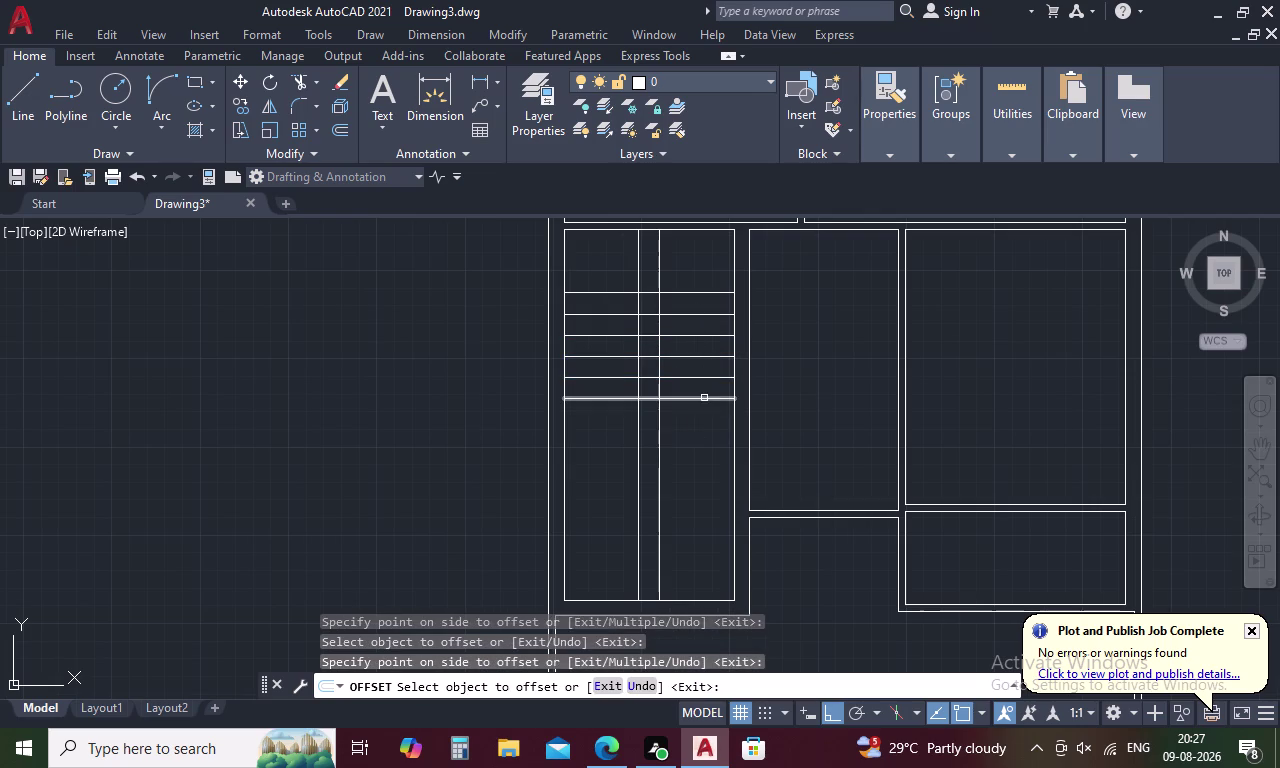
drag(704, 398, 707, 419)
click(716, 472)
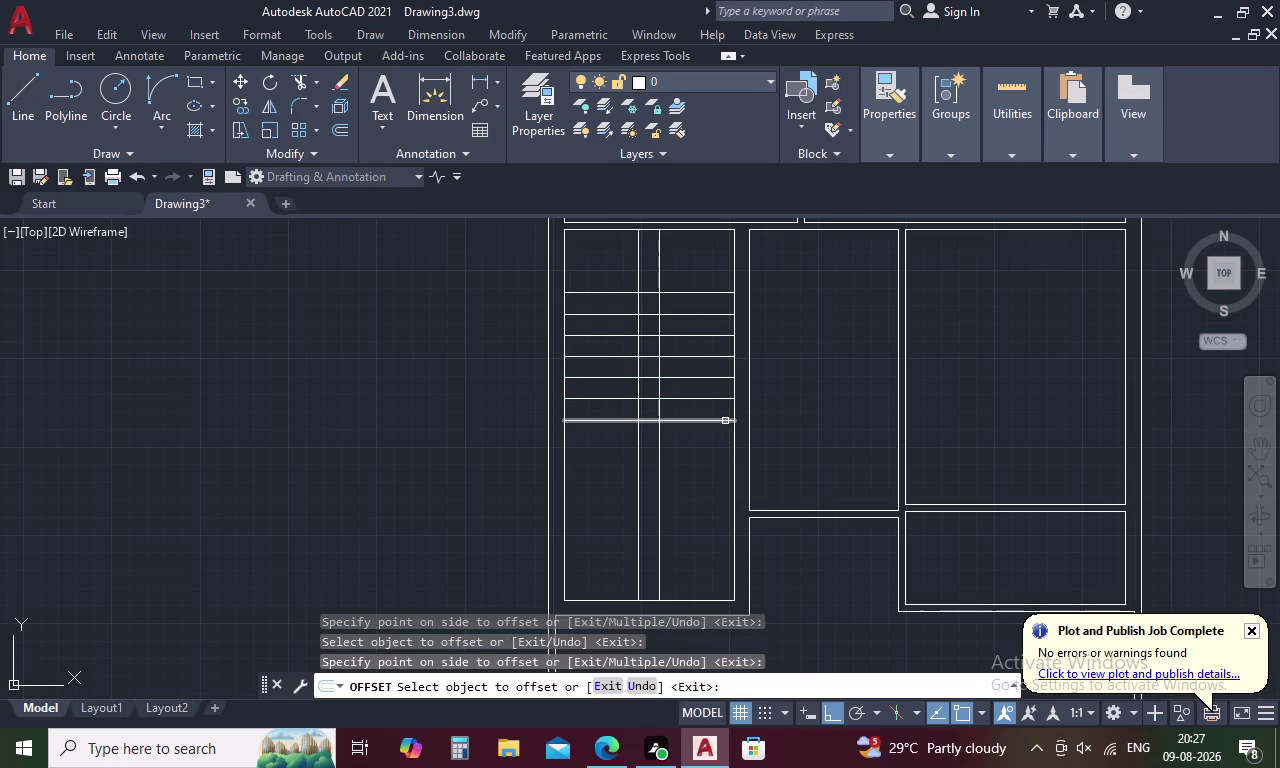
click(725, 421)
click(724, 453)
click(724, 442)
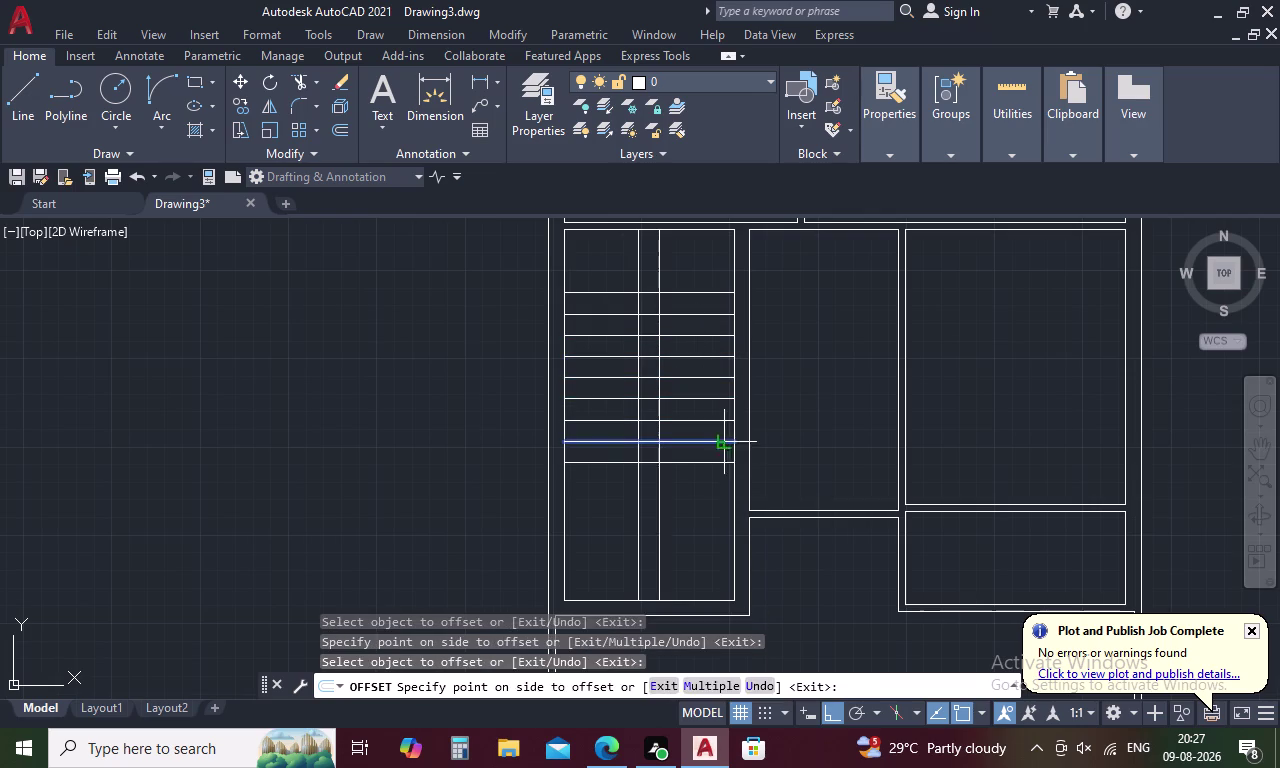
click(716, 496)
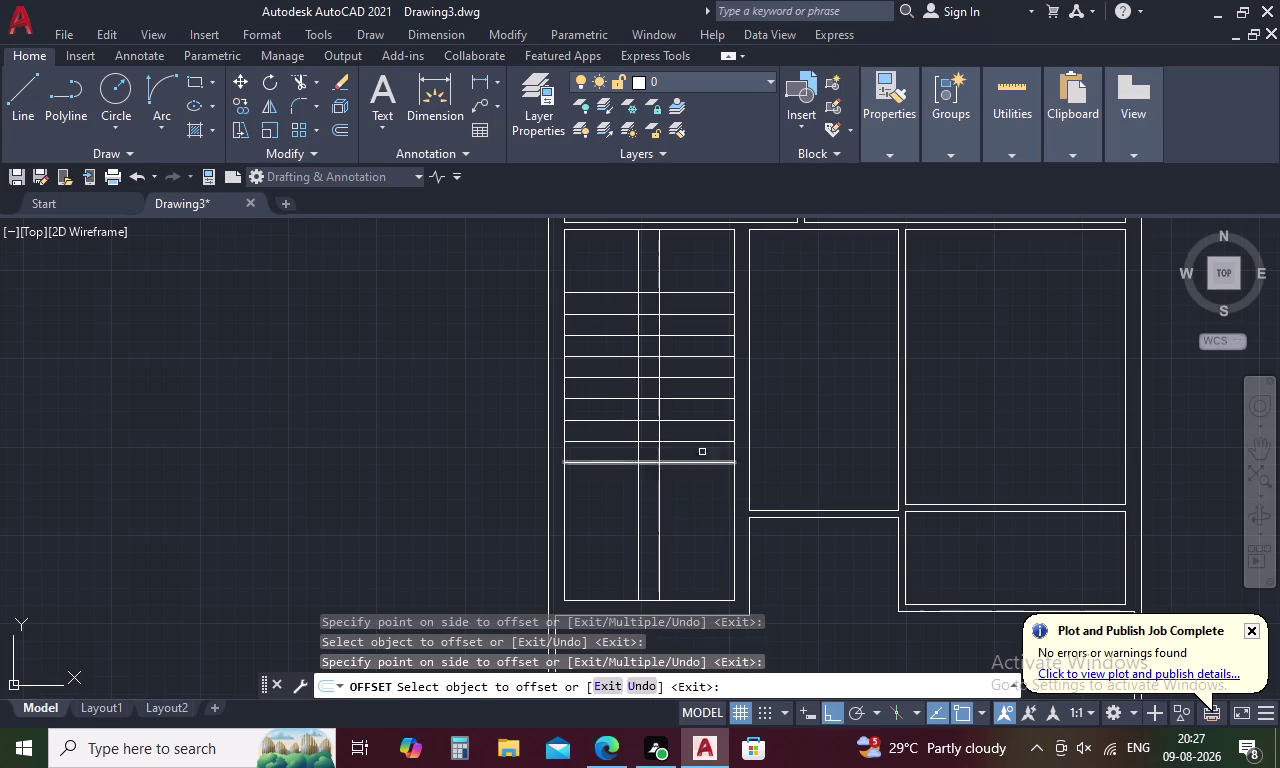
click(716, 462)
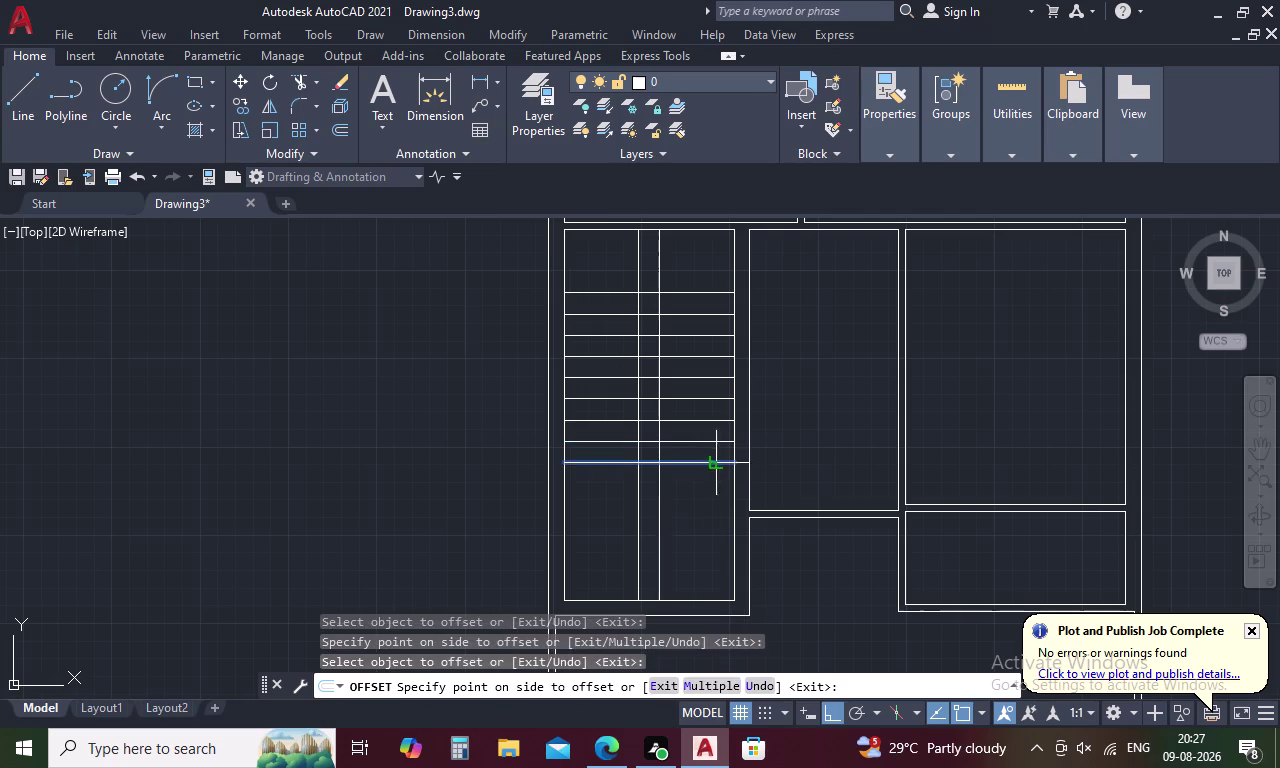
click(713, 511)
key(Escape)
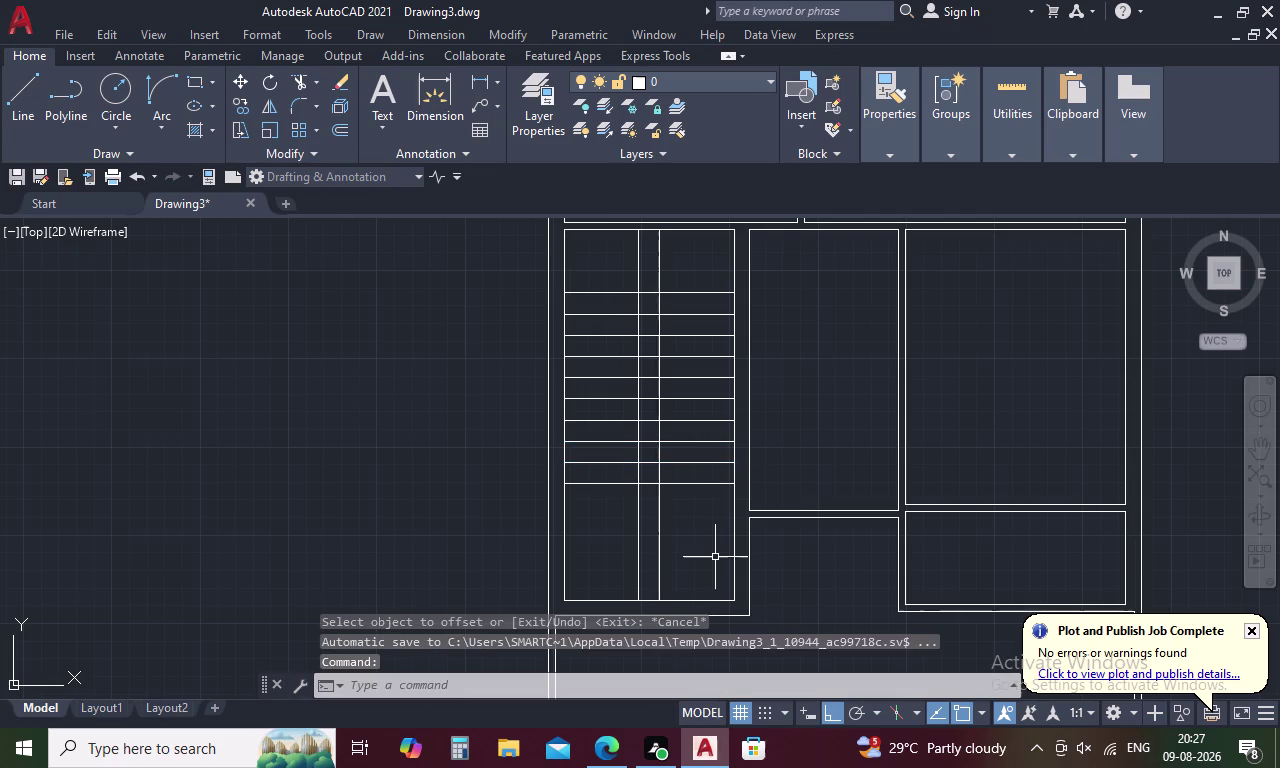
text(T)
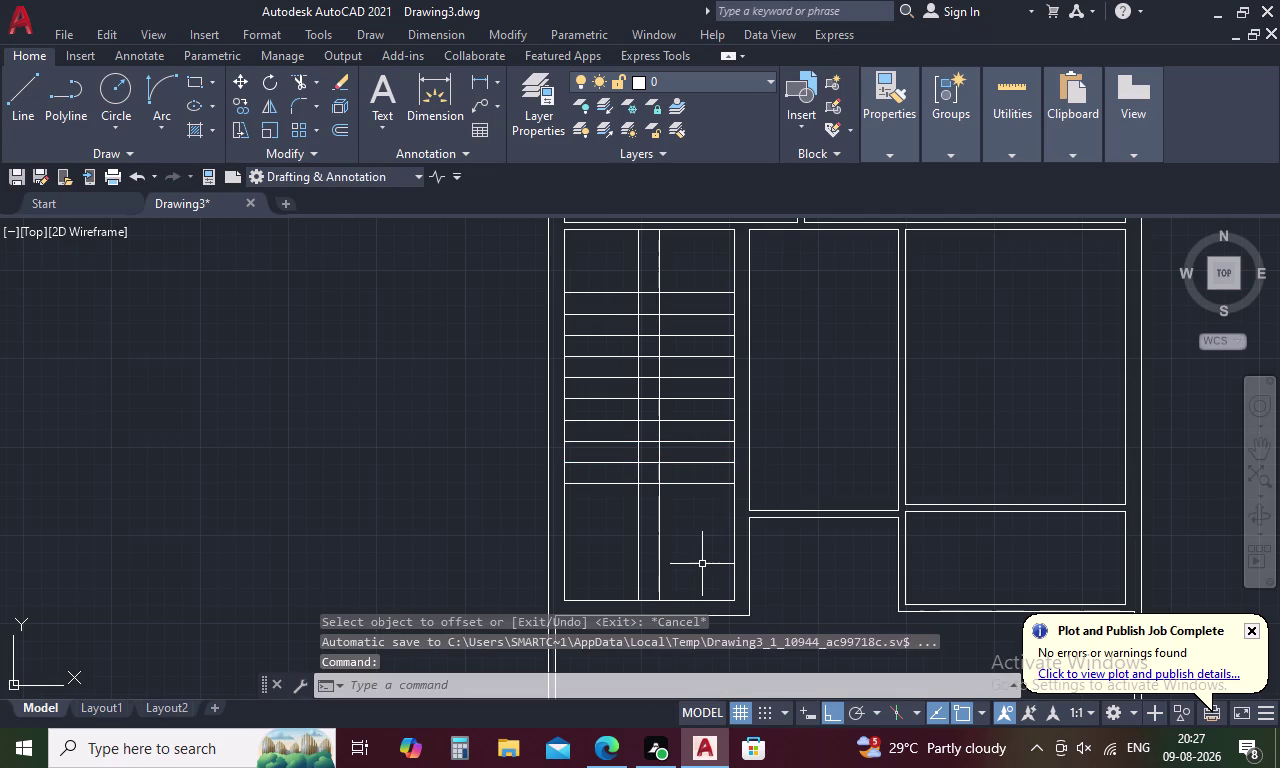
text(R)
key(space)
Fence-trim the divider lines above and below the treads and the treads in the central gap.
drag(689, 519, 662, 514)
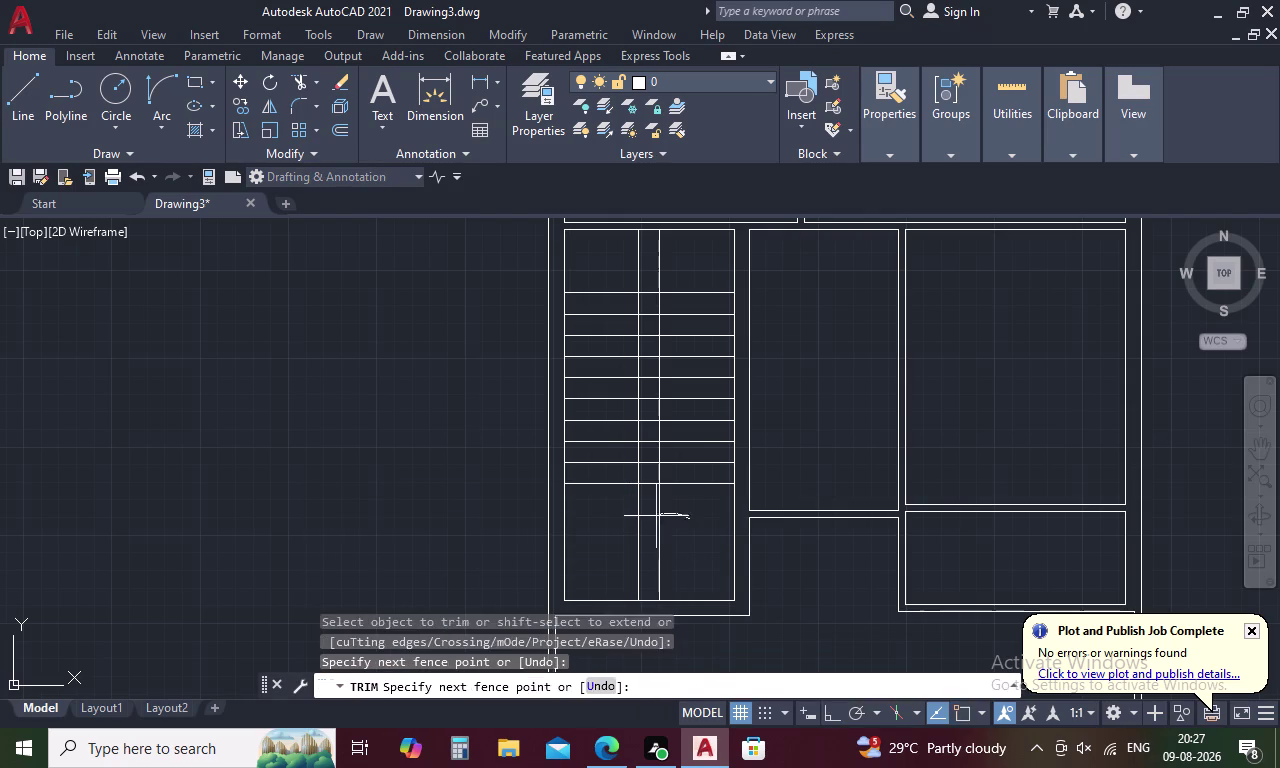
drag(662, 514, 622, 525)
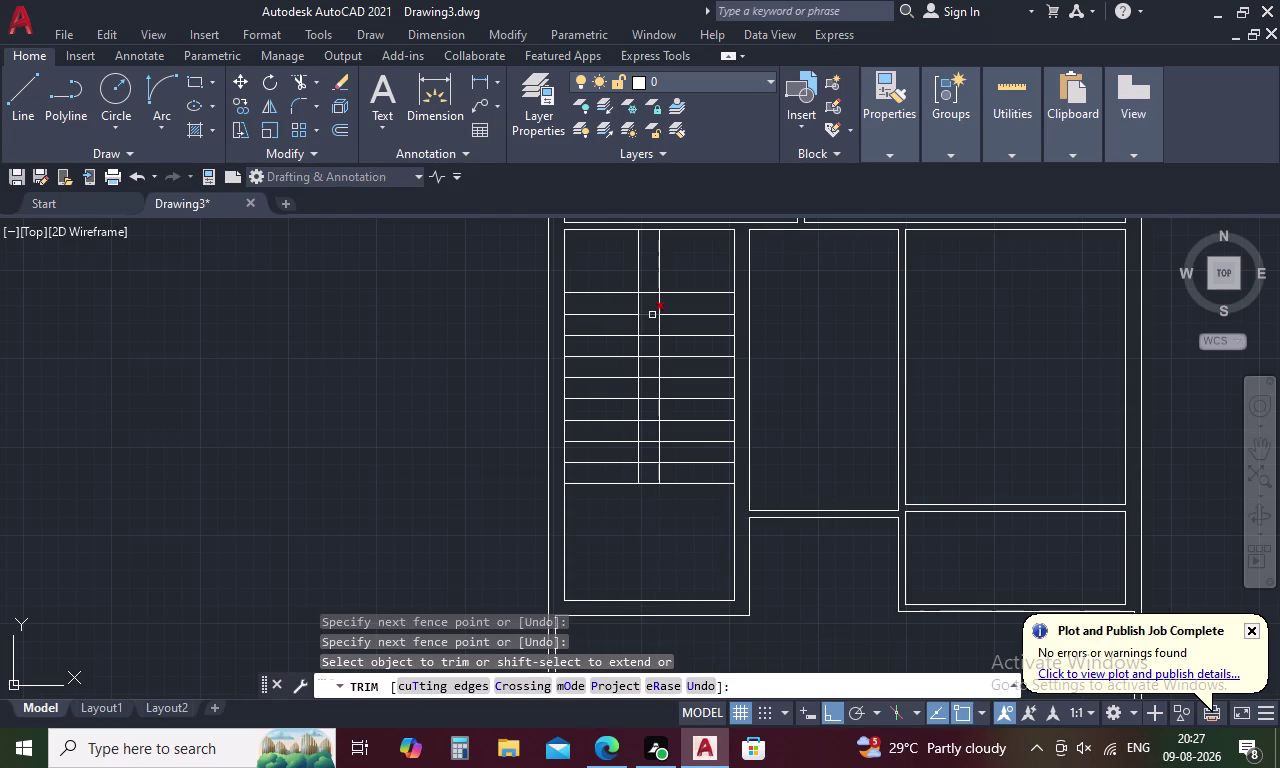
drag(675, 266, 642, 261)
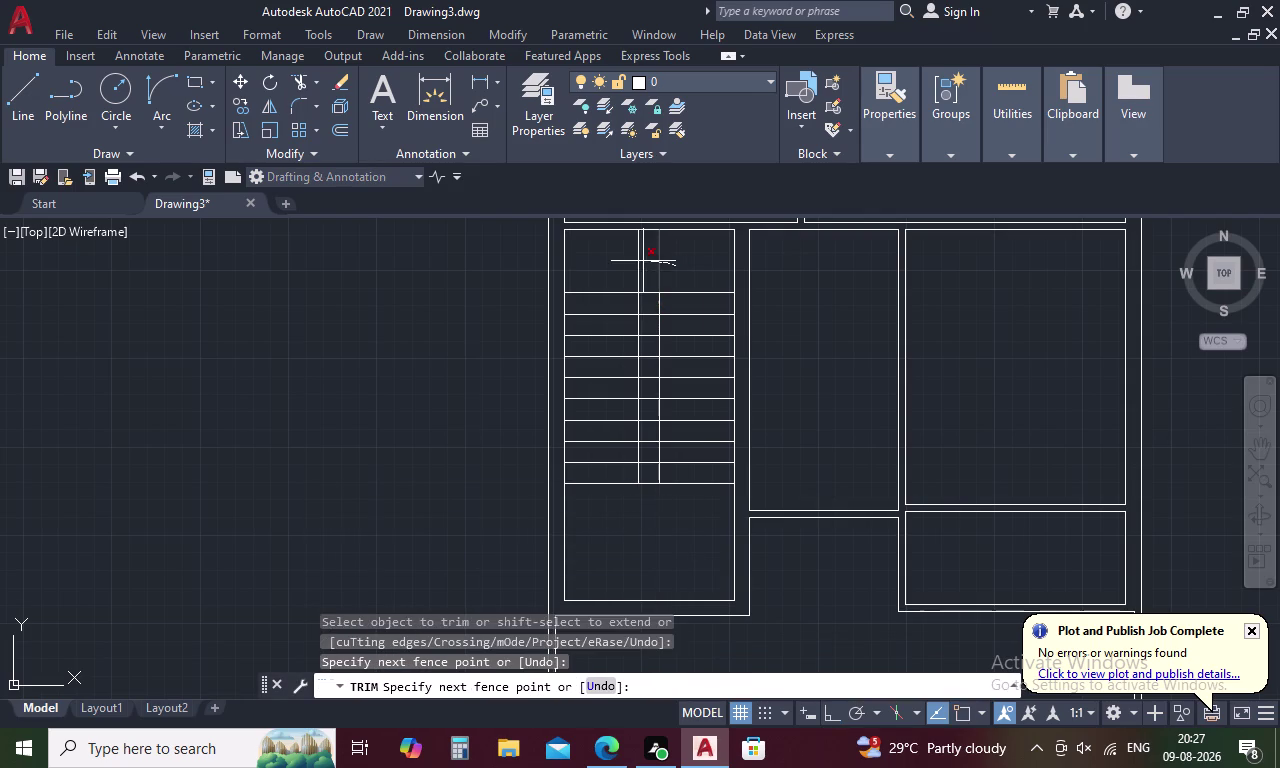
drag(642, 261, 633, 261)
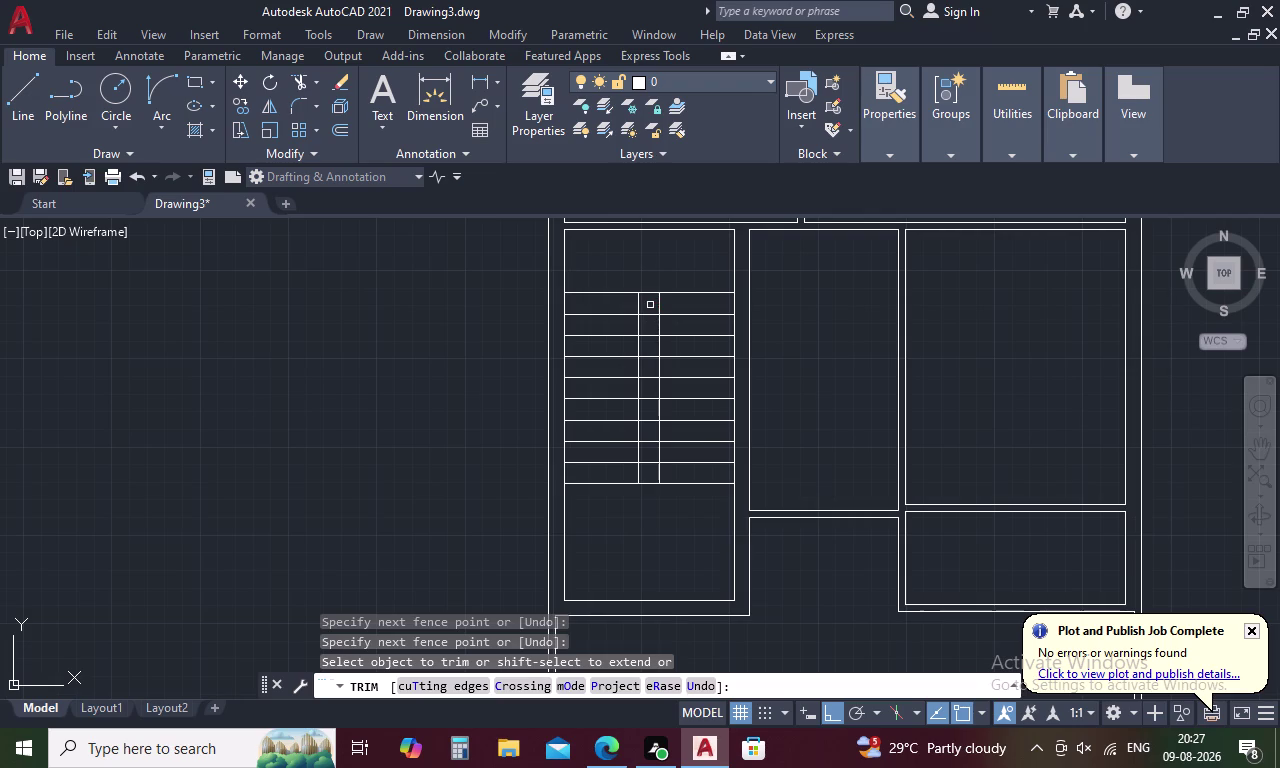
drag(650, 305, 650, 439)
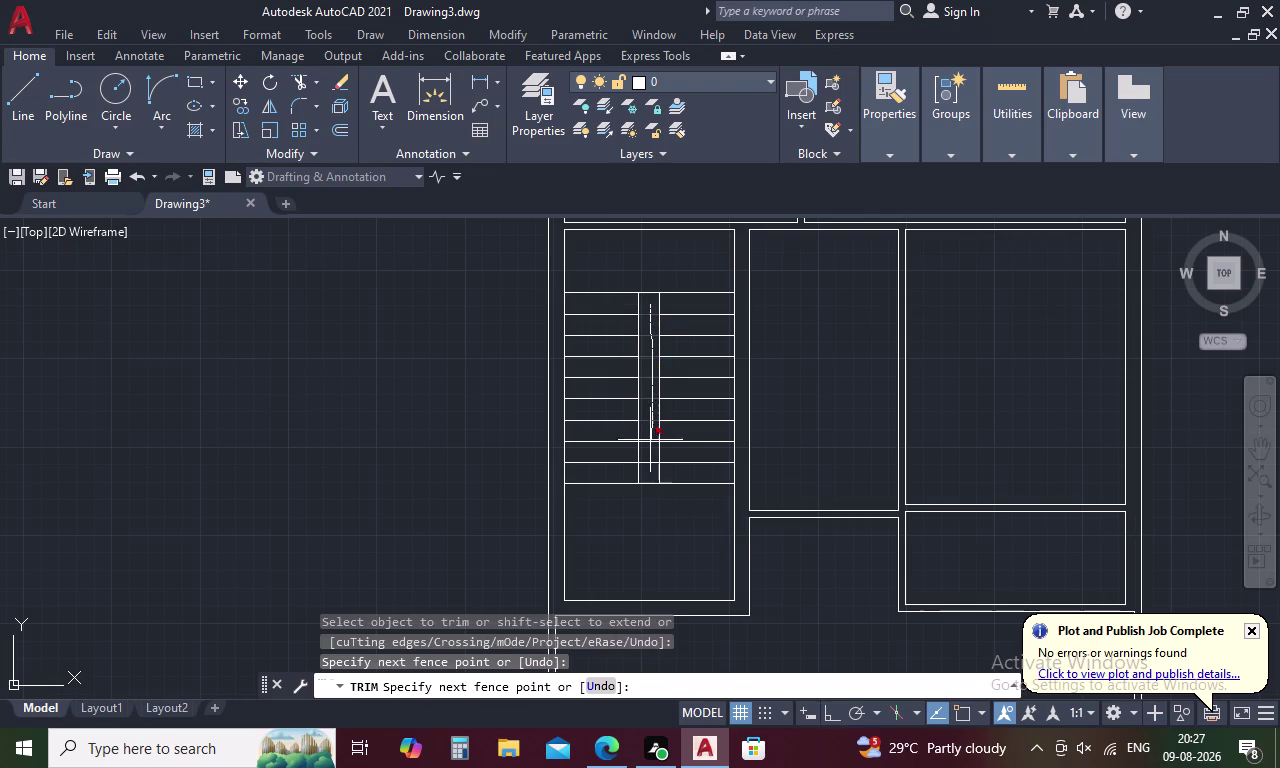
drag(650, 439, 649, 468)
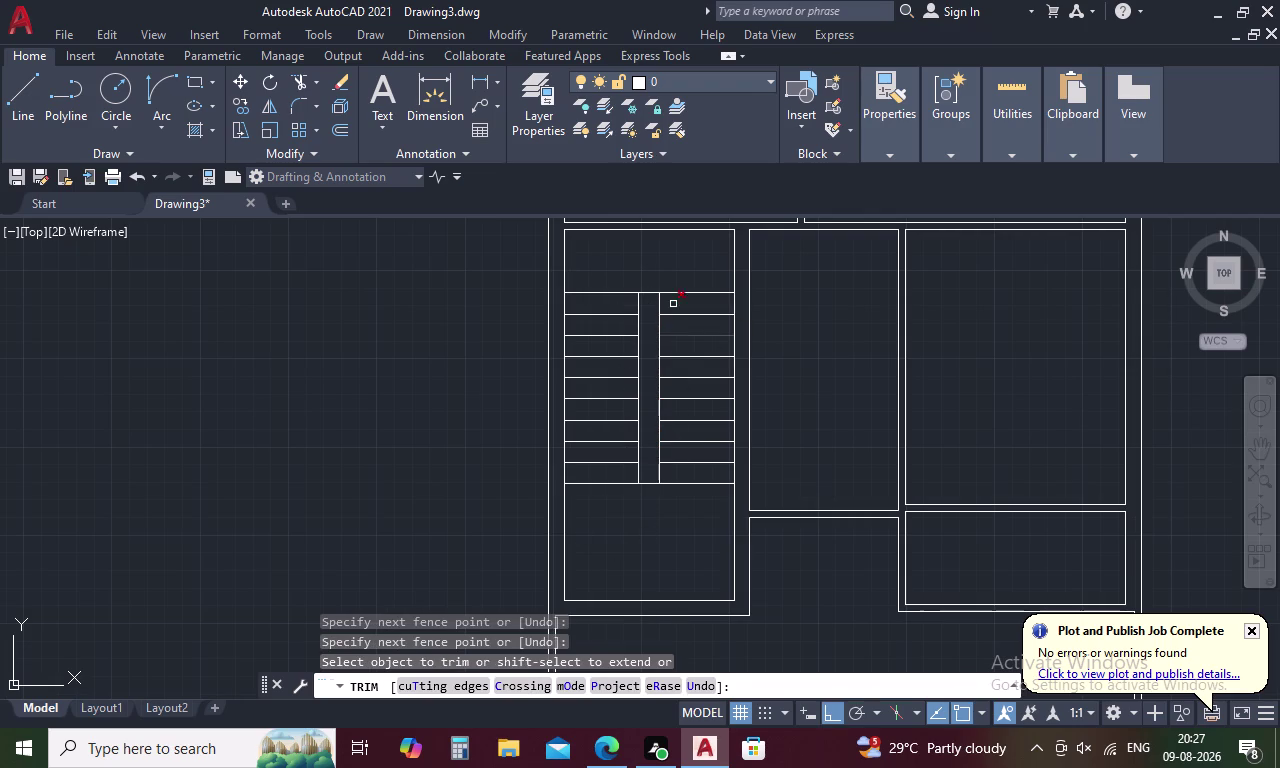
key(Escape)
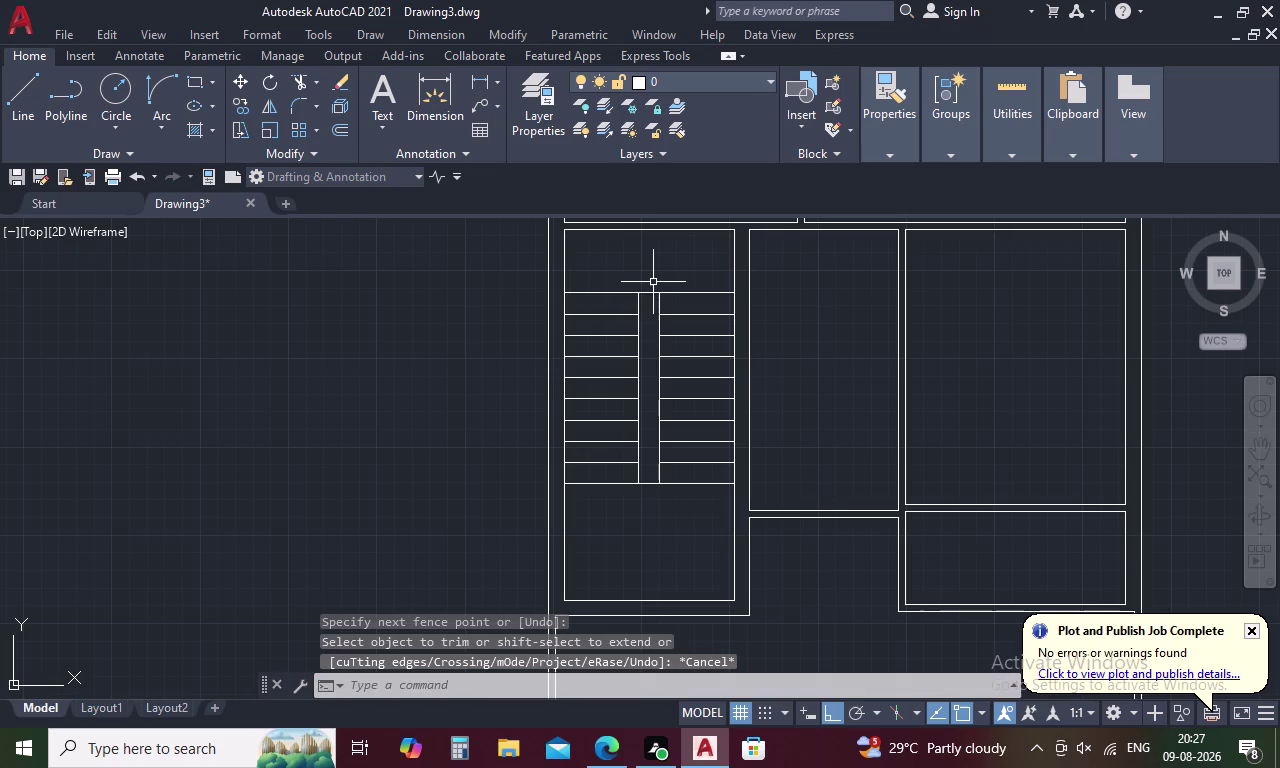
Select the whole staircase and bring up its right-click menu.
drag(688, 263, 585, 491)
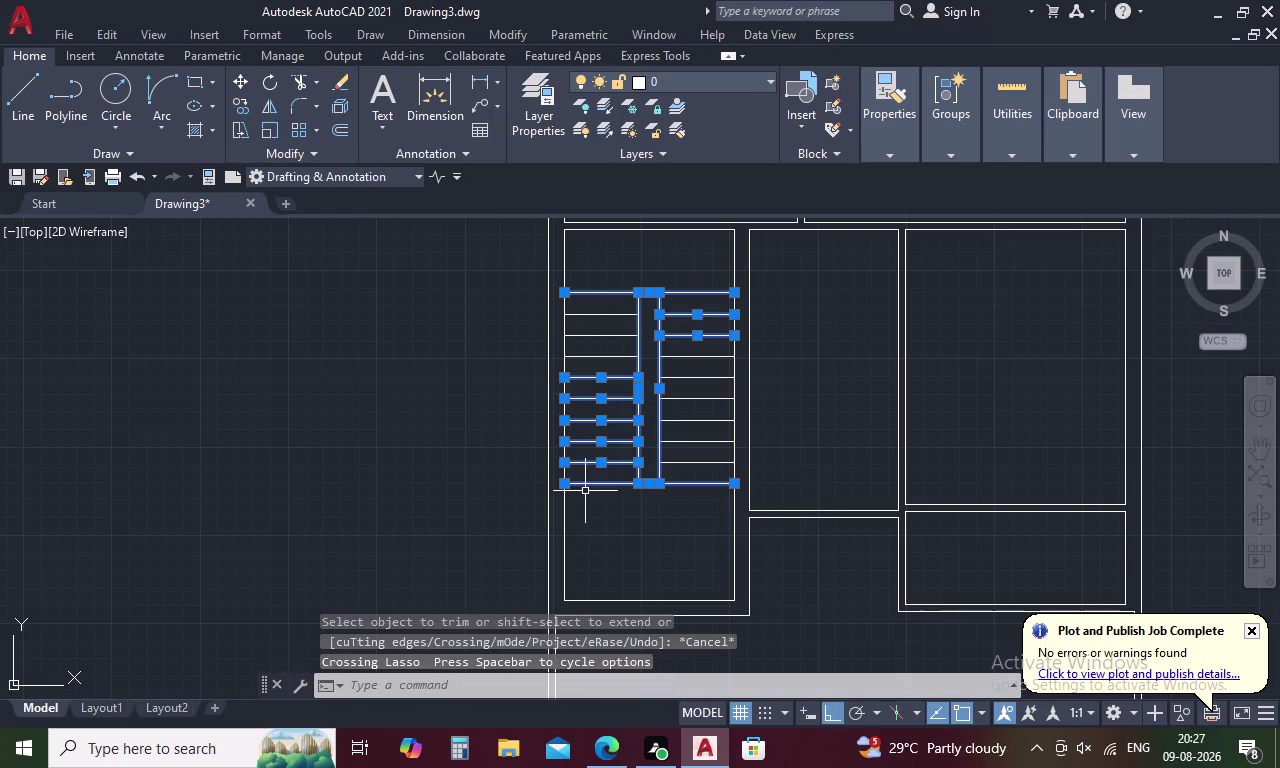
drag(624, 298, 608, 382)
drag(711, 350, 711, 516)
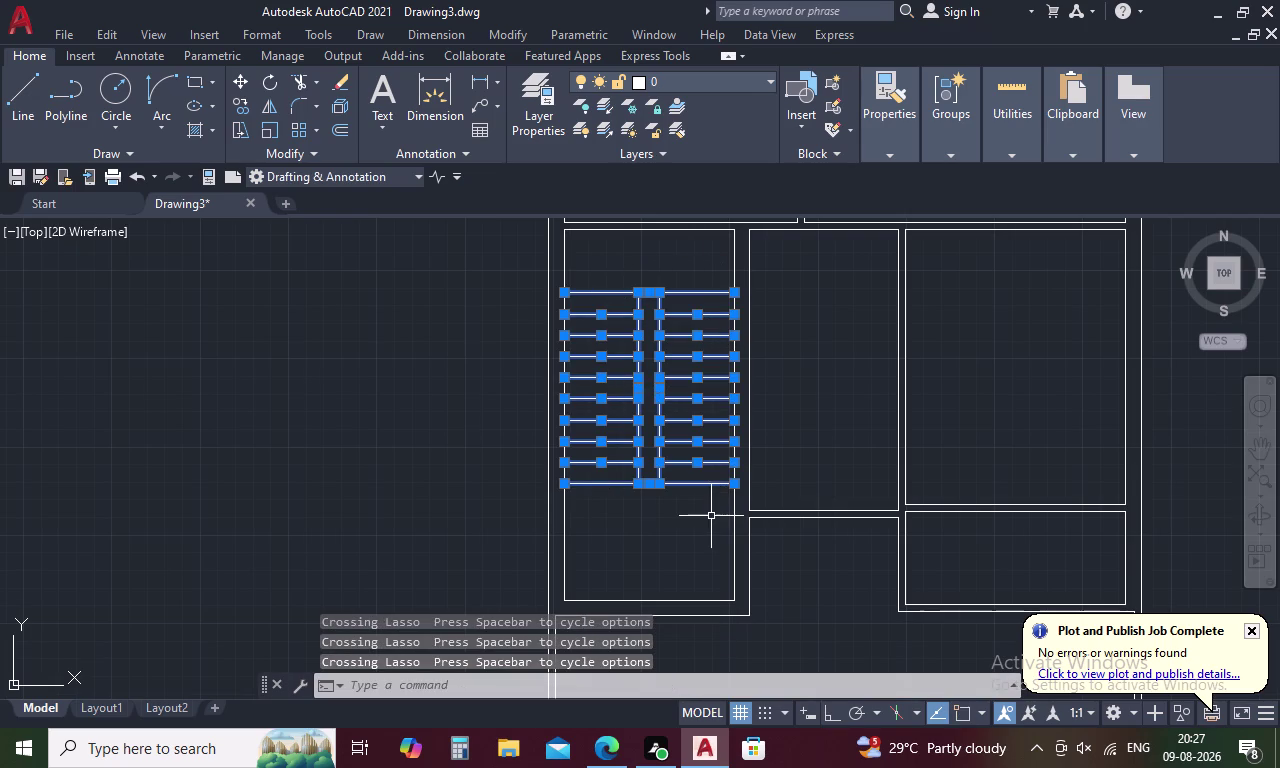
right_click(673, 255)
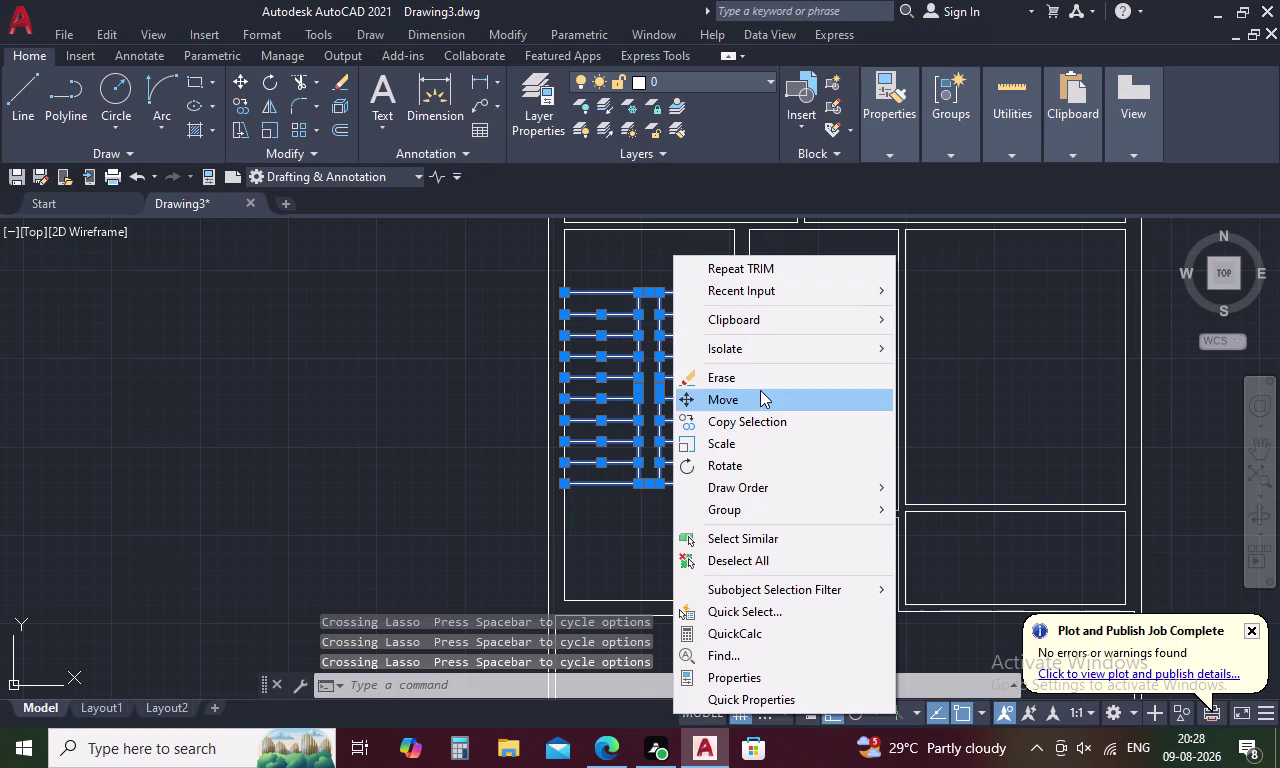
Move the selected staircase lower within the stair room using Move.
click(760, 390)
click(735, 295)
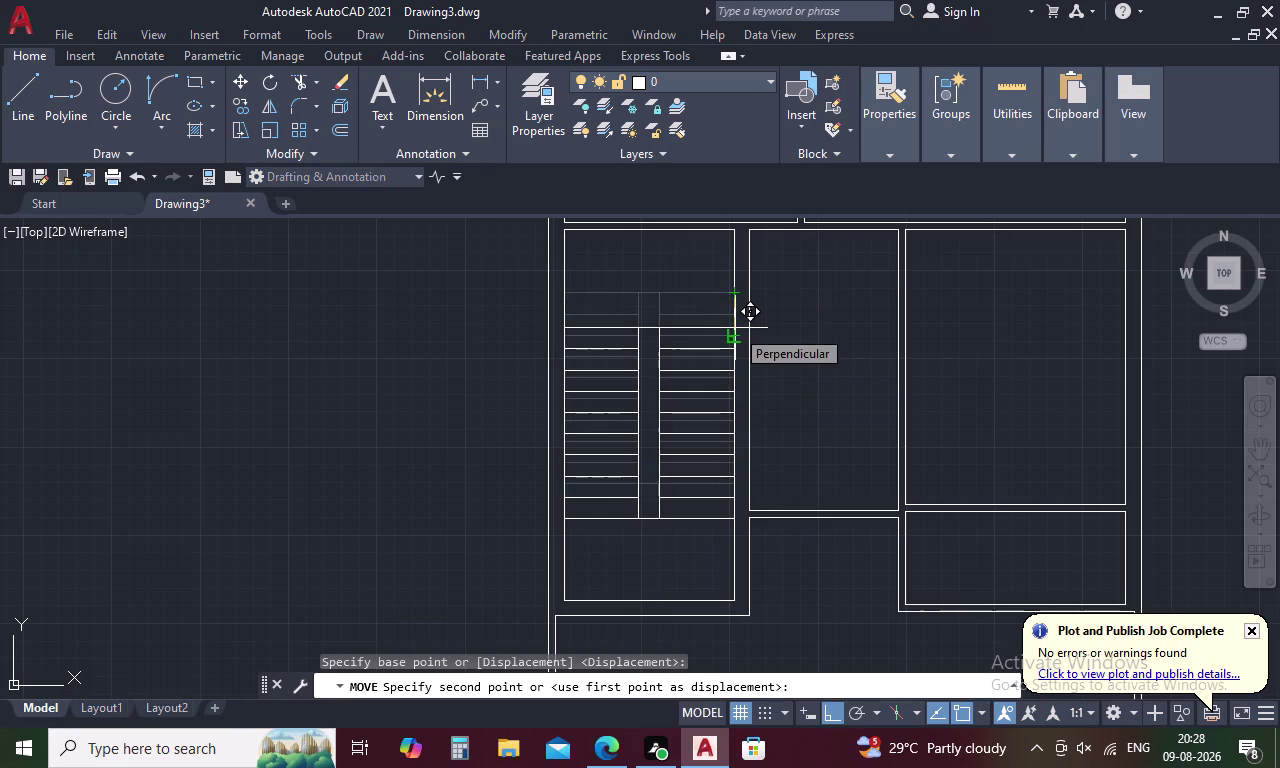
click(735, 328)
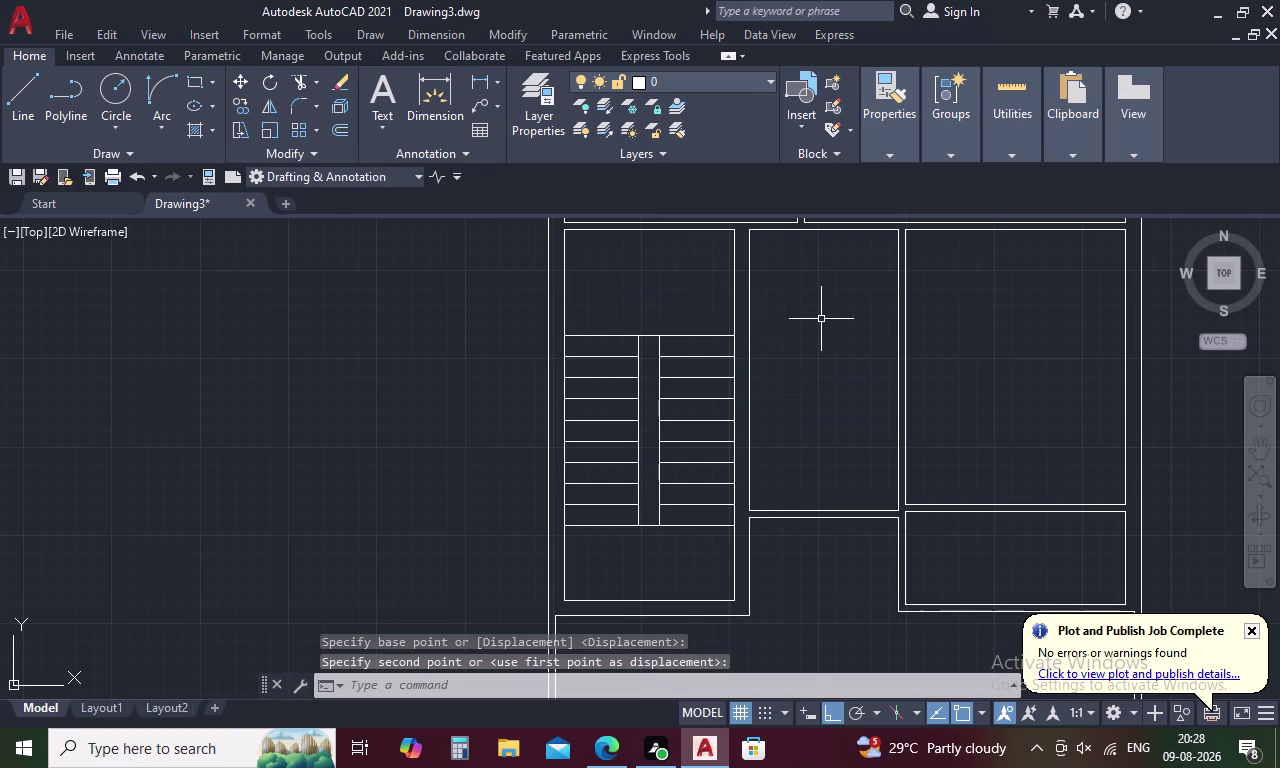
key(Escape)
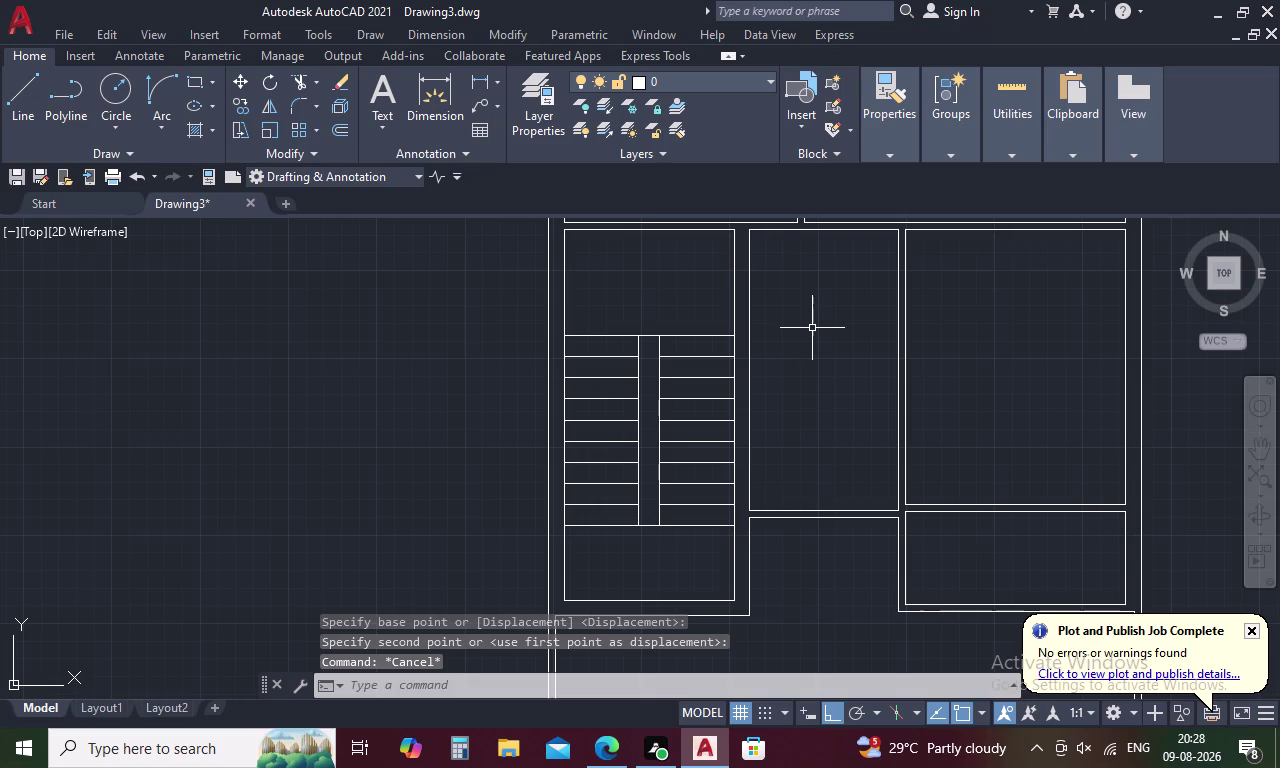
key(o)
key(space)
key(1)
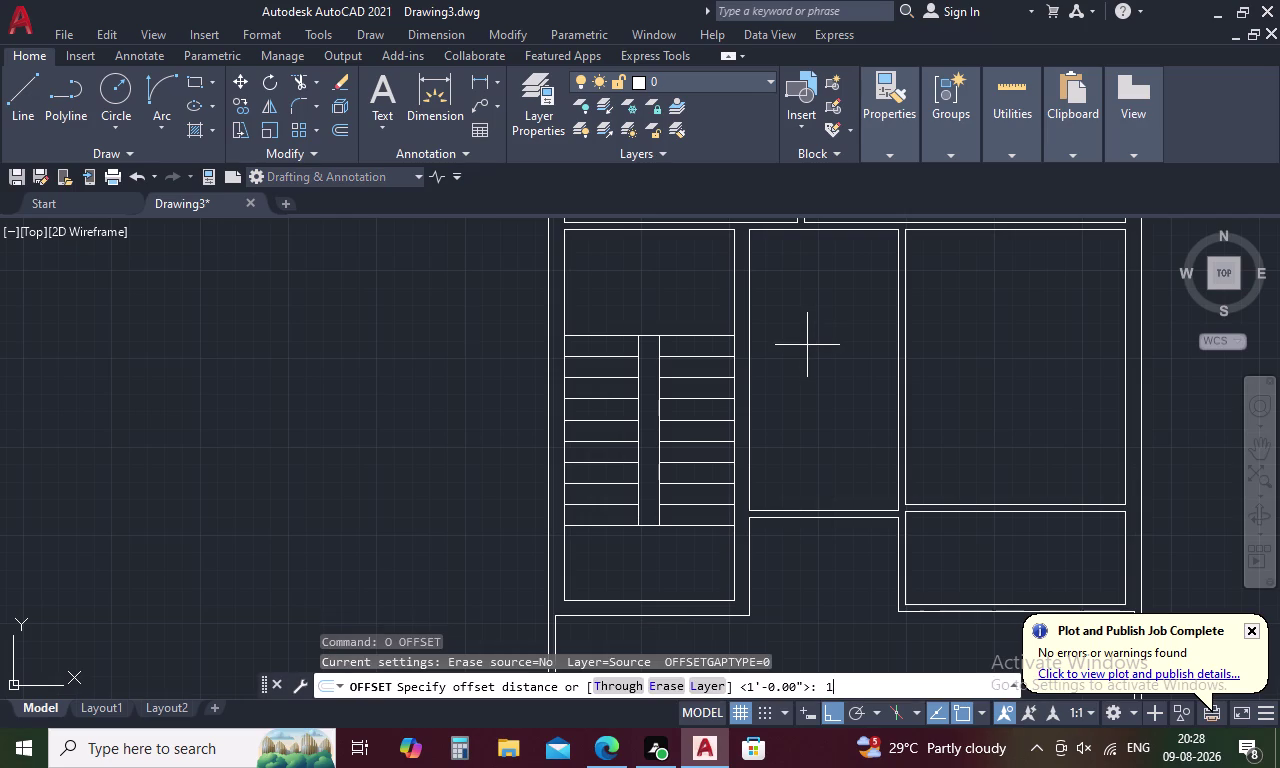
Set an offset distance of .75, pick a wall line, then cancel.
key(period)
key(7)
key(5)
key(space)
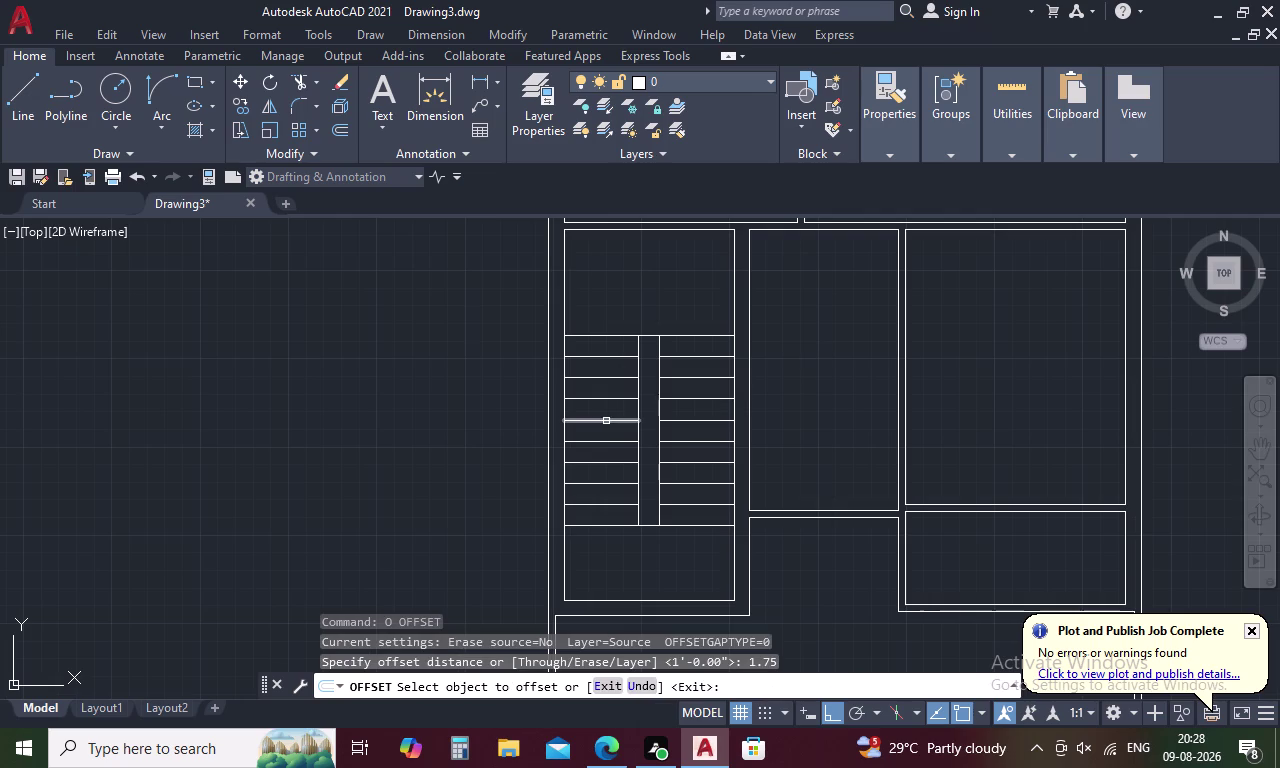
click(564, 407)
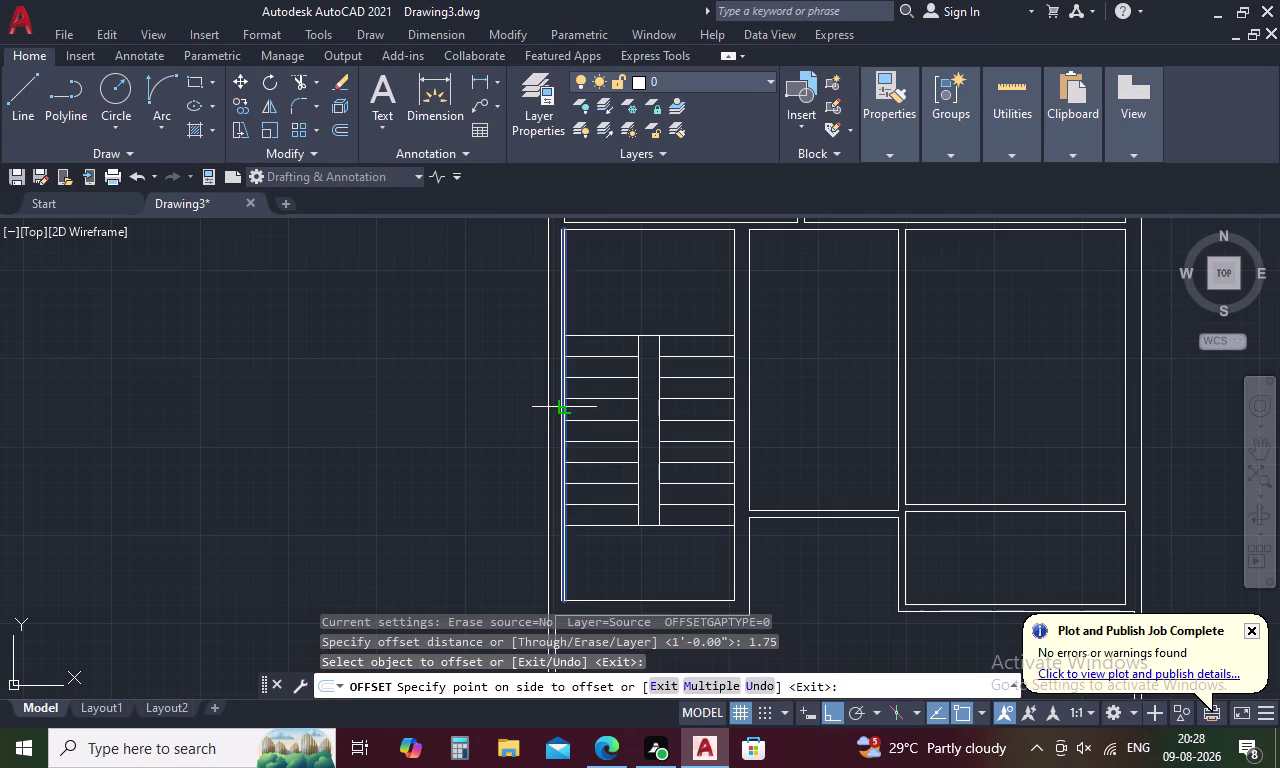
key(Escape)
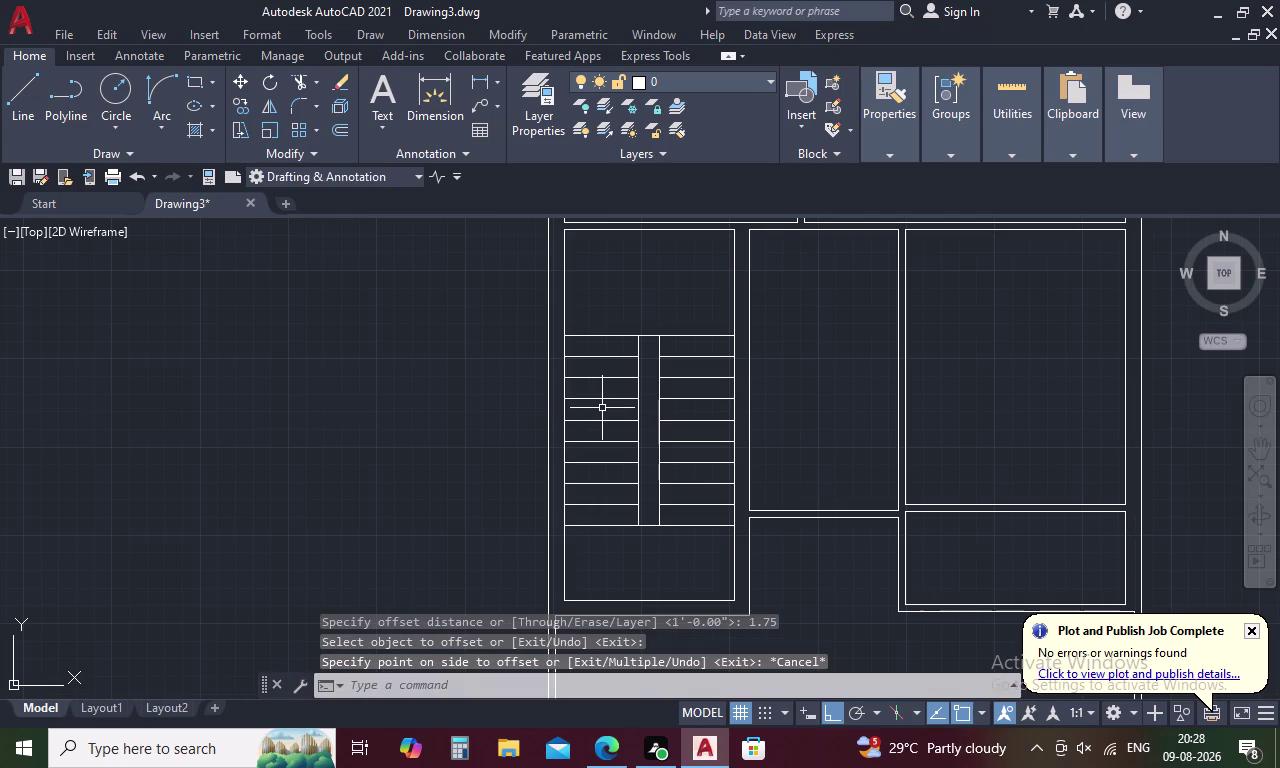
Offset the stair room's left and right walls and a line below the stairs 1.75'.
text(O)
key(space)
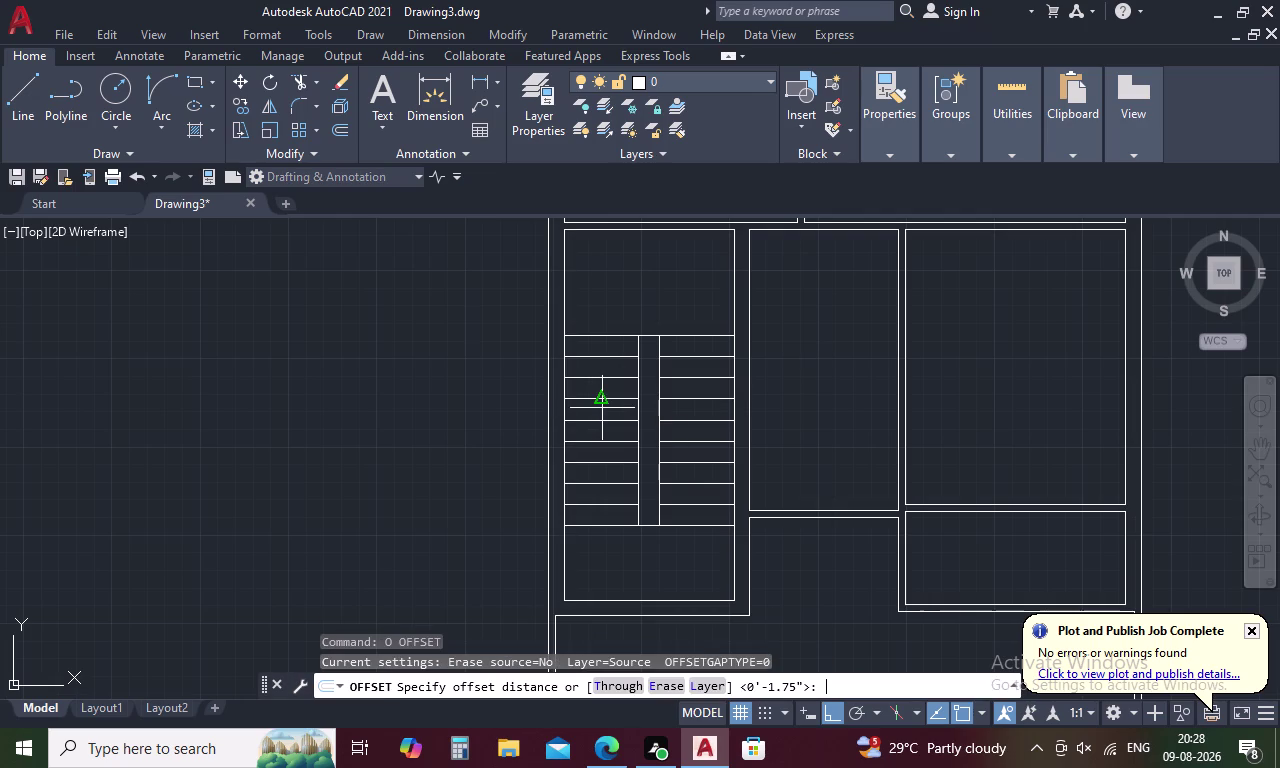
key(1)
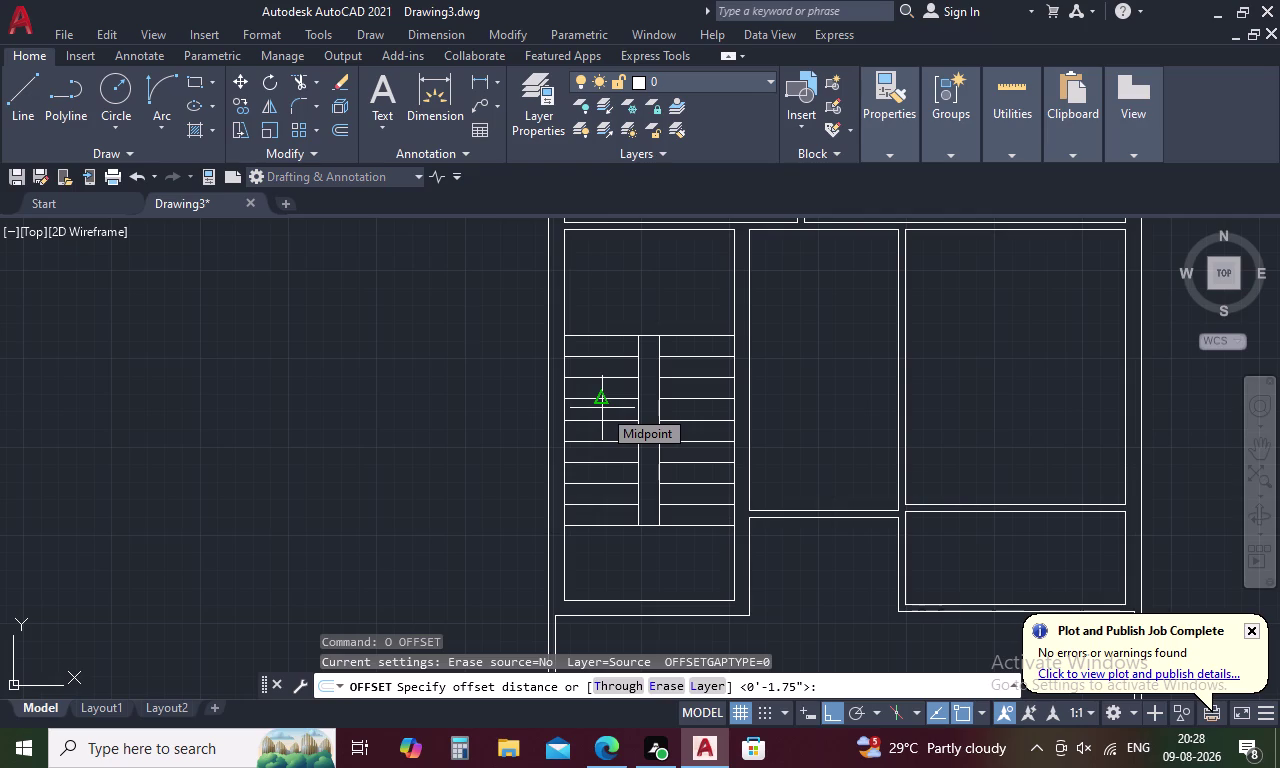
key(period)
key(7)
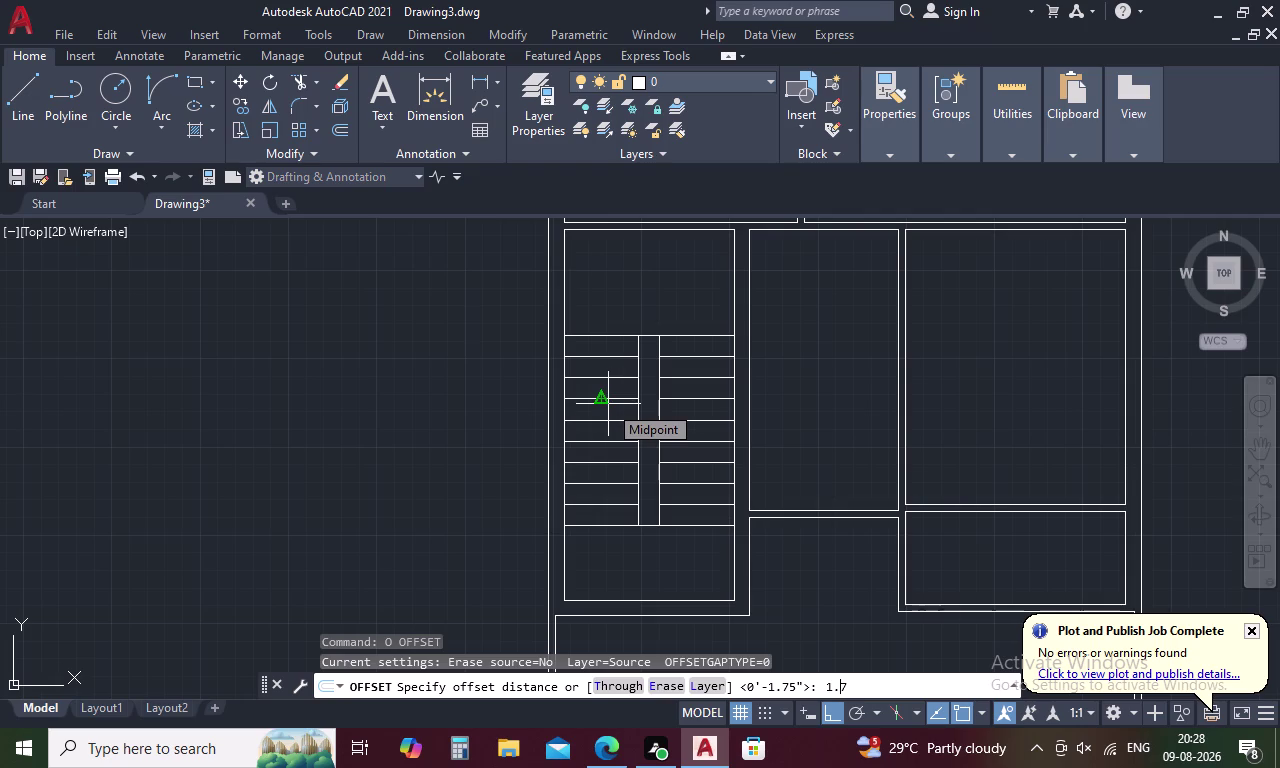
key(5)
key(apostrophe)
key(Return)
click(566, 408)
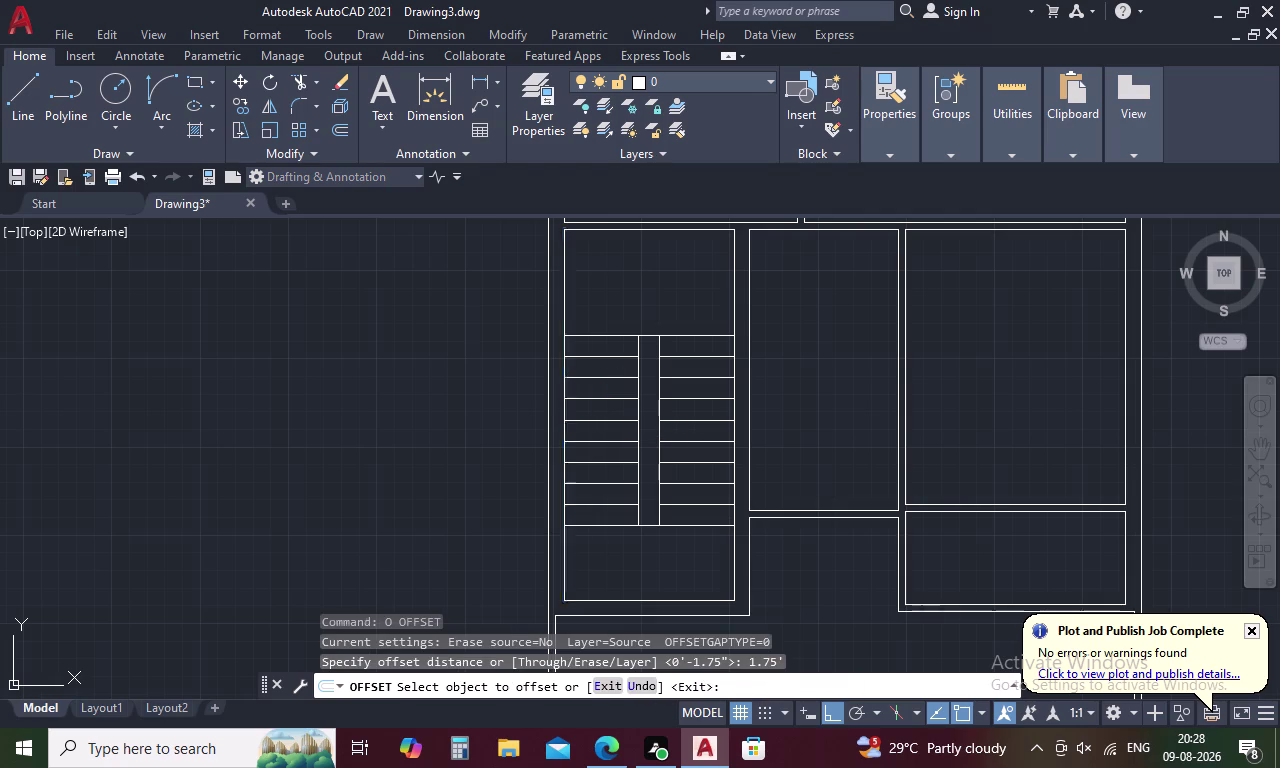
click(587, 407)
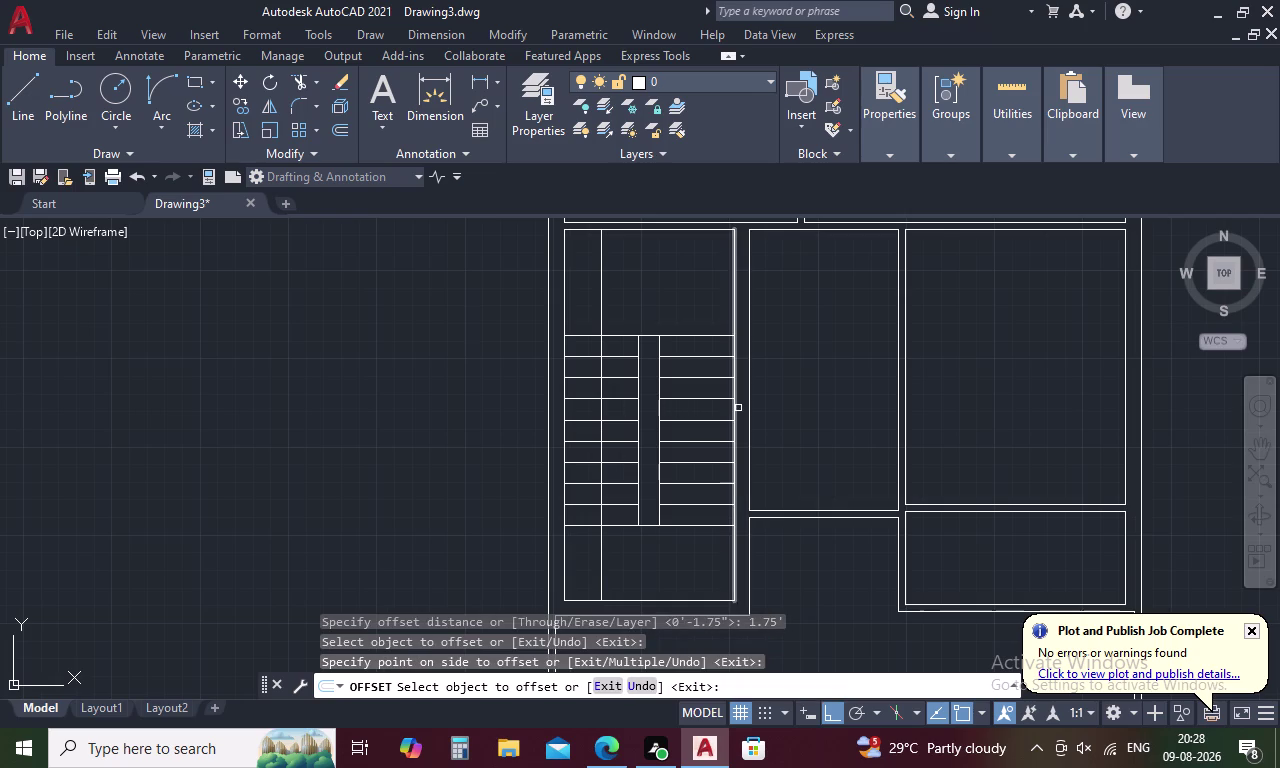
click(735, 413)
click(686, 421)
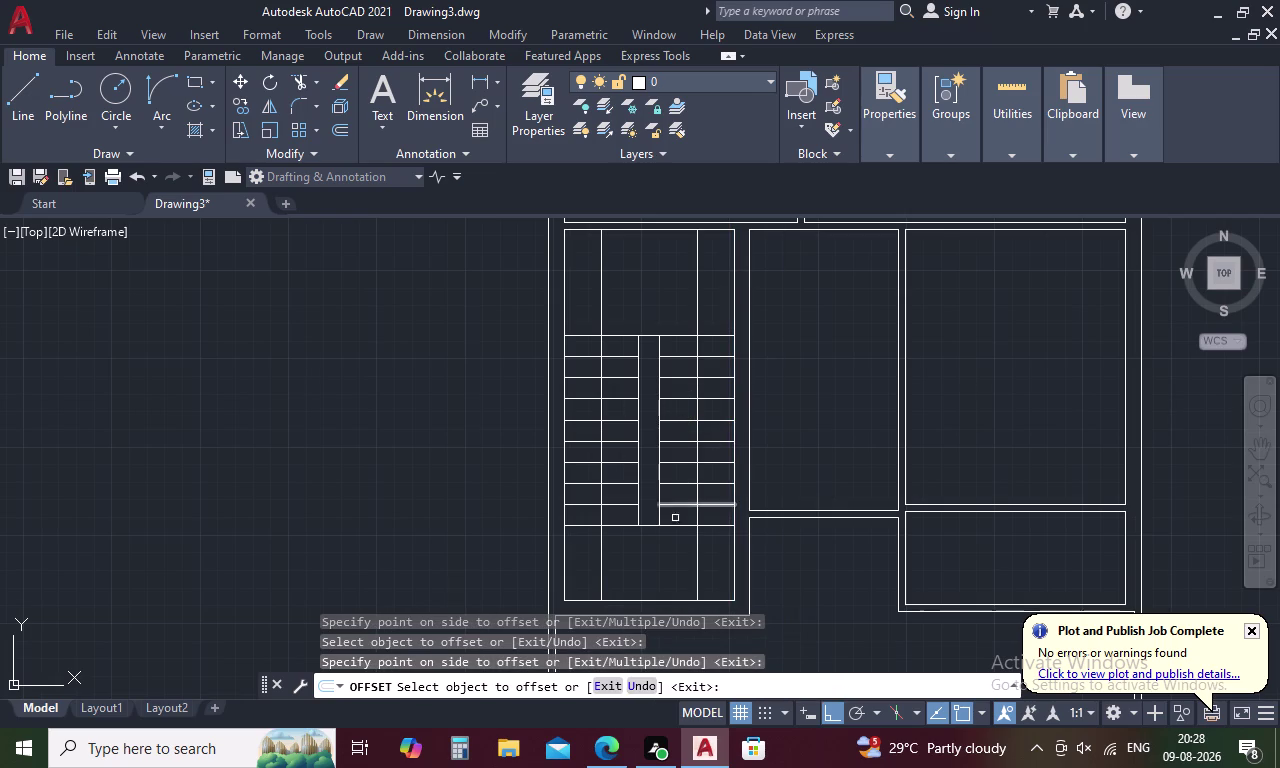
click(658, 600)
click(658, 588)
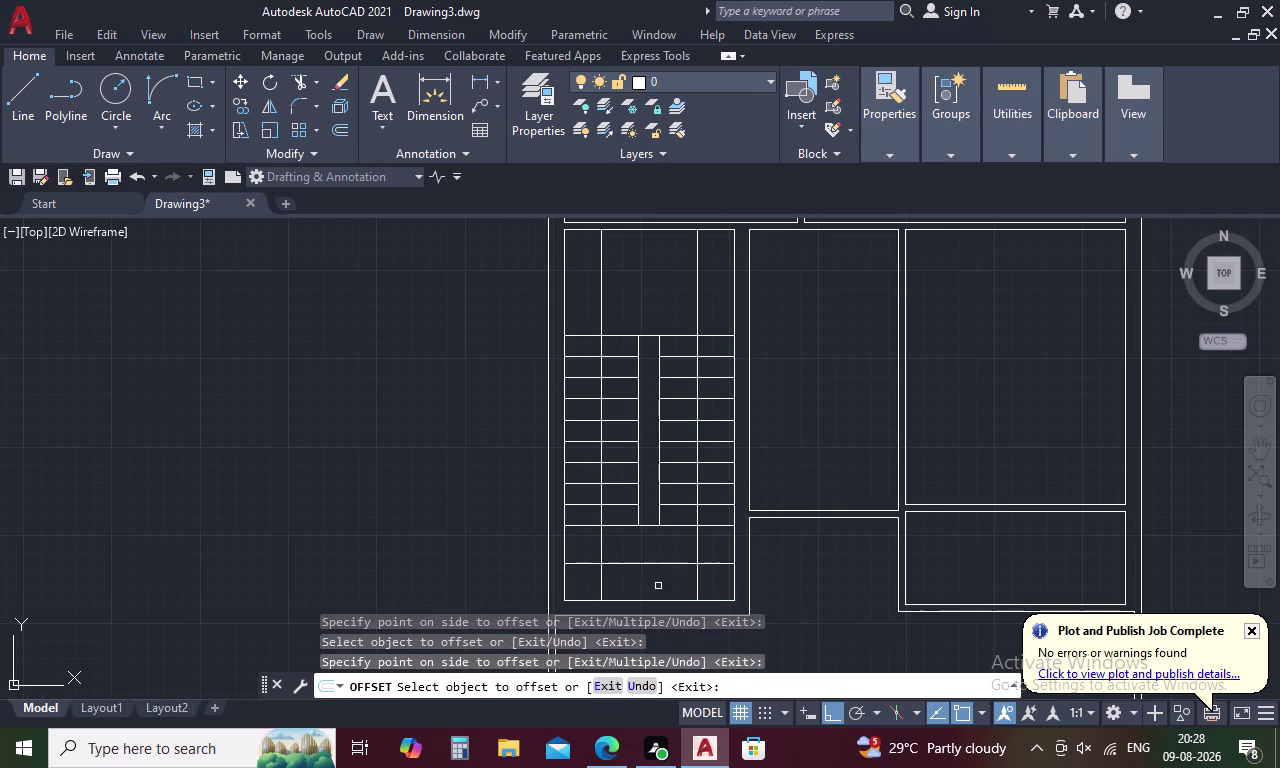
key(Escape)
Trim the offset lines above and below the staircase, leaving only a small landing outline.
text(TR)
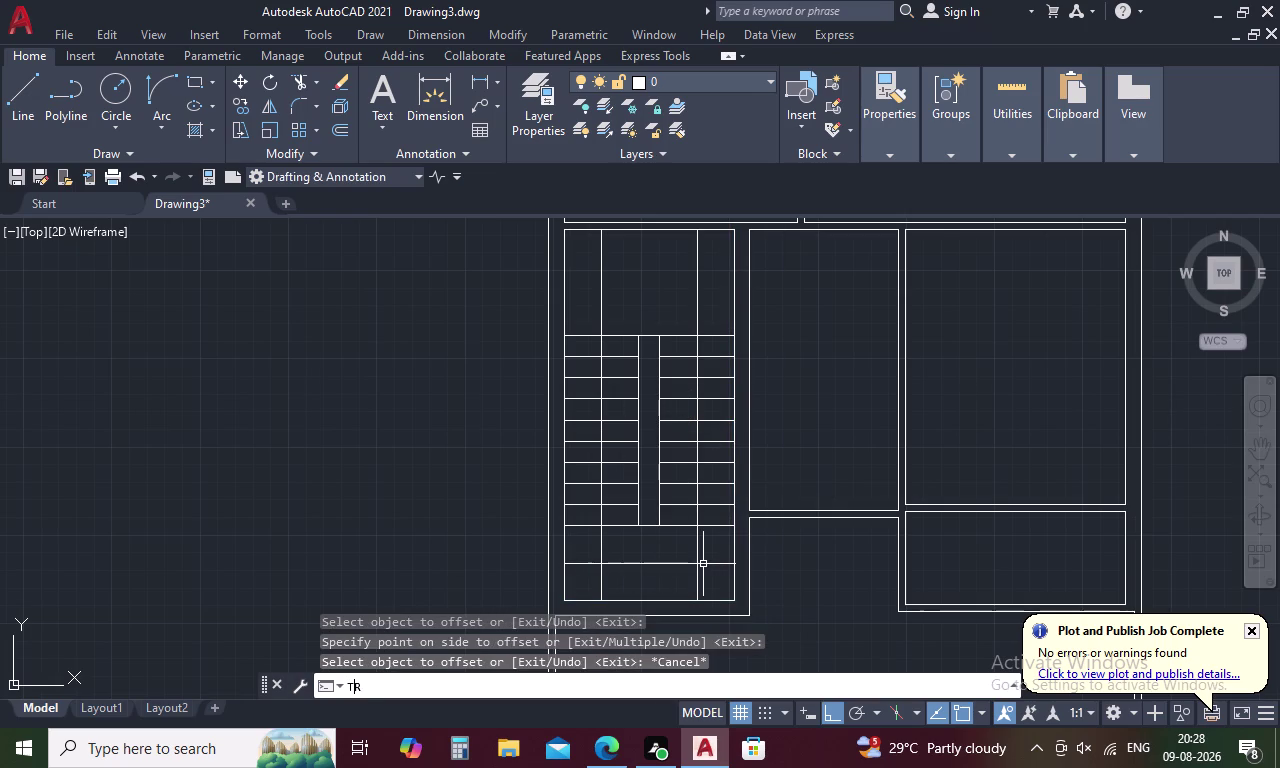
text(C)
key(BackSpace)
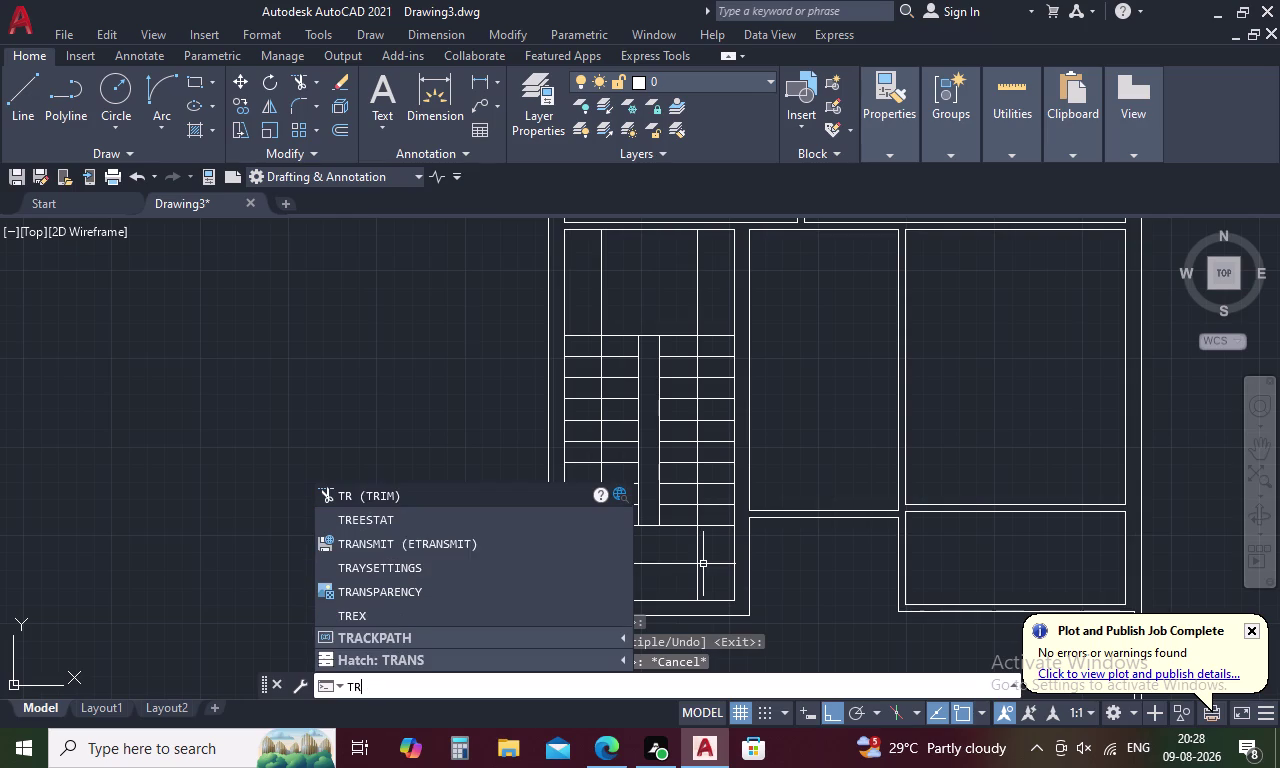
key(Return)
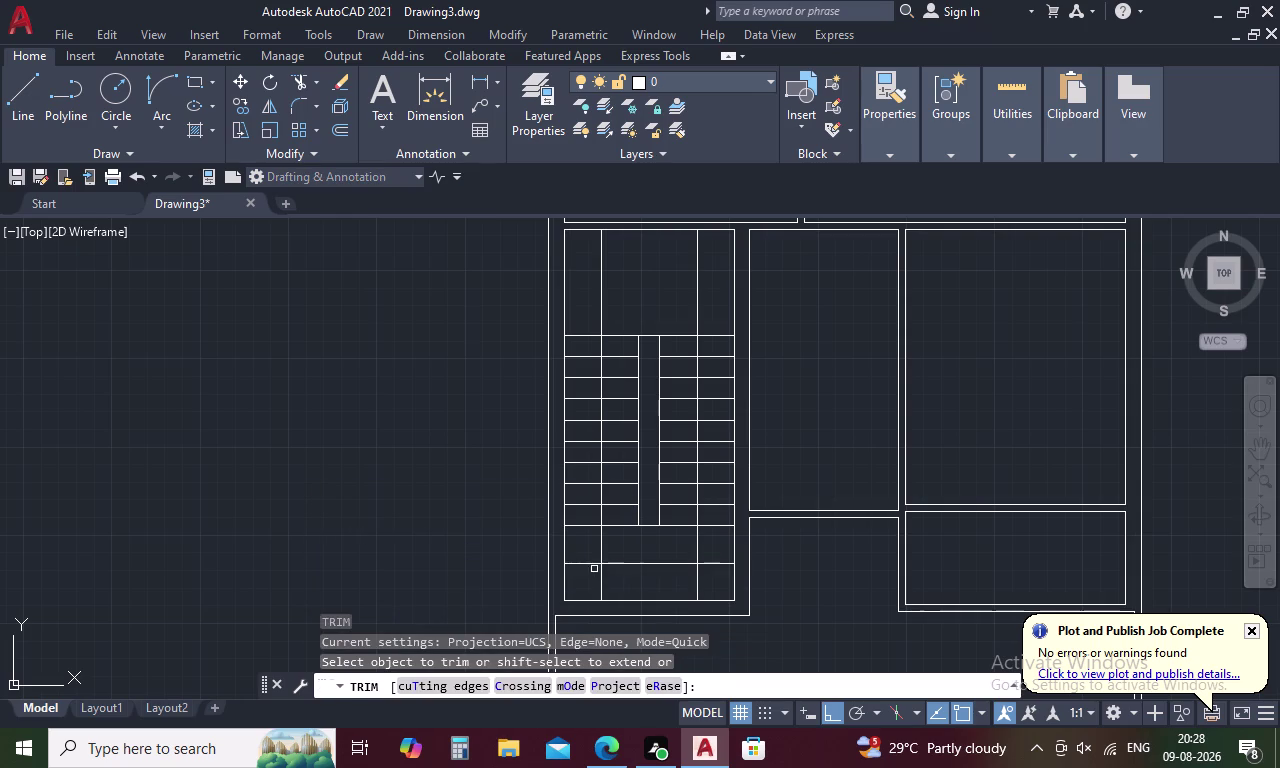
drag(590, 555, 675, 587)
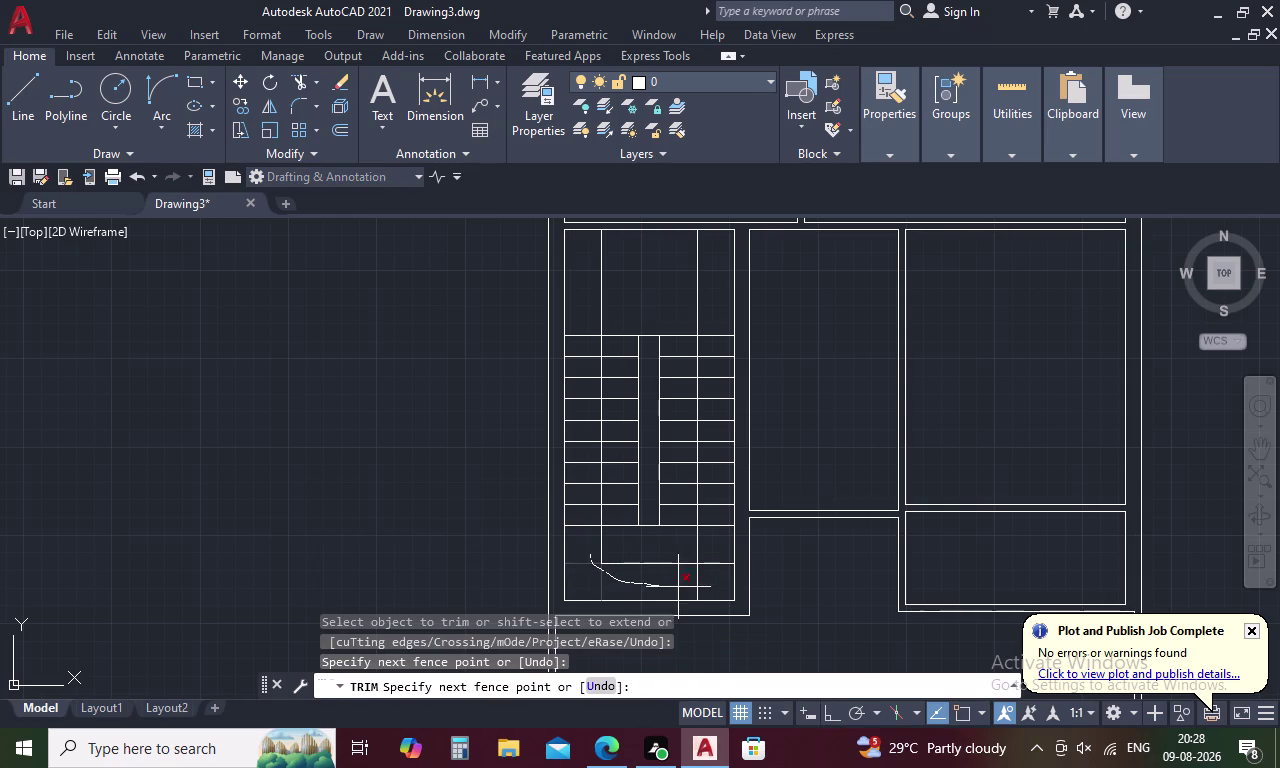
drag(675, 587, 715, 556)
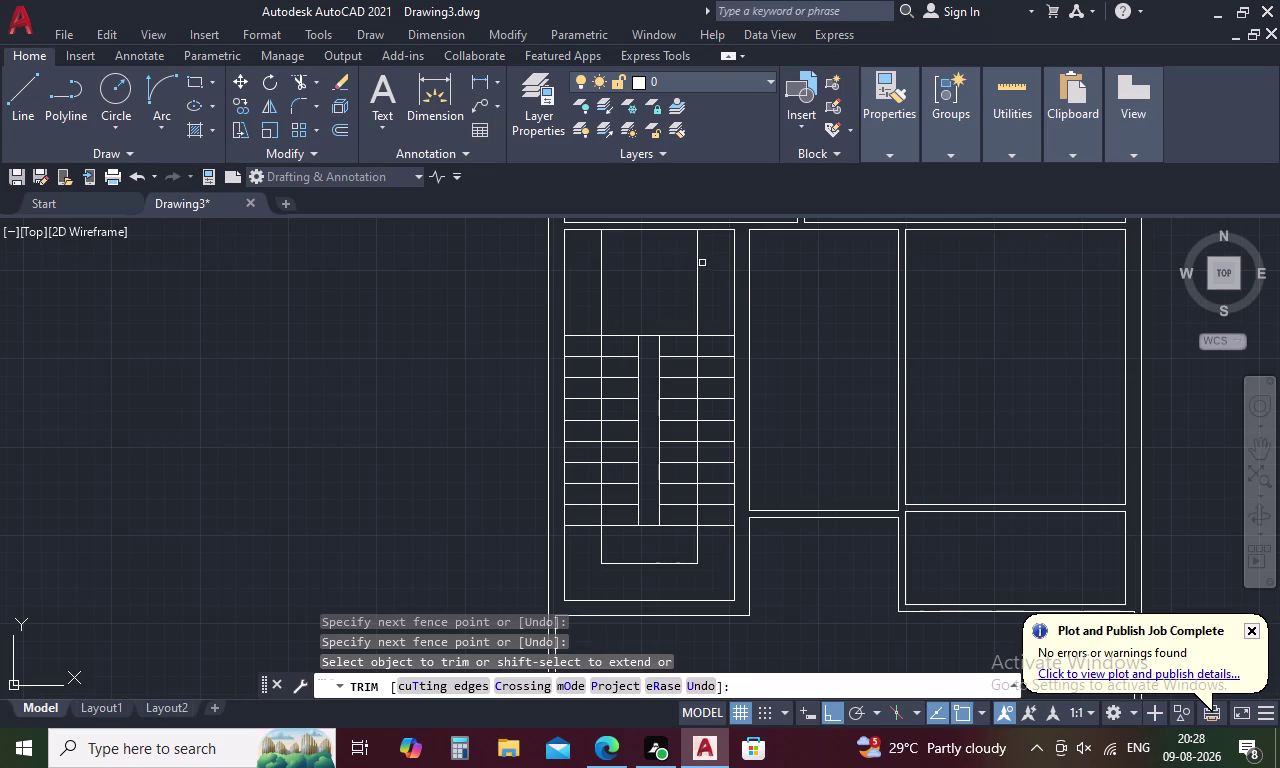
drag(702, 263, 587, 278)
key(Escape)
text(L)
key(space)
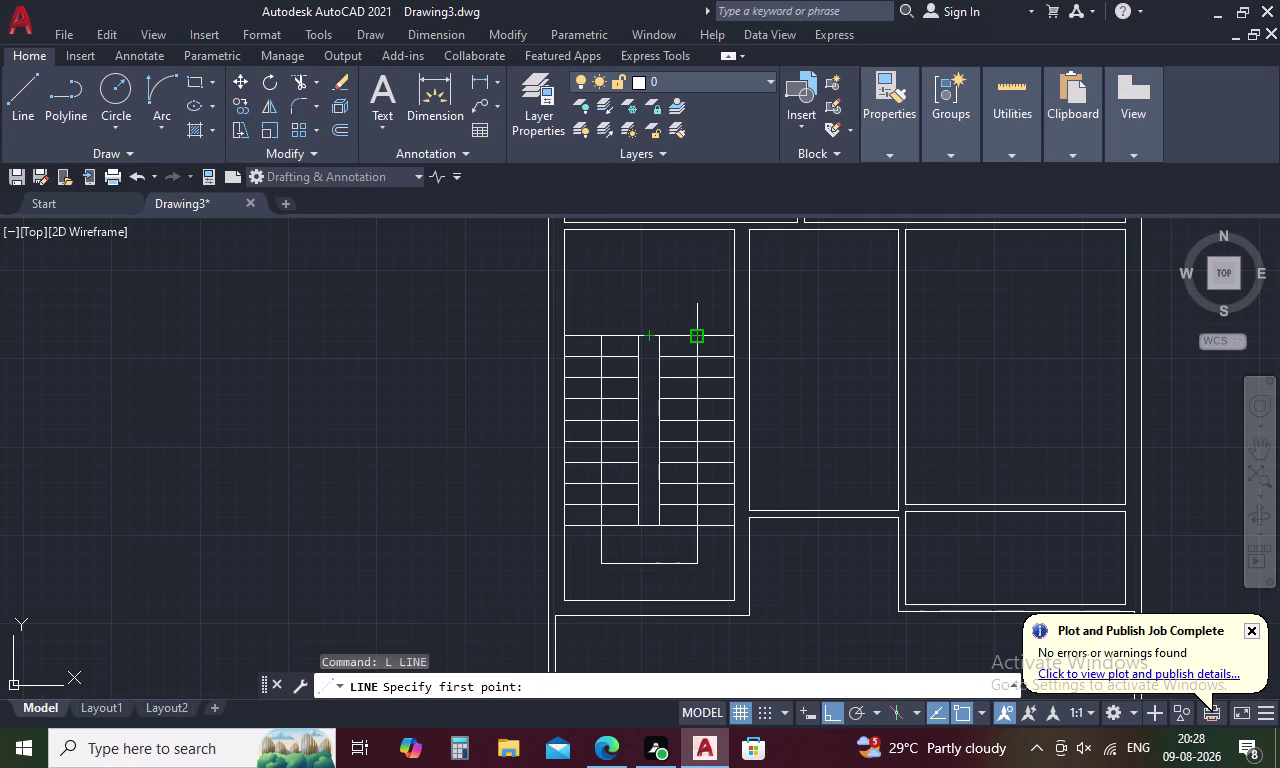
Draw the half arrow: a slanted line from the wall intersection and a base line to the centre line.
scroll(up, 3)
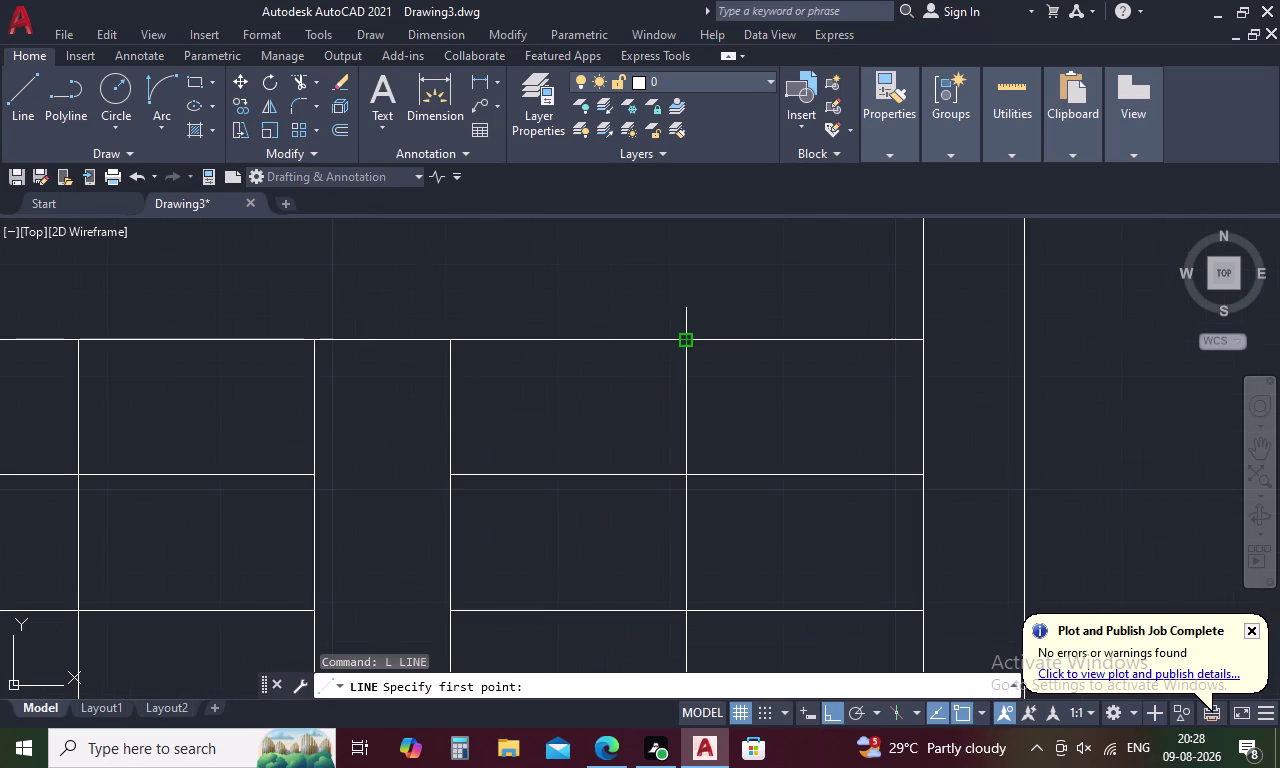
click(686, 341)
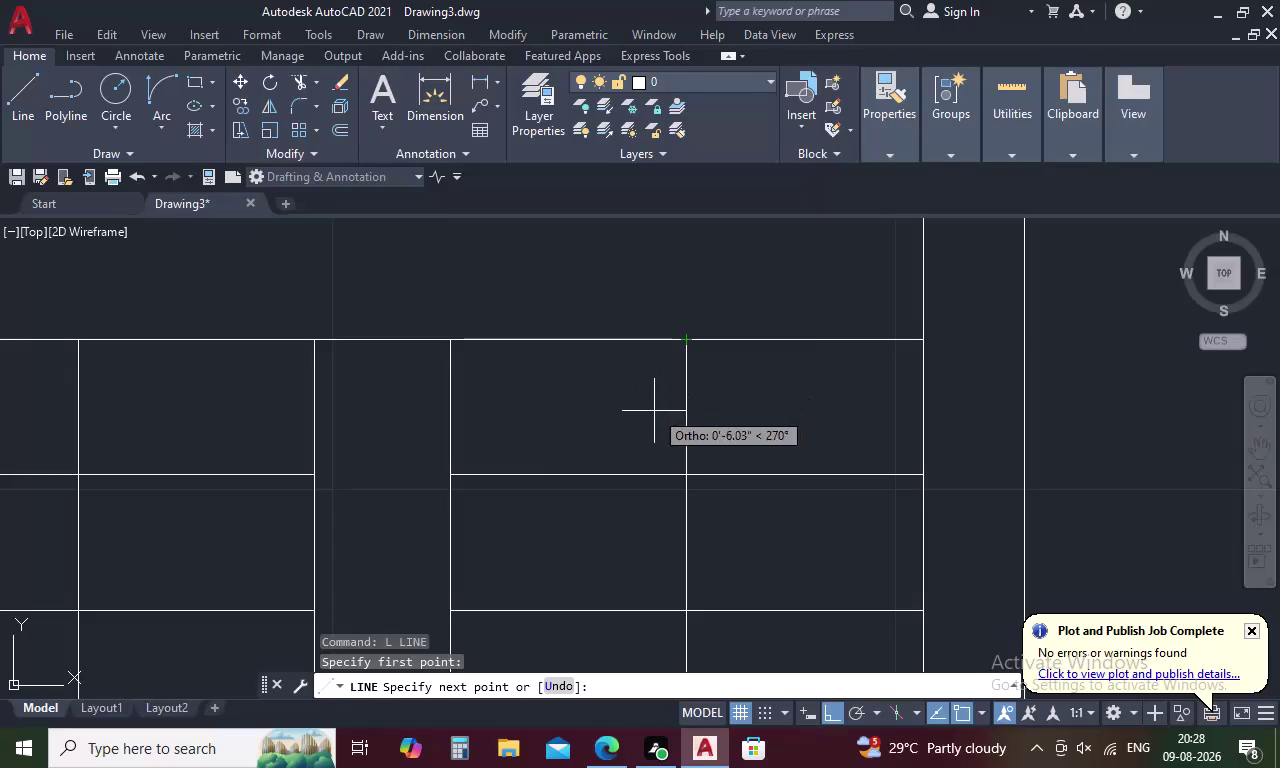
click(617, 547)
key(Escape)
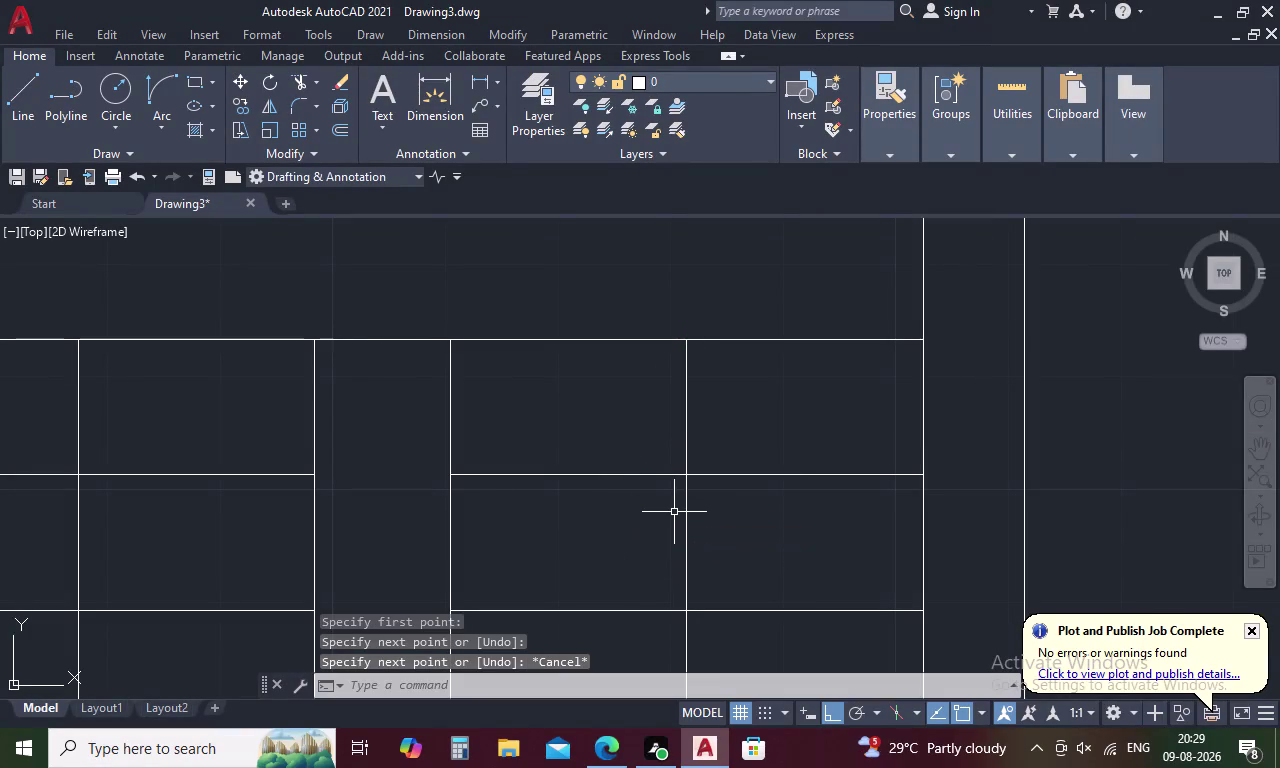
text(L)
key(space)
click(686, 340)
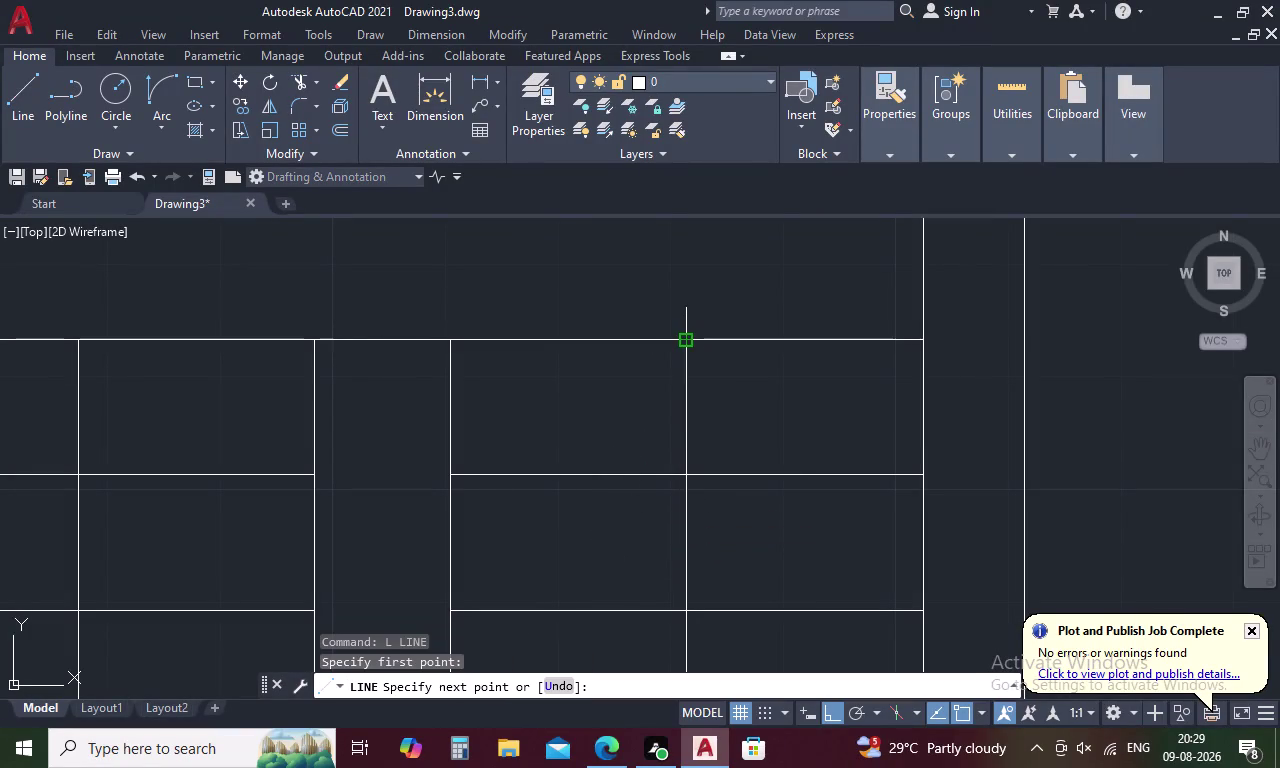
key(F8)
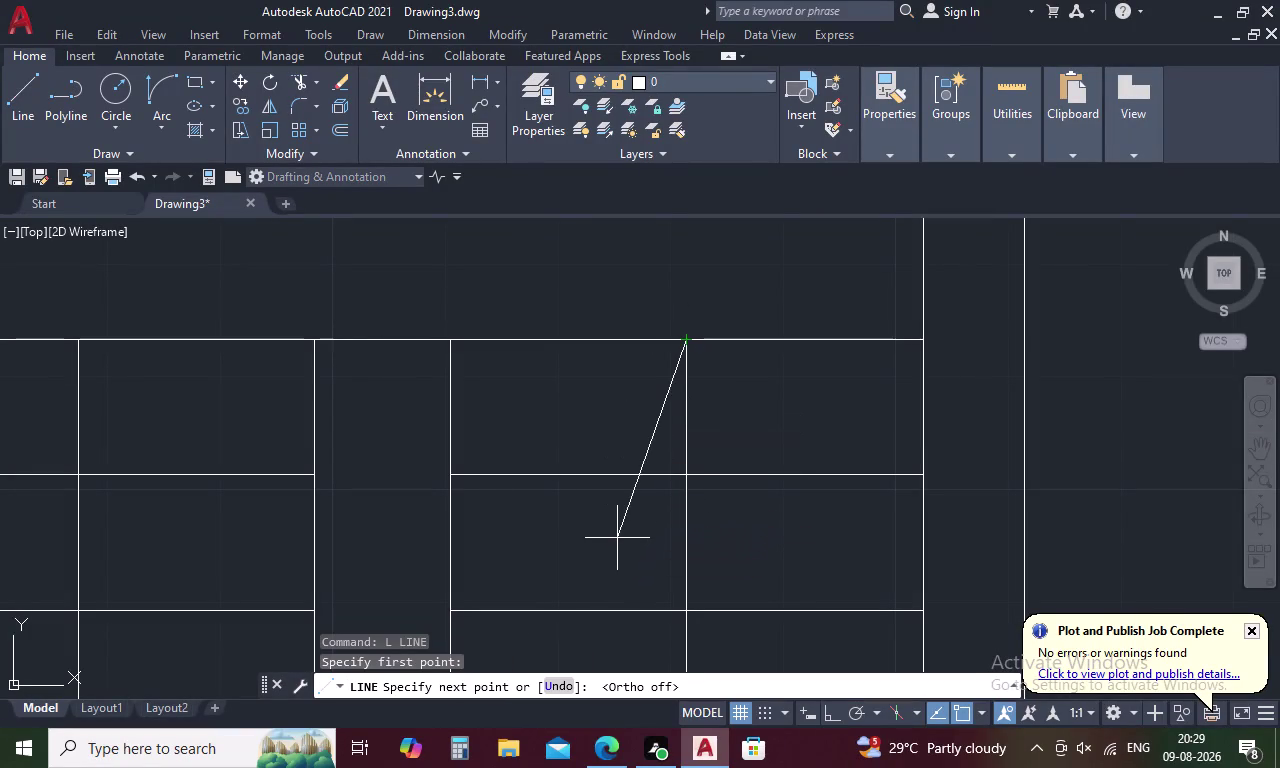
click(603, 564)
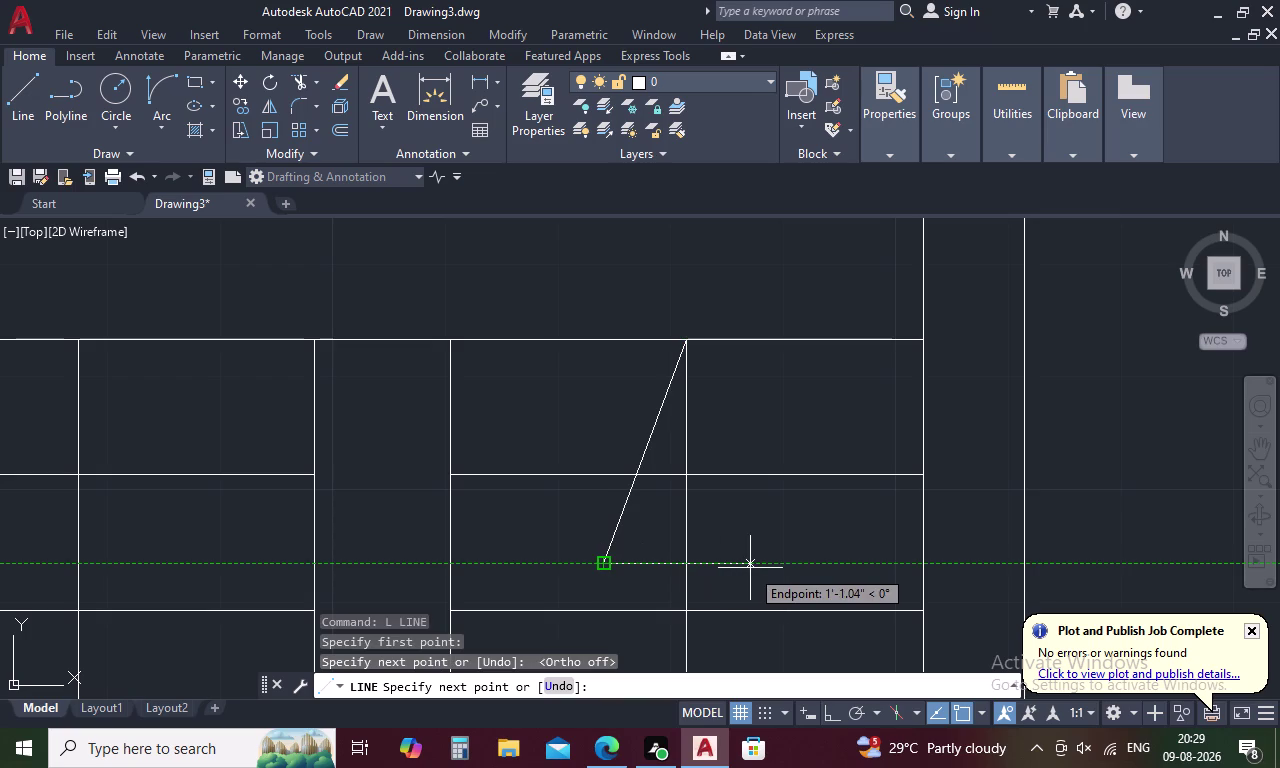
click(689, 565)
key(Escape)
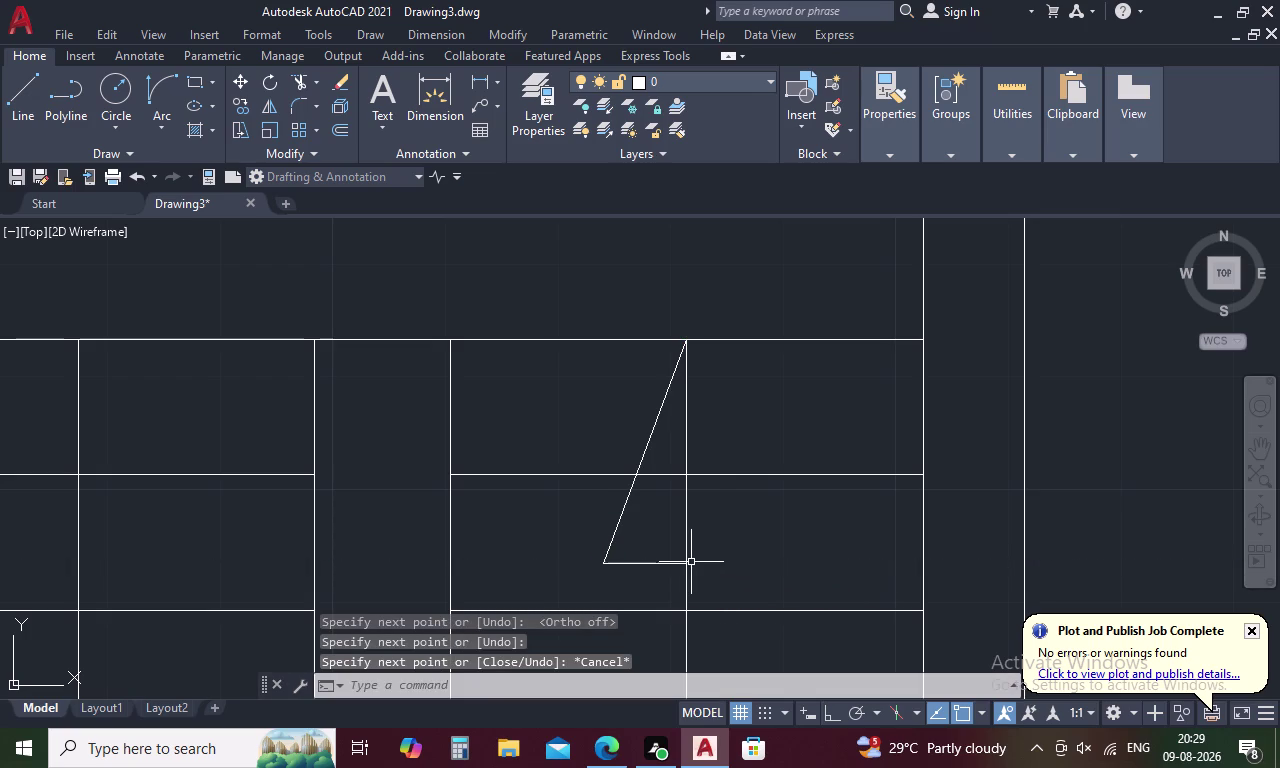
Mirror the two half-arrow lines about the stair centre line, keeping the originals.
click(621, 513)
click(637, 566)
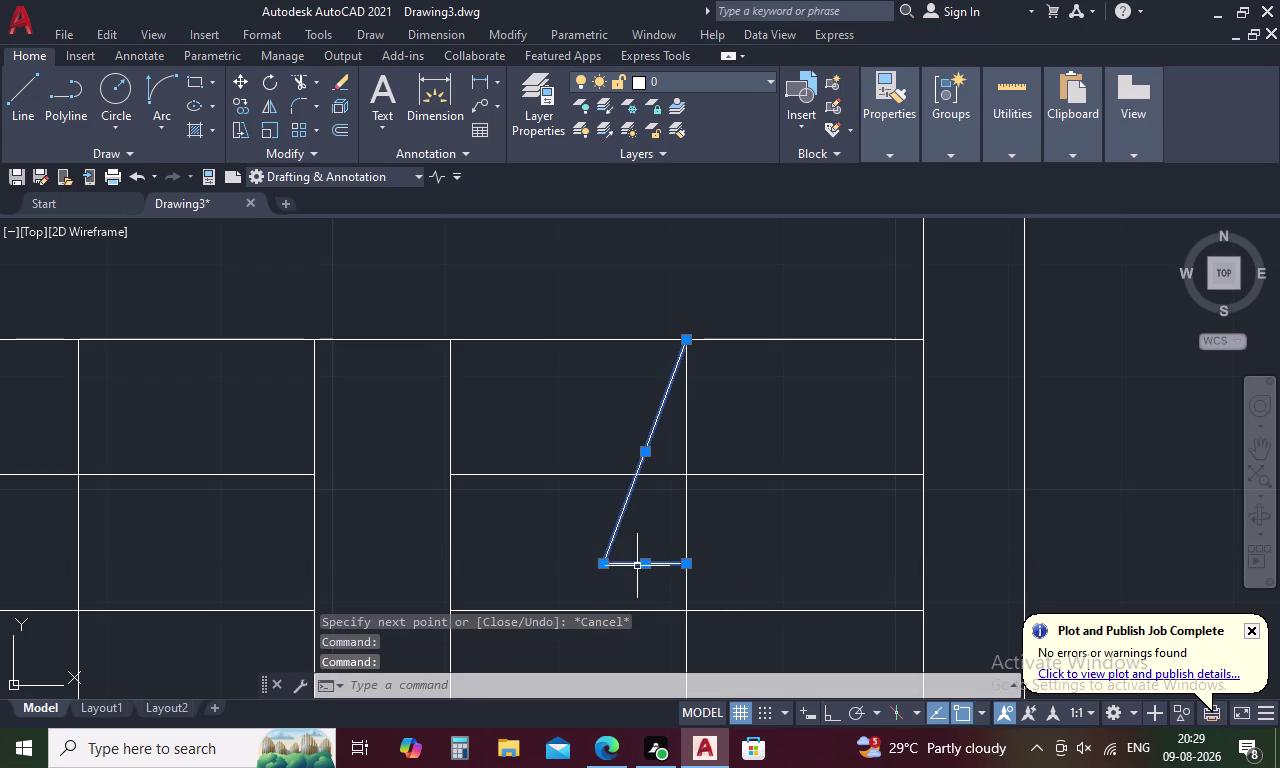
text(MI)
key(space)
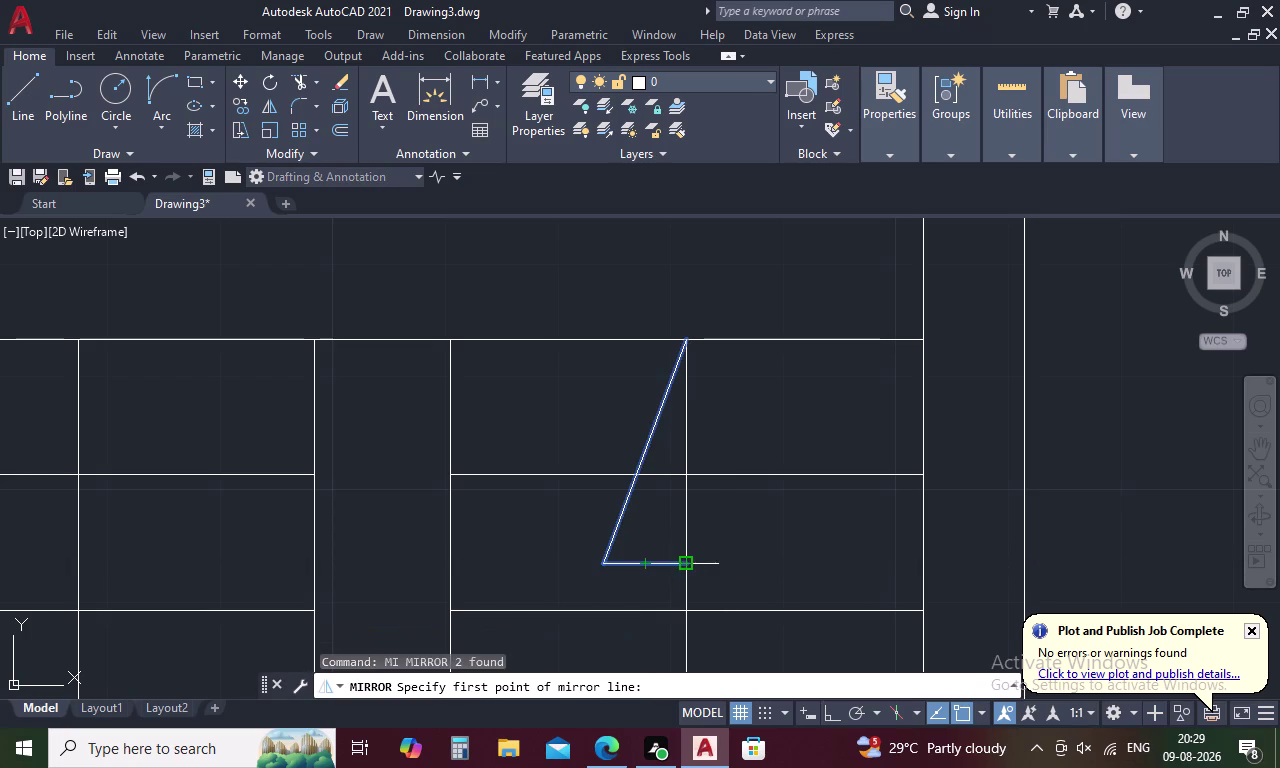
click(687, 558)
click(690, 344)
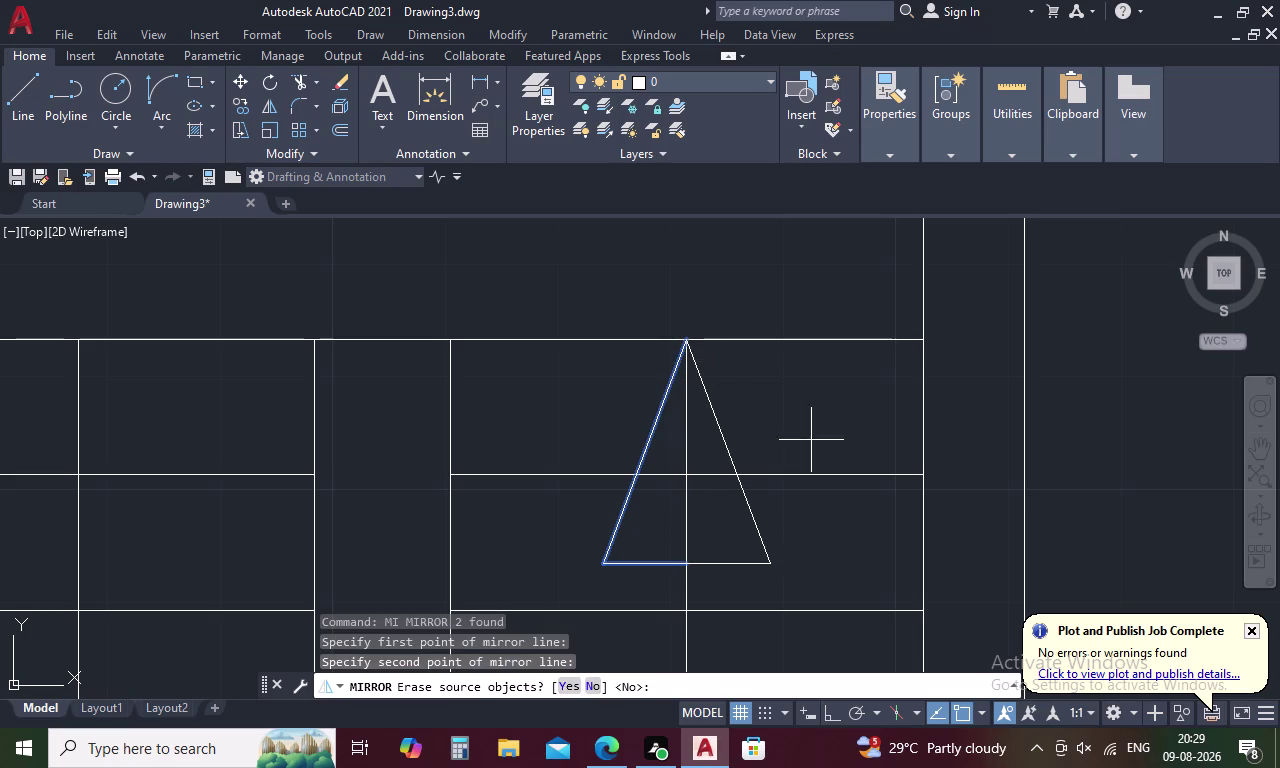
click(587, 691)
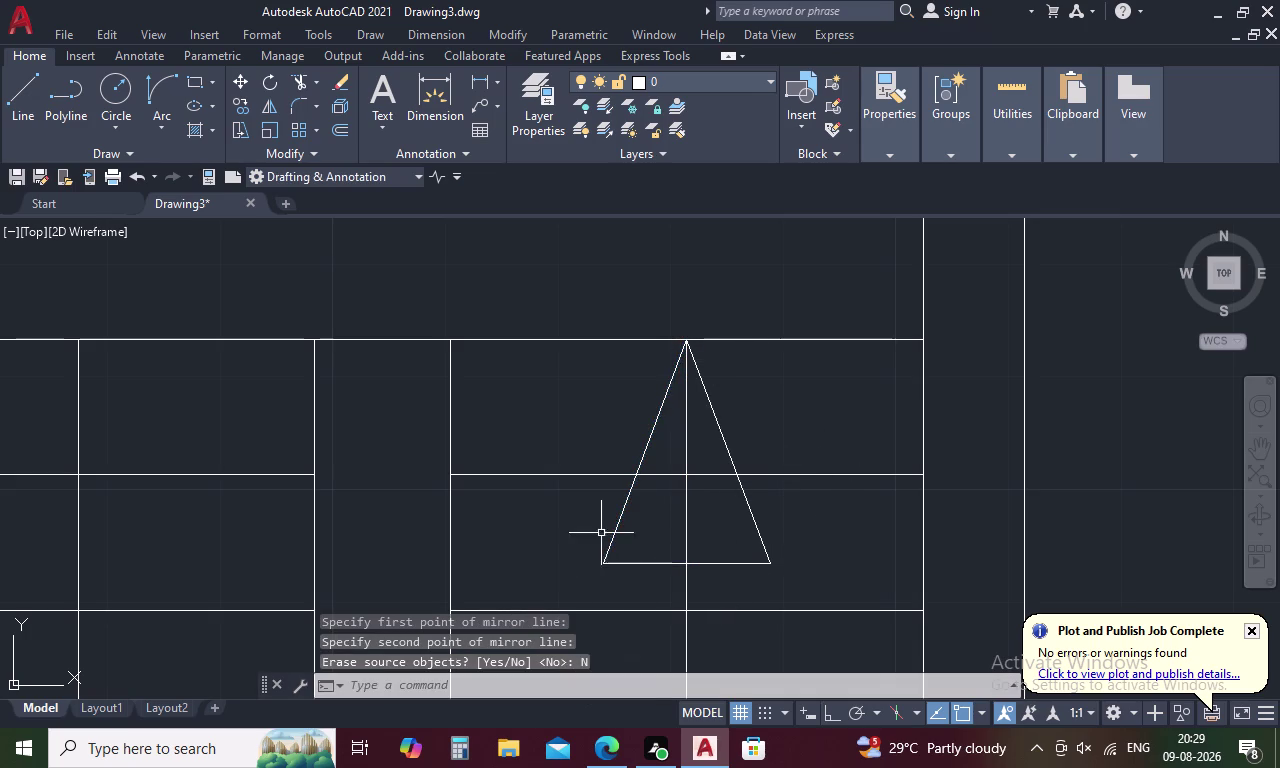
scroll(down, 3)
scroll(down, 3)
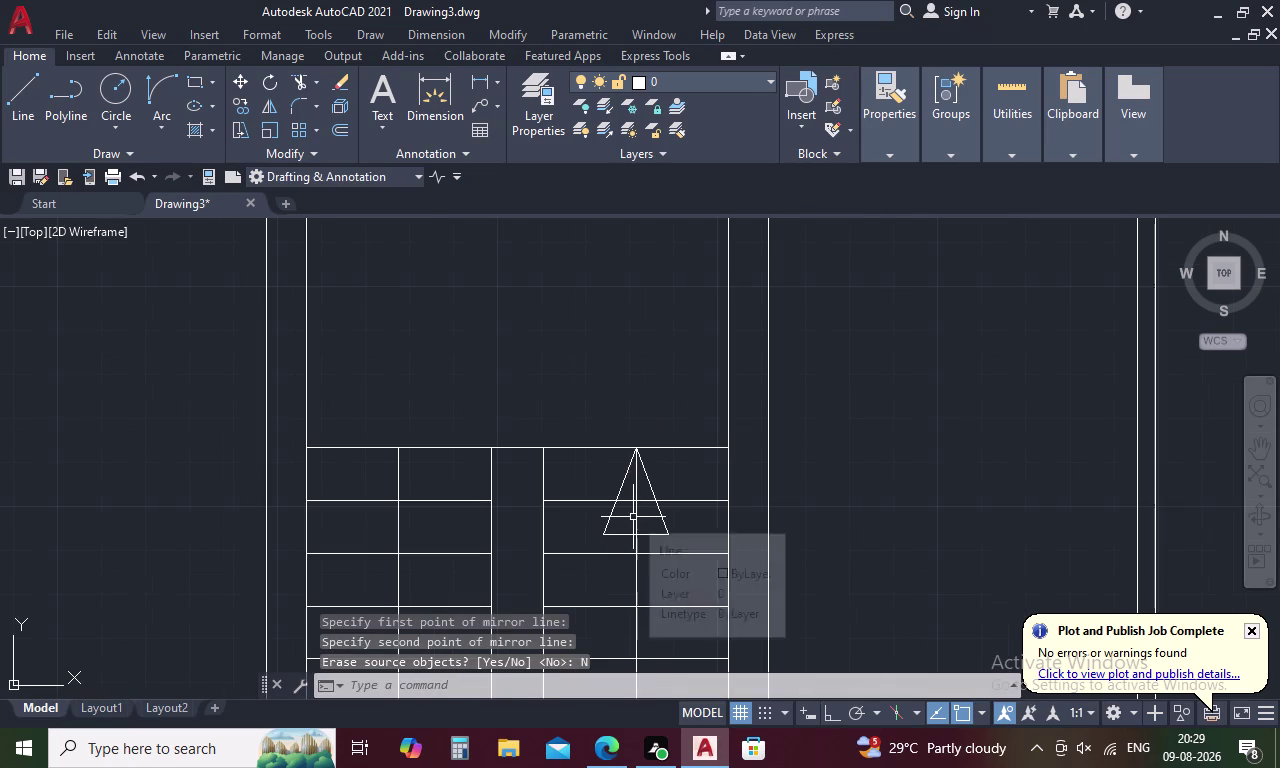
Trim the stair centre line out of the arrow triangle, leaving a clean arrowhead.
key(t)
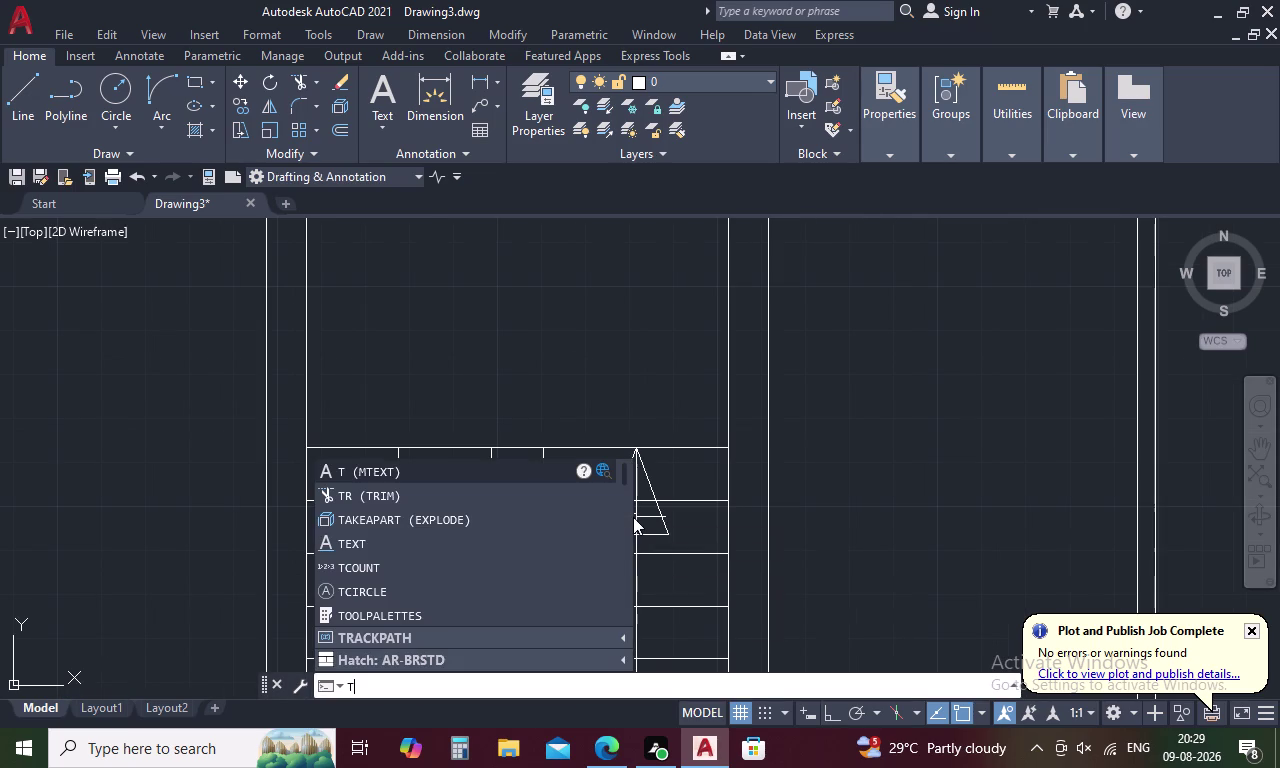
text(R)
key(space)
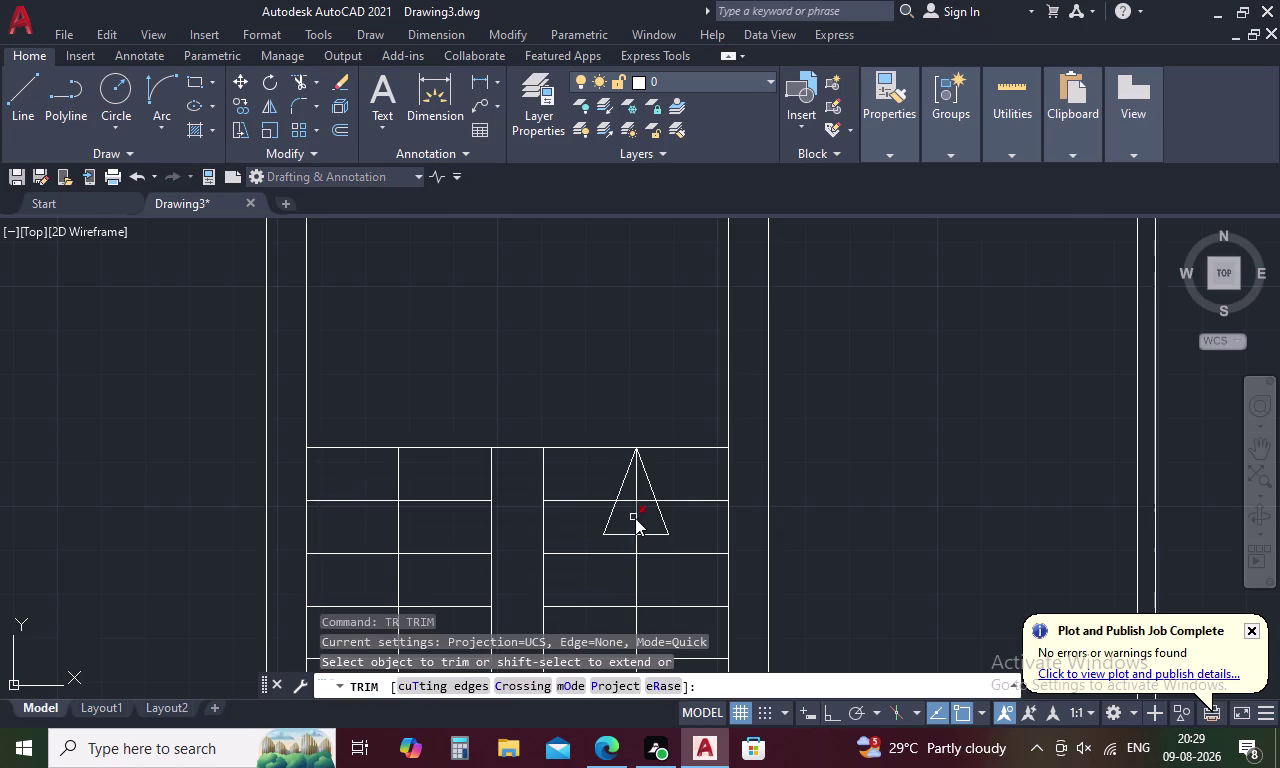
scroll(up, 3)
click(640, 478)
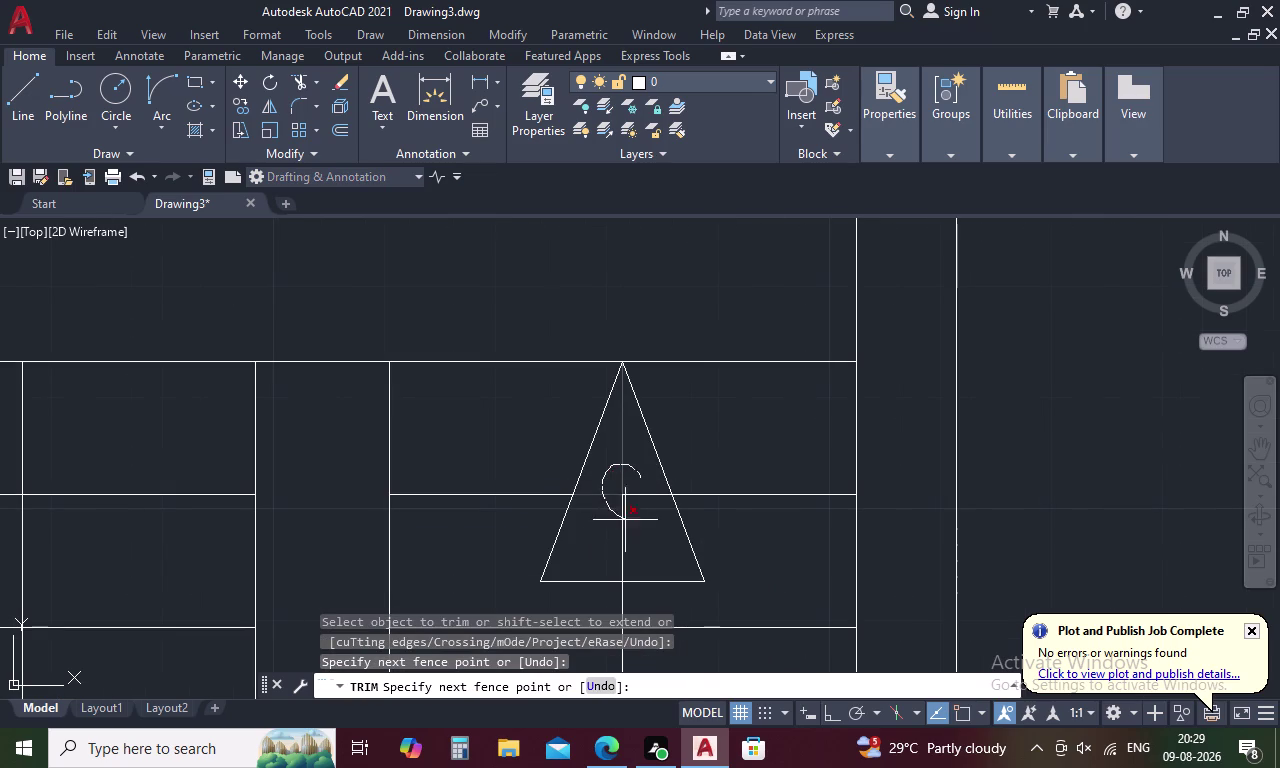
scroll(down, 3)
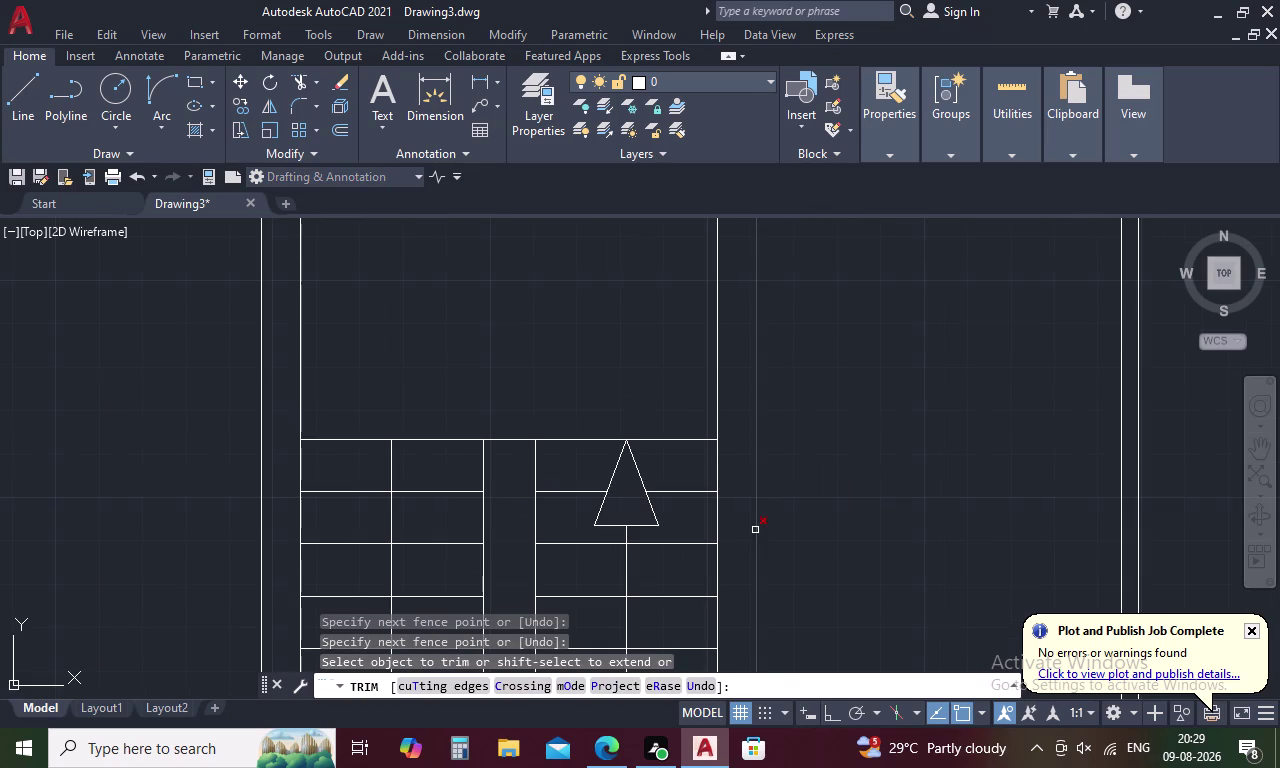
key(Escape)
scroll(down, 3)
middle_drag(808, 508, 765, 276)
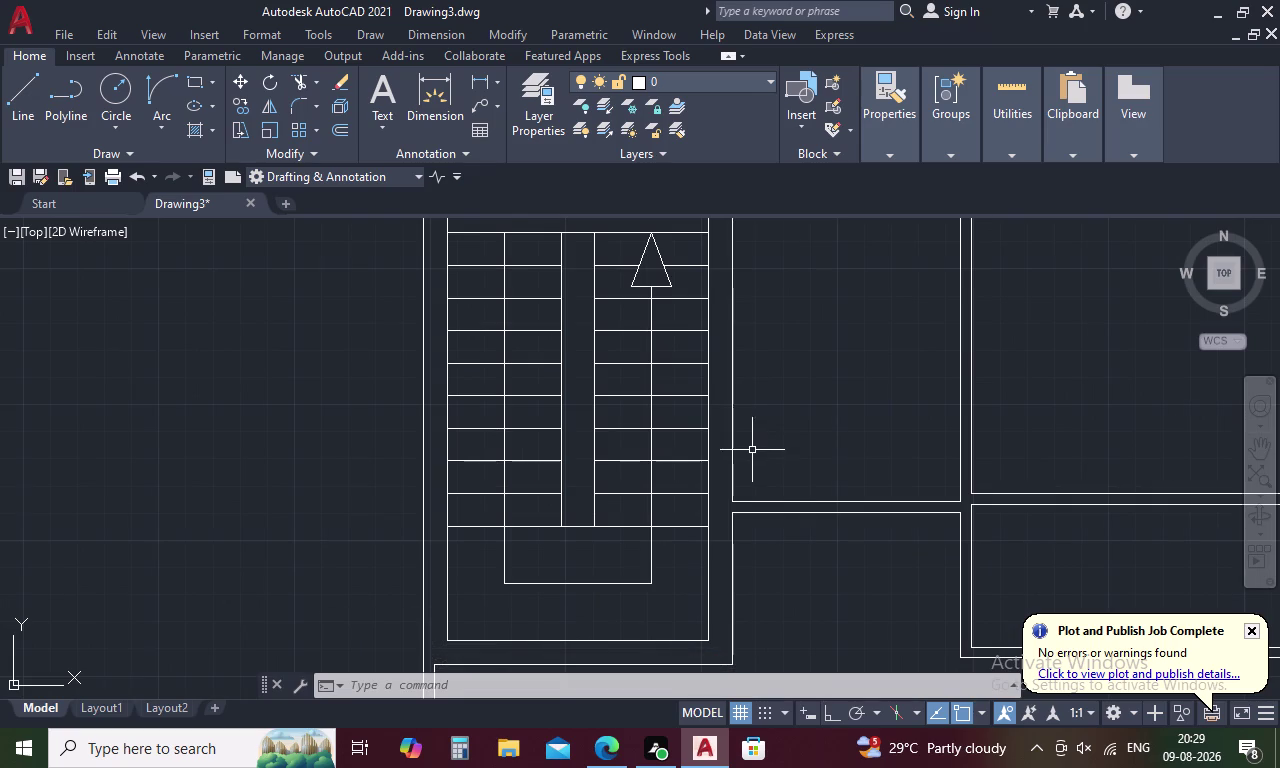
key(Escape)
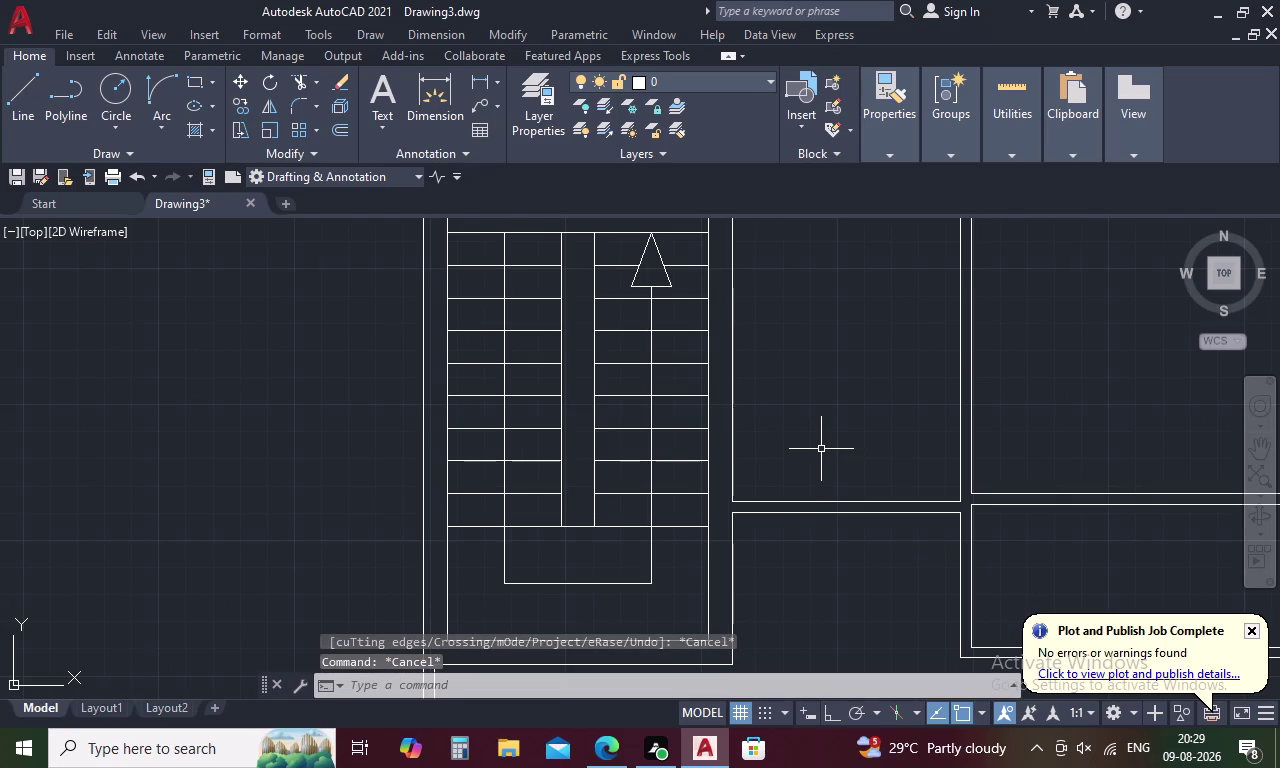
Offset the room's bottom line 2' upward.
text(O)
key(space)
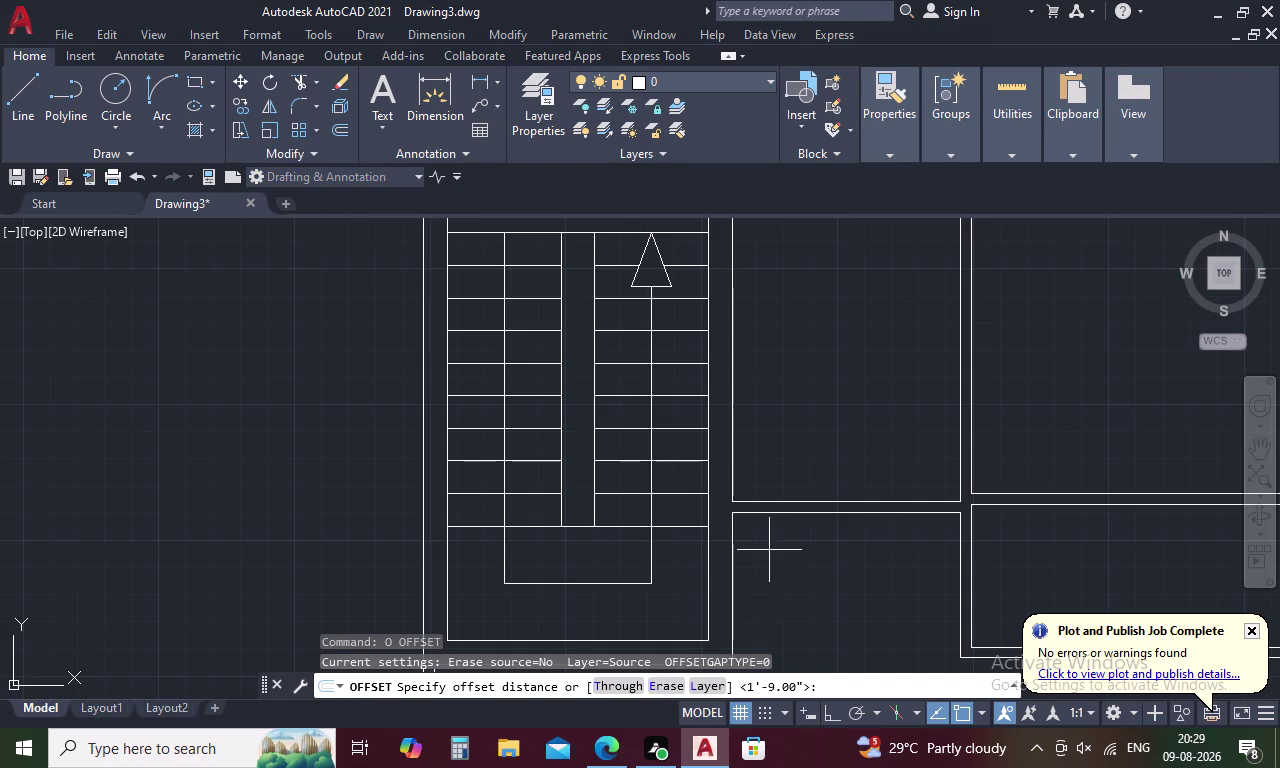
key(1)
scroll(down, 3)
key(Escape)
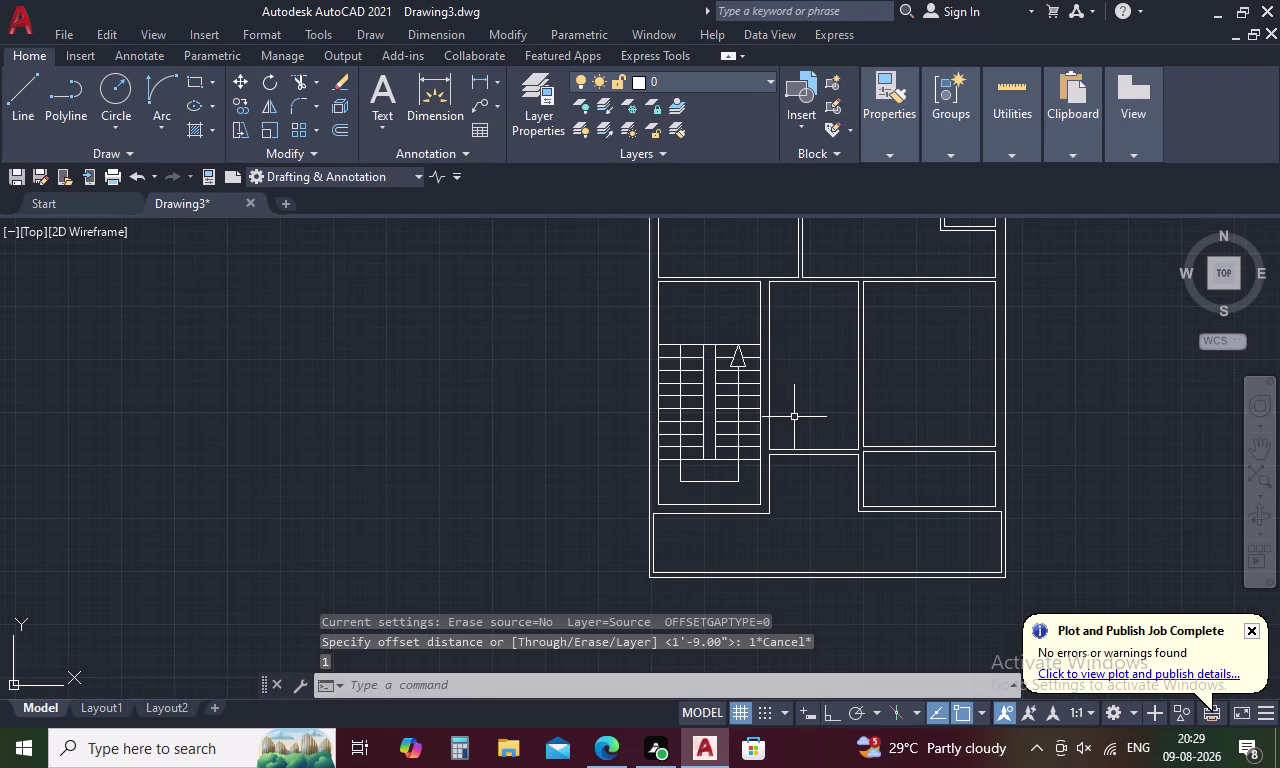
text(O)
key(space)
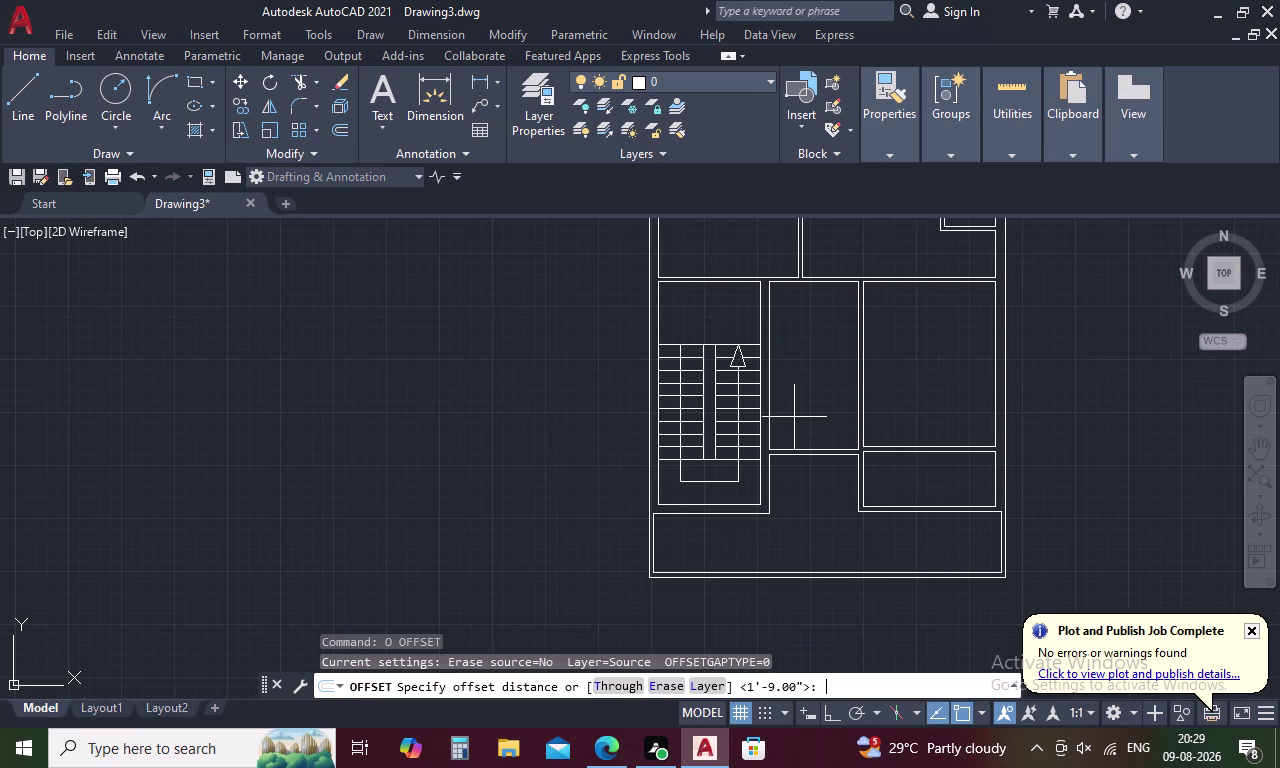
key(2)
key(apostrophe)
key(space)
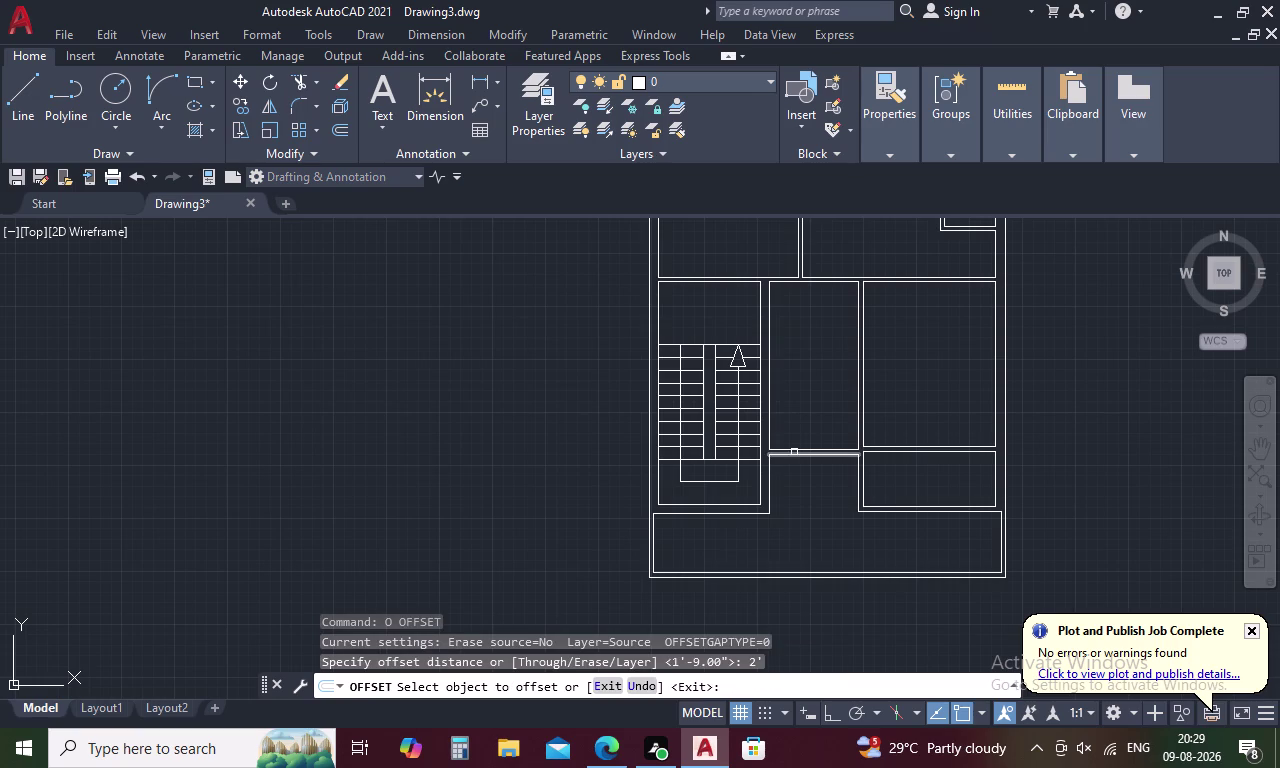
scroll(up, 3)
click(799, 446)
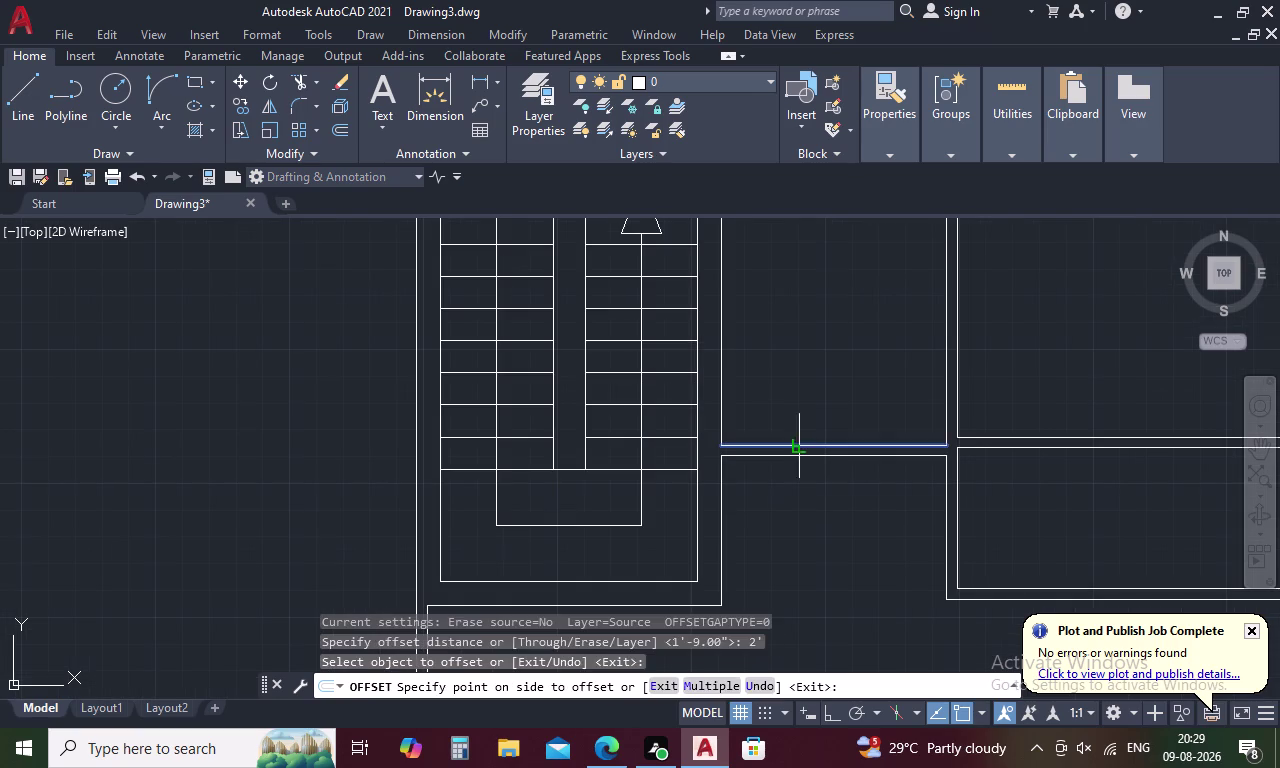
click(799, 375)
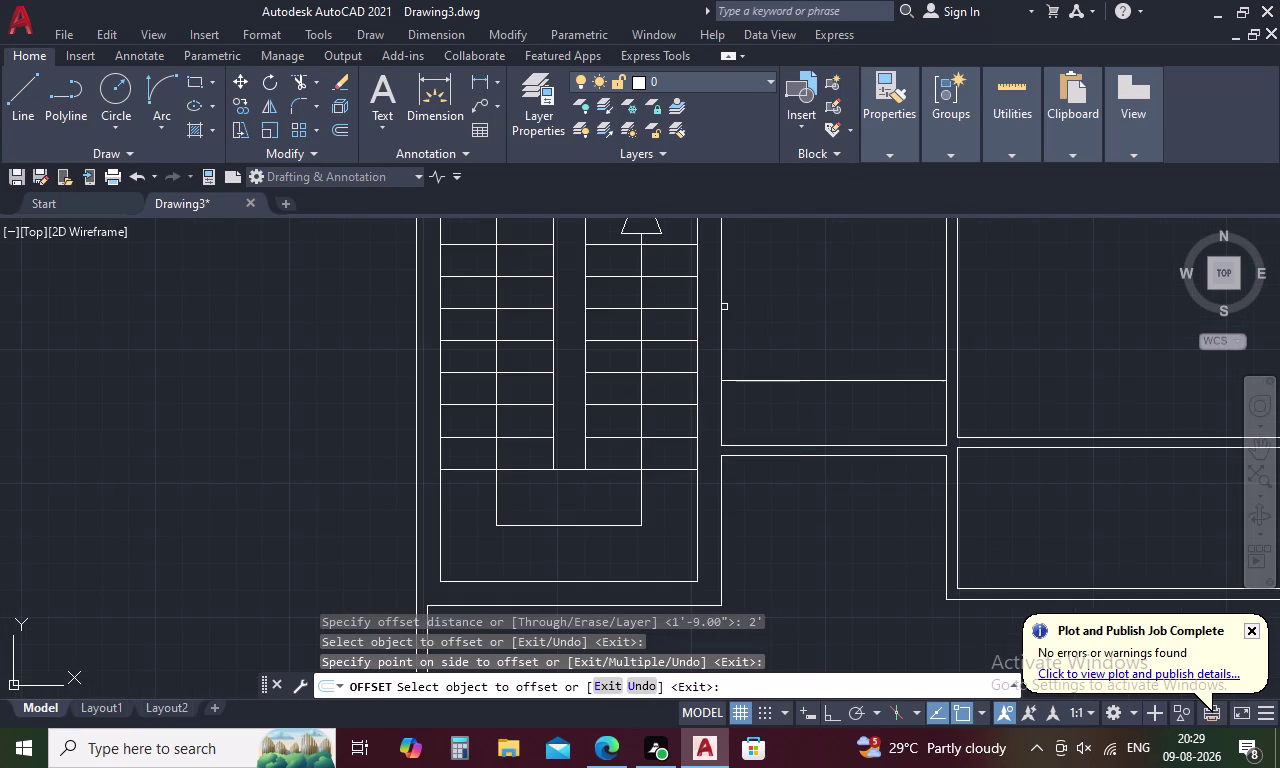
Offset the room's left wall line 2' to the right.
click(721, 315)
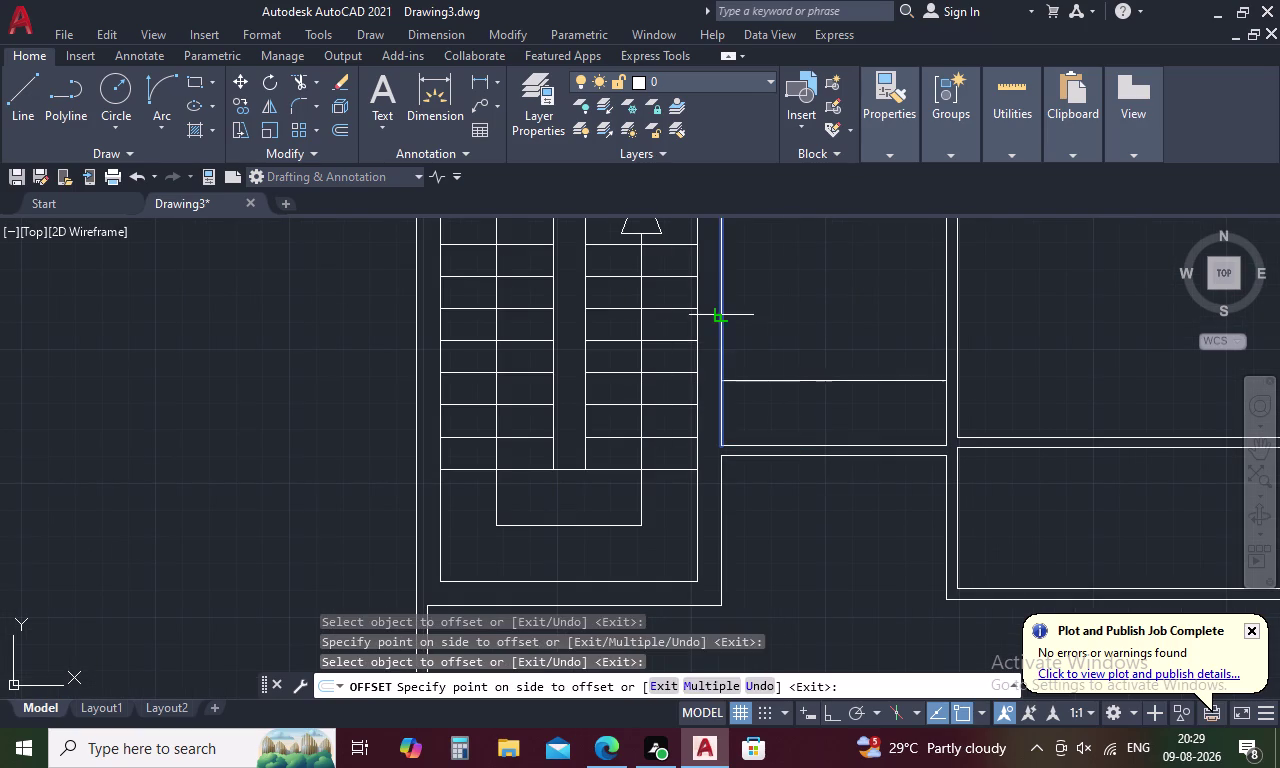
click(779, 322)
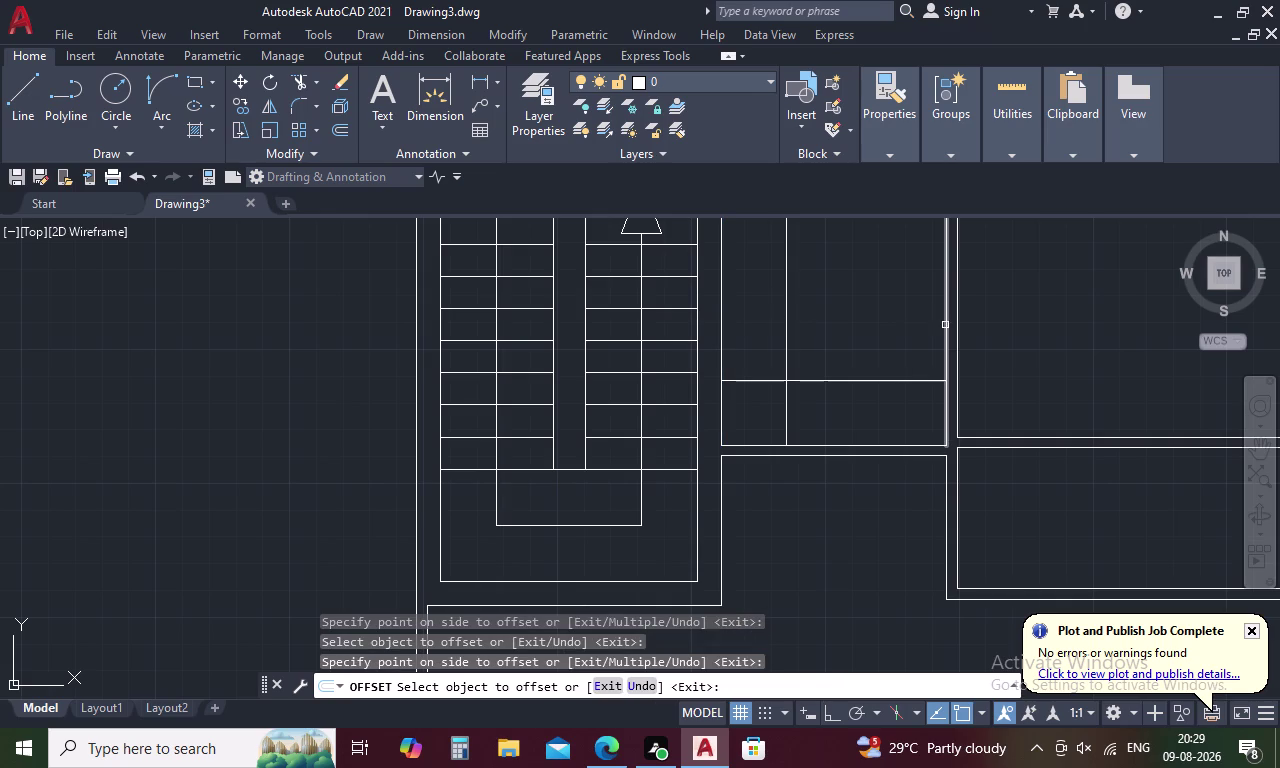
click(945, 325)
click(920, 340)
scroll(down, 3)
key(Escape)
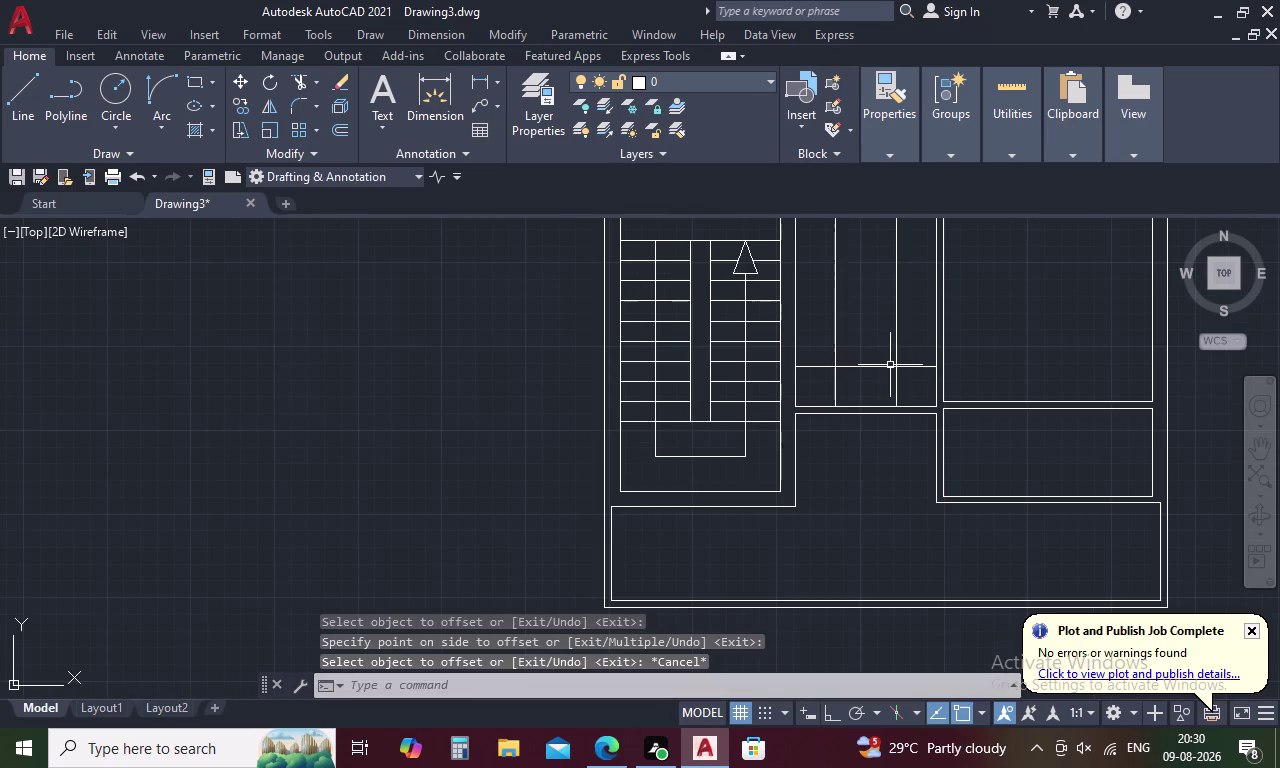
text(TR)
key(space)
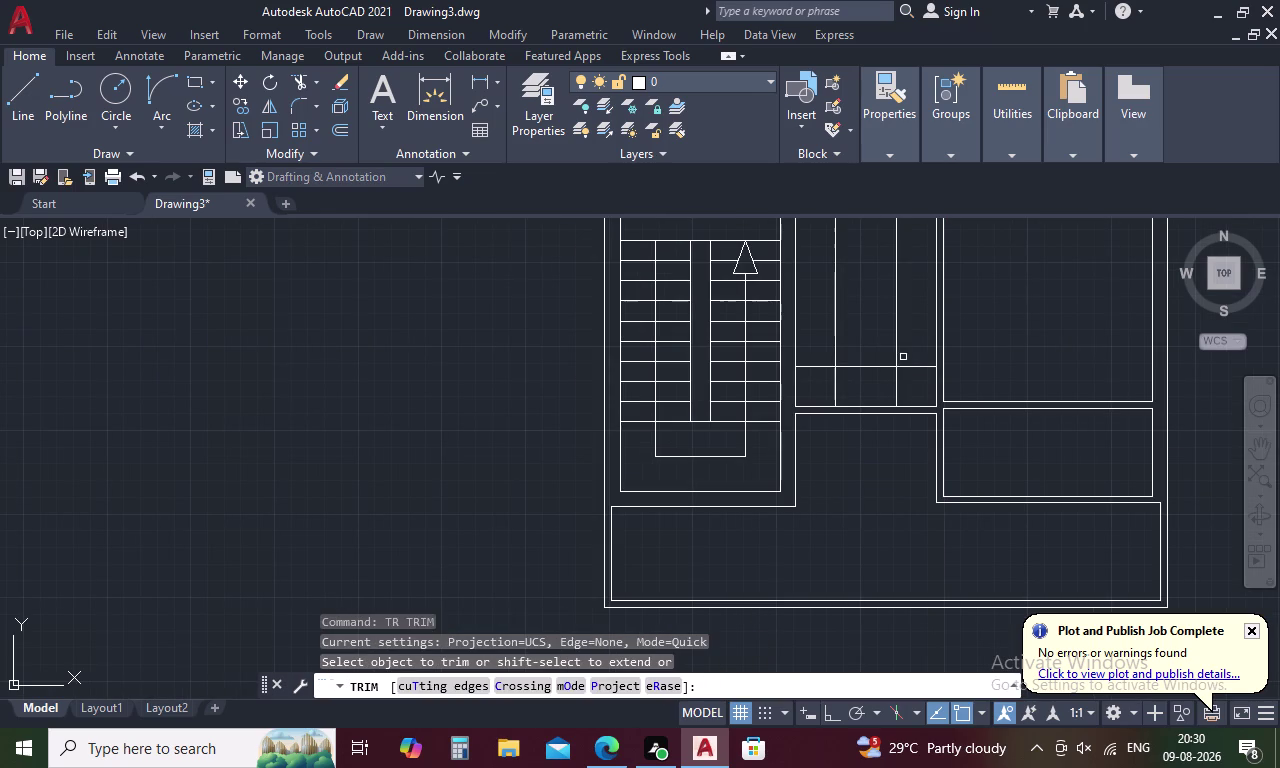
Trim the extra line ends inside the room beside the staircase.
drag(910, 348, 817, 363)
scroll(down, 3)
middle_drag(846, 318, 836, 396)
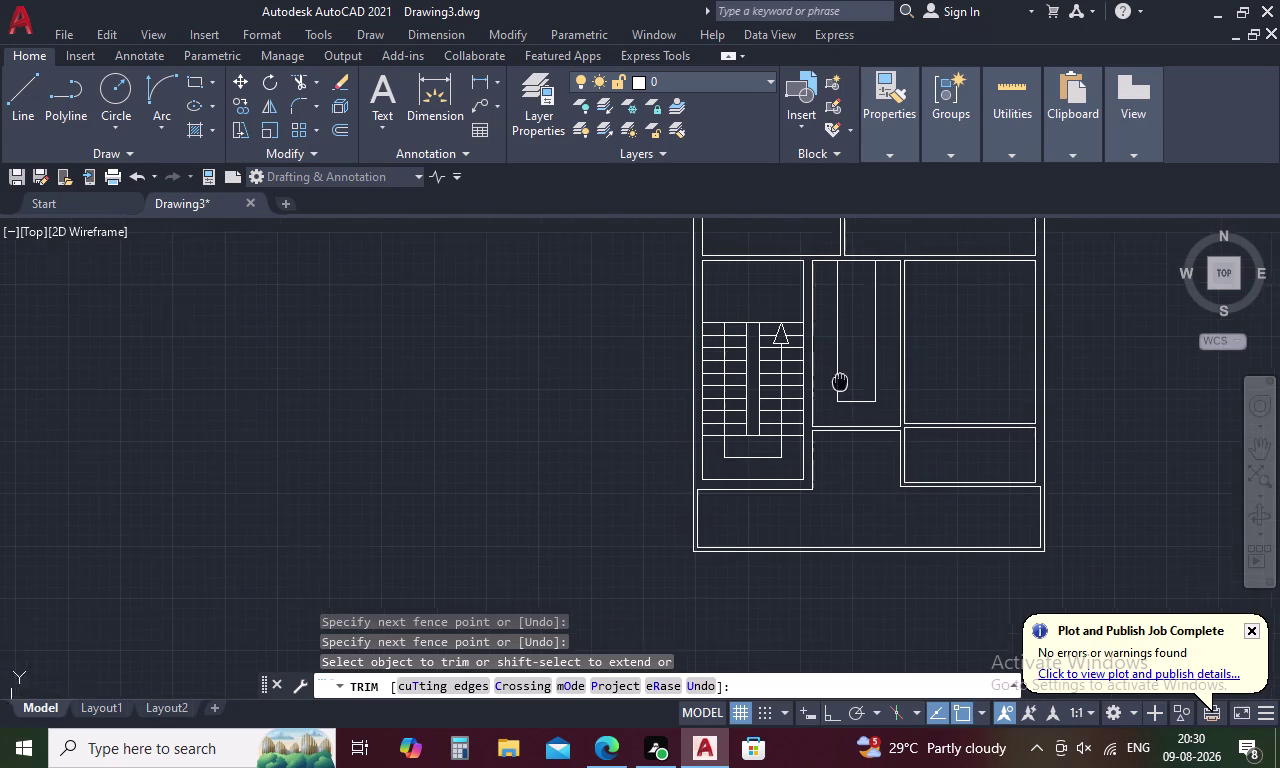
middle_drag(836, 396, 832, 406)
key(Escape)
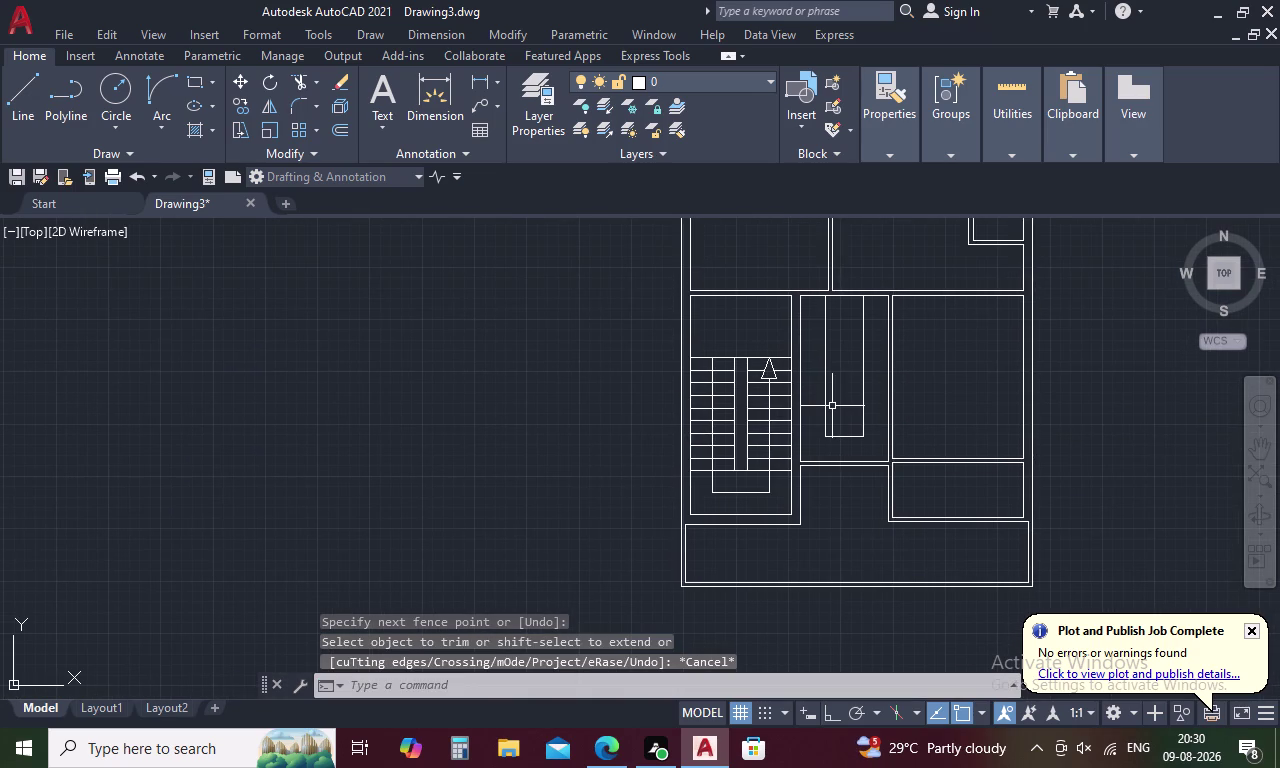
Draw two short lines joining the narrow strip's edges to the room walls.
text(L)
key(space)
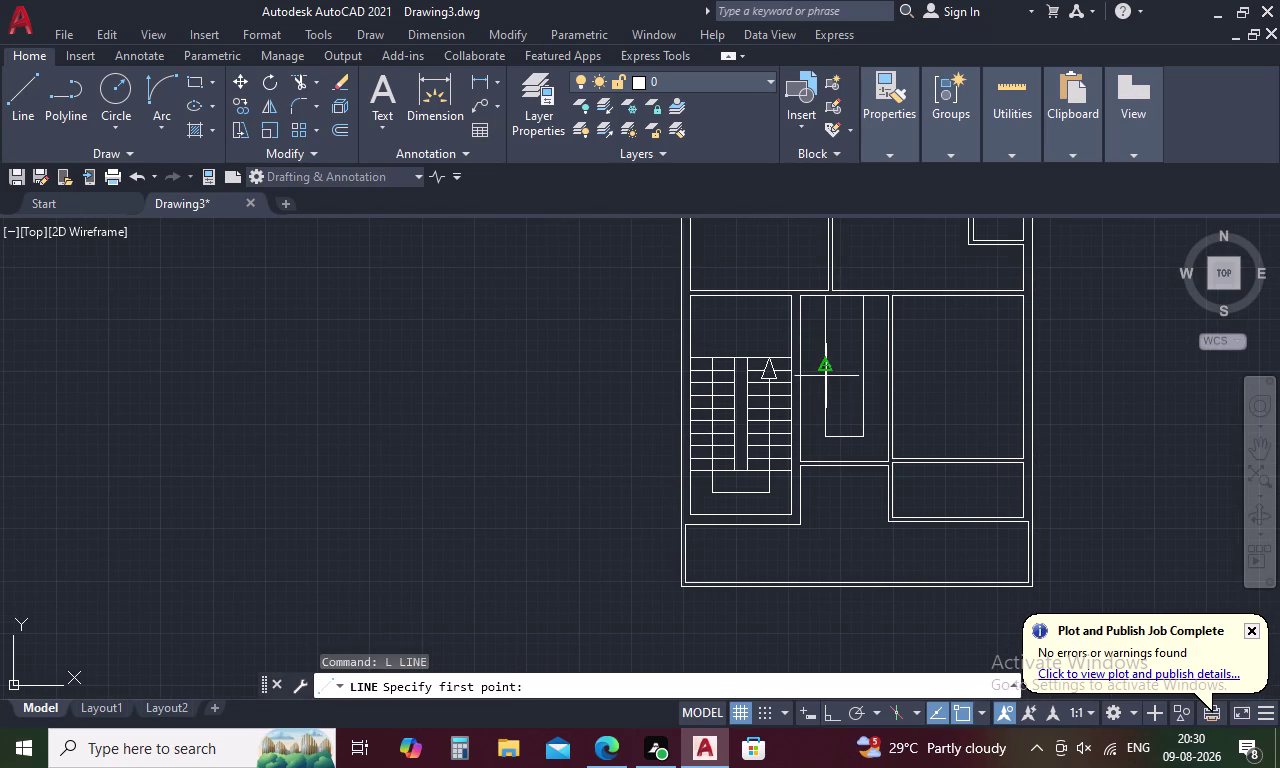
scroll(up, 3)
click(817, 364)
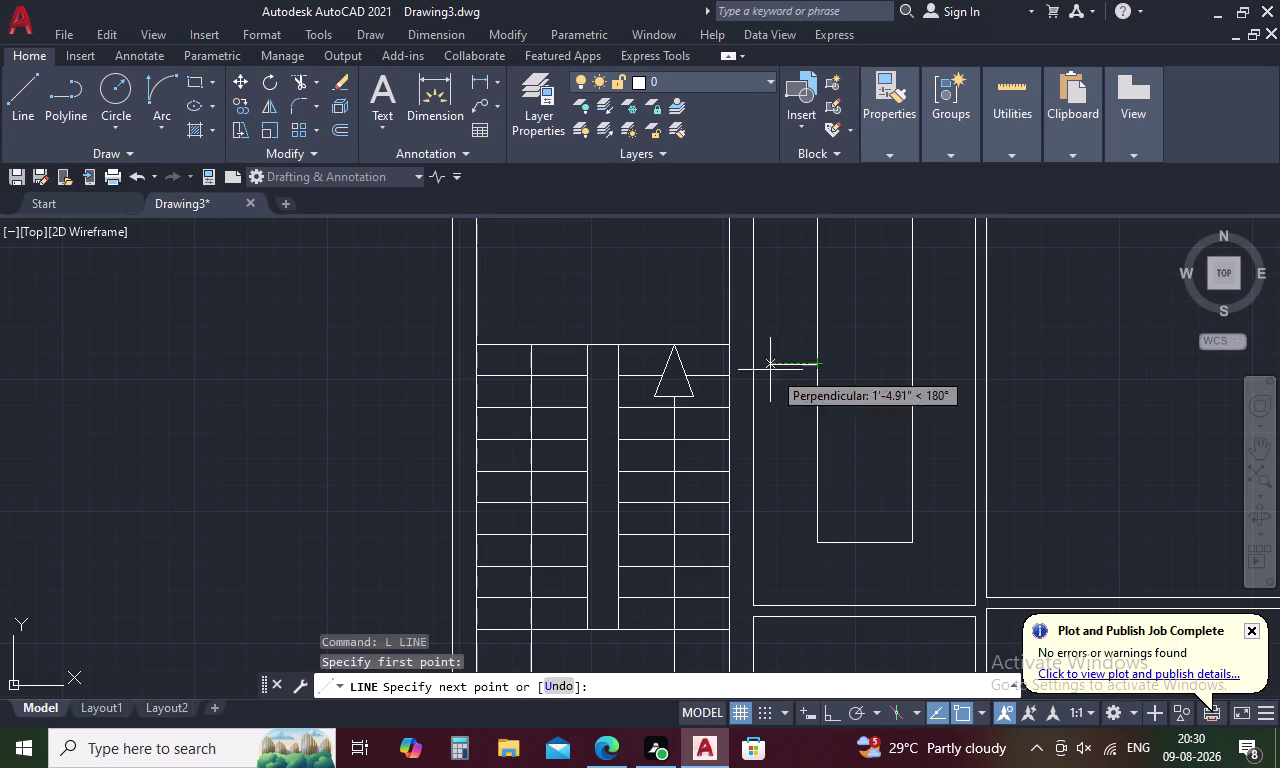
click(751, 363)
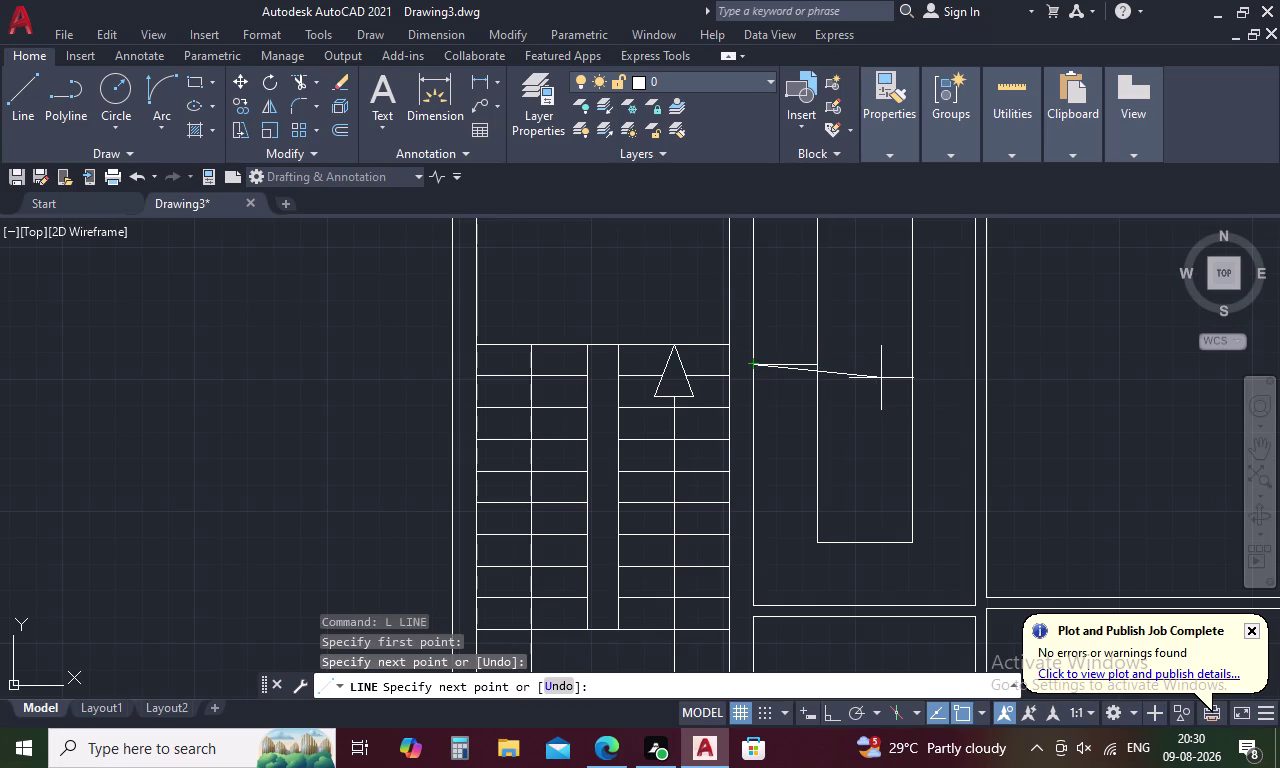
key(Escape)
key(space)
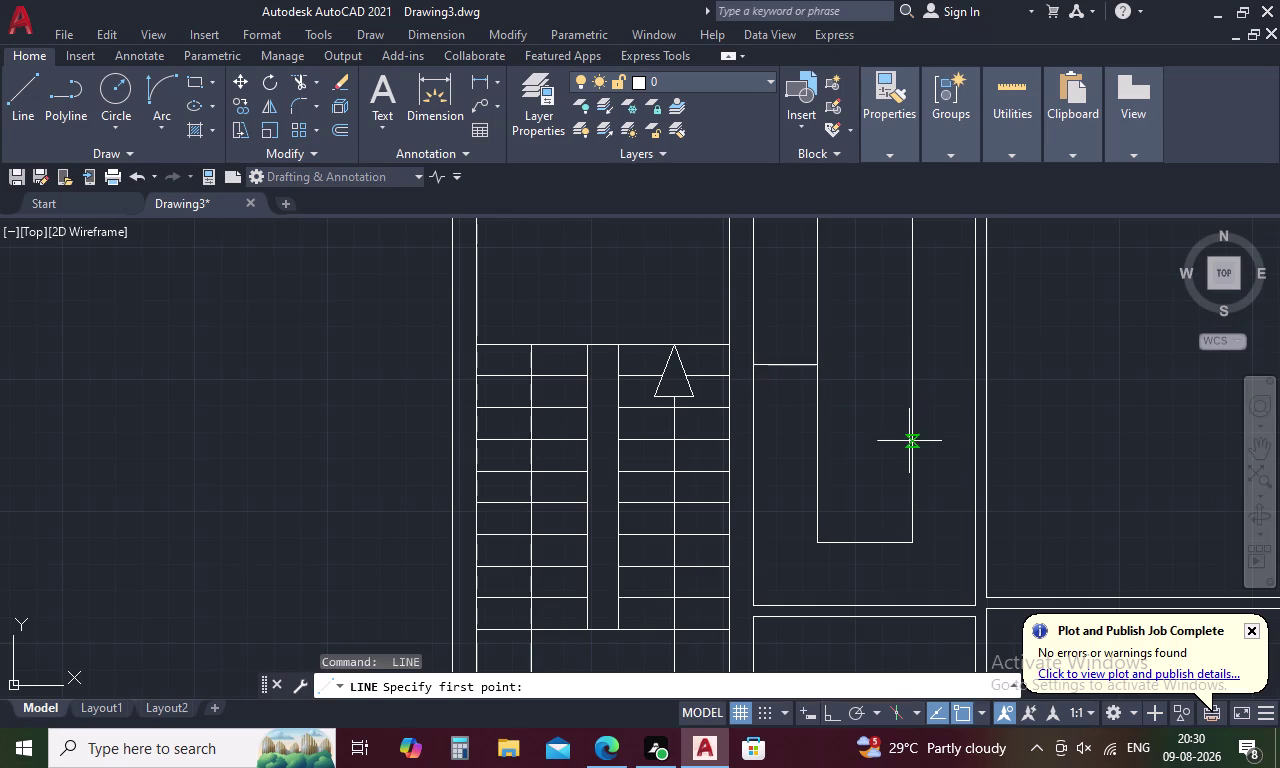
click(913, 455)
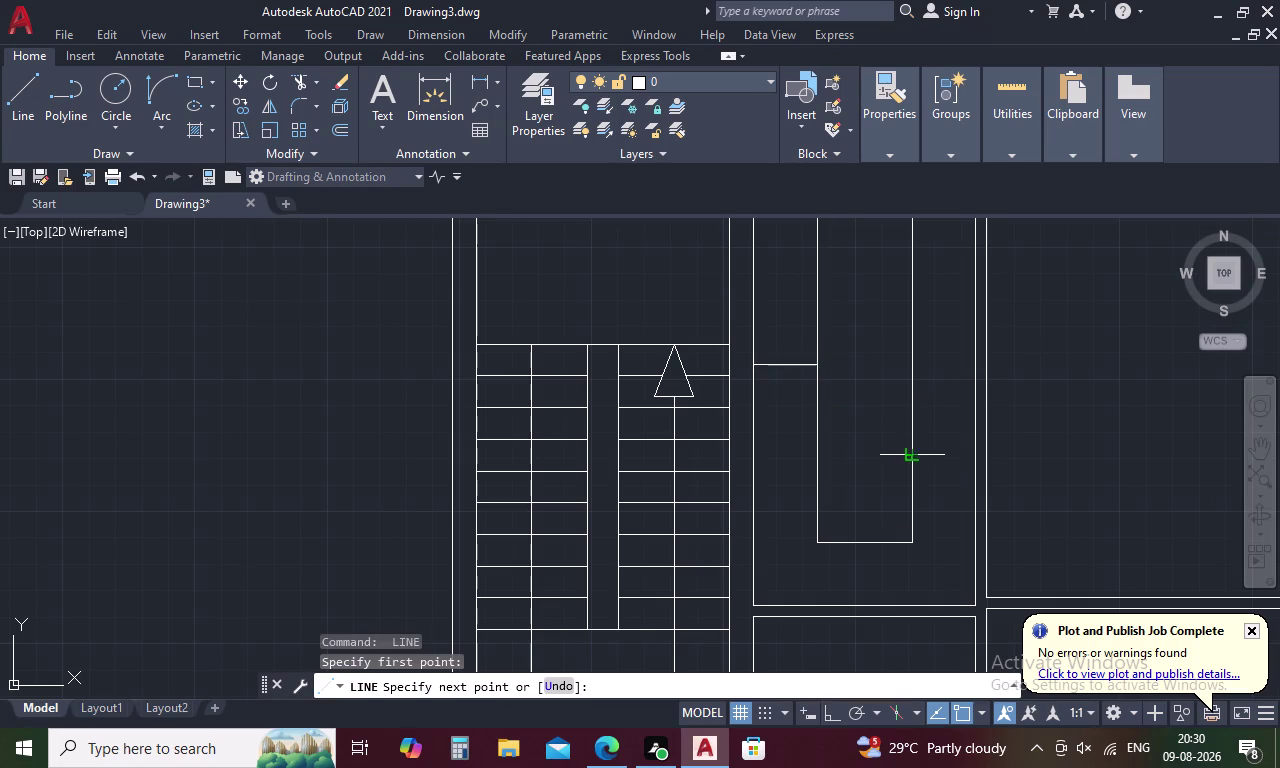
click(978, 453)
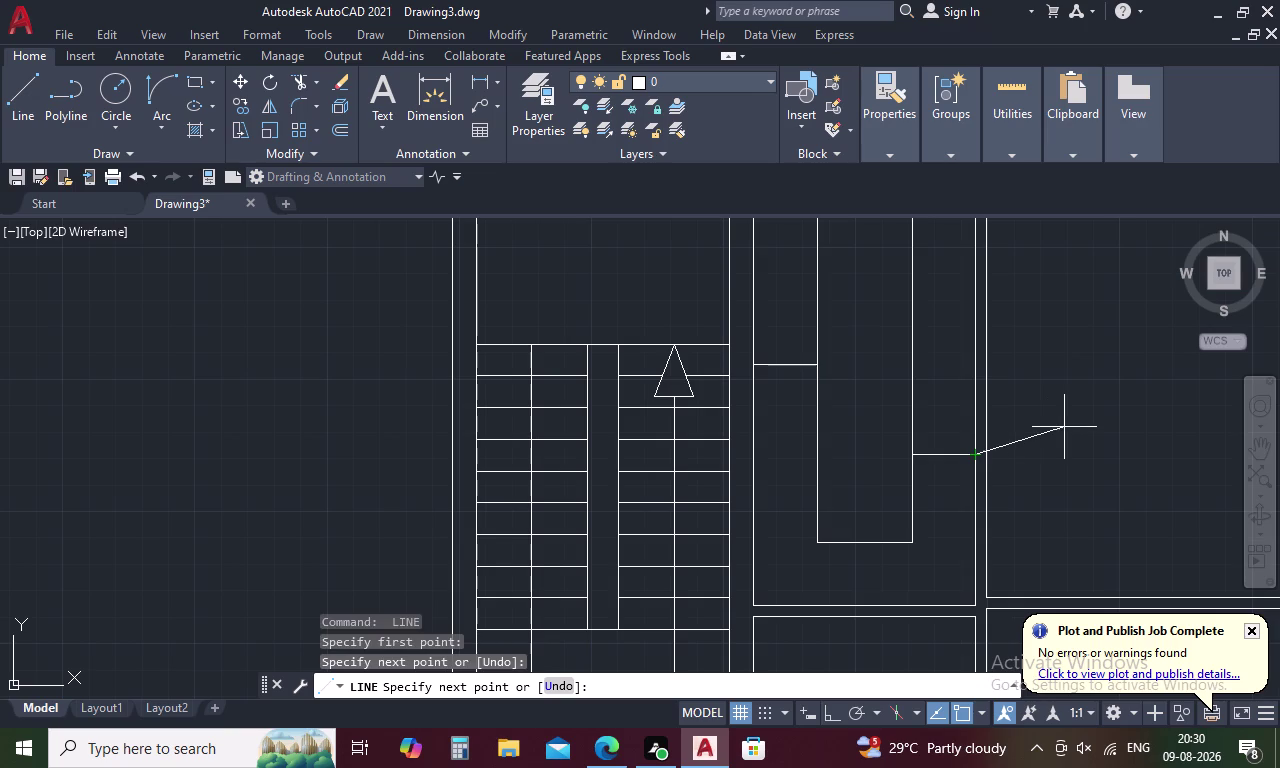
key(Escape)
Trim the remaining stray line segments near the staircase.
text(TR)
key(space)
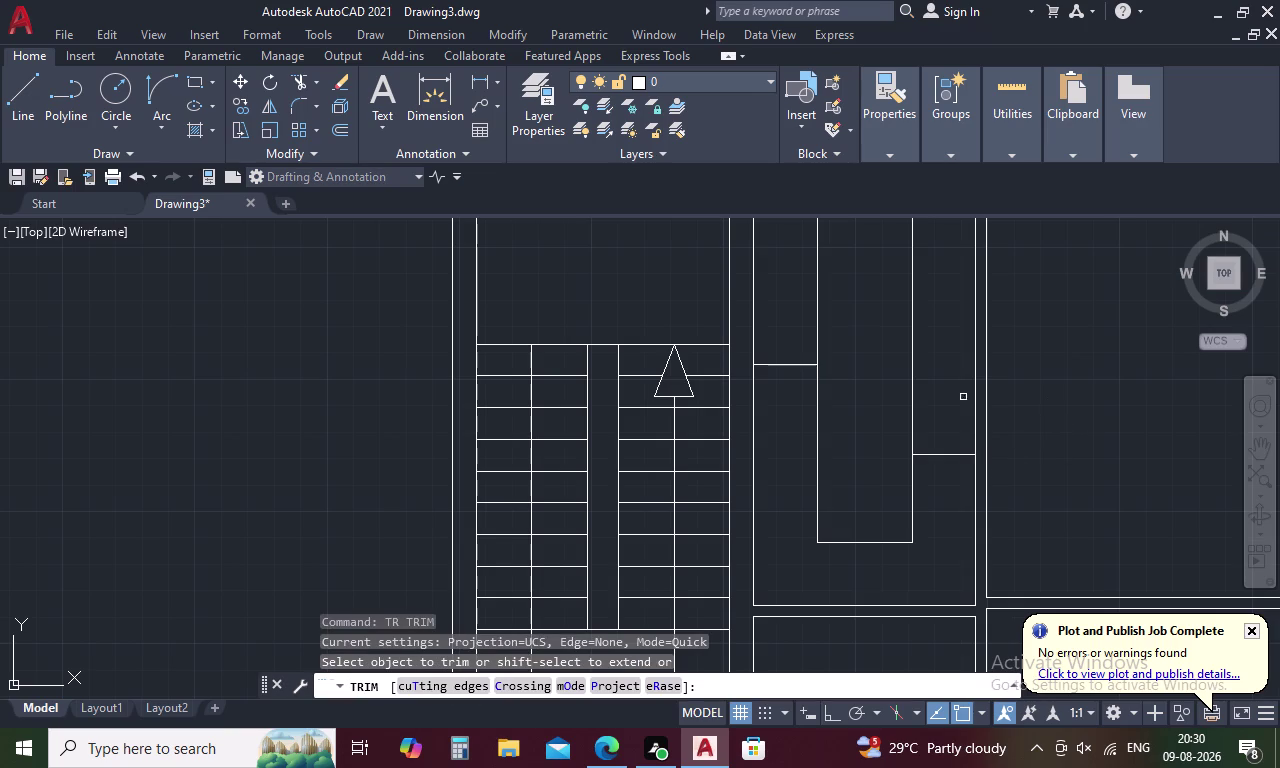
click(913, 355)
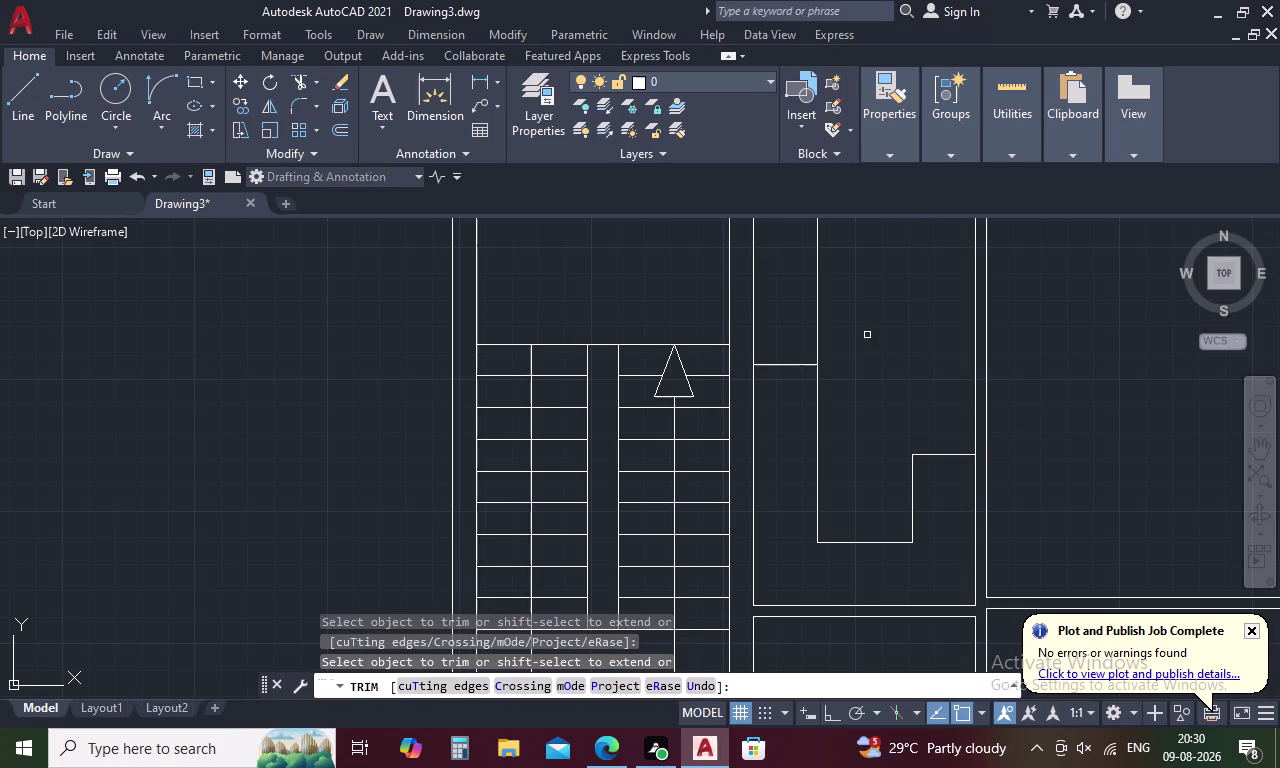
click(819, 322)
scroll(down, 3)
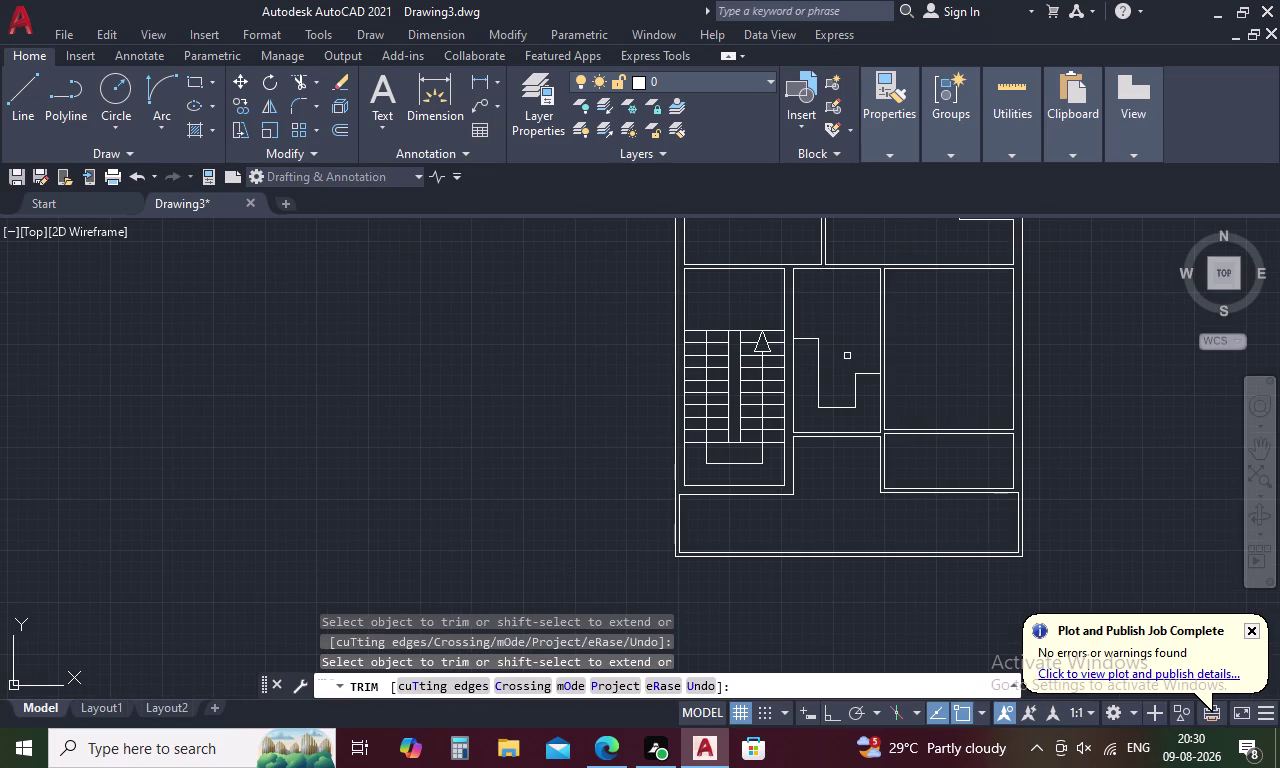
middle_drag(847, 356, 815, 465)
key(Escape)
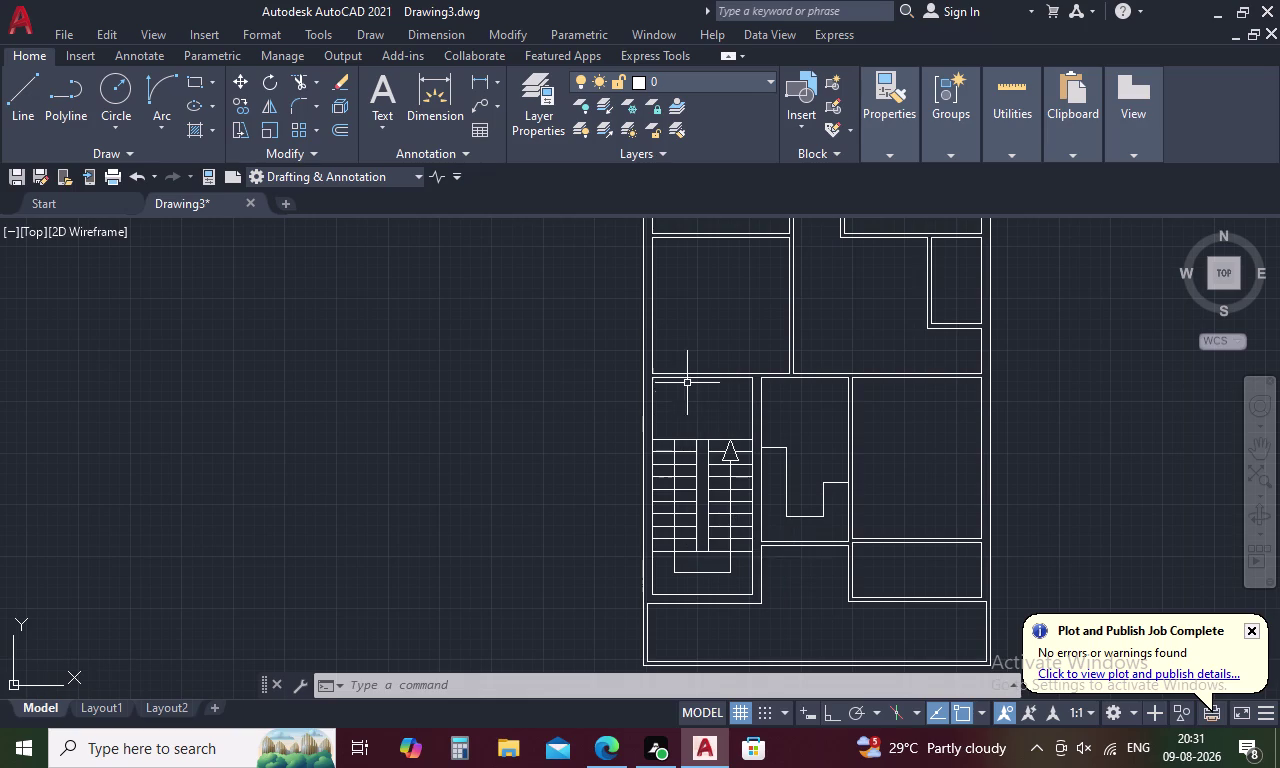
Draw a short jamb line across the wall above the stair room.
scroll(up, 3)
key(Escape)
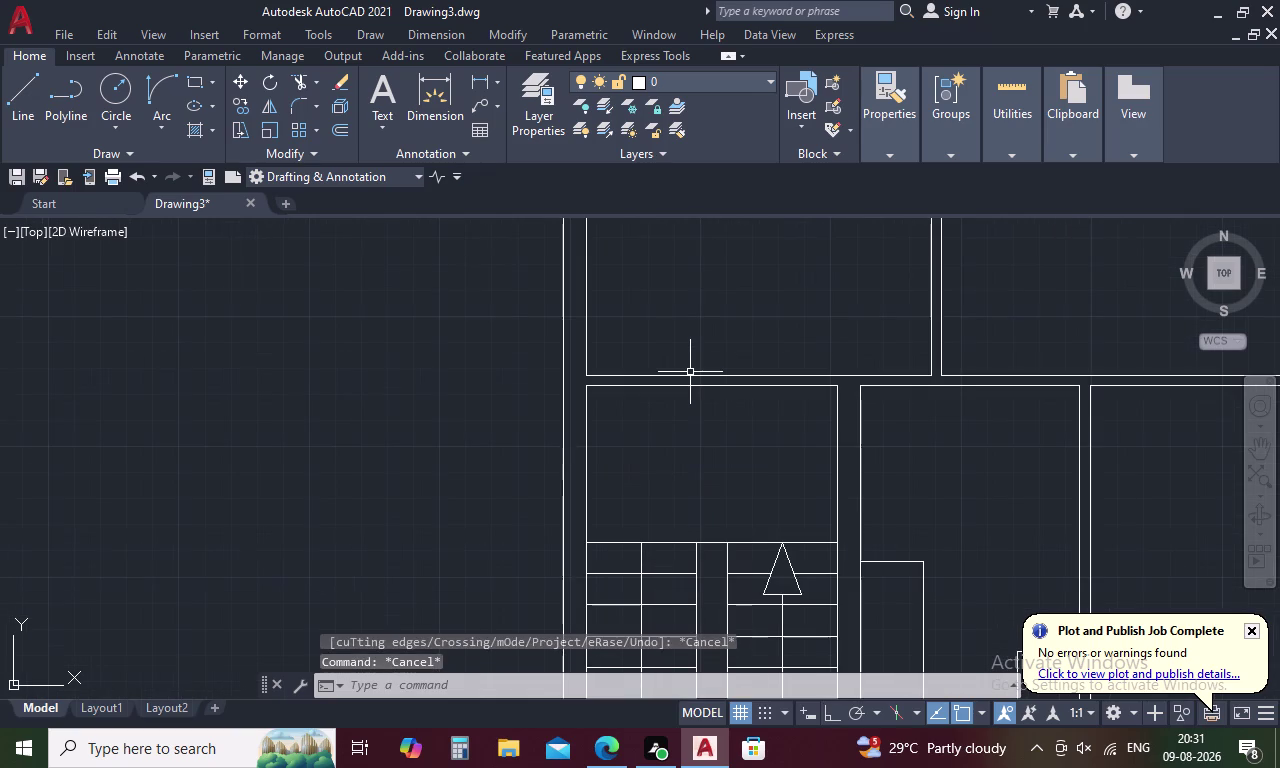
text(L)
key(space)
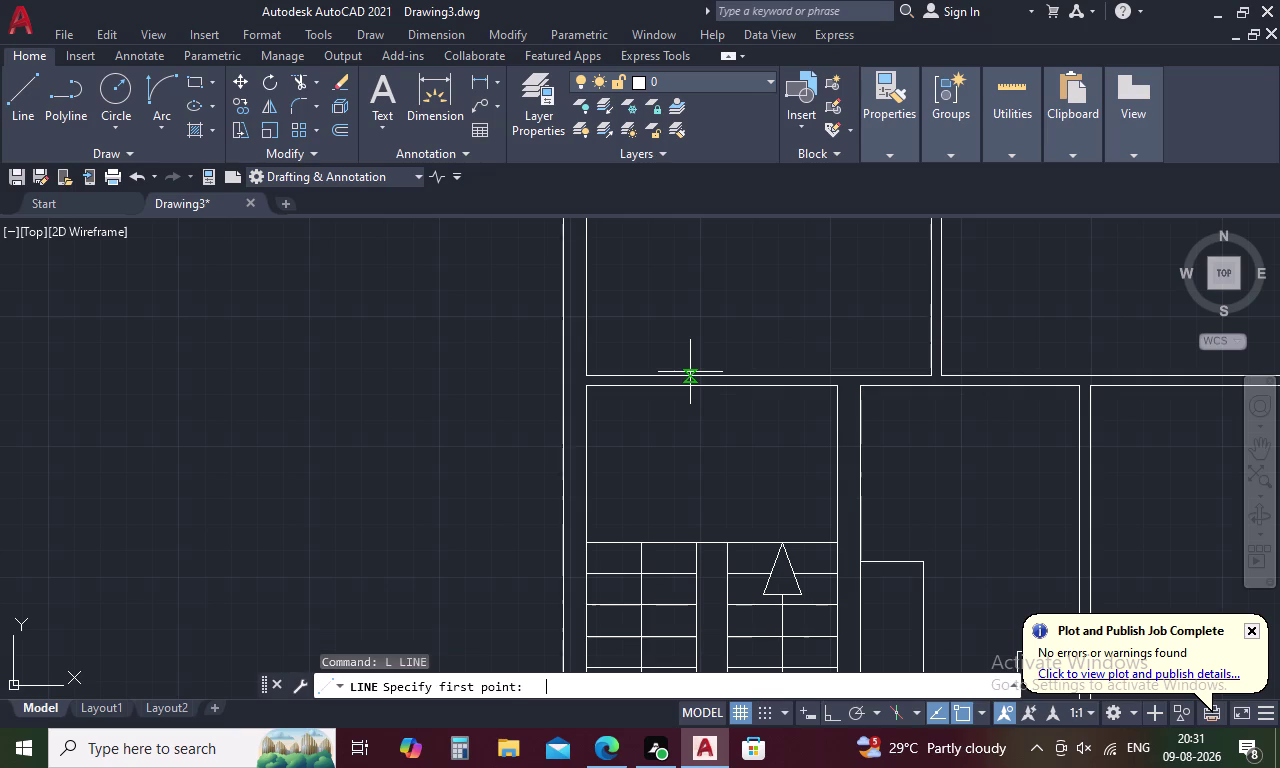
click(718, 381)
click(718, 381)
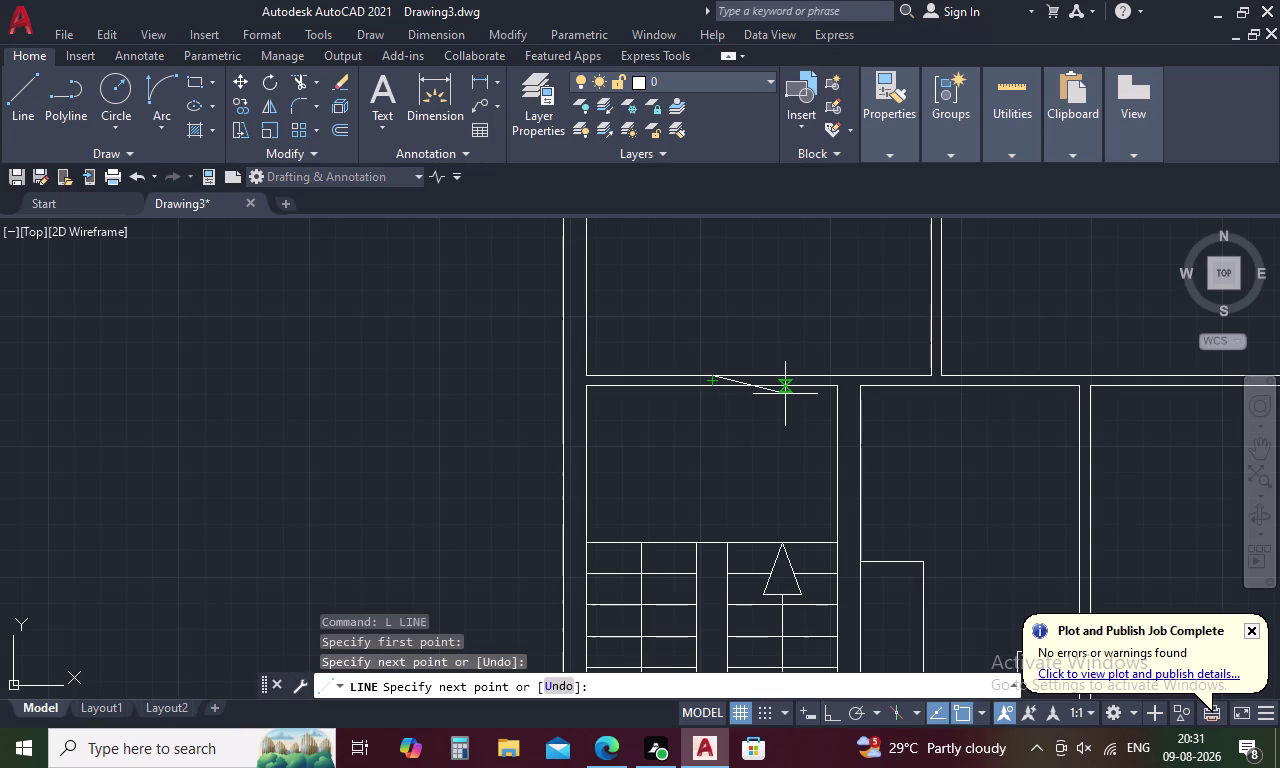
key(Escape)
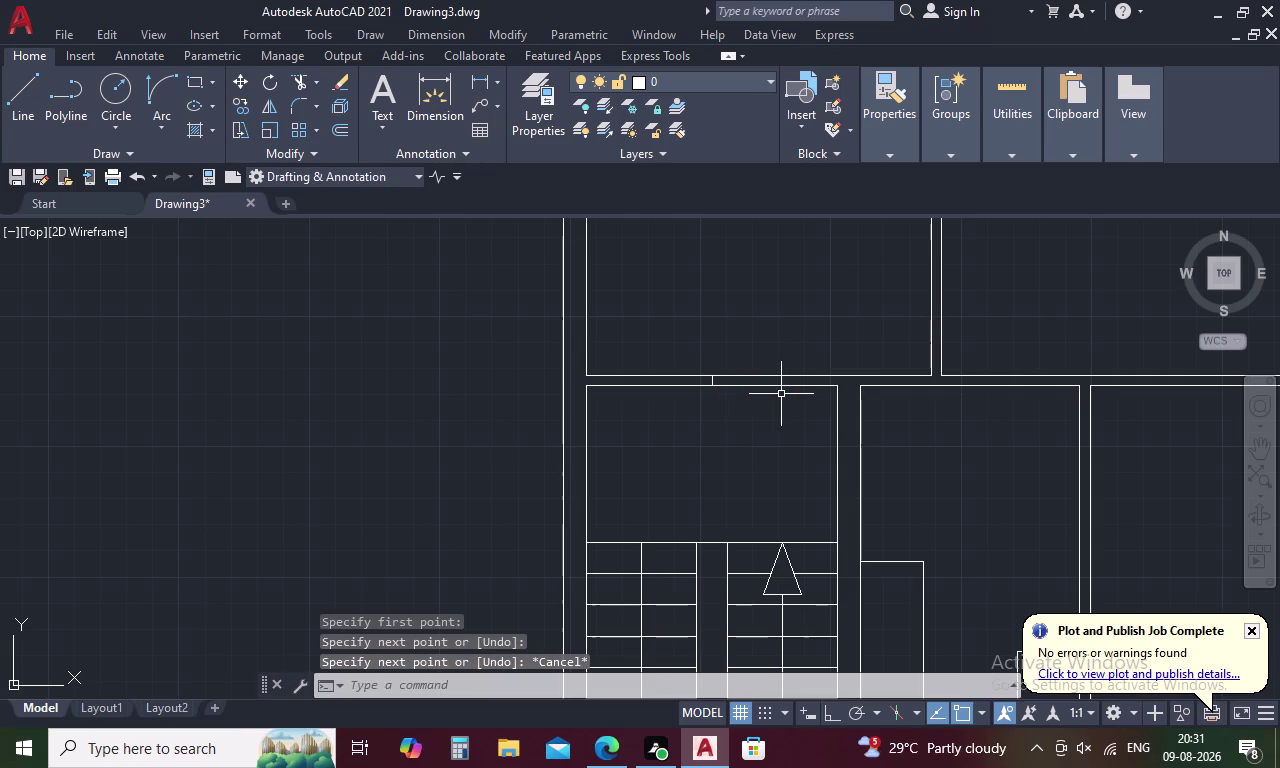
Offset the jamb line 2' to the right and 2' to the left to mark the opening.
text(O)
key(space)
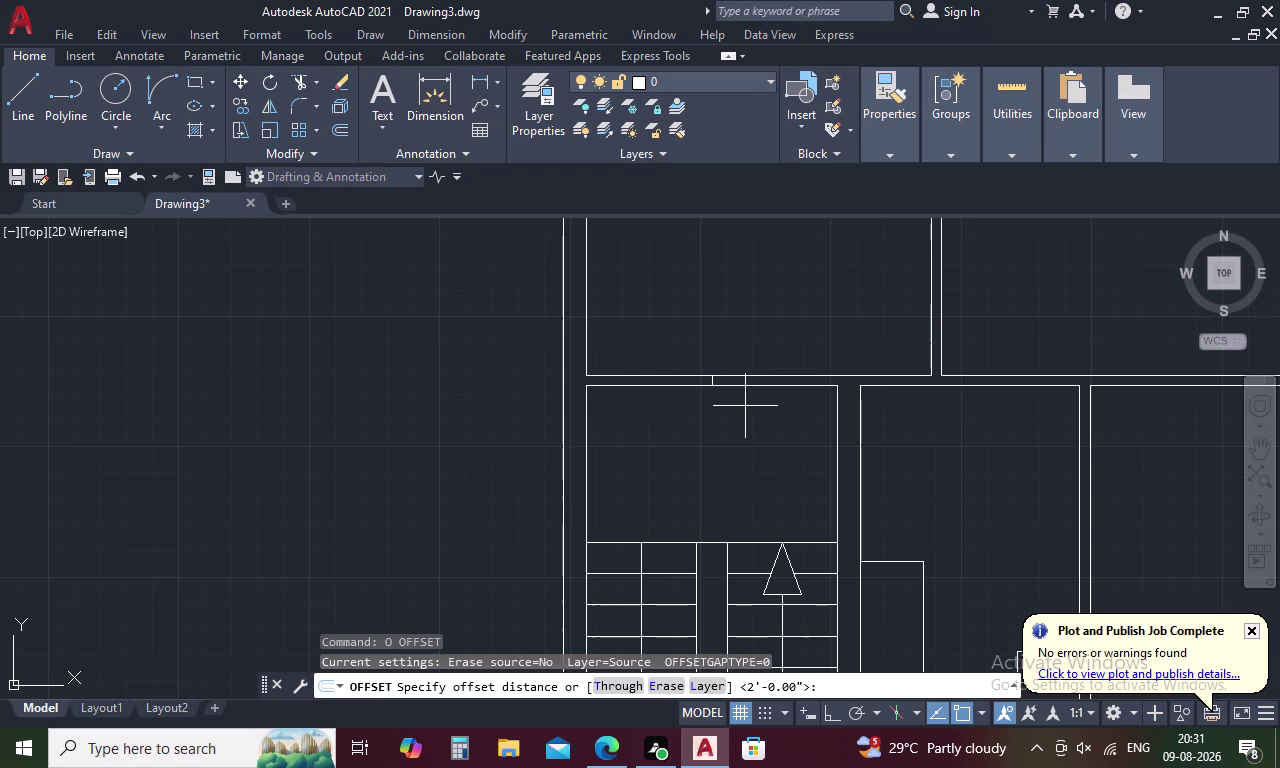
key(2)
text(')
key(space)
scroll(up, 3)
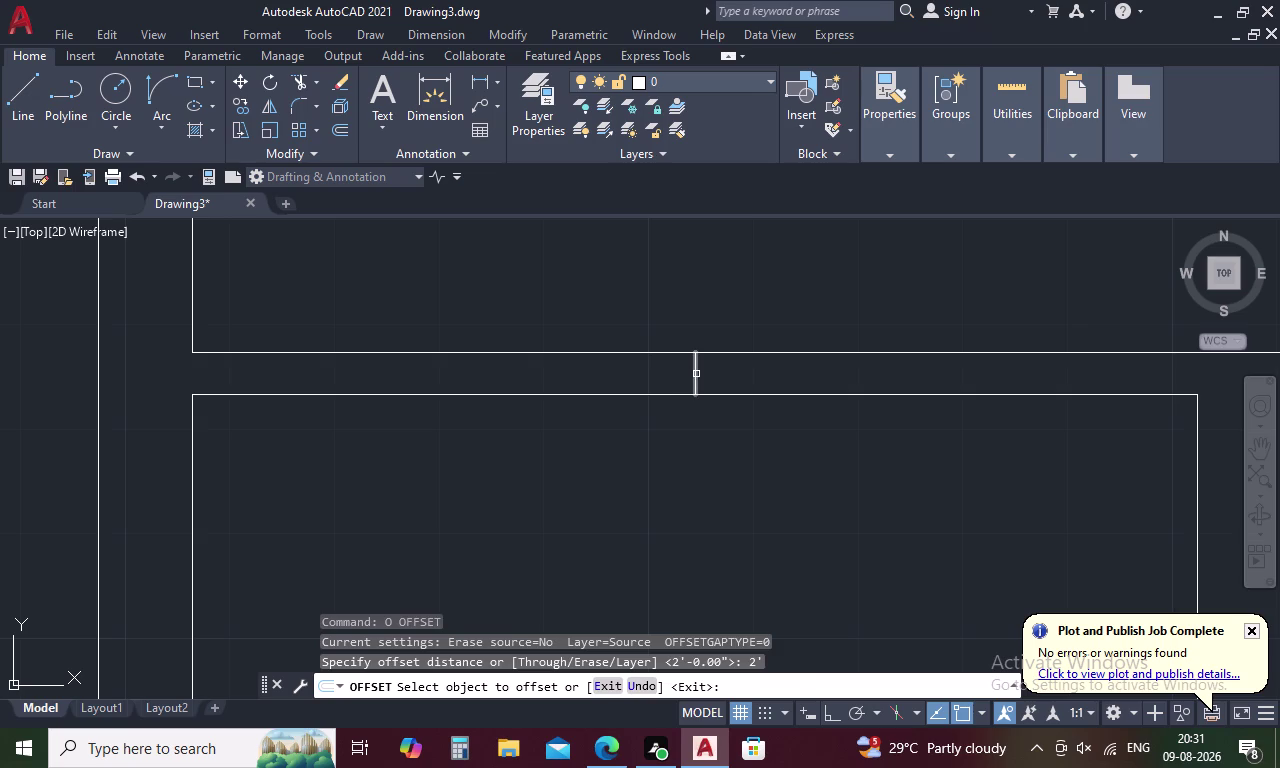
click(696, 374)
click(842, 389)
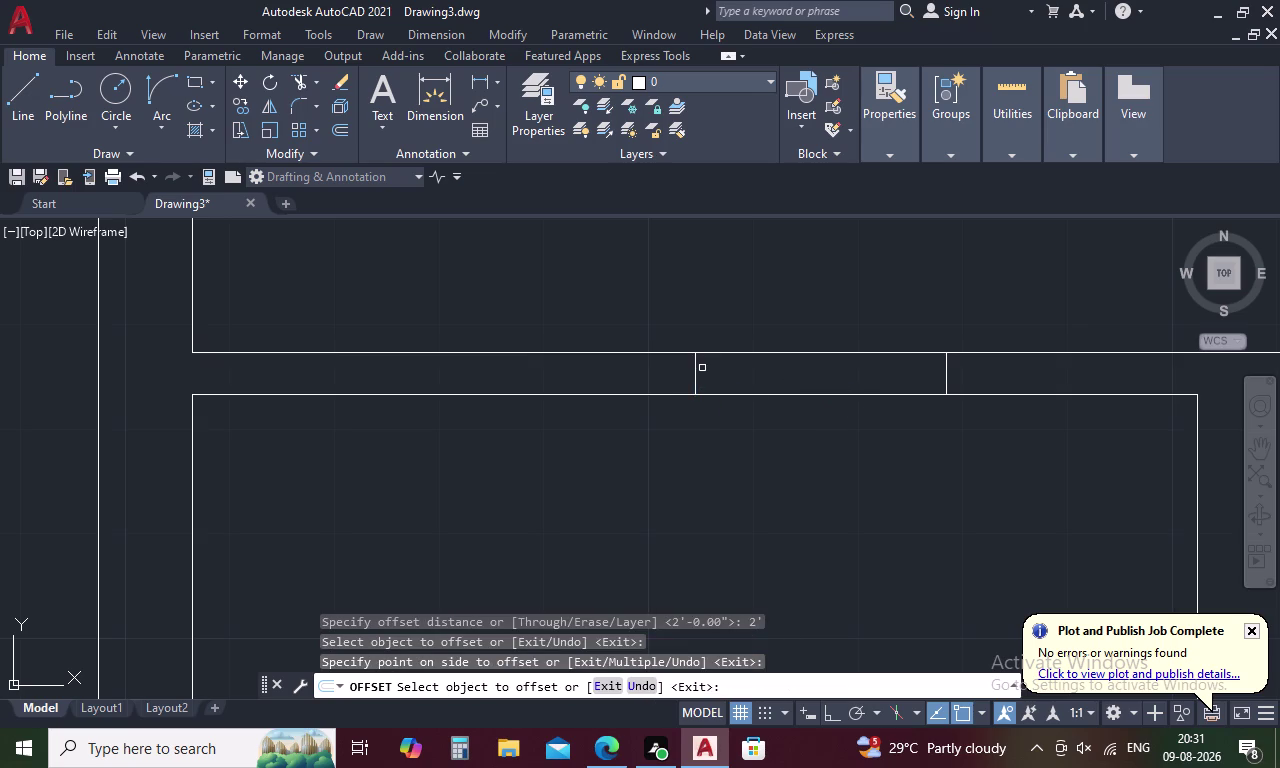
click(694, 371)
click(614, 376)
key(Escape)
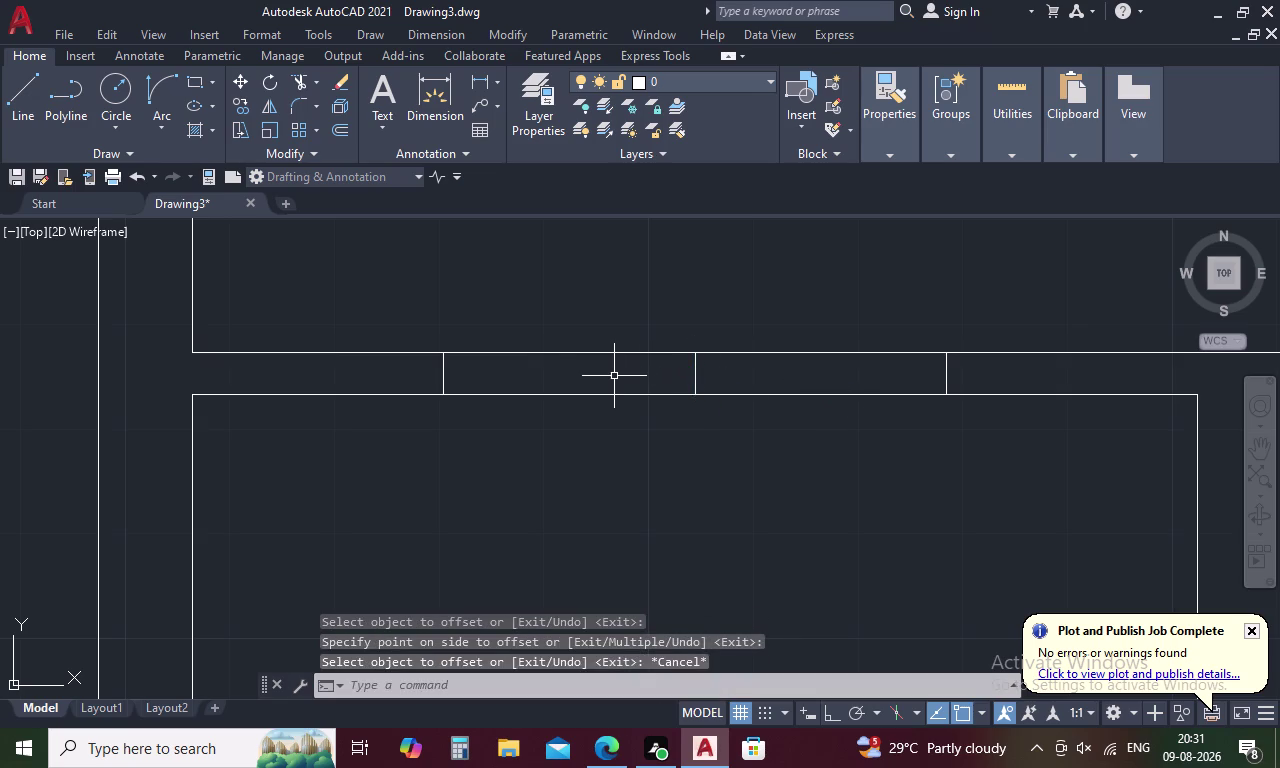
Draw a 2' door leaf line at the right jamb and copy it to the left jamb.
text(L)
key(space)
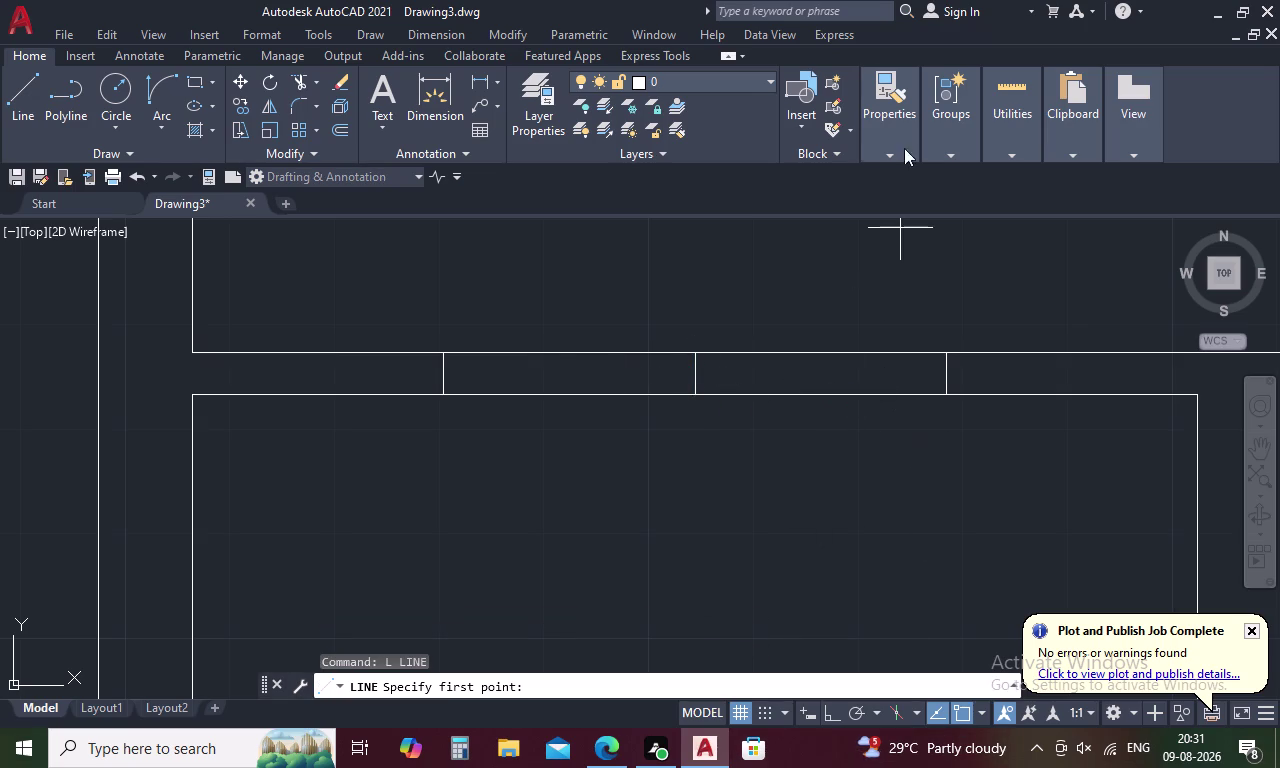
middle_drag(824, 365, 804, 437)
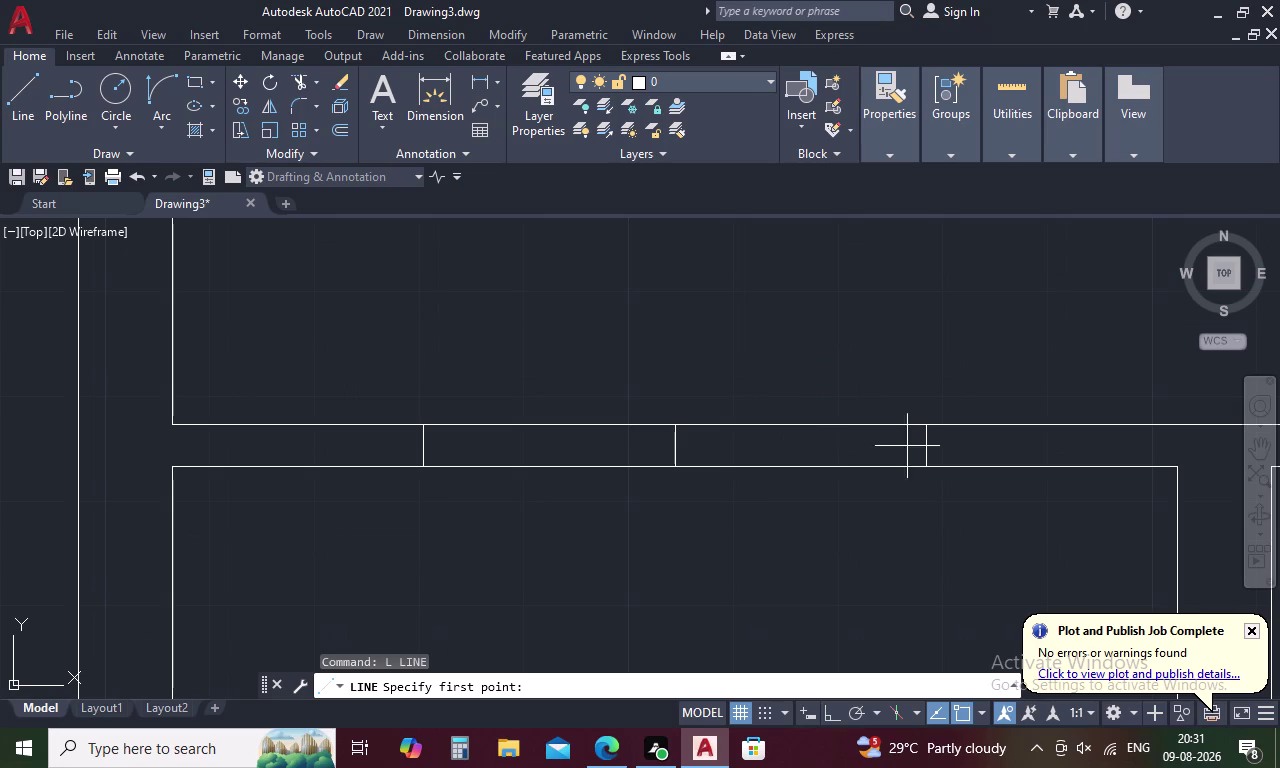
click(929, 425)
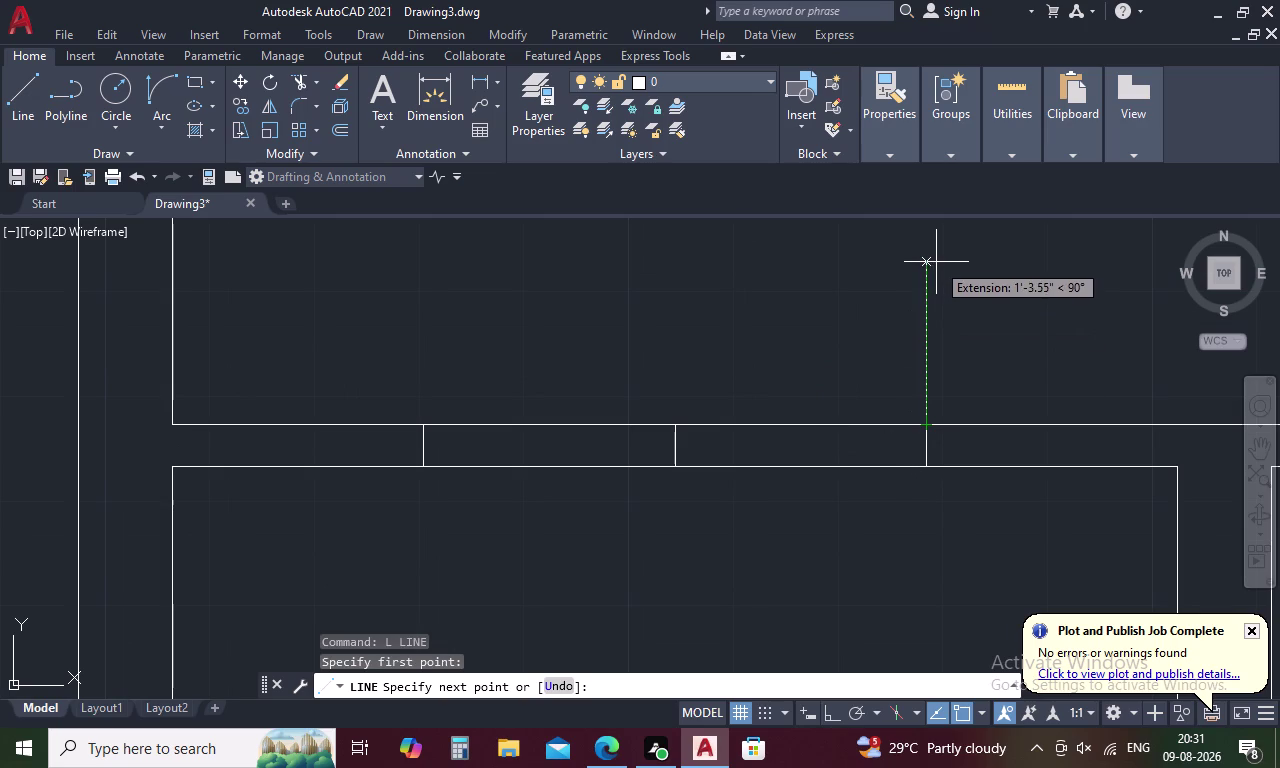
text(2')
key(space)
key(Escape)
drag(960, 268, 829, 342)
right_click(829, 342)
click(927, 406)
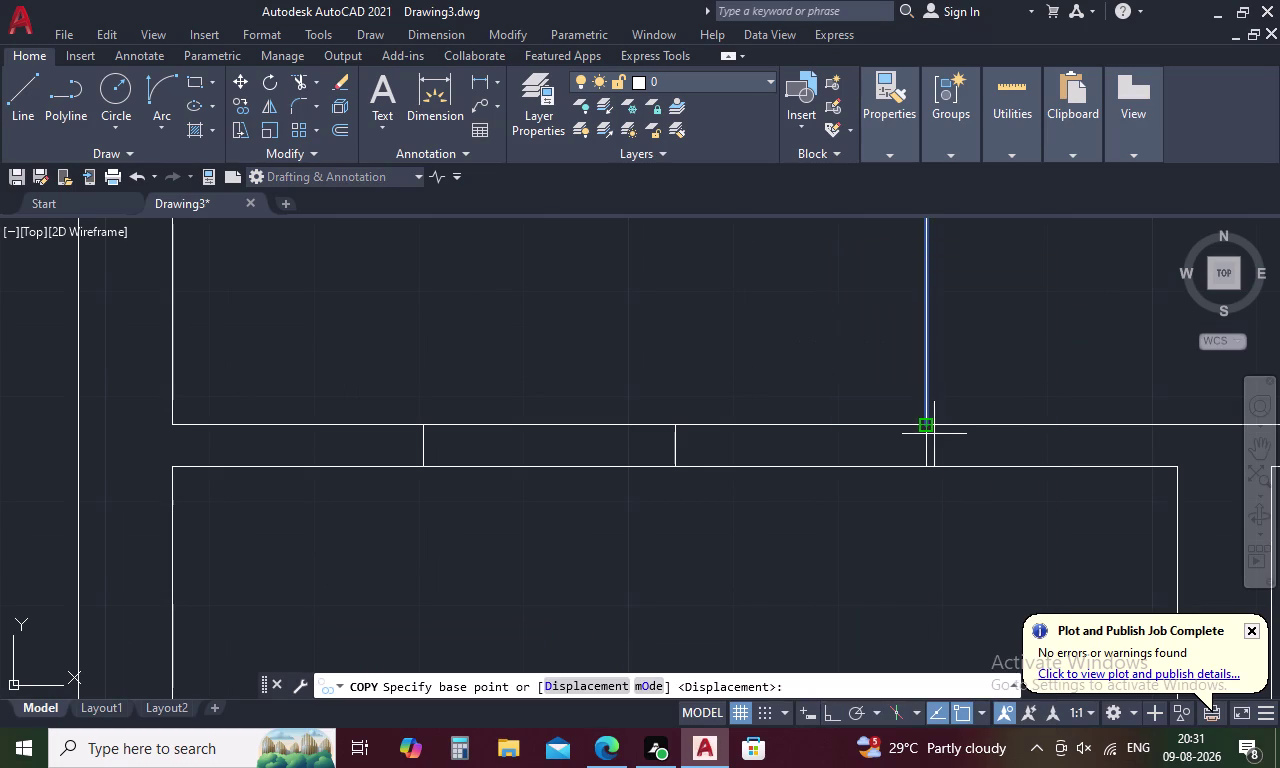
click(927, 424)
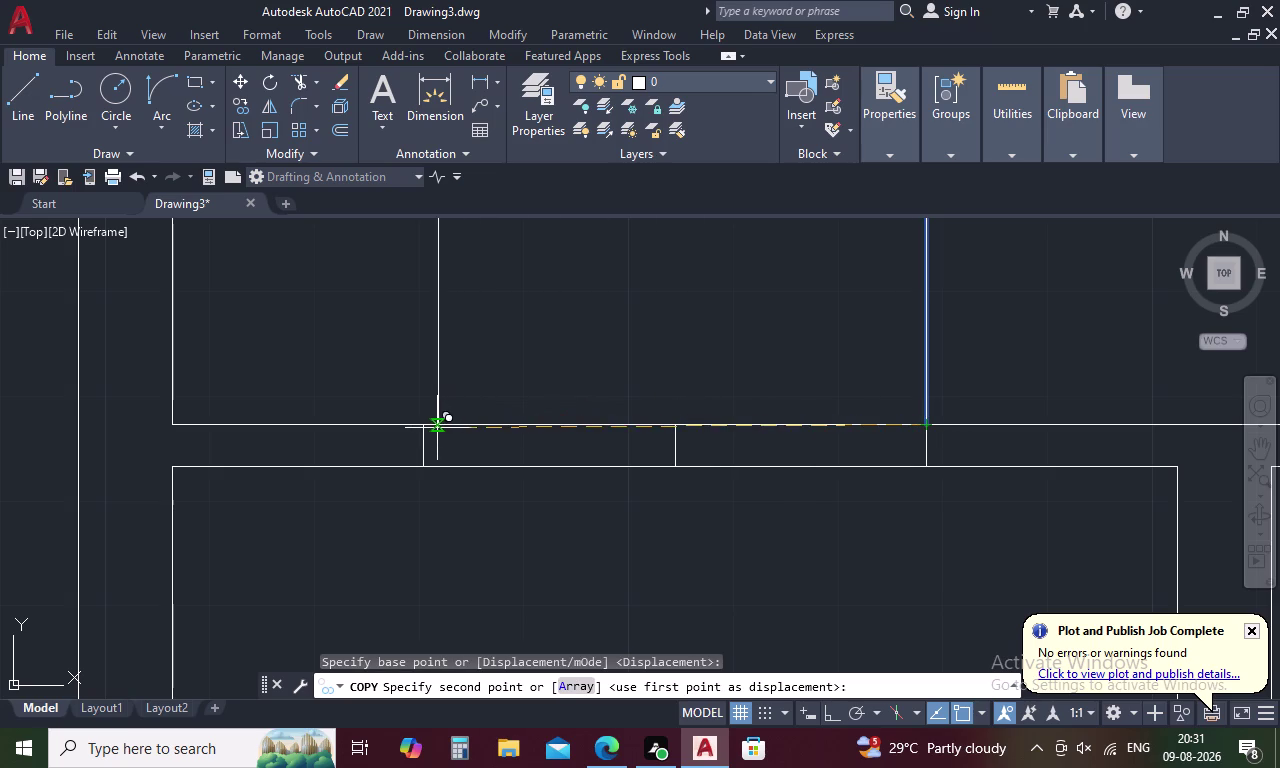
click(418, 428)
key(Escape)
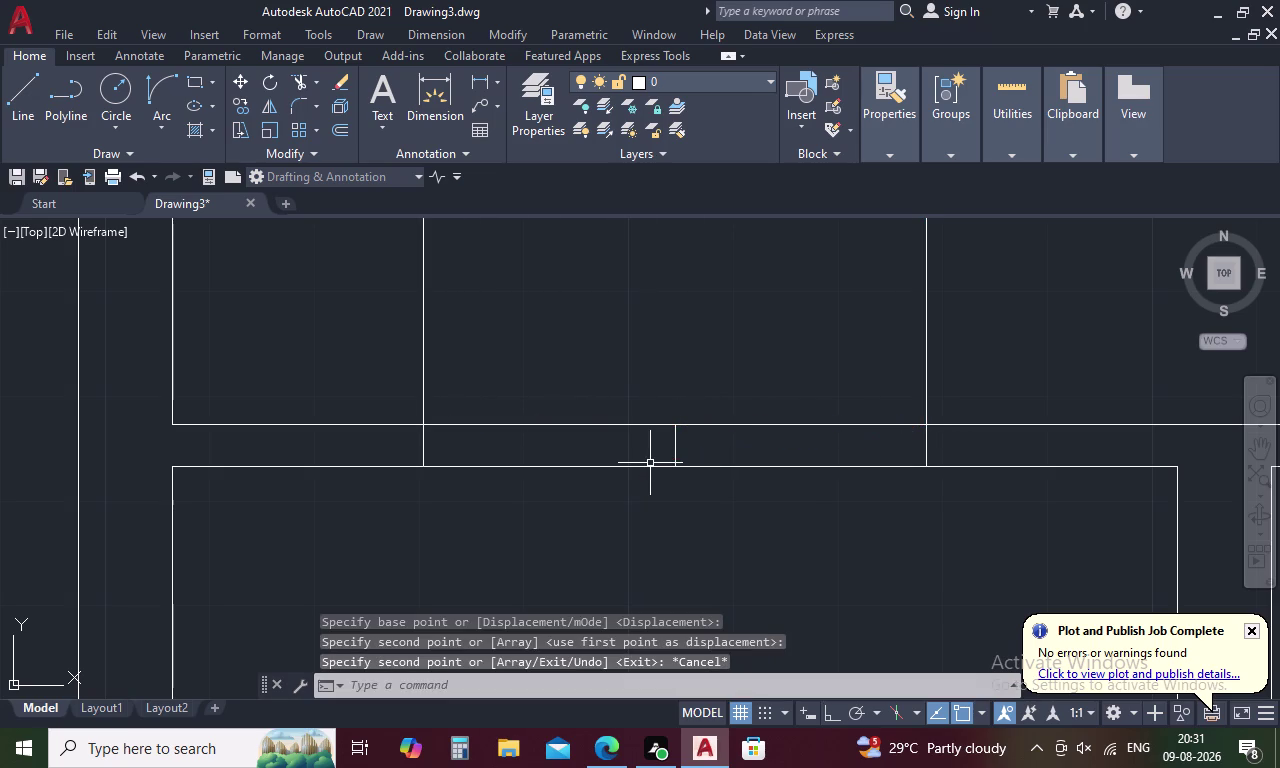
Offset both door leaves 1 unit inward to give them thickness.
key(o)
key(space)
key(1)
key(space)
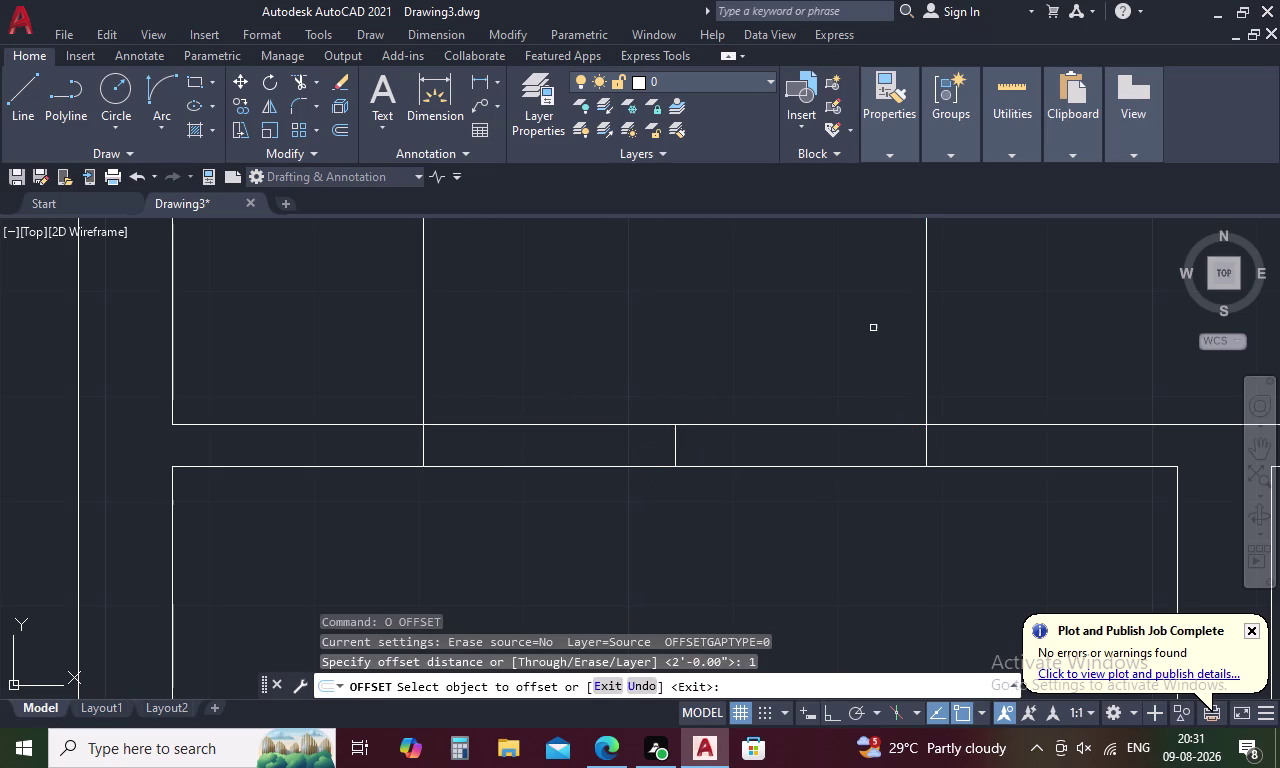
click(928, 287)
click(828, 322)
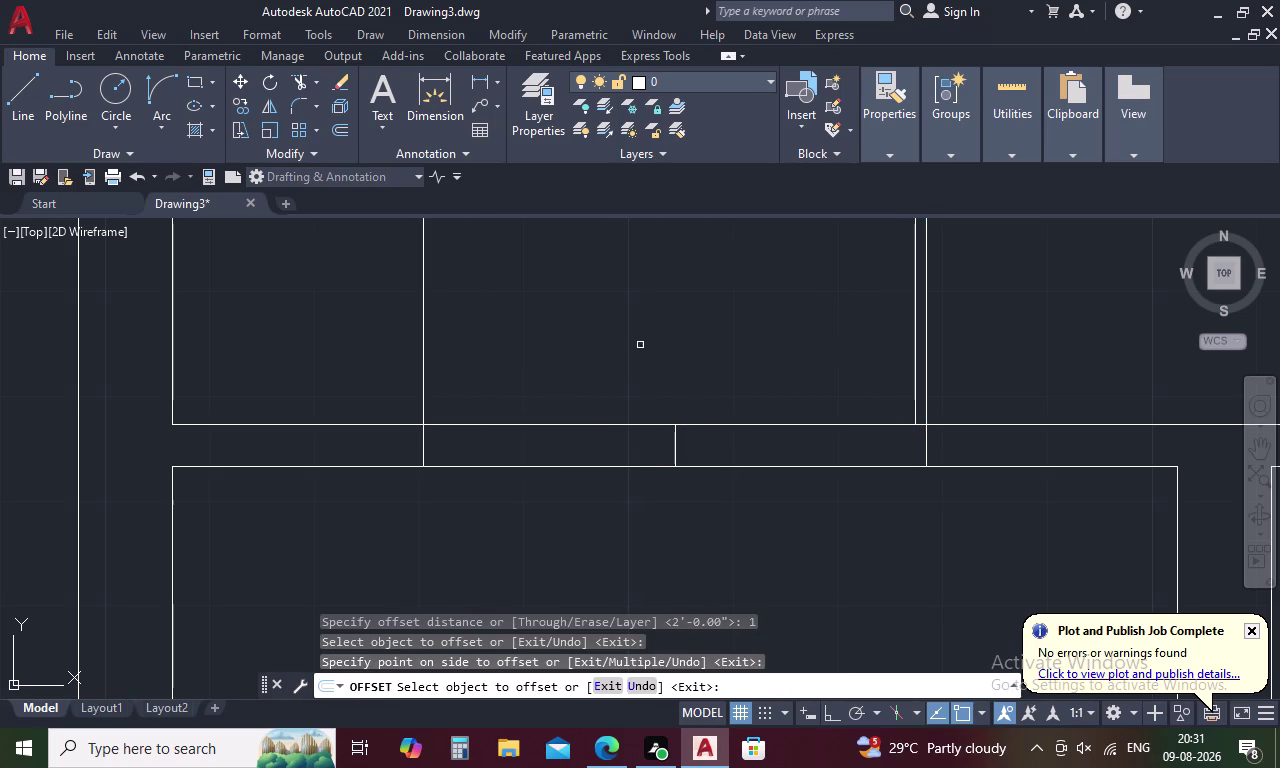
click(421, 339)
click(497, 359)
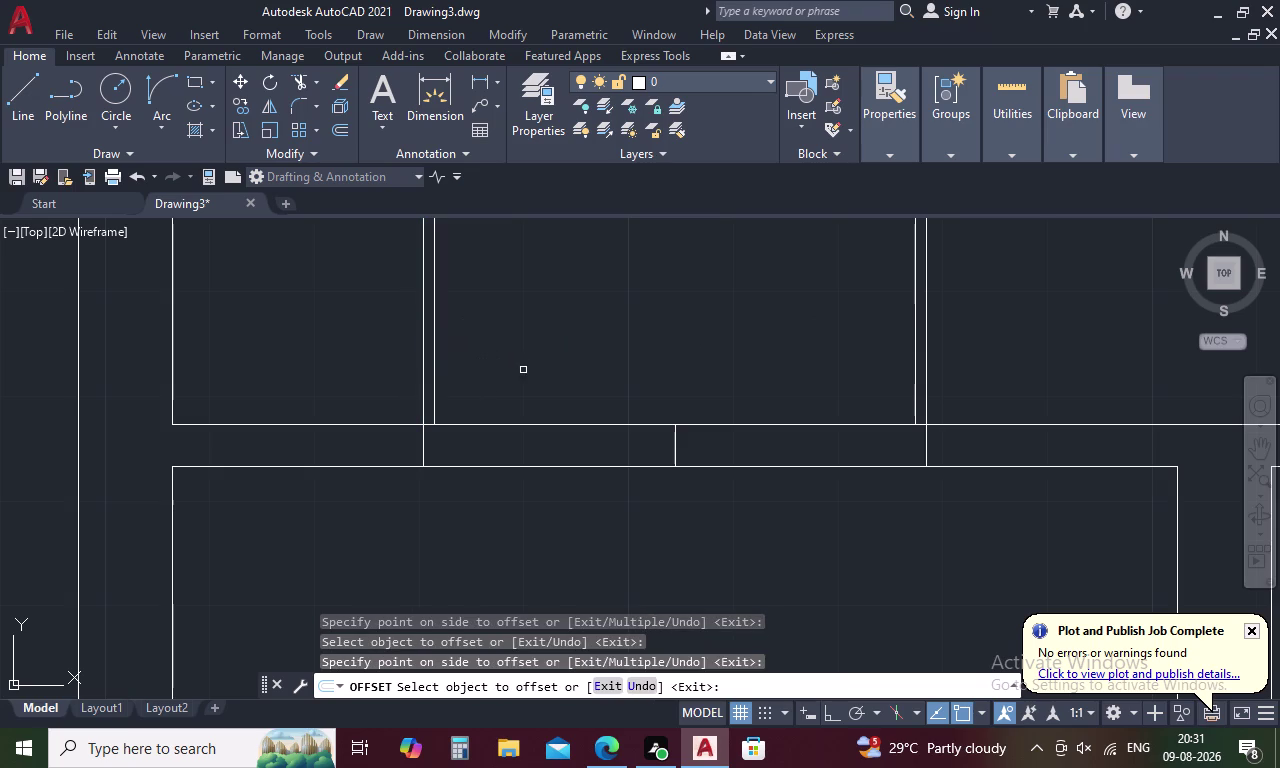
key(Escape)
text(A)
key(space)
middle_drag(525, 369, 563, 512)
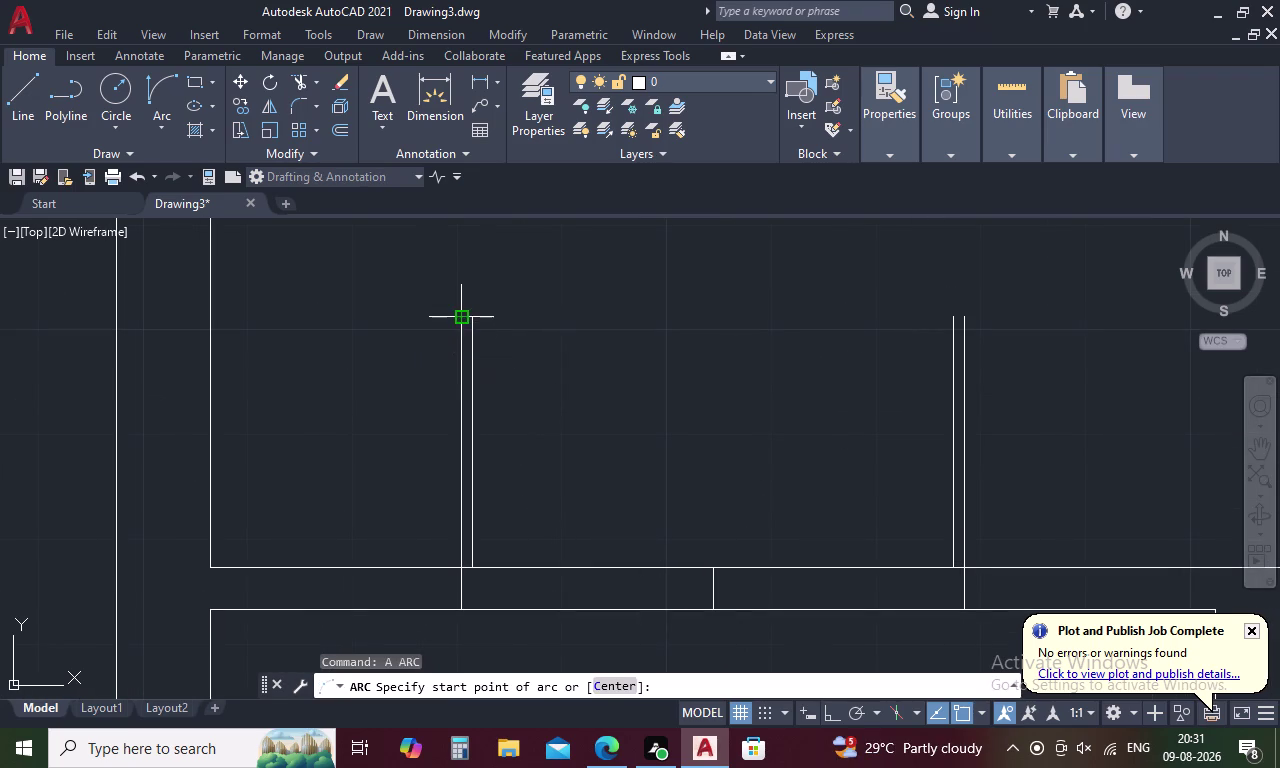
Draw 3-point swing arcs from each door leaf's top to the opening's centre.
click(461, 316)
click(471, 322)
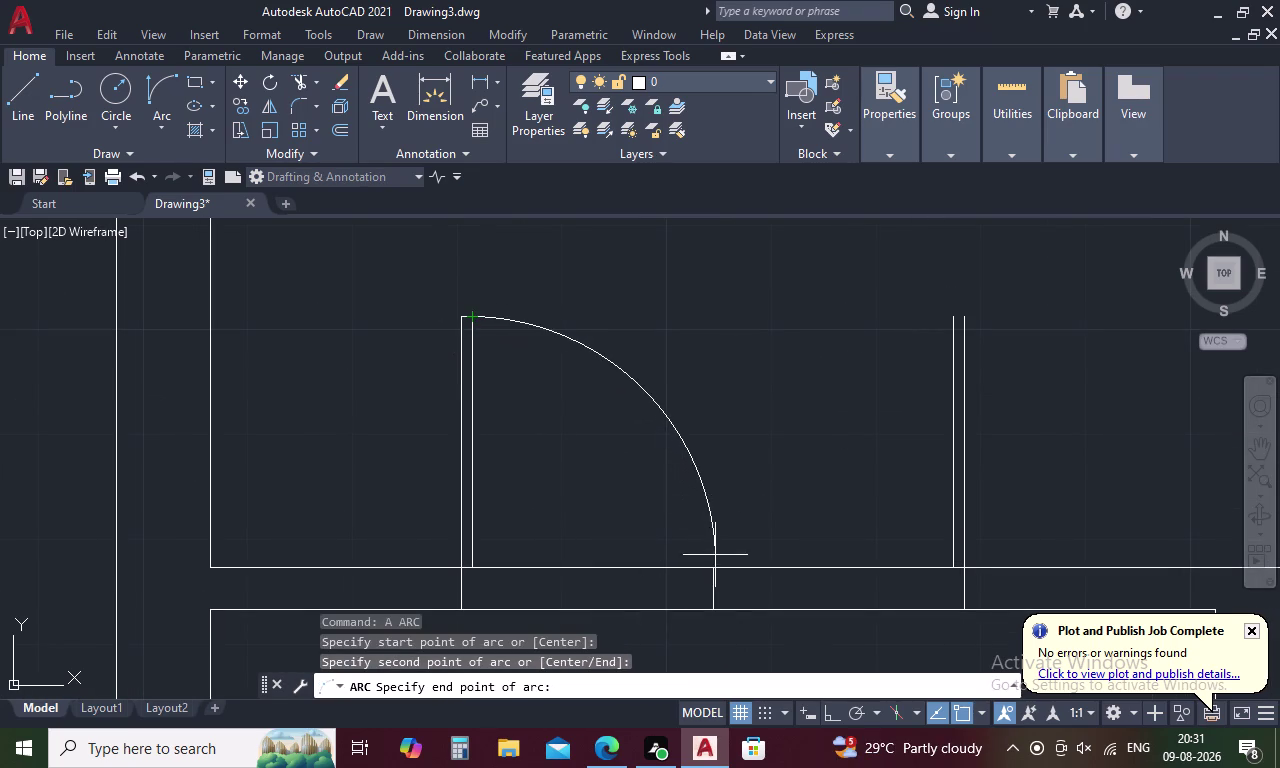
click(715, 570)
key(space)
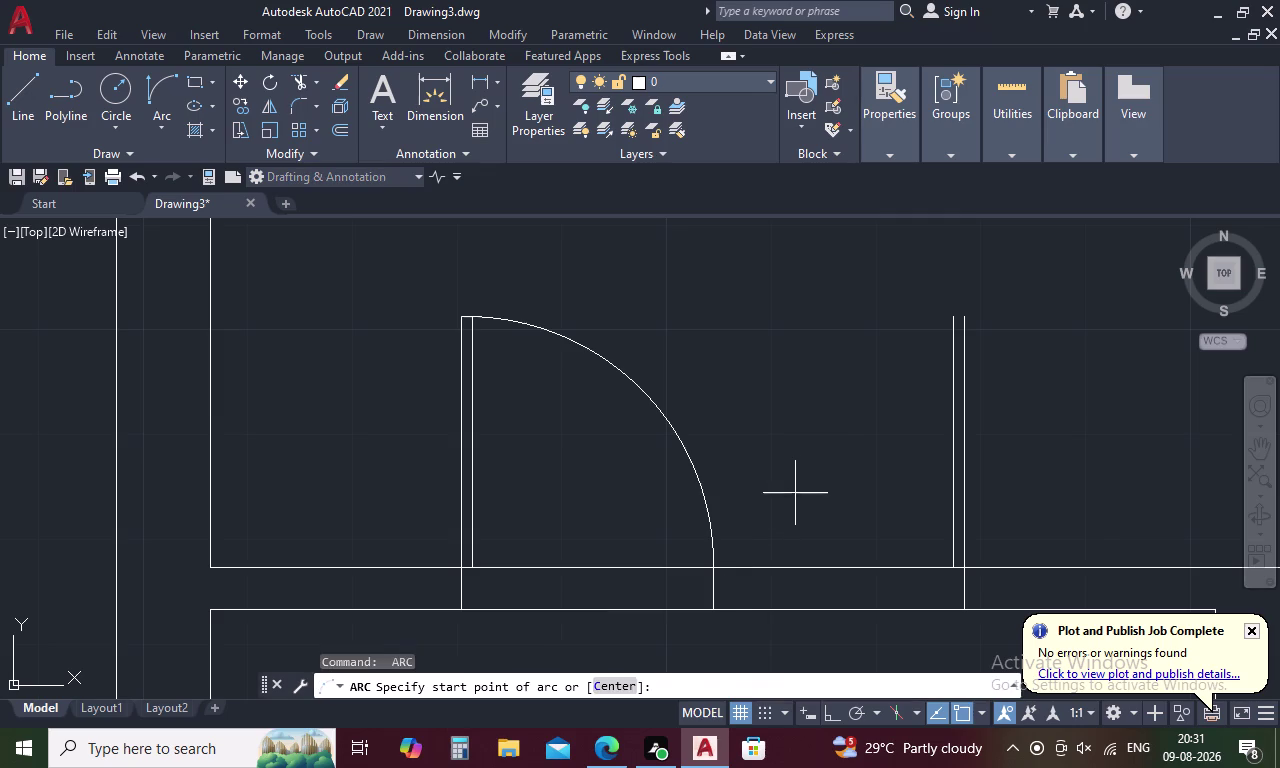
key(space)
key(space)
key(space)
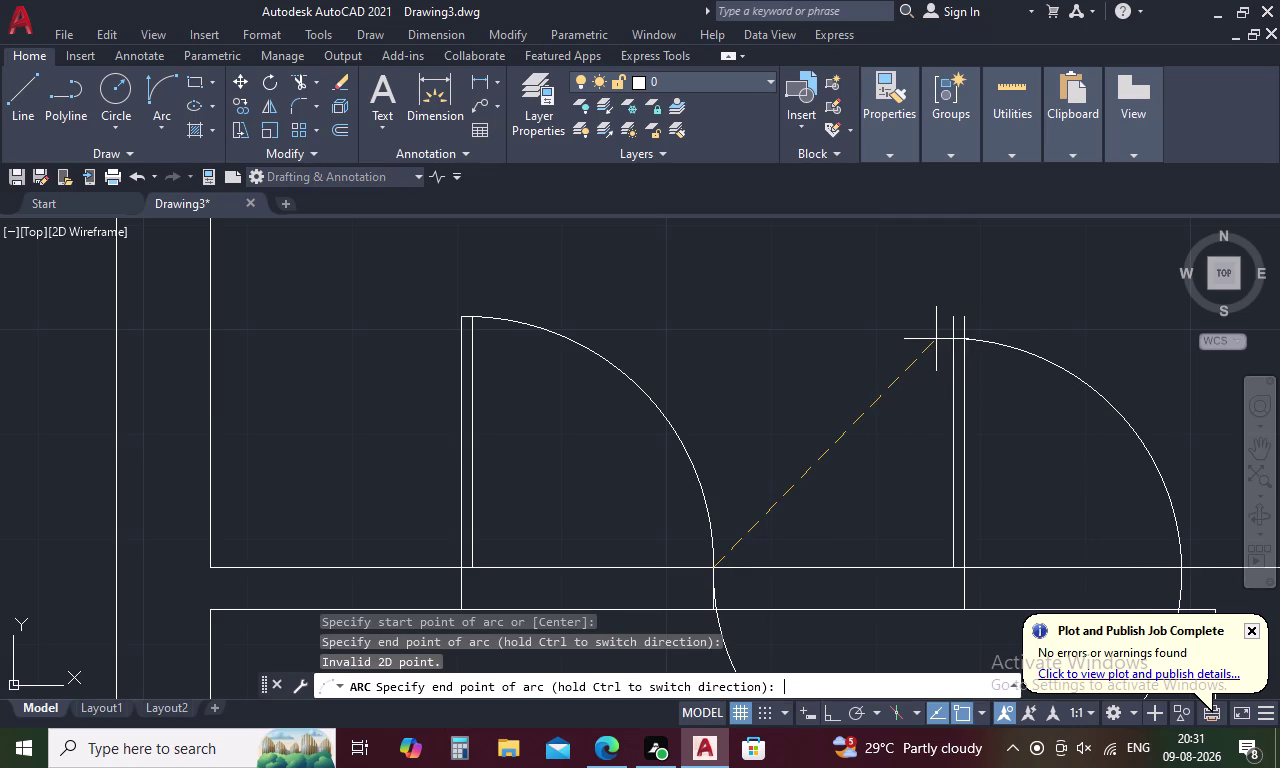
key(Escape)
key(space)
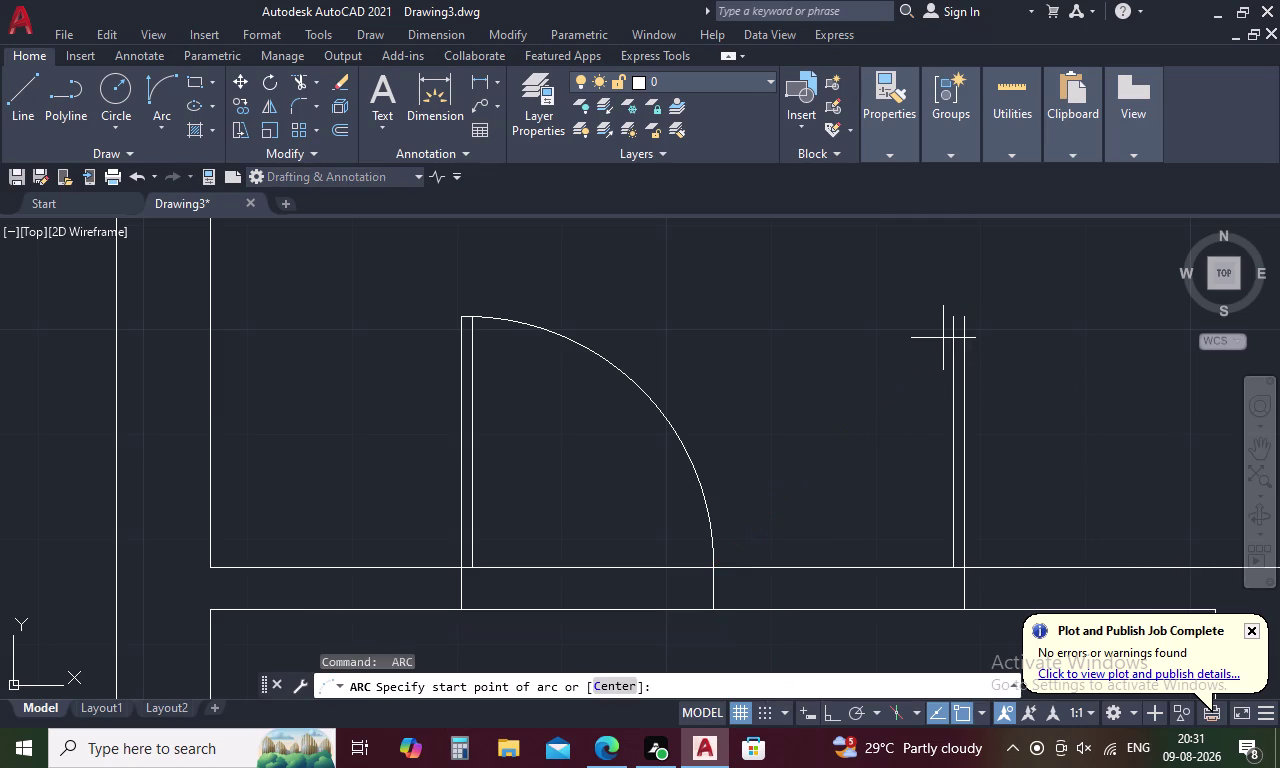
click(964, 319)
click(948, 320)
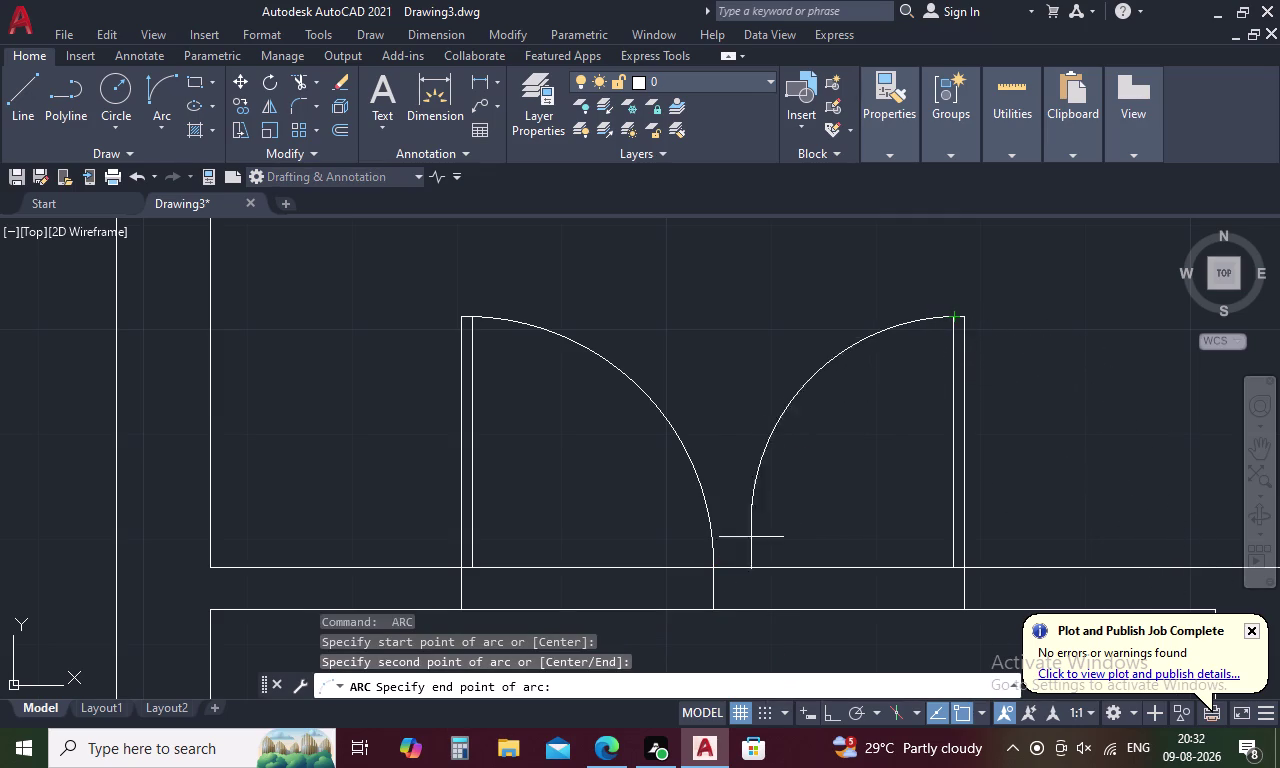
click(716, 568)
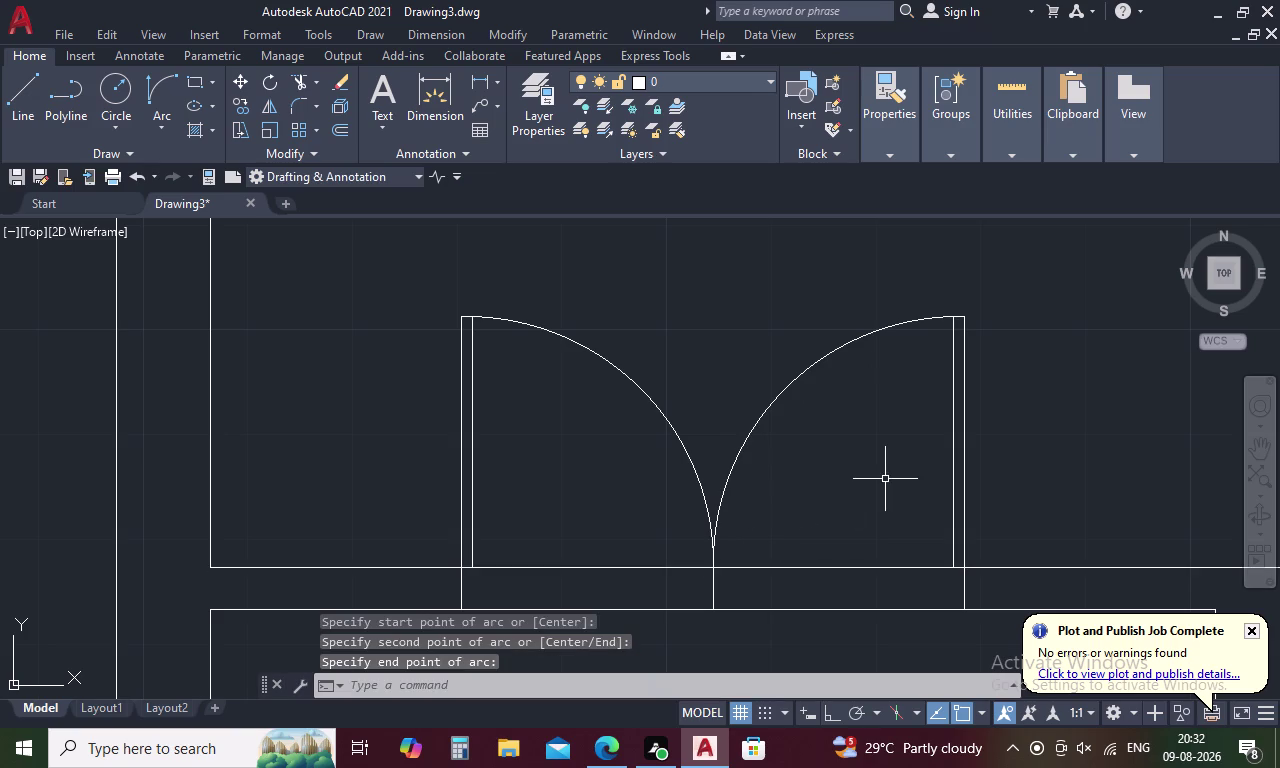
key(Escape)
scroll(down, 3)
middle_drag(868, 474, 719, 374)
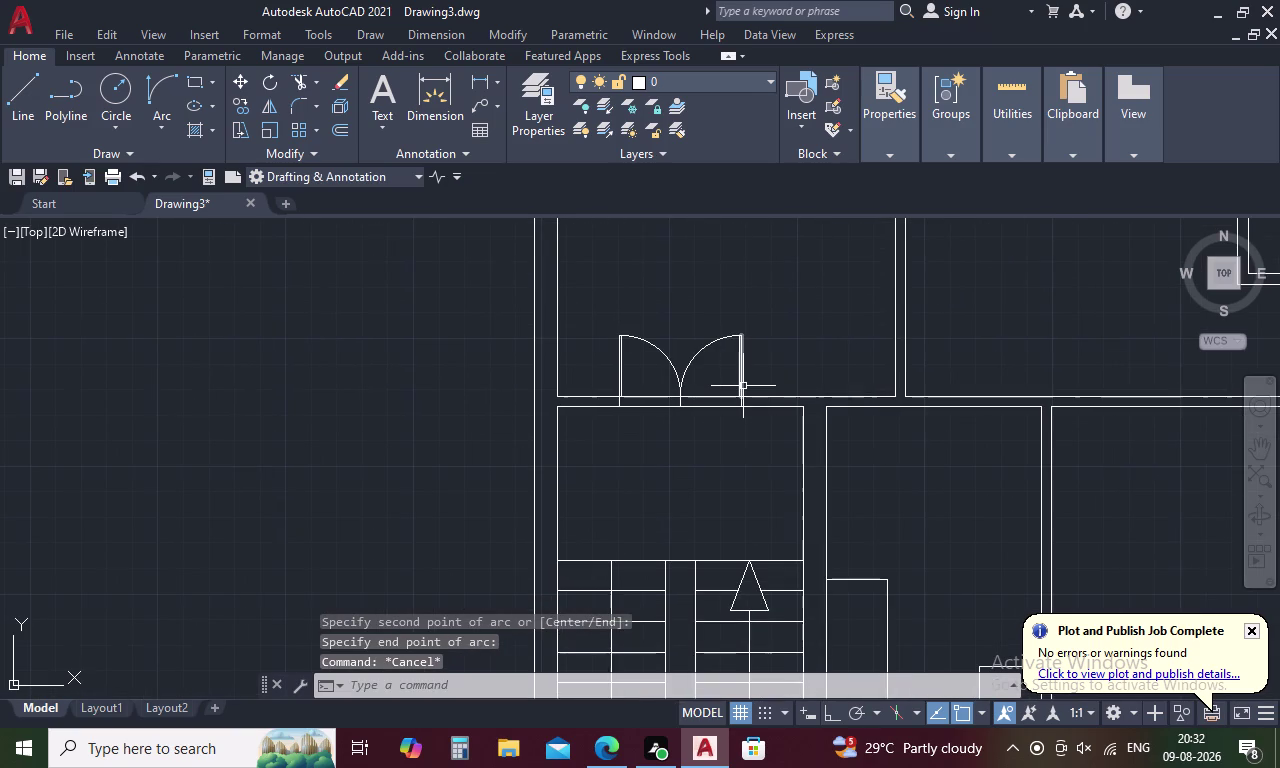
Trim the leftover wall lines inside the double-door opening.
key(Escape)
text(TR)
key(space)
drag(637, 381, 712, 402)
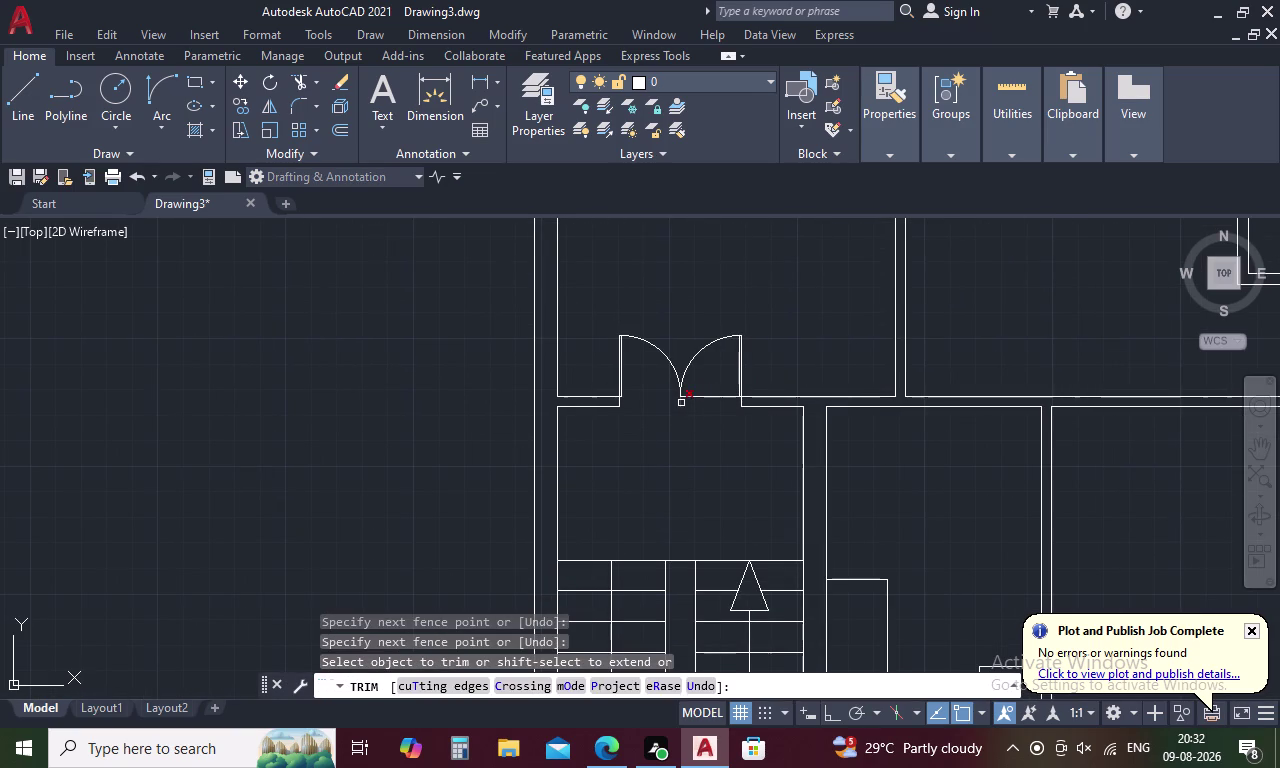
click(681, 403)
click(681, 399)
click(696, 394)
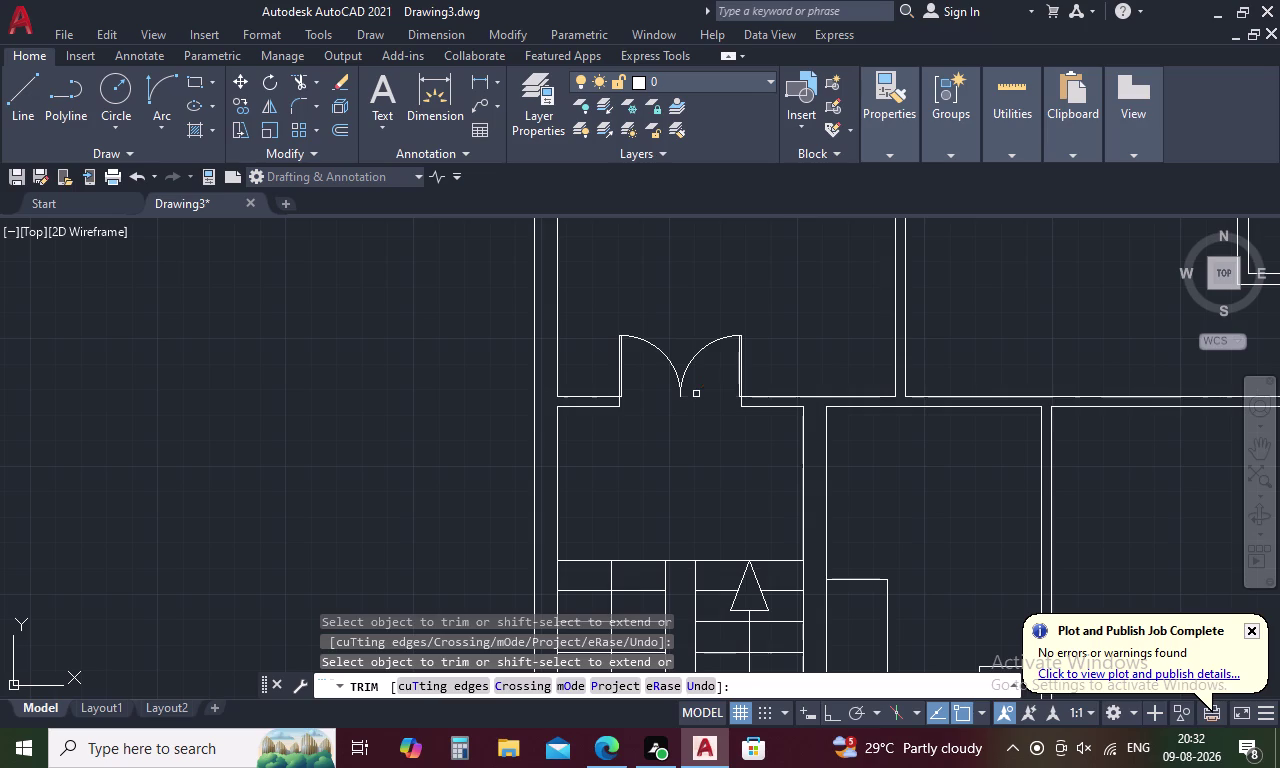
scroll(down, 3)
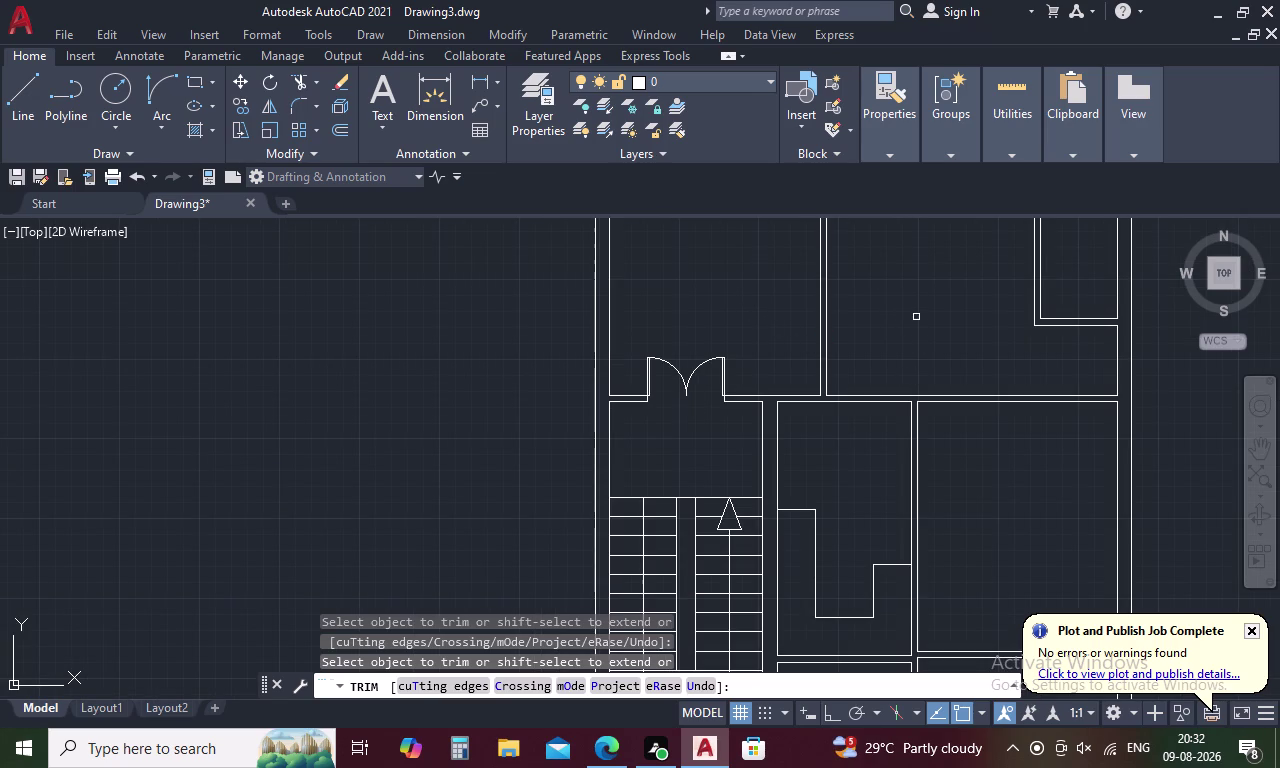
middle_drag(925, 292, 799, 444)
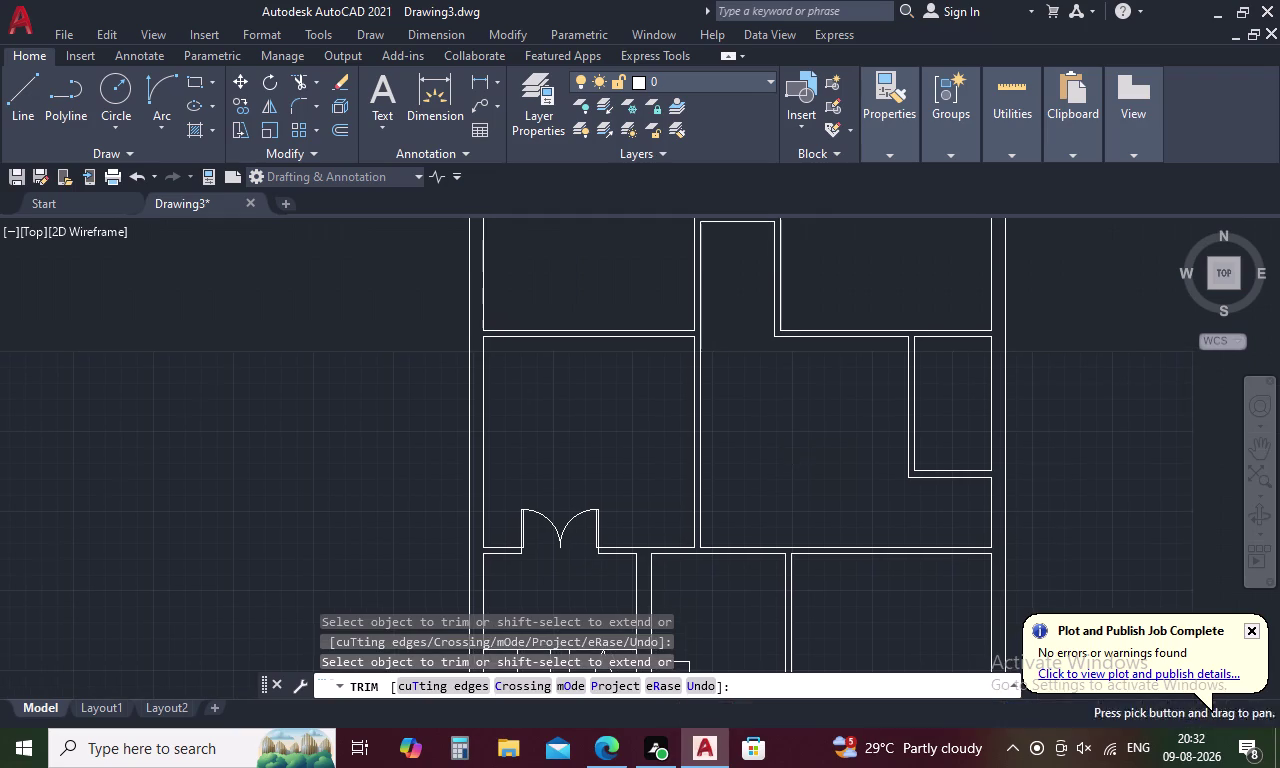
key(Escape)
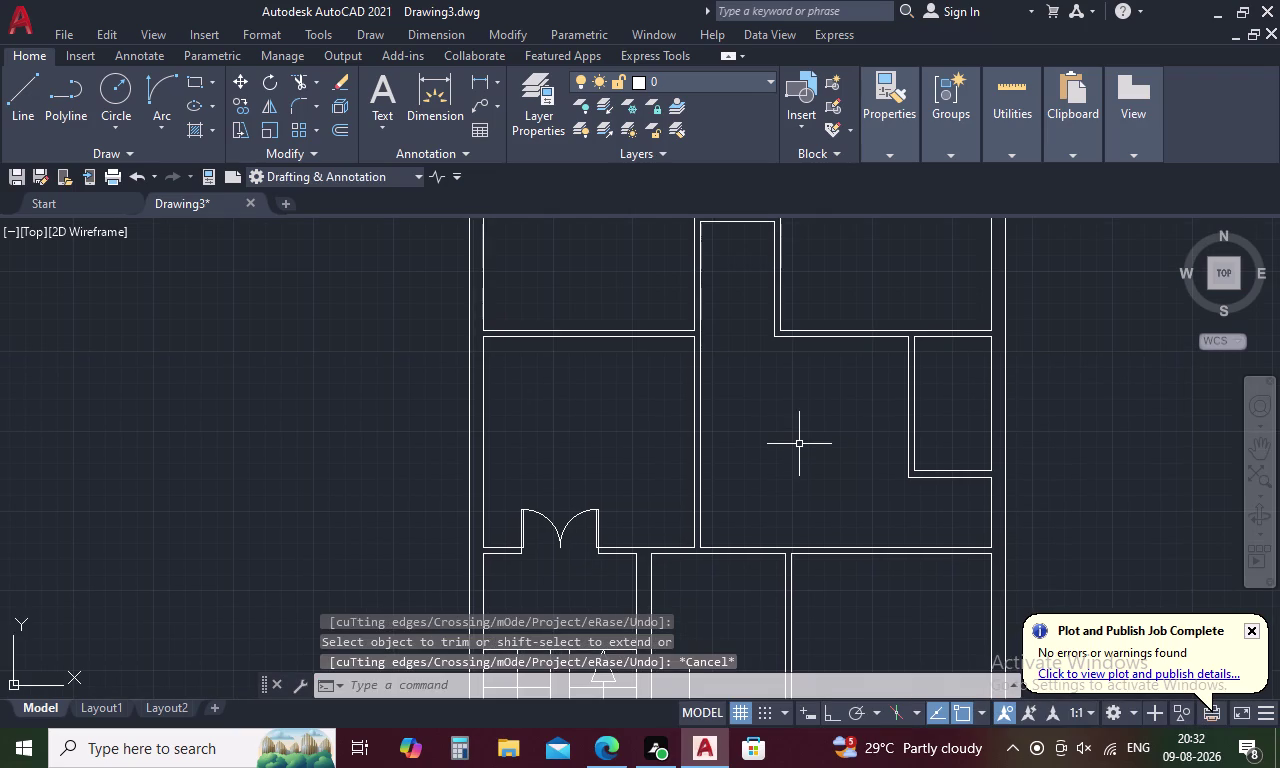
Draw a tick line across the wall, tracked 4.5 from the room corner.
text(L)
key(space)
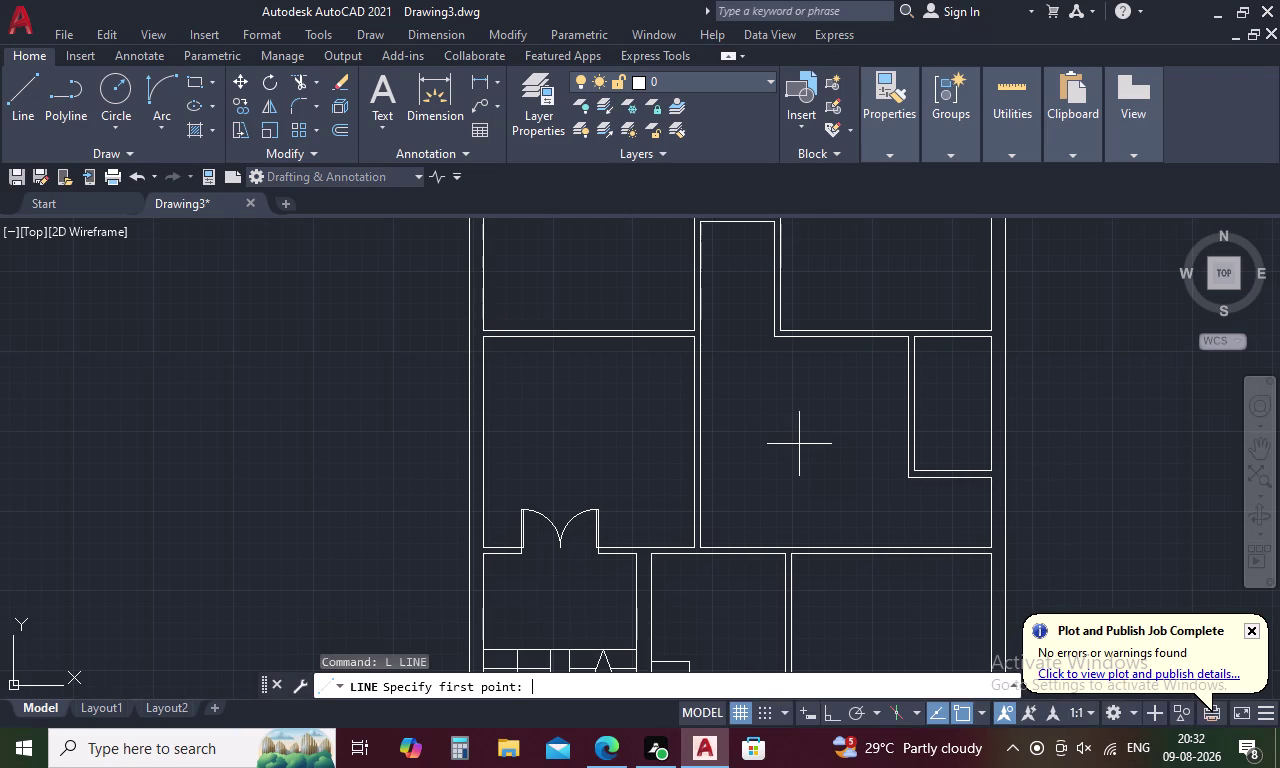
text(TK)
key(space)
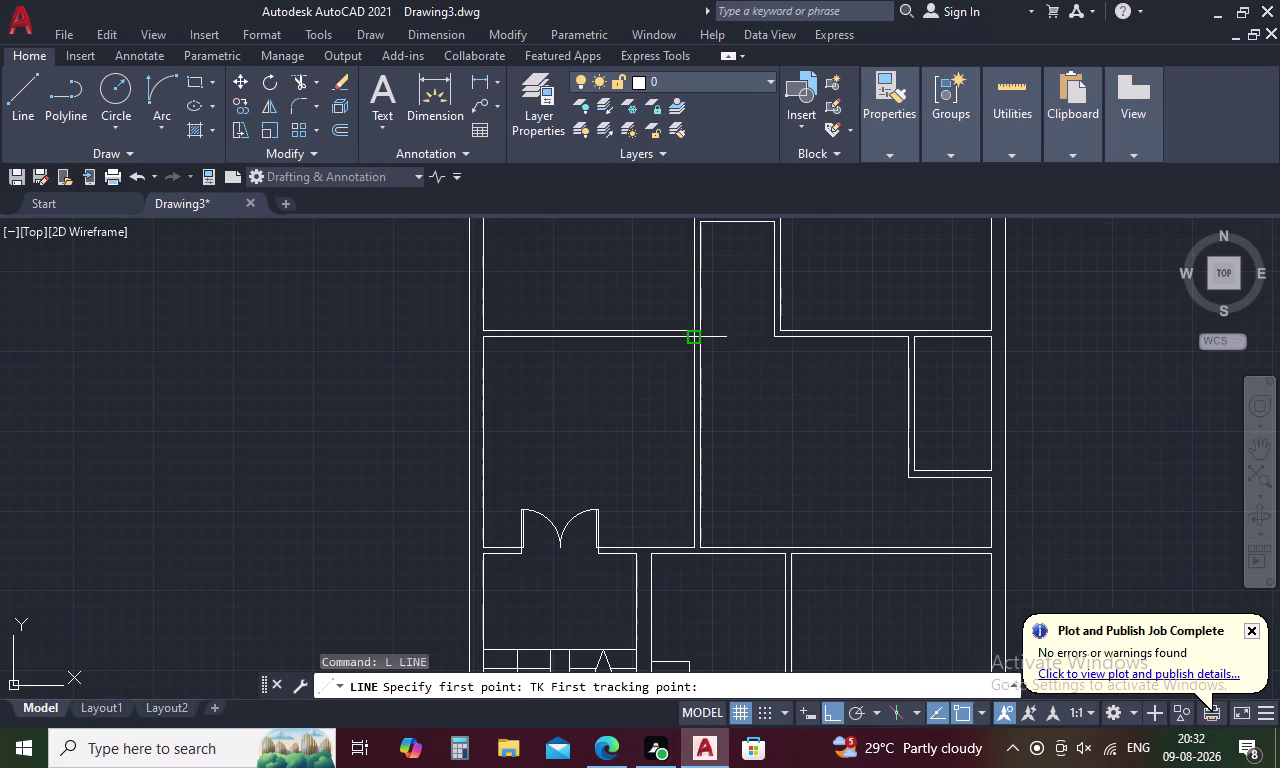
click(694, 338)
text(4)
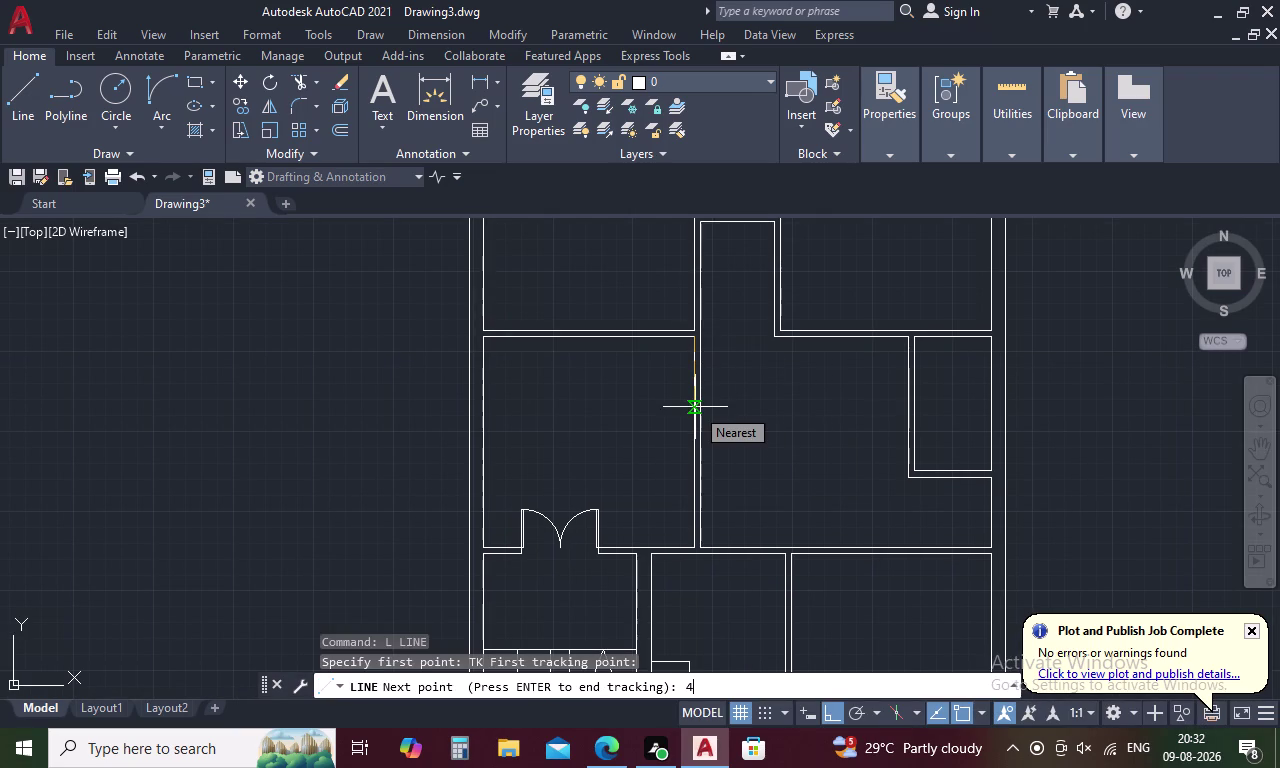
text(.5)
key(space)
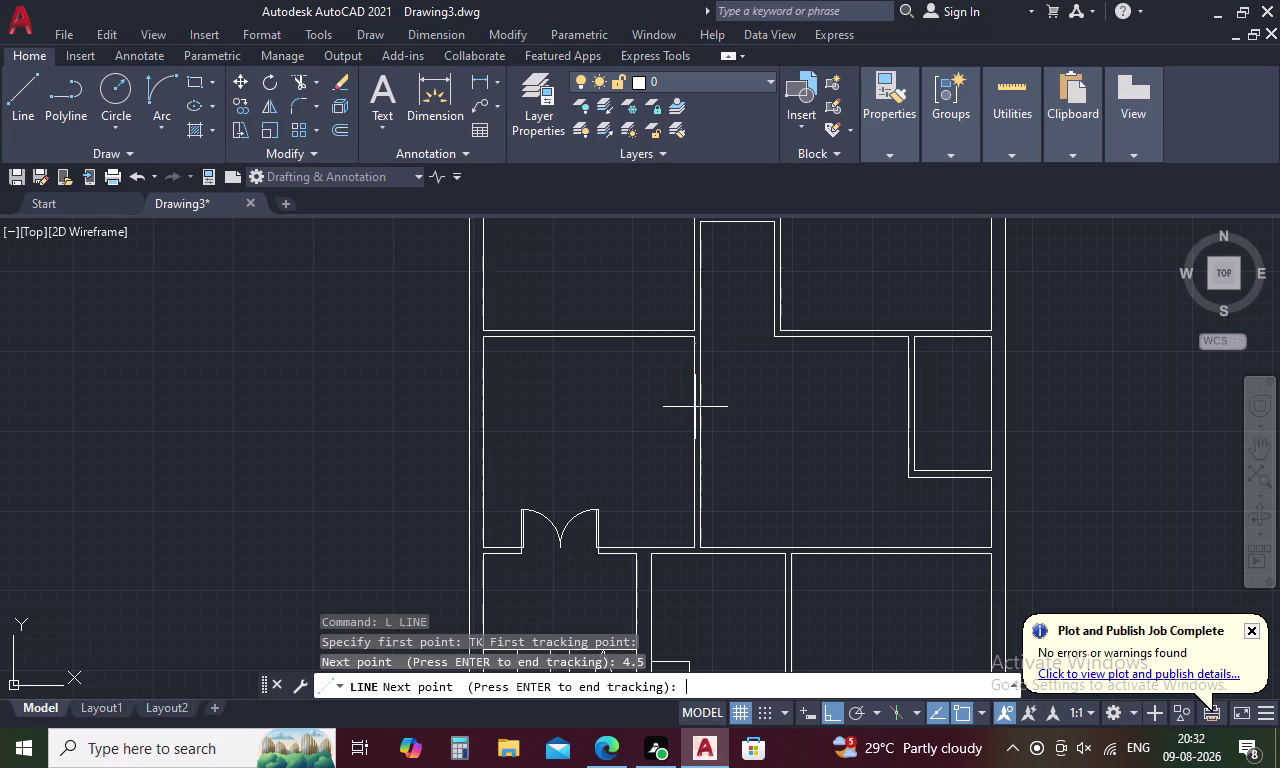
click(699, 346)
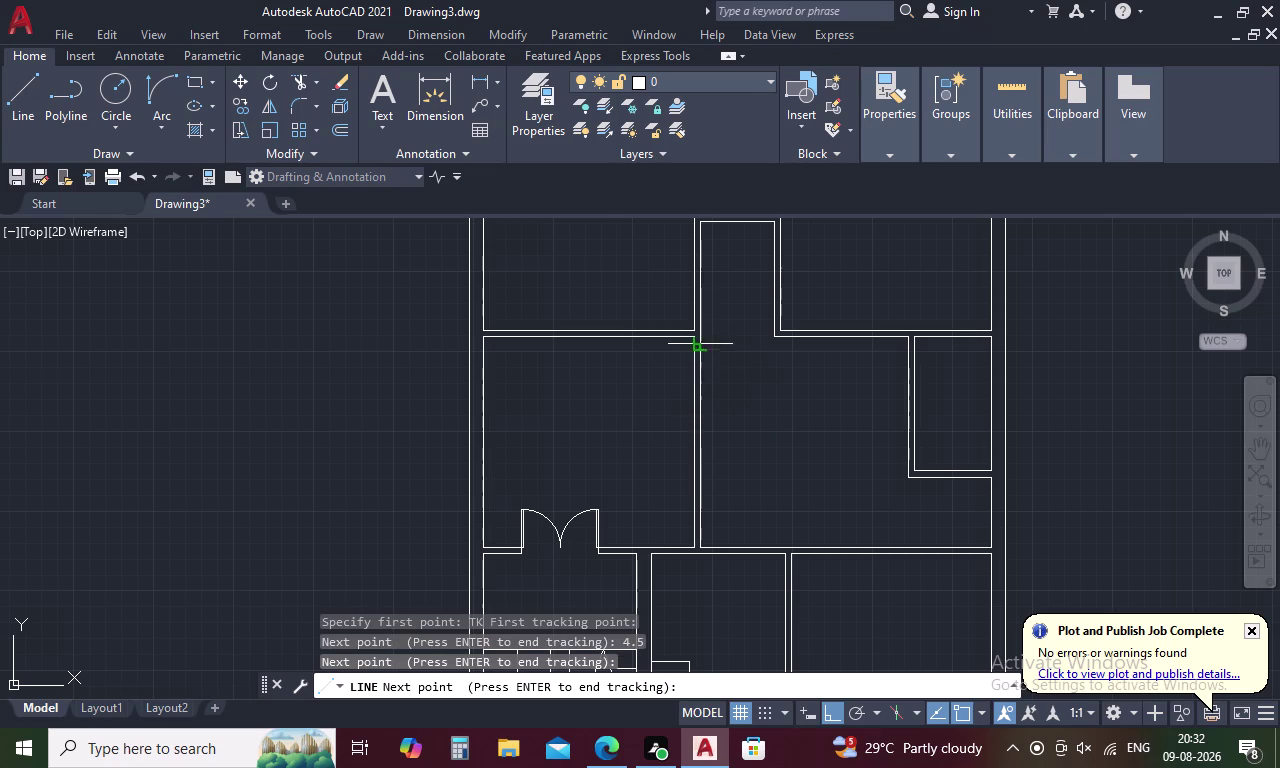
key(space)
scroll(up, 3)
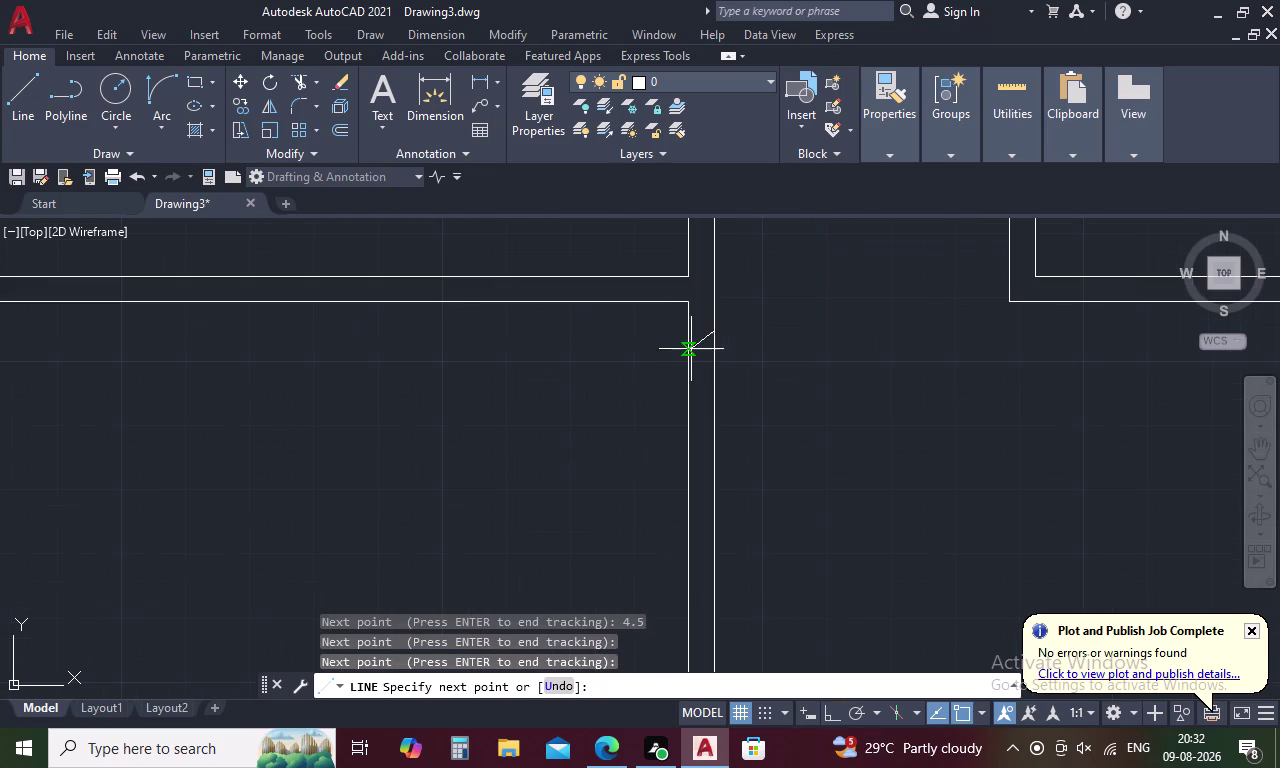
click(683, 330)
key(Escape)
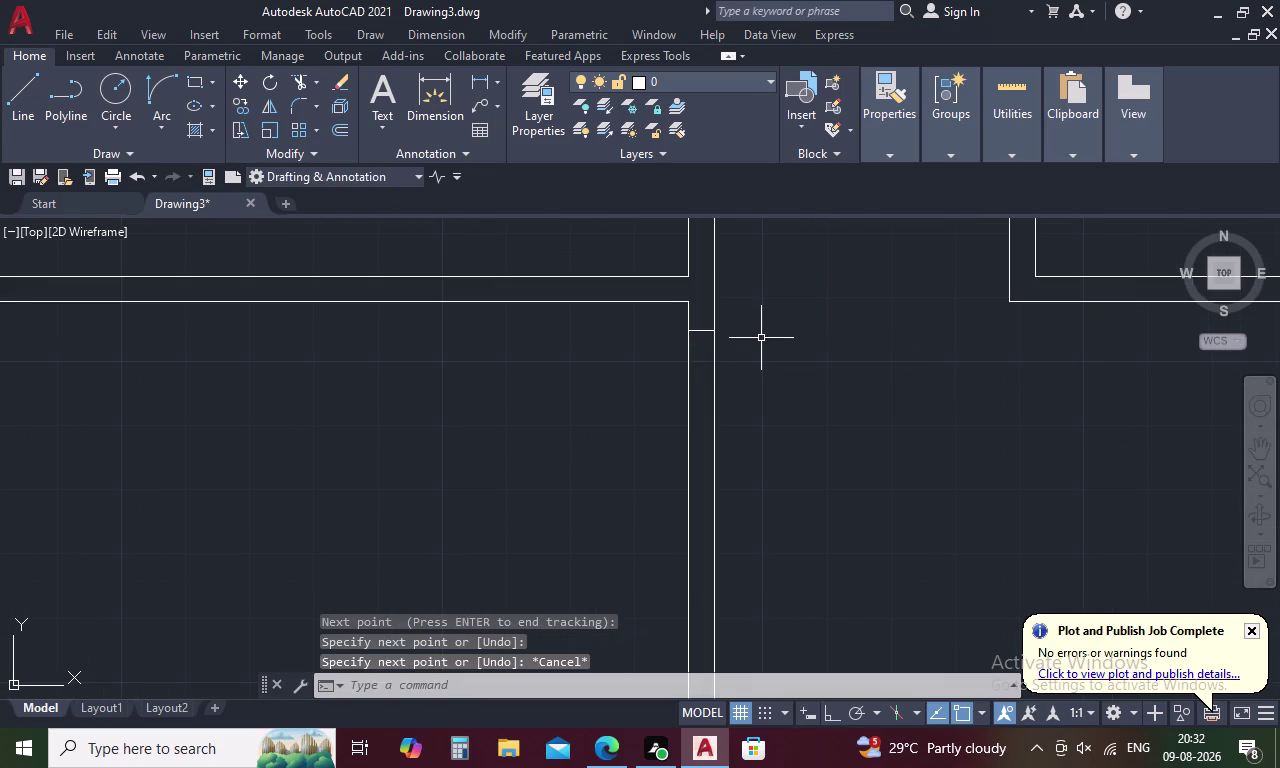
Erase the misplaced first tick line.
text(O)
key(space)
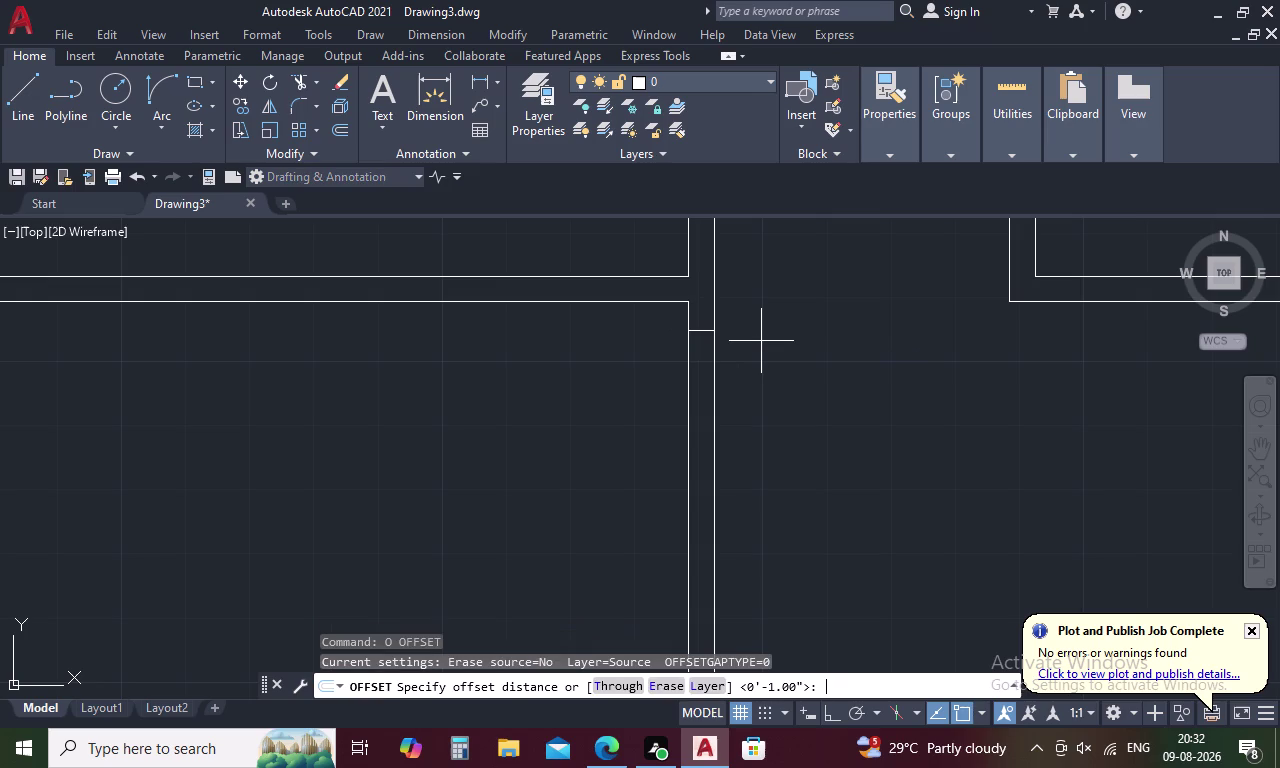
key(Escape)
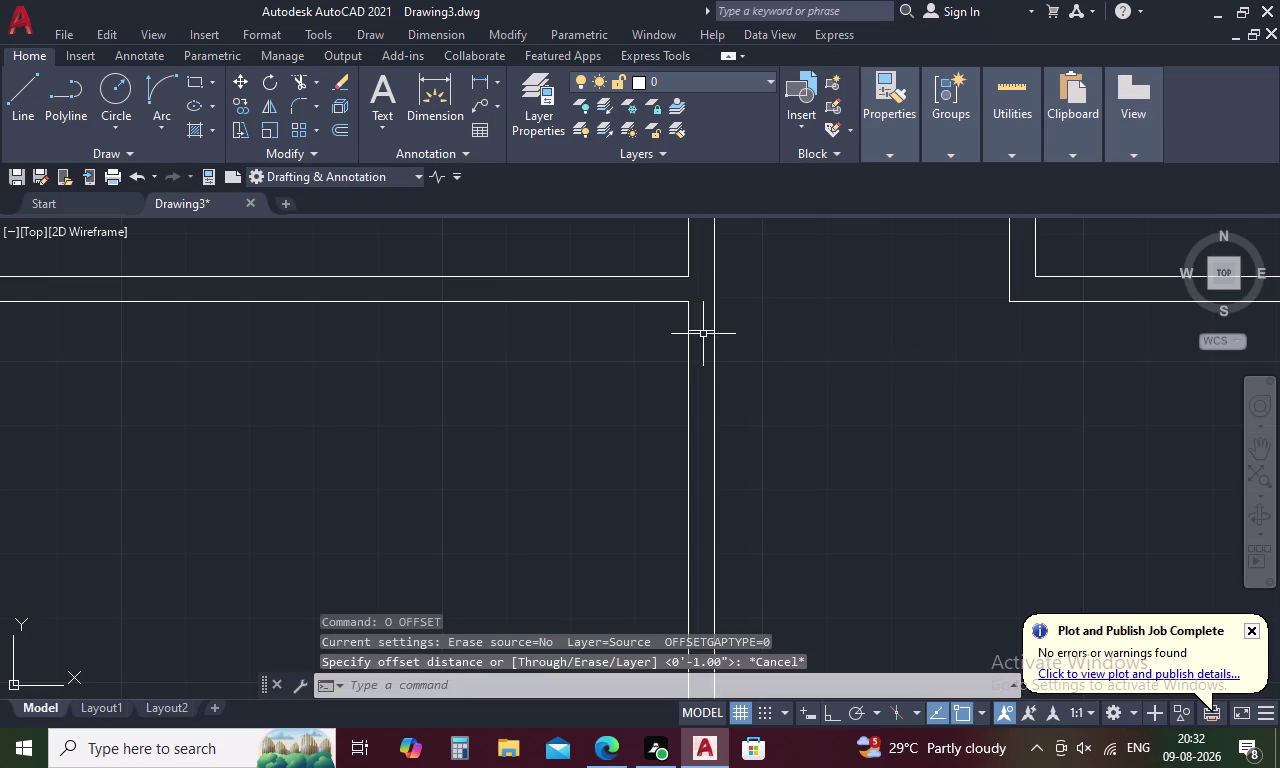
click(699, 332)
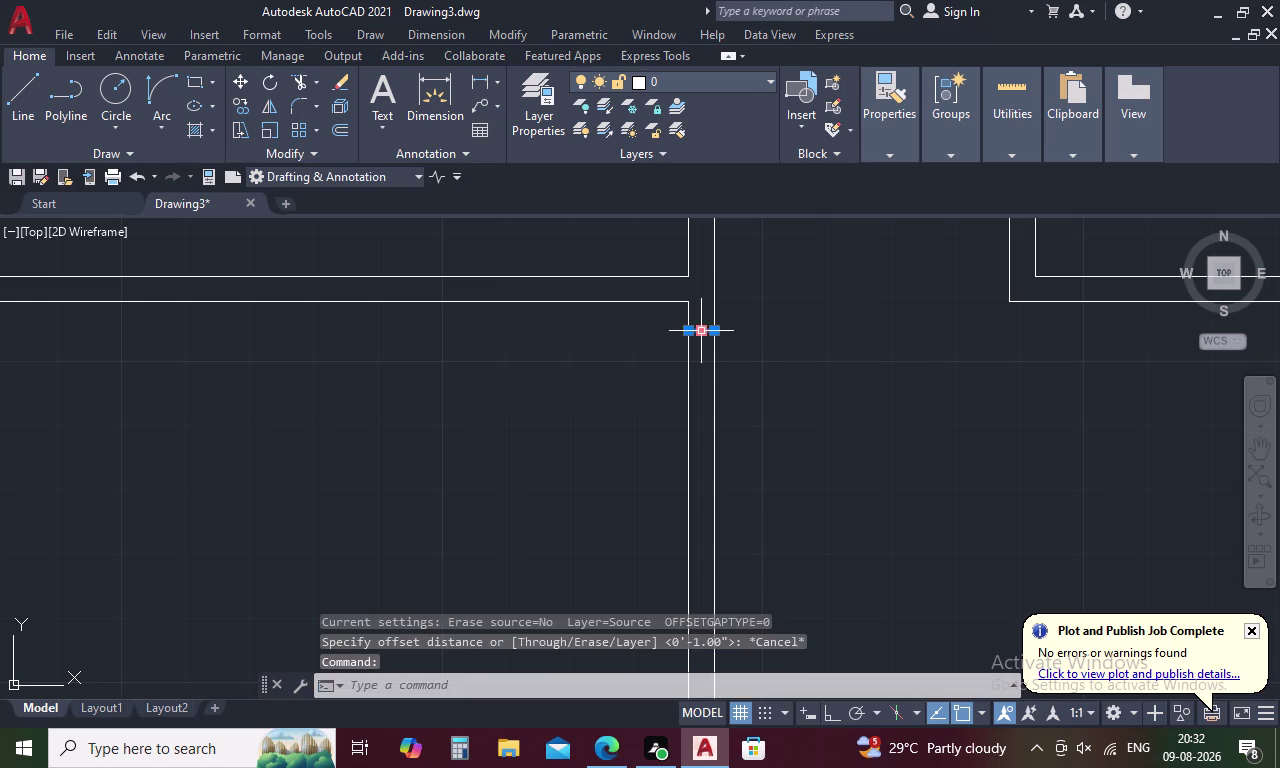
key(Delete)
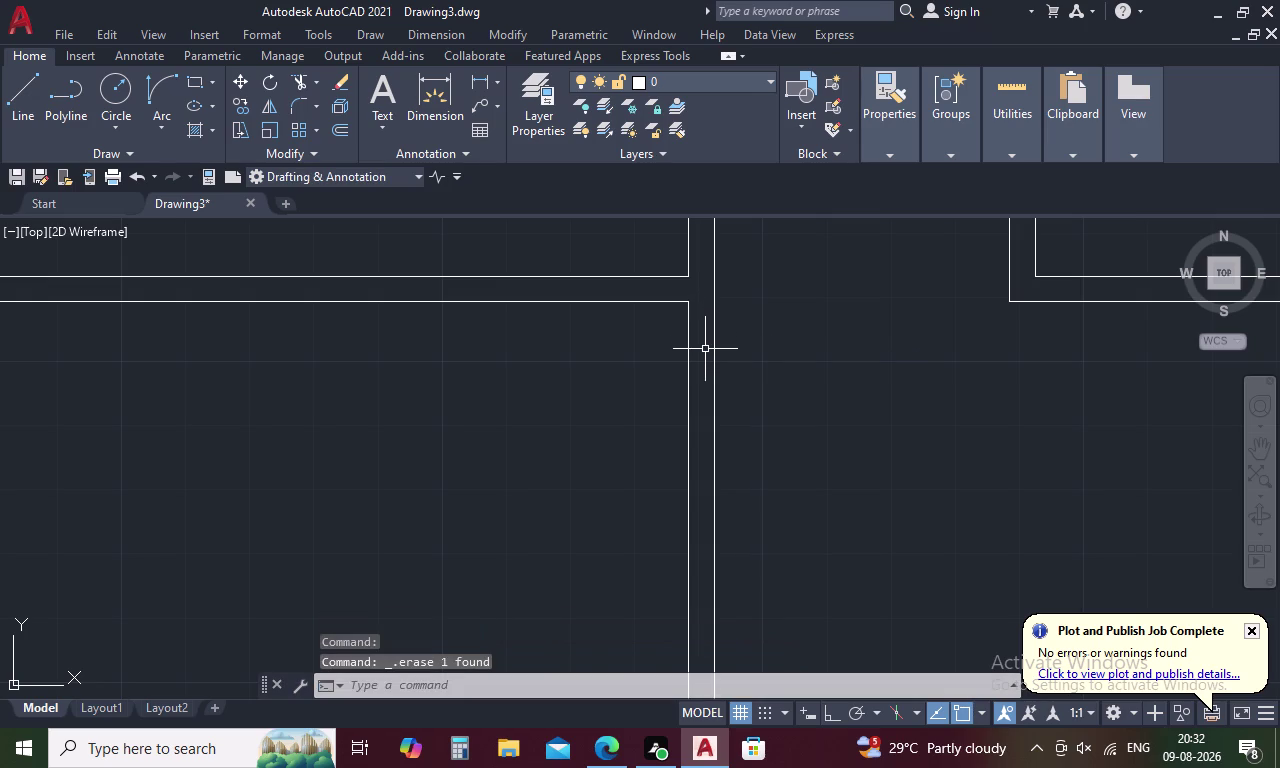
Redraw the tick across the wall, tracked 1' from the room corner.
key(l)
key(space)
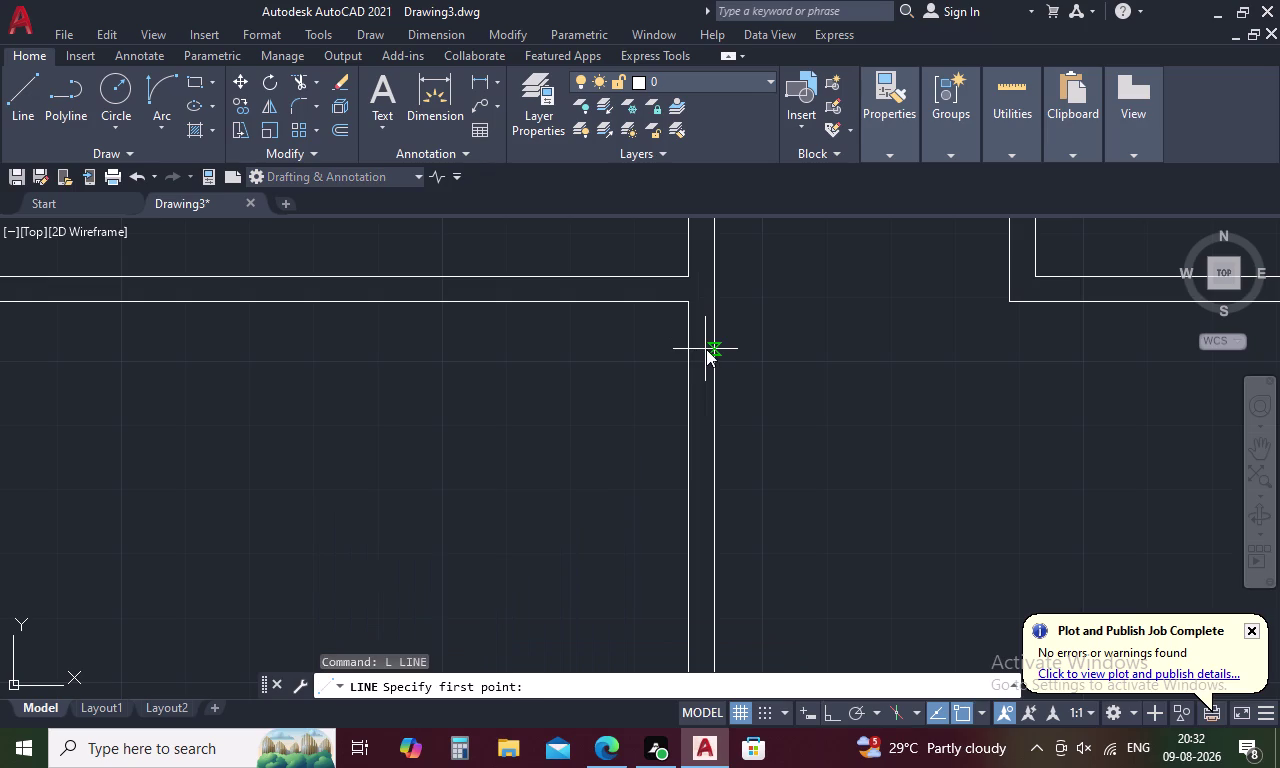
text(TK)
key(space)
click(685, 306)
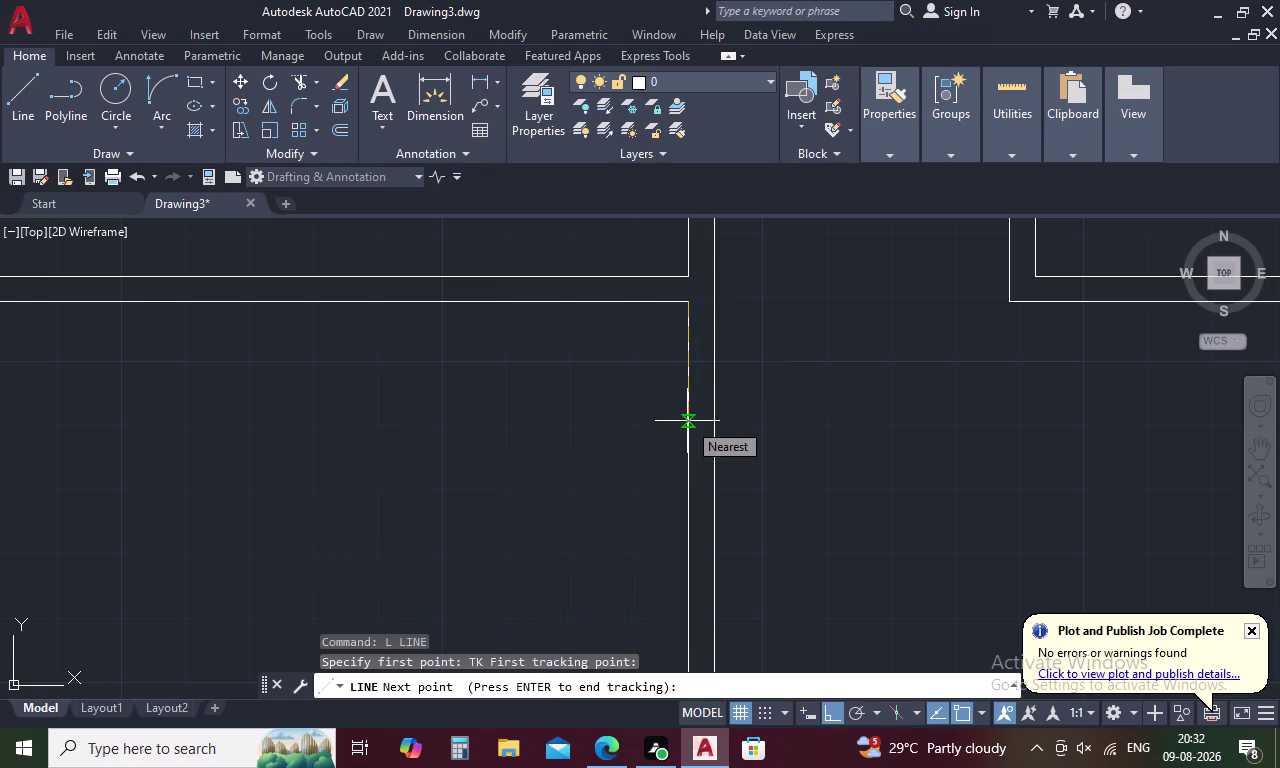
key(1)
text(')
key(space)
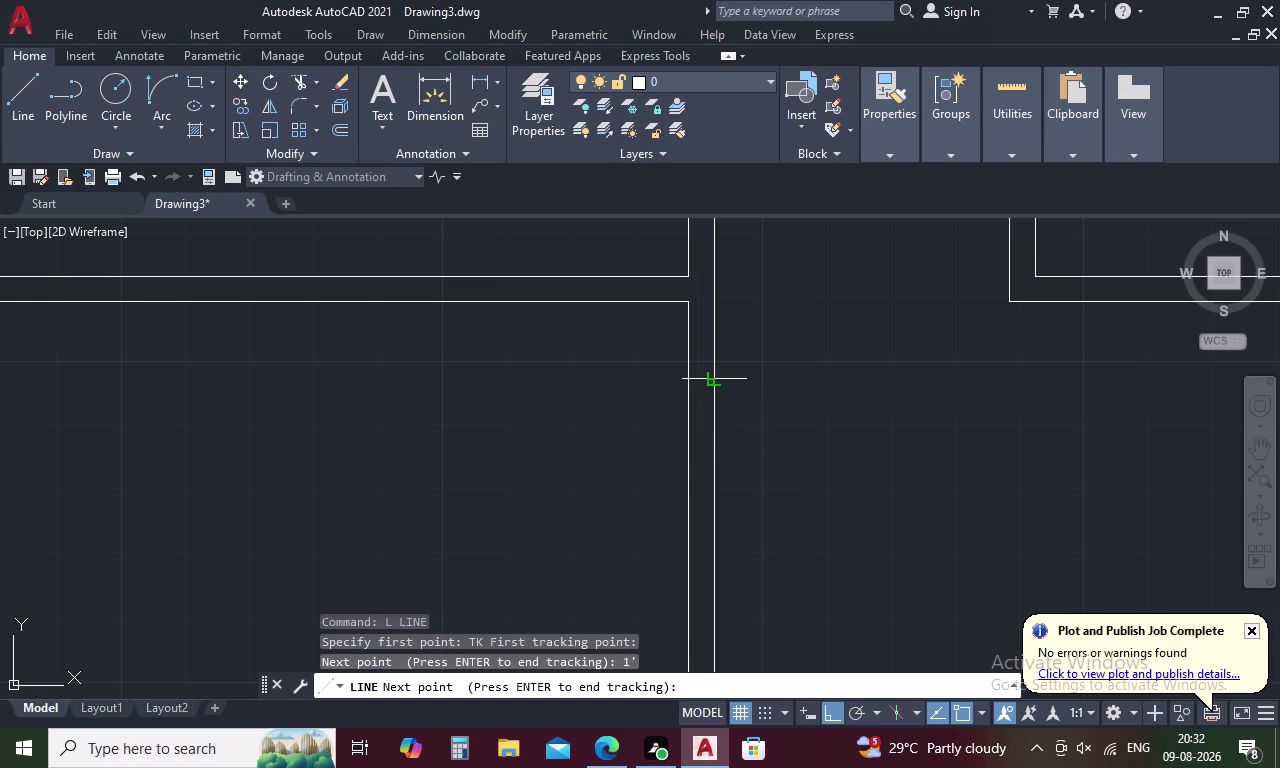
key(space)
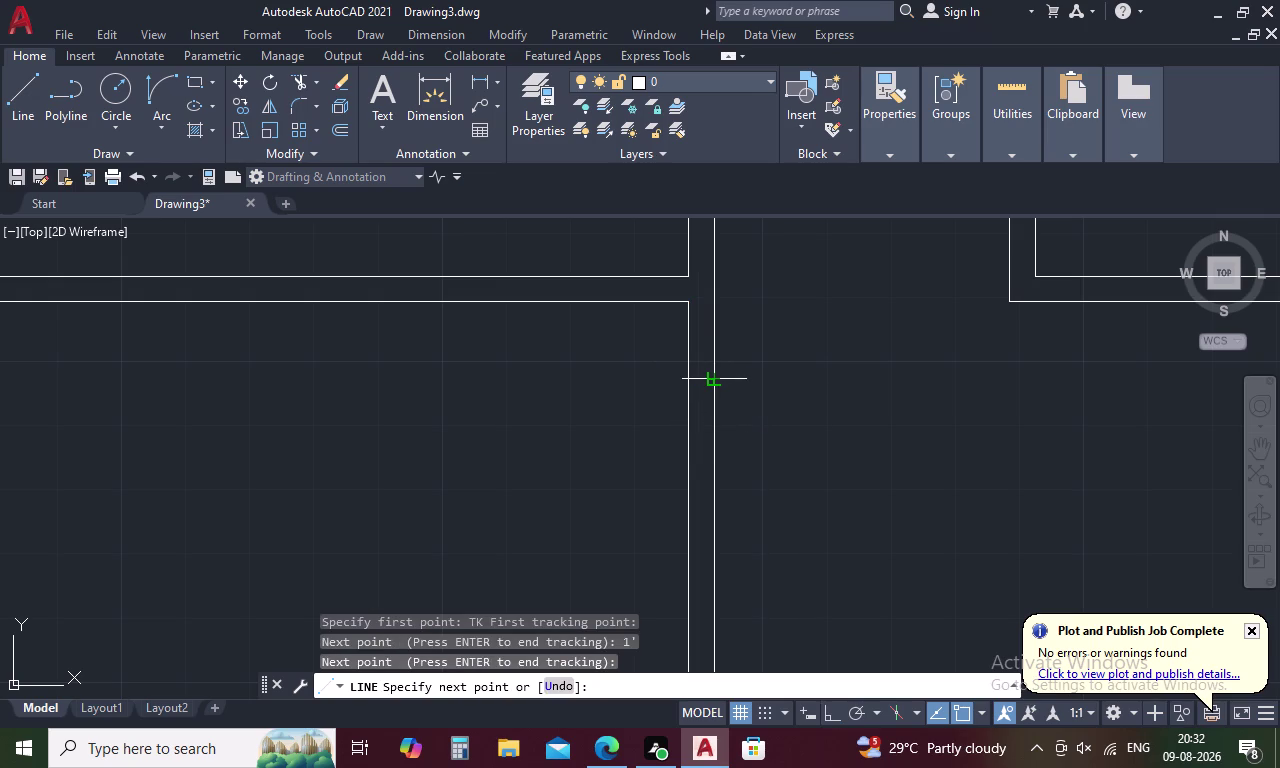
click(715, 375)
key(Escape)
scroll(down, 3)
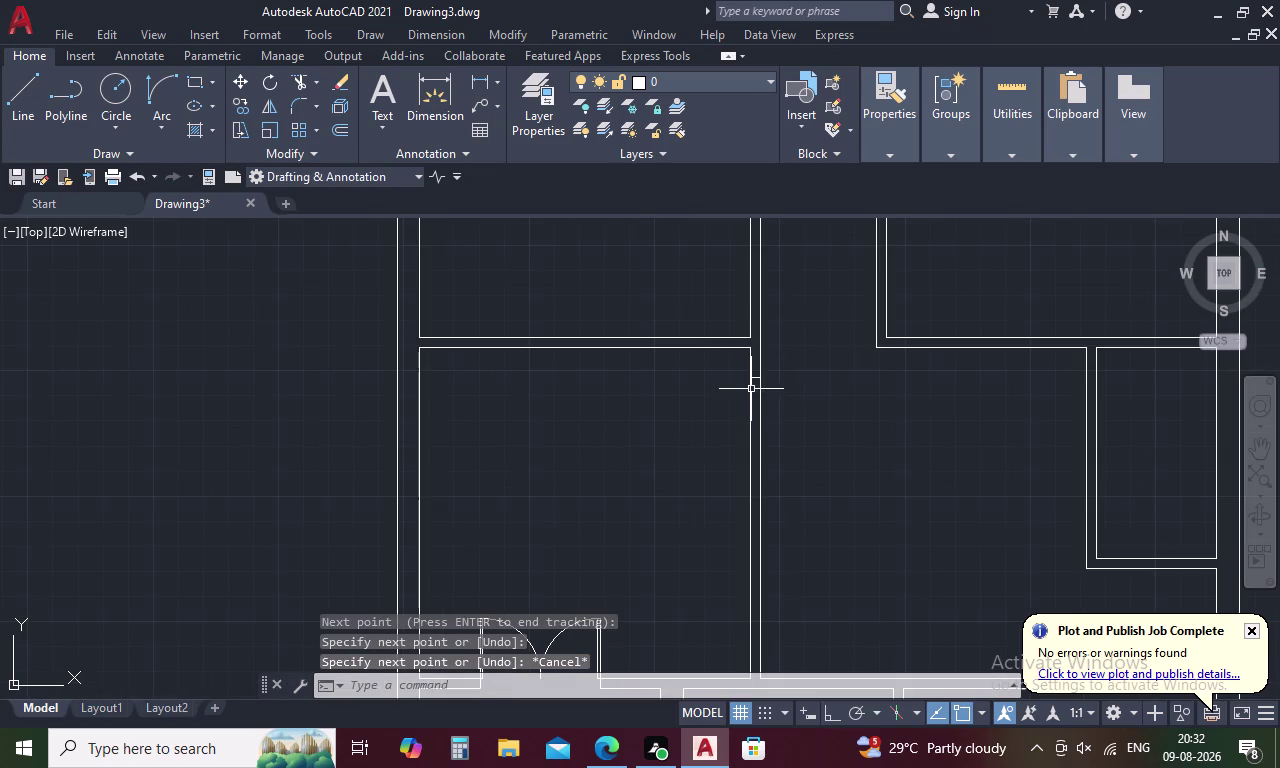
scroll(up, 3)
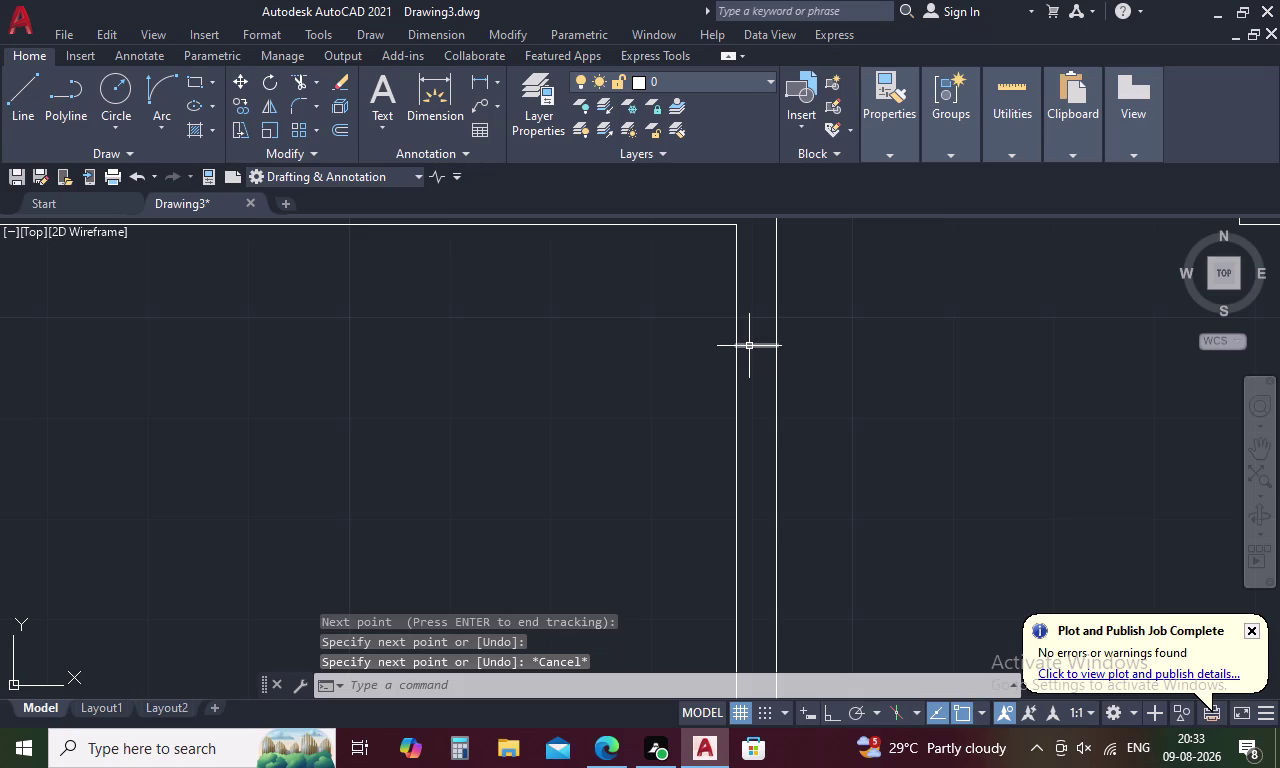
click(749, 346)
Mirror the tick line about a two-point mirror line, keeping the original.
key(m)
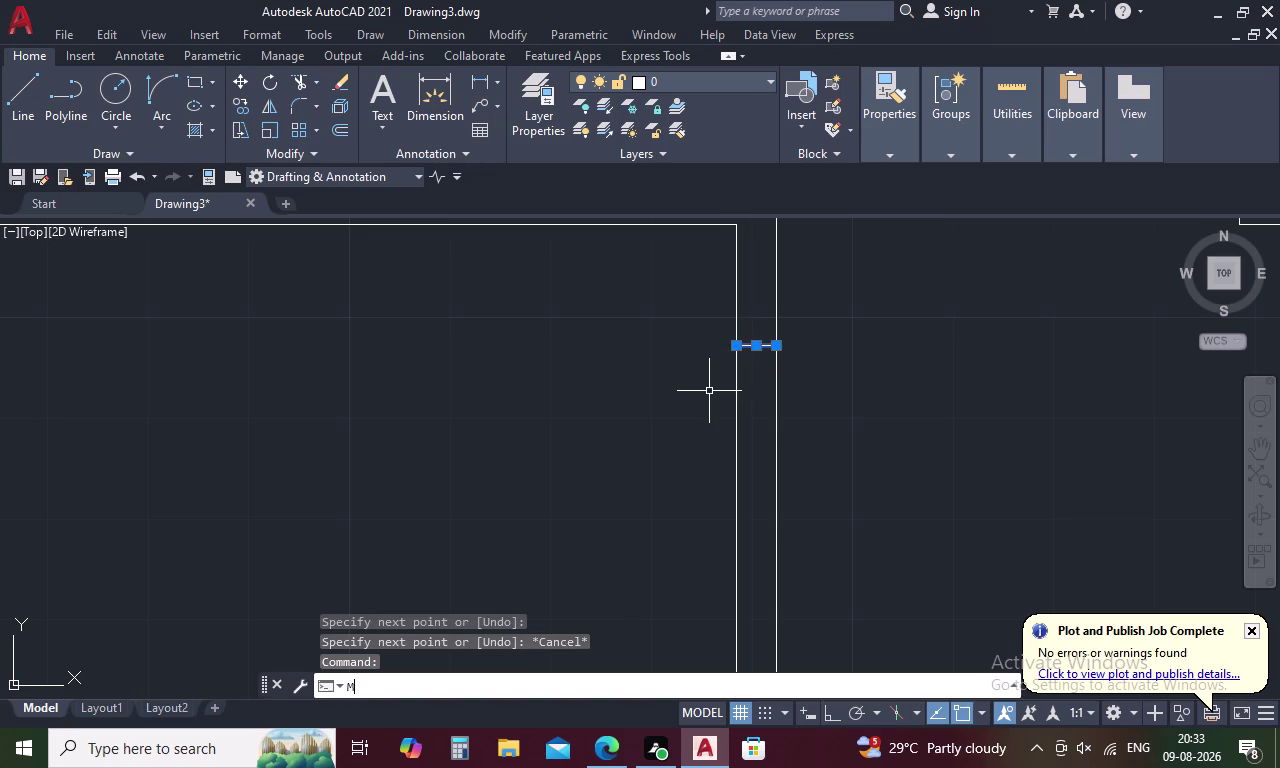
text(I)
key(space)
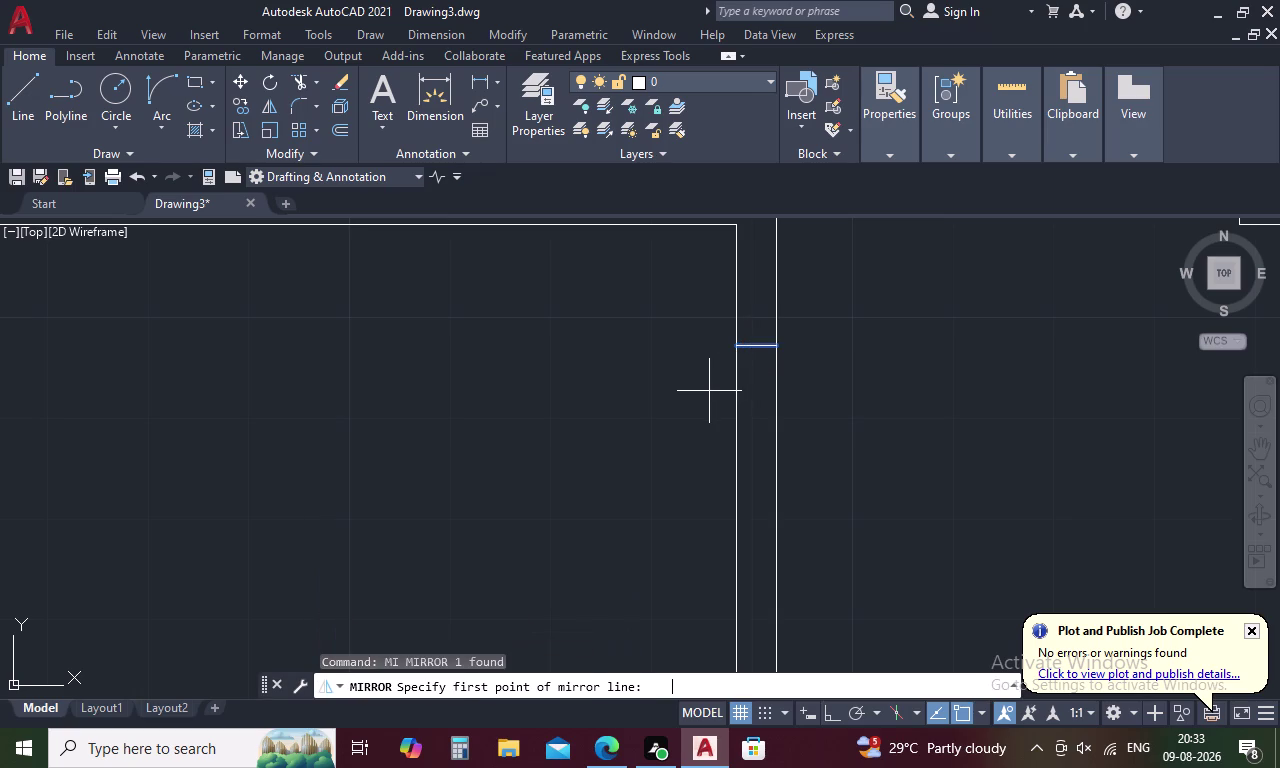
scroll(down, 3)
middle_drag(707, 428, 692, 297)
scroll(down, 3)
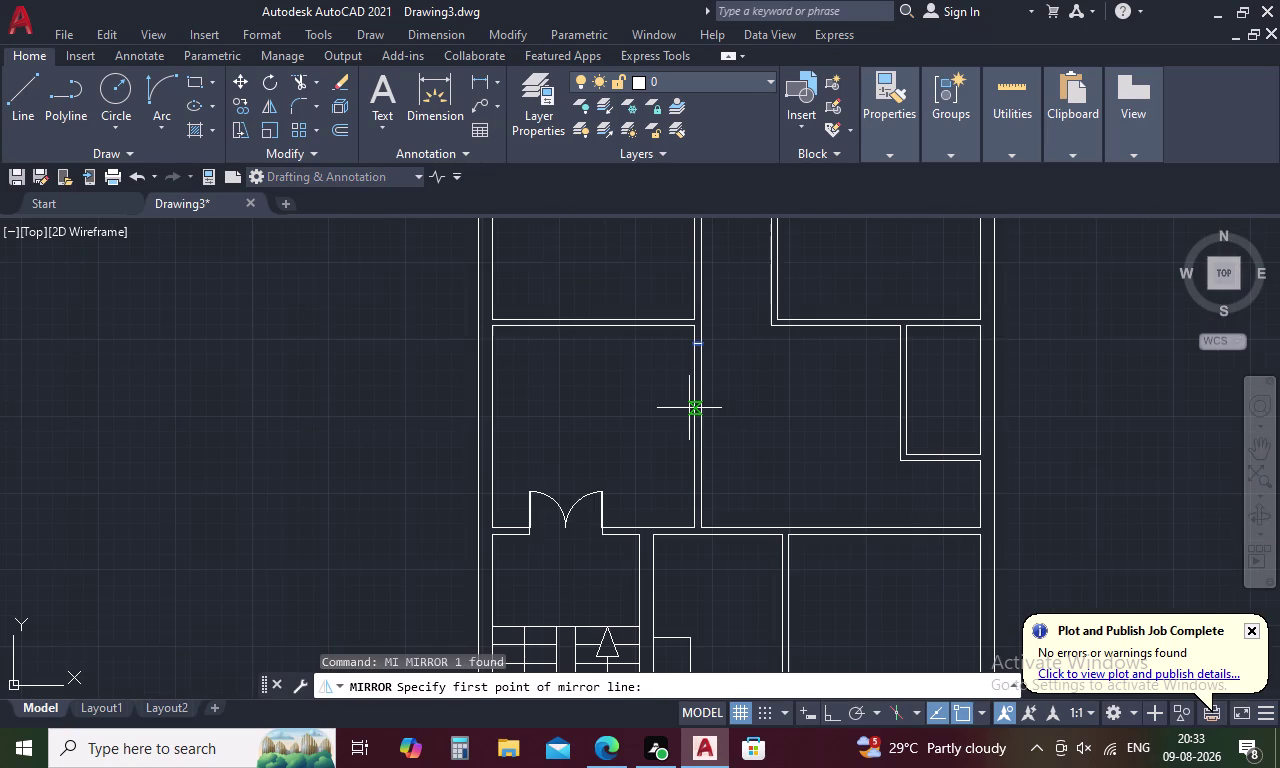
click(692, 428)
scroll(up, 3)
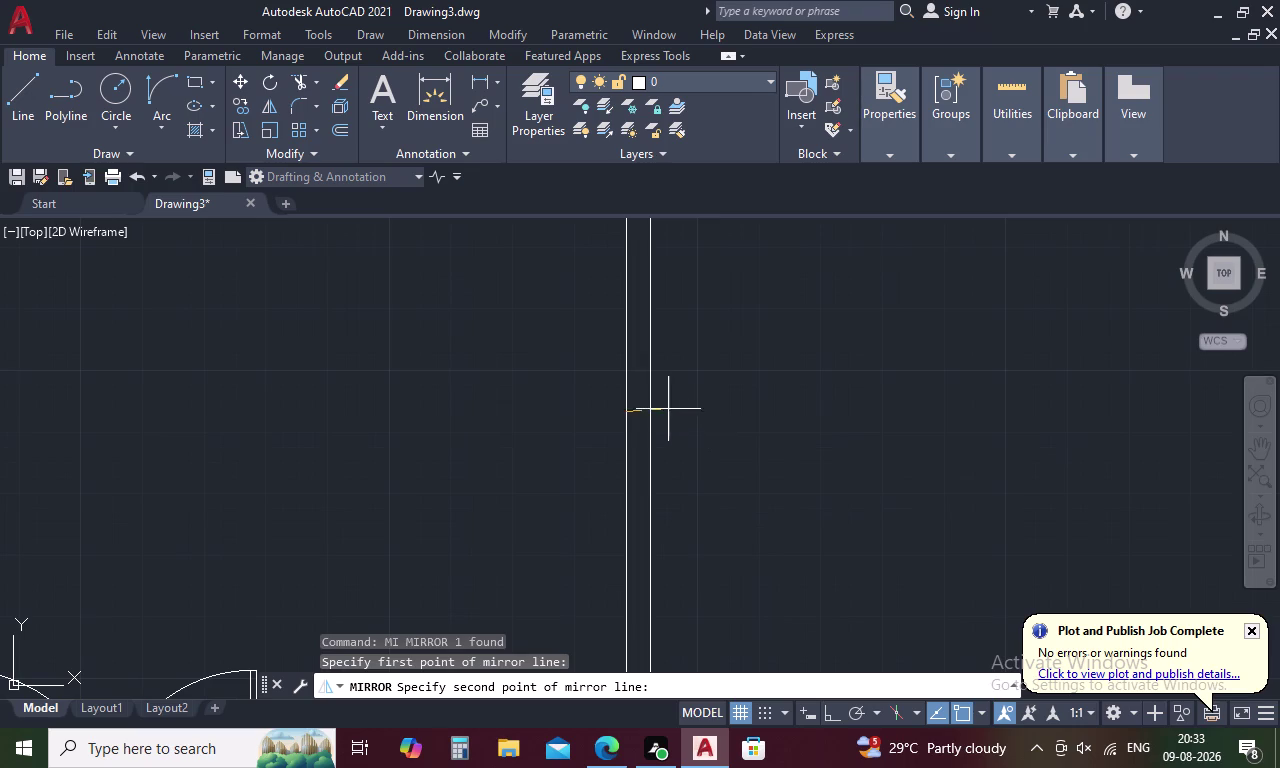
click(654, 407)
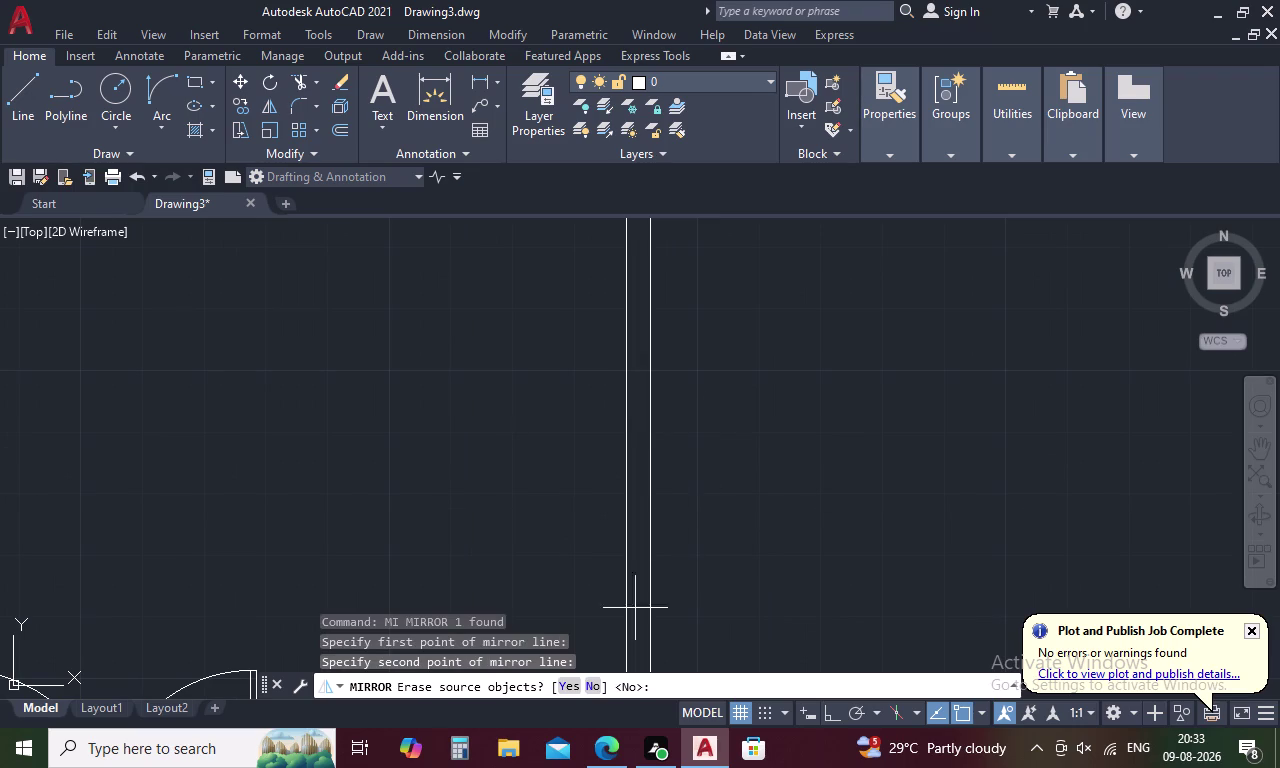
click(587, 691)
scroll(down, 3)
key(Escape)
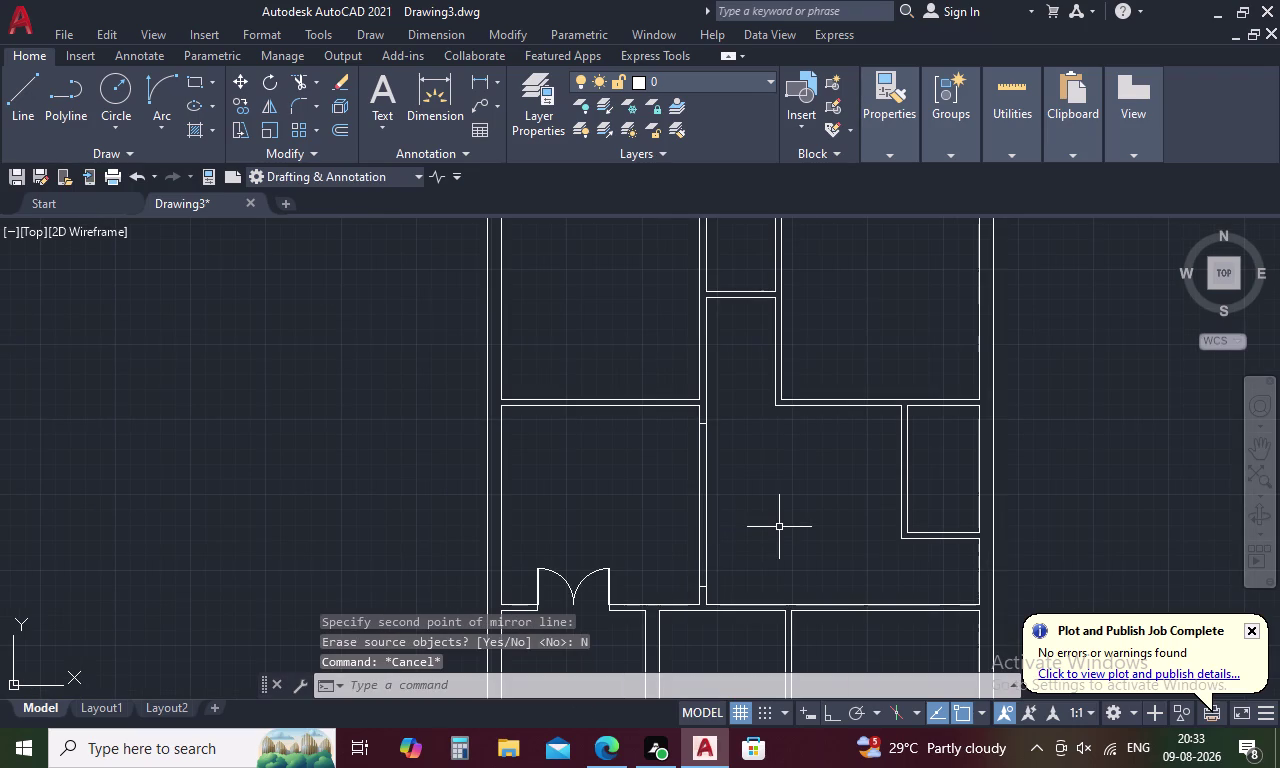
Fence-trim the interior wall lines between the two tick lines.
text(TR)
key(space)
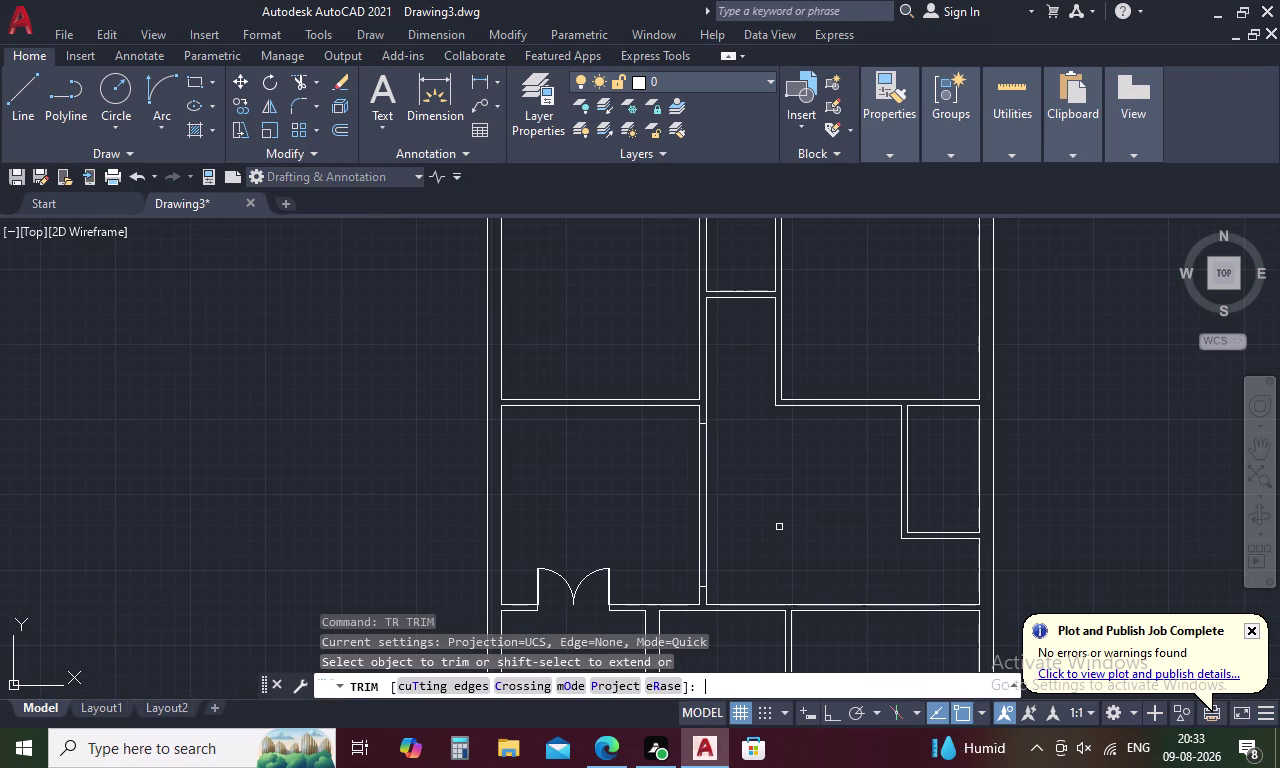
drag(775, 497, 689, 506)
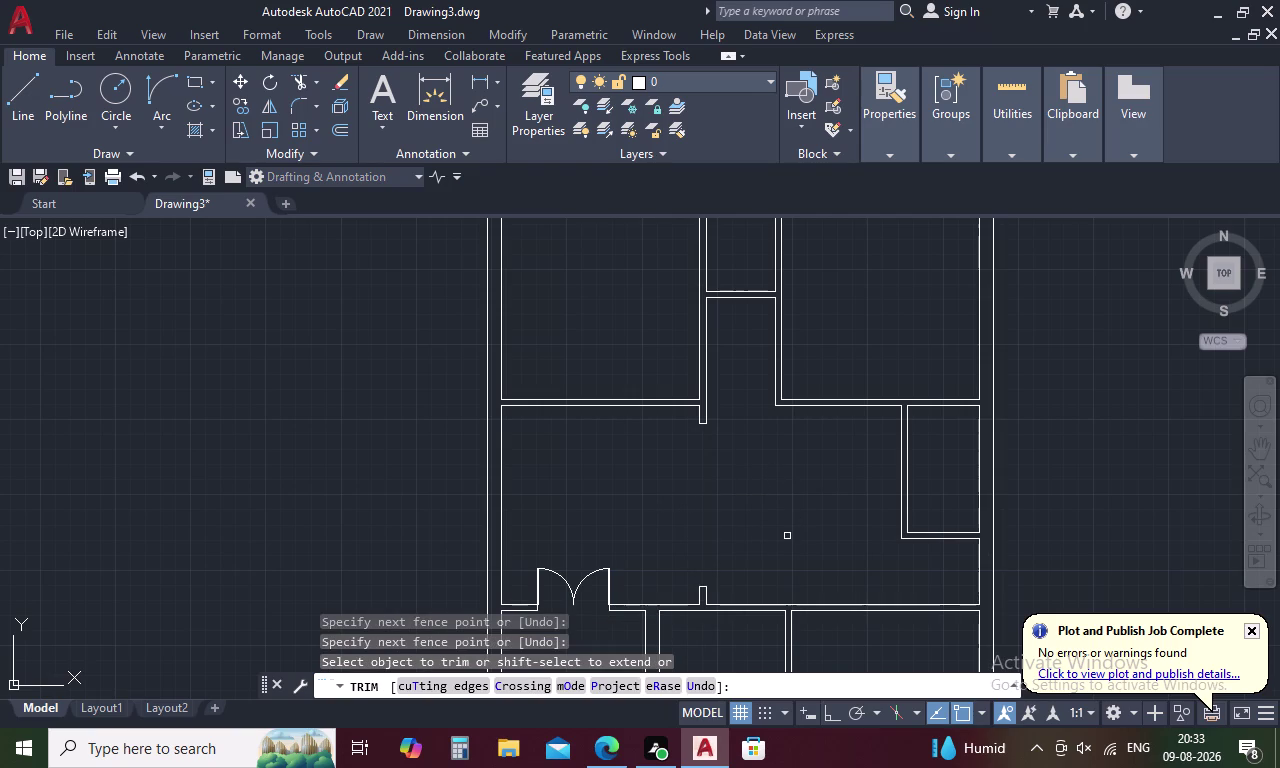
middle_drag(825, 540, 791, 469)
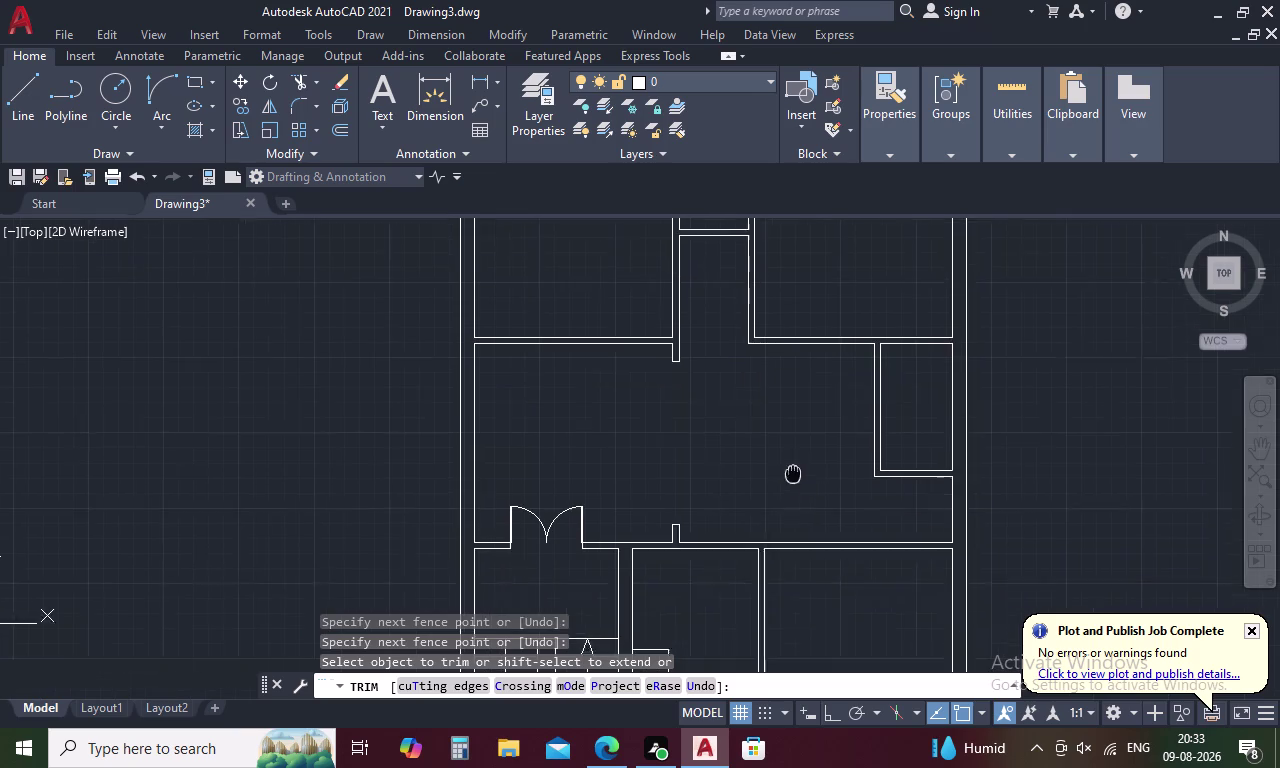
middle_drag(791, 469, 786, 459)
middle_drag(831, 498, 676, 424)
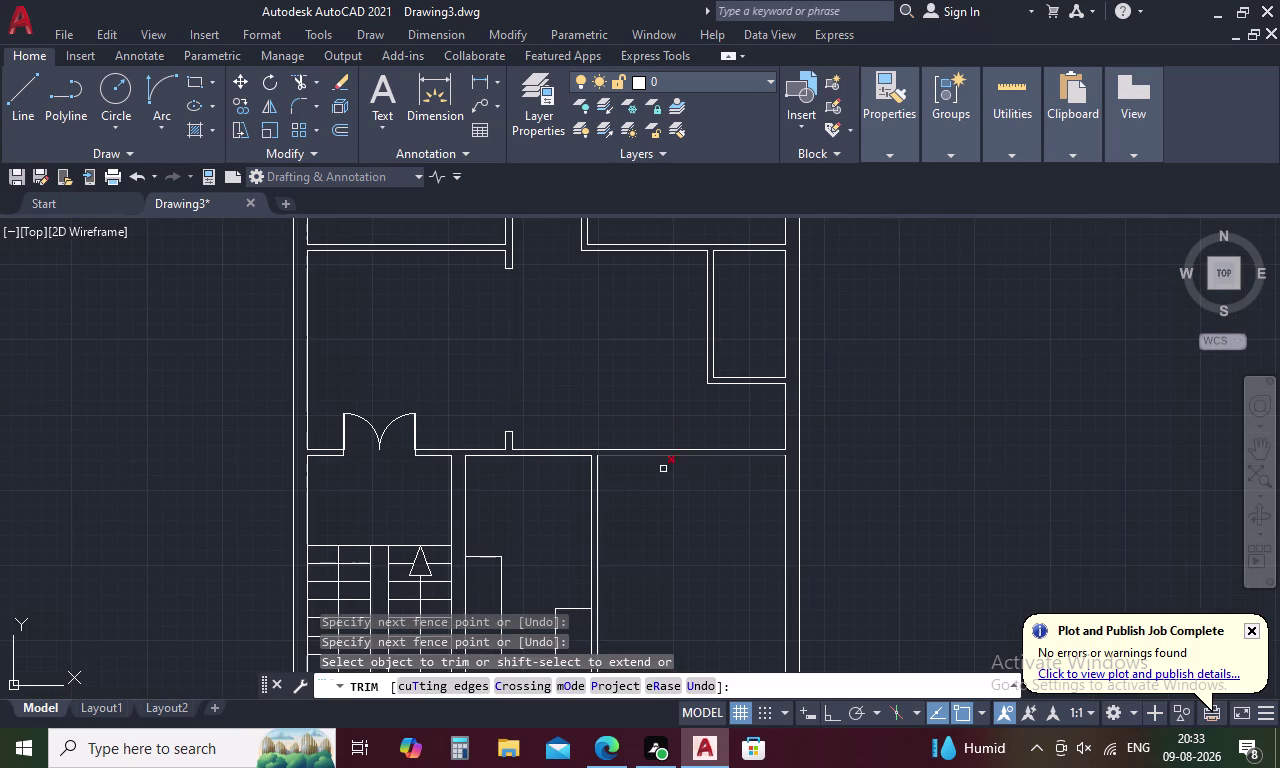
key(Escape)
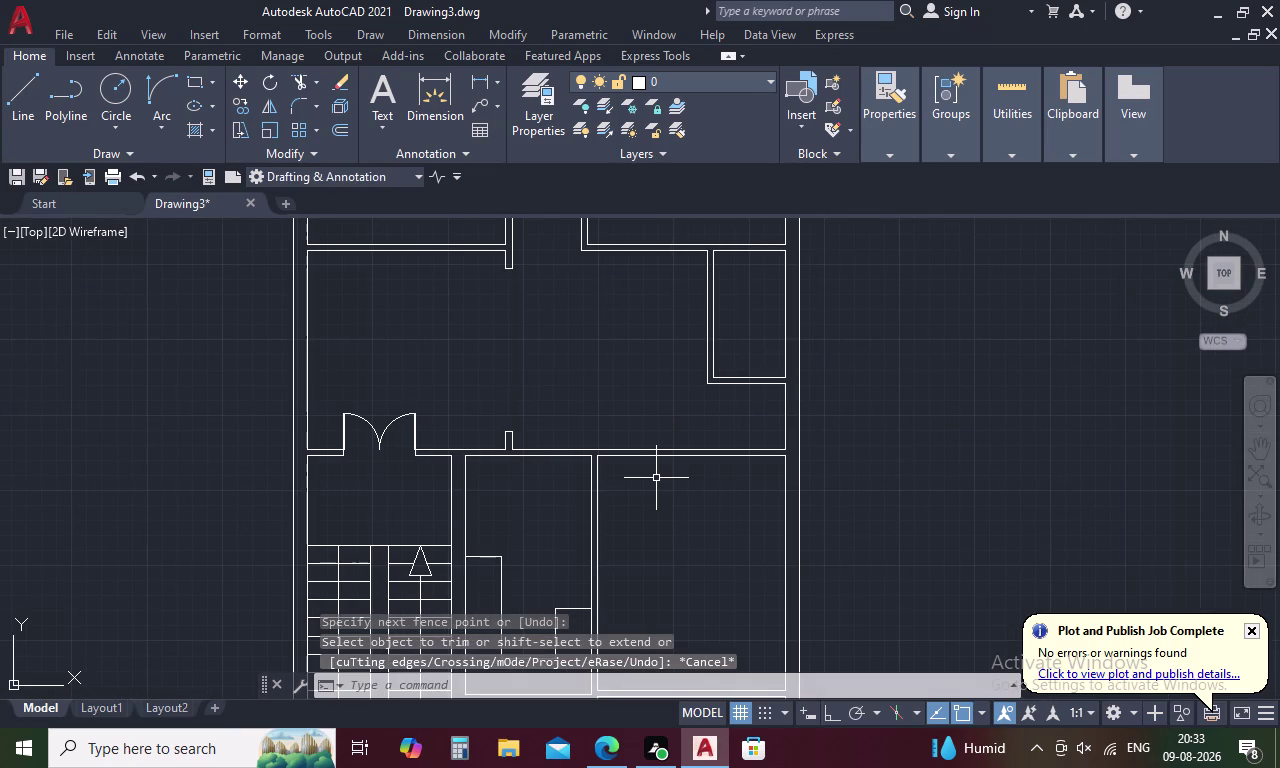
Start an offset with a distance of 9.
text(O)
key(space)
key(9)
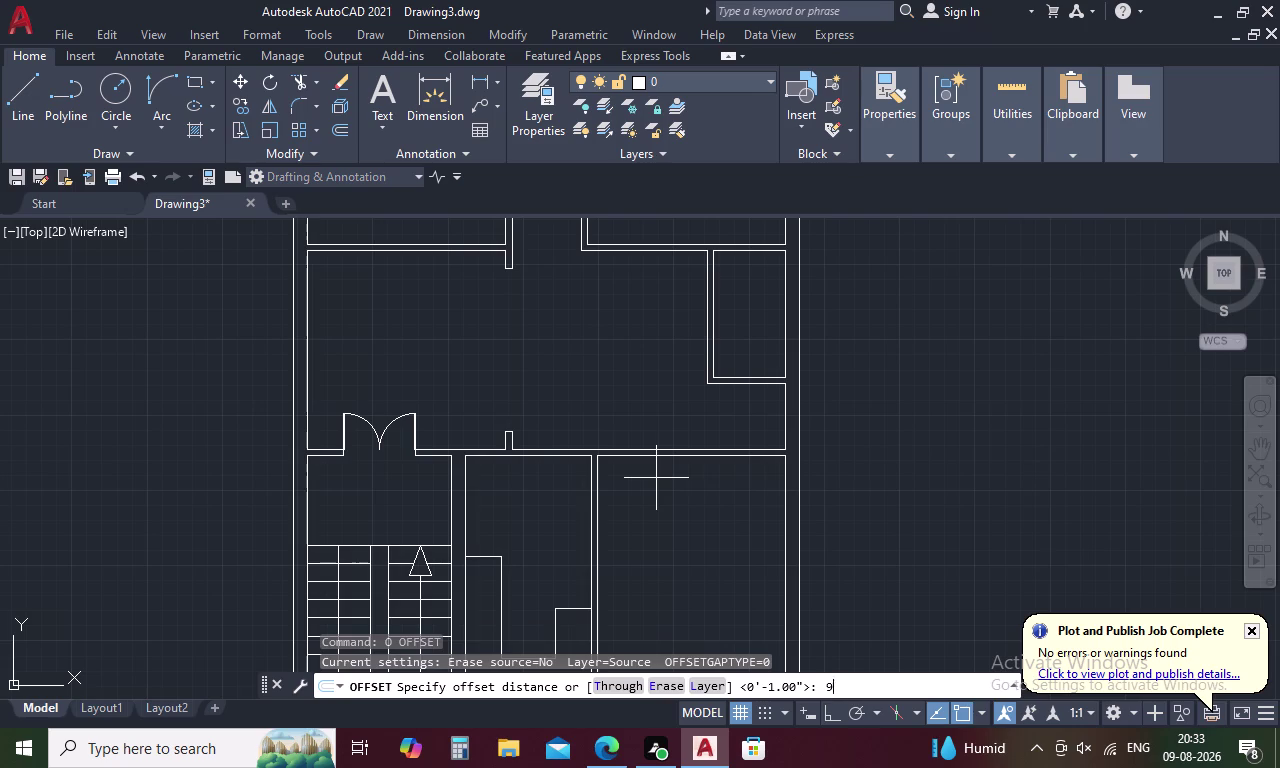
Draw a jamb line across the wall, tracked 9 from the wall corner.
key(Escape)
key(Escape)
text(L TK)
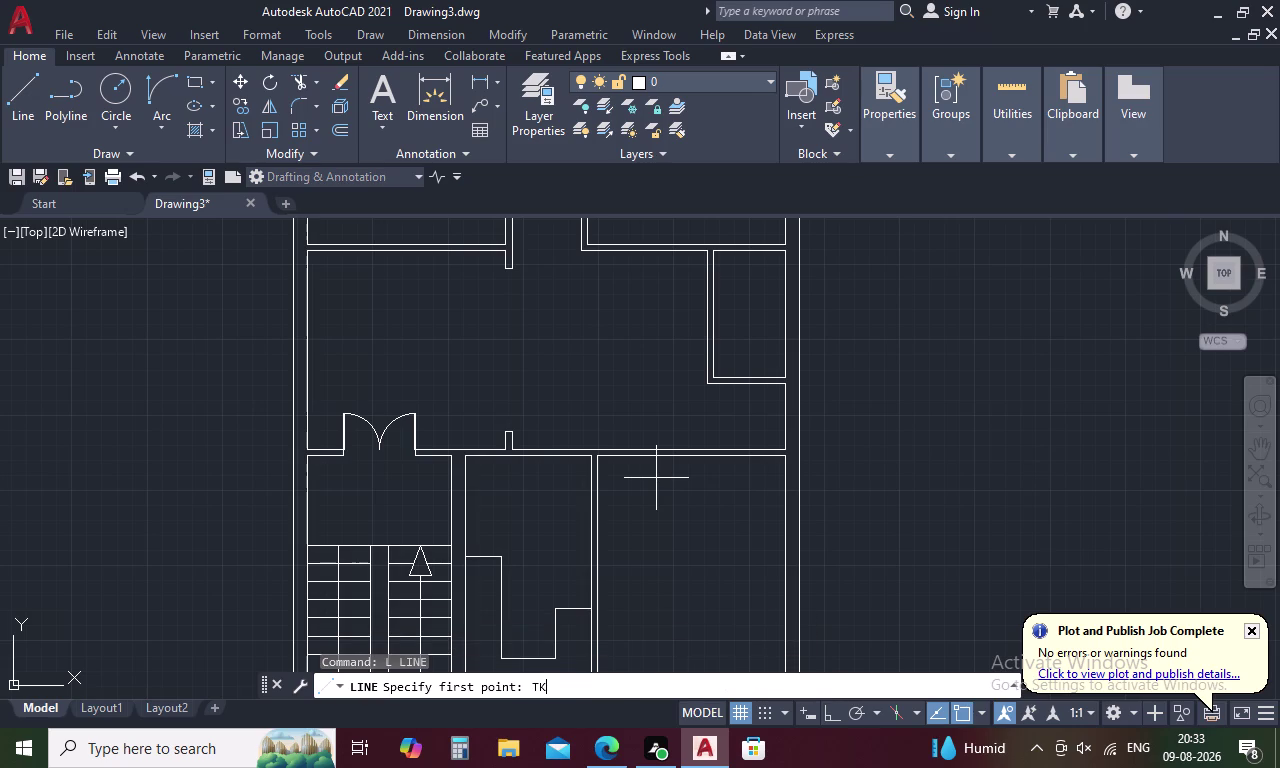
key(space)
scroll(up, 3)
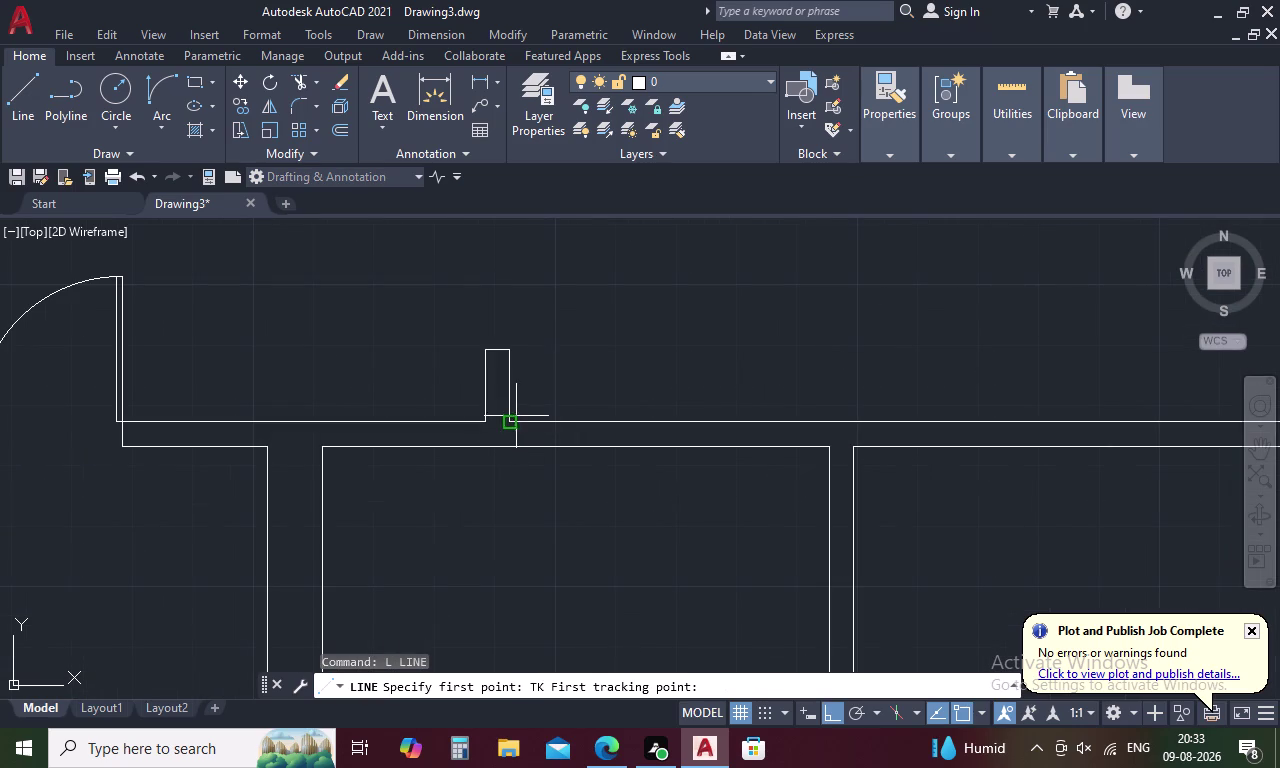
click(513, 424)
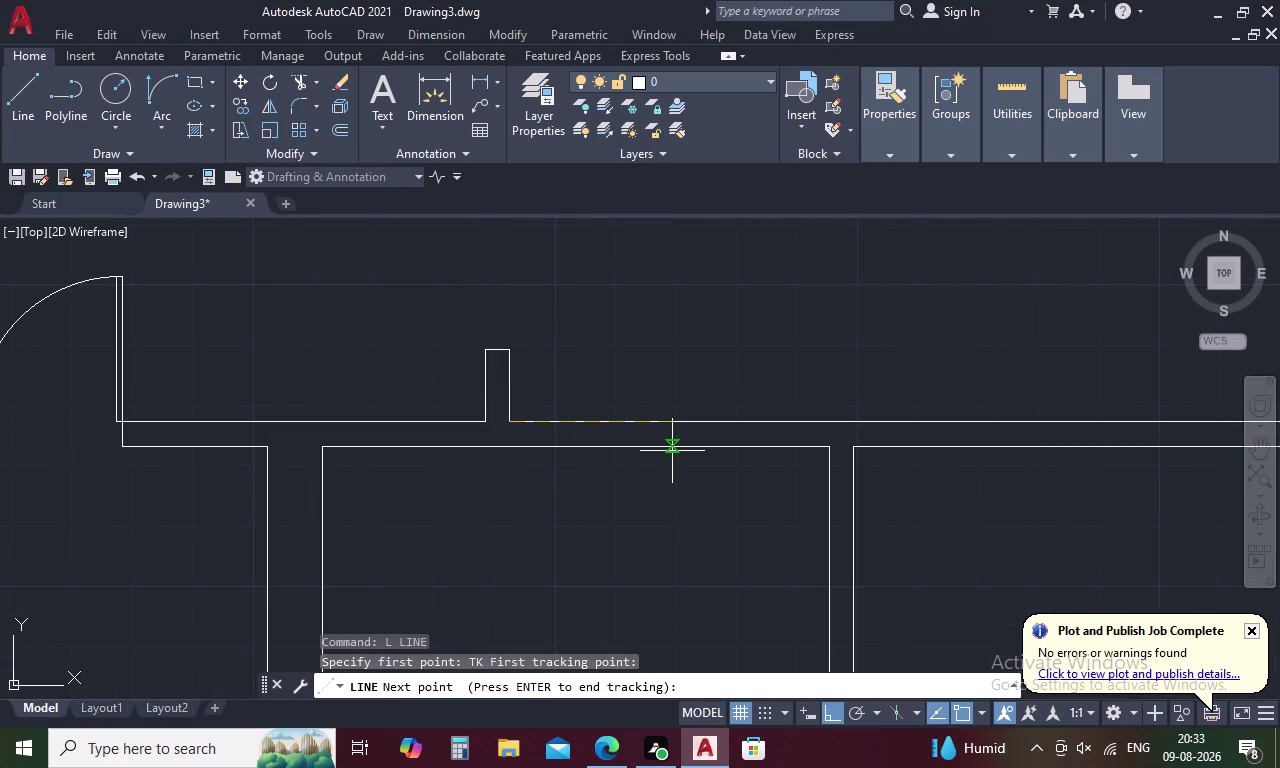
text(9)
key(space)
key(space)
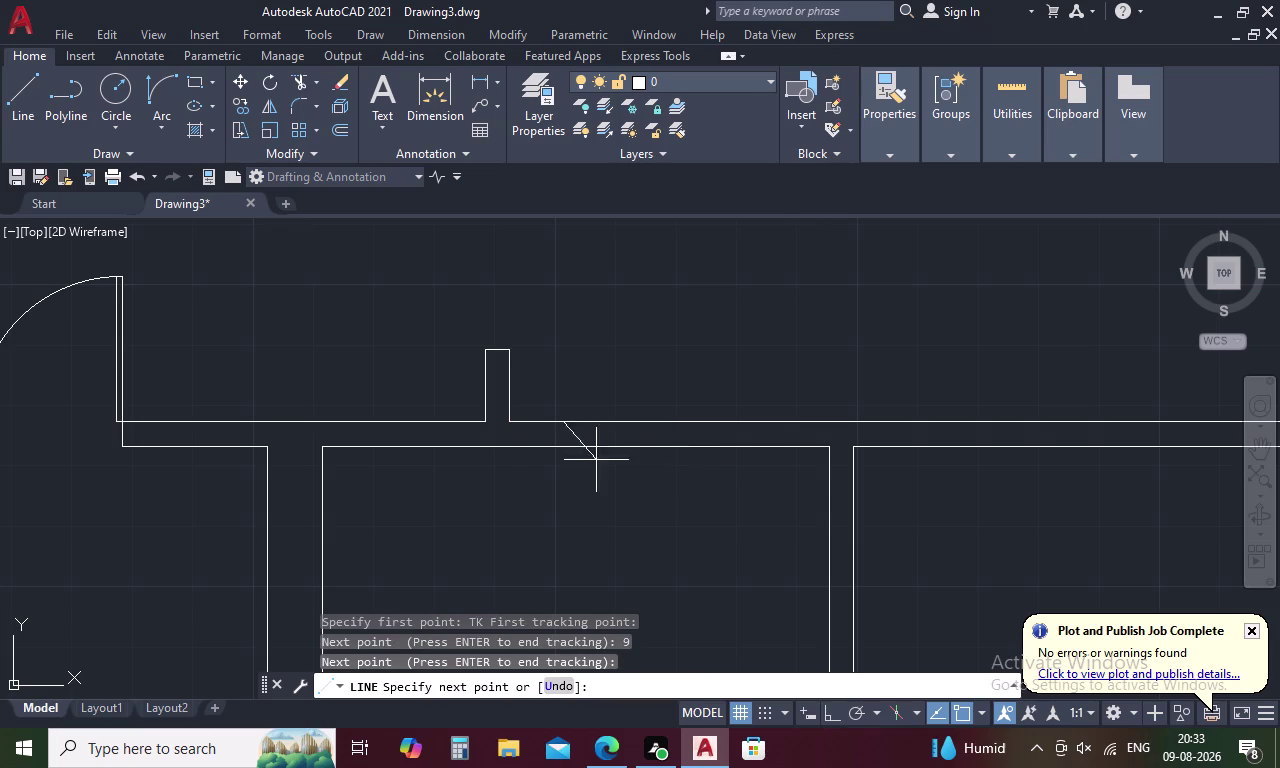
scroll(up, 3)
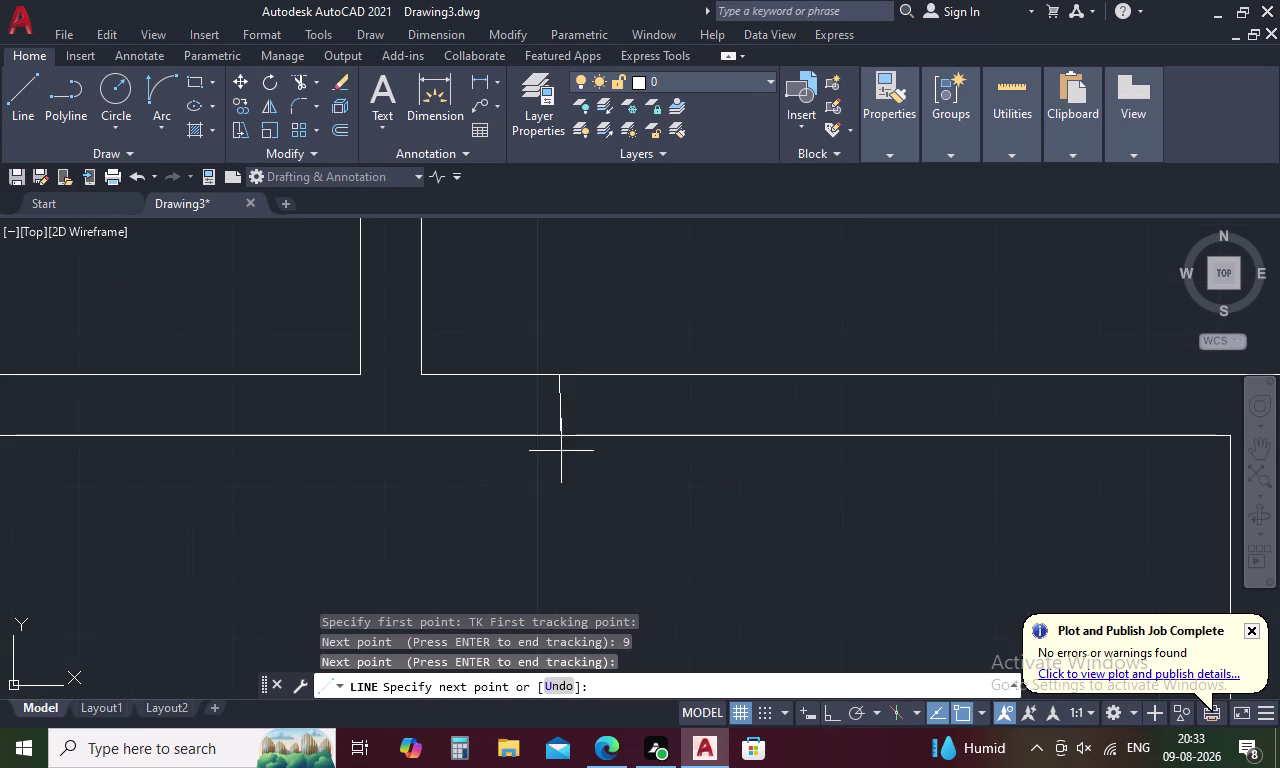
click(559, 440)
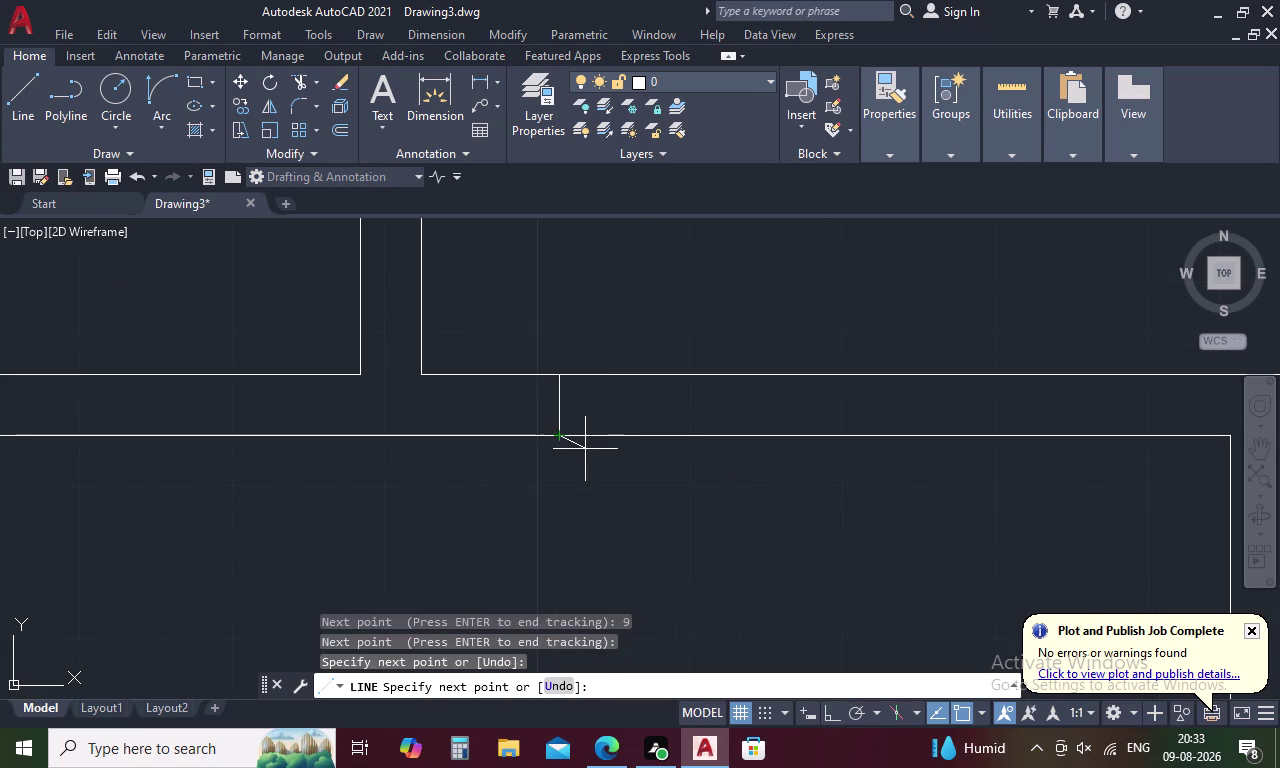
key(Escape)
Offset the jamb line 2.5' to the right to frame the doorway.
text(O)
key(space)
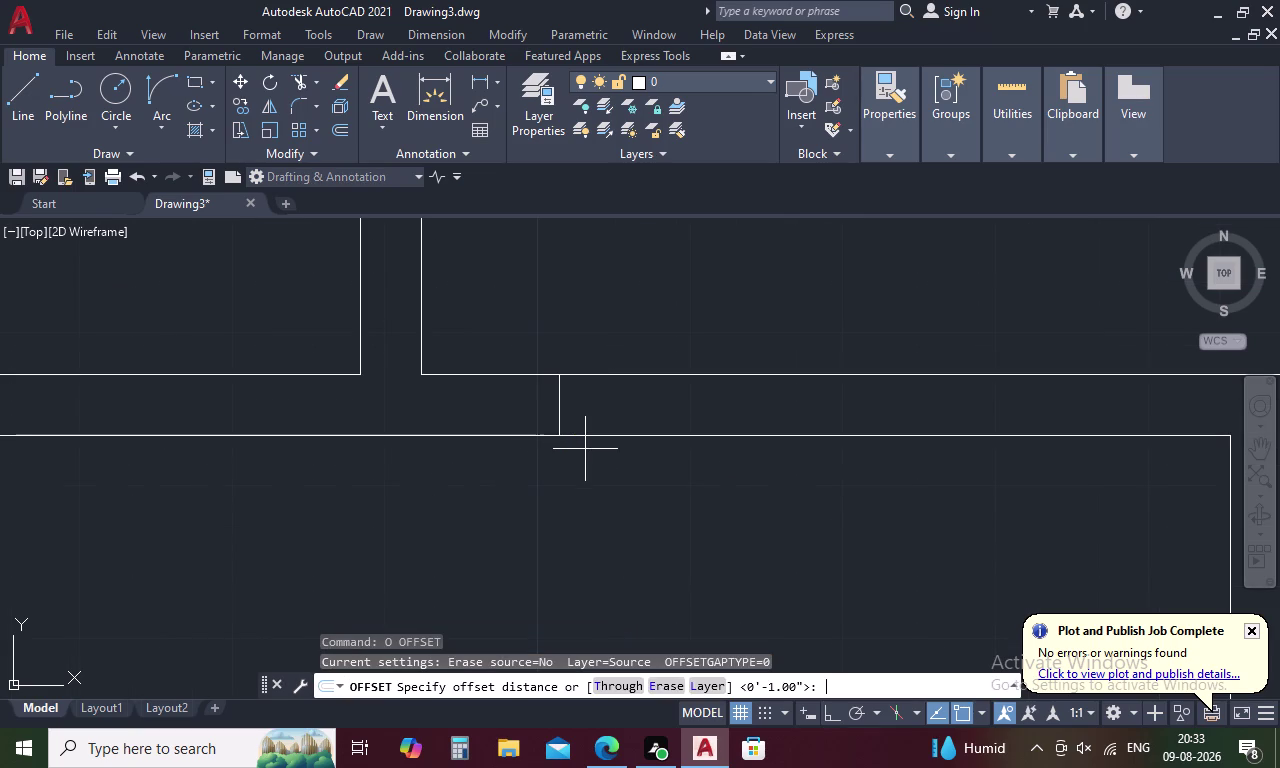
key(2)
text(.)
text(5')
key(space)
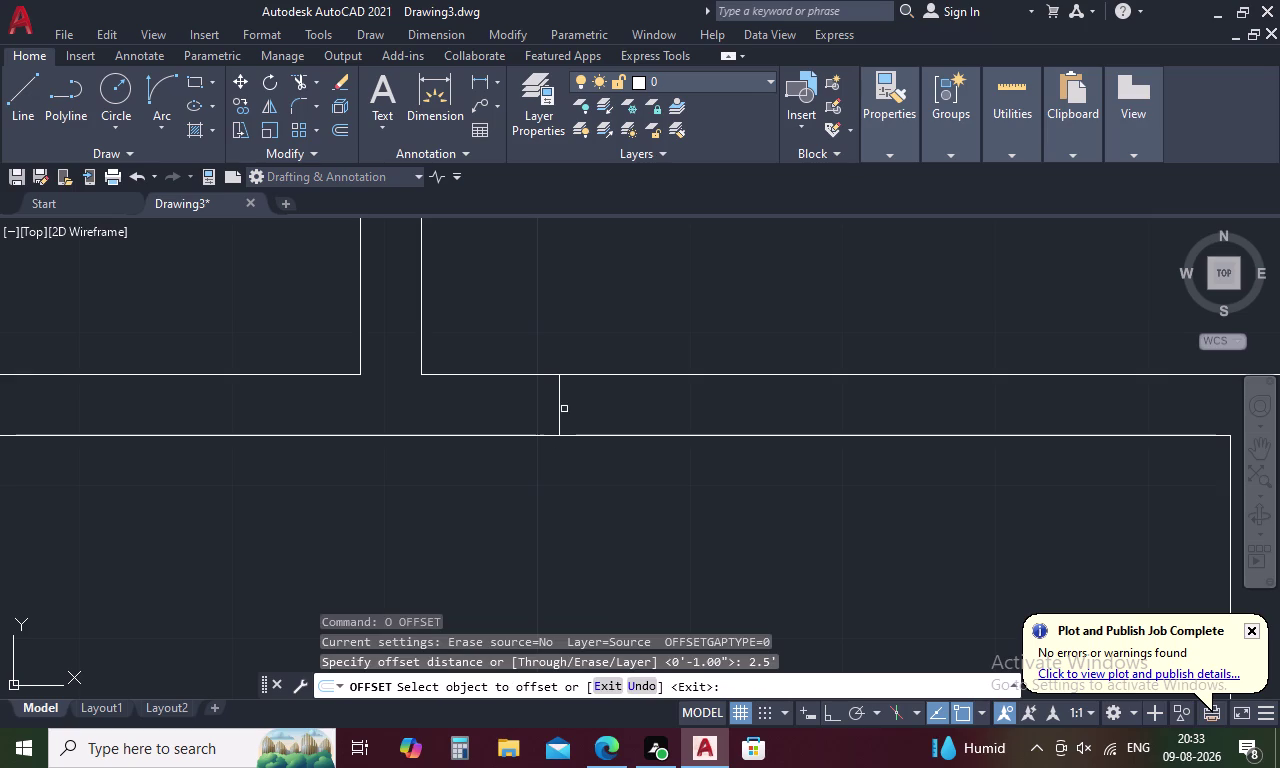
click(560, 406)
click(872, 405)
key(Escape)
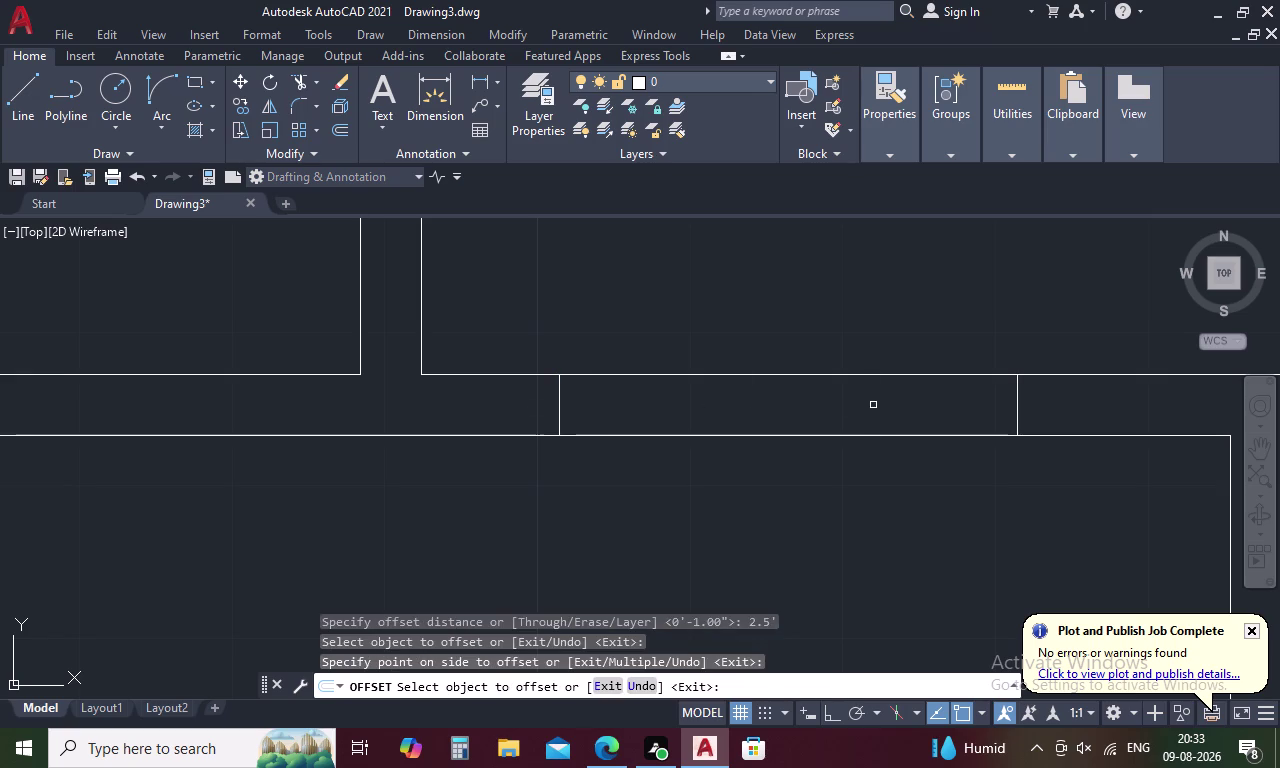
Fence-trim the wall lines between the two jambs.
text(TR)
key(space)
drag(866, 327, 822, 474)
scroll(down, 3)
middle_drag(902, 403, 601, 374)
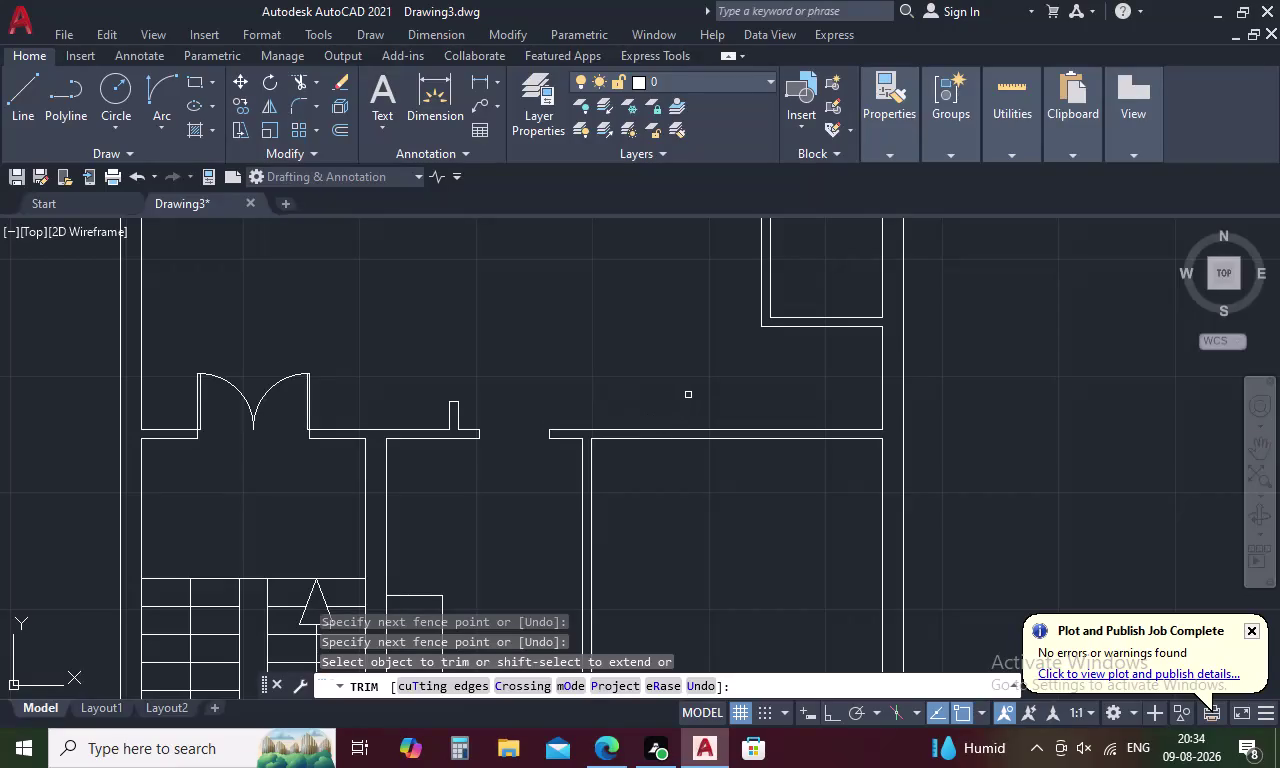
Draw a jamb line across the lower wall, tracked 9 from the wall corner.
key(Escape)
text(O)
key(space)
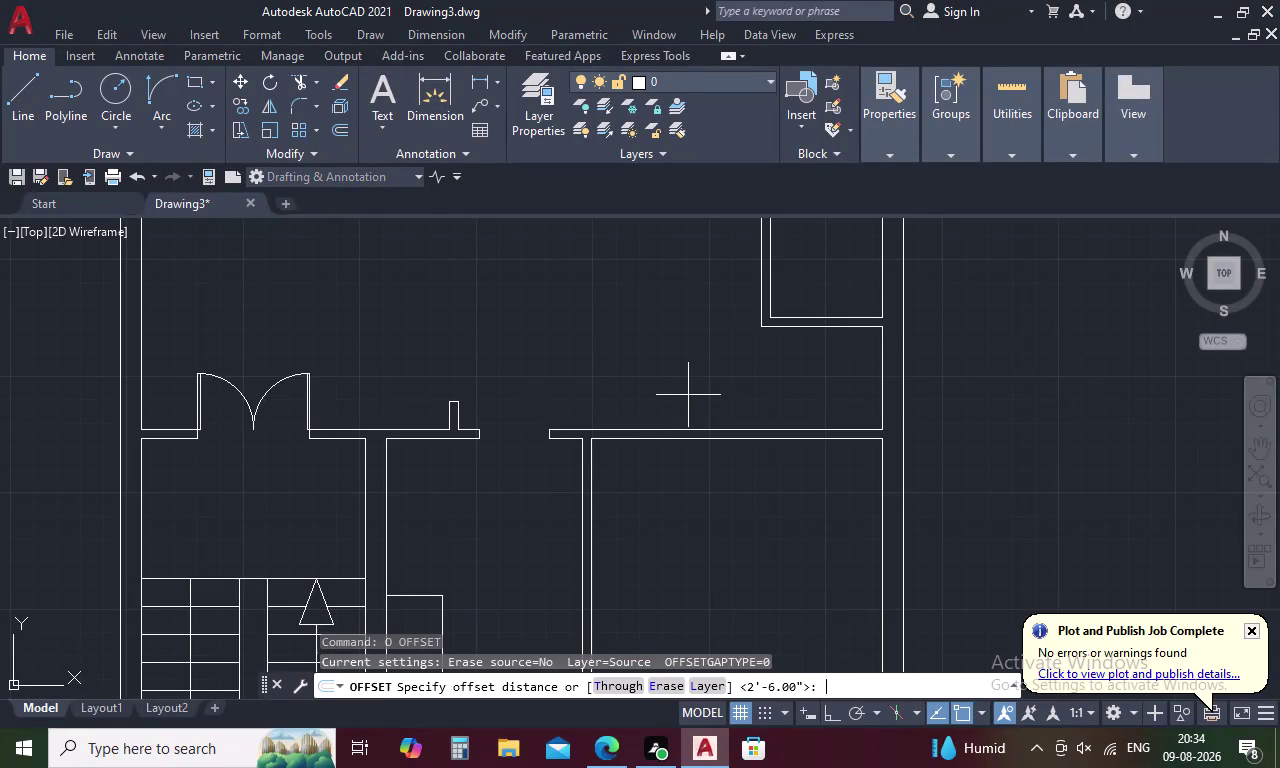
key(Escape)
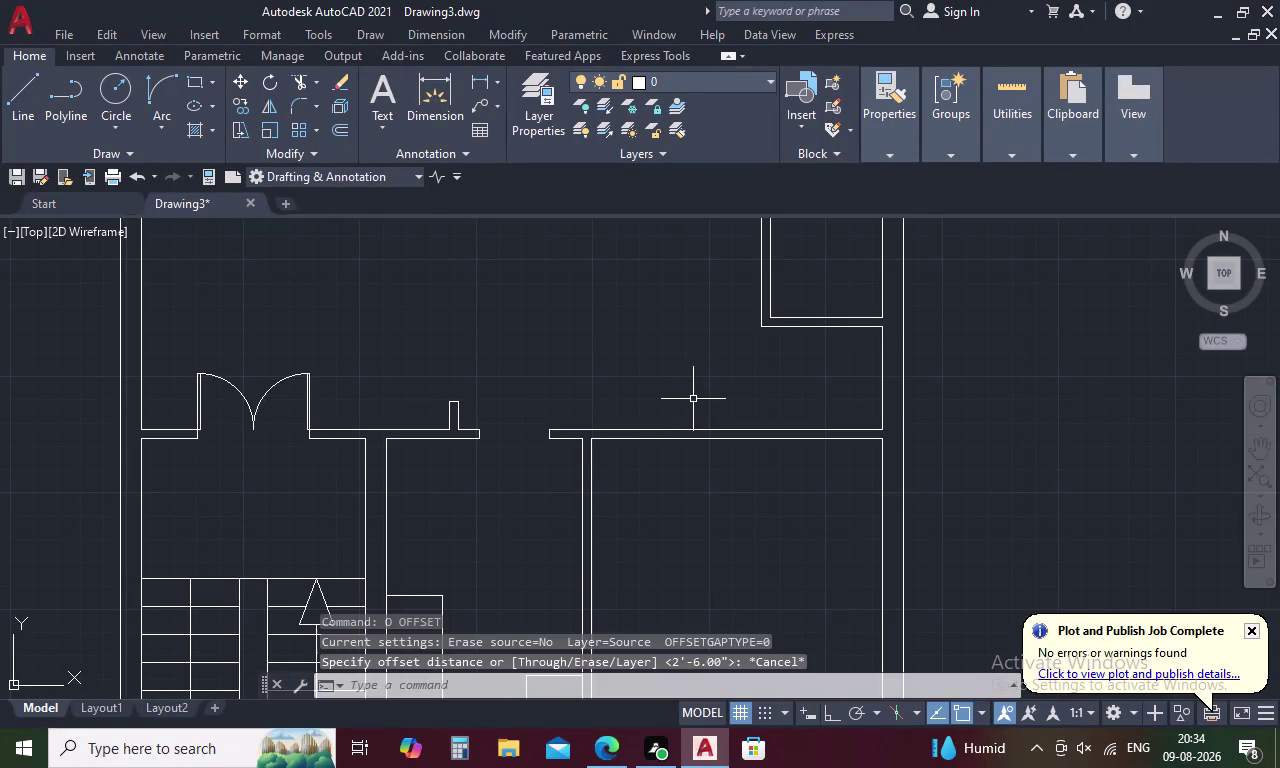
text(L)
key(space)
text(TK)
key(space)
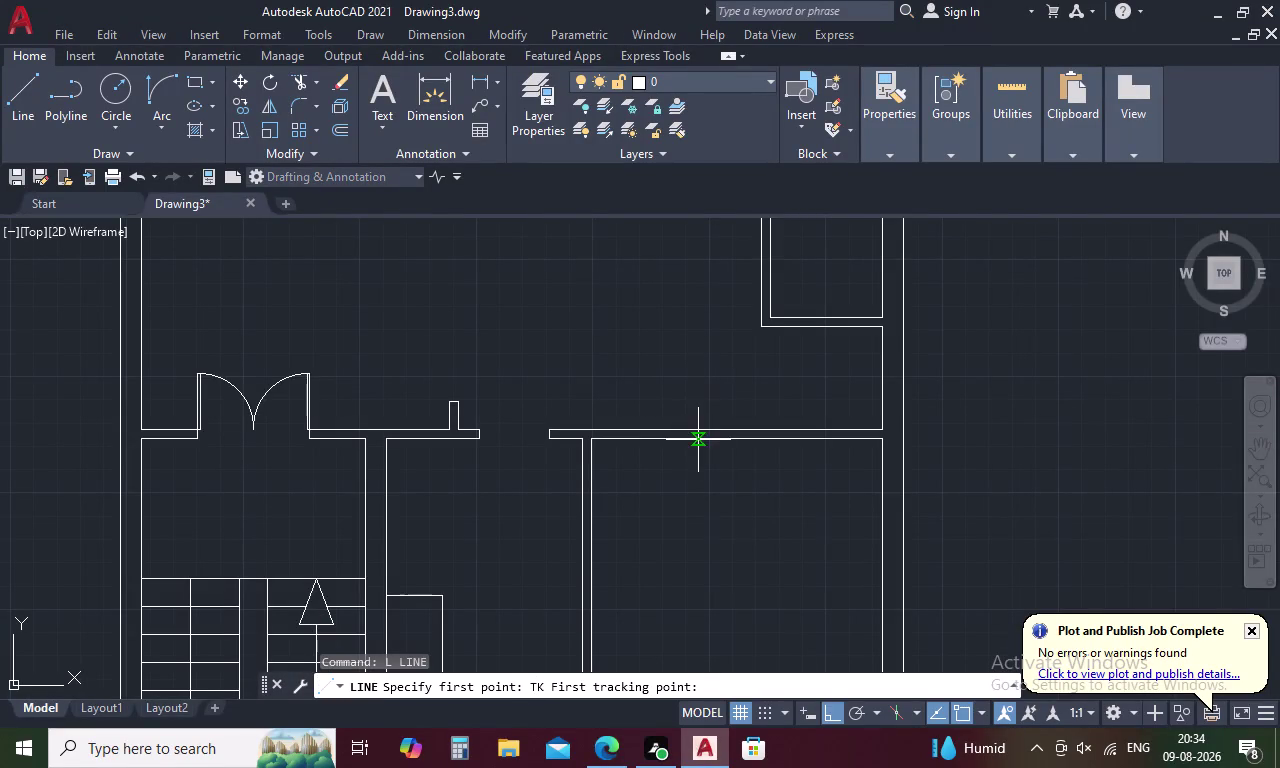
scroll(up, 3)
click(514, 443)
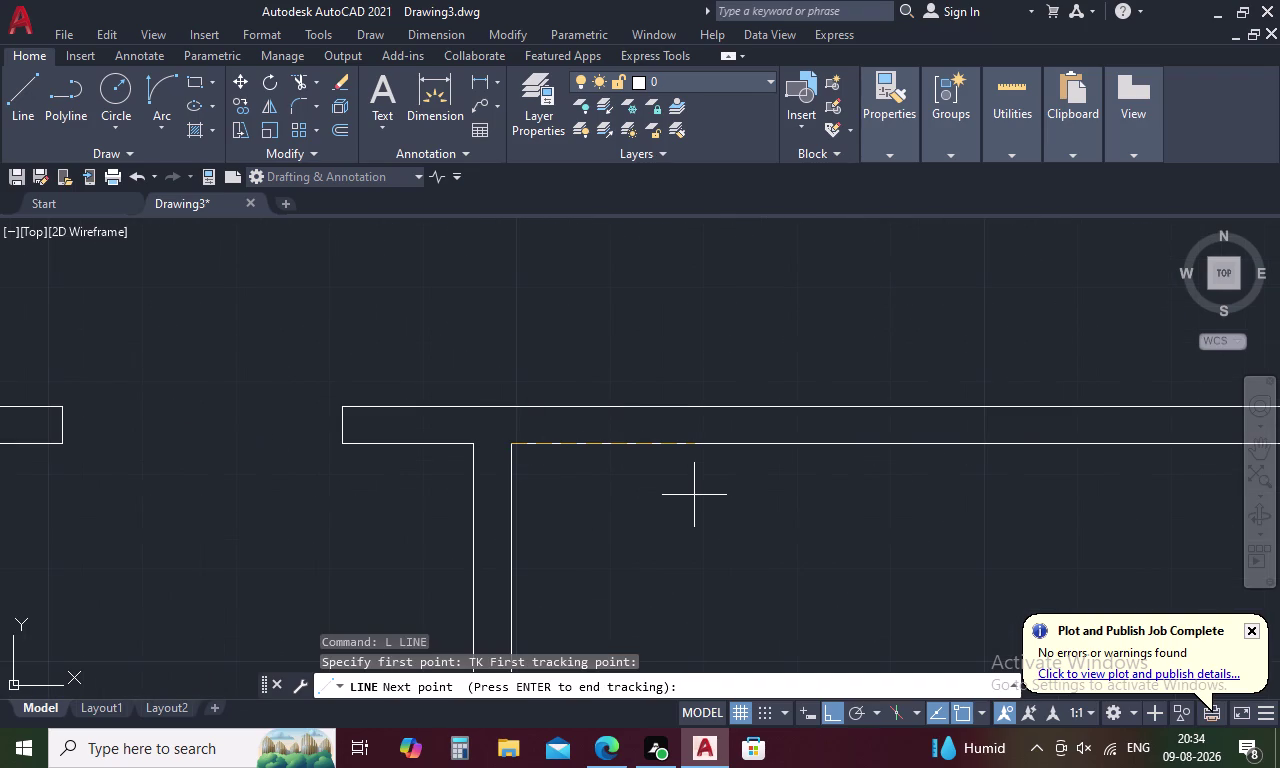
text(9)
key(space)
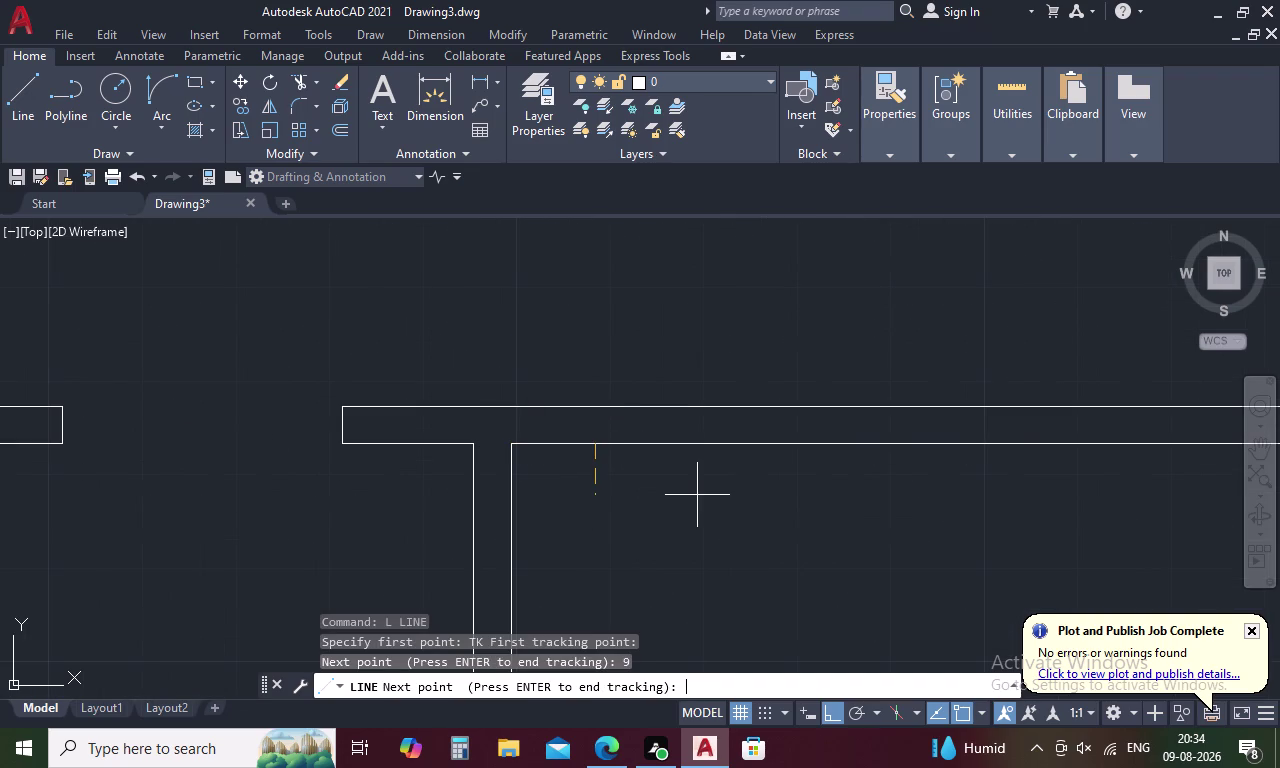
key(space)
click(594, 405)
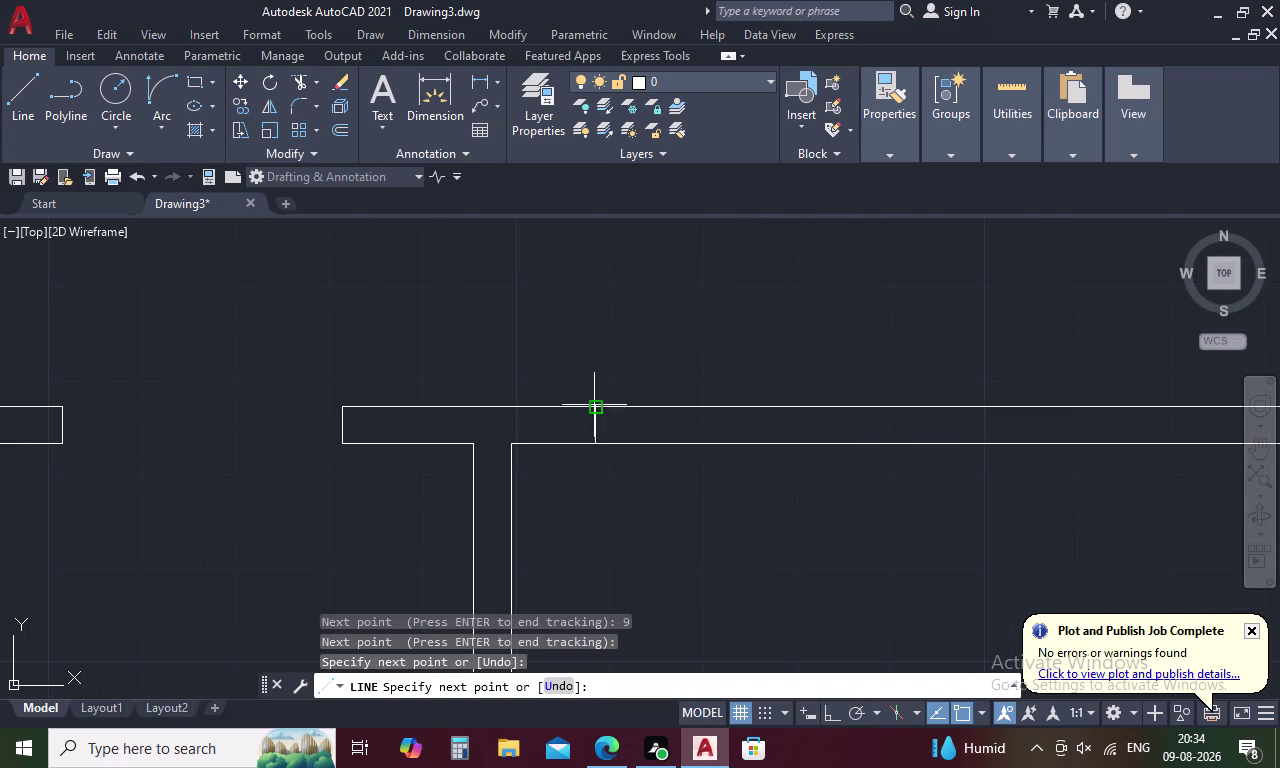
key(Escape)
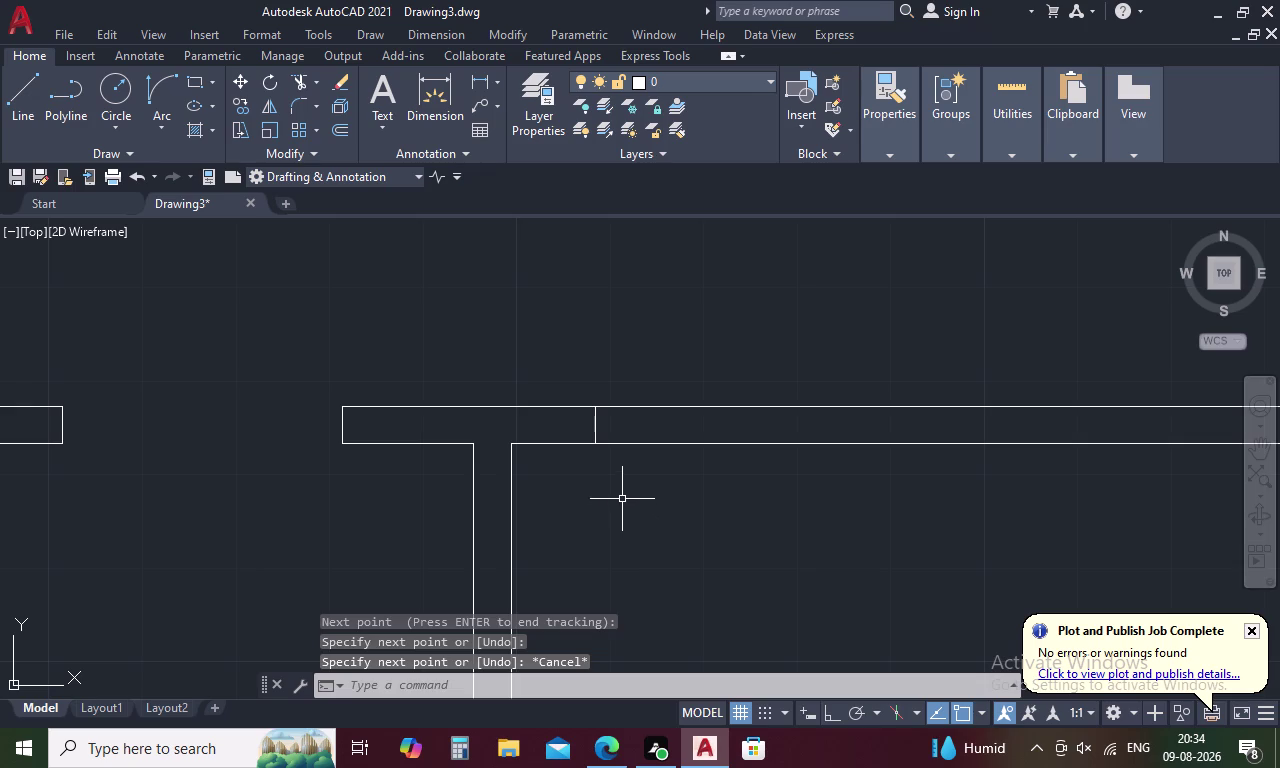
Draw a 3'-long door leaf line downward from the jamb's end.
key(l)
key(space)
click(598, 440)
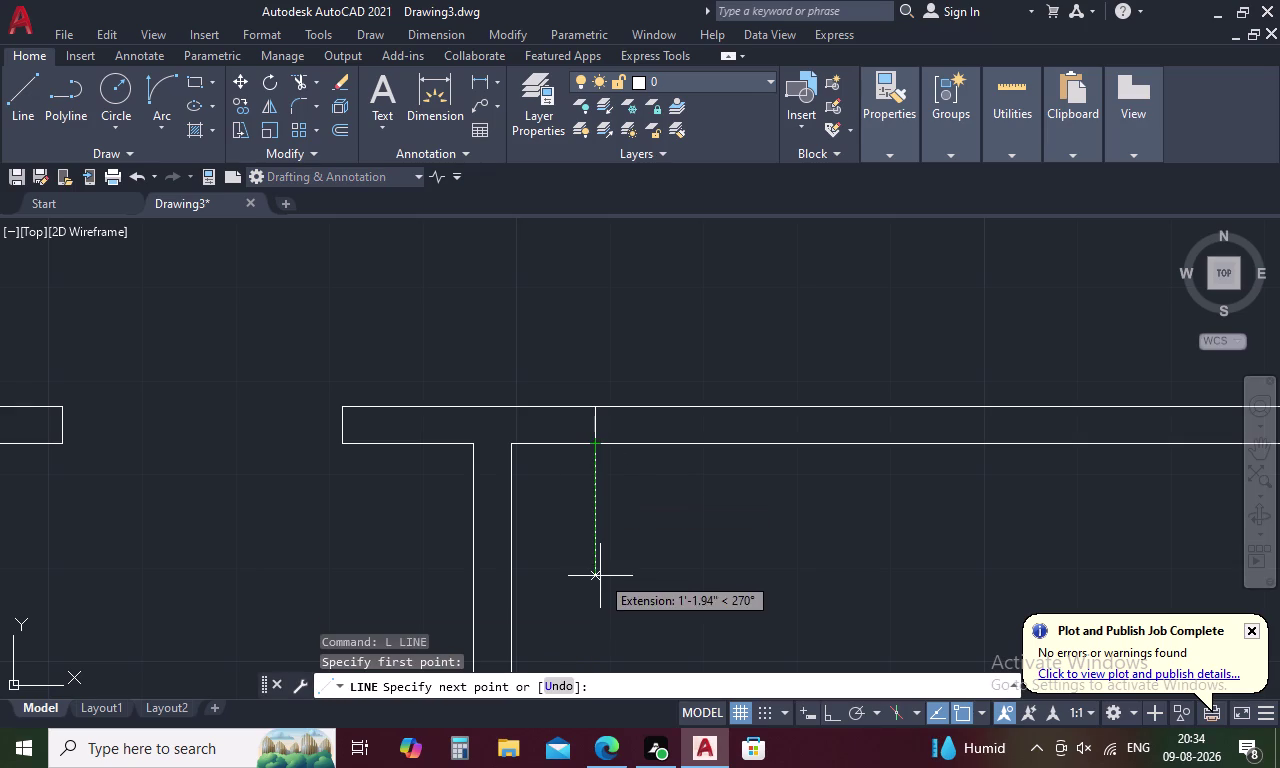
text(3')
key(space)
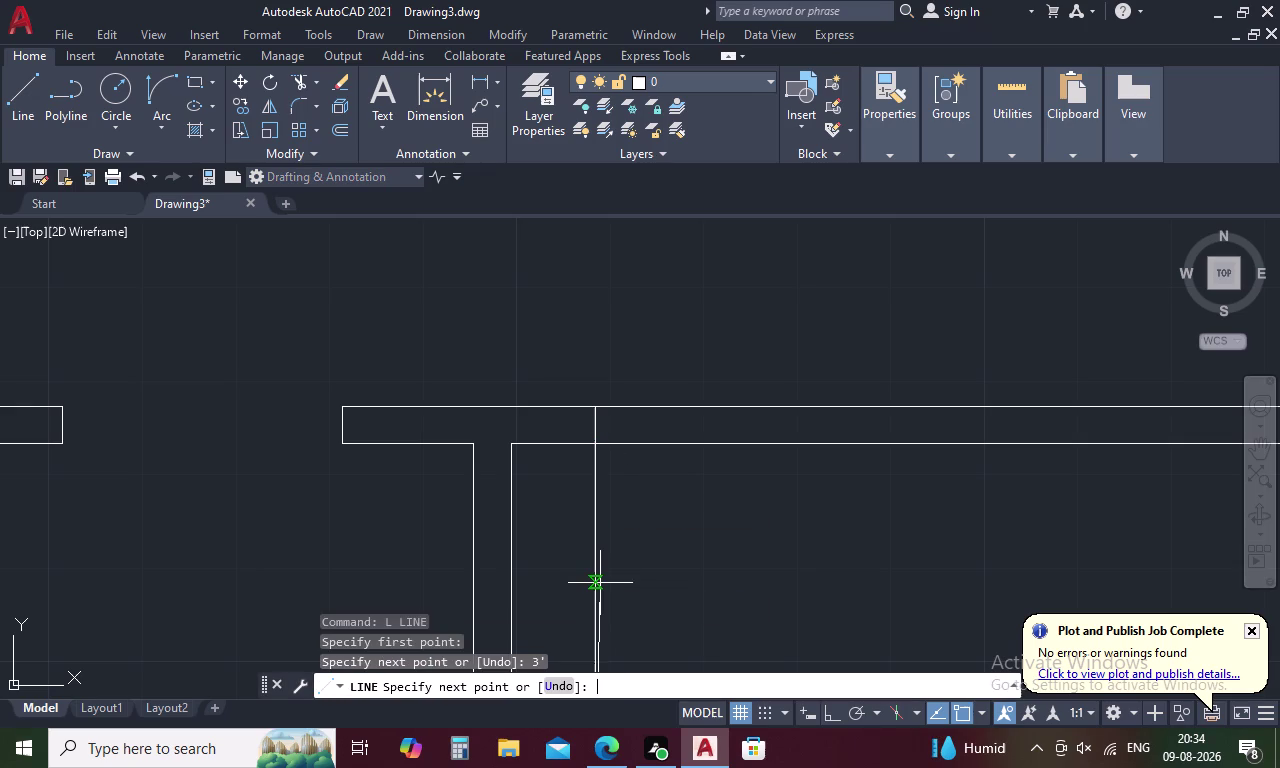
key(Escape)
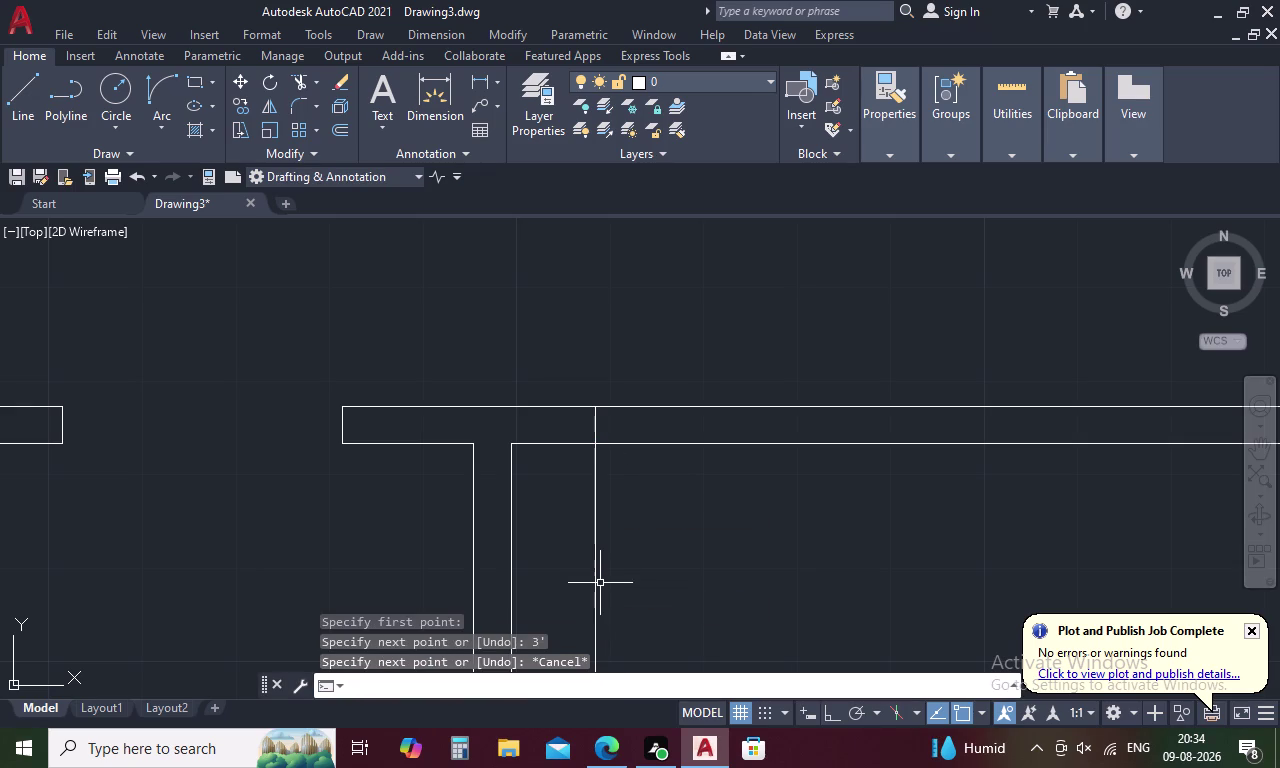
Offset the jamb 3' to the right to mark the opening.
text(O 3')
key(space)
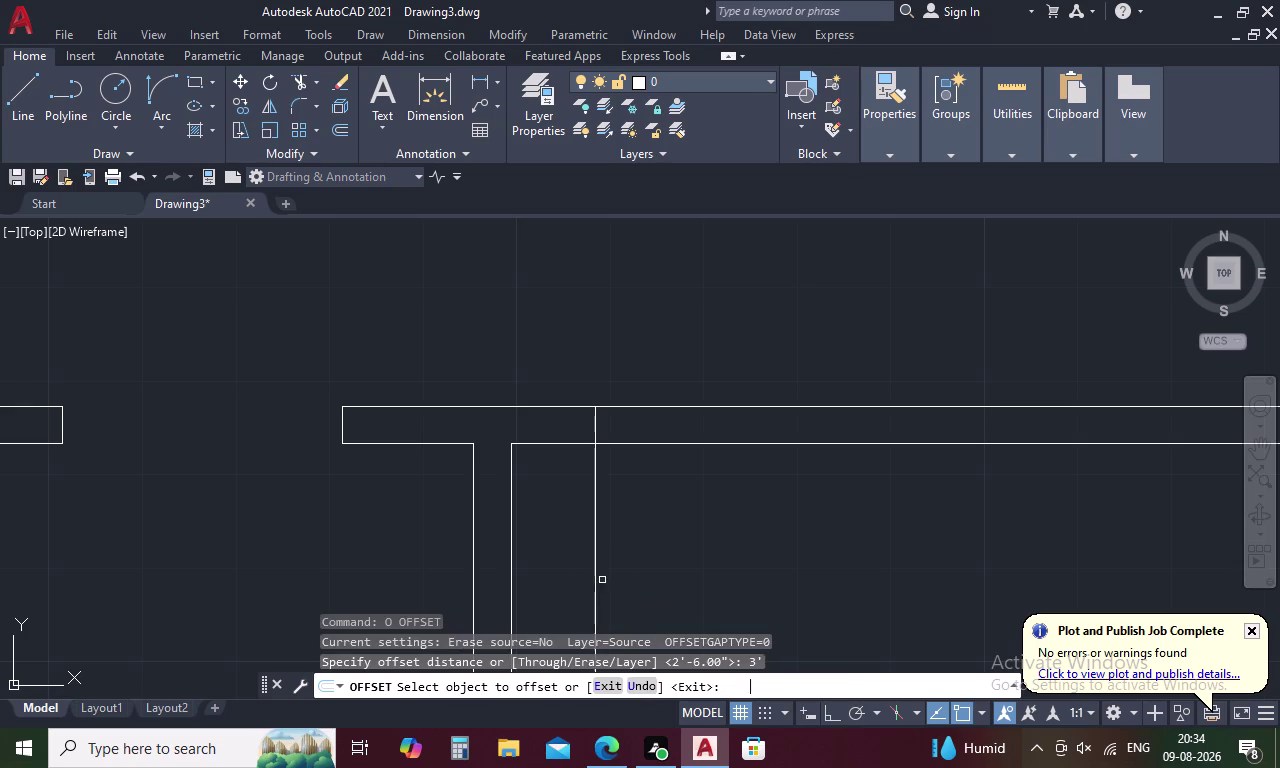
click(595, 424)
click(729, 433)
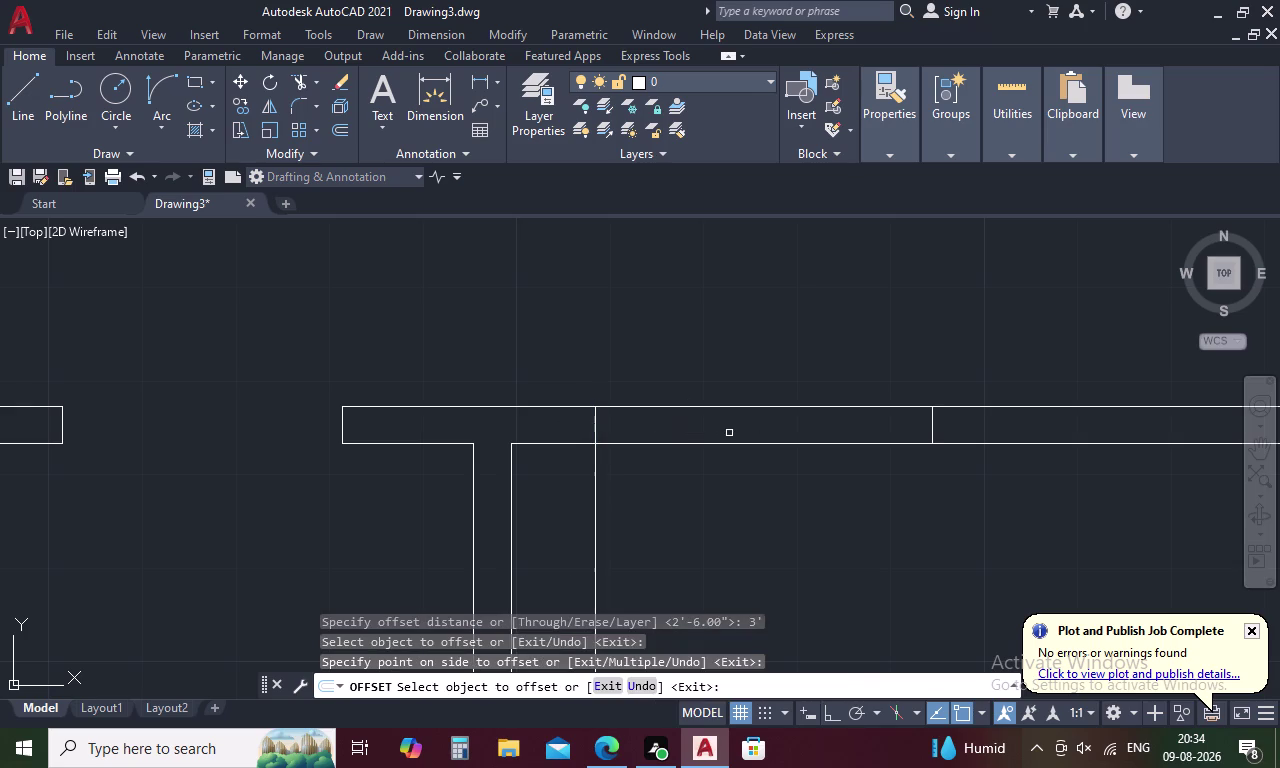
key(space)
Offset the door leaf line 1 unit to give it thickness.
key(space)
text(1)
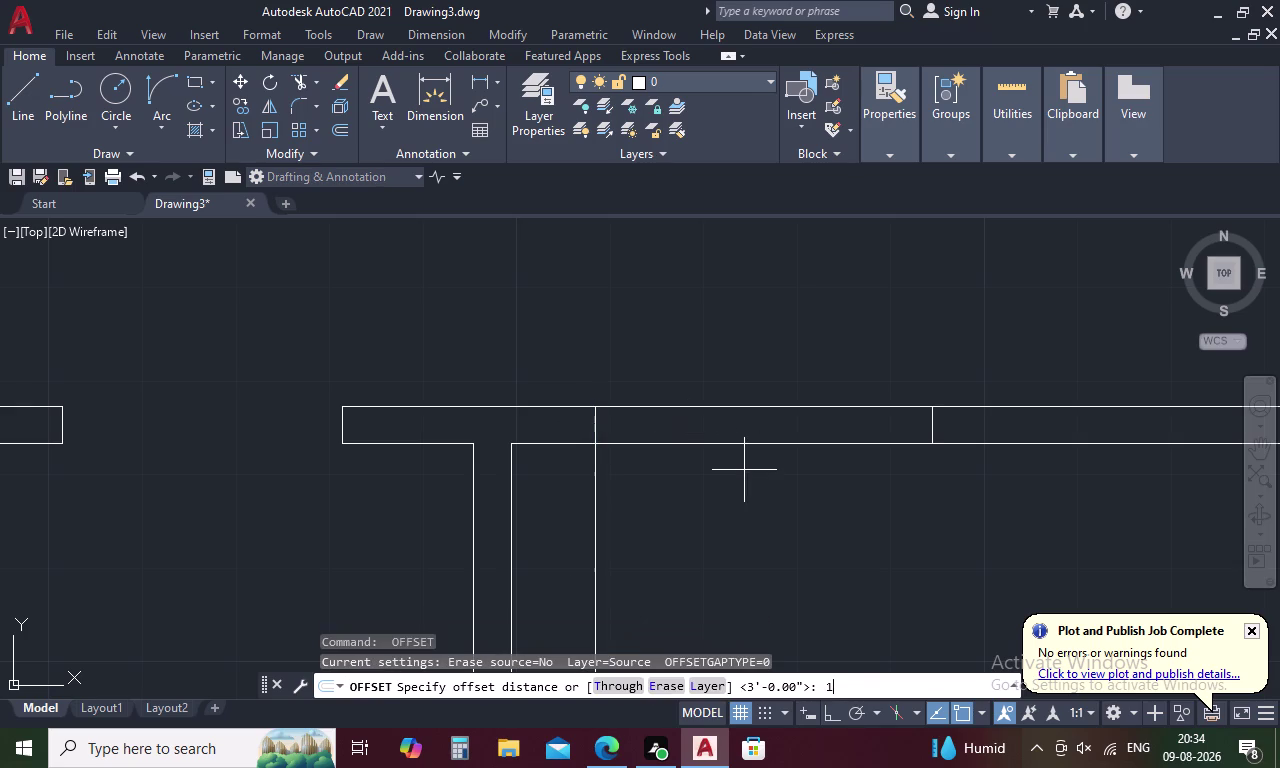
key(space)
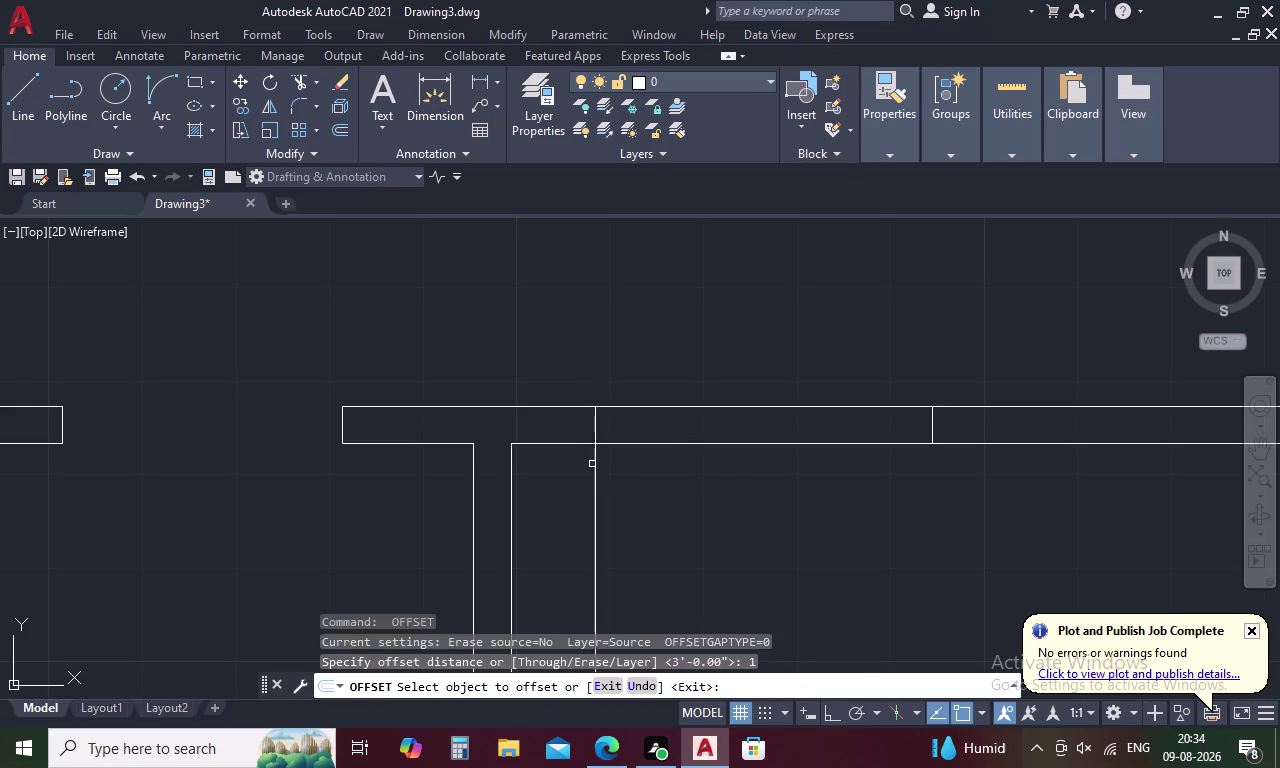
click(596, 459)
click(733, 477)
scroll(down, 3)
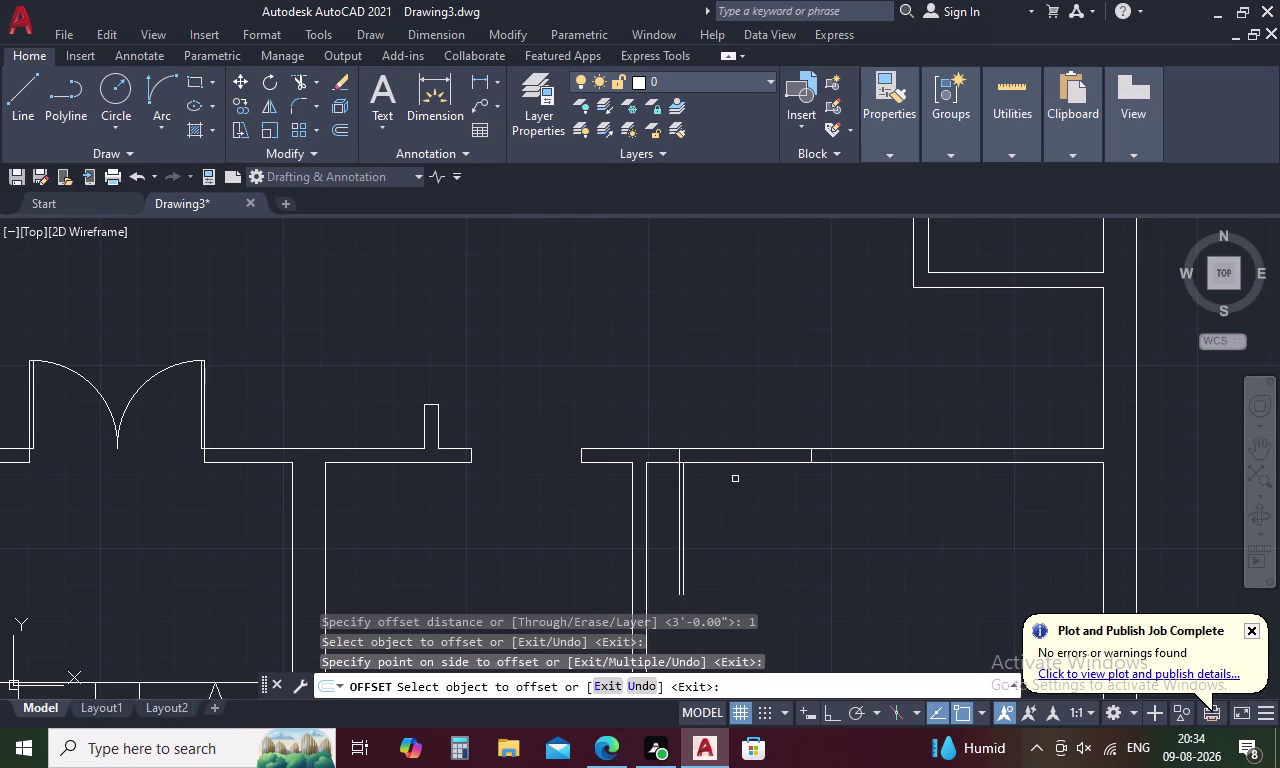
middle_drag(736, 480, 725, 408)
key(Escape)
Draw a three-point swing arc from the door leaf's free end to the opposite jamb.
text(A)
key(space)
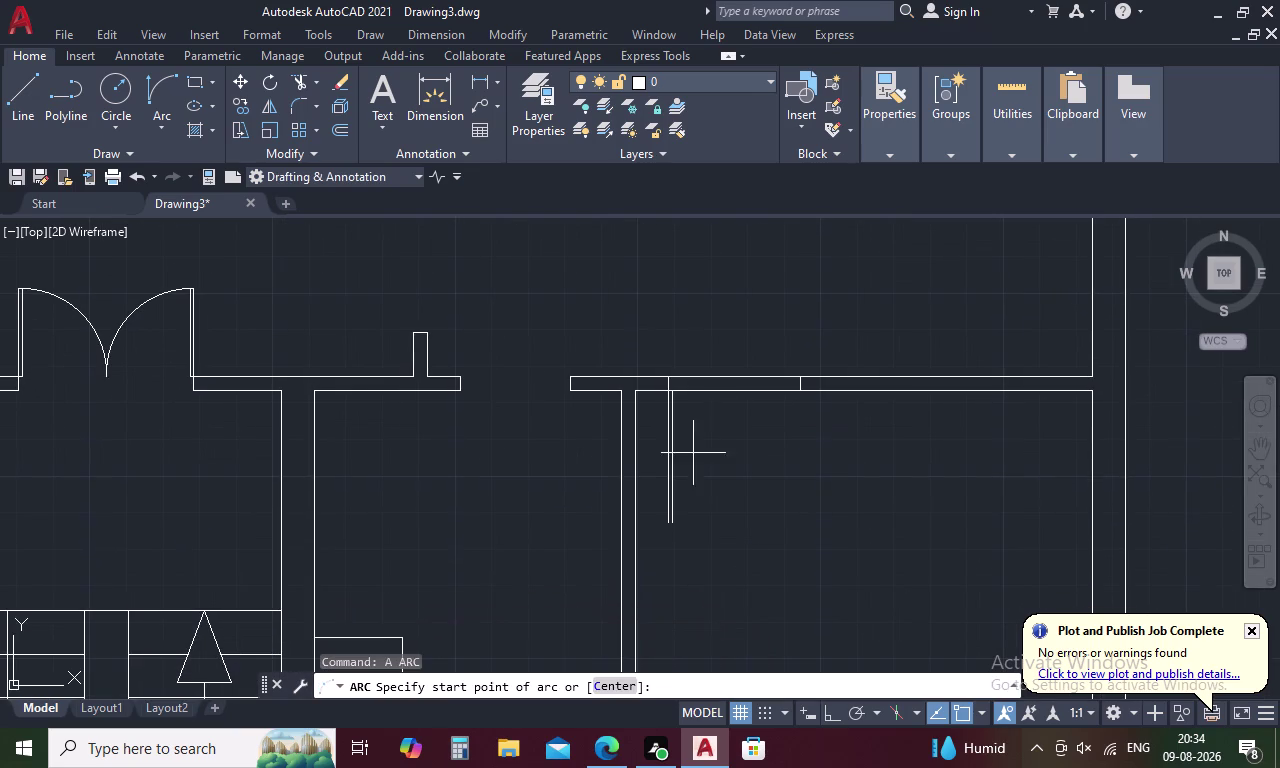
scroll(up, 3)
click(677, 482)
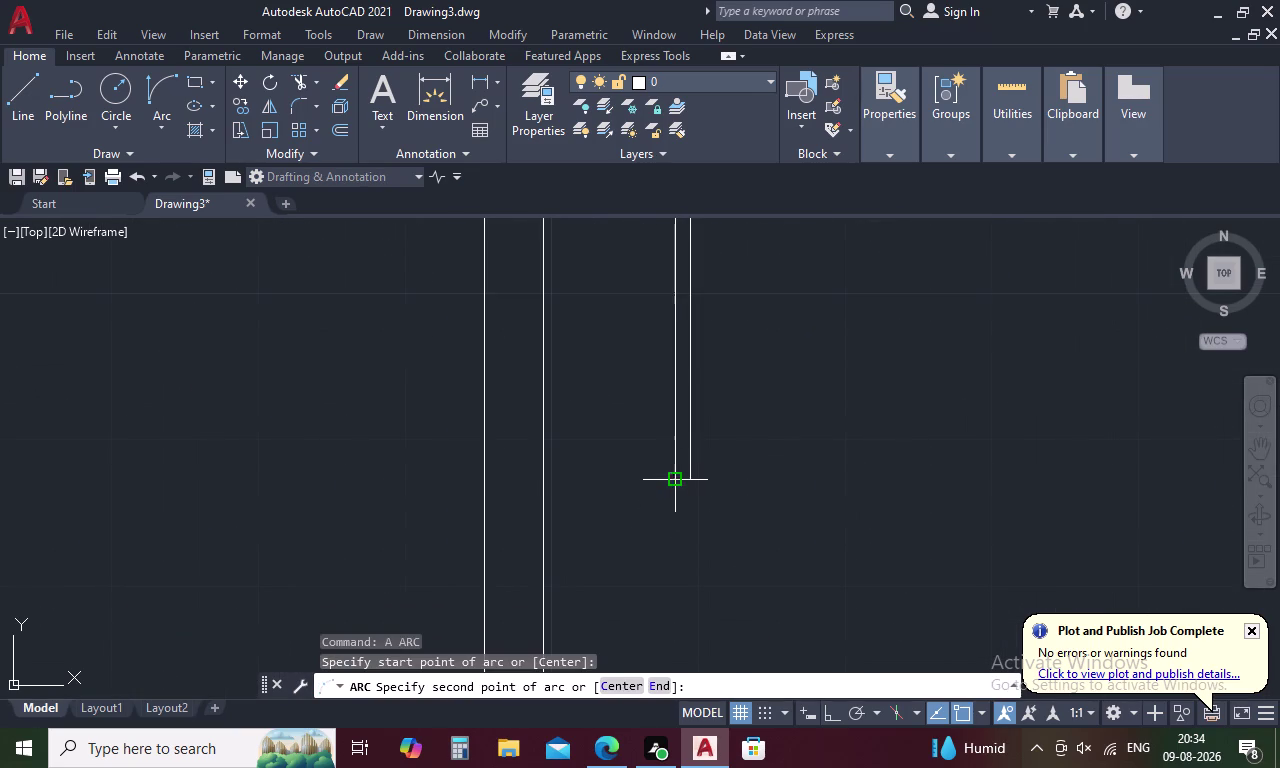
click(695, 480)
scroll(down, 3)
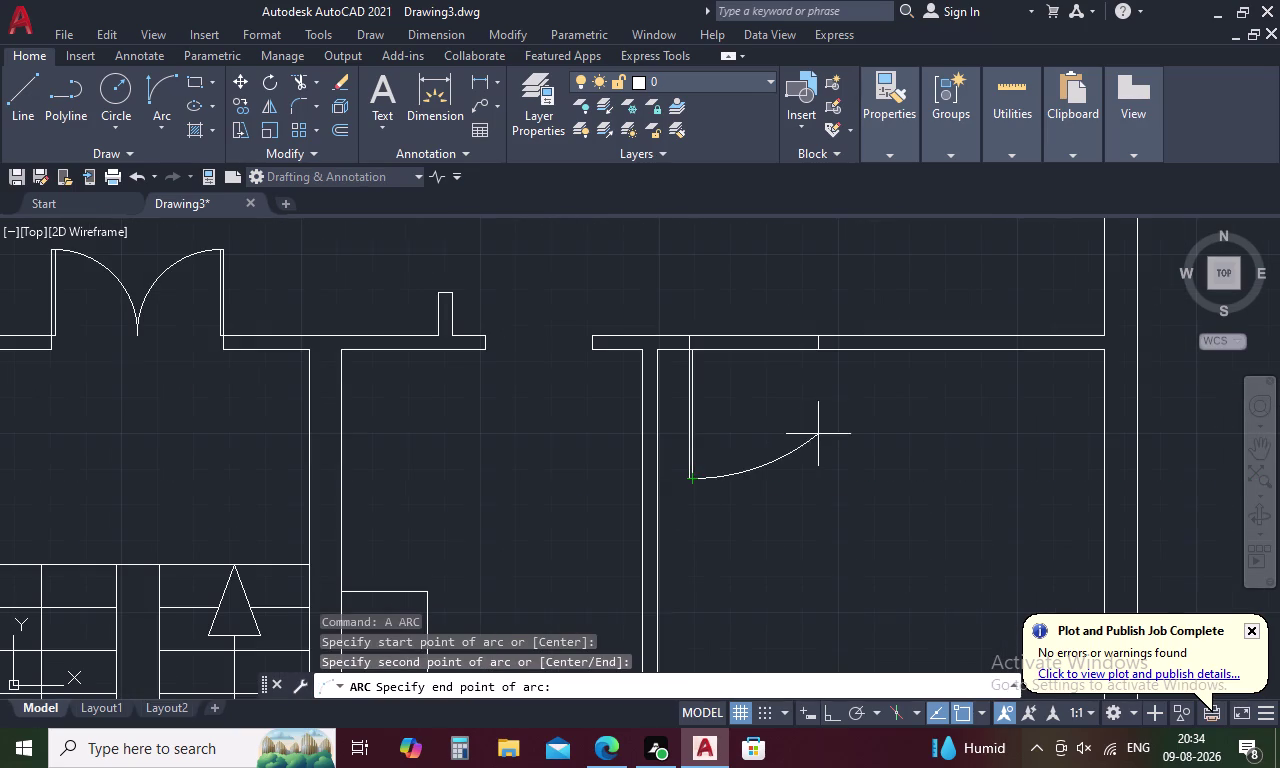
click(816, 352)
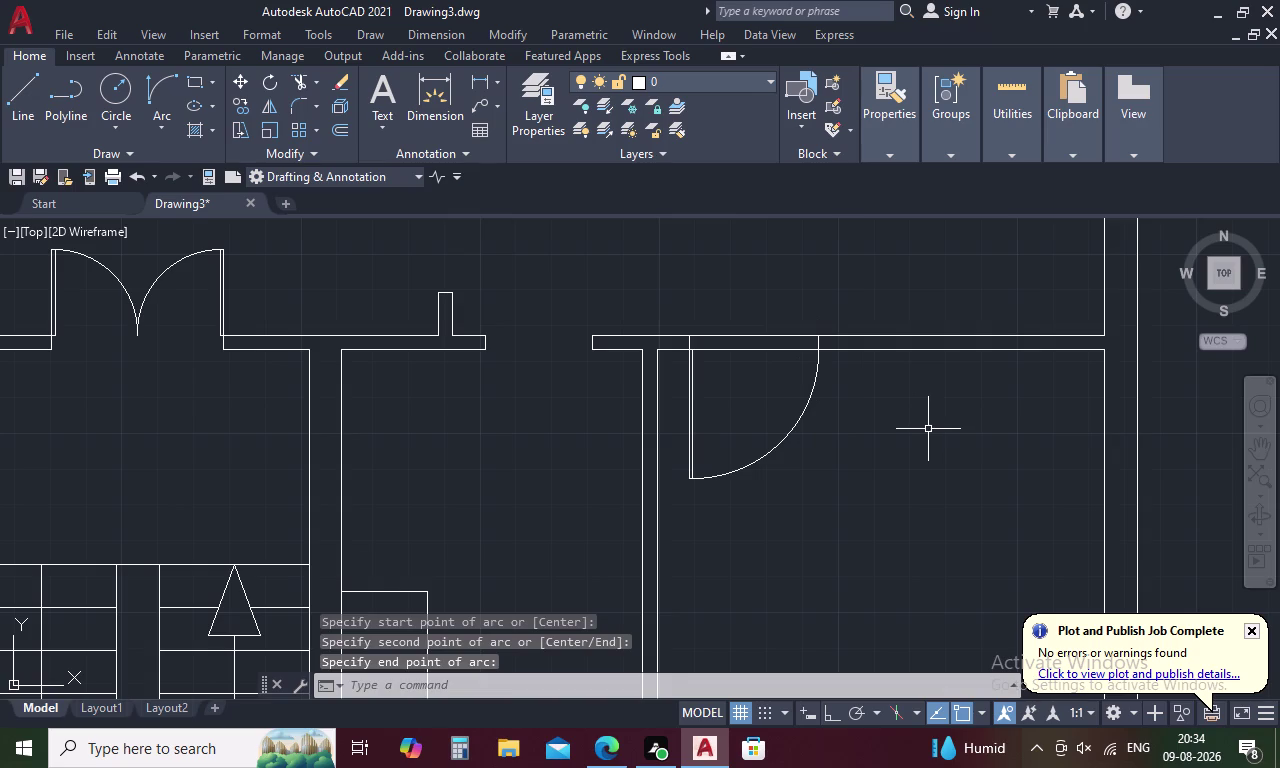
key(Escape)
Pan and zoom out to show the whole floor plan.
scroll(down, 3)
scroll(down, 3)
middle_drag(906, 432, 788, 490)
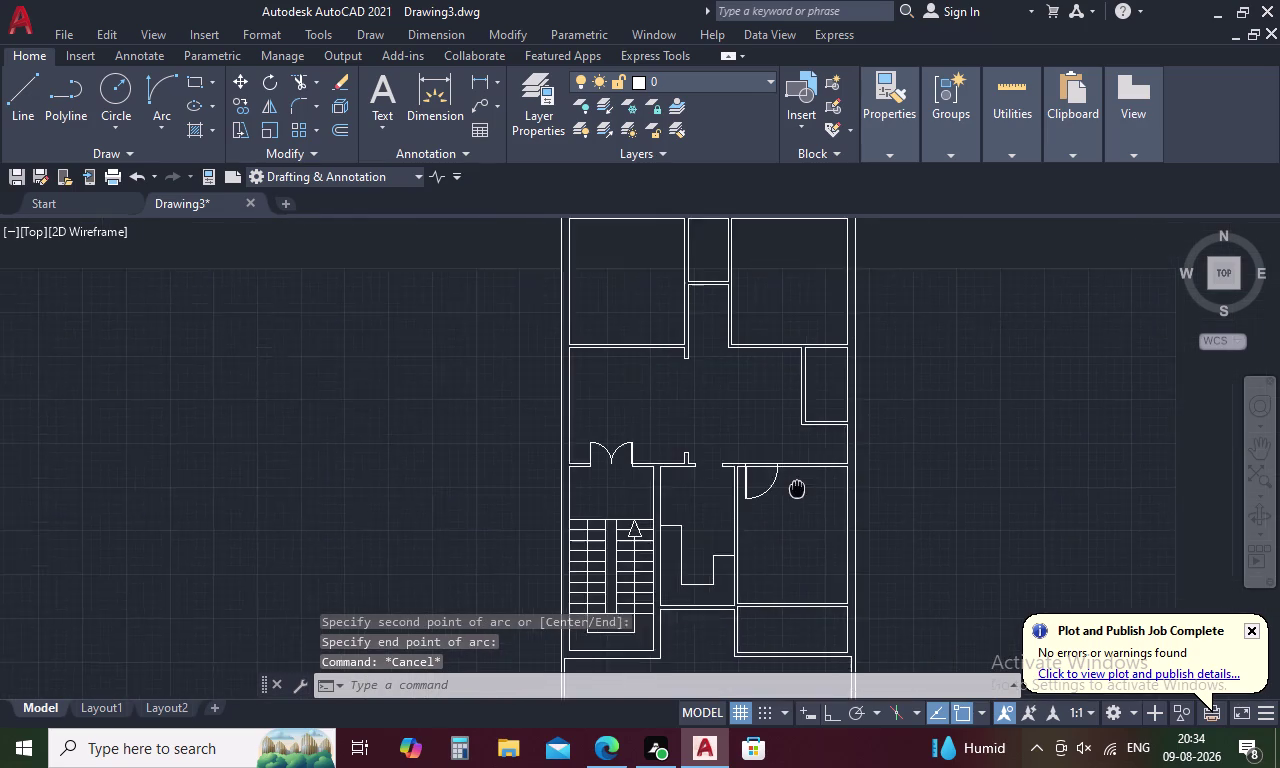
middle_drag(788, 490, 736, 518)
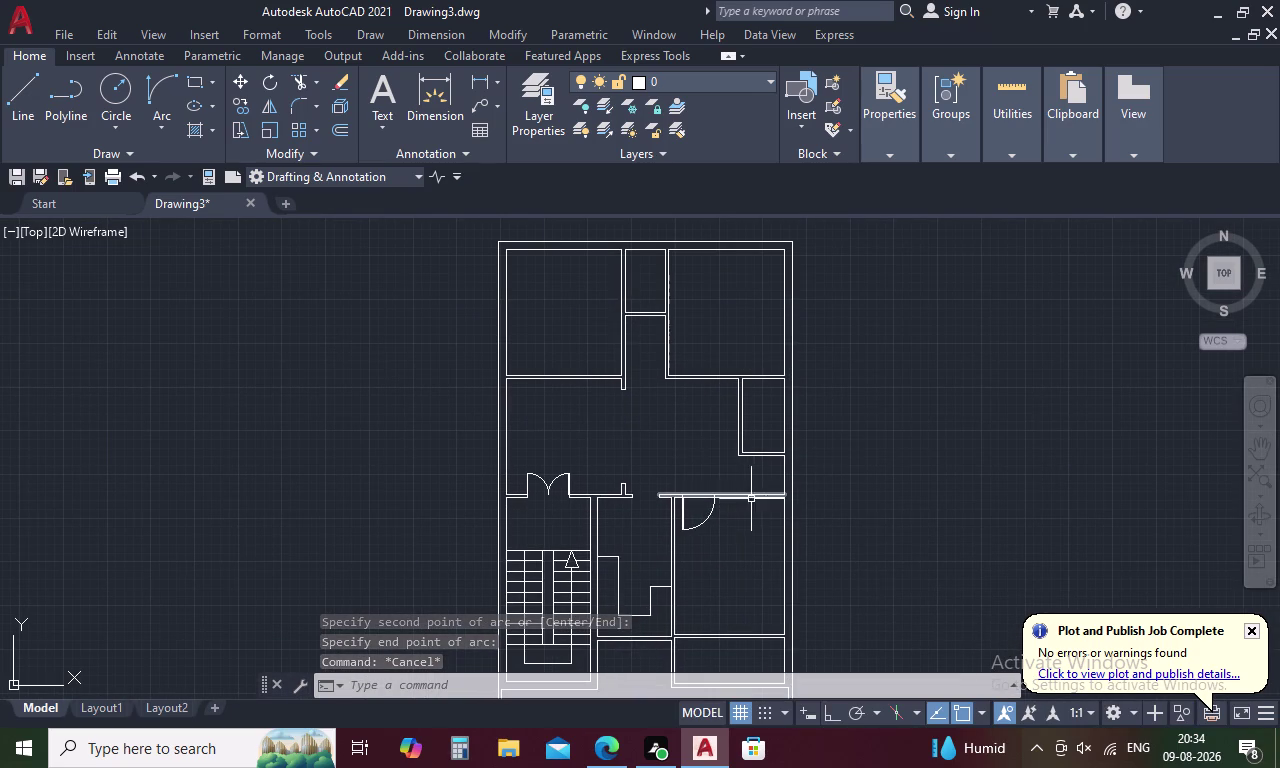
text(TR)
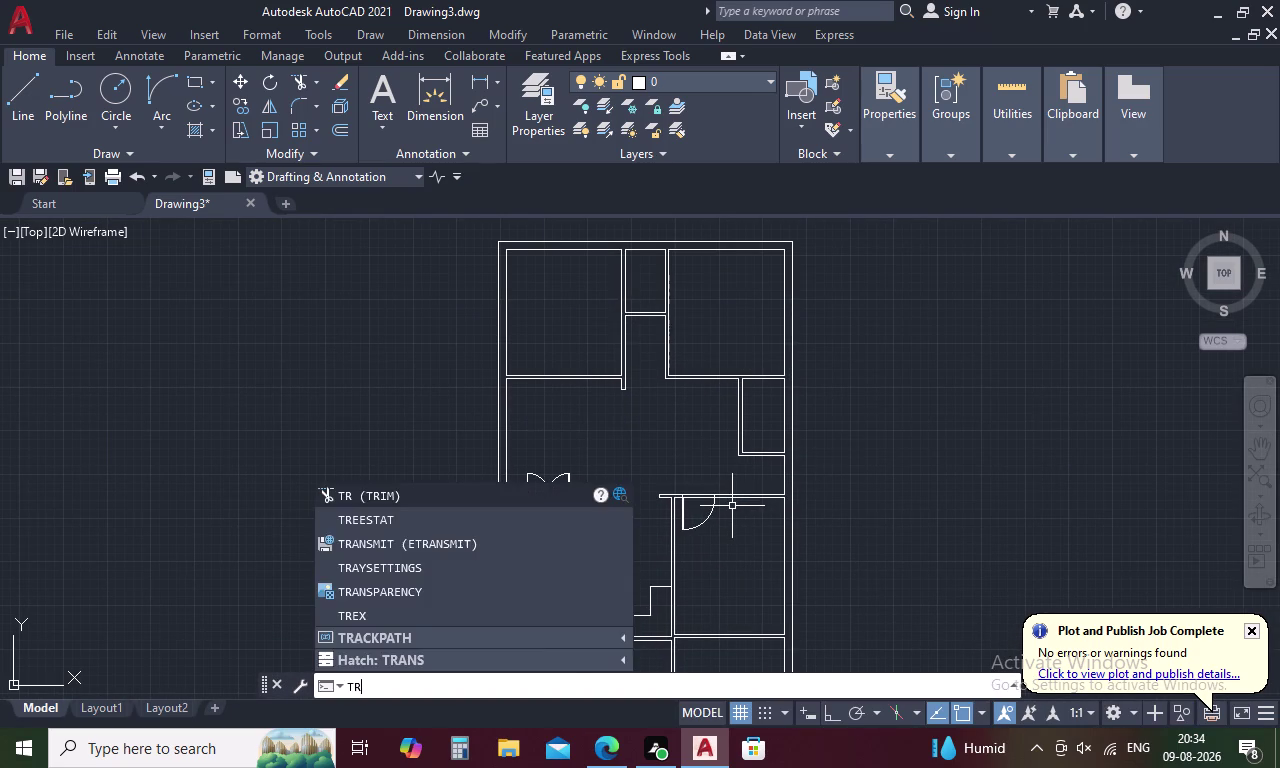
key(space)
scroll(up, 3)
drag(703, 489, 708, 597)
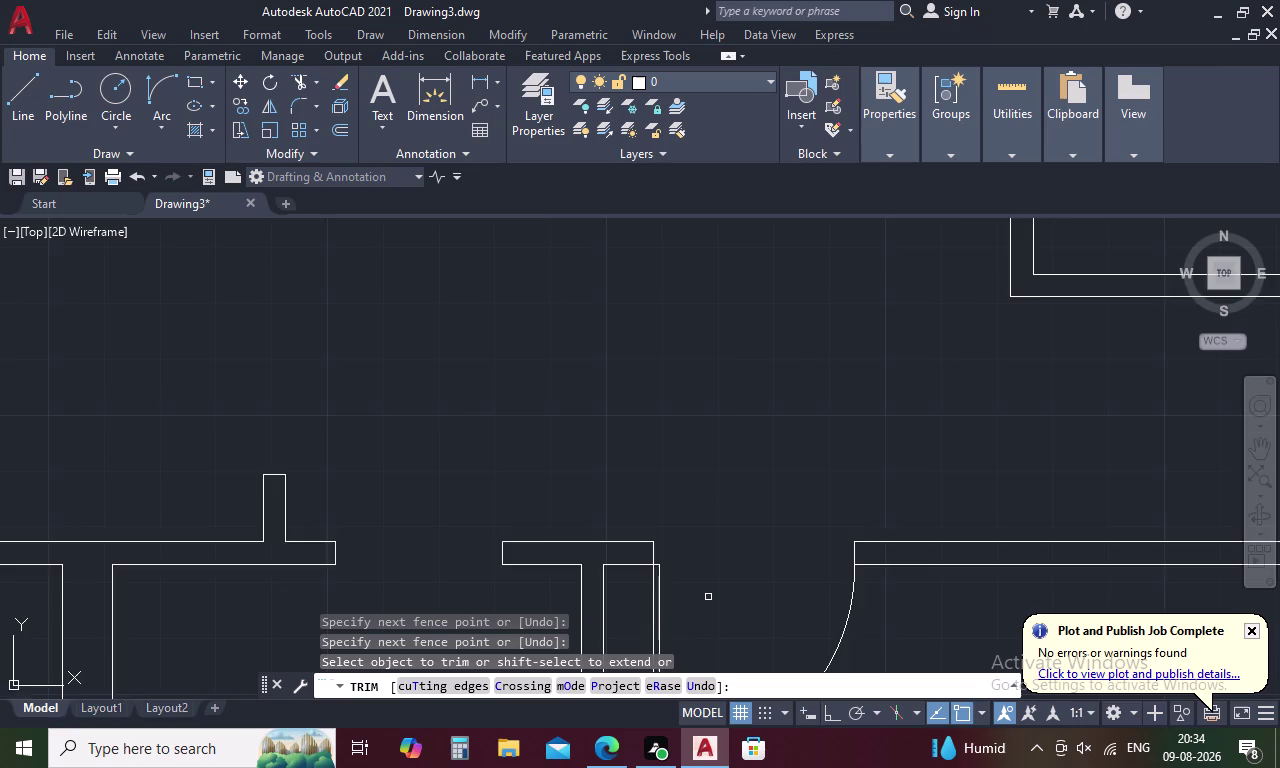
scroll(down, 3)
middle_drag(724, 507, 705, 550)
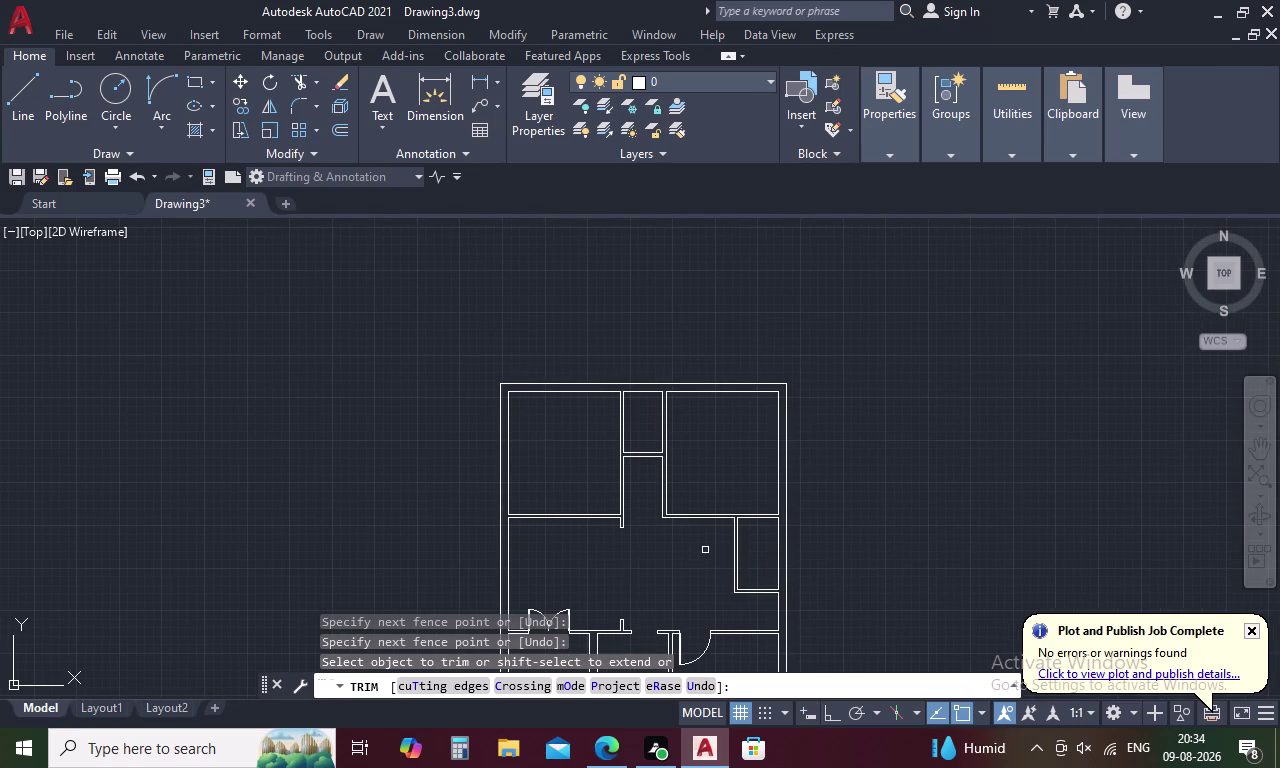
key(Escape)
text(L)
key(space)
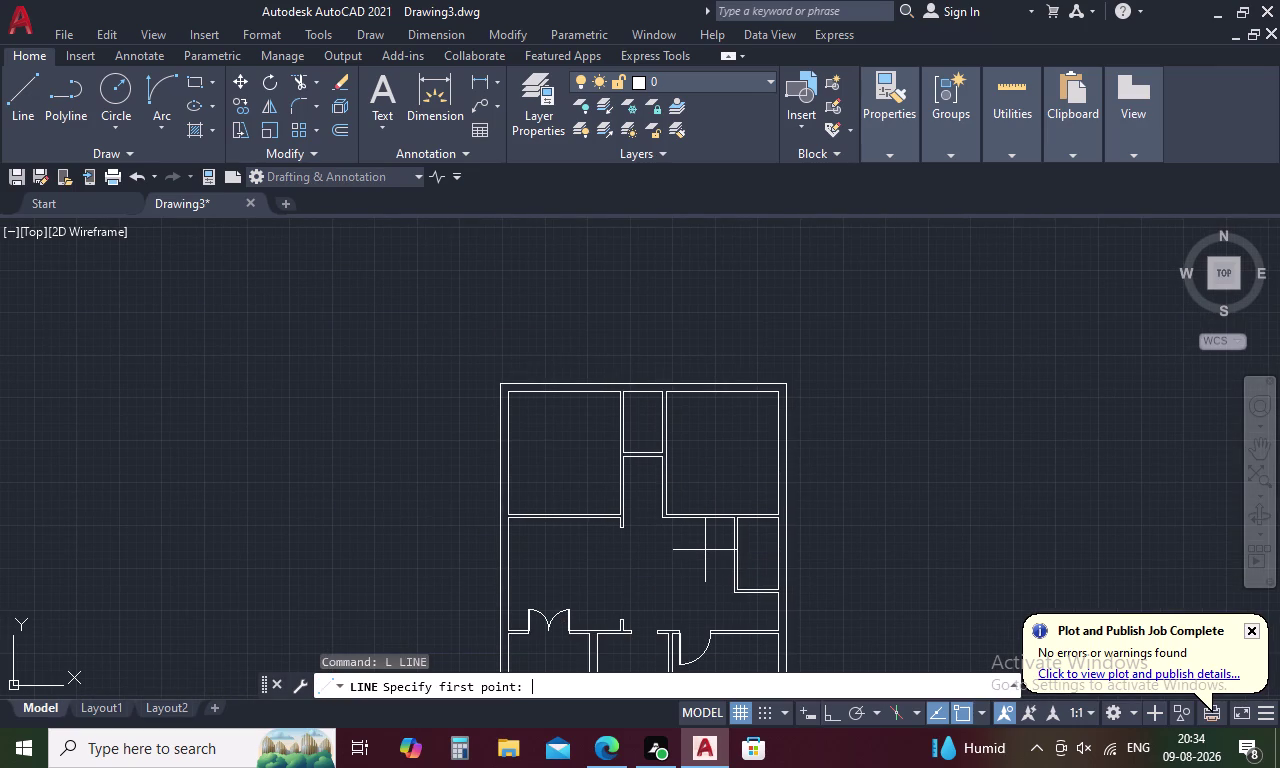
text(TK)
key(space)
scroll(up, 3)
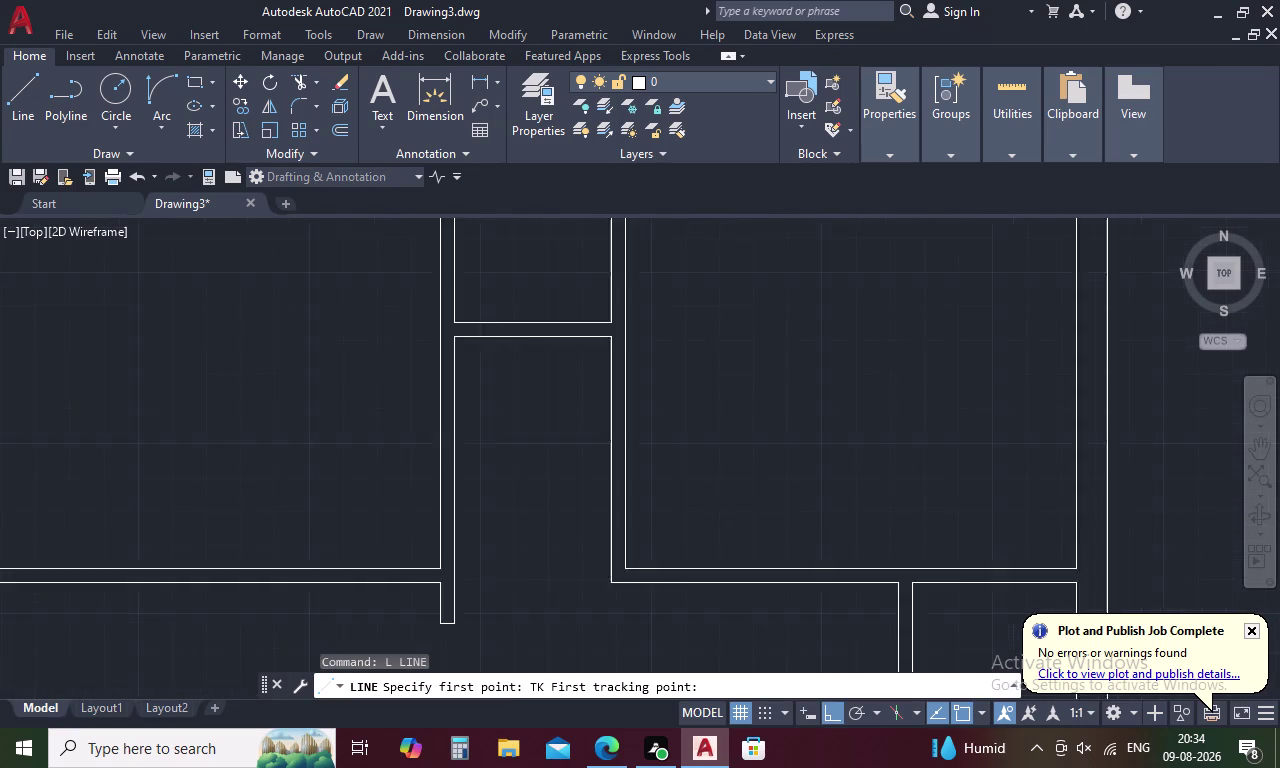
click(595, 613)
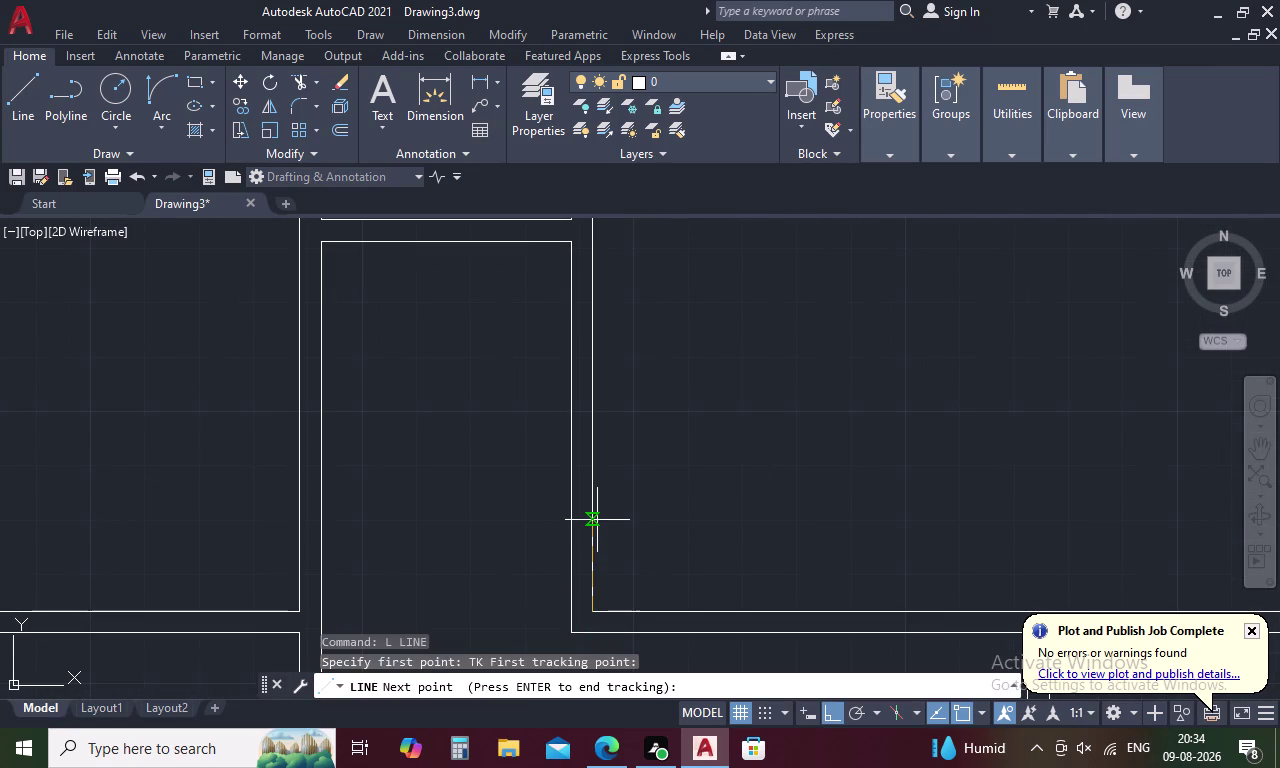
text(9)
key(space)
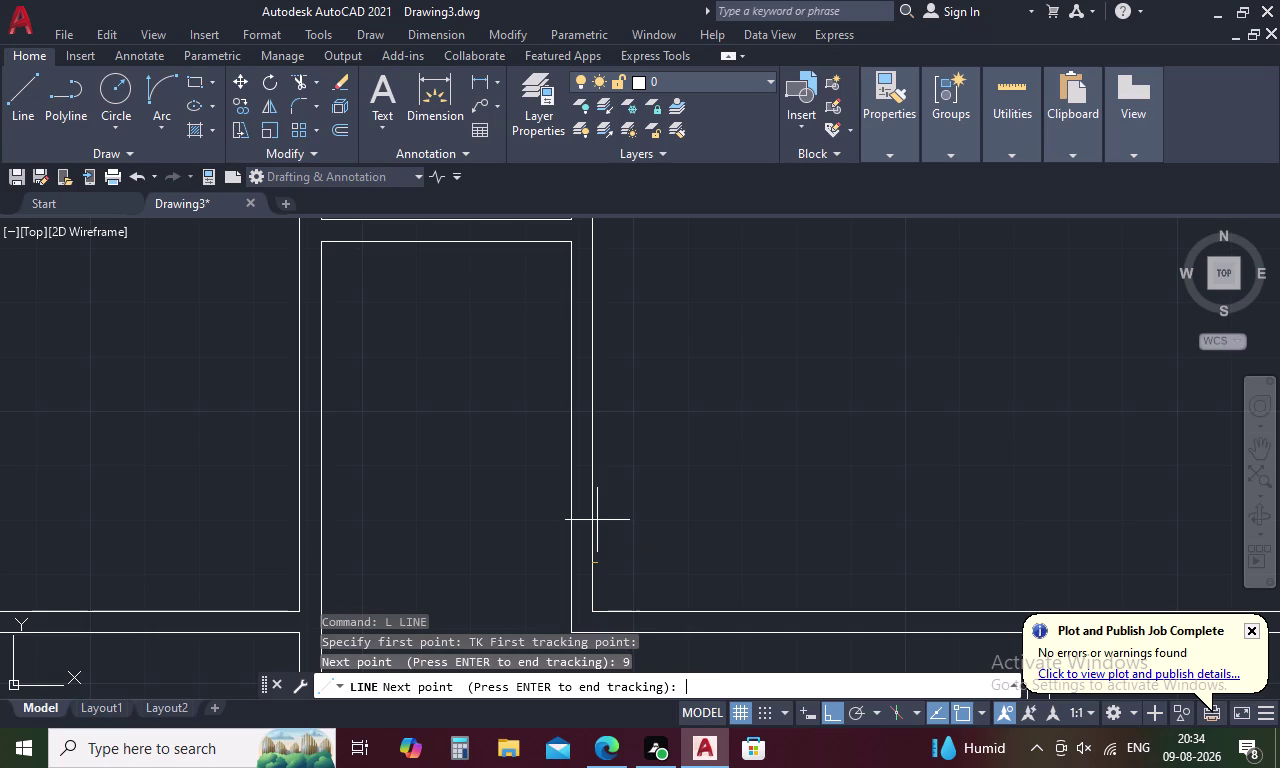
key(space)
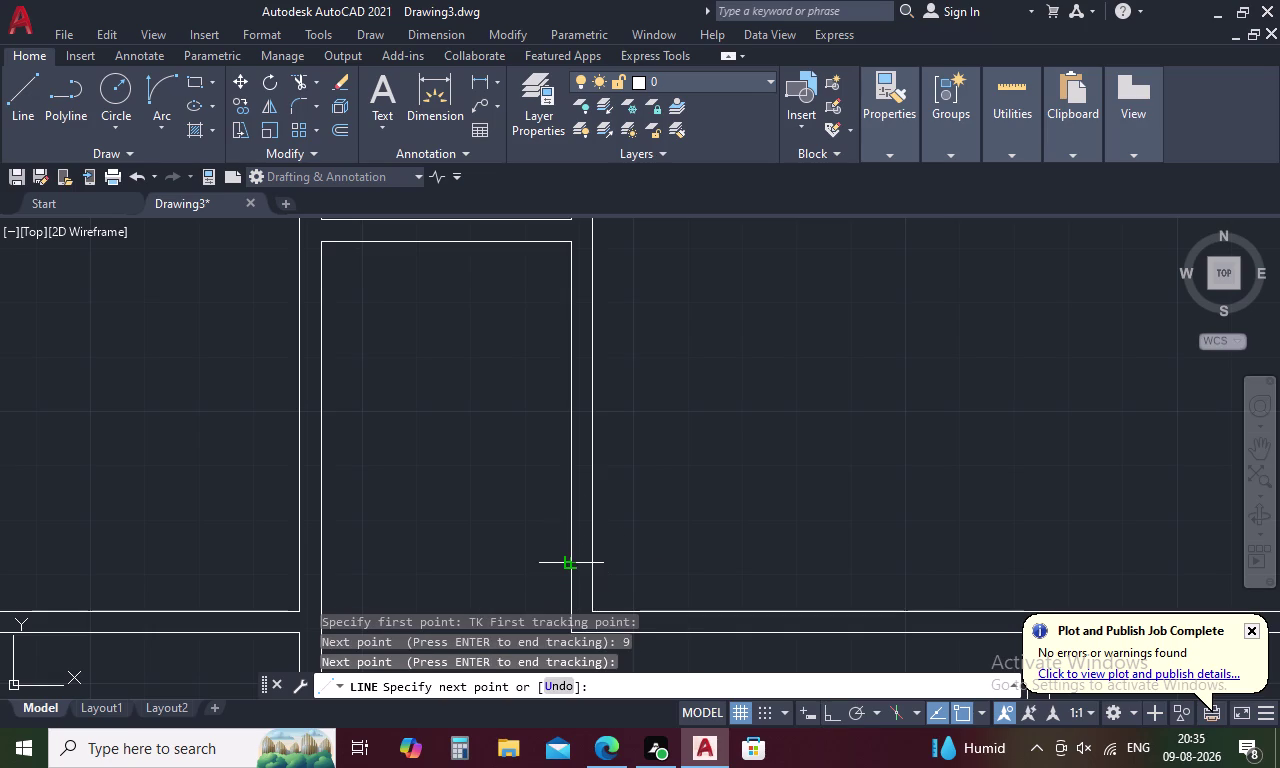
click(564, 568)
key(Escape)
scroll(down, 3)
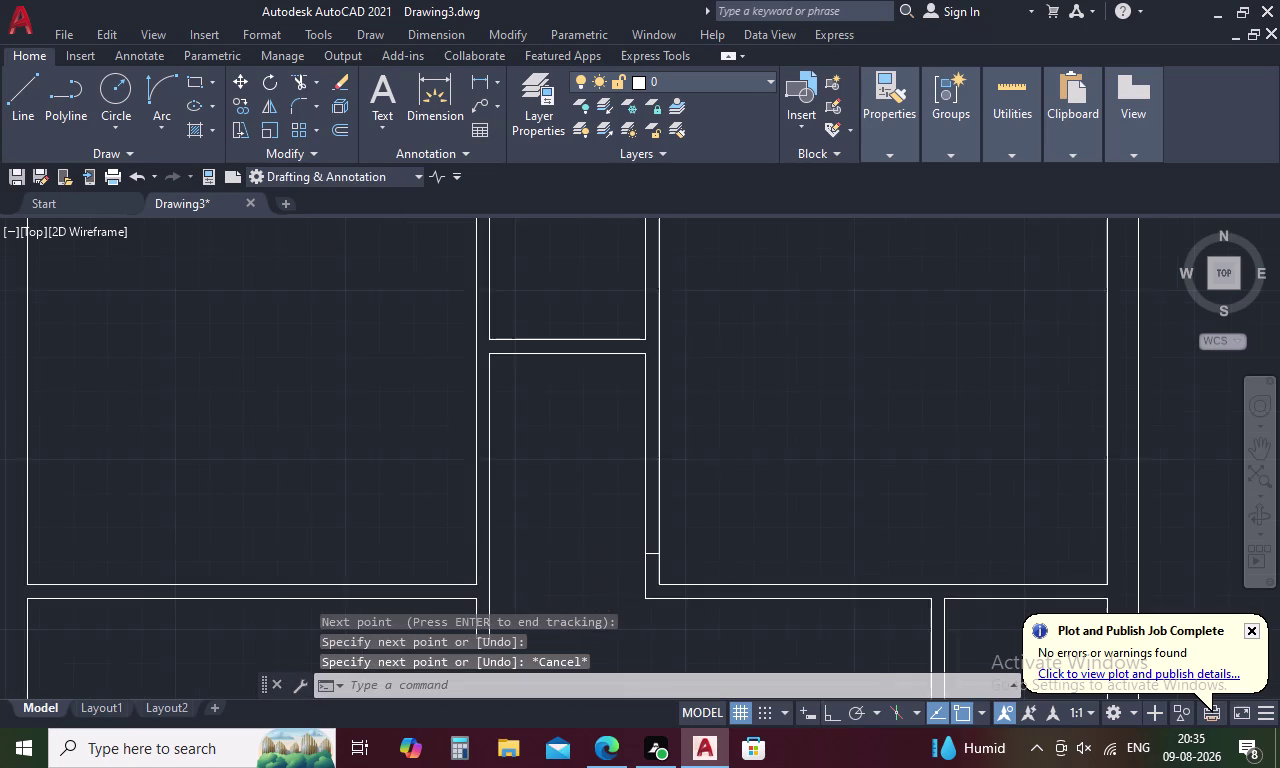
scroll(down, 3)
middle_drag(771, 542, 740, 381)
scroll(down, 3)
middle_drag(730, 493, 730, 438)
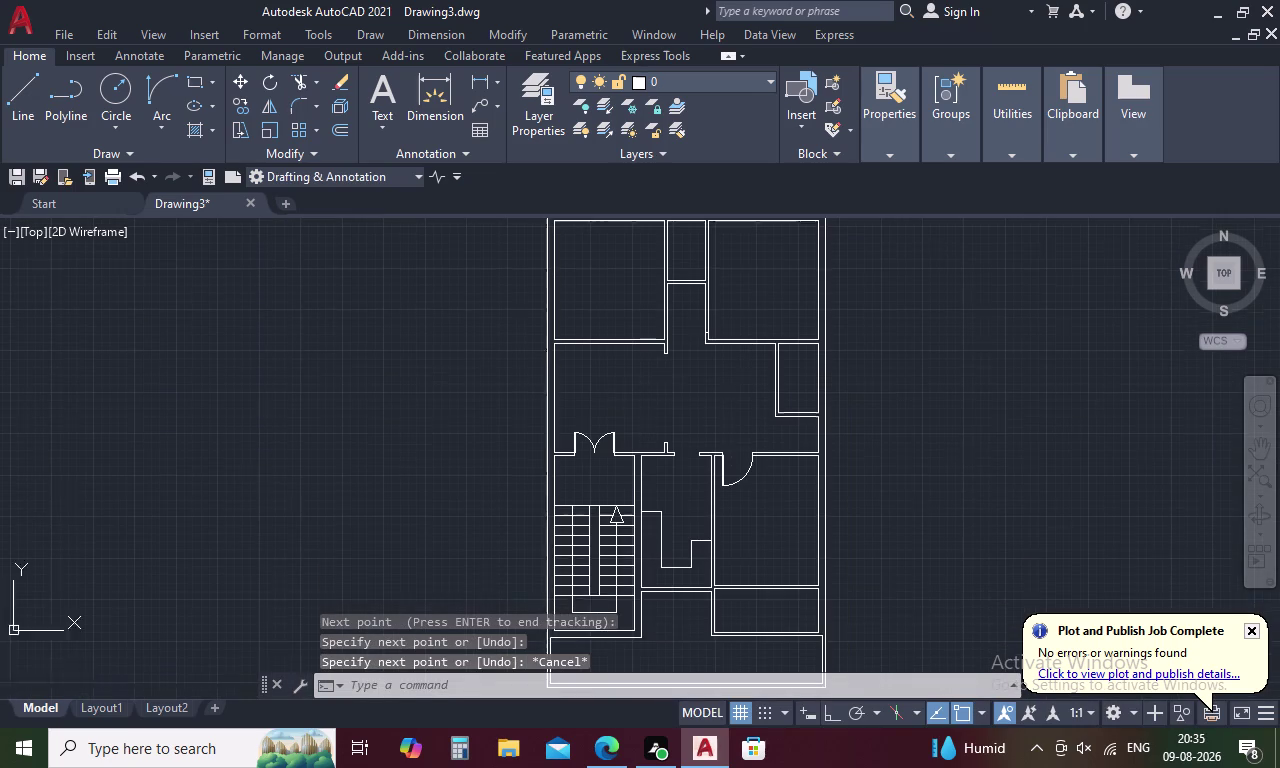
scroll(up, 3)
Select the single swing door's leaf and arc and copy it from its hinge corner.
drag(837, 456, 692, 440)
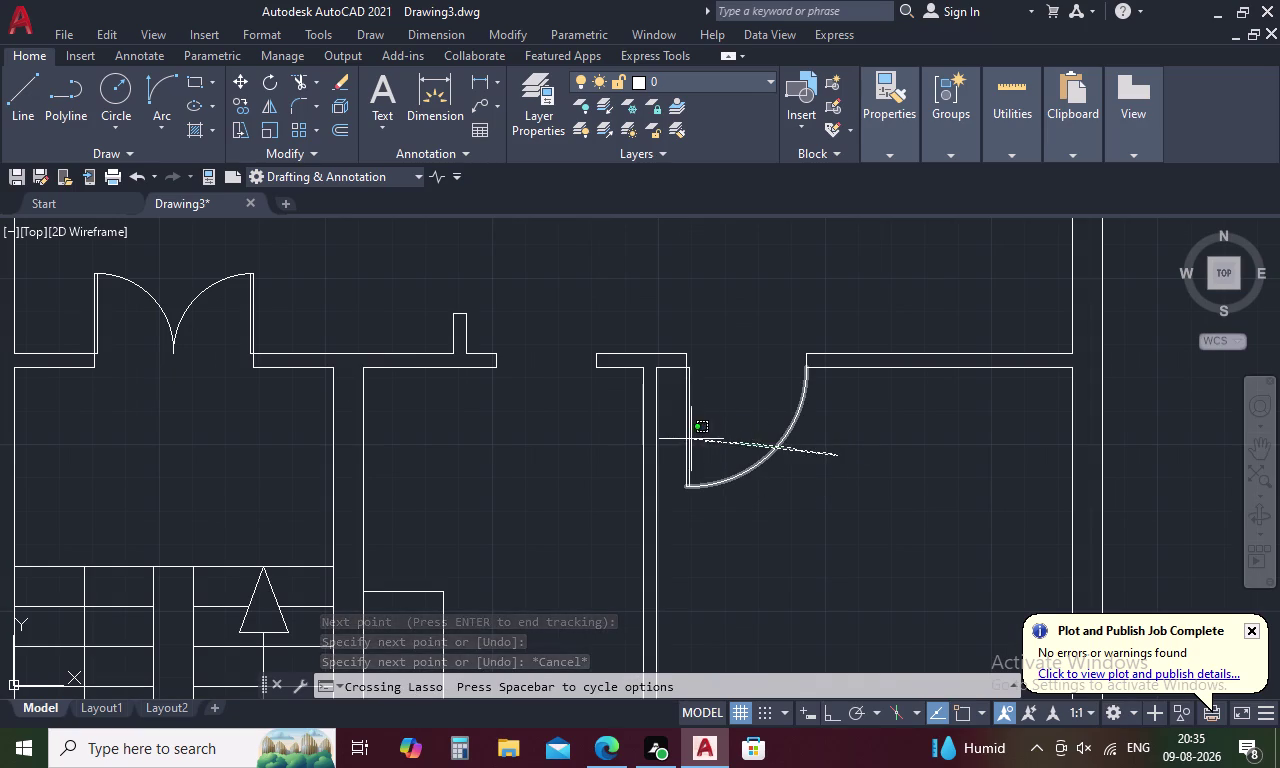
drag(692, 440, 680, 436)
scroll(up, 3)
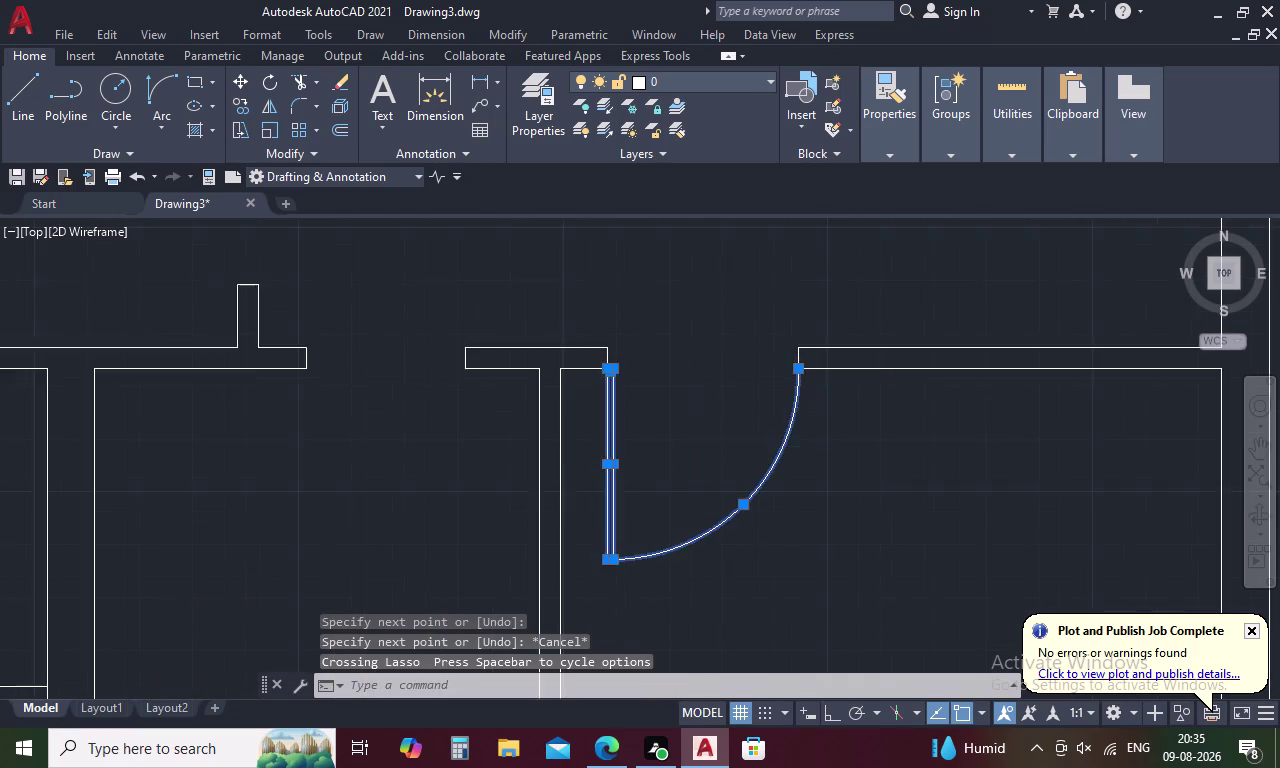
click(766, 350)
right_click(670, 396)
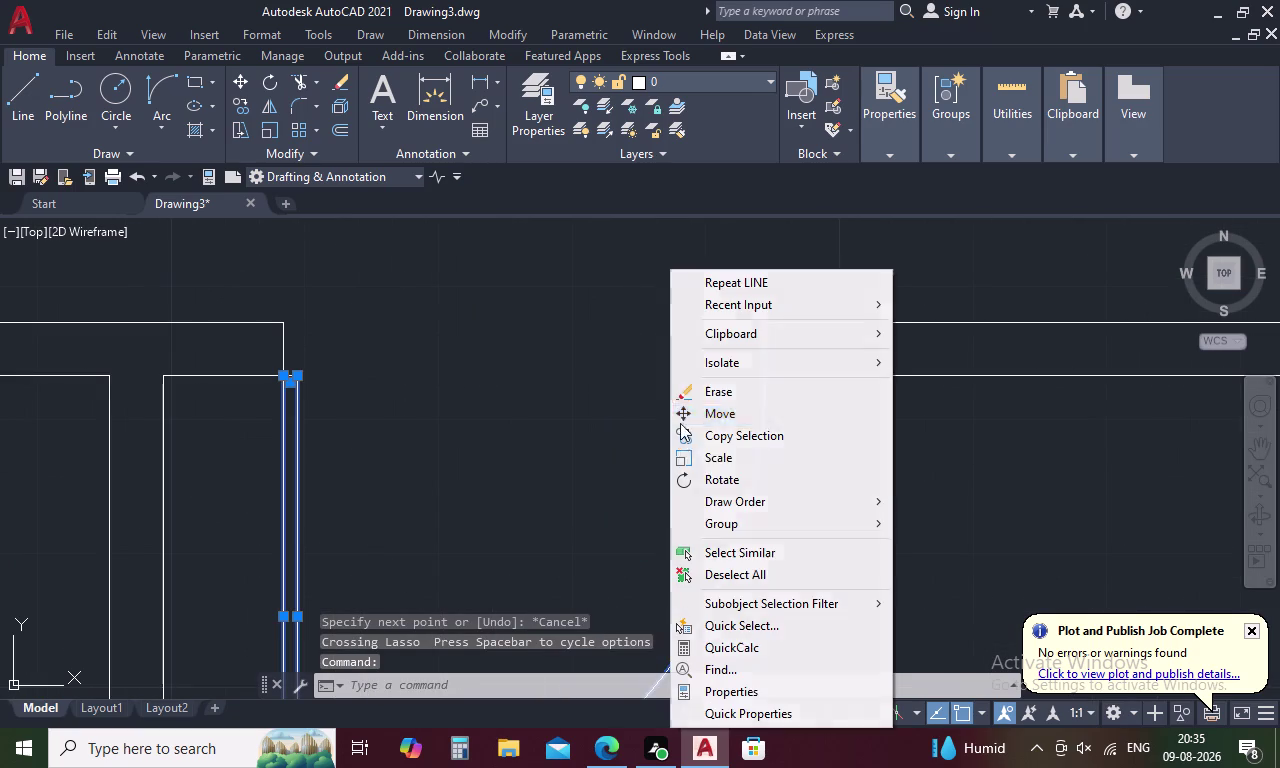
click(718, 432)
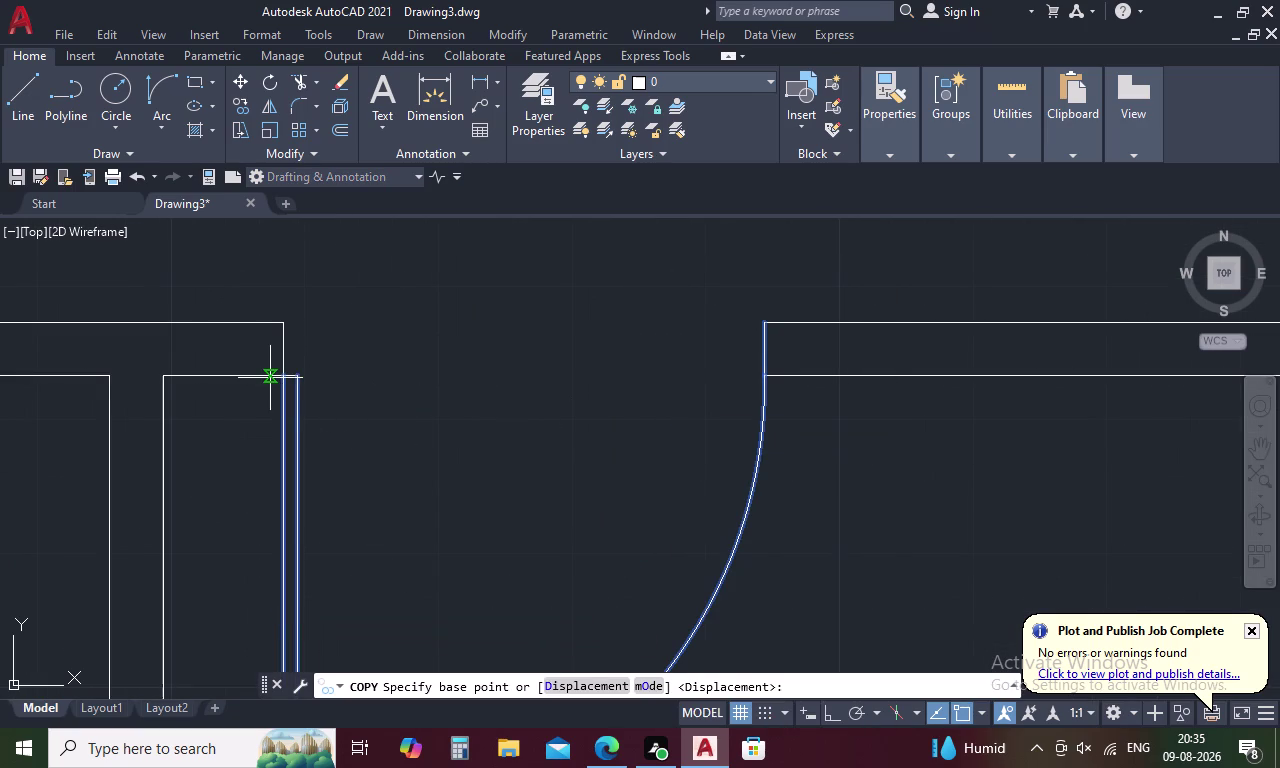
click(282, 378)
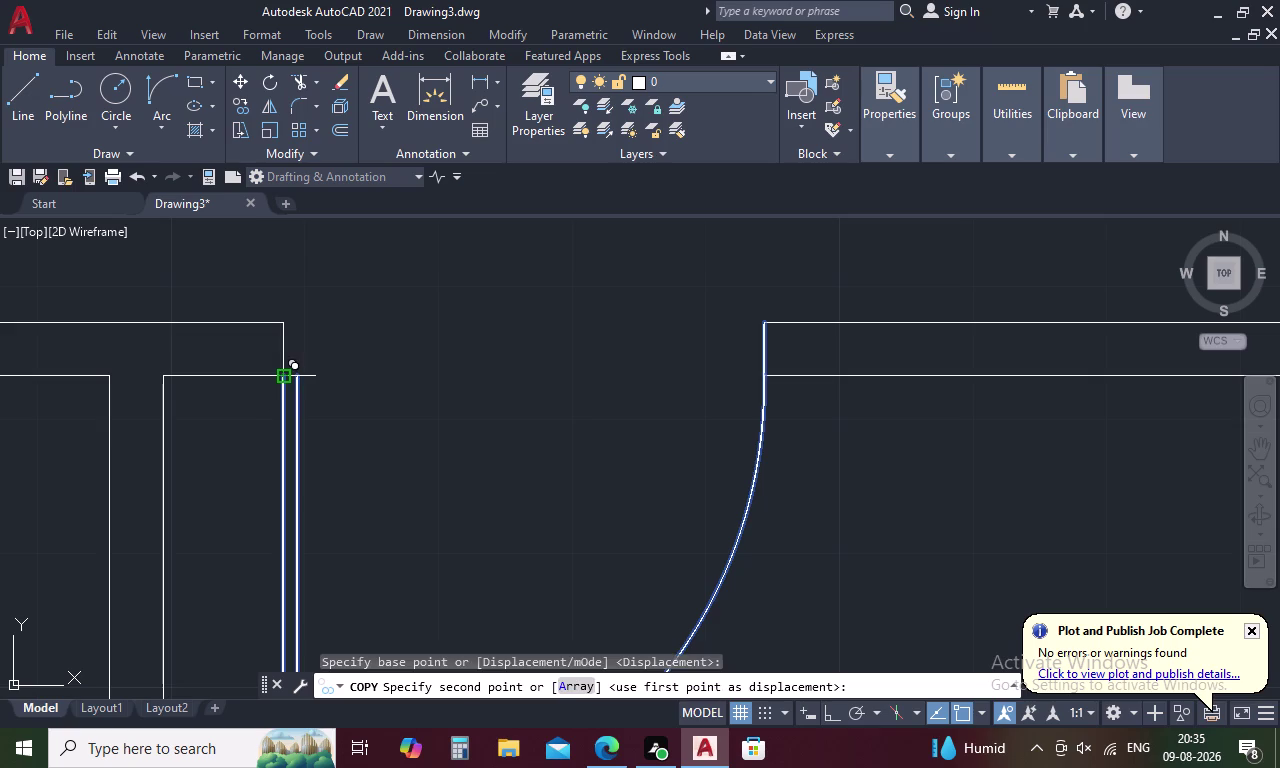
Place the door copy in the other wall opening.
scroll(down, 3)
middle_drag(407, 373, 517, 570)
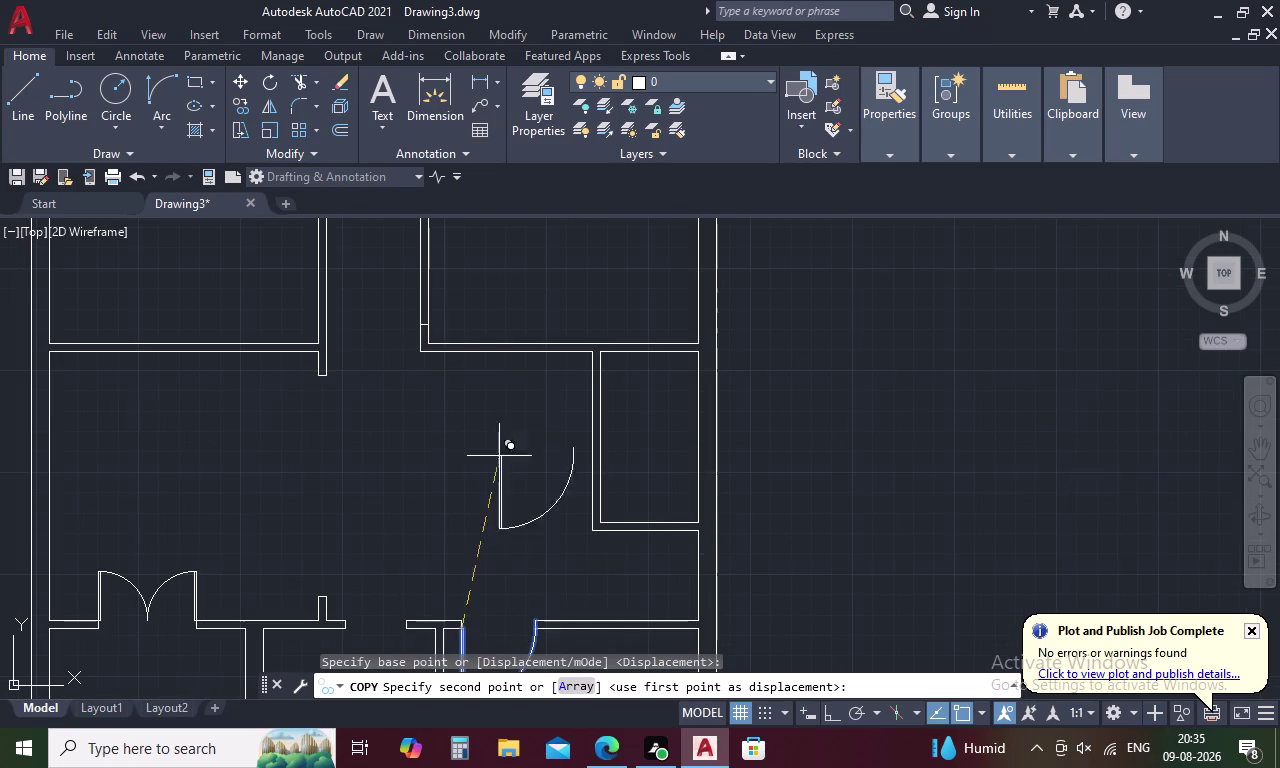
scroll(up, 3)
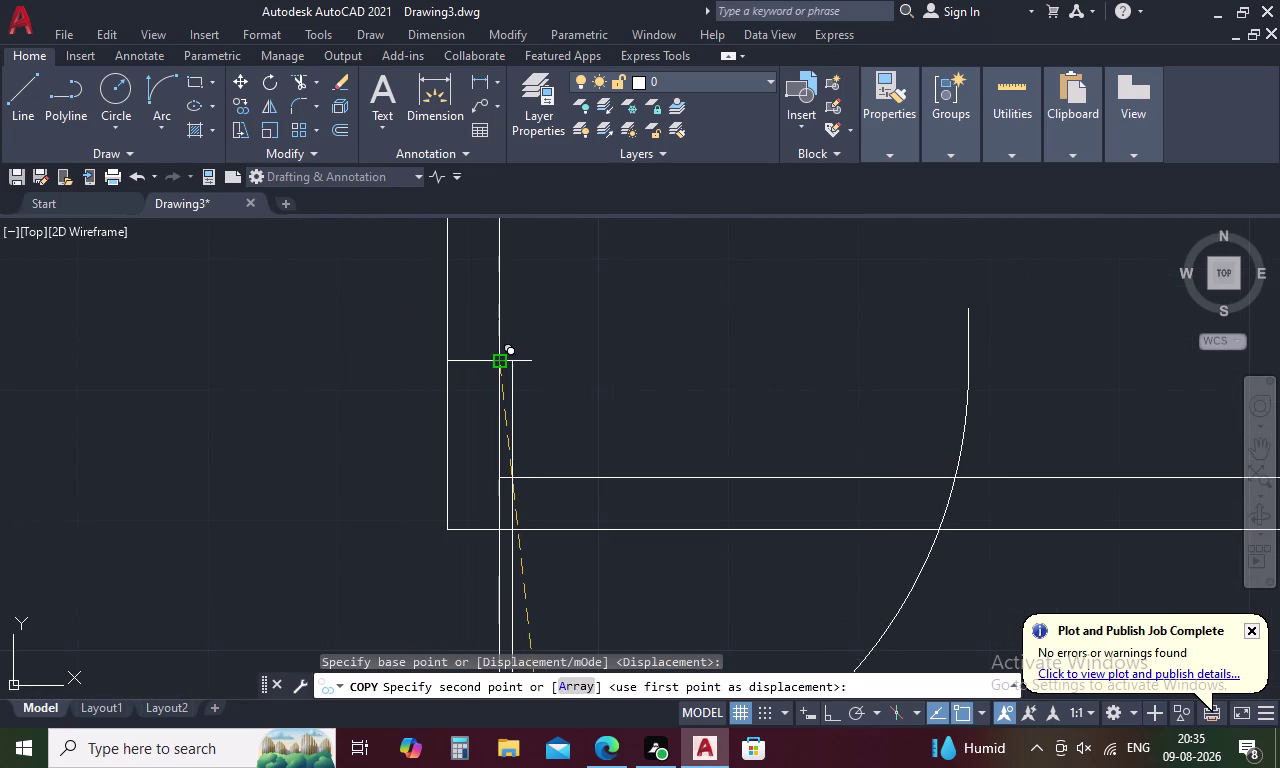
scroll(up, 3)
click(491, 367)
key(Escape)
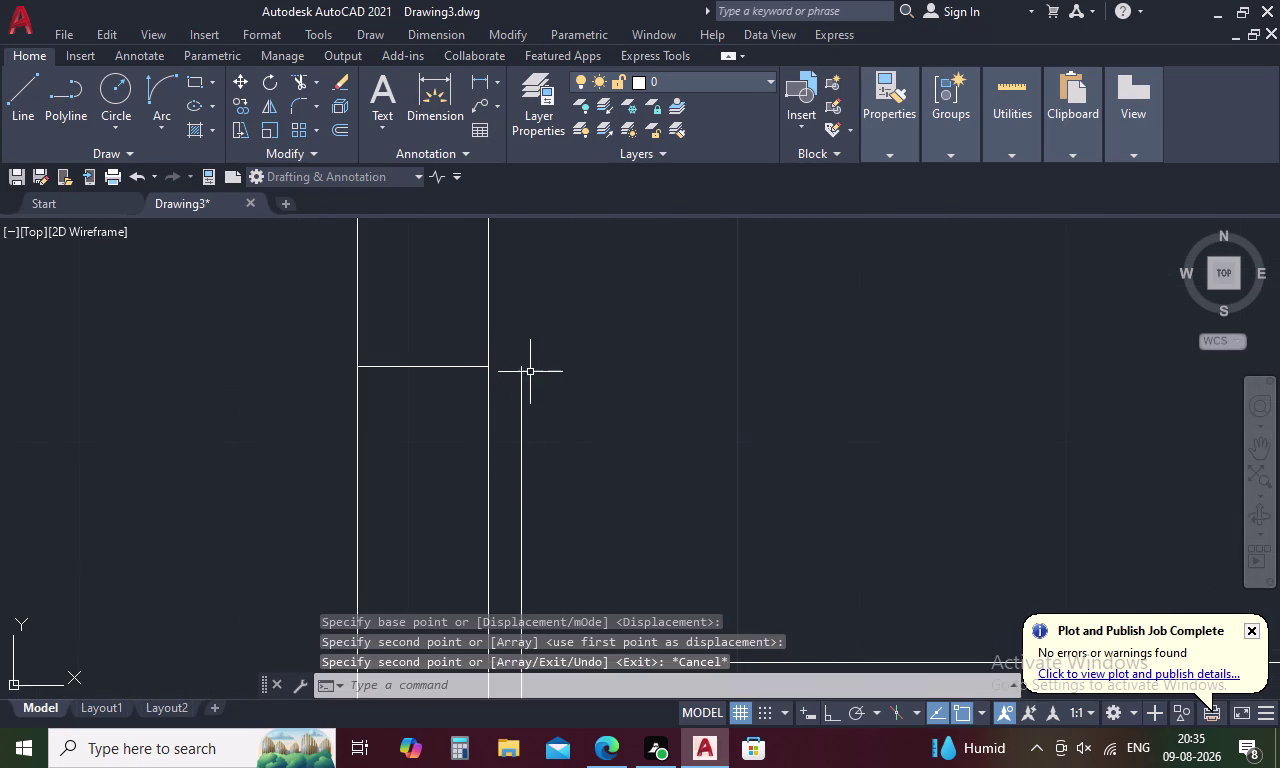
scroll(down, 3)
middle_drag(573, 393, 594, 355)
drag(688, 491, 689, 491)
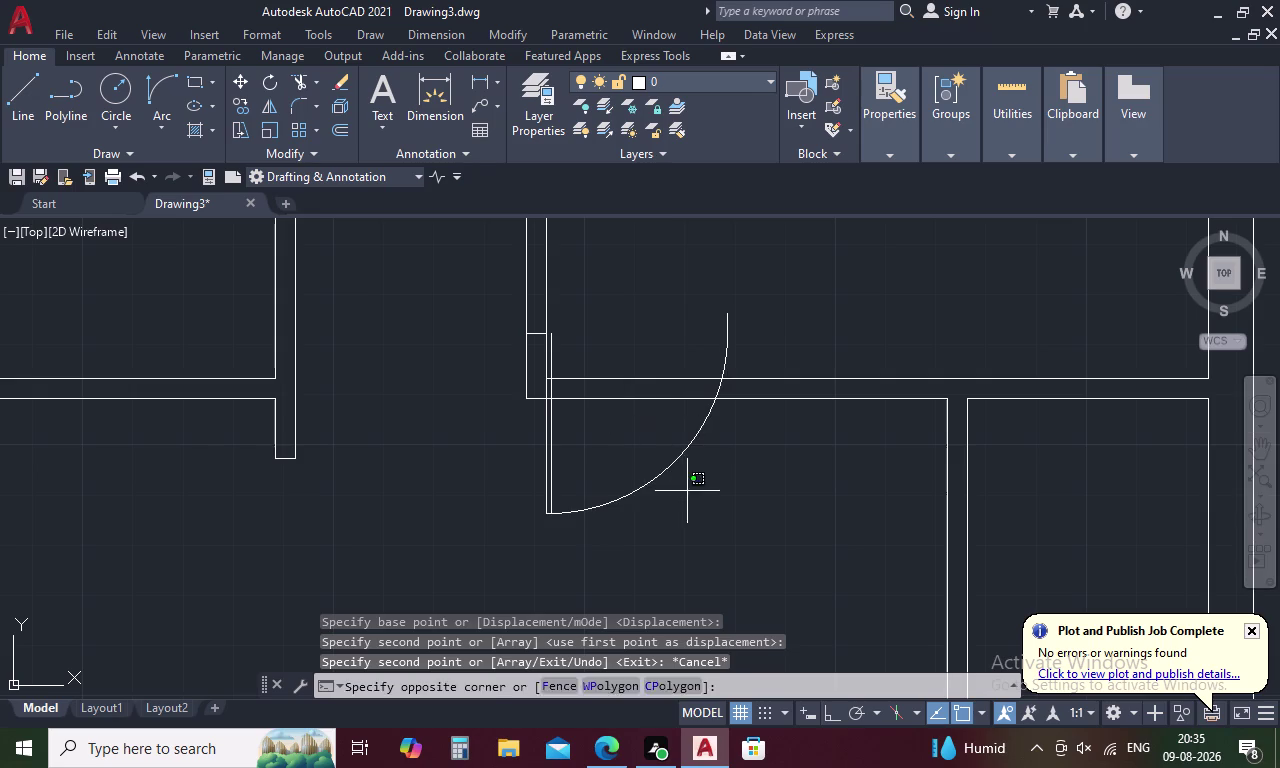
Rotate the copied door about its hinge with ortho on, then undo the rotation.
drag(689, 491, 476, 446)
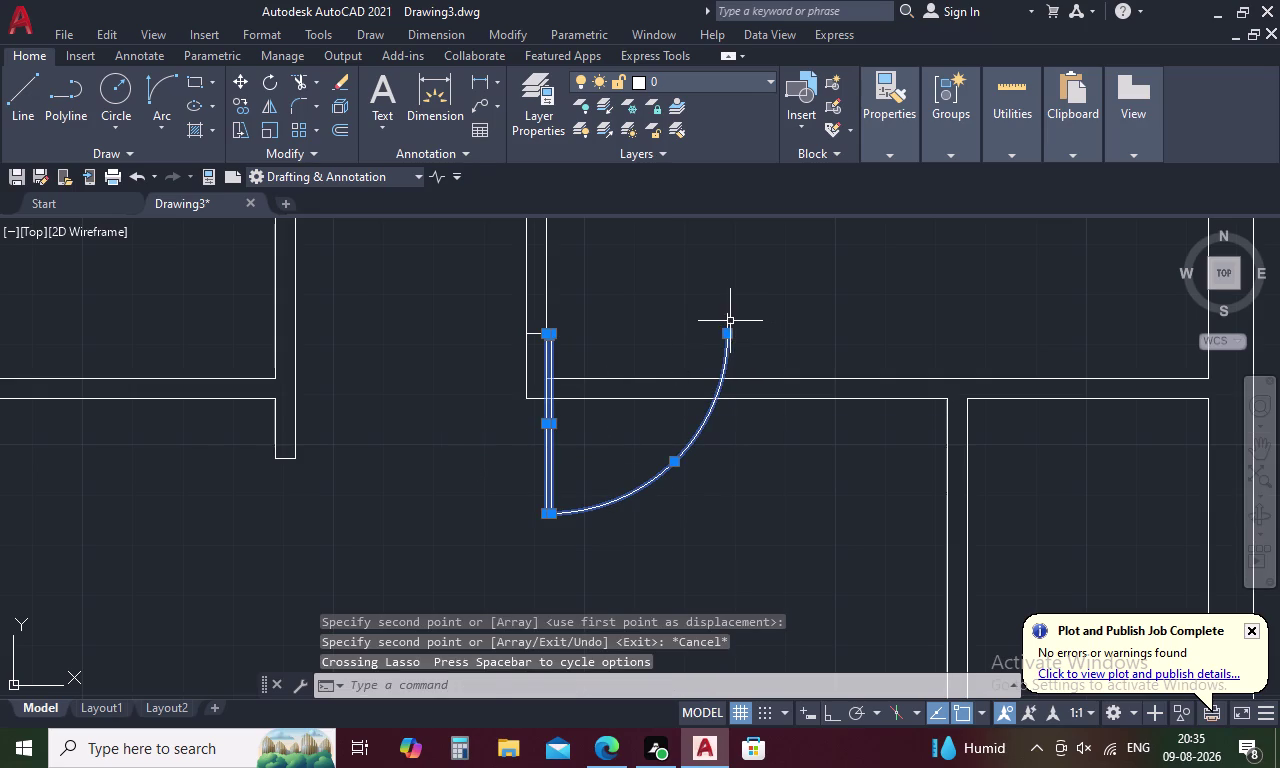
click(730, 321)
click(715, 323)
right_click(714, 323)
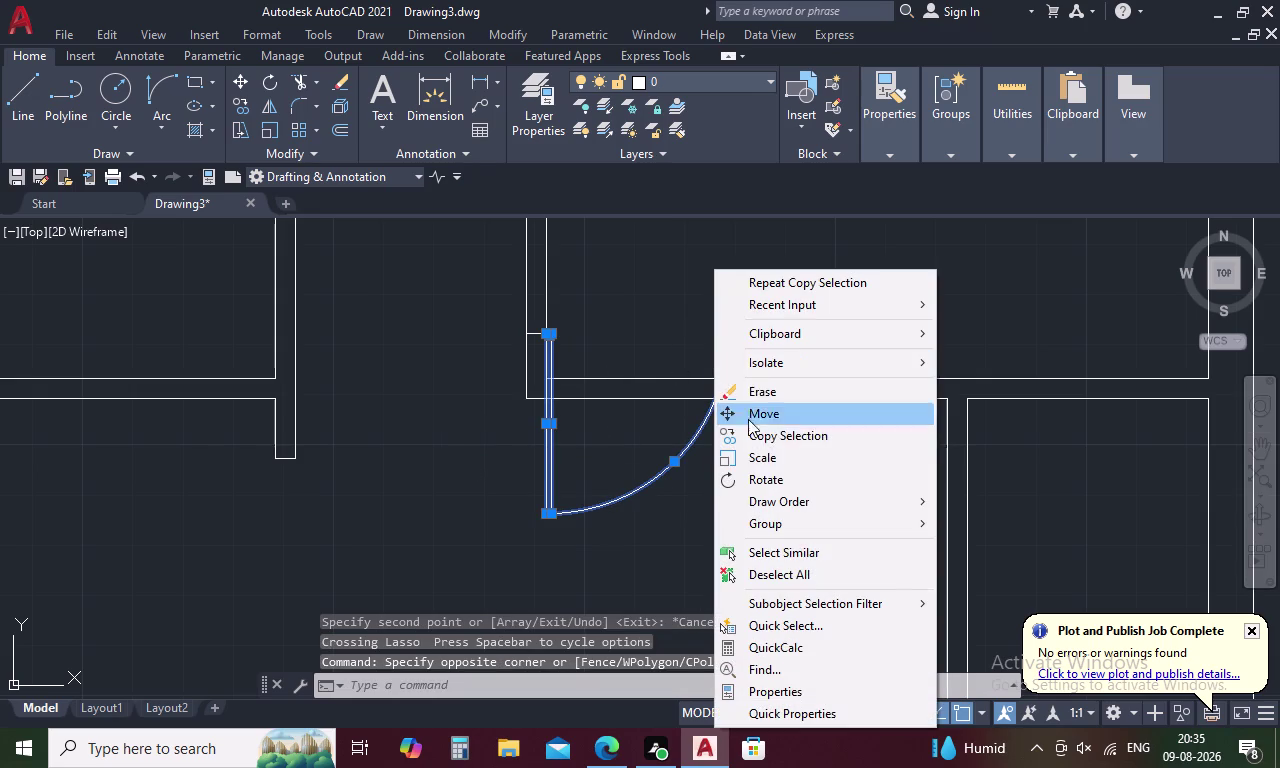
click(759, 473)
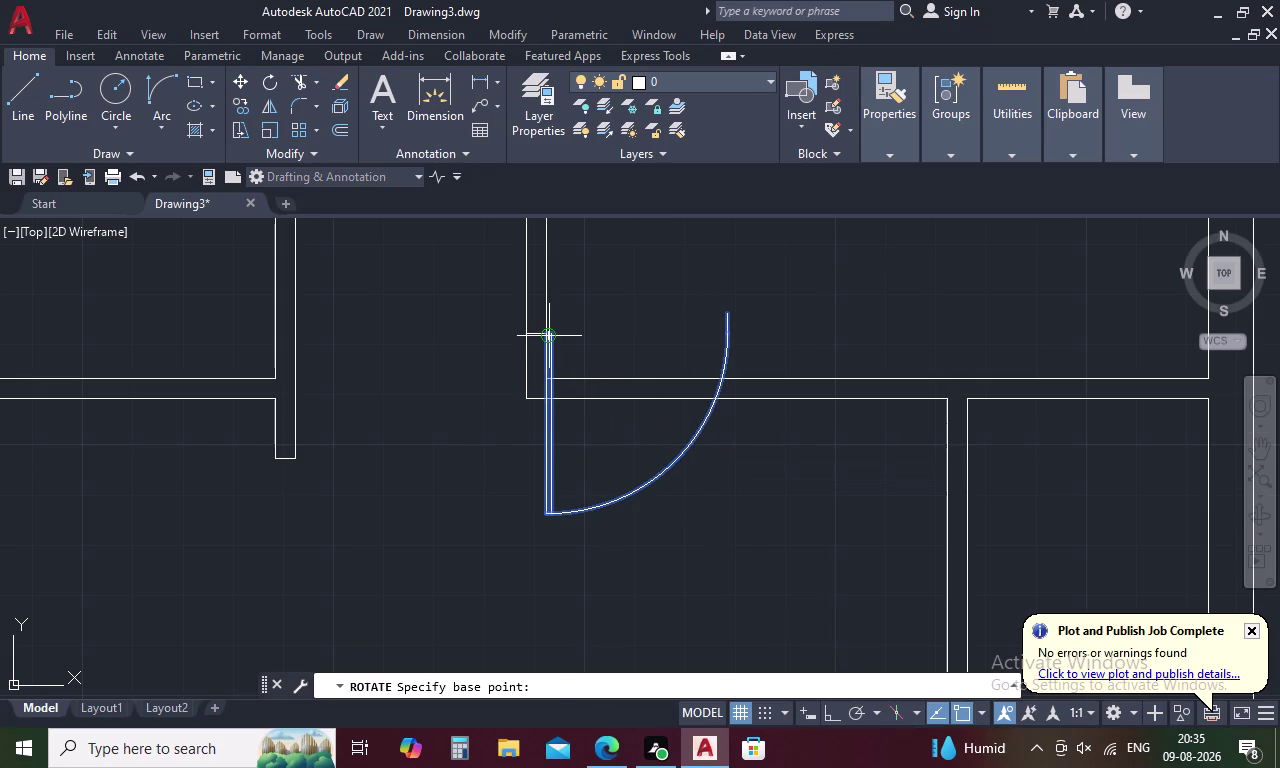
click(548, 335)
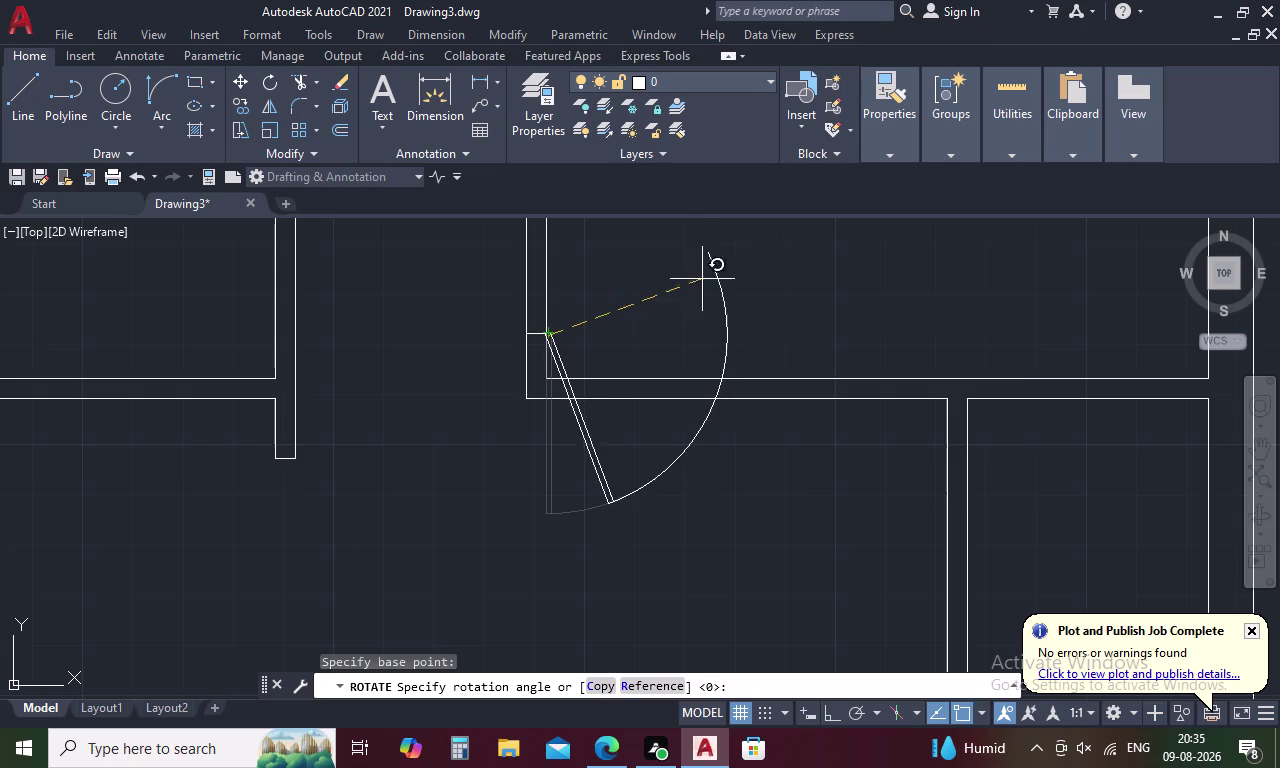
middle_drag(680, 292, 680, 445)
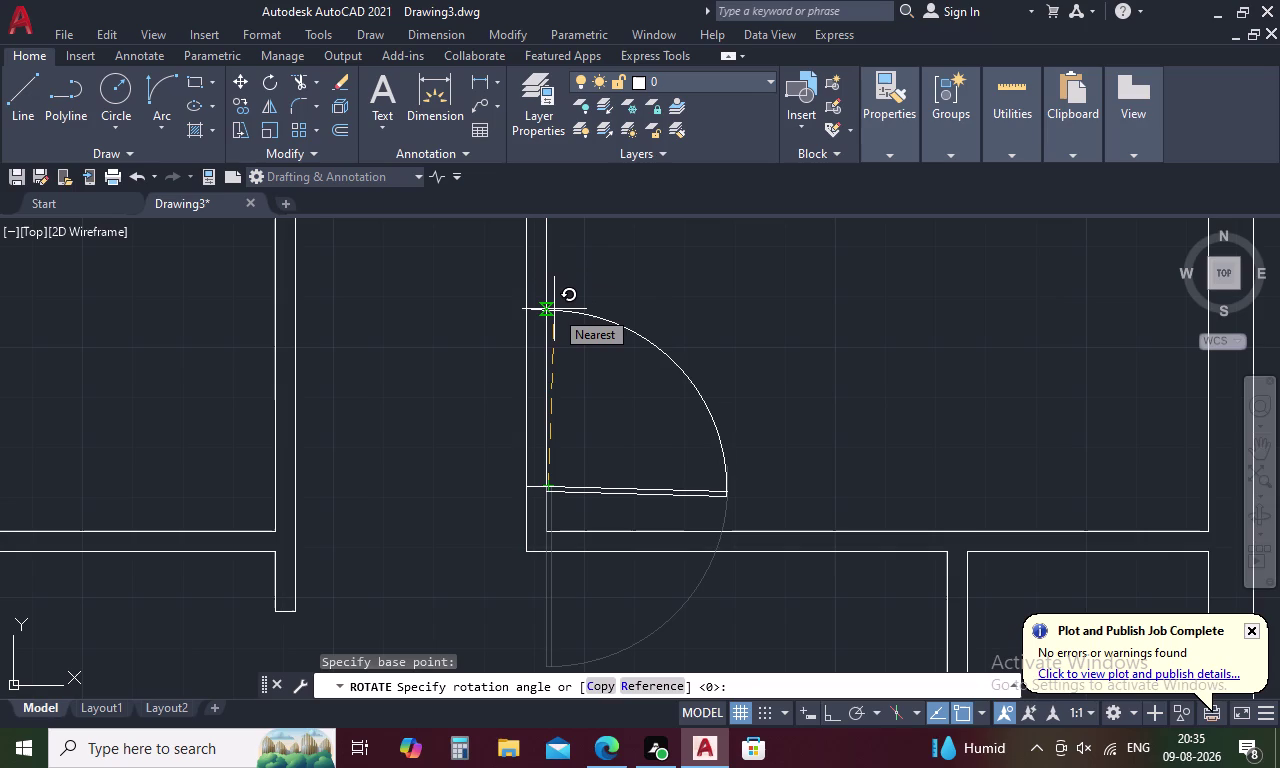
key(F8)
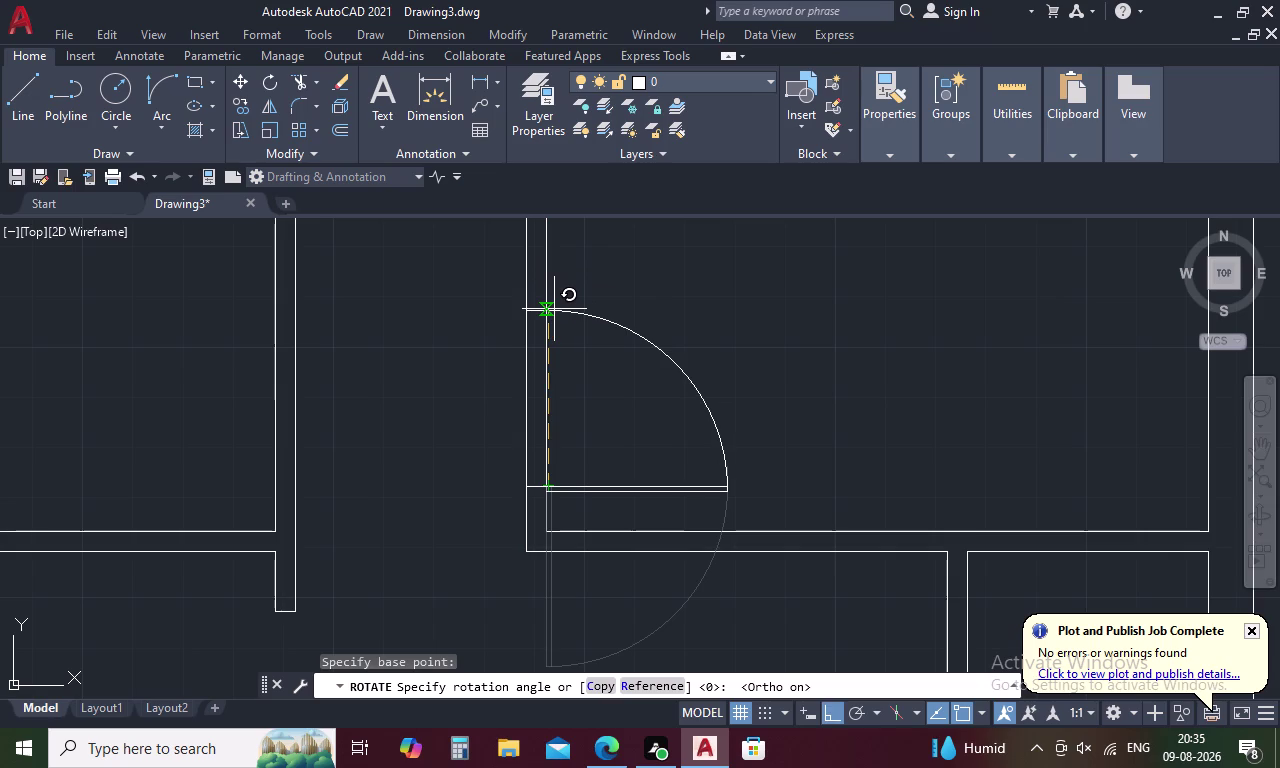
click(555, 309)
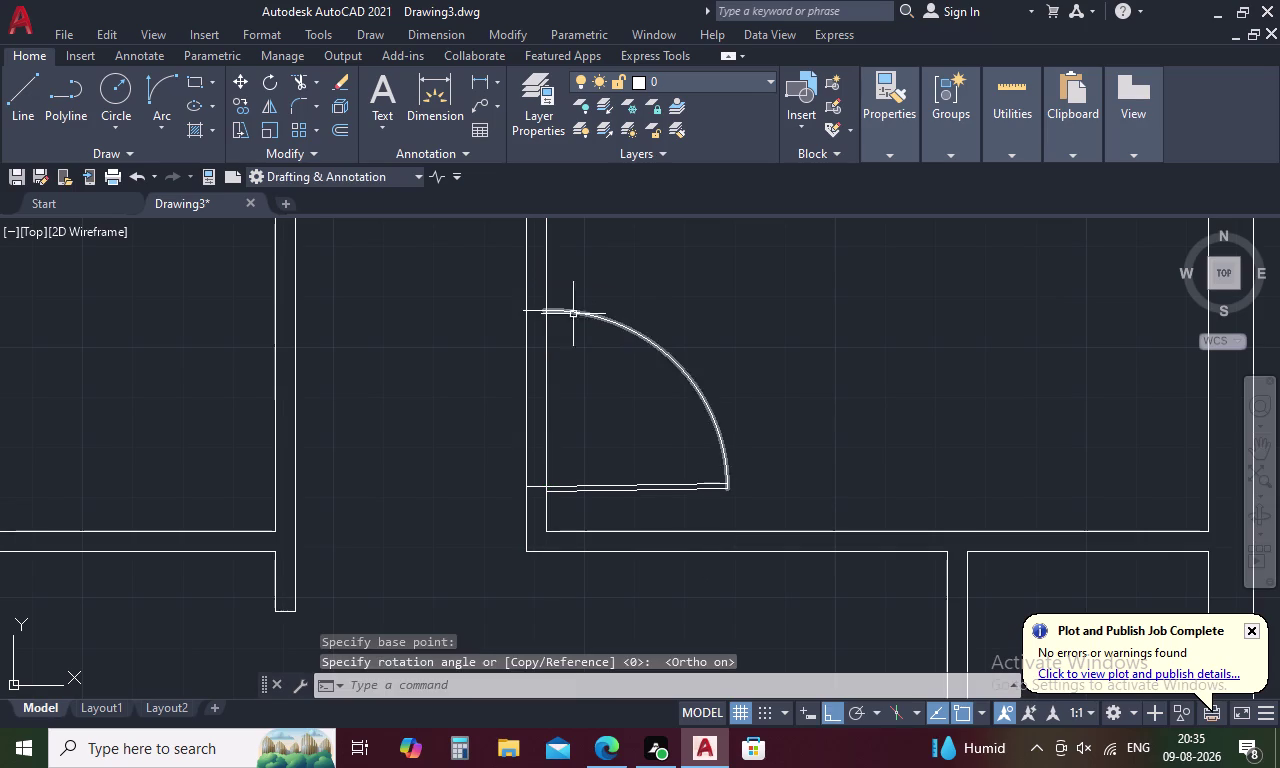
key(ctrl+z)
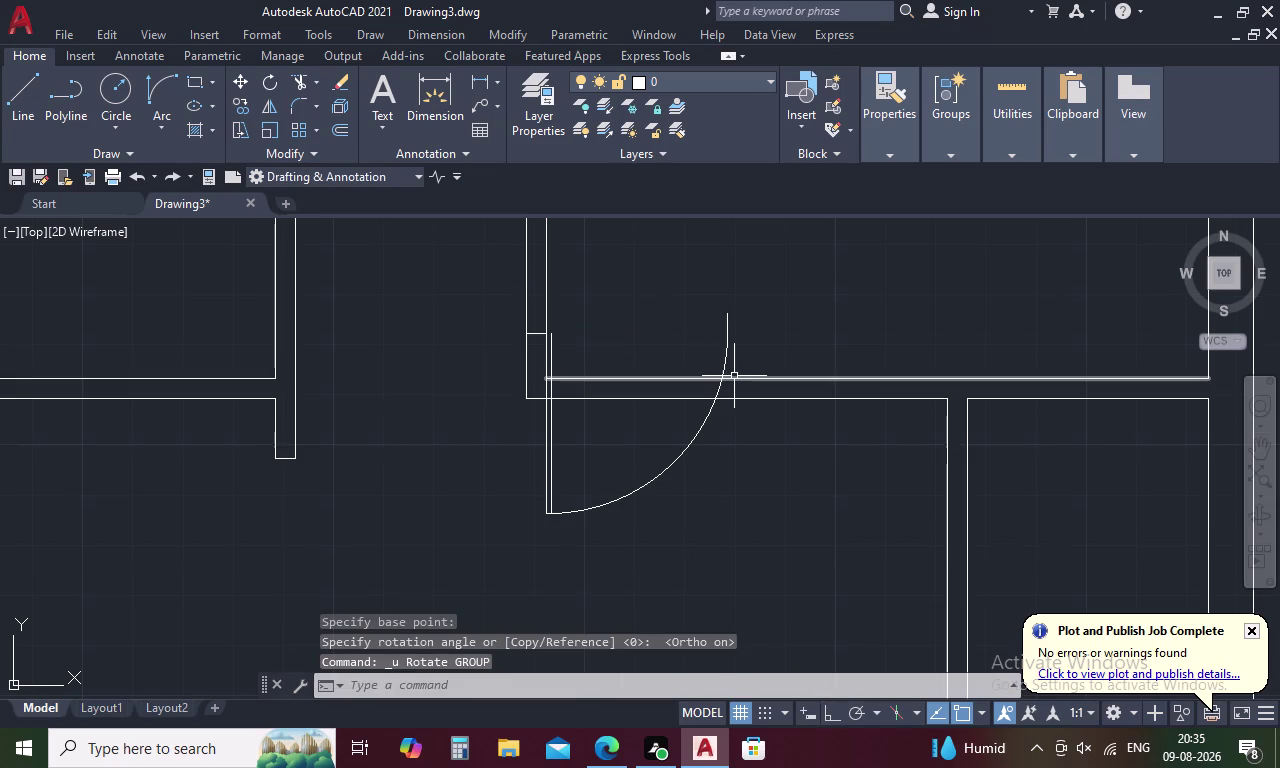
Reselect the copied door and rotate it about its hinge into the opening with ortho.
drag(725, 470, 489, 430)
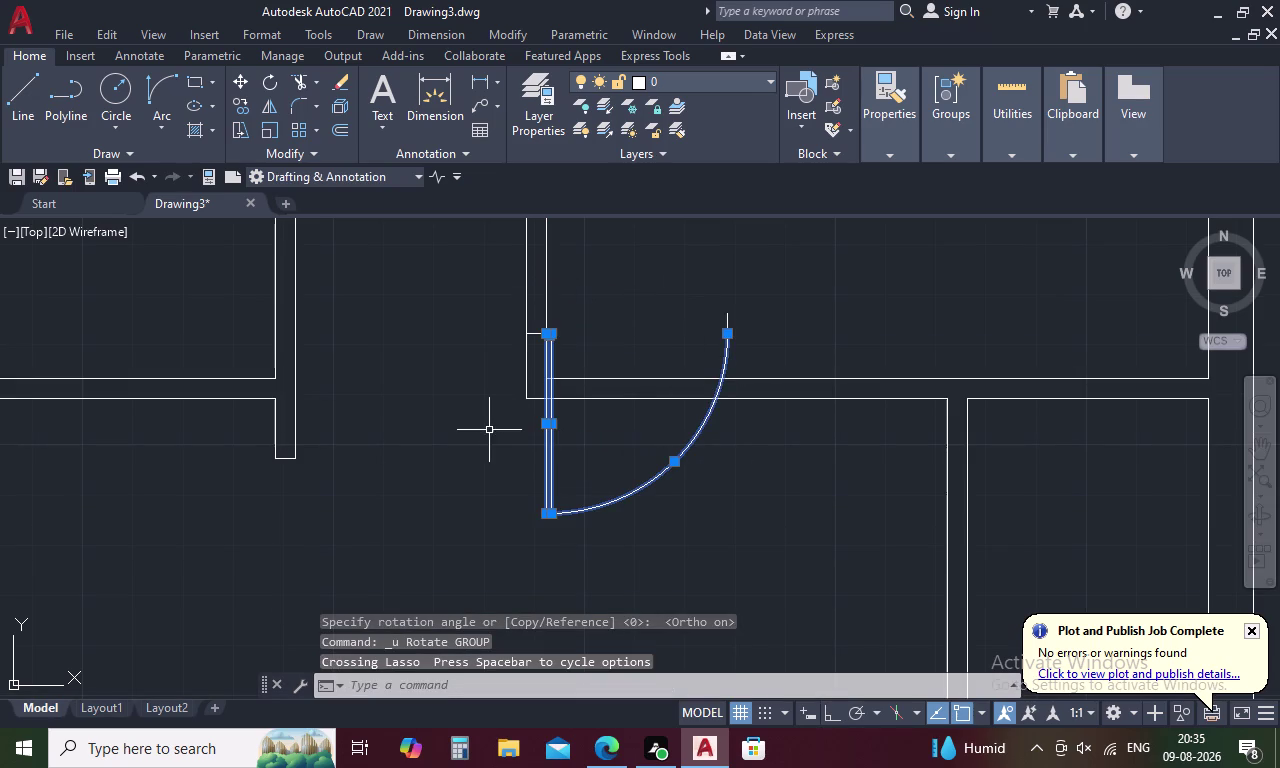
click(730, 318)
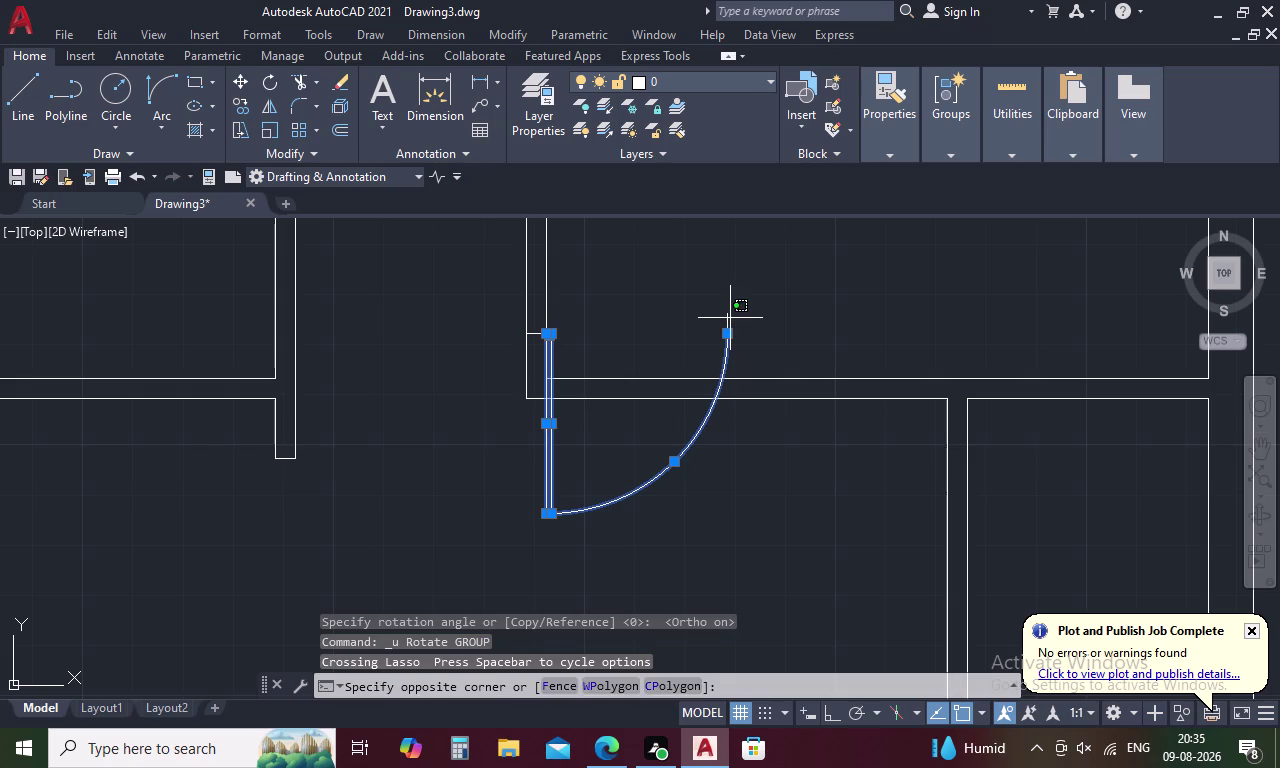
click(721, 320)
right_click(721, 320)
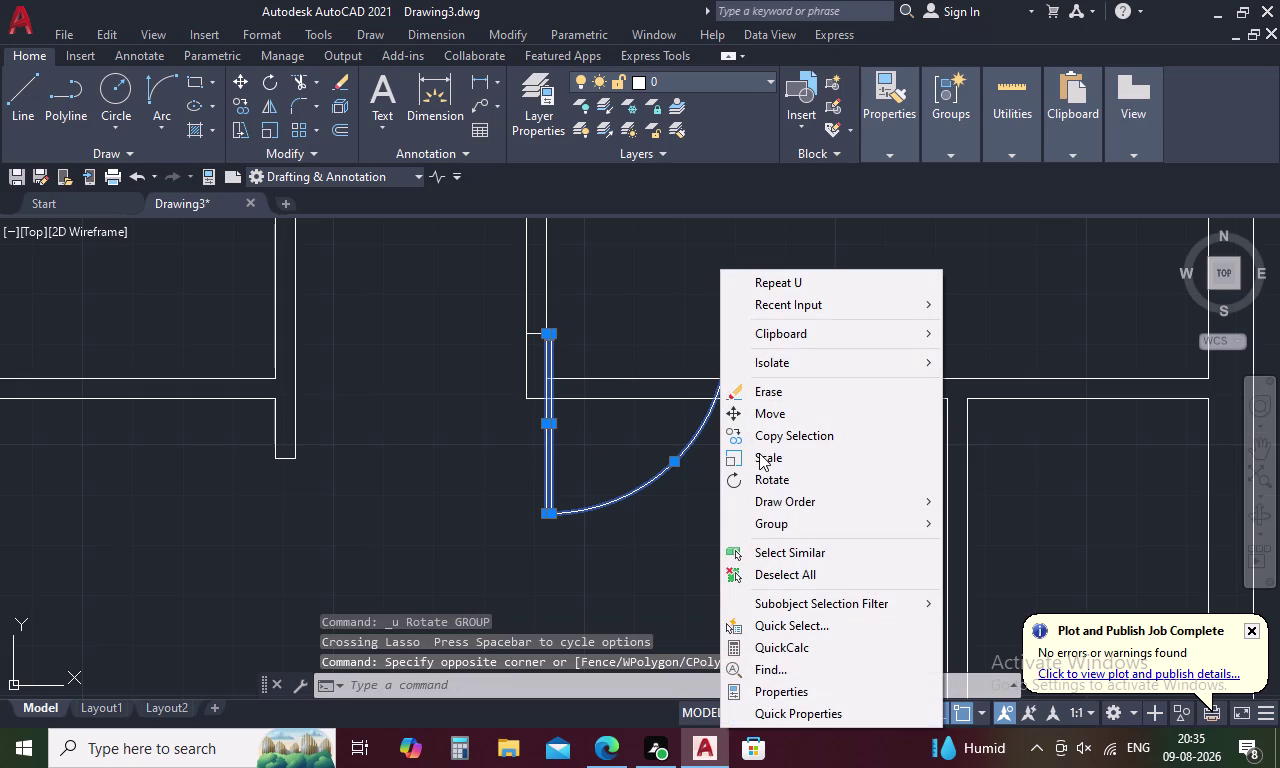
click(770, 486)
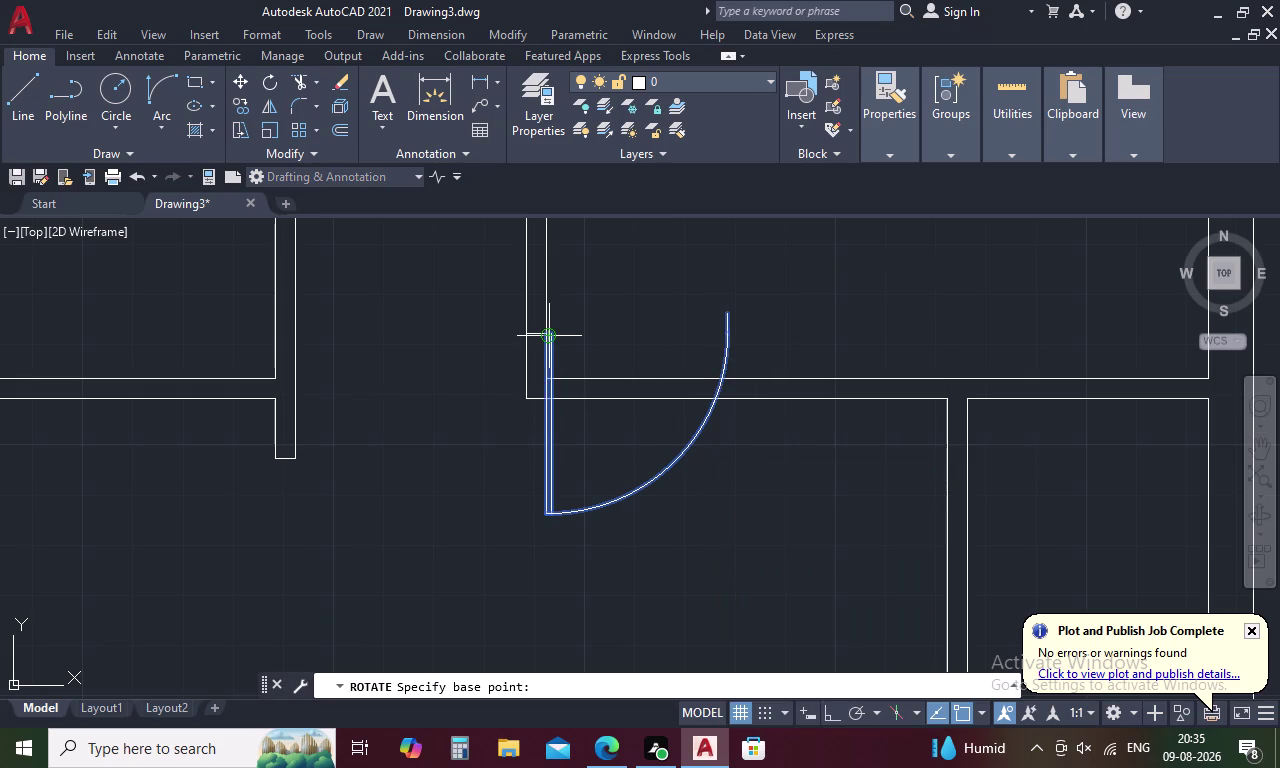
scroll(up, 3)
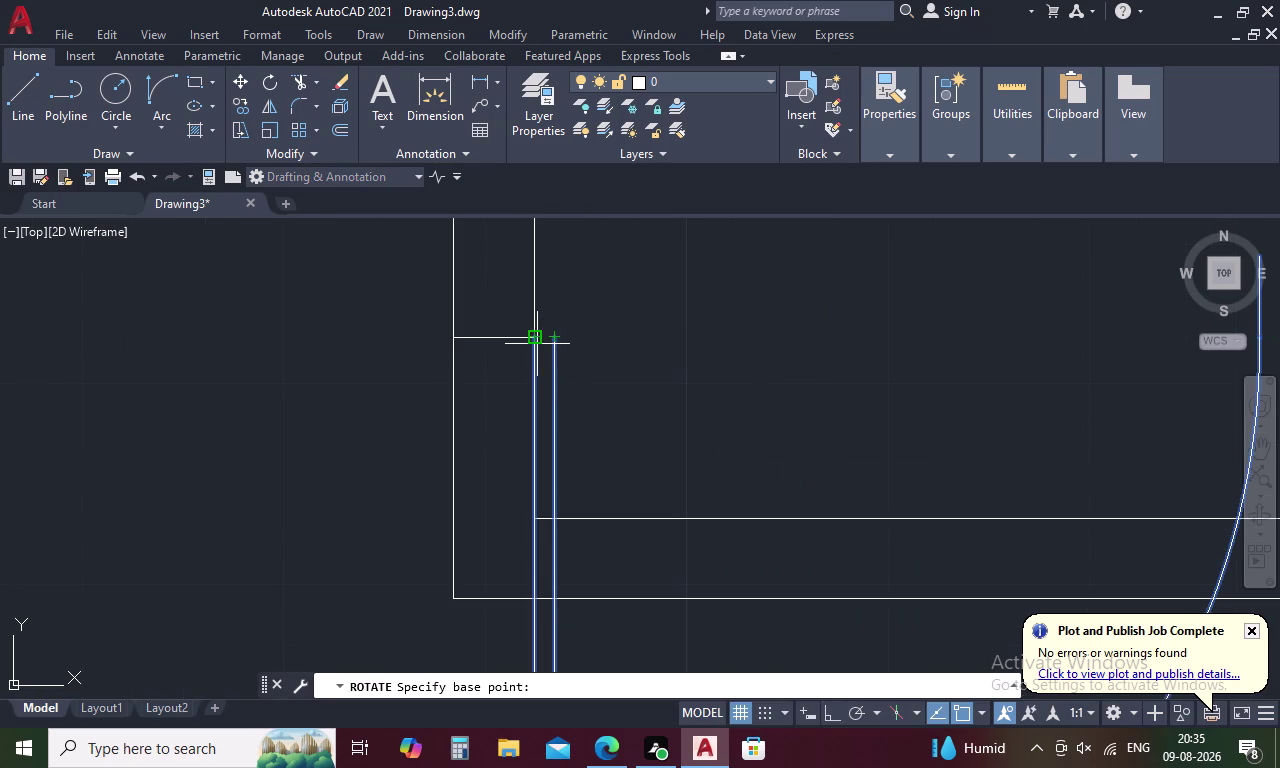
click(531, 341)
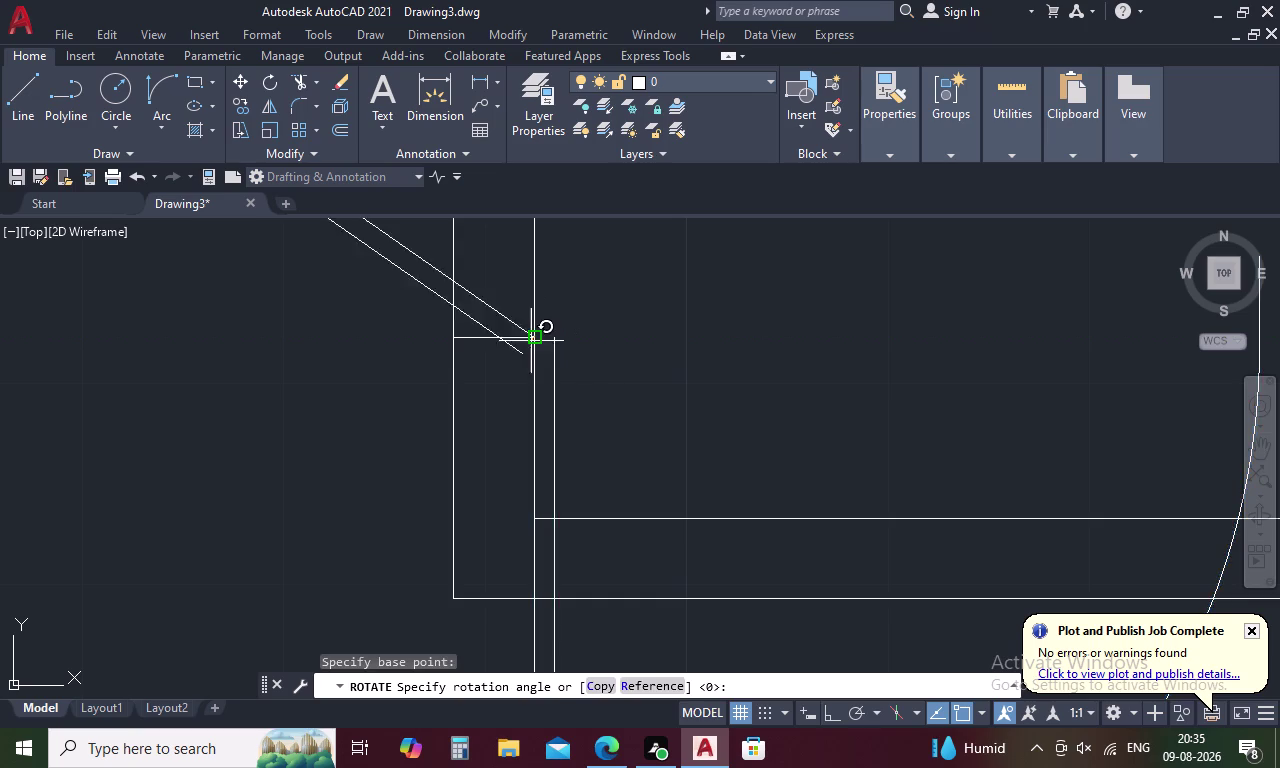
scroll(down, 3)
middle_drag(574, 324, 556, 414)
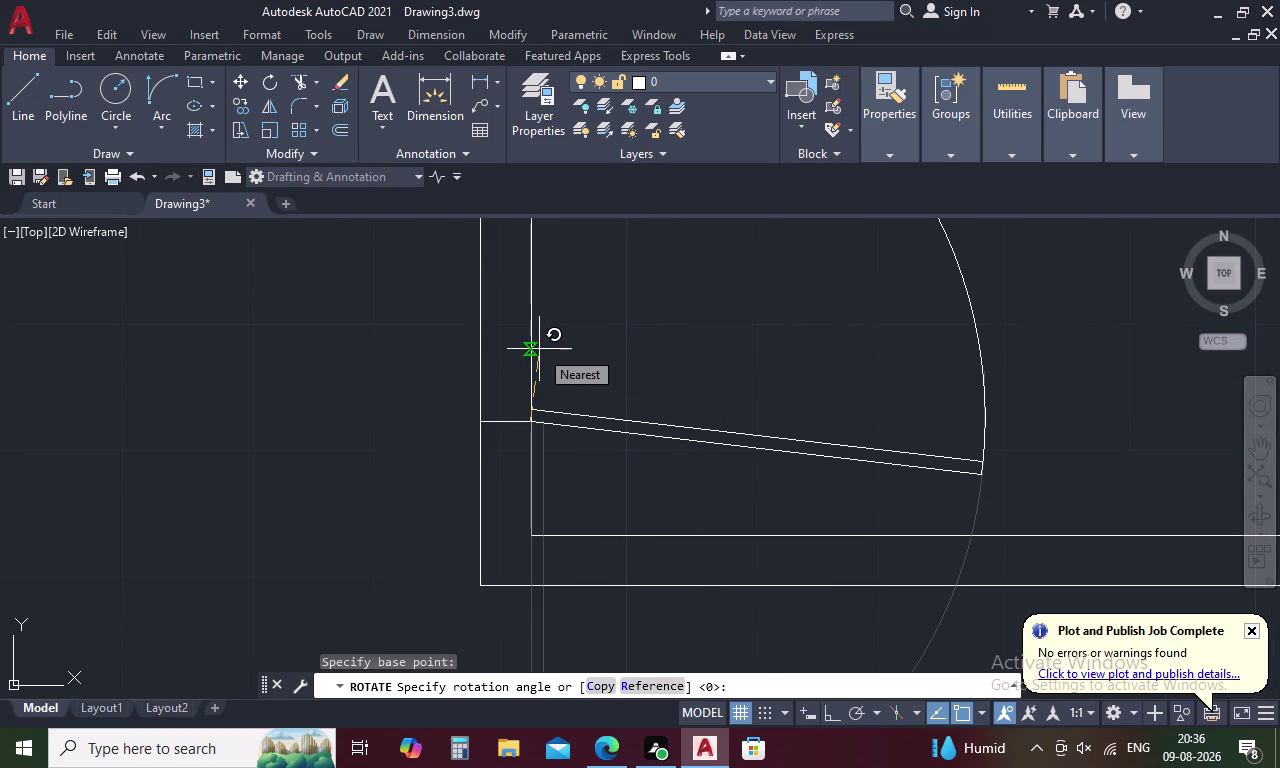
key(F8)
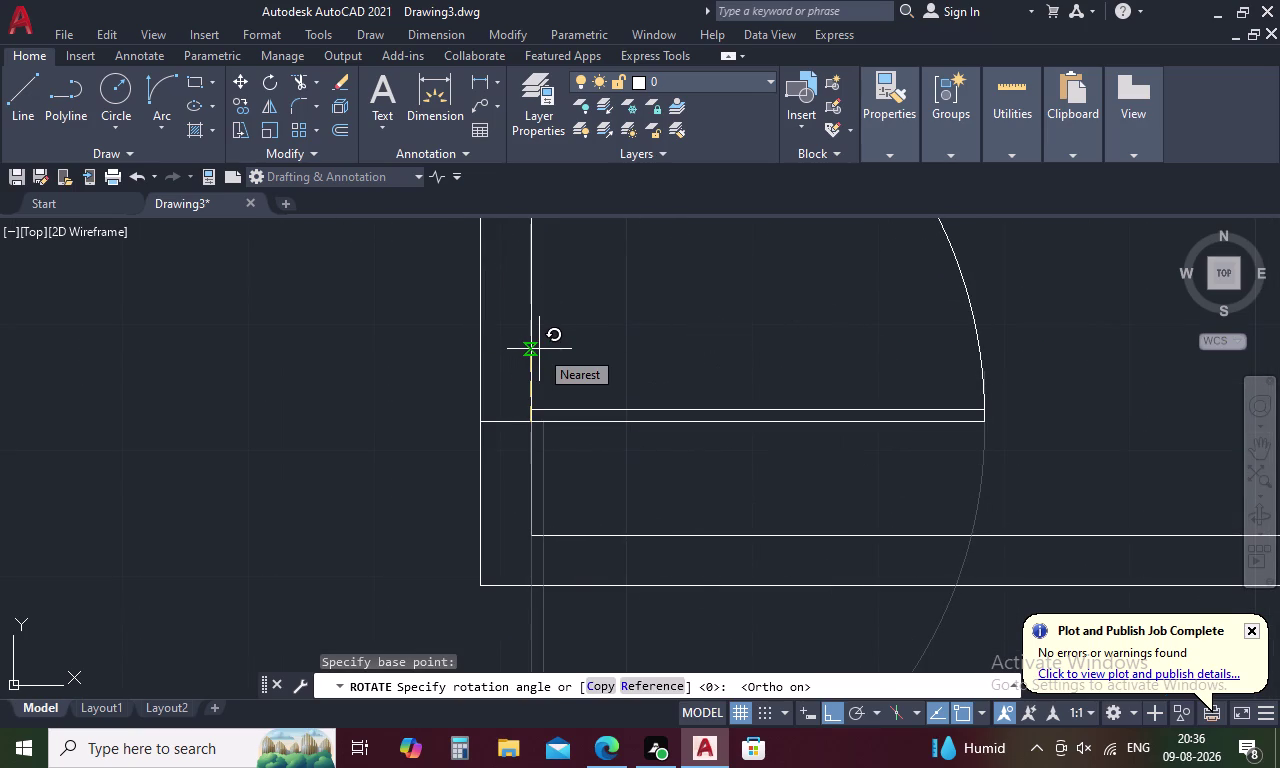
click(539, 349)
scroll(down, 3)
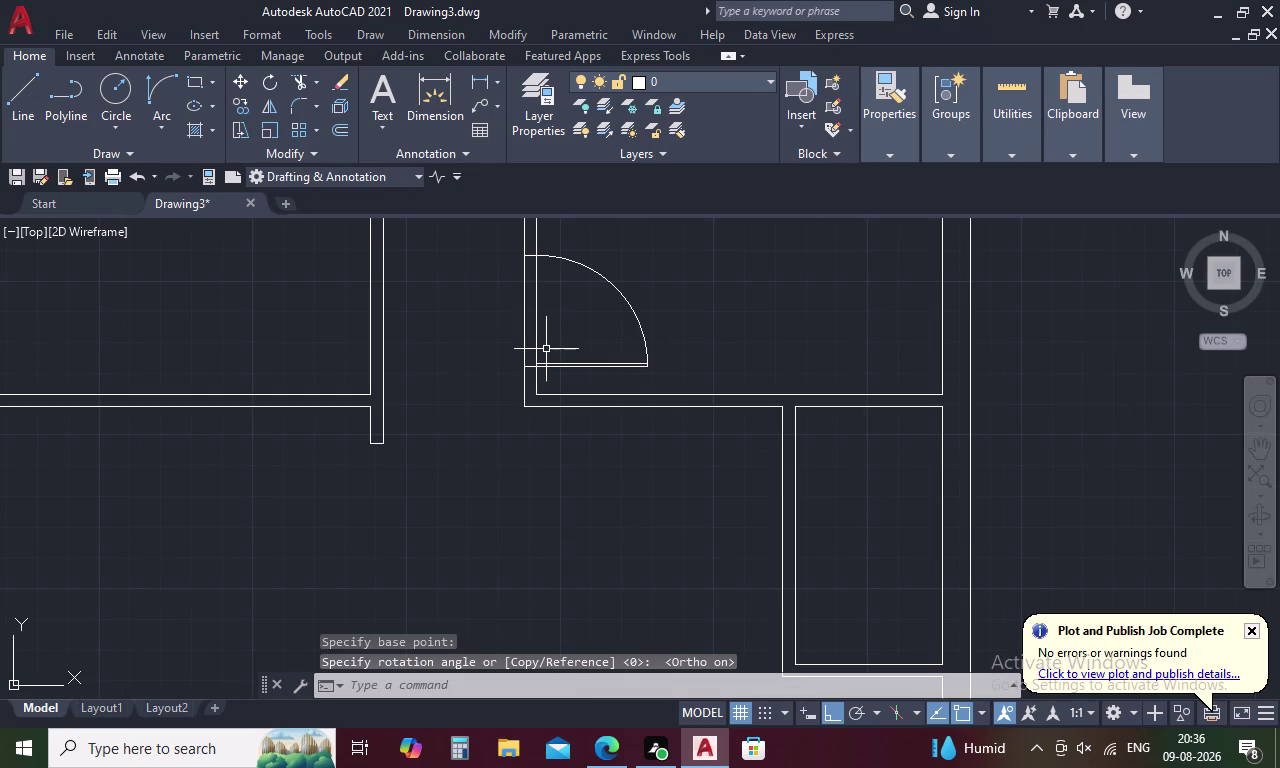
key(Escape)
Trim the wall lines across the doorway with a fence.
text(TR)
key(space)
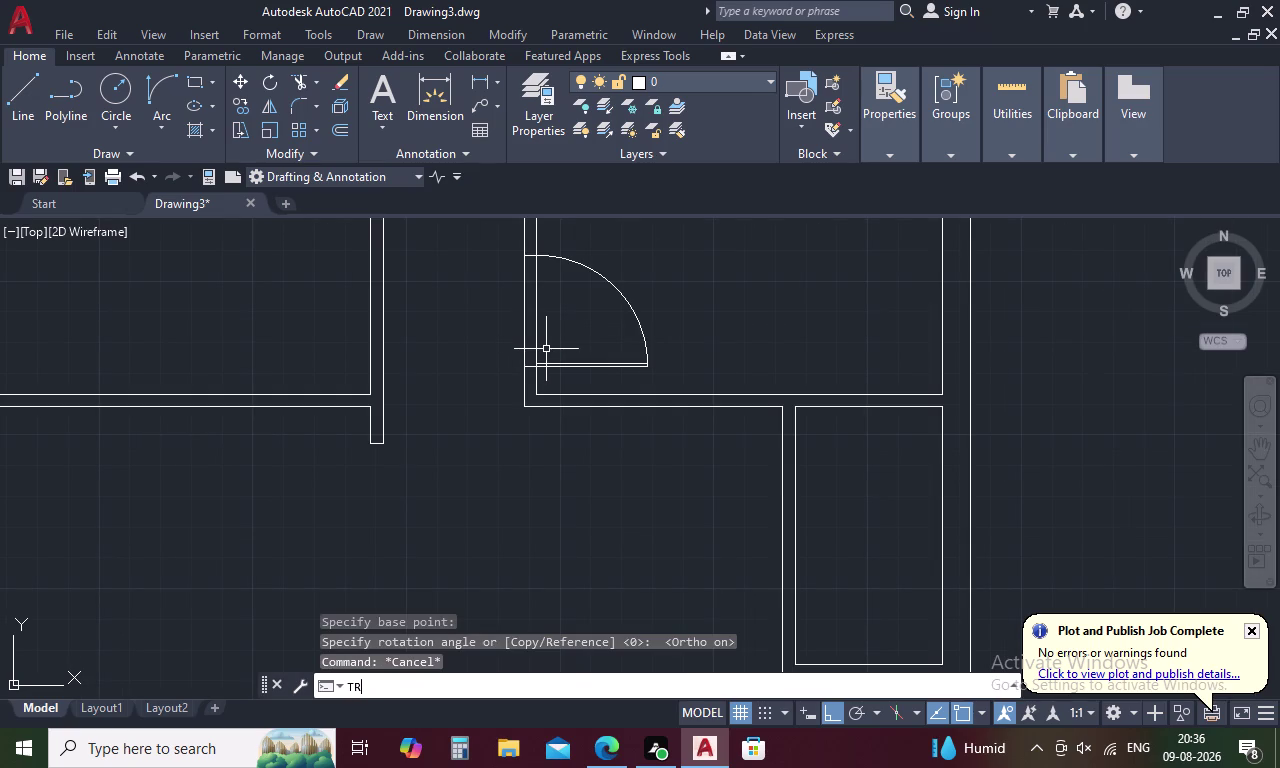
drag(561, 322, 511, 321)
scroll(down, 3)
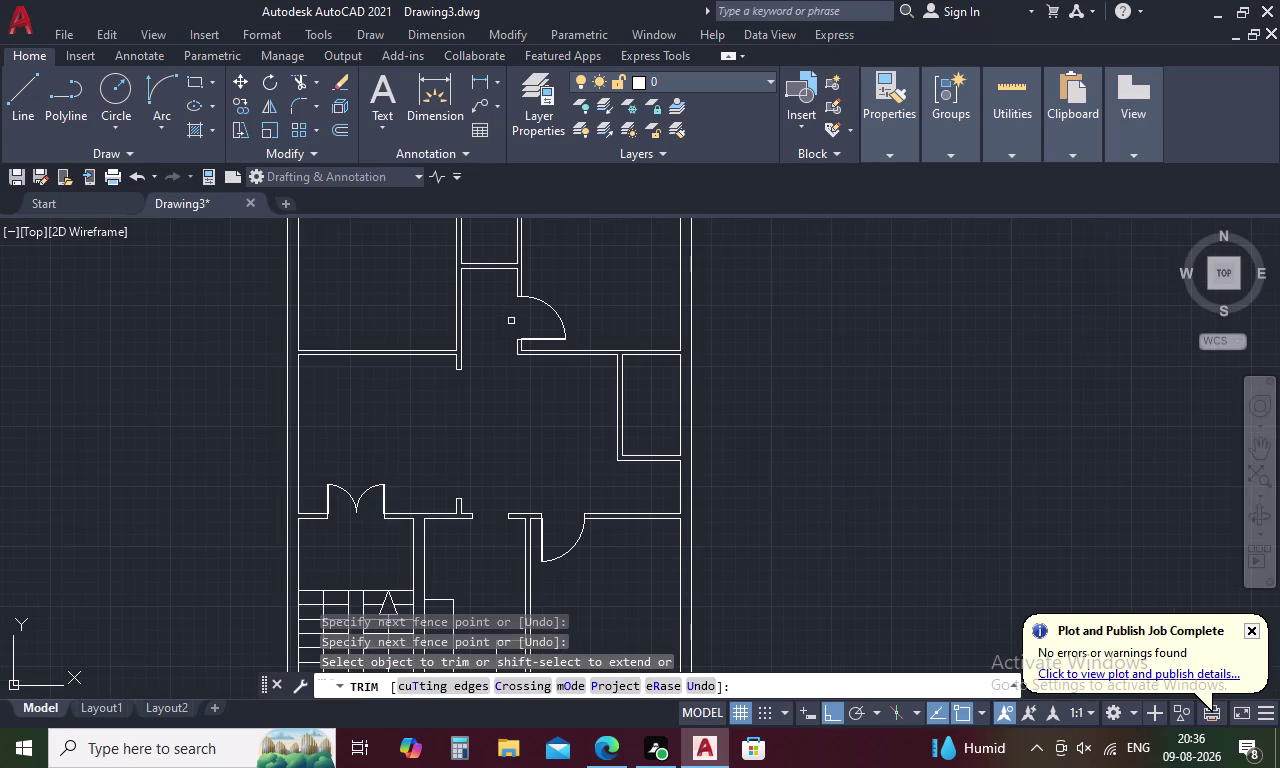
middle_drag(511, 321, 663, 356)
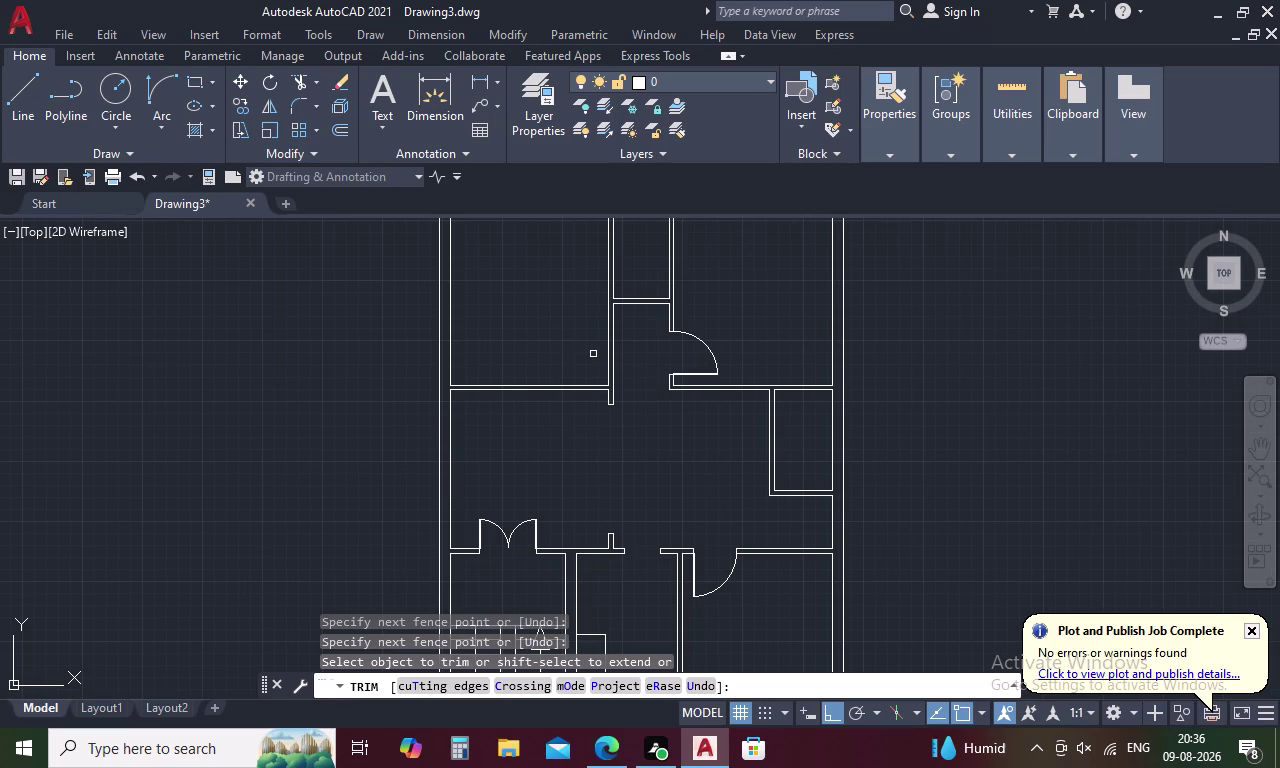
scroll(up, 3)
key(Escape)
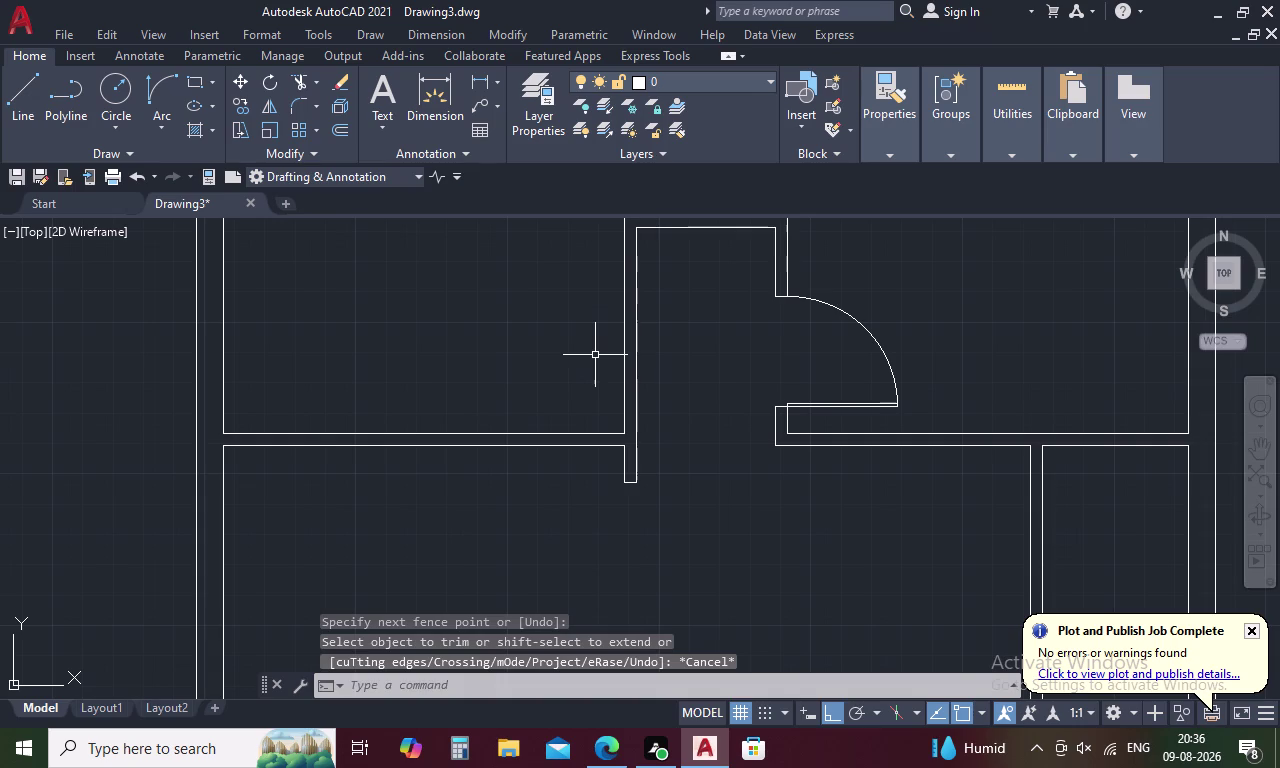
Draw a line starting 9 units along the wall using point tracking.
text(L TK)
key(space)
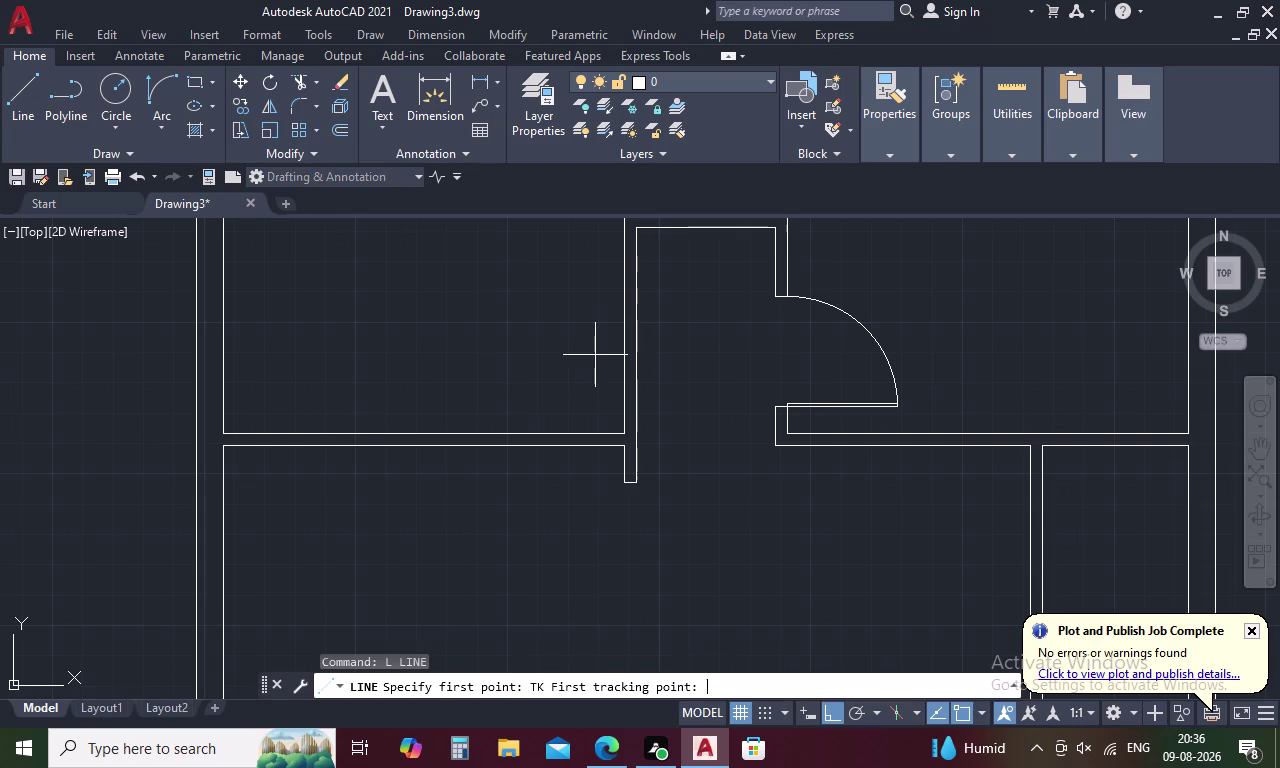
click(623, 429)
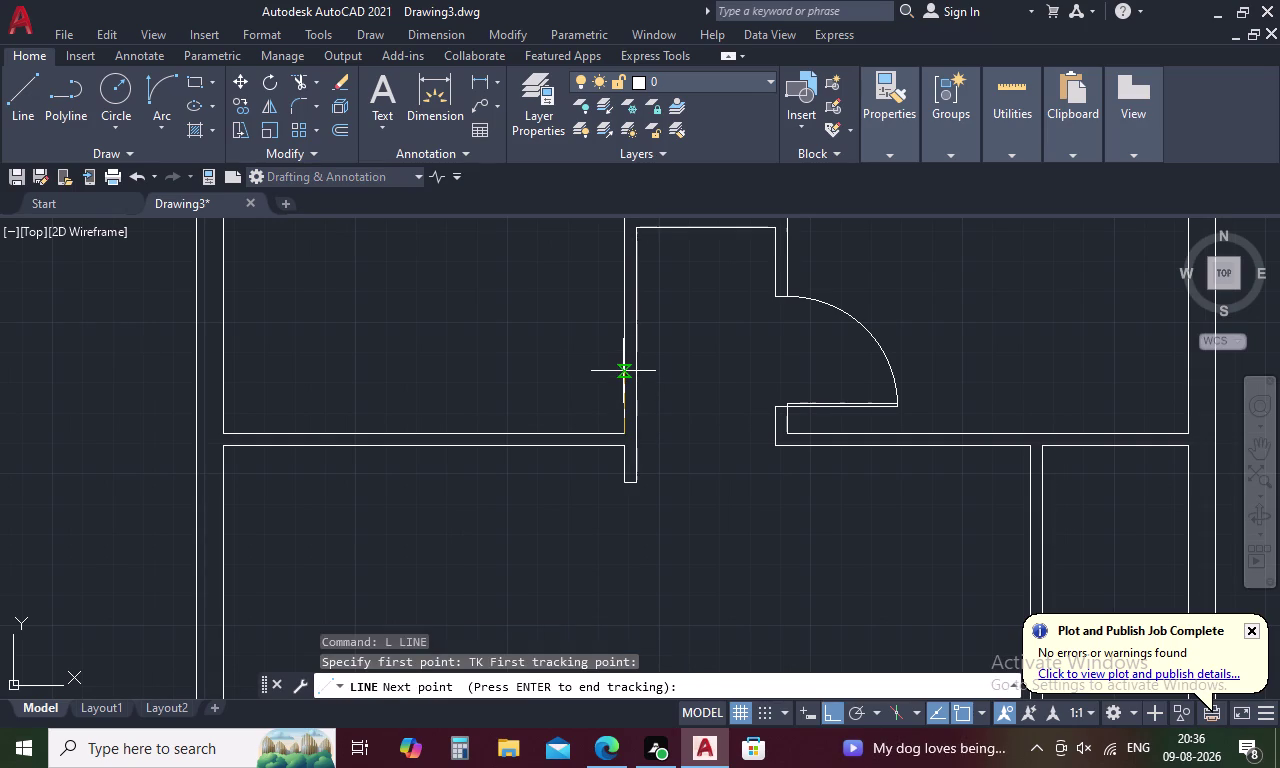
text(9)
key(space)
key(space)
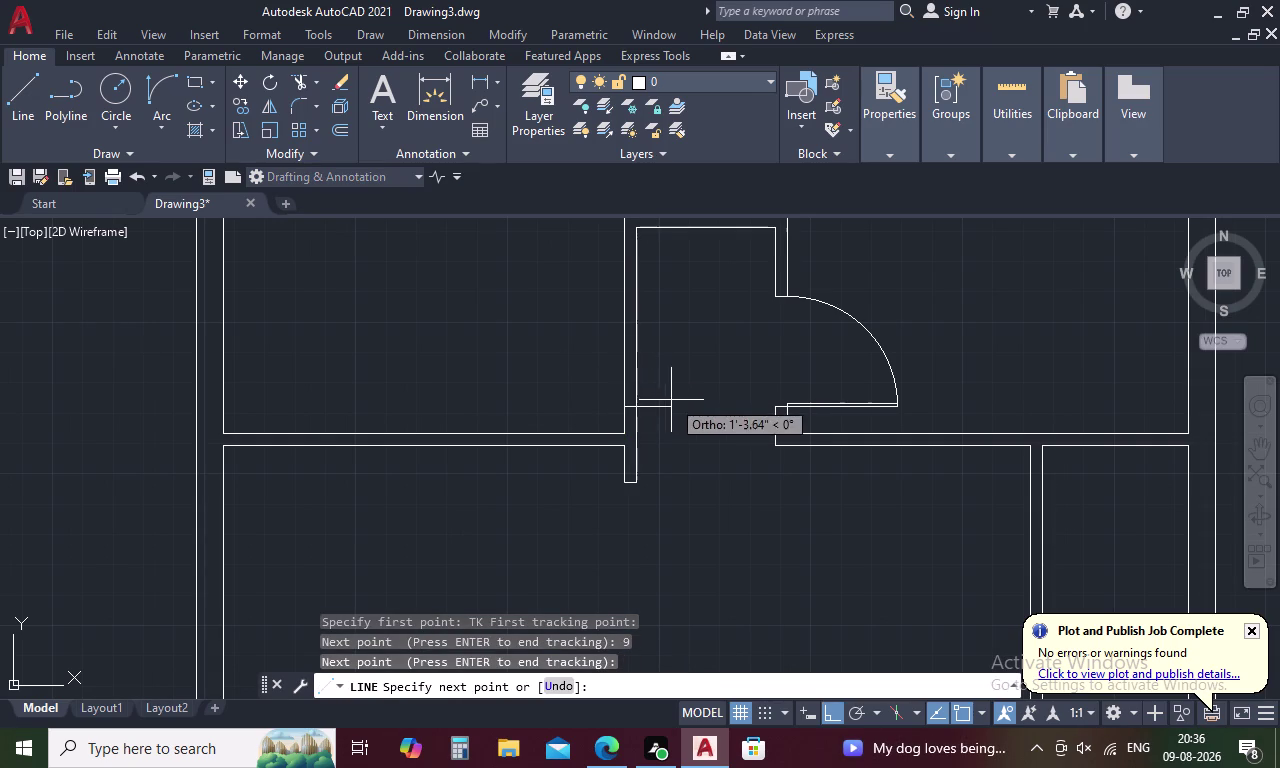
click(639, 410)
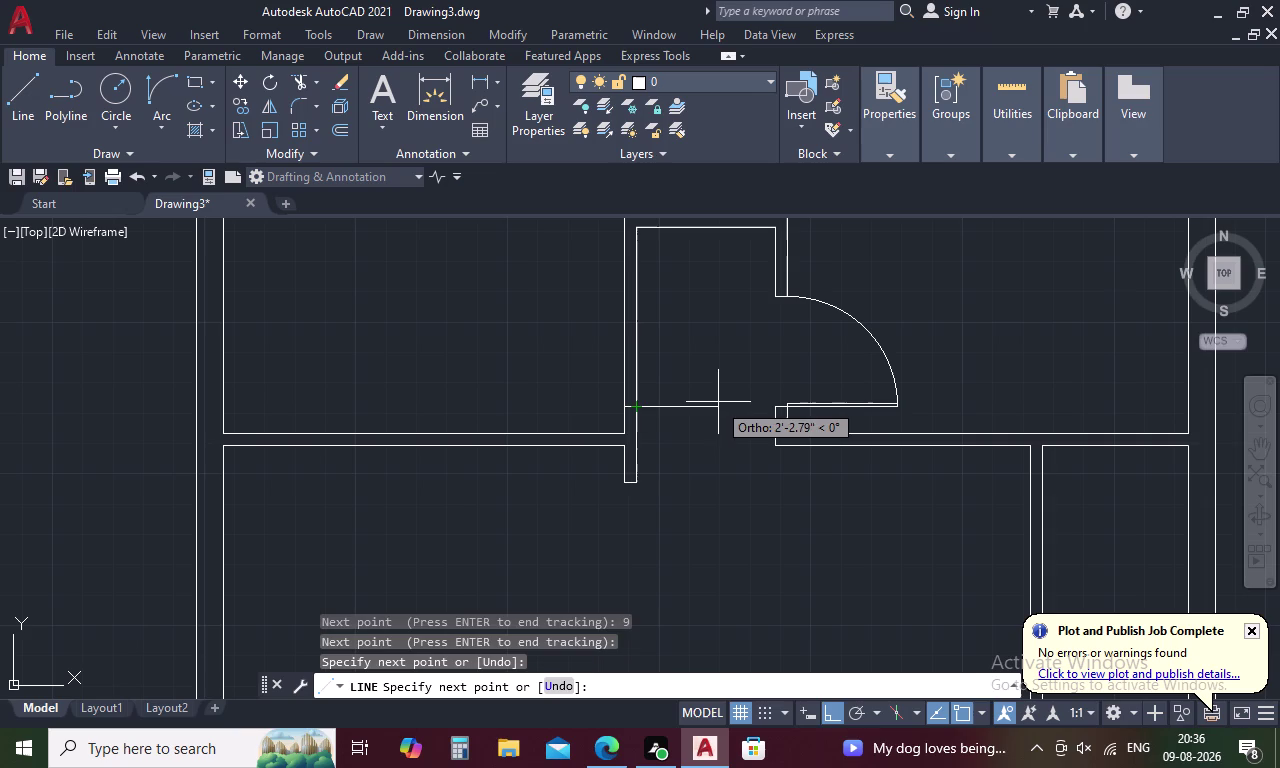
key(Escape)
Select the swing door's arc and leaf and start copying it from a base point.
drag(900, 318, 835, 415)
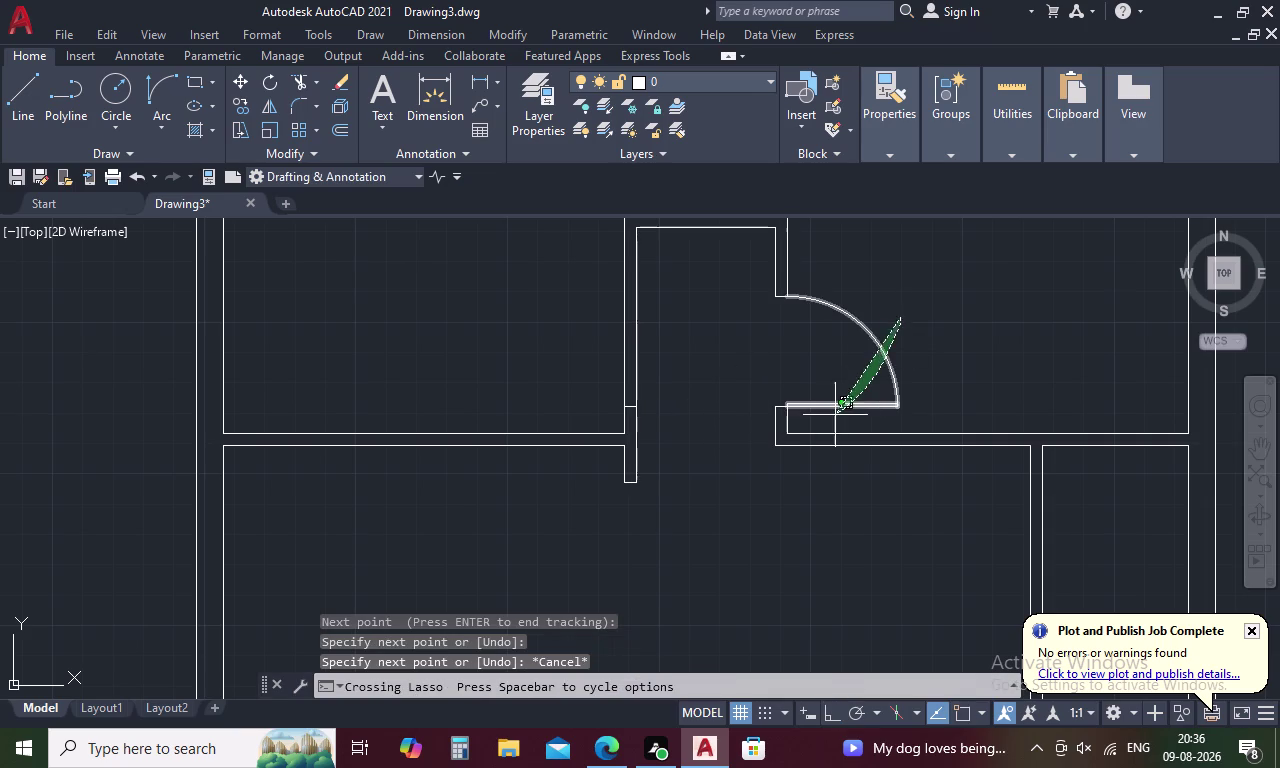
drag(835, 415, 834, 415)
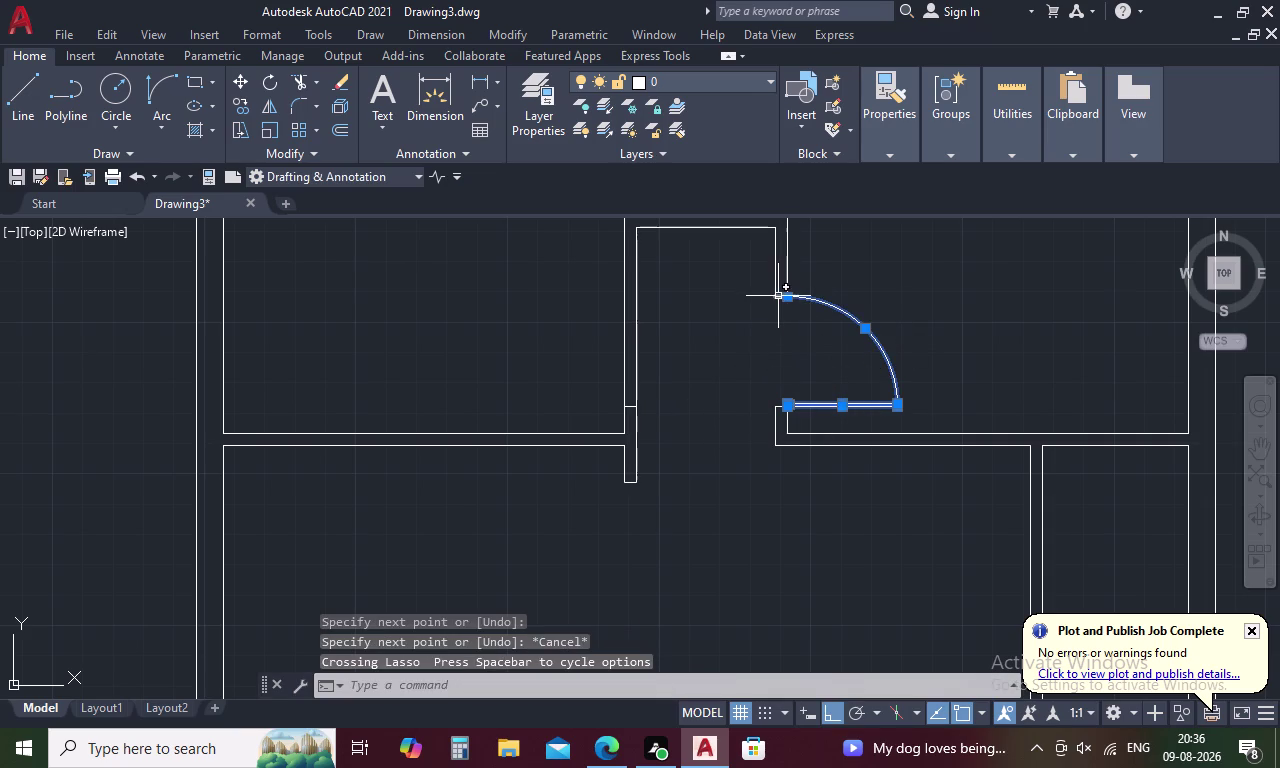
click(778, 296)
right_click(770, 357)
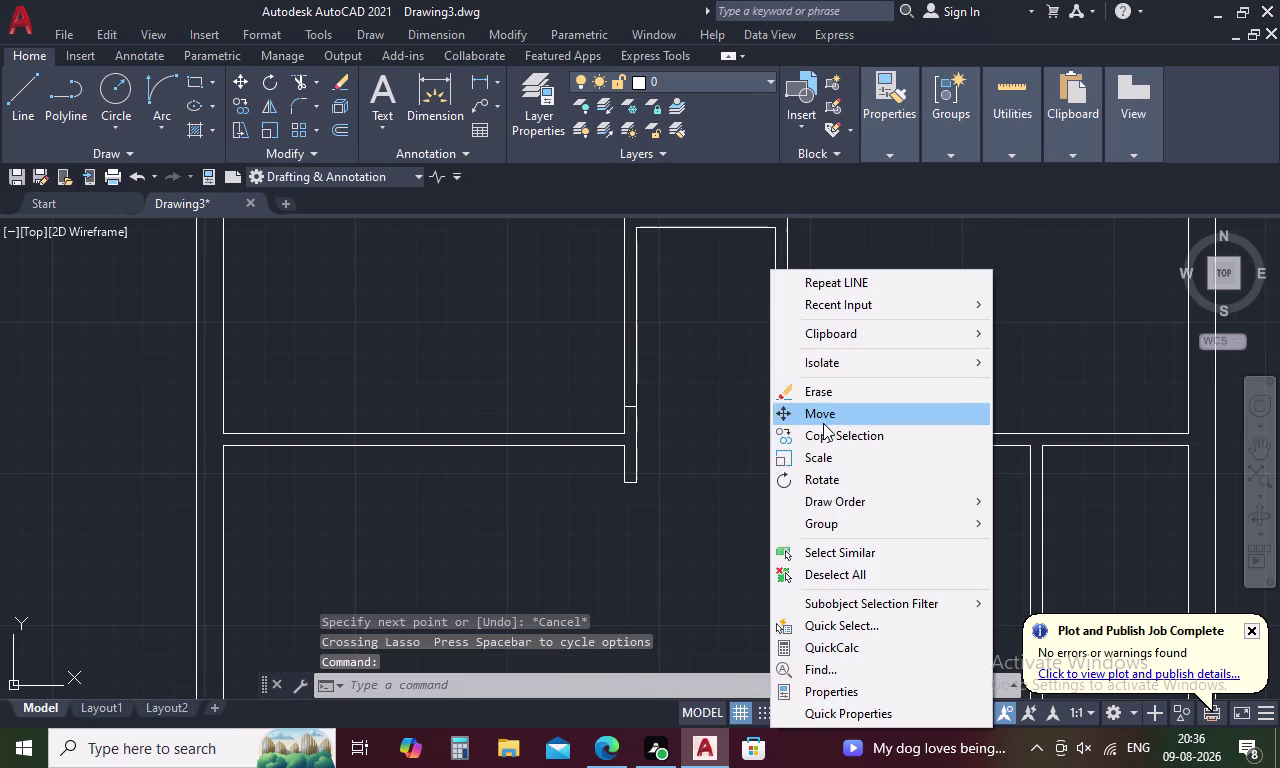
click(824, 428)
scroll(up, 3)
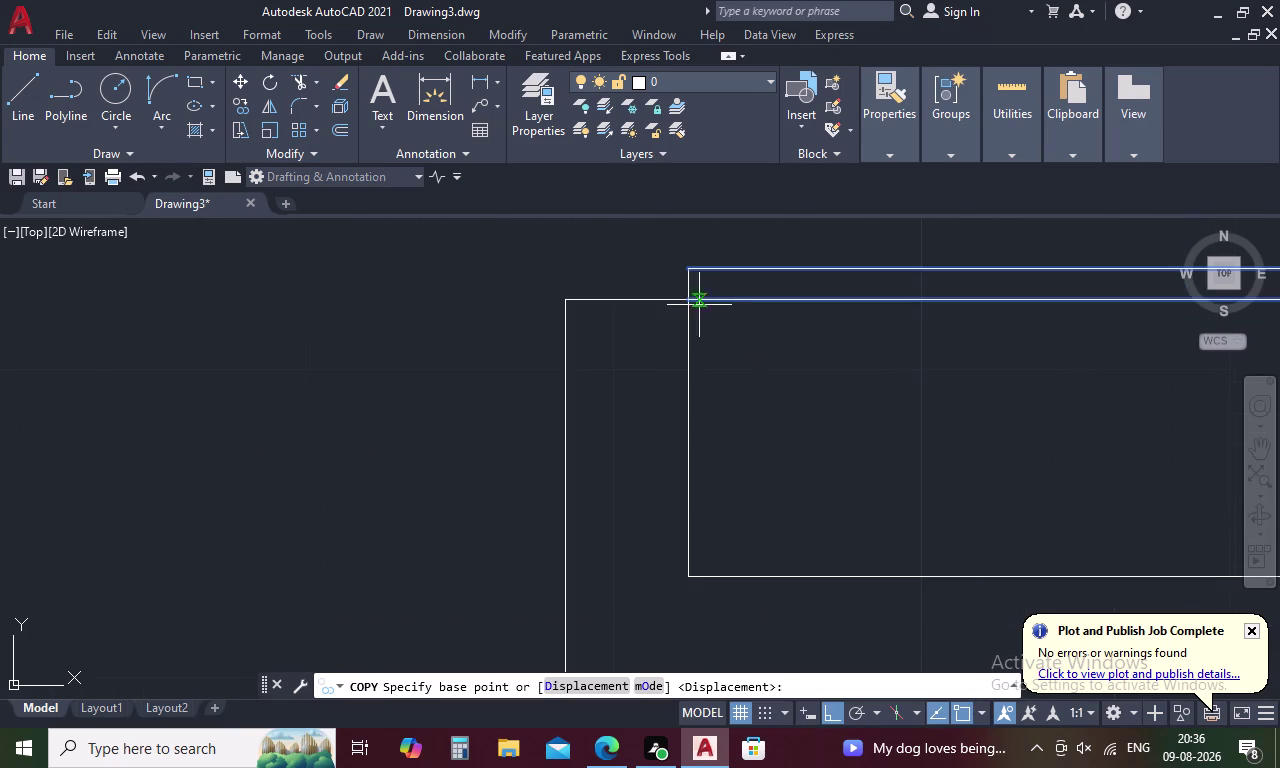
click(685, 300)
Place the door copy at the adjacent opening to the left and select it.
scroll(down, 3)
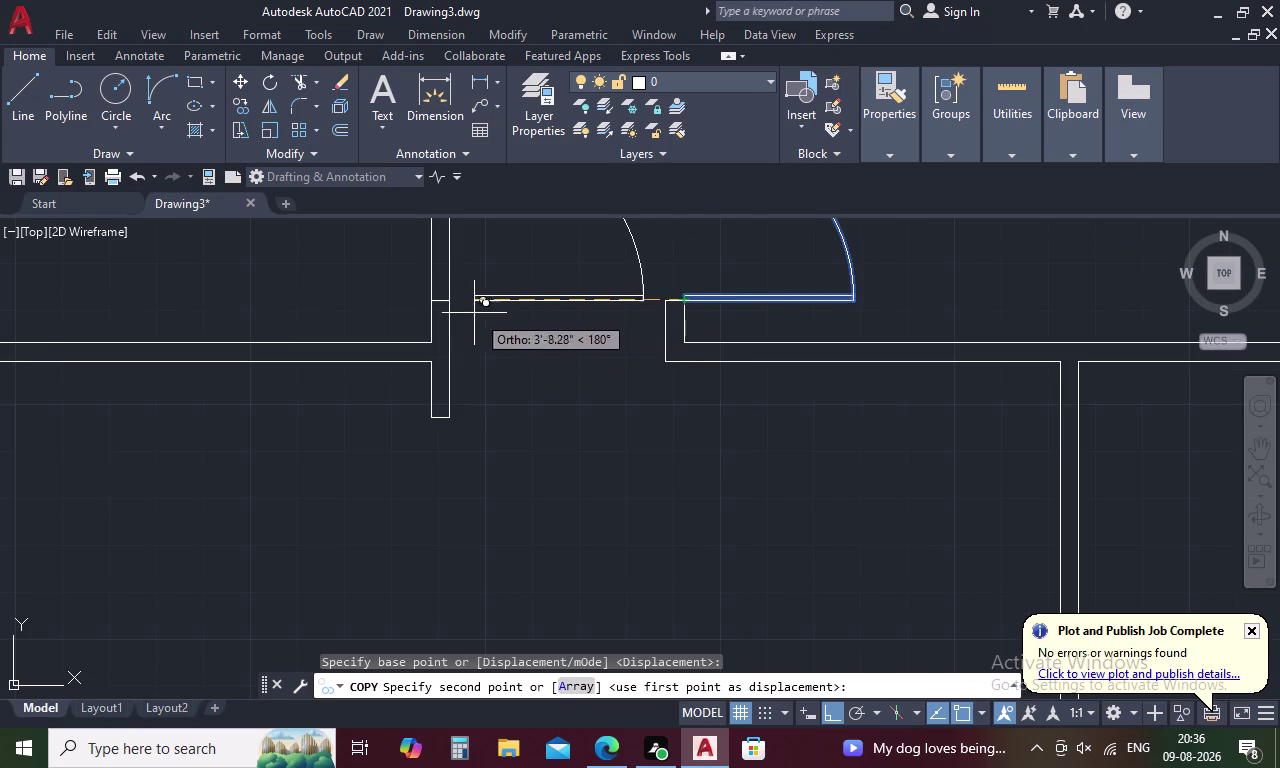
scroll(up, 3)
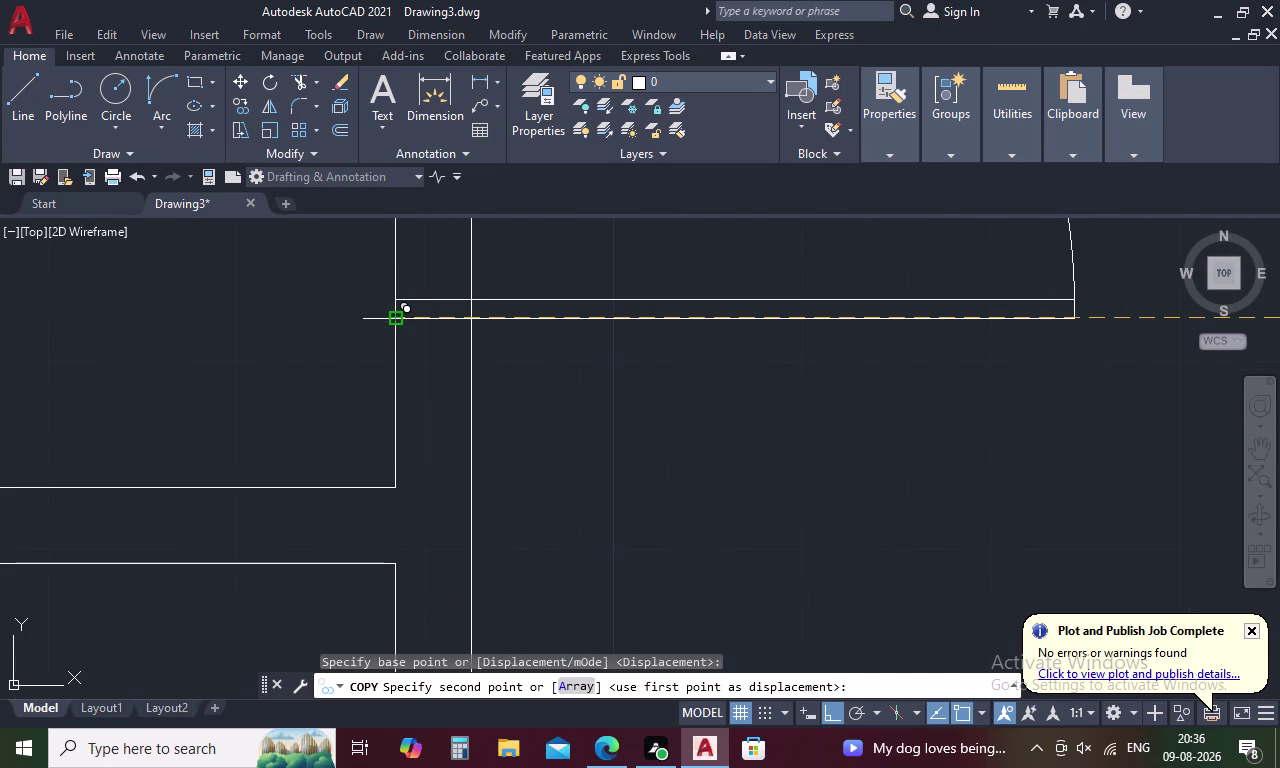
click(398, 317)
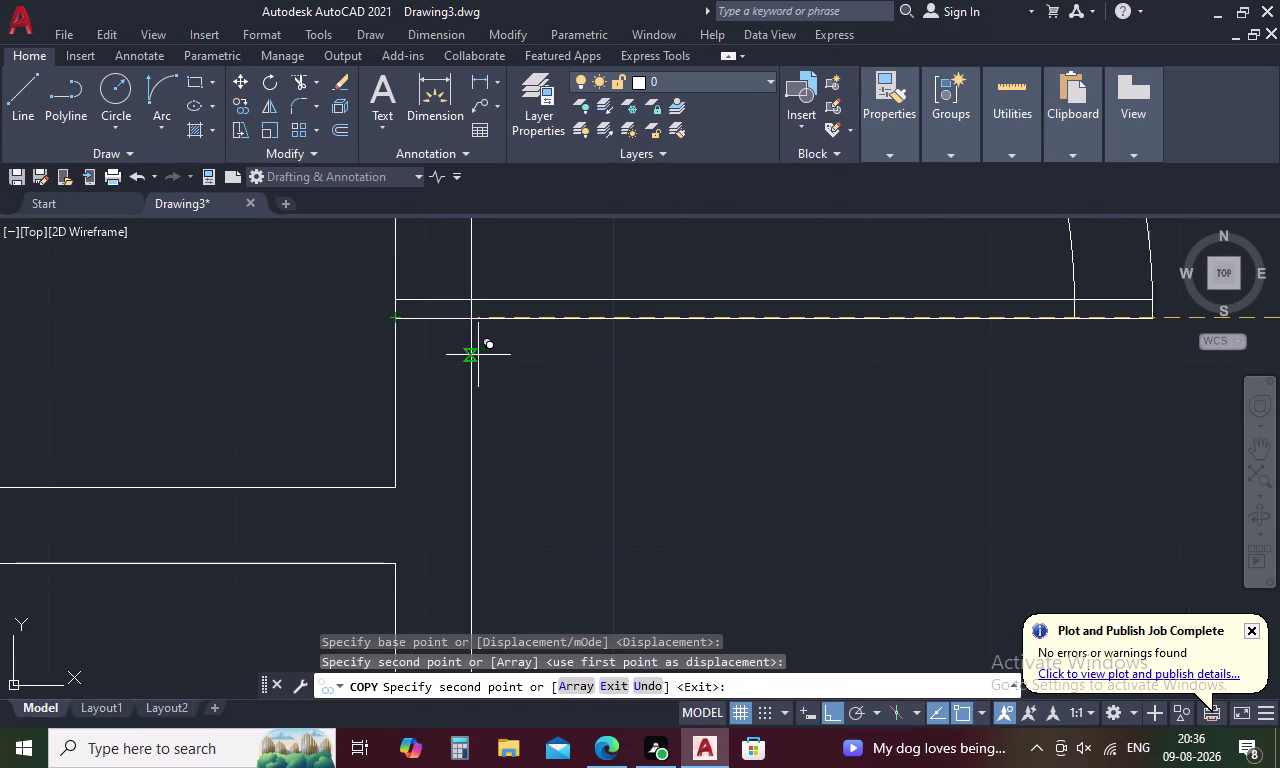
key(Escape)
scroll(down, 3)
drag(709, 266, 625, 418)
middle_drag(622, 330, 667, 431)
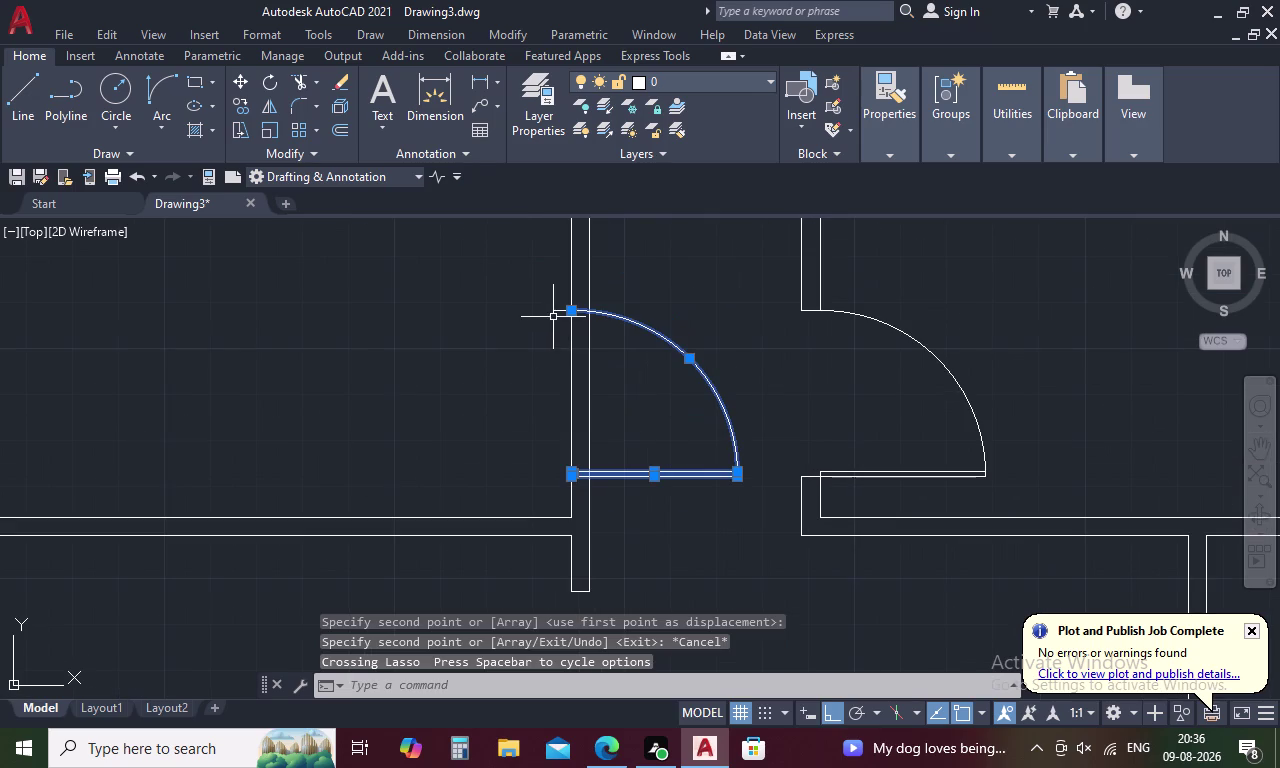
Mirror the copied door about a vertical line, erasing the source object.
click(555, 310)
text(MI)
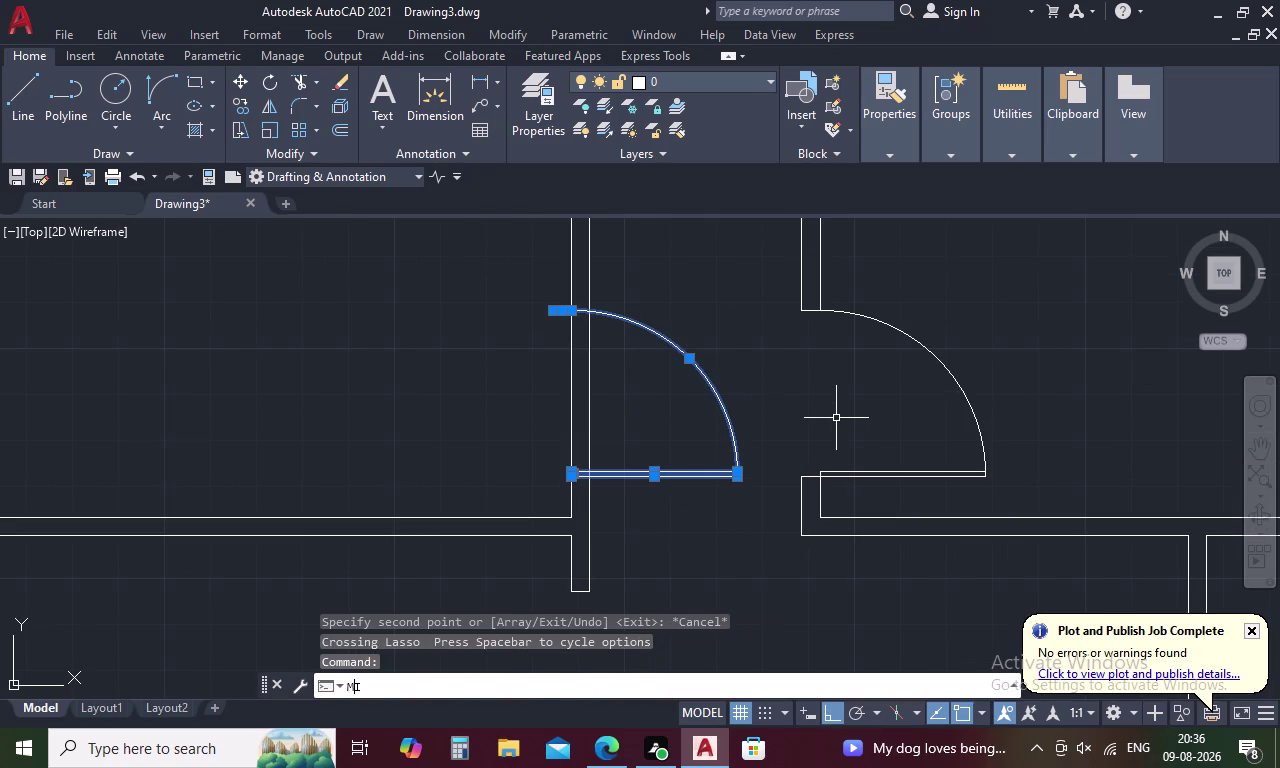
key(space)
click(568, 467)
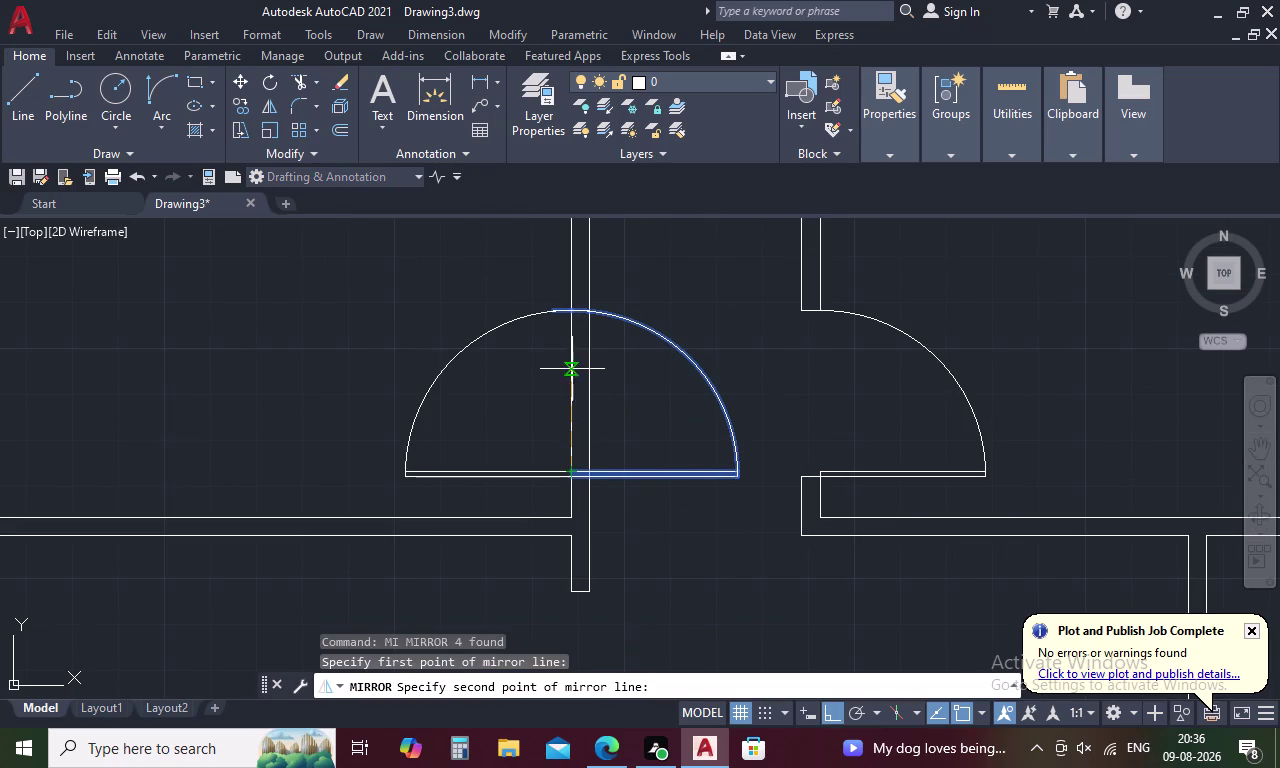
scroll(up, 3)
click(554, 304)
scroll(down, 3)
click(573, 686)
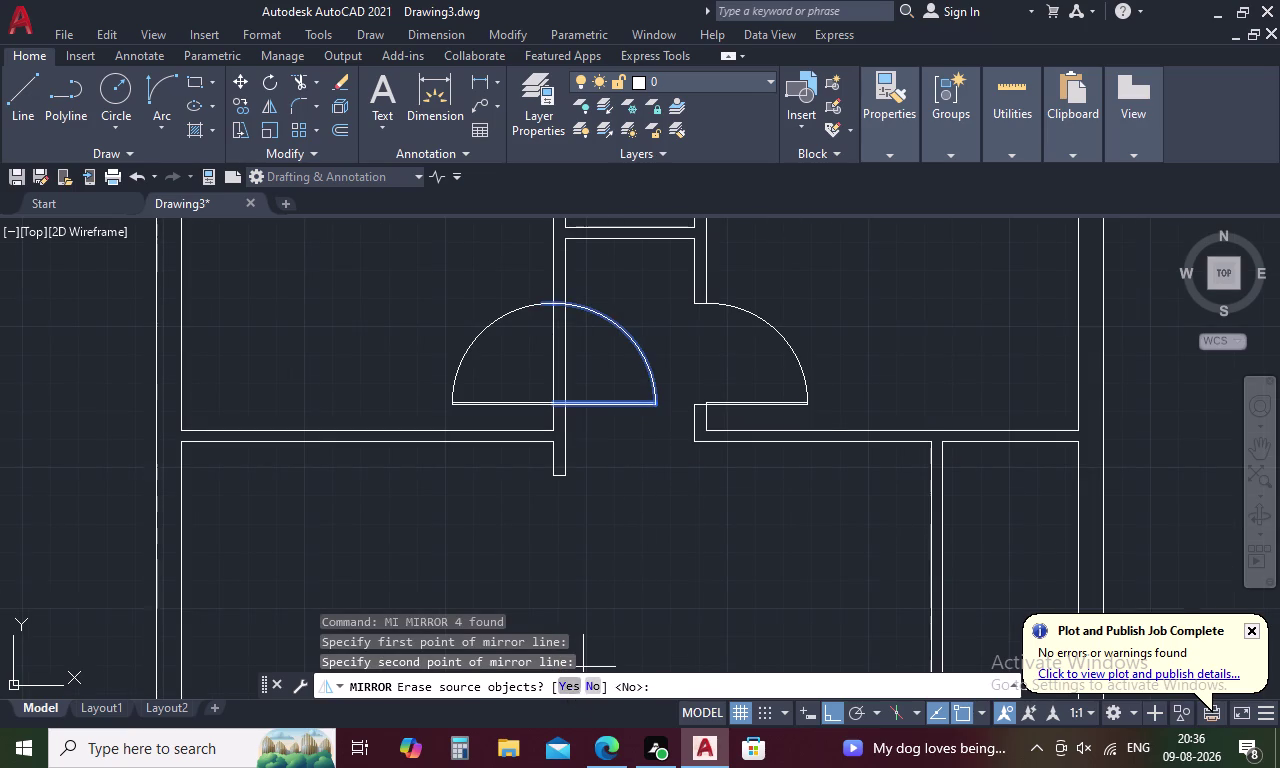
scroll(down, 3)
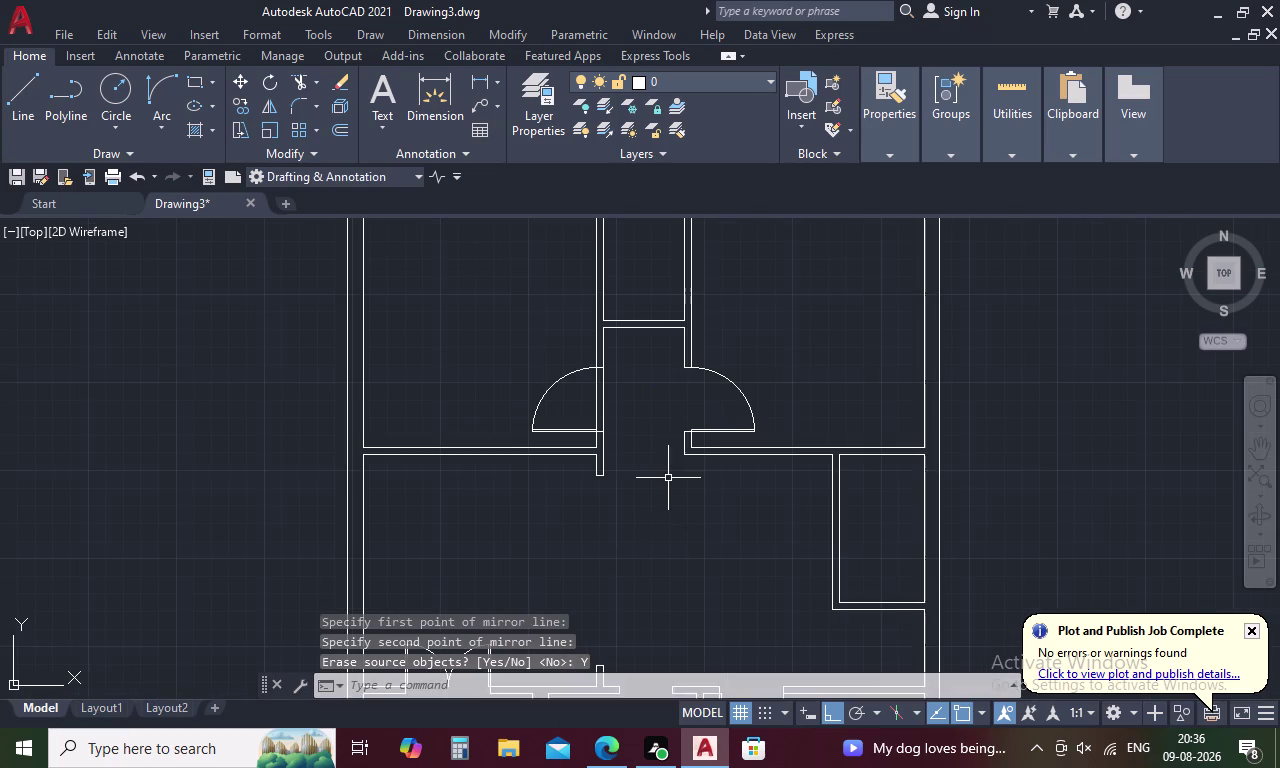
Trim the wall lines in the double doorway and view the whole plan.
text(TR)
key(space)
drag(635, 392, 593, 397)
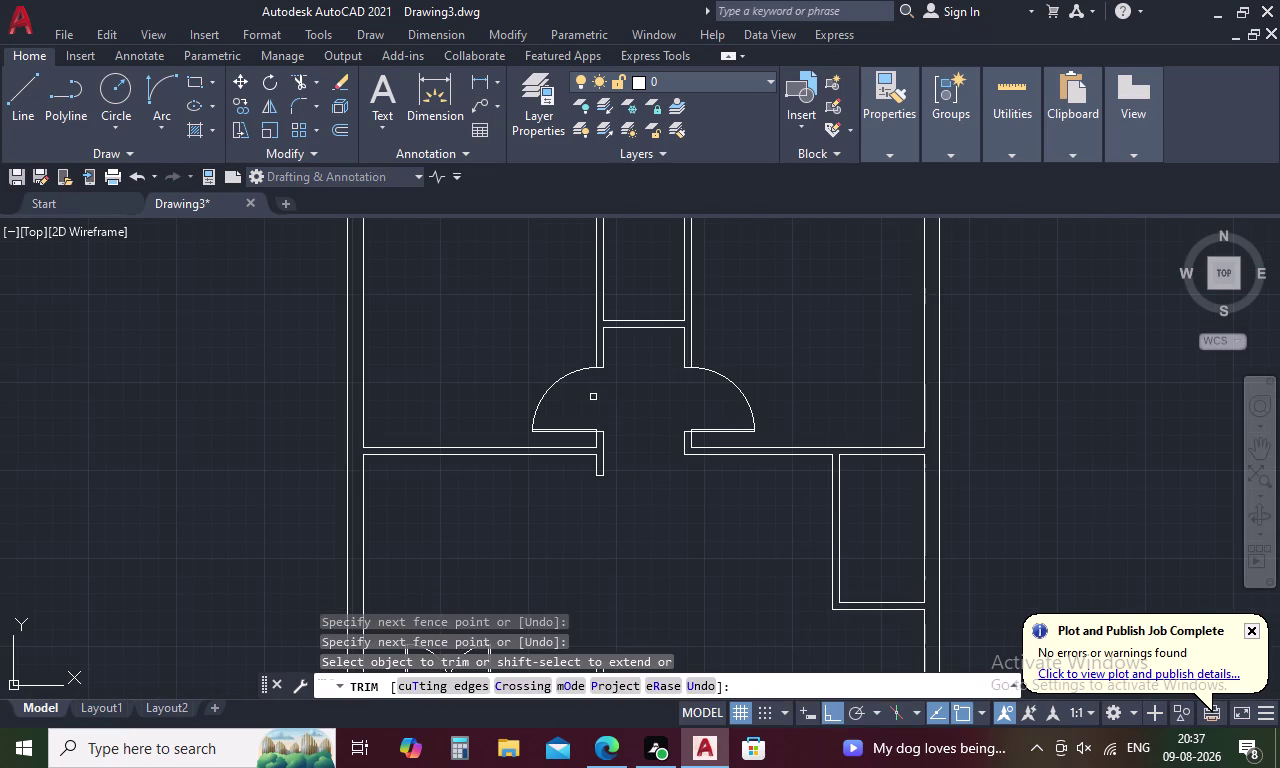
scroll(down, 3)
middle_drag(659, 493, 649, 396)
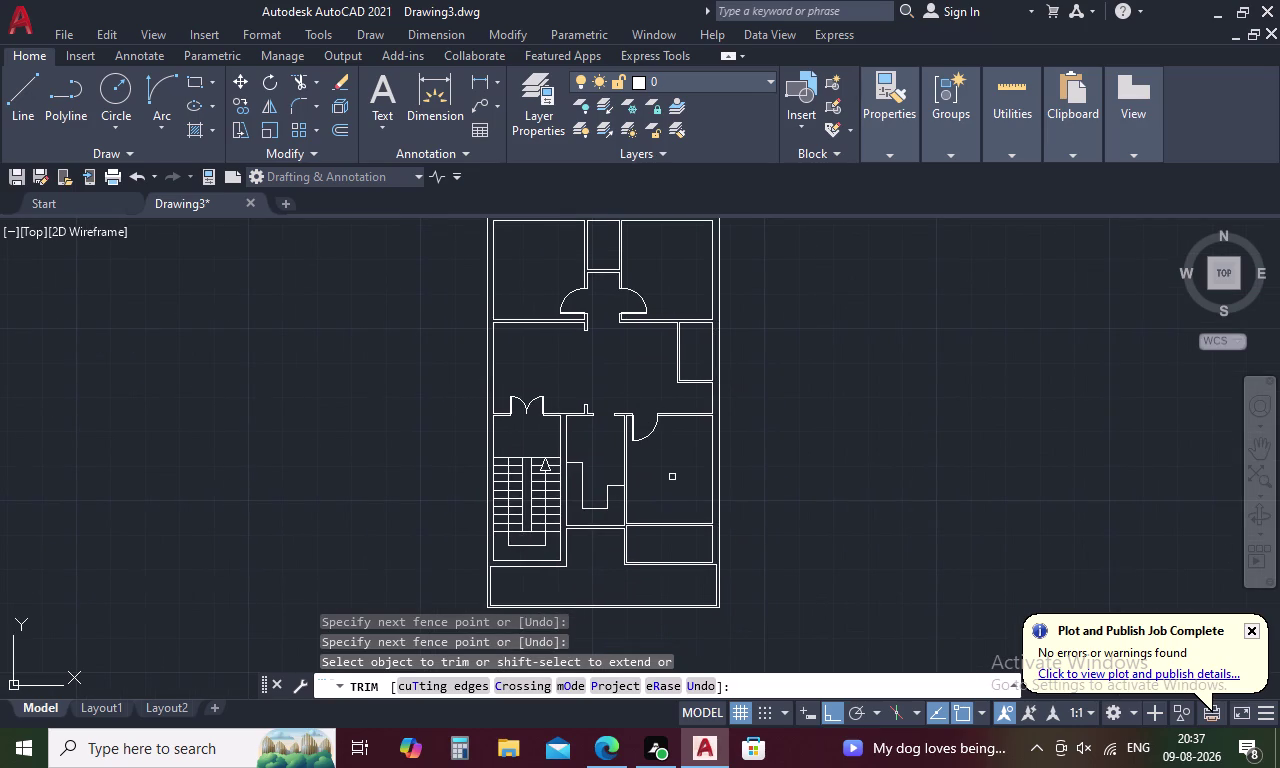
key(Escape)
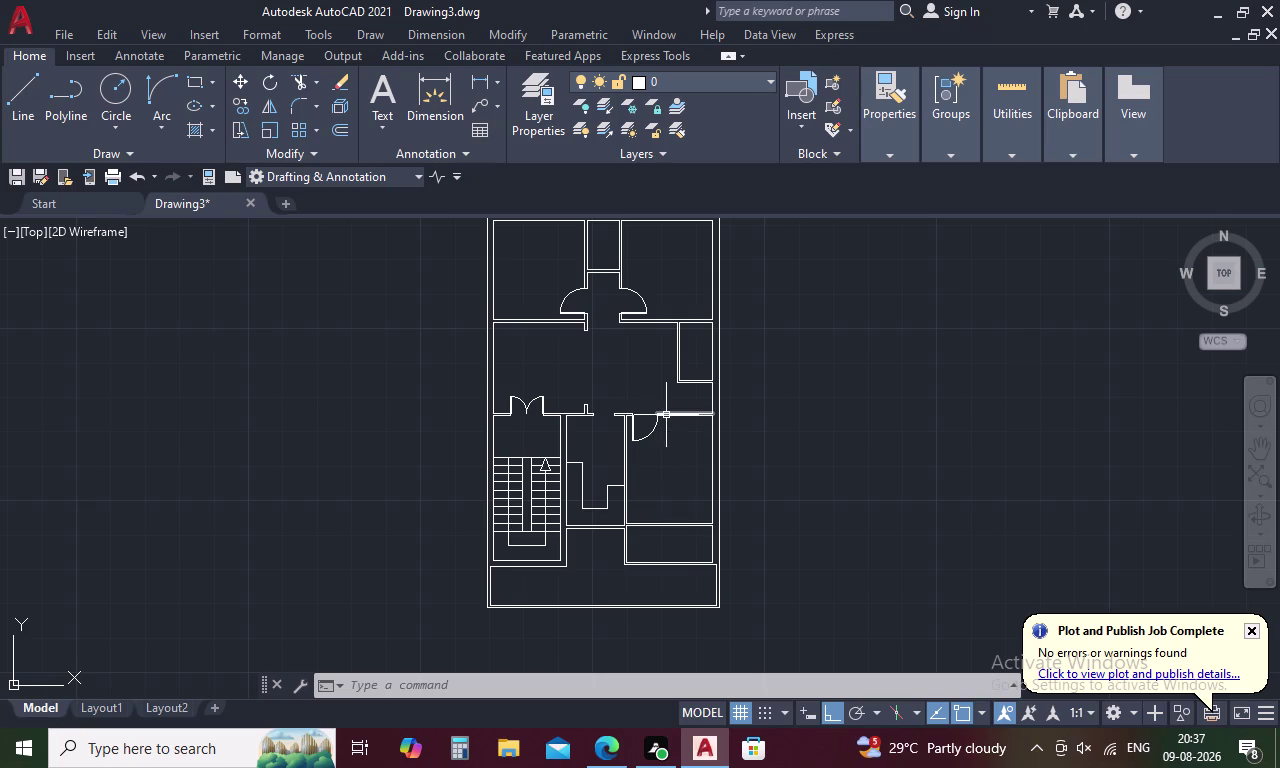
Draw a jamb line starting 4.5 units from the wall midpoint using point tracking.
key(Escape)
text(L T)
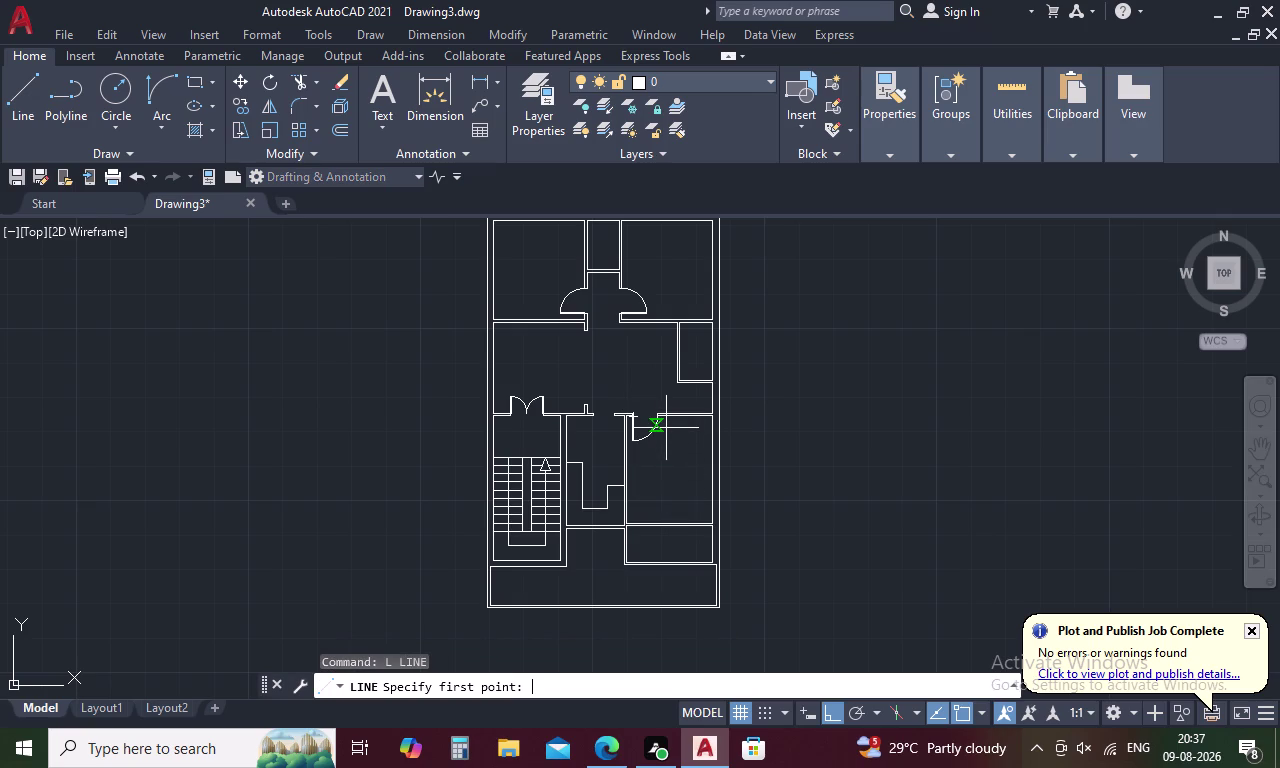
text(K)
key(space)
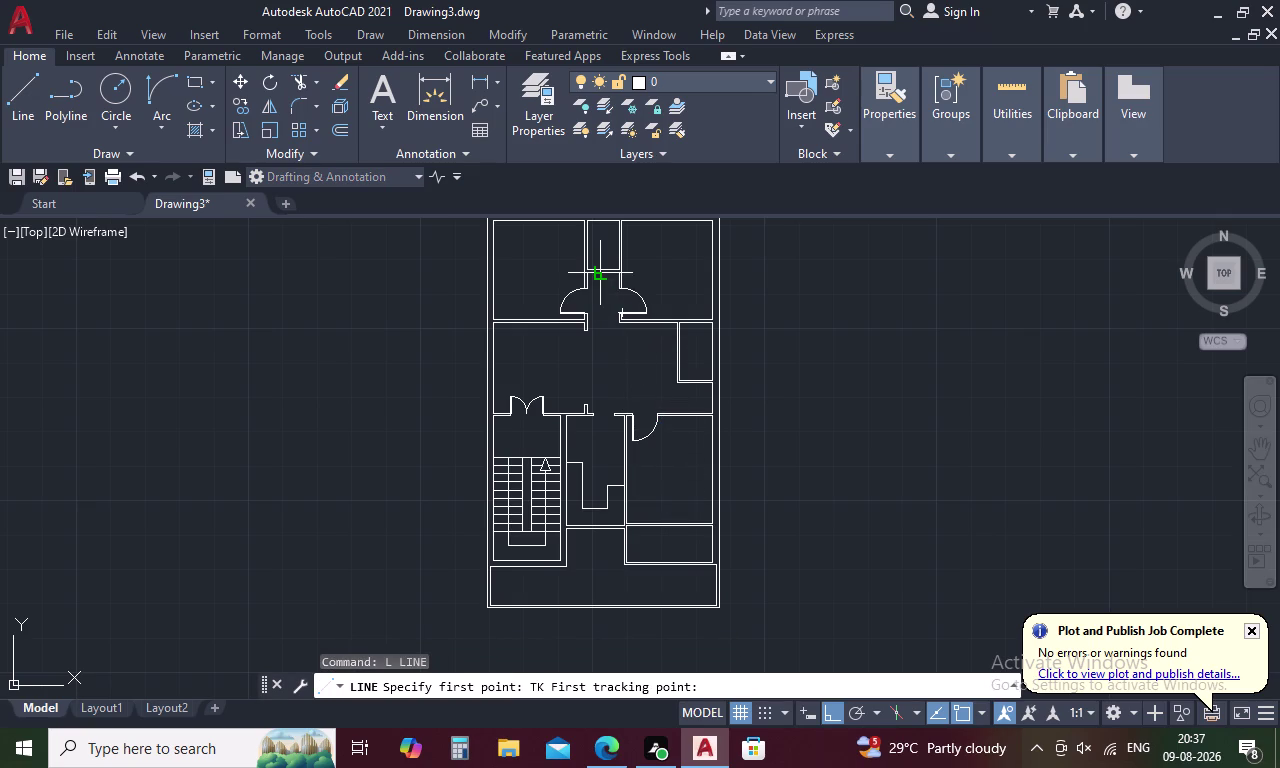
scroll(up, 3)
click(564, 275)
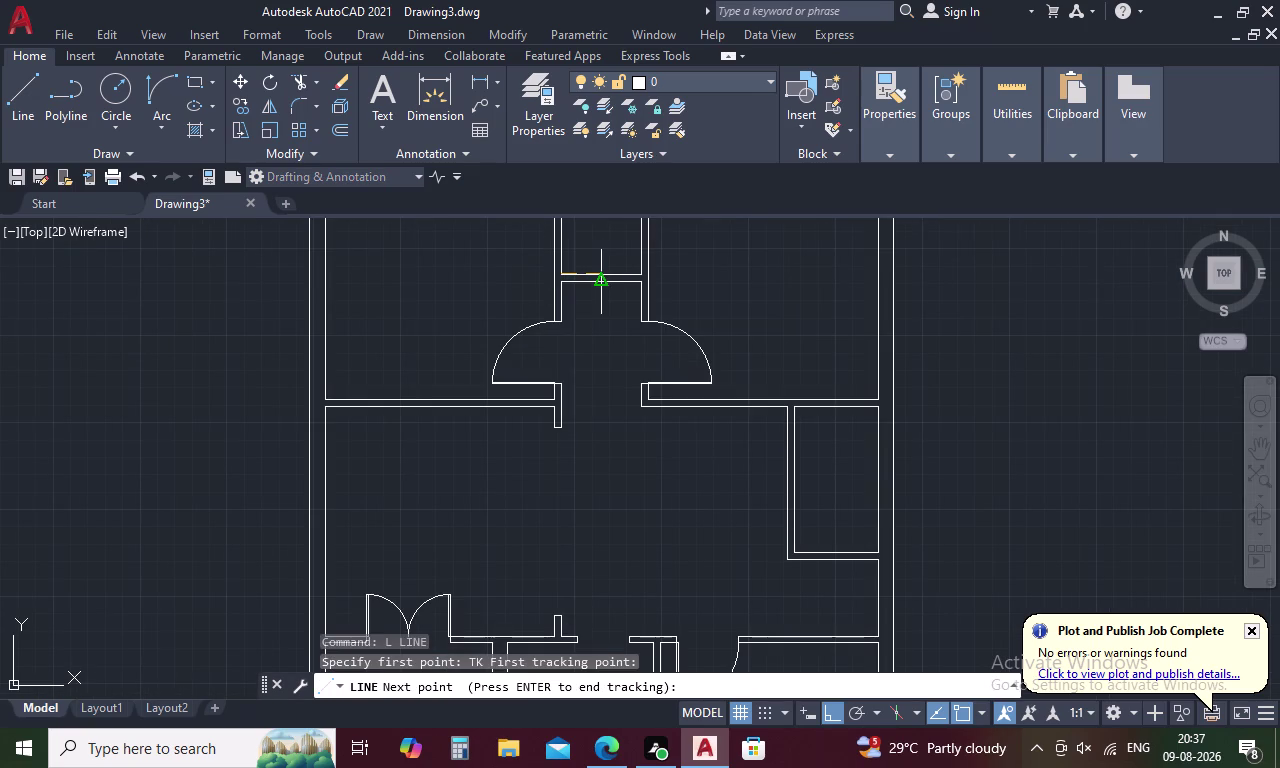
key(4)
text(.5)
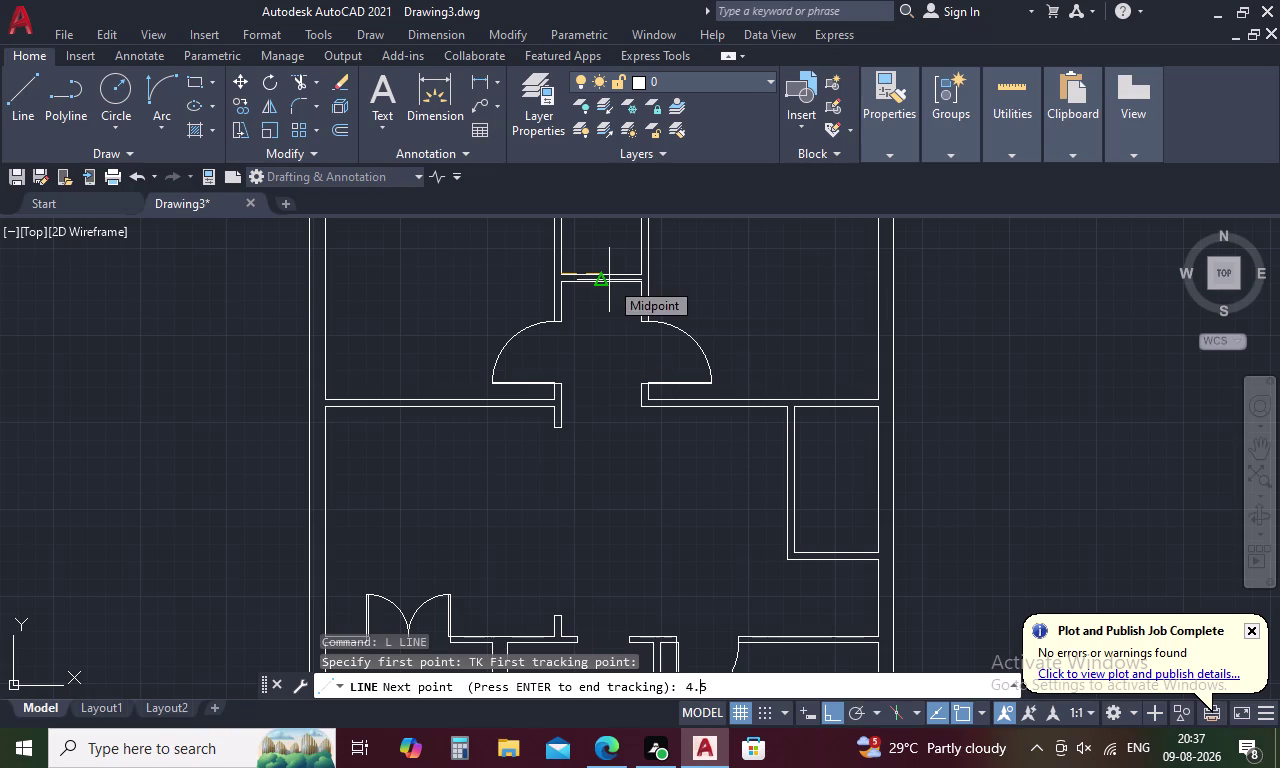
key(space)
key(space)
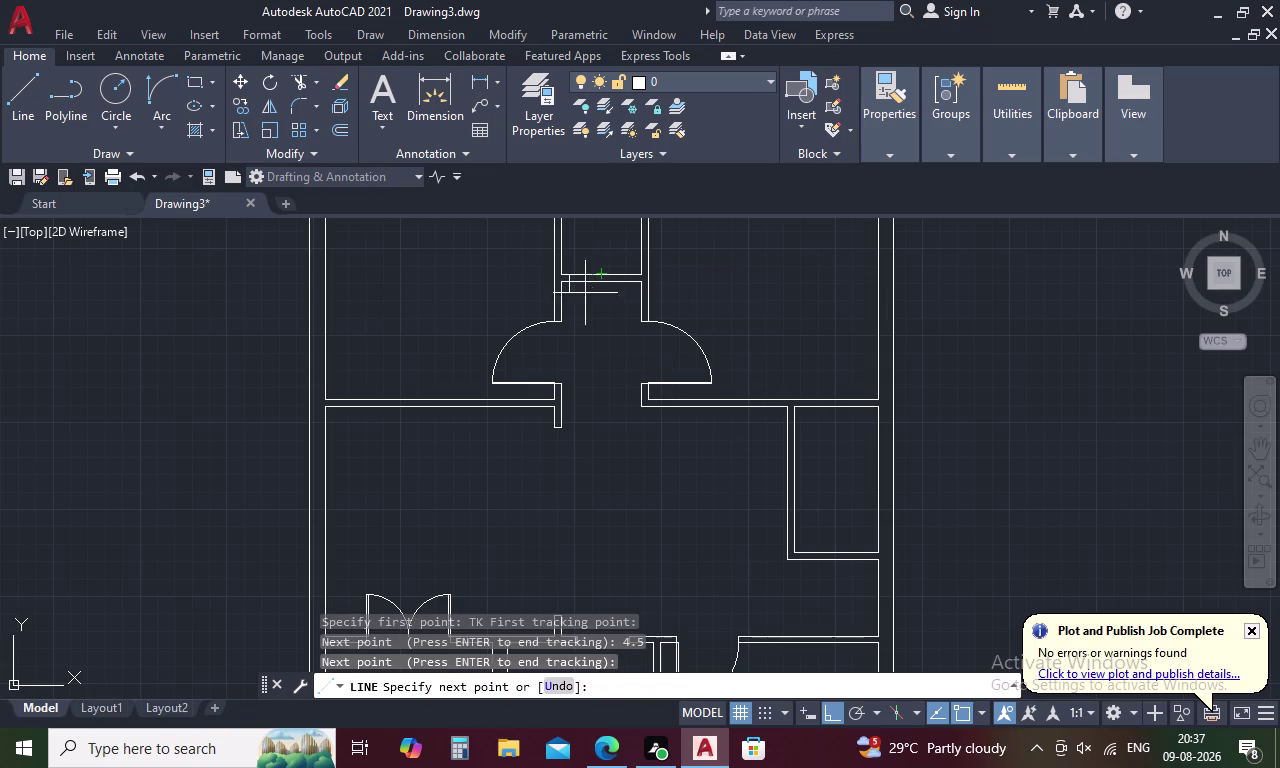
scroll(up, 3)
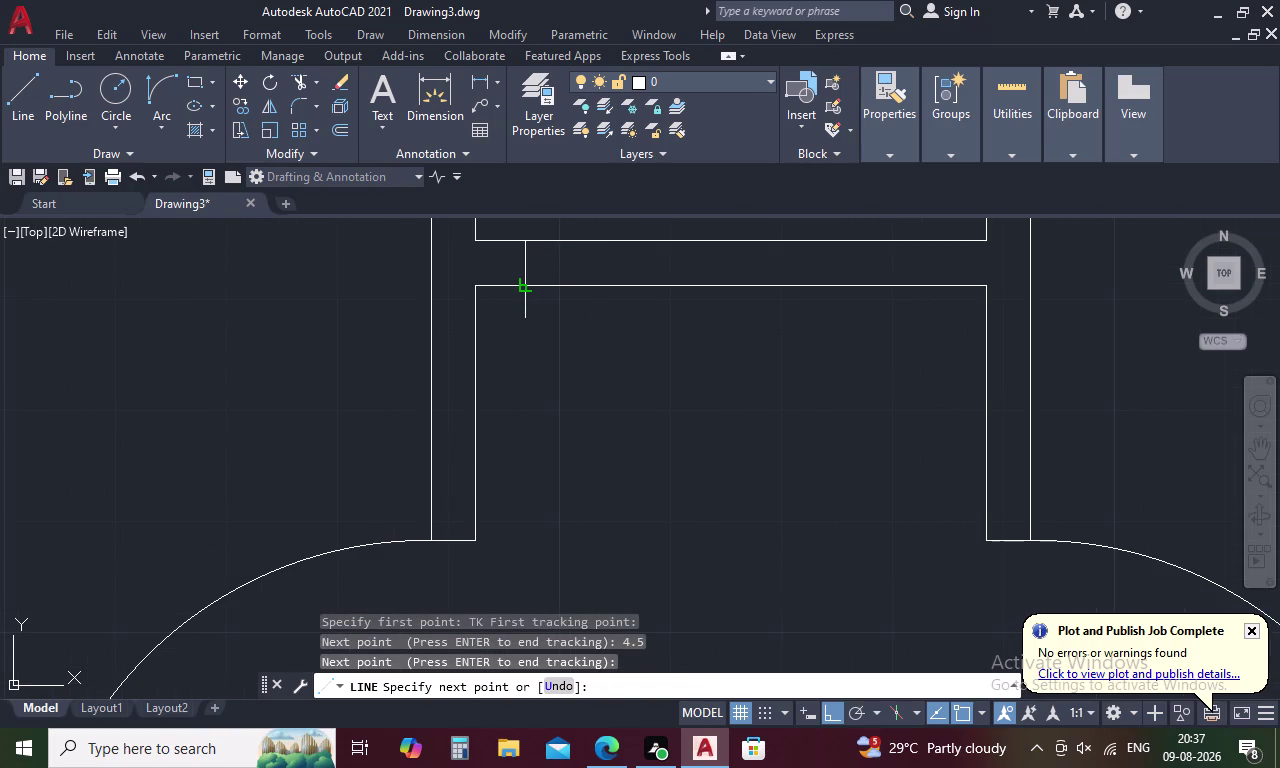
click(522, 283)
key(Escape)
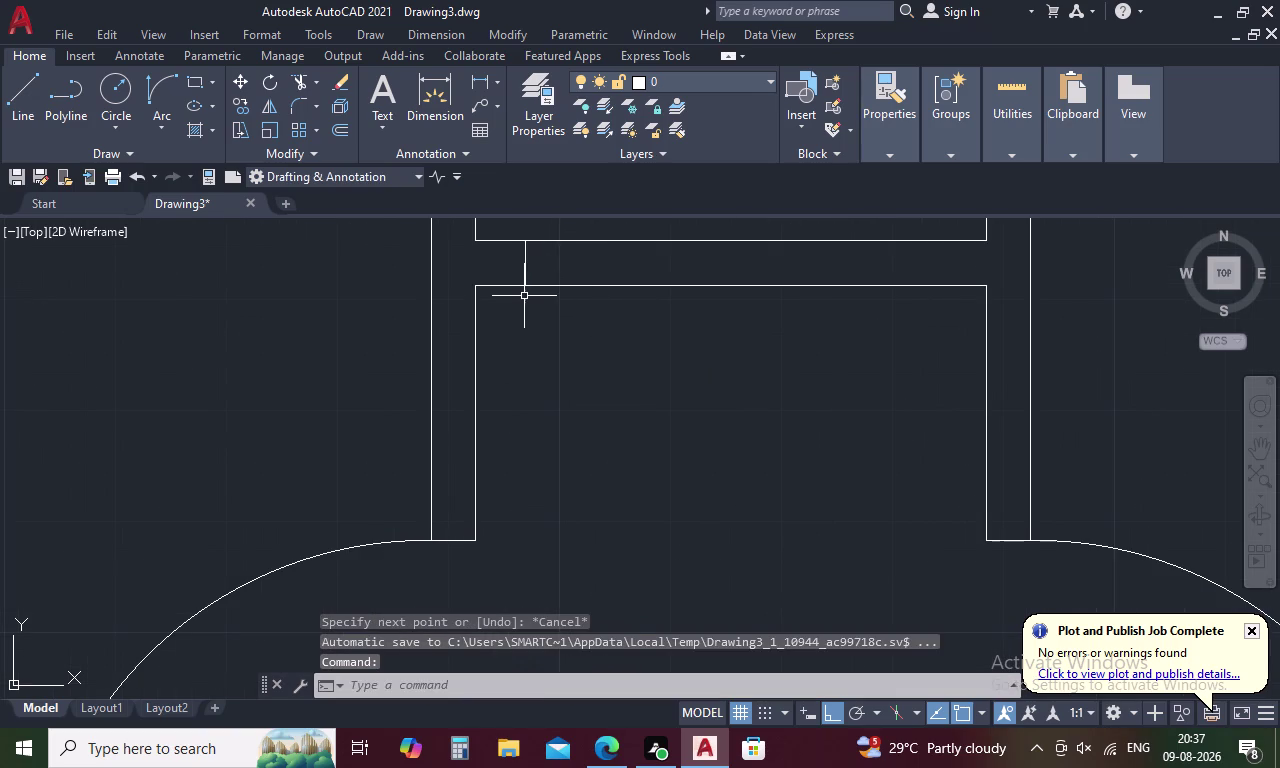
Offset the jamb line 2'6" to the far side of the opening.
text(O)
key(space)
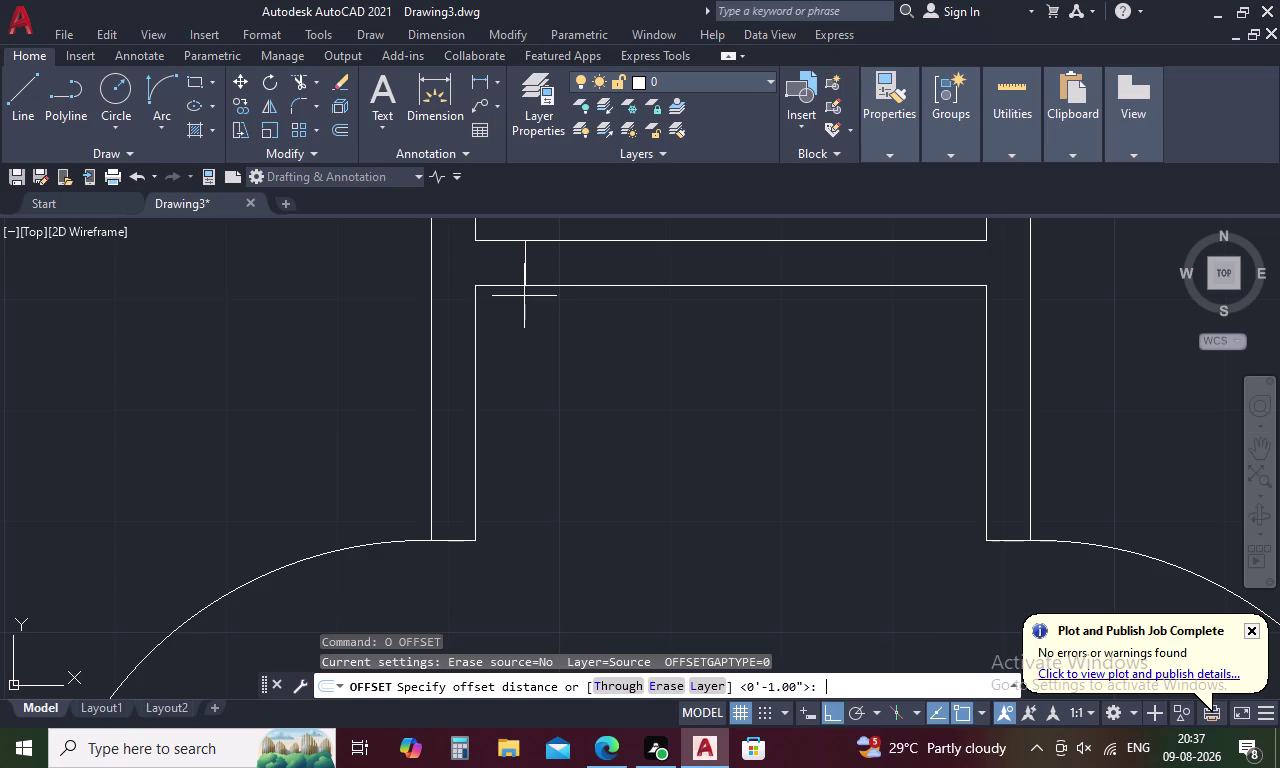
text(2')
text(6)
text(")
key(space)
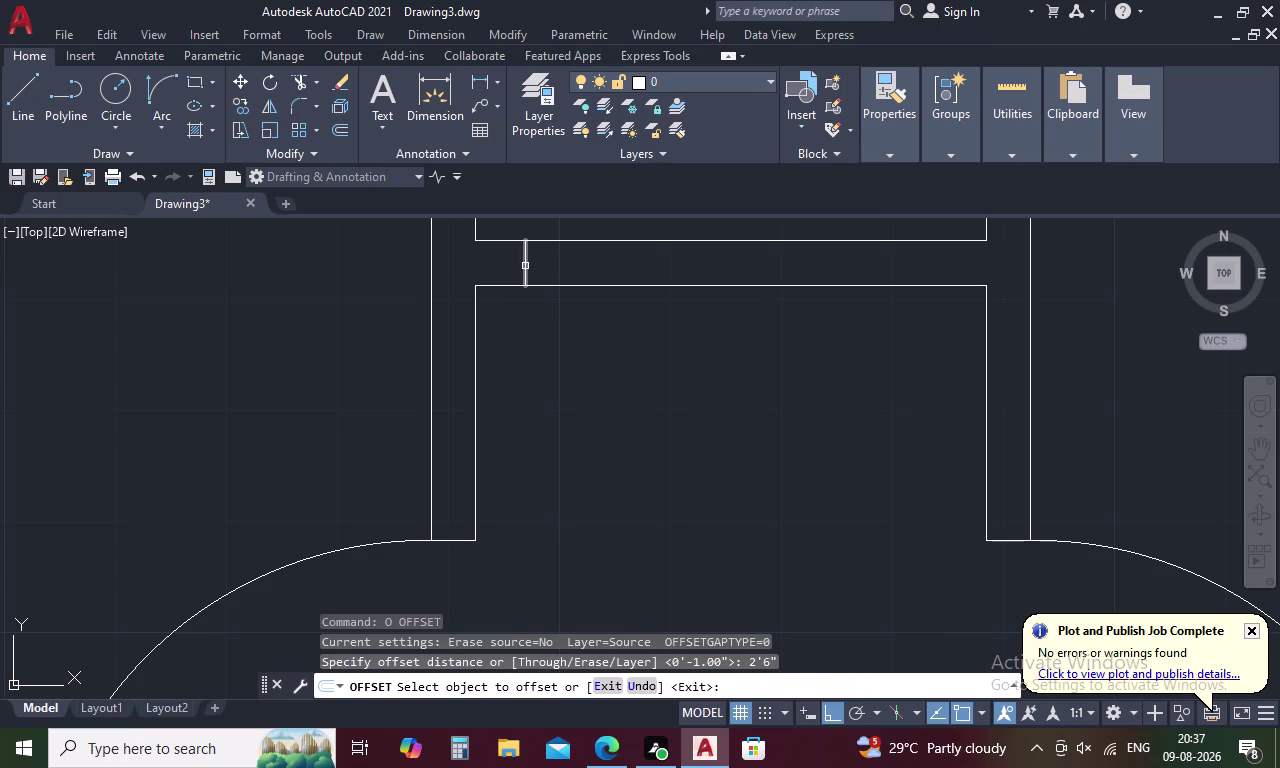
click(525, 266)
click(656, 279)
key(Escape)
Draw a 2'6" door leaf line straight up from the left jamb.
key(l)
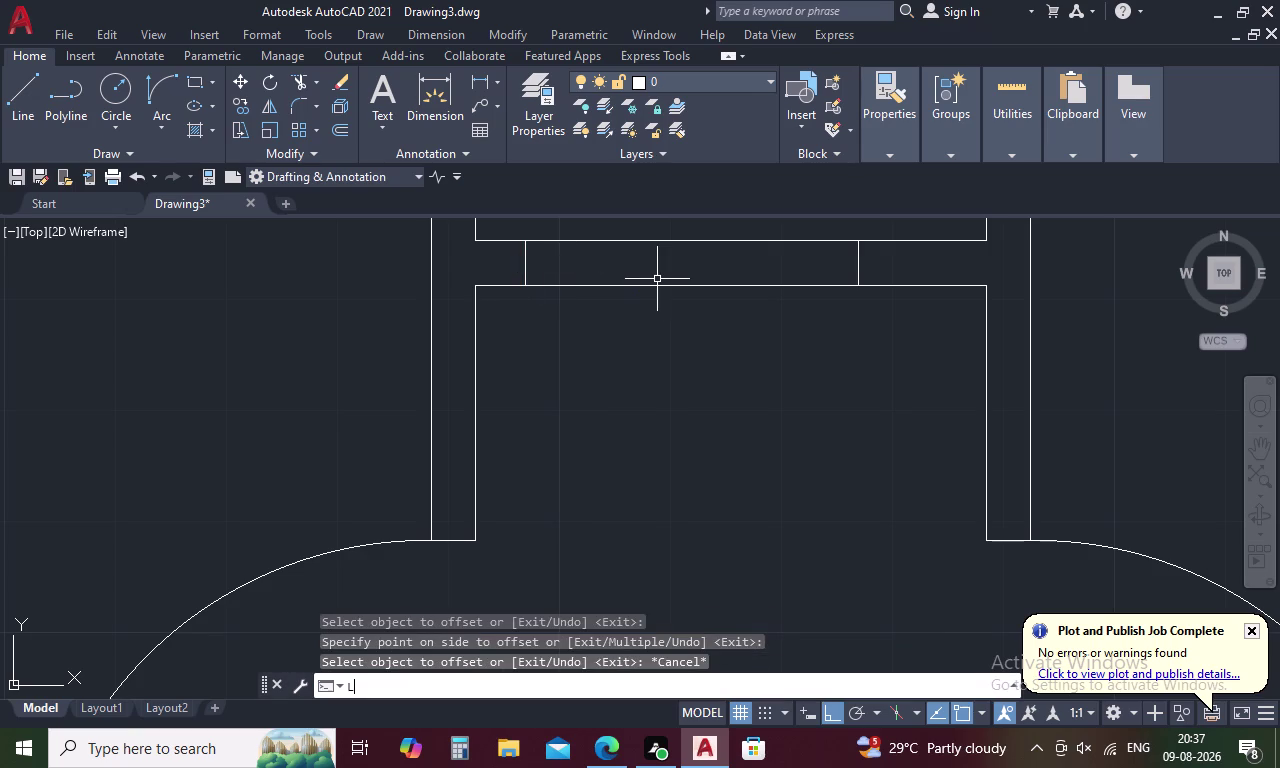
key(space)
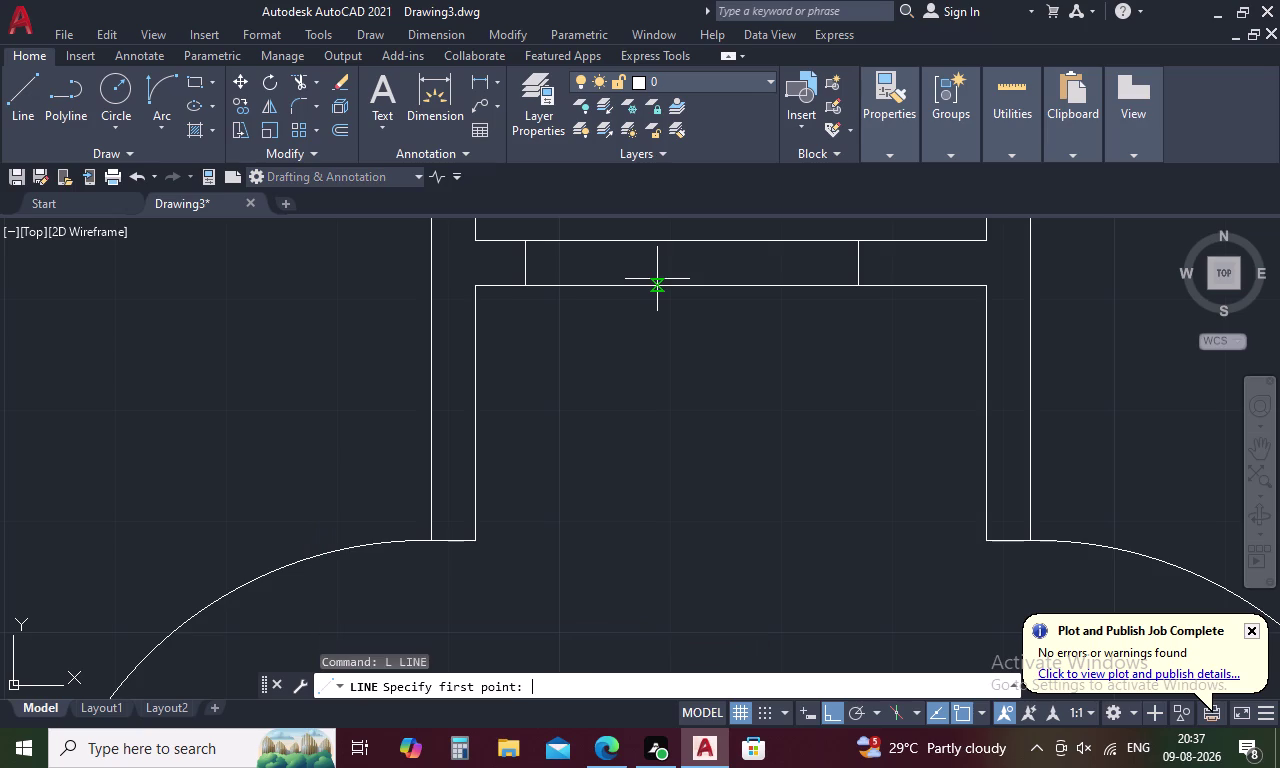
middle_drag(657, 279, 639, 501)
middle_drag(637, 453, 637, 498)
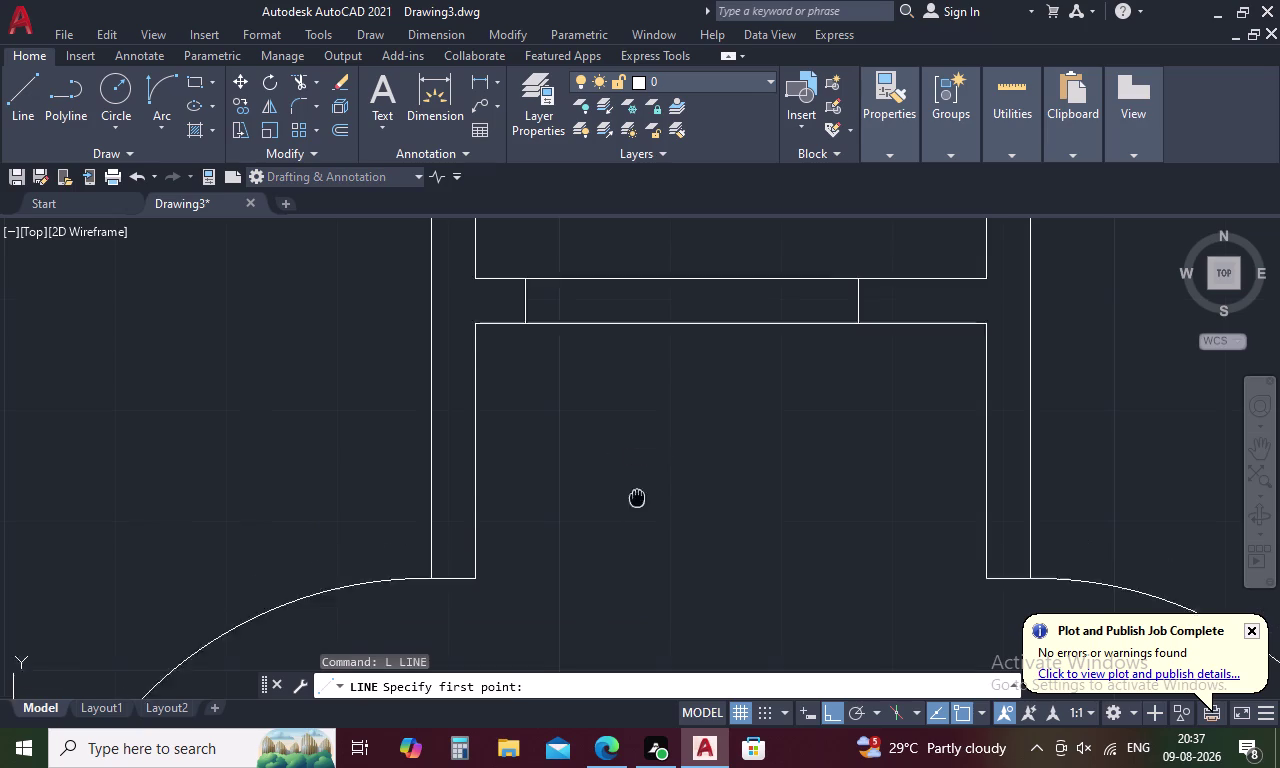
middle_drag(637, 498, 638, 699)
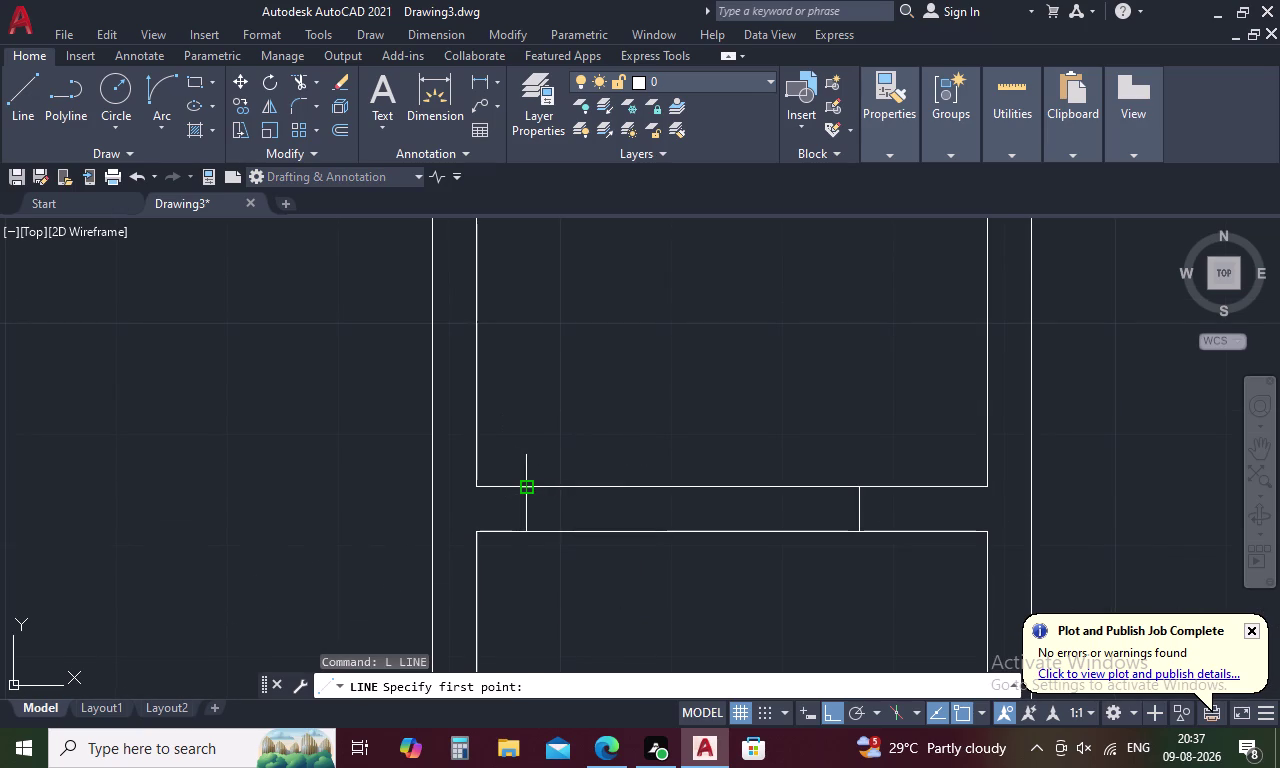
drag(527, 486, 532, 474)
text(2')
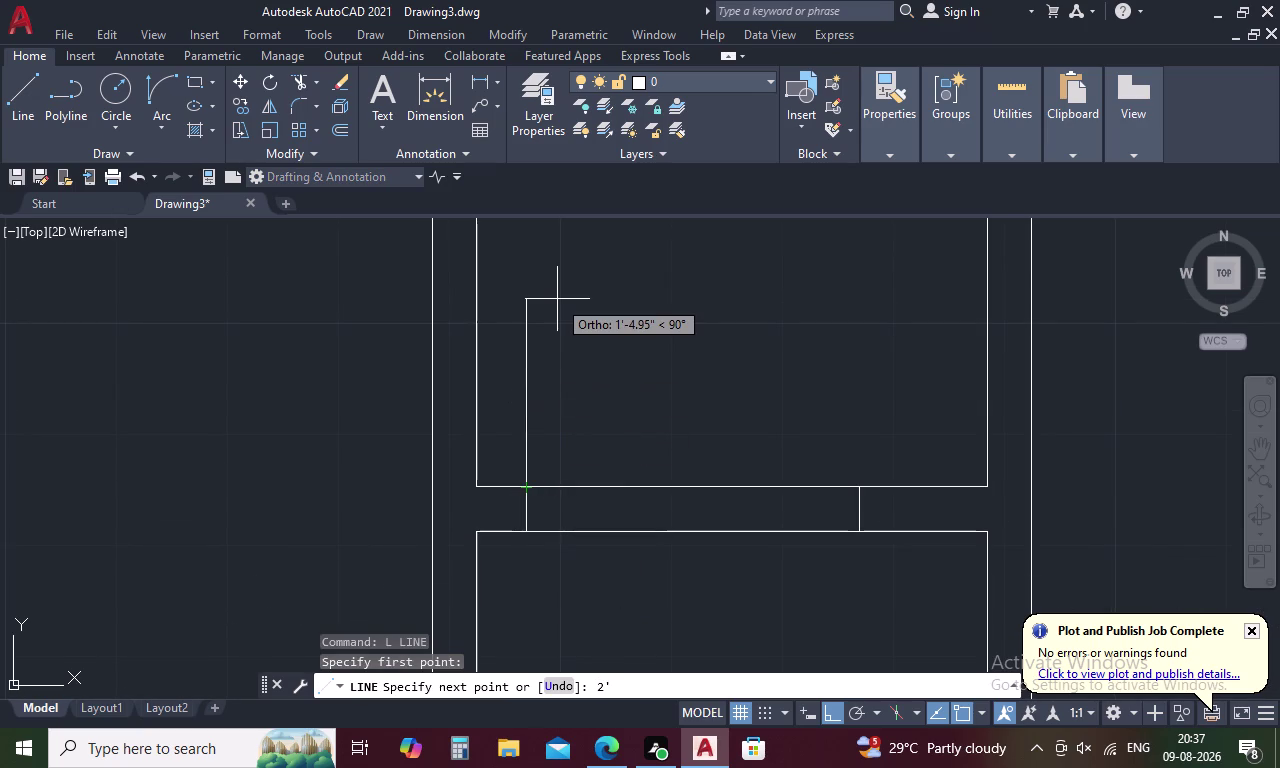
text(6")
key(space)
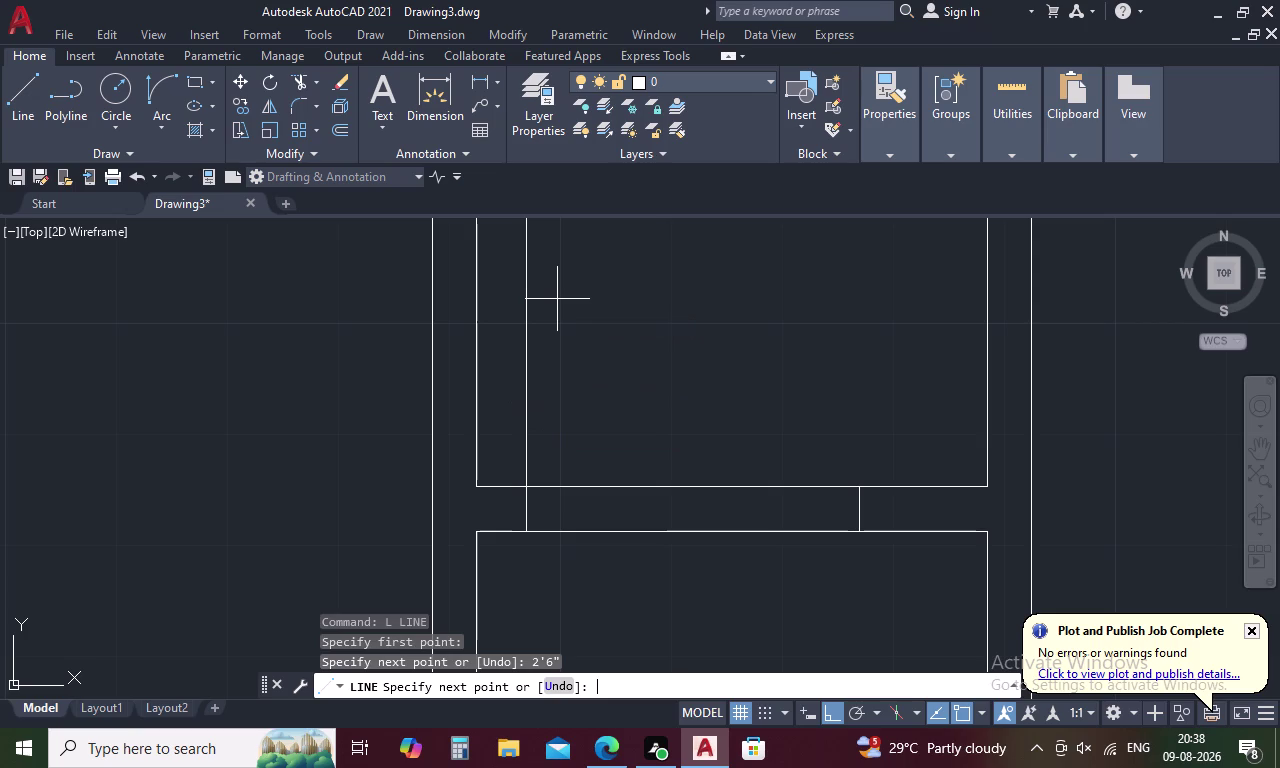
key(Escape)
scroll(down, 3)
middle_drag(569, 305, 583, 376)
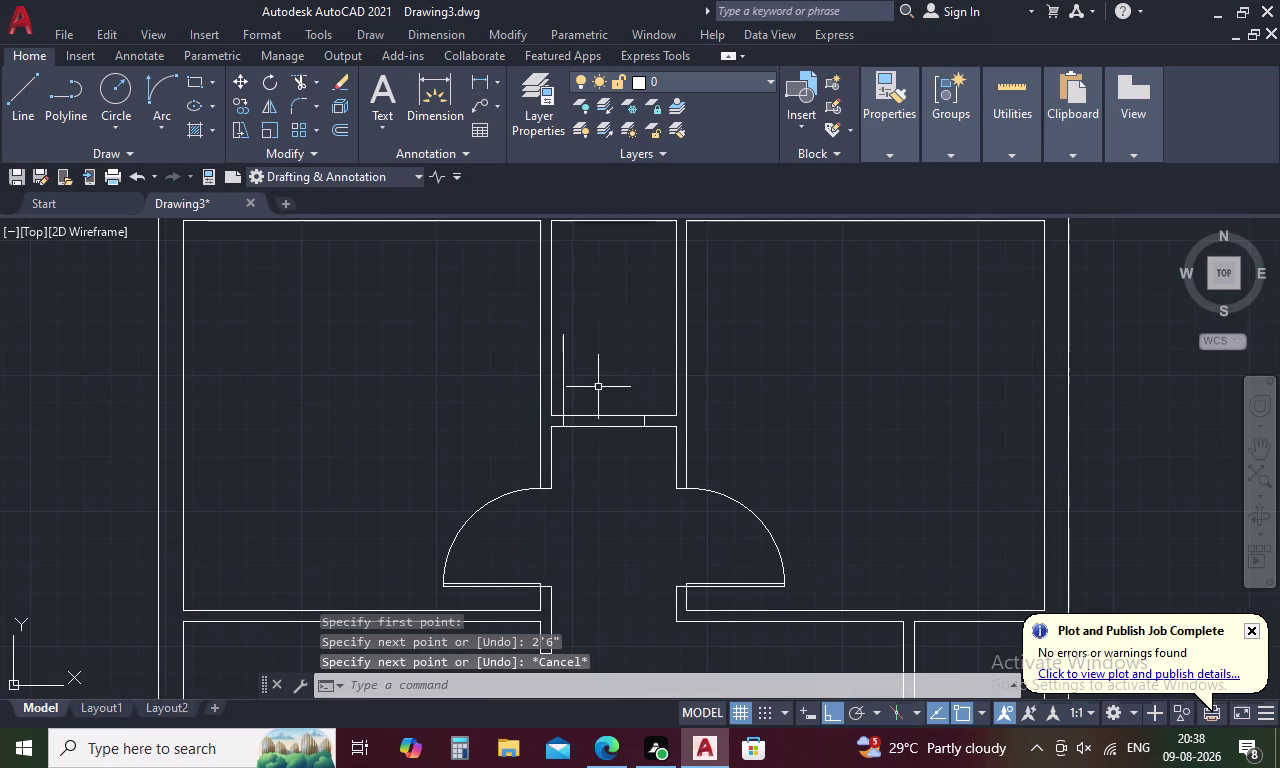
Thicken the door leaf with a parallel copy offset by 1 unit.
key(o)
key(space)
text(1)
key(space)
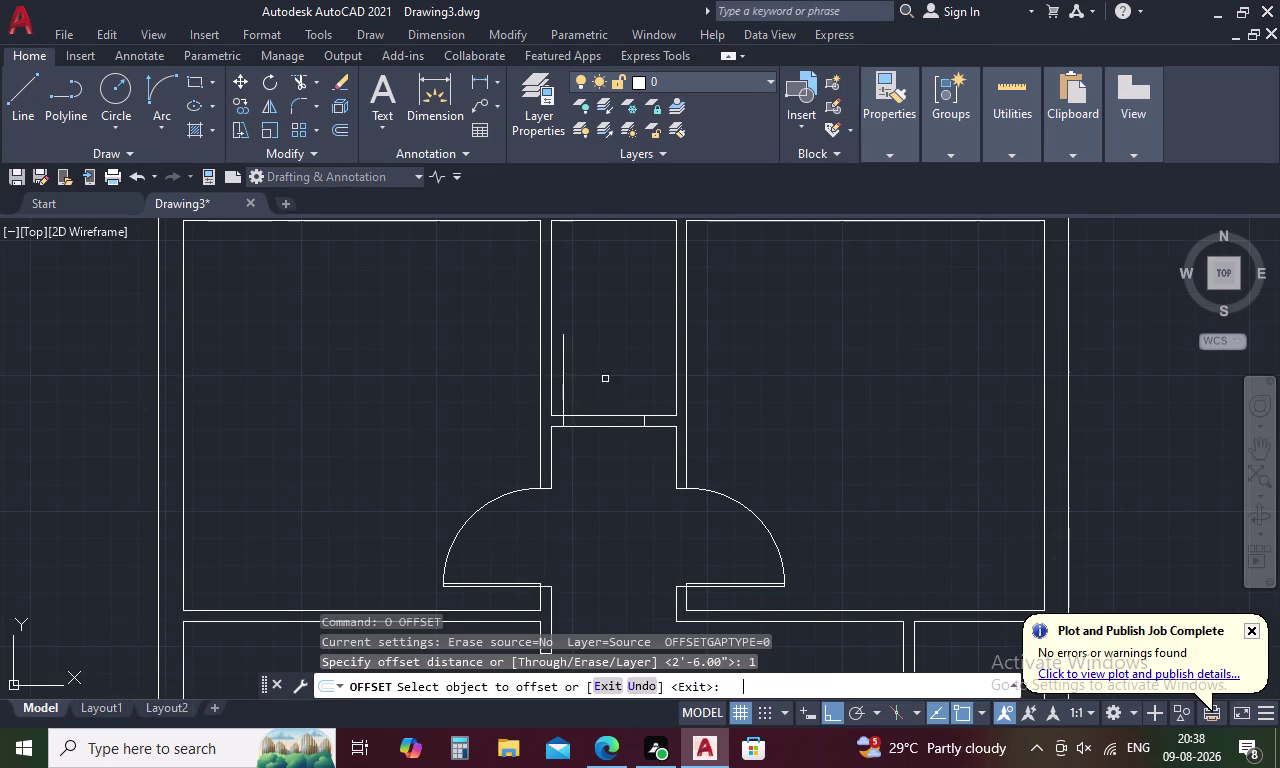
click(564, 381)
click(611, 379)
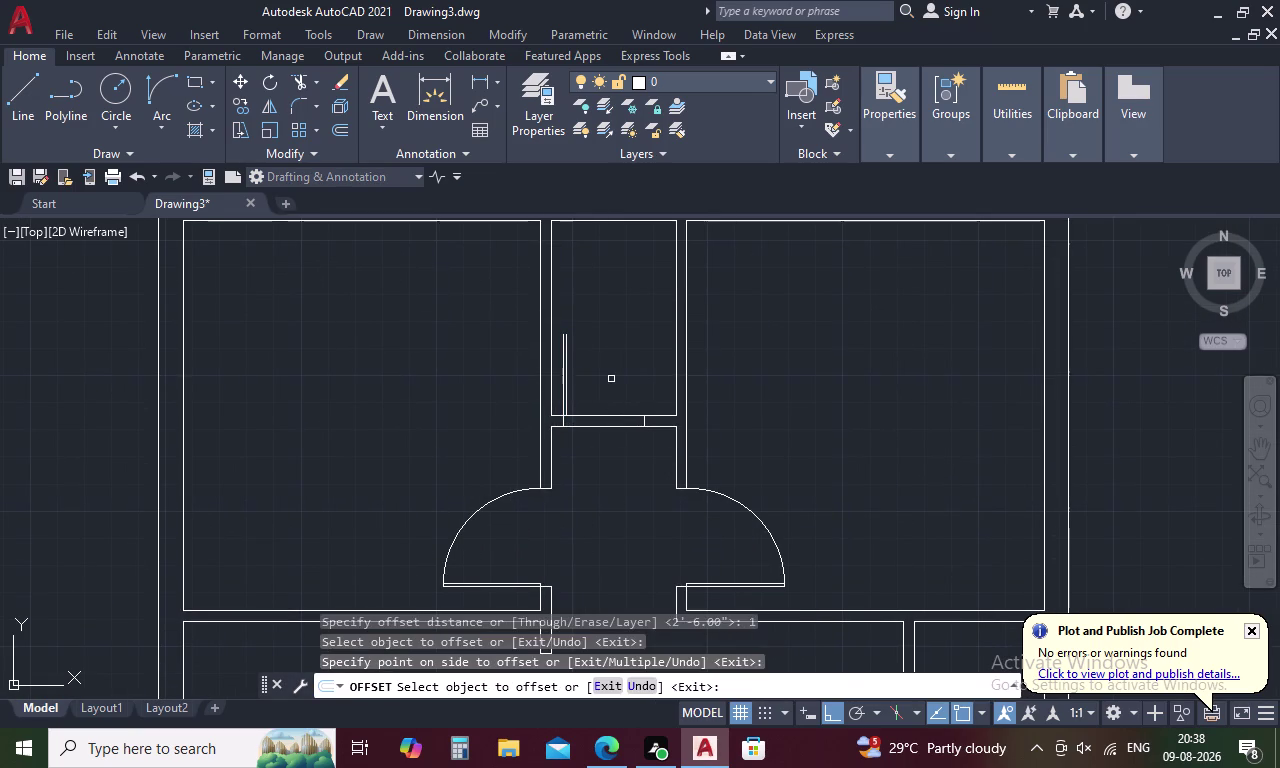
key(Escape)
Draw a 3-point swing arc from the leaf's top end to the opposite jamb.
text(A)
key(space)
scroll(up, 3)
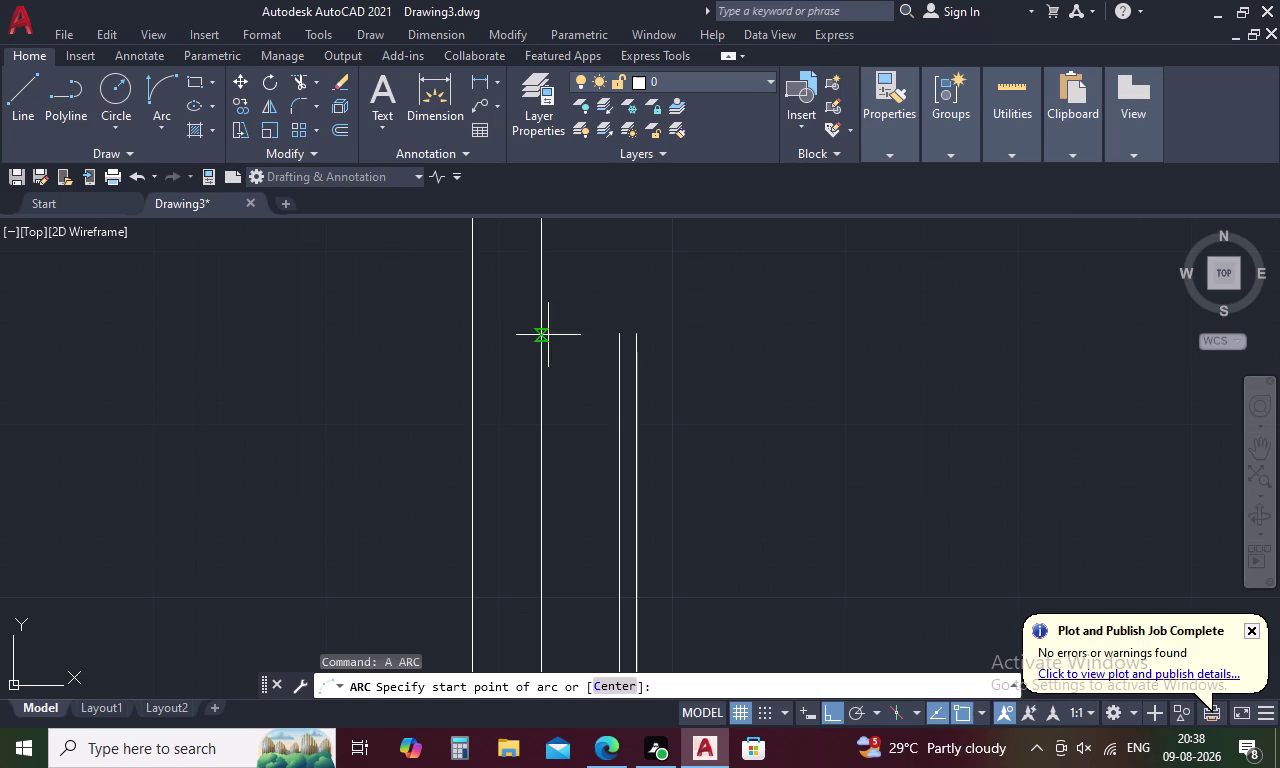
click(619, 329)
click(637, 331)
scroll(down, 3)
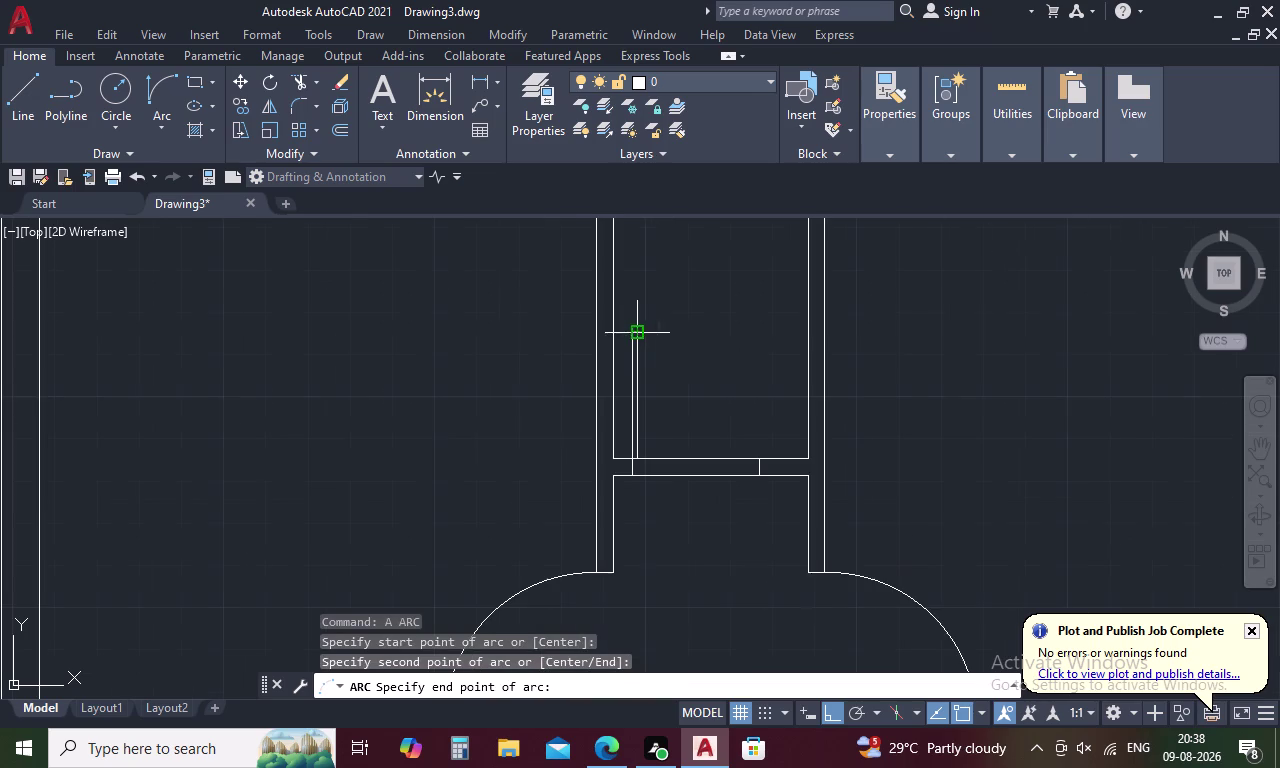
click(759, 457)
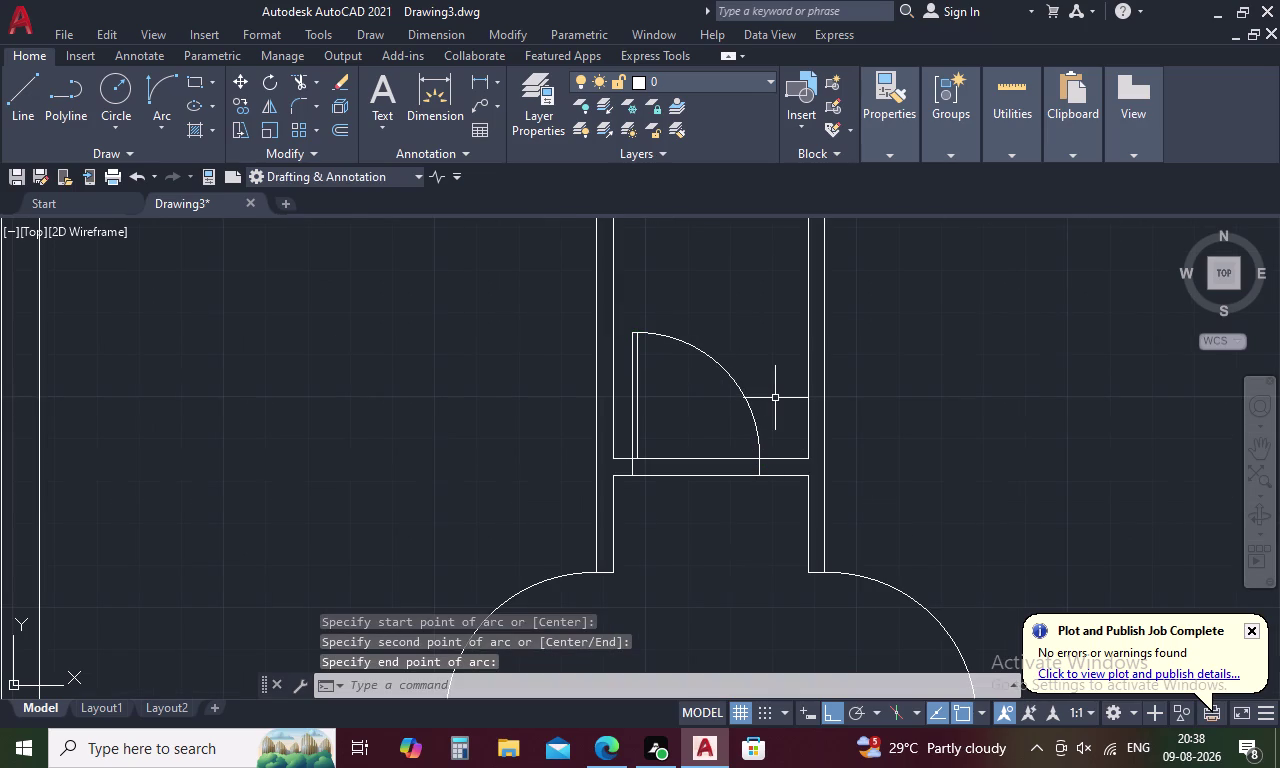
key(Escape)
Trim the wall lines out of the 2'6" door opening with a fence.
text(TR)
key(space)
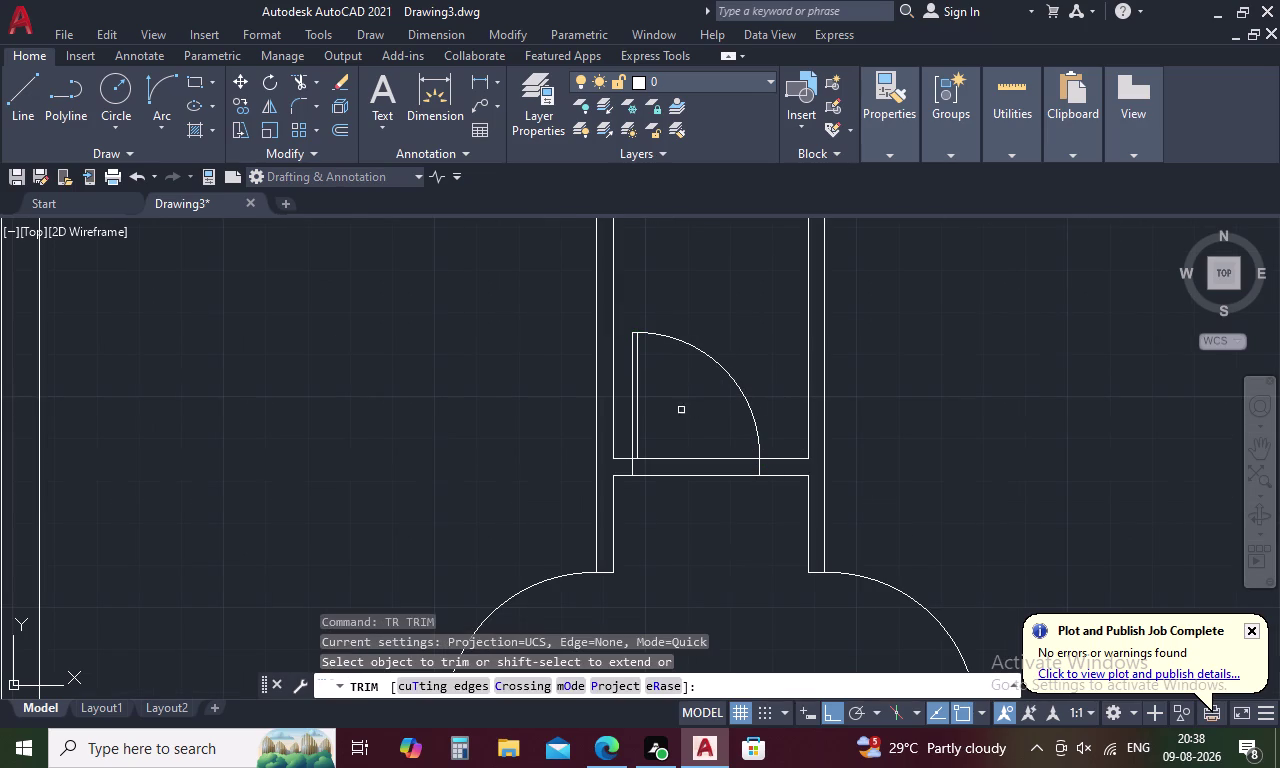
drag(681, 409, 695, 562)
scroll(down, 3)
middle_drag(695, 539, 657, 385)
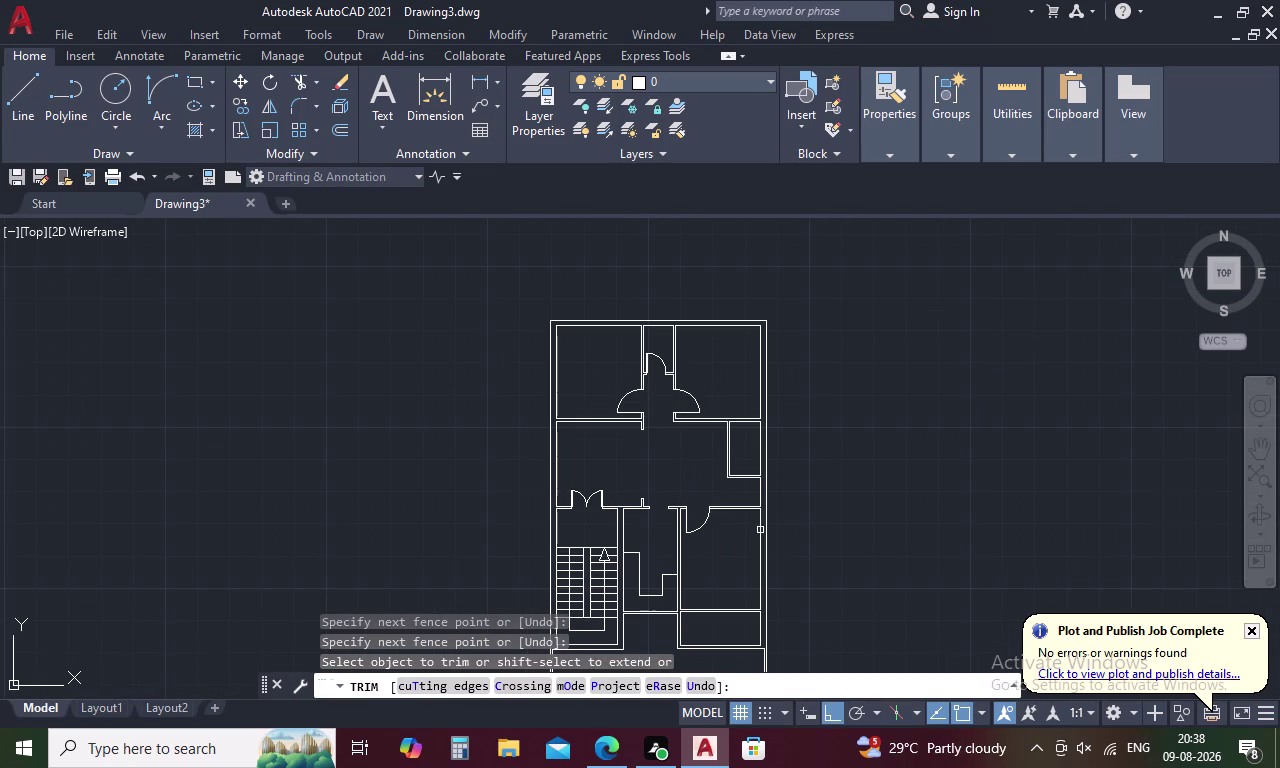
middle_drag(727, 567, 719, 514)
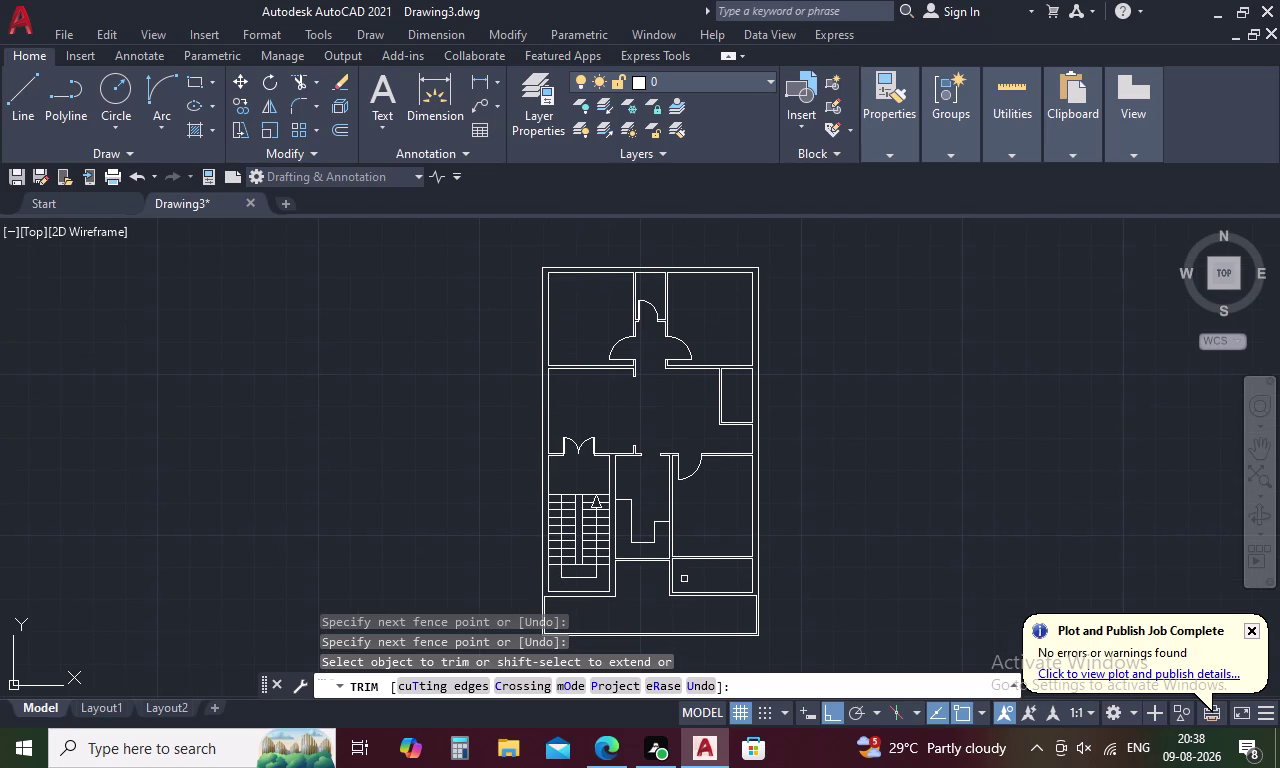
key(Escape)
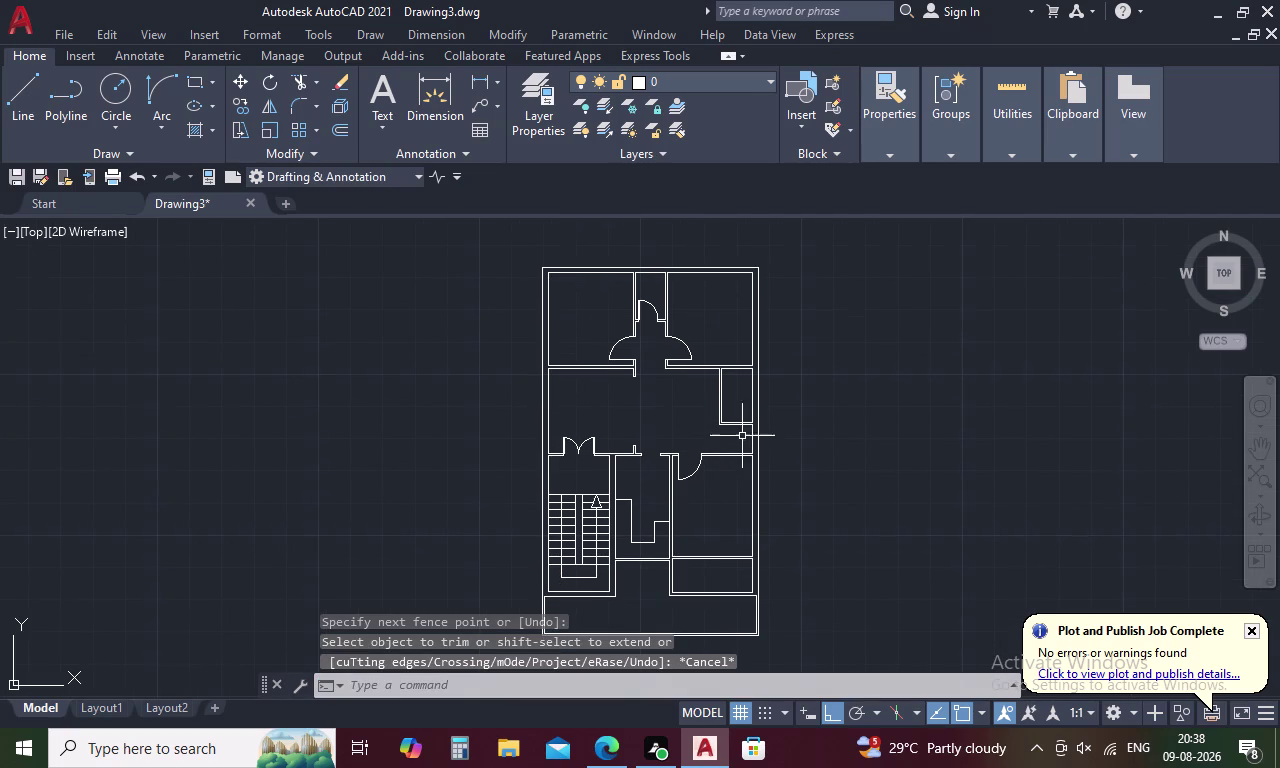
Draw a jamb line across the right-side double wall, tracked 4.5 units from the corner.
scroll(up, 3)
text(L T)
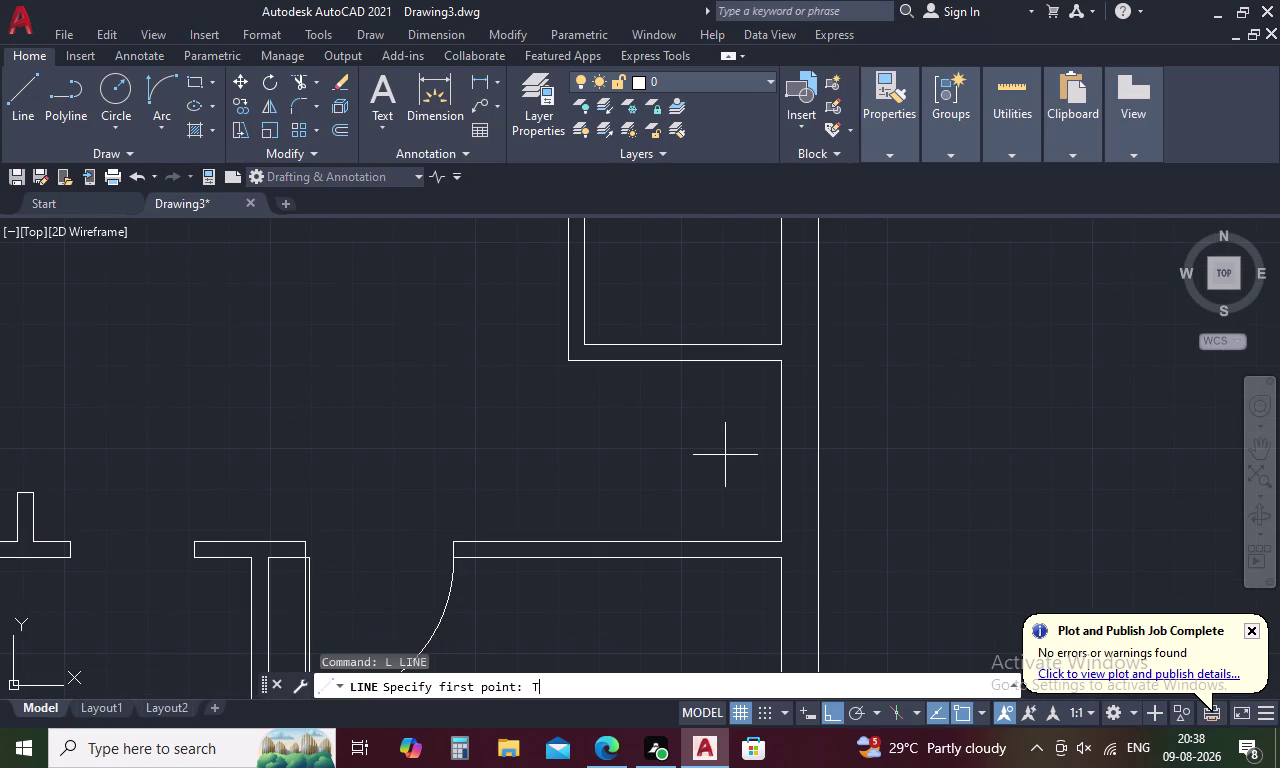
text(K)
key(space)
click(588, 341)
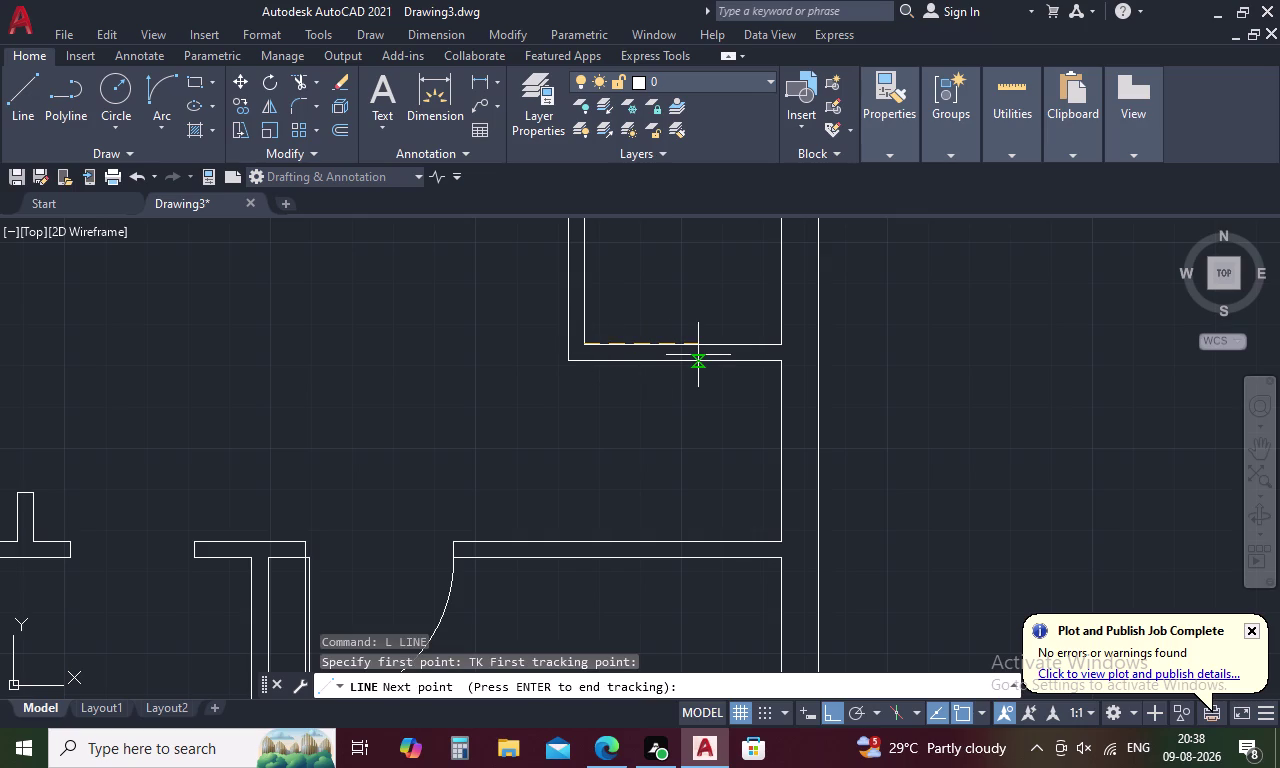
key(4)
text(.5)
key(space)
key(space)
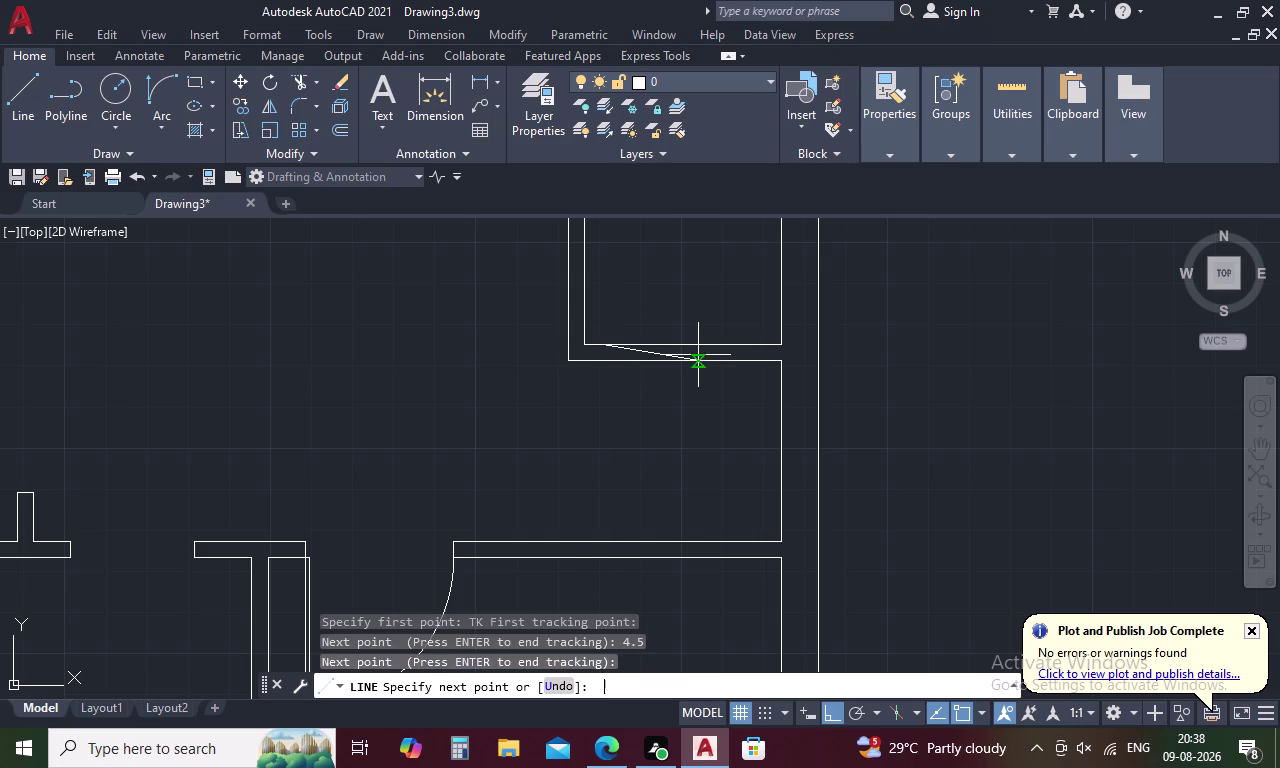
click(602, 362)
key(Escape)
Pan the view back to the earlier single swing door.
scroll(down, 3)
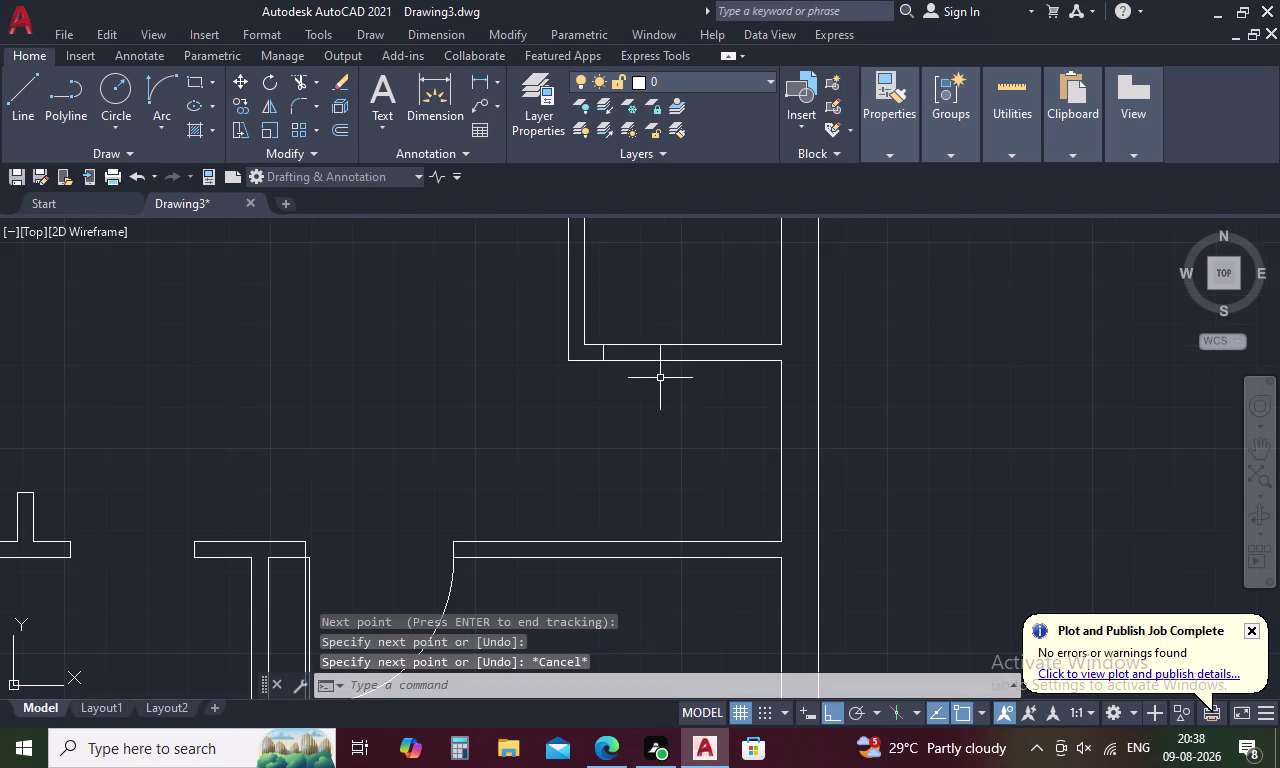
scroll(down, 3)
middle_drag(631, 546, 621, 636)
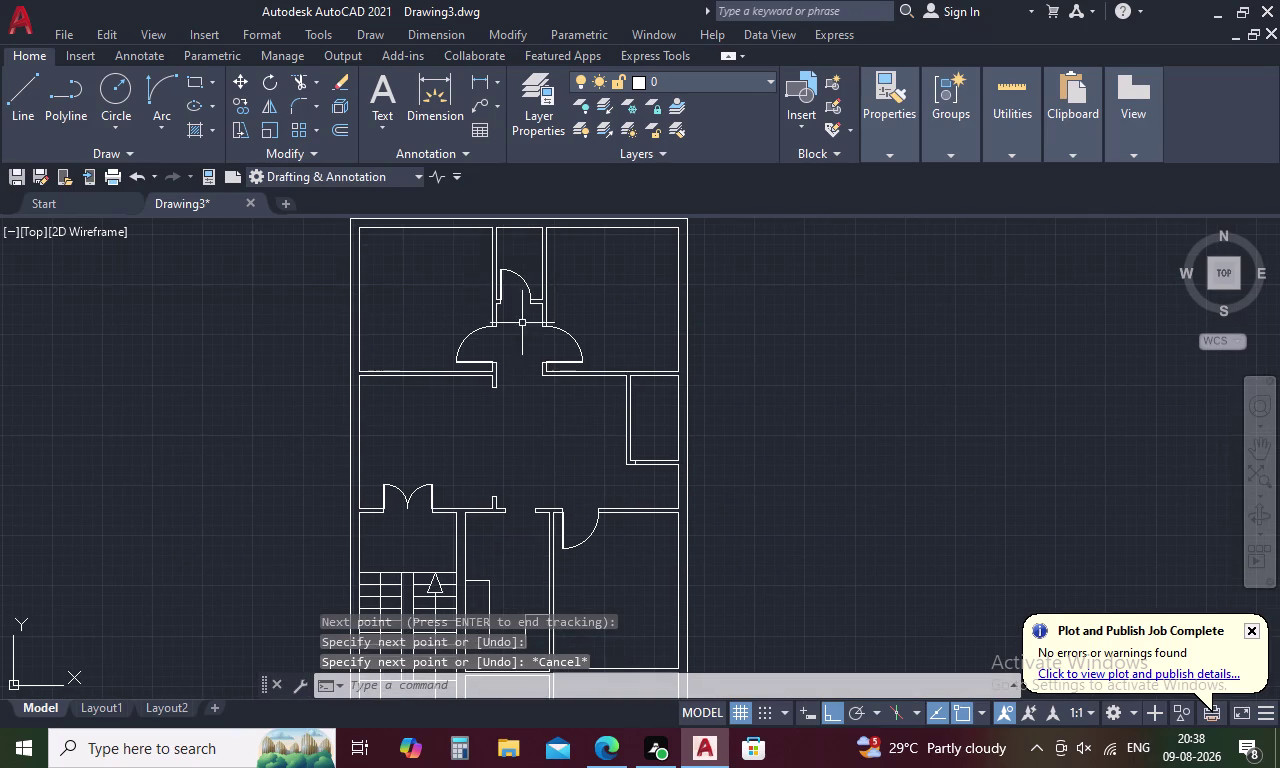
middle_drag(479, 261, 465, 374)
scroll(up, 3)
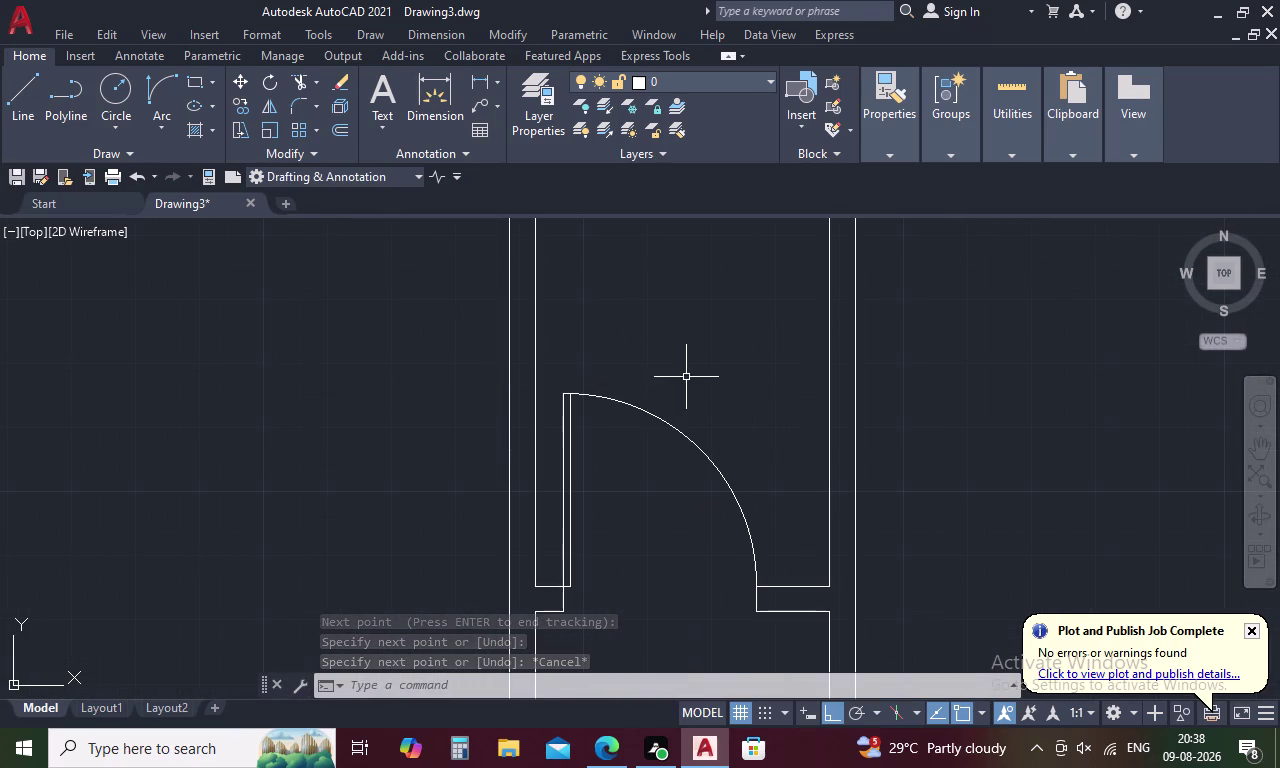
Copy the single swing door's leaf and arc into the new opening at its jamb.
drag(687, 378, 551, 464)
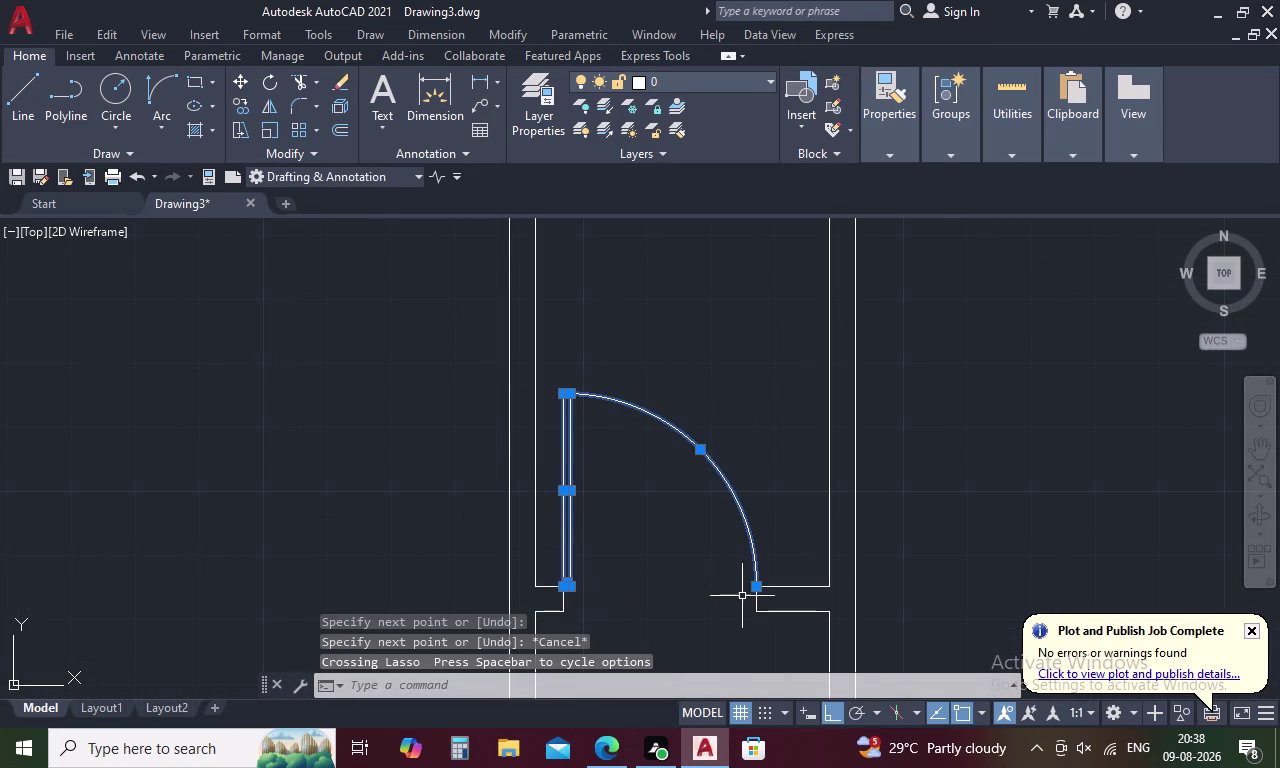
click(756, 598)
right_click(642, 584)
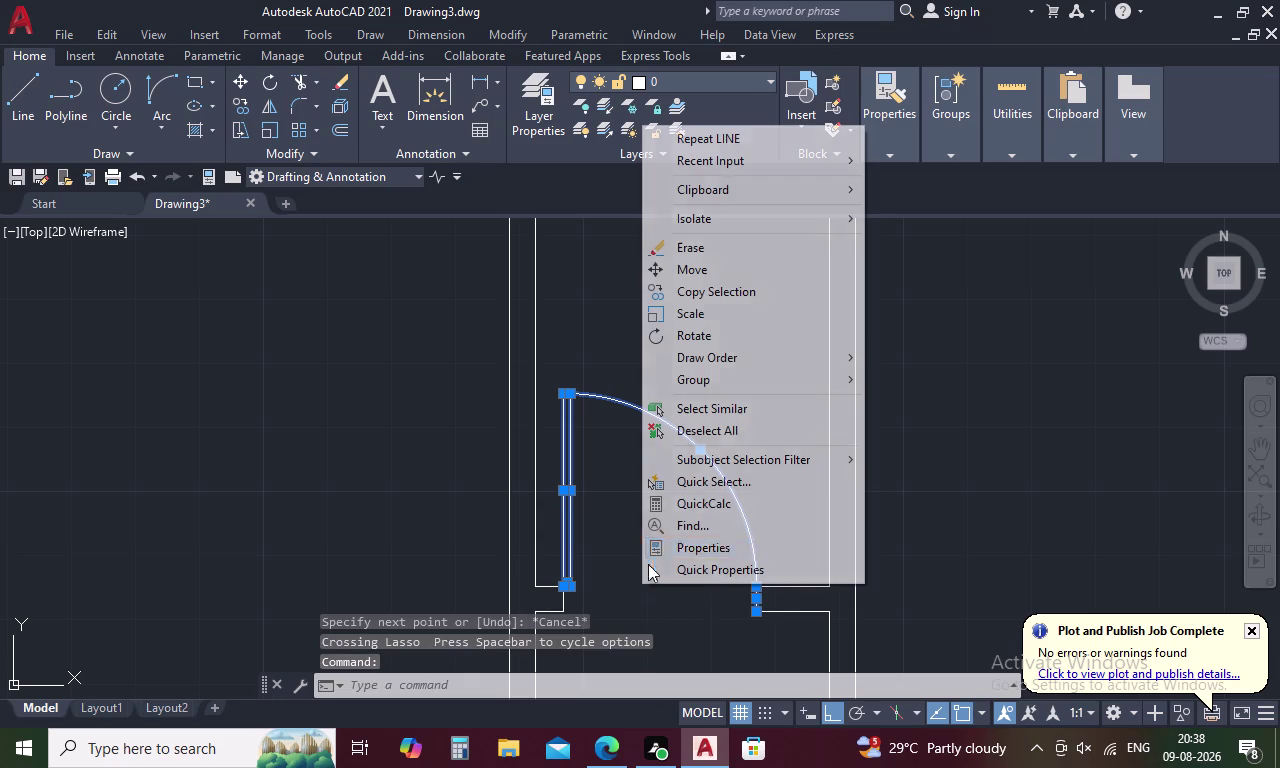
click(766, 288)
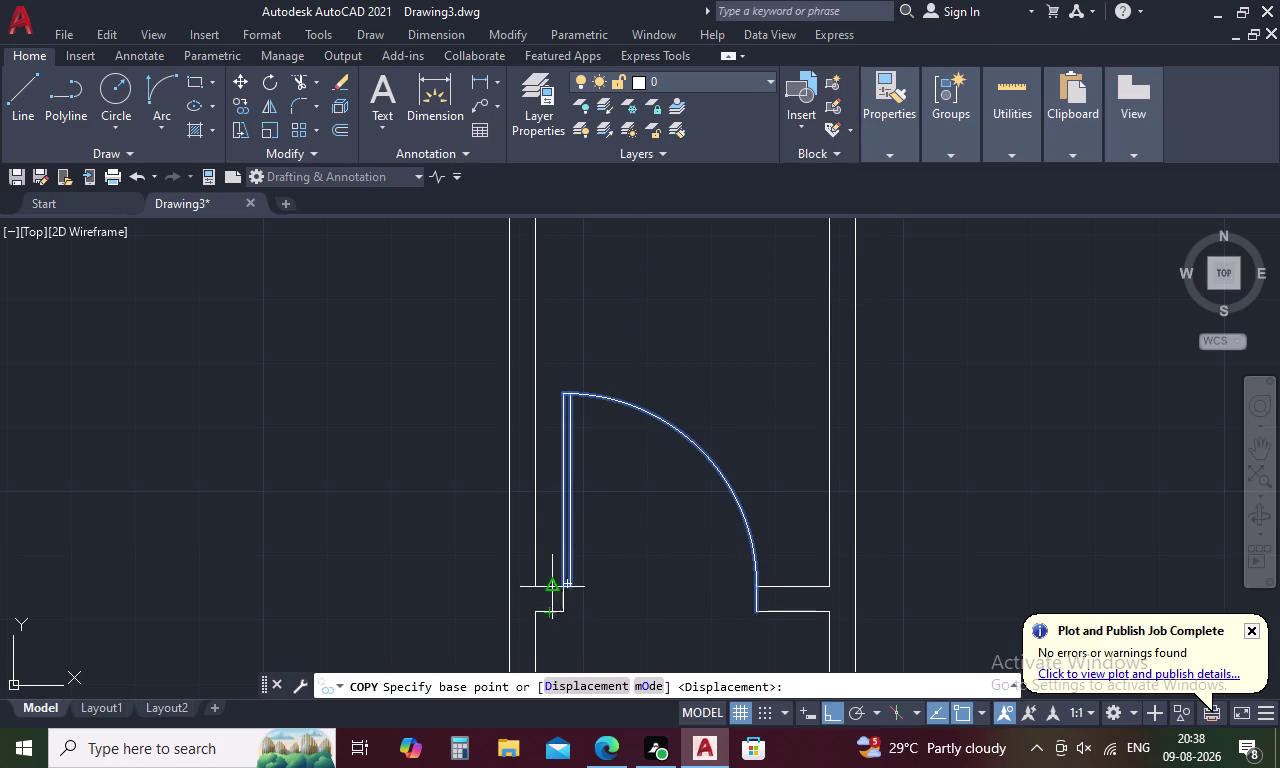
scroll(up, 3)
click(559, 587)
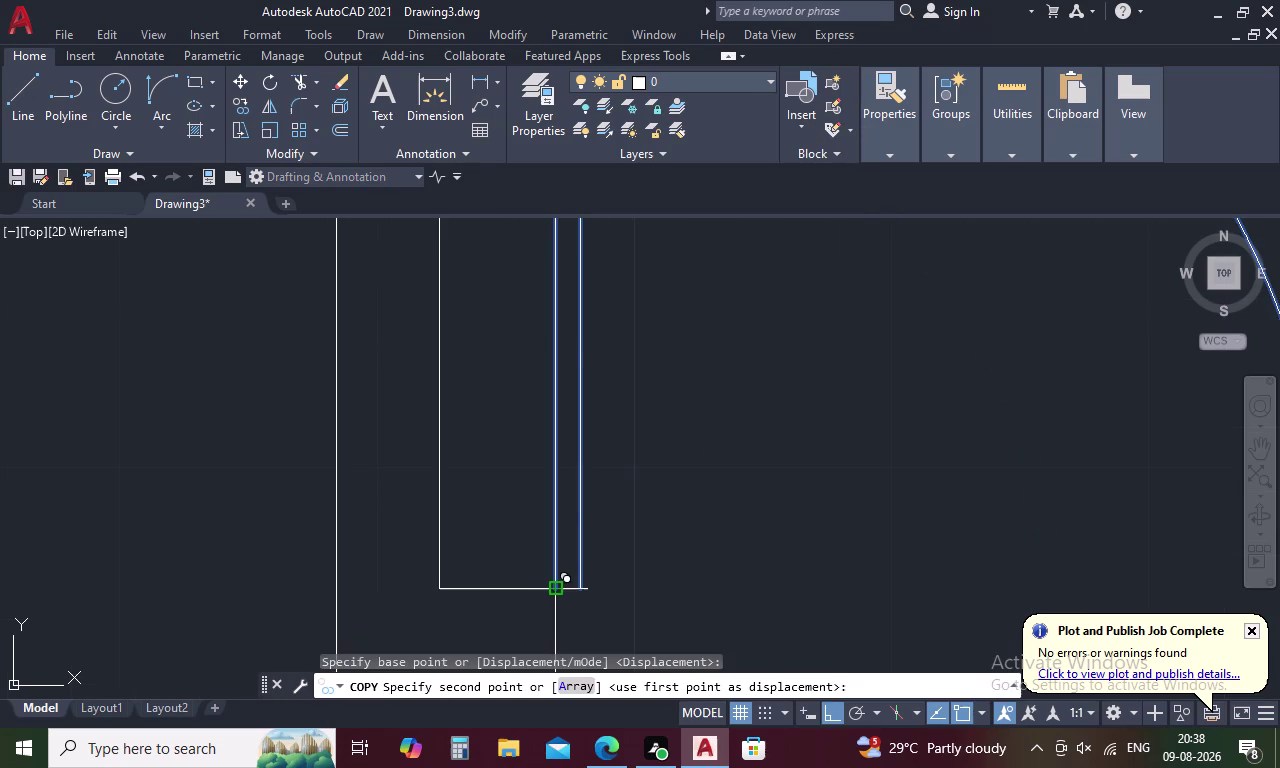
scroll(down, 3)
middle_drag(767, 576, 663, 245)
scroll(down, 3)
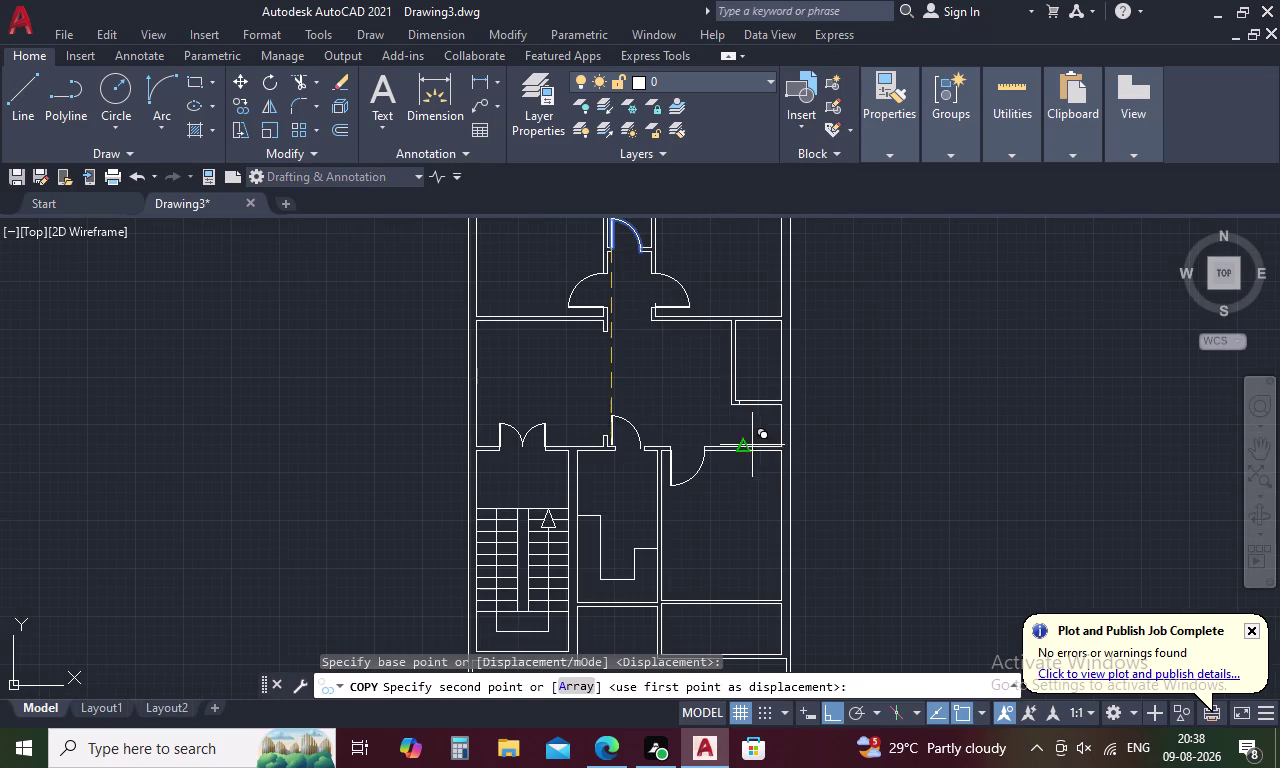
scroll(up, 3)
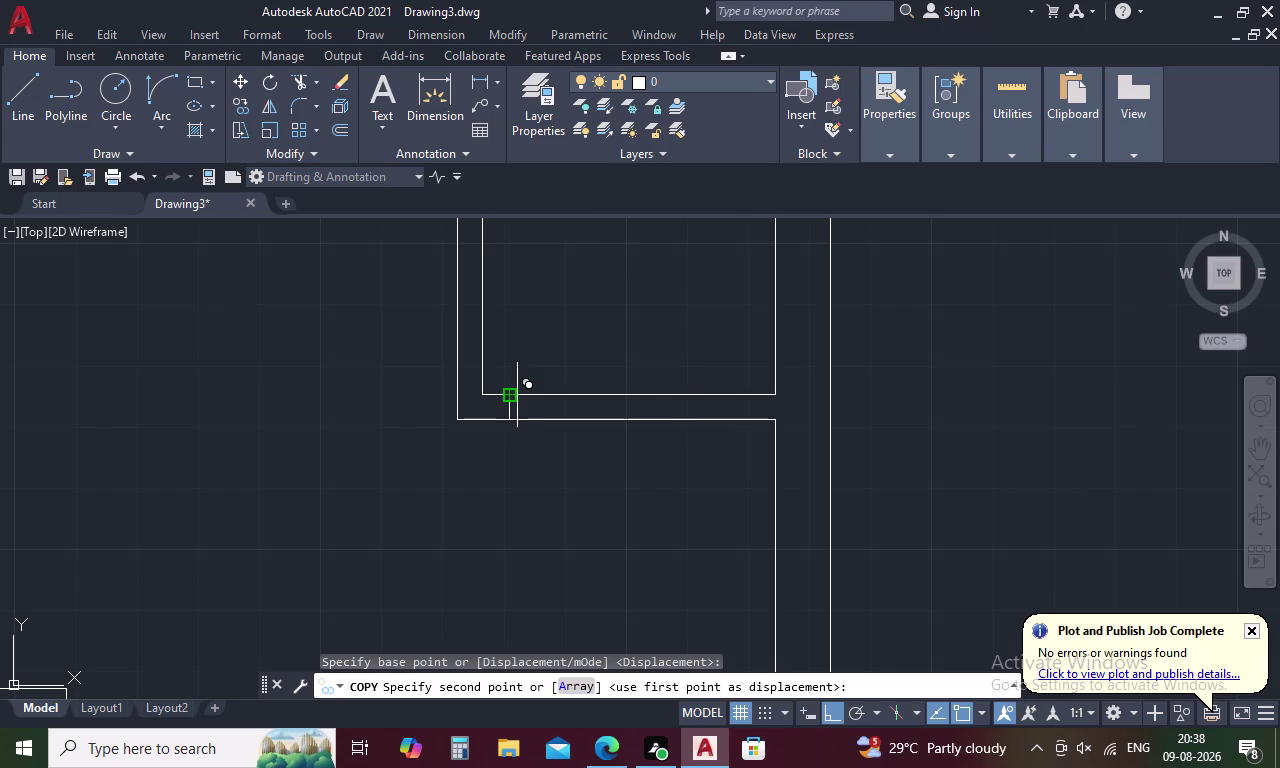
click(511, 397)
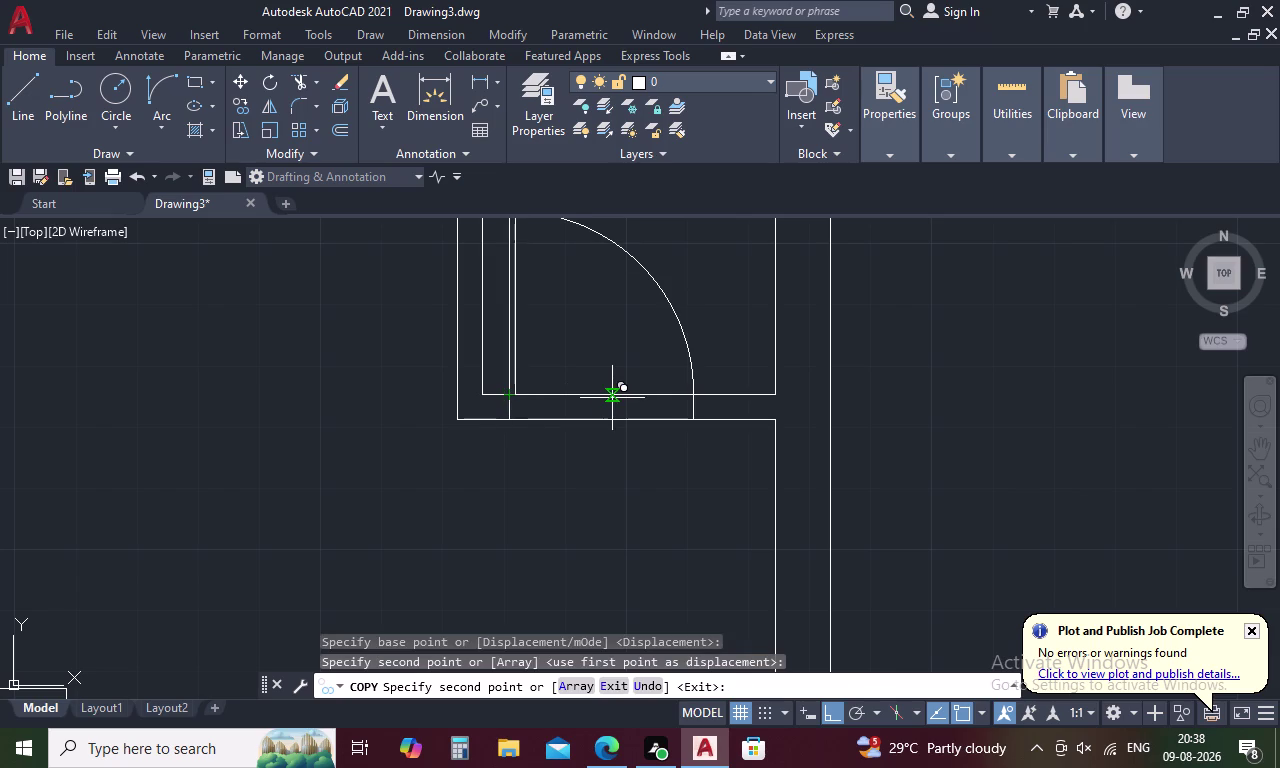
key(Escape)
Trim both wall lines out of the new door opening.
text(TR)
key(space)
drag(612, 370, 609, 379)
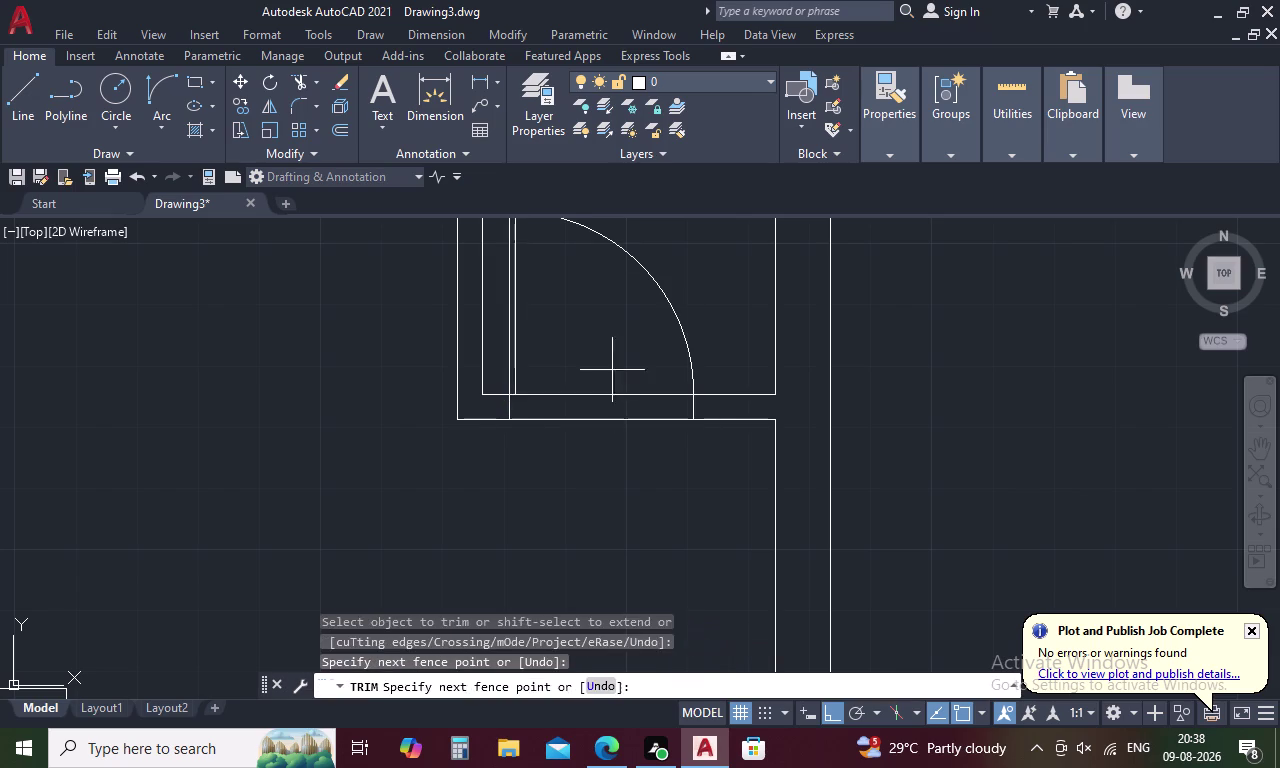
drag(609, 379, 599, 462)
scroll(down, 3)
scroll(down, 3)
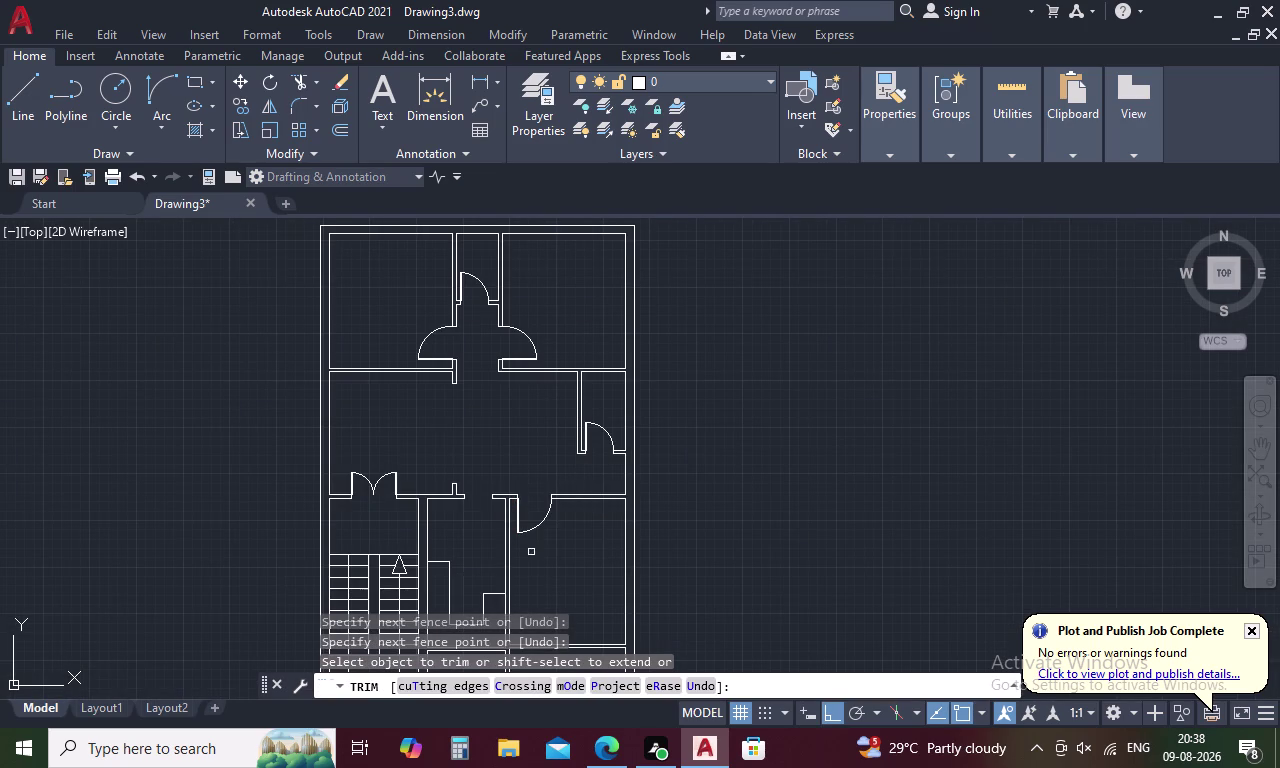
middle_drag(554, 552, 604, 433)
key(Escape)
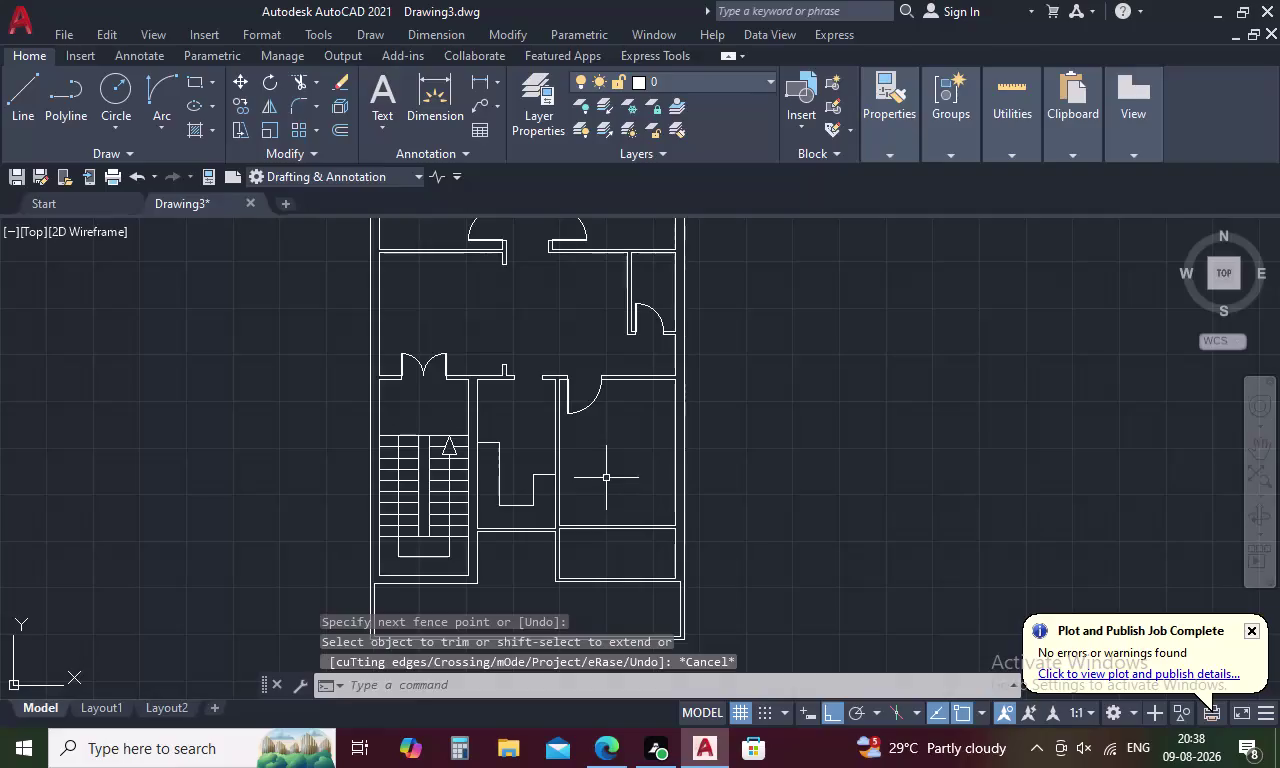
Begin a new line using TK tracking from a reference point.
key(l)
key(space)
text(T)
text(K)
key(space)
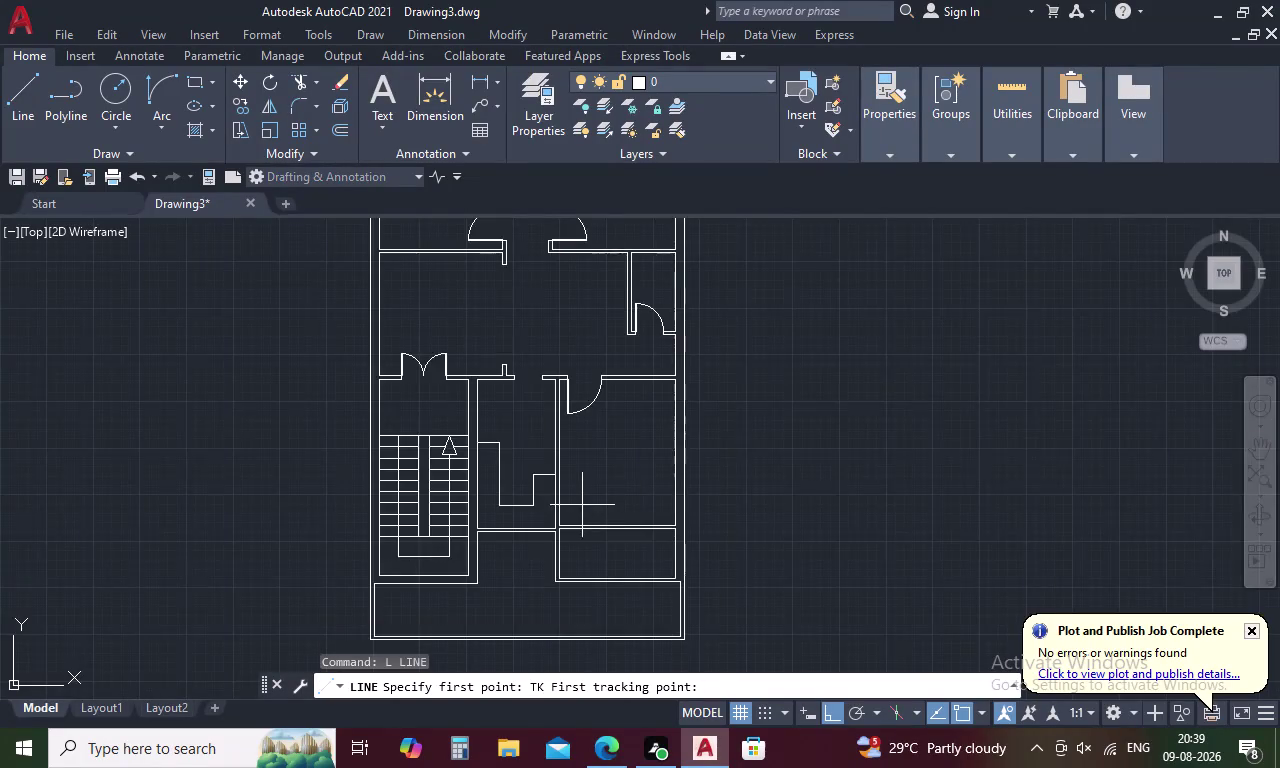
Draw a jamb line on the lower room's wall, tracked 4.5 units from the corner.
scroll(up, 3)
middle_drag(602, 348, 608, 302)
middle_drag(554, 461, 593, 298)
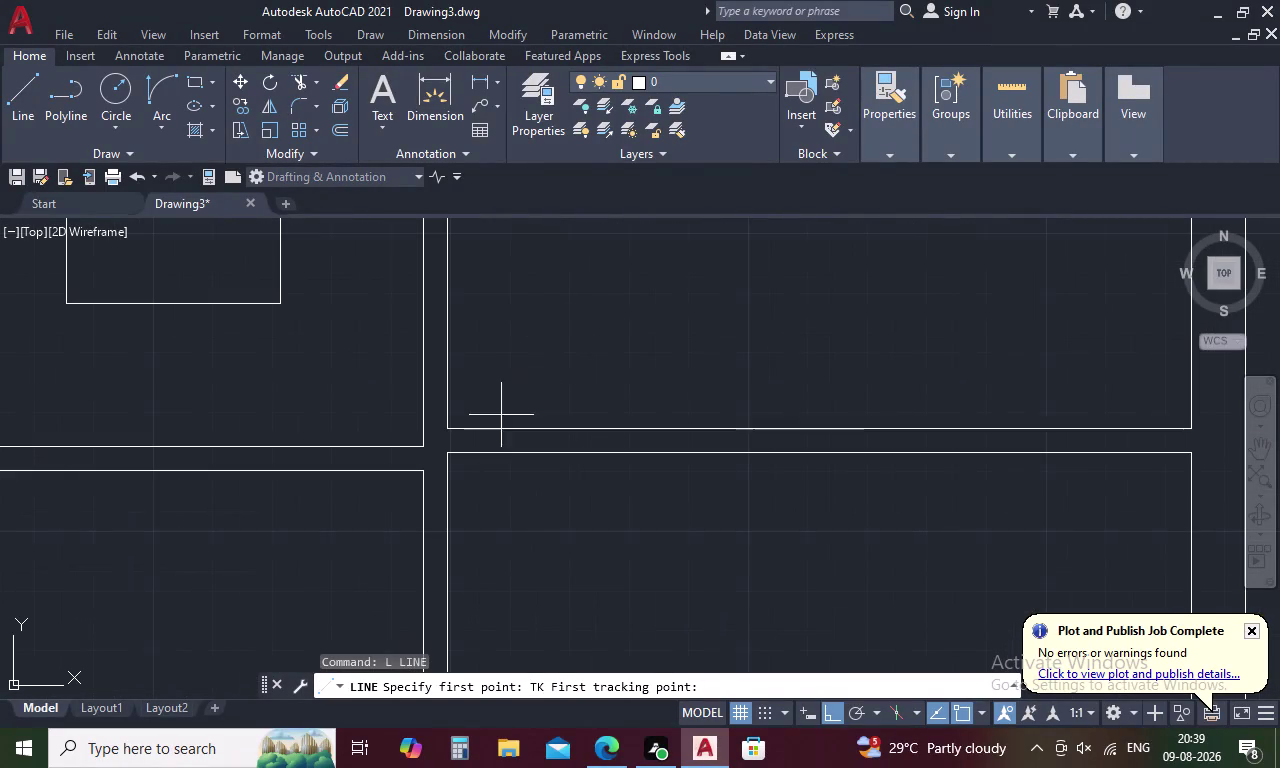
click(446, 428)
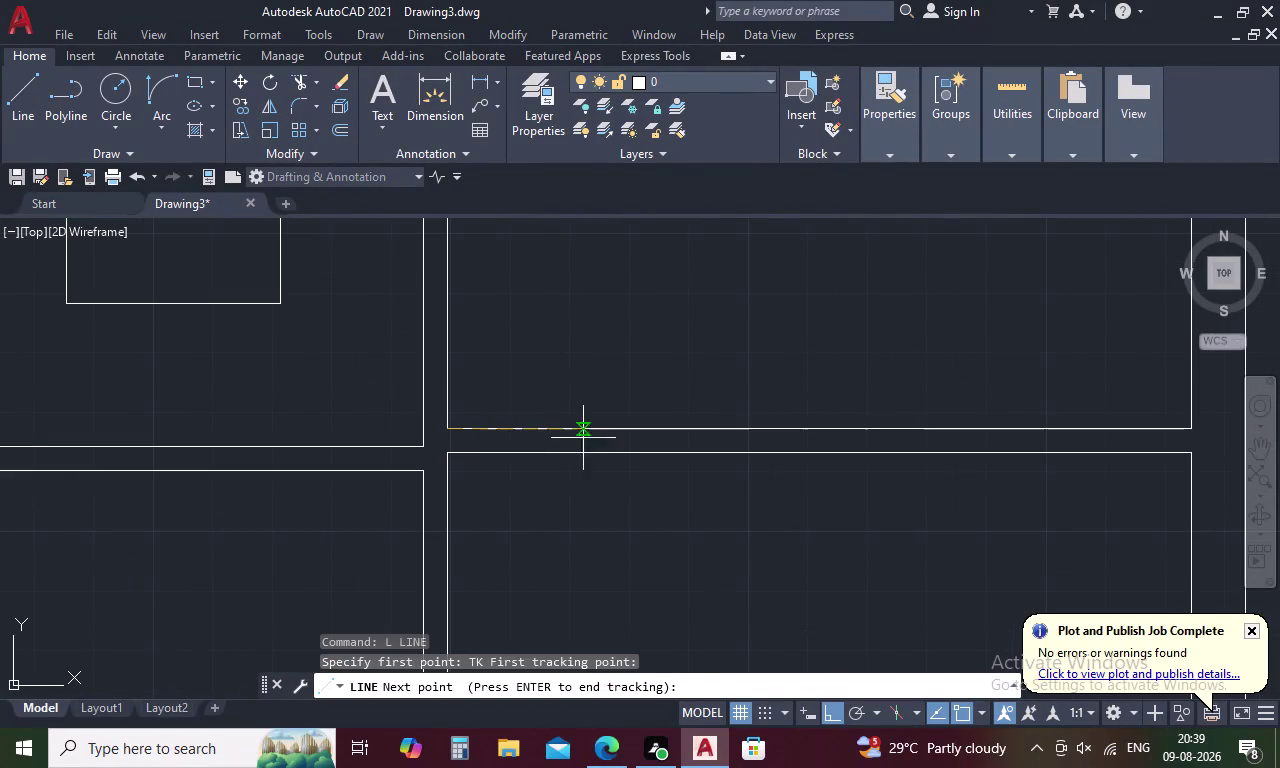
key(4)
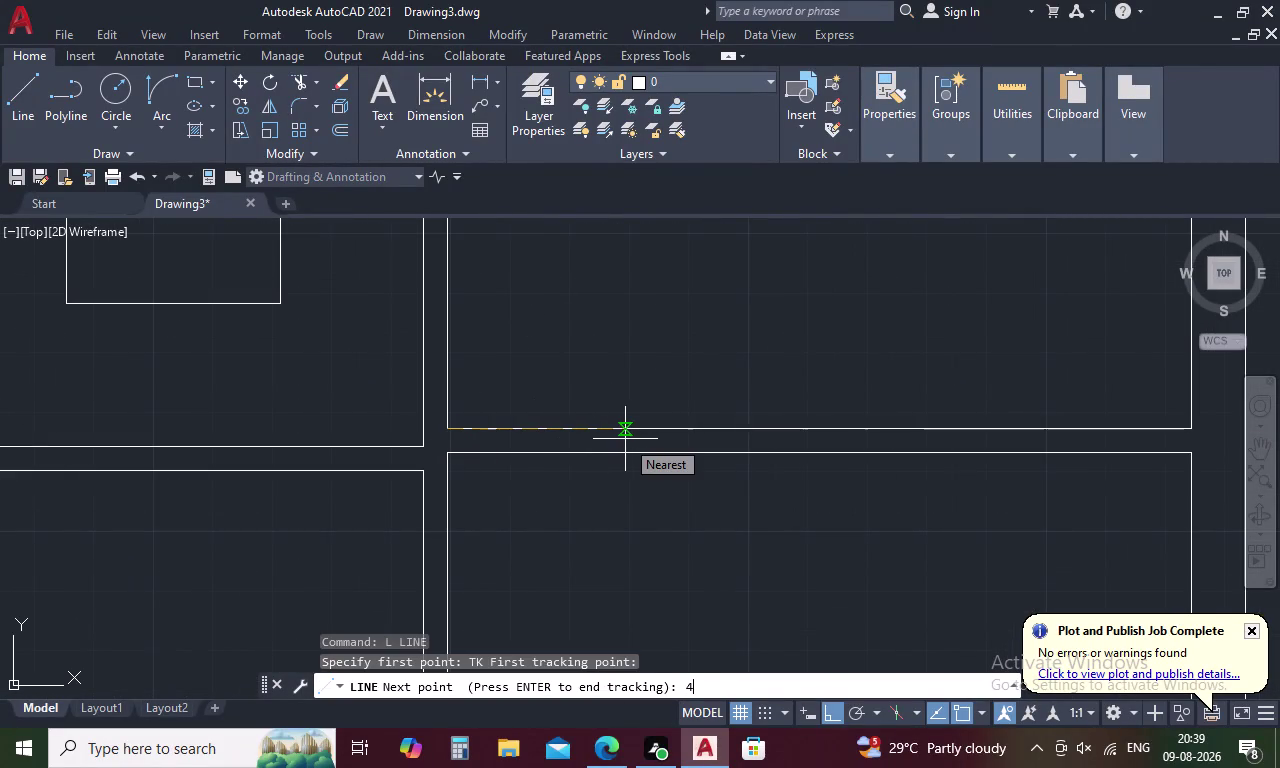
text(.5)
key(space)
key(space)
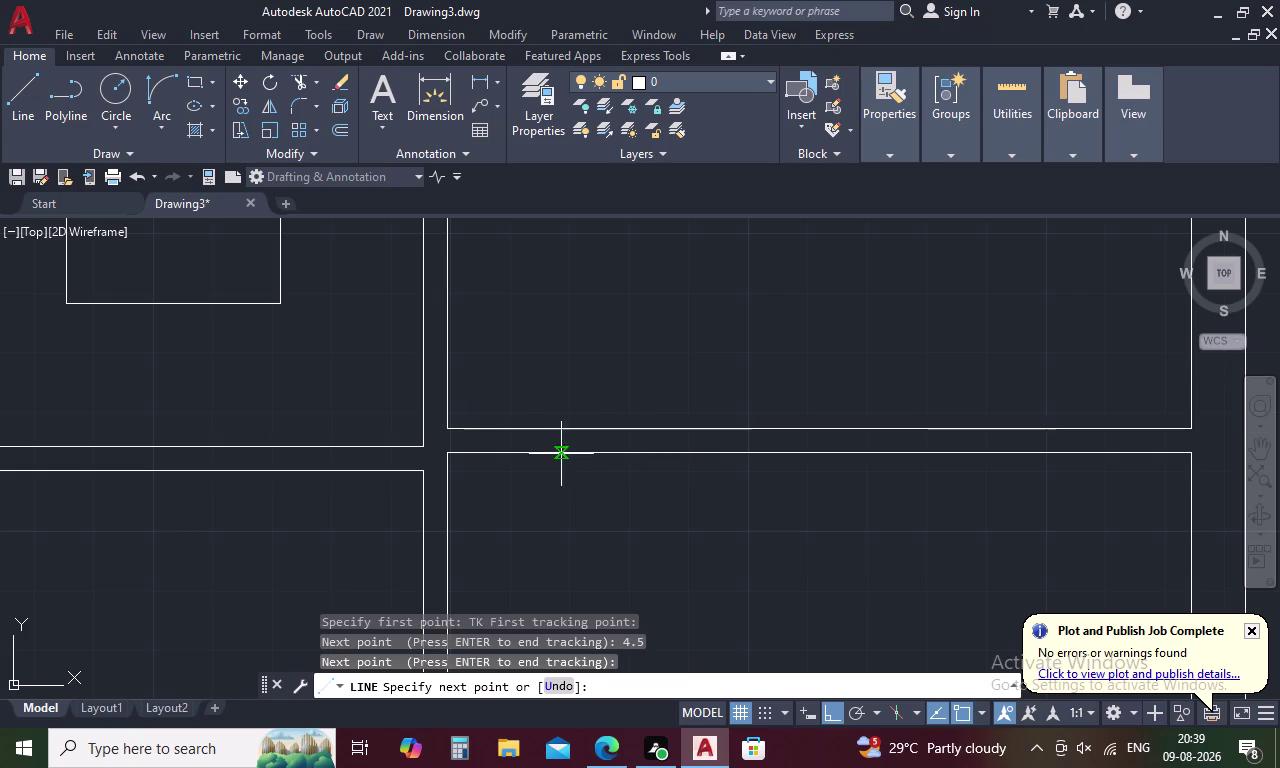
click(475, 452)
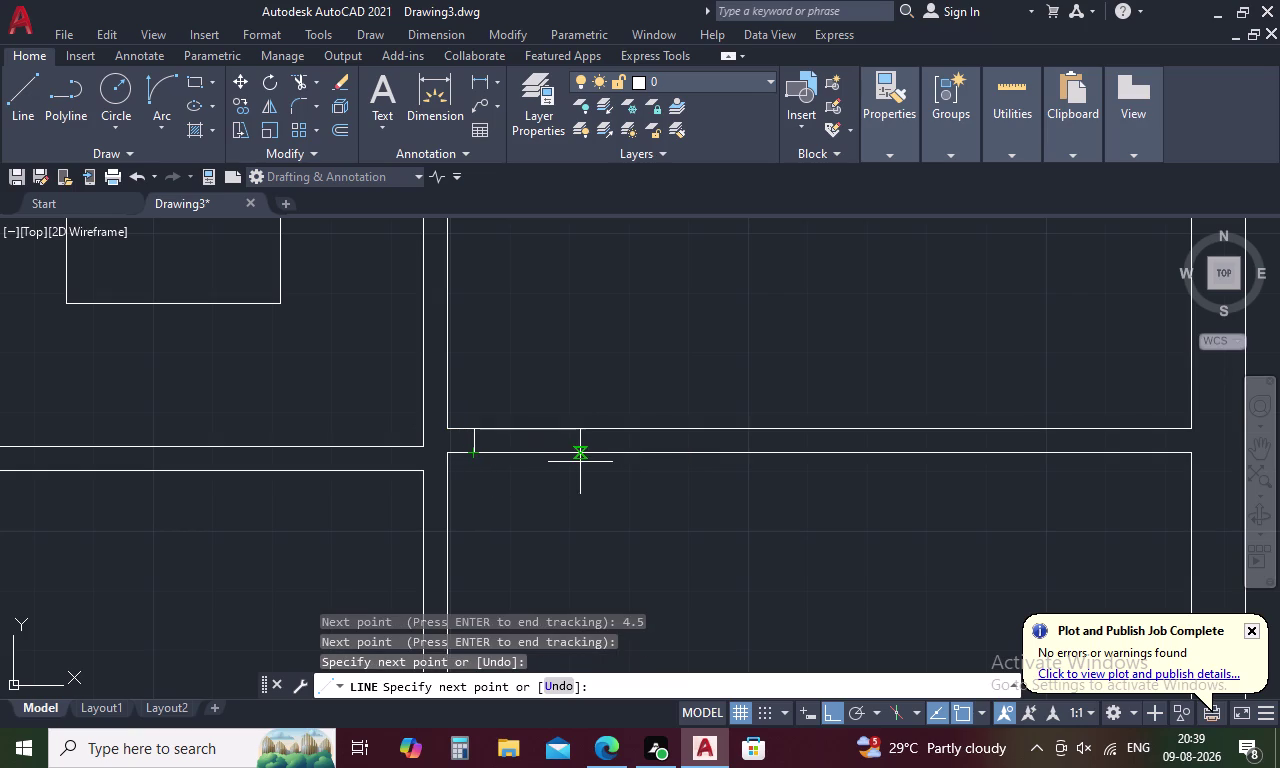
key(Escape)
Select an existing swing door's leaf and arc and choose Copy Selection.
scroll(down, 3)
middle_drag(626, 283, 617, 361)
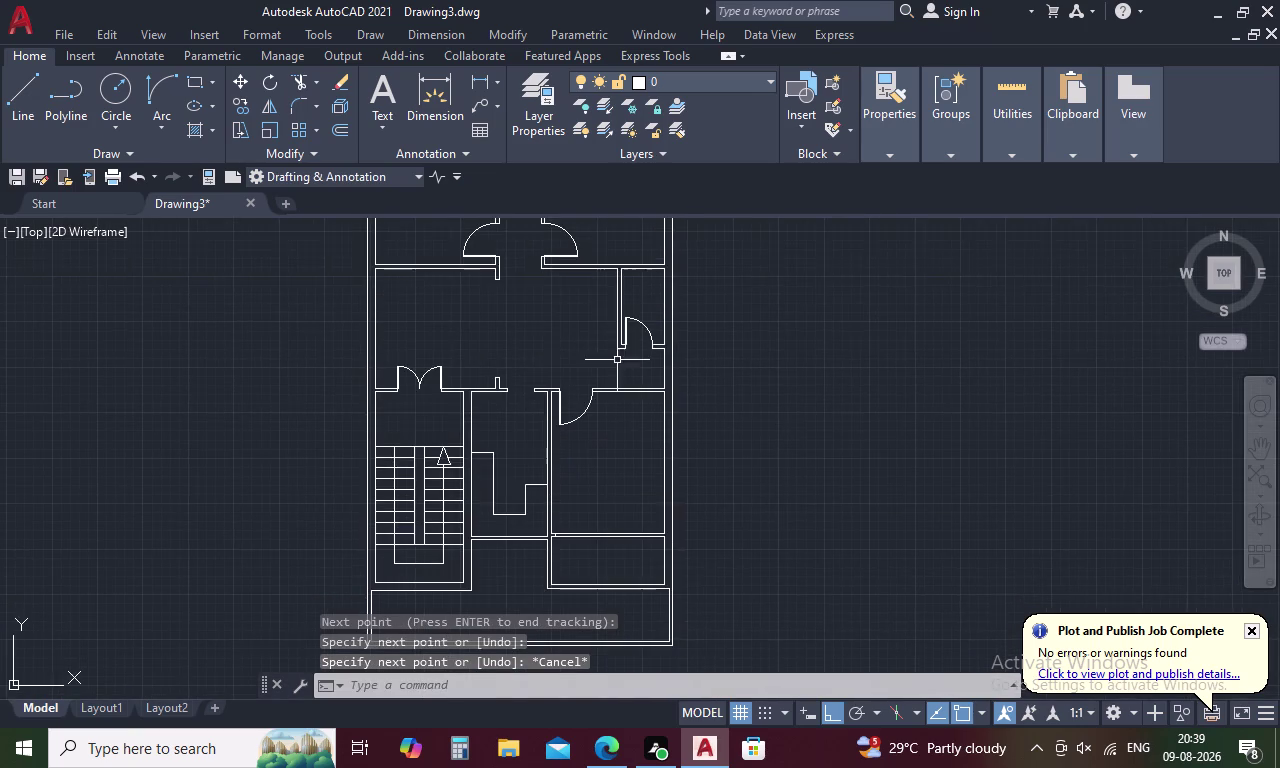
scroll(up, 3)
drag(823, 255, 590, 366)
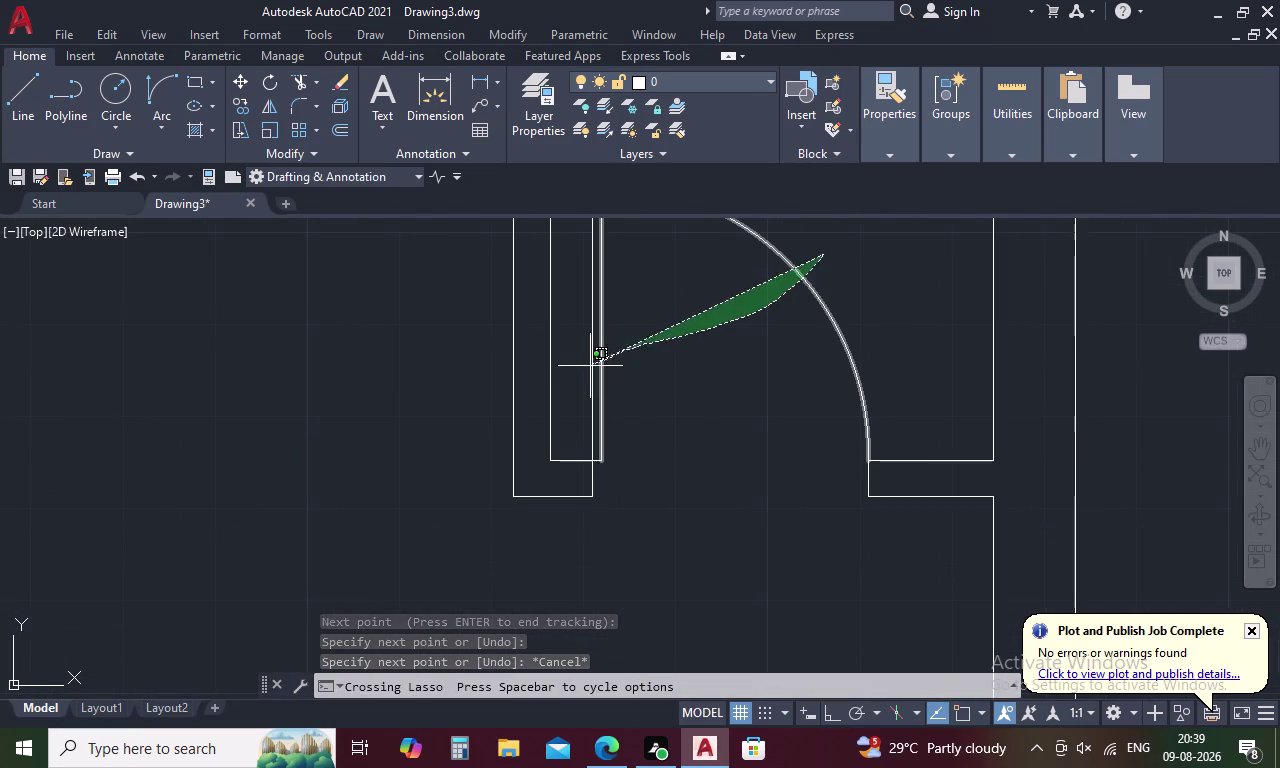
drag(590, 366, 581, 372)
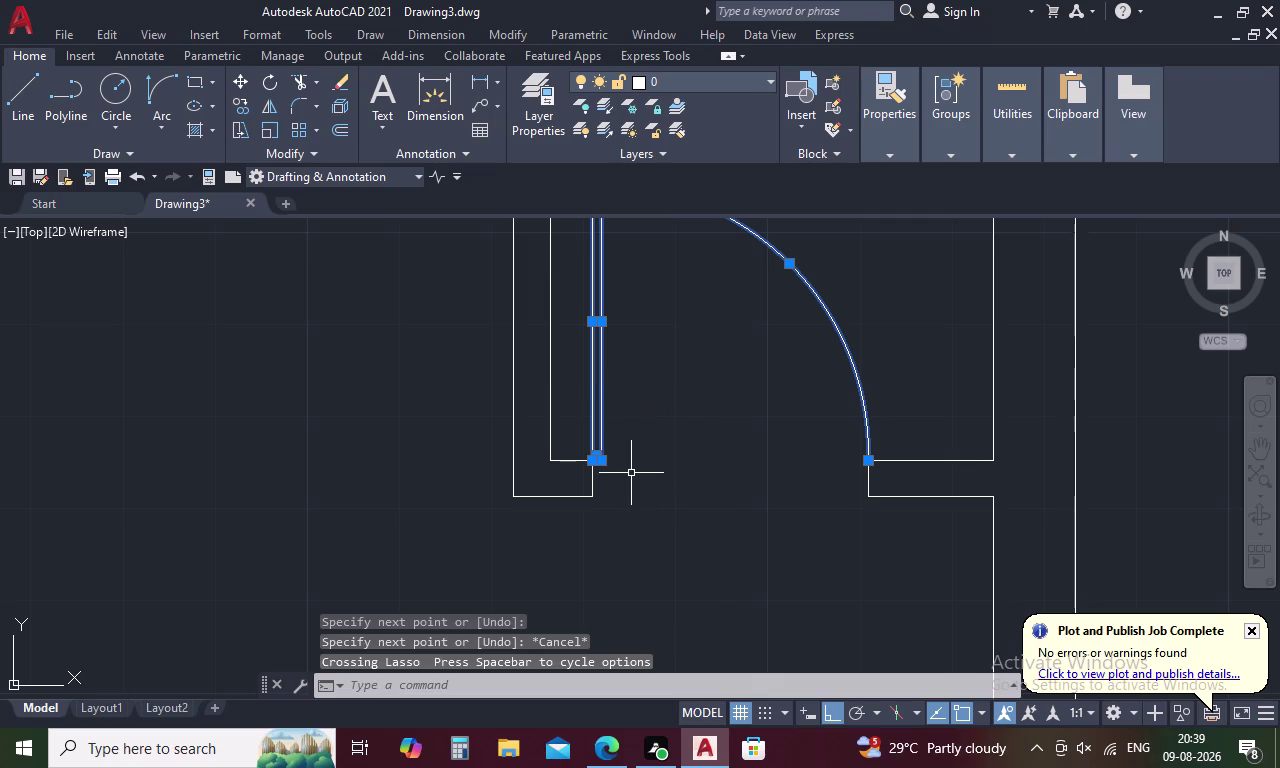
click(870, 478)
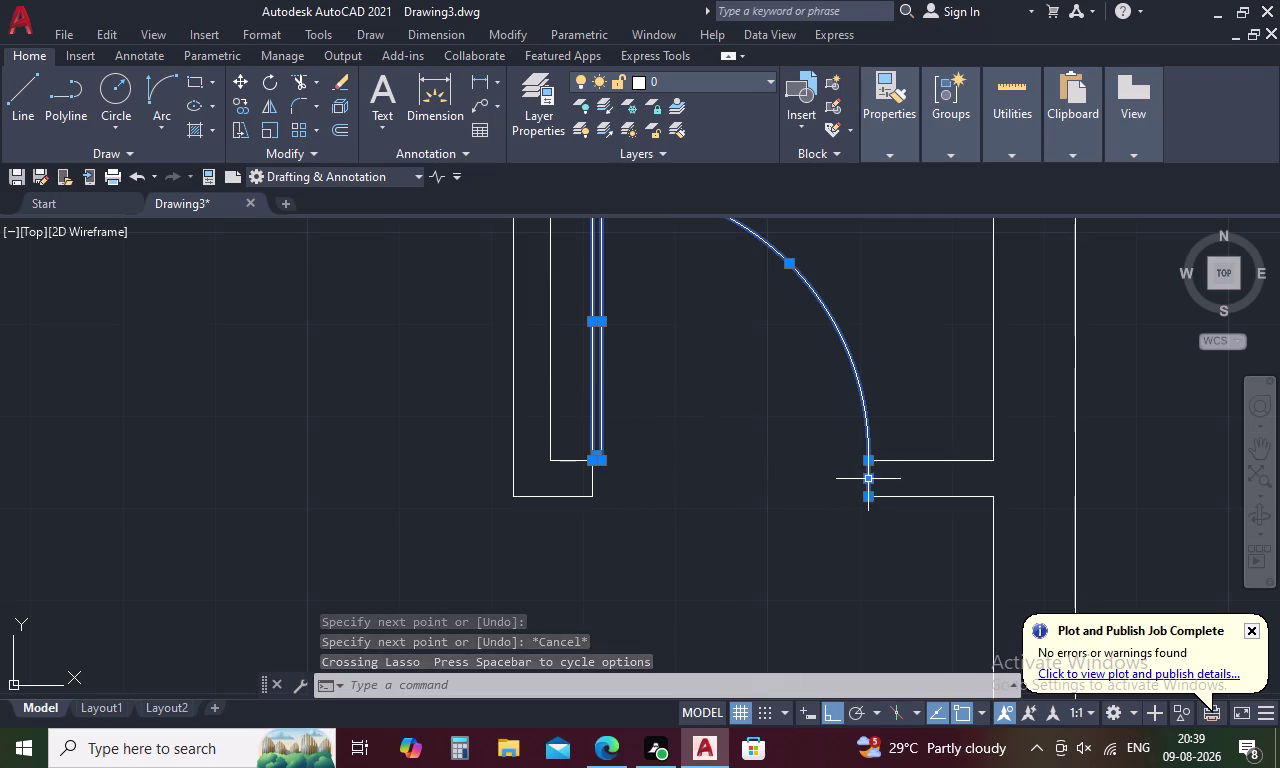
right_click(748, 476)
click(859, 178)
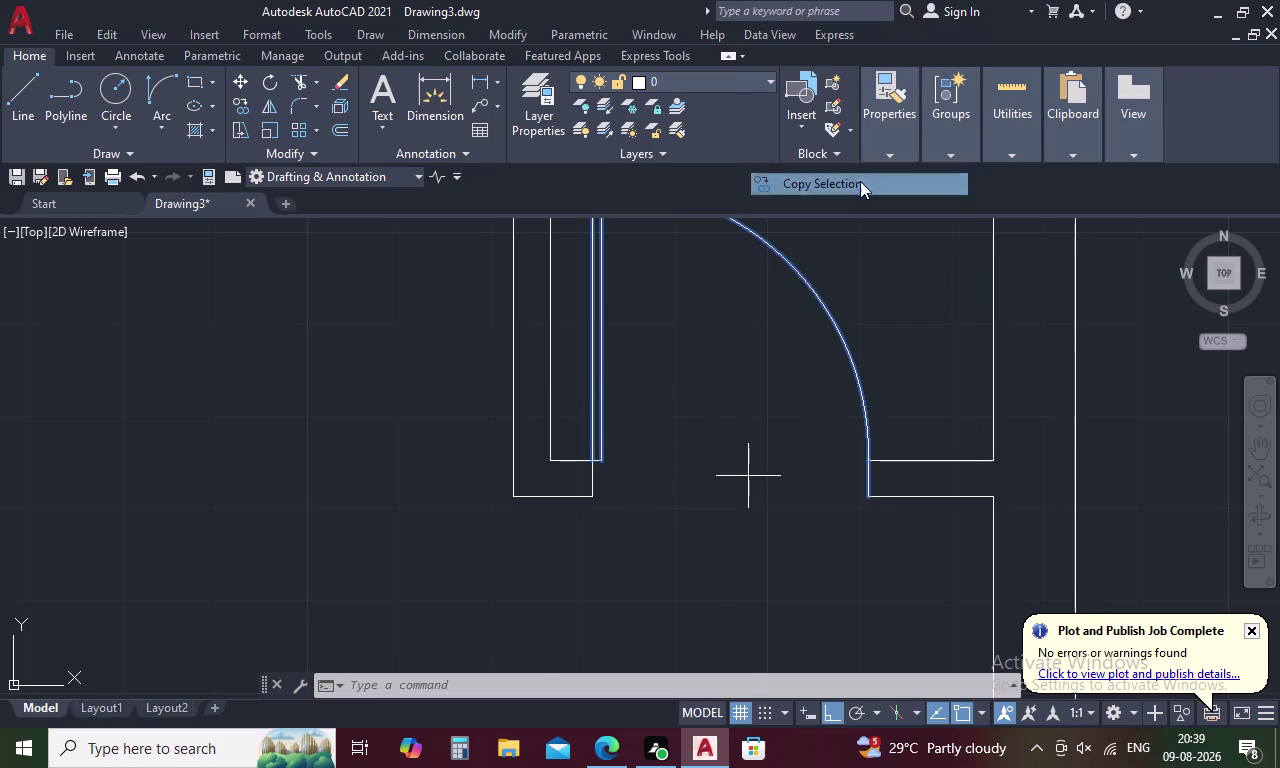
Place the door copy at the lower room's wall corner and select it.
click(586, 459)
scroll(down, 3)
middle_drag(585, 497, 652, 265)
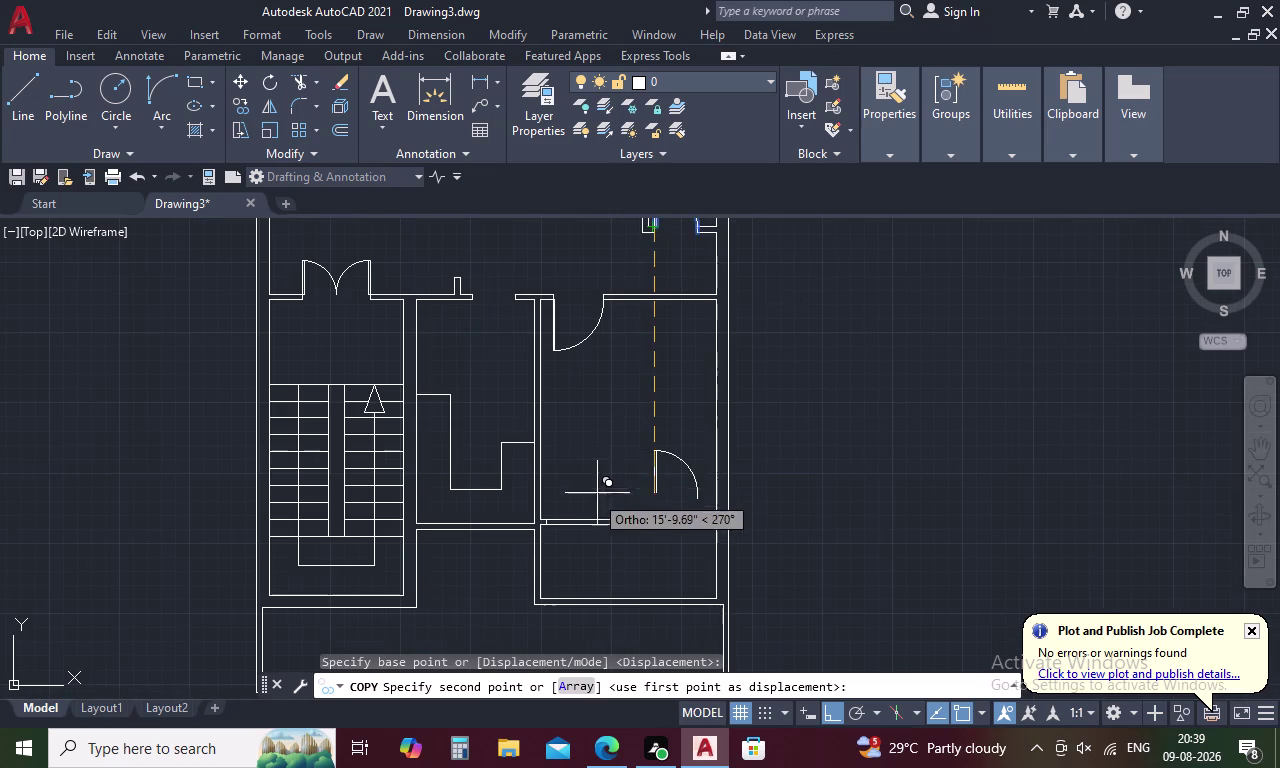
scroll(up, 3)
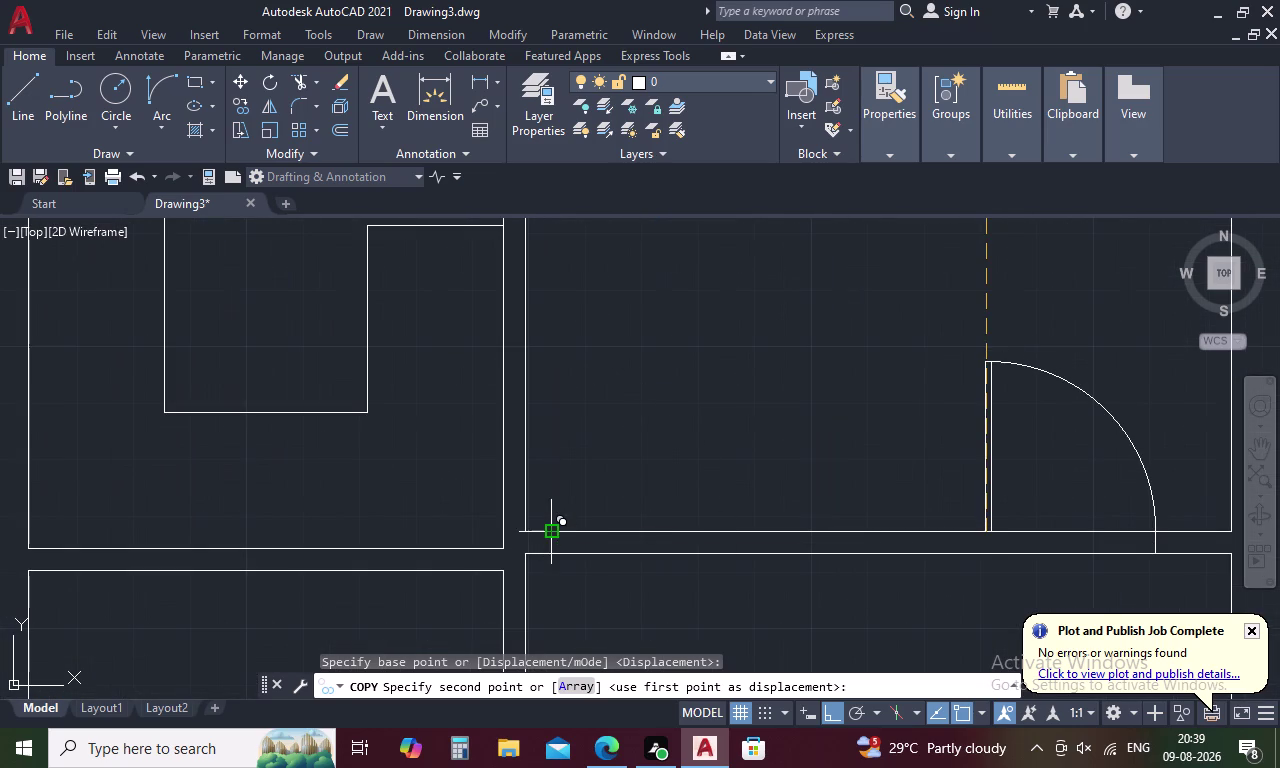
click(552, 555)
key(Escape)
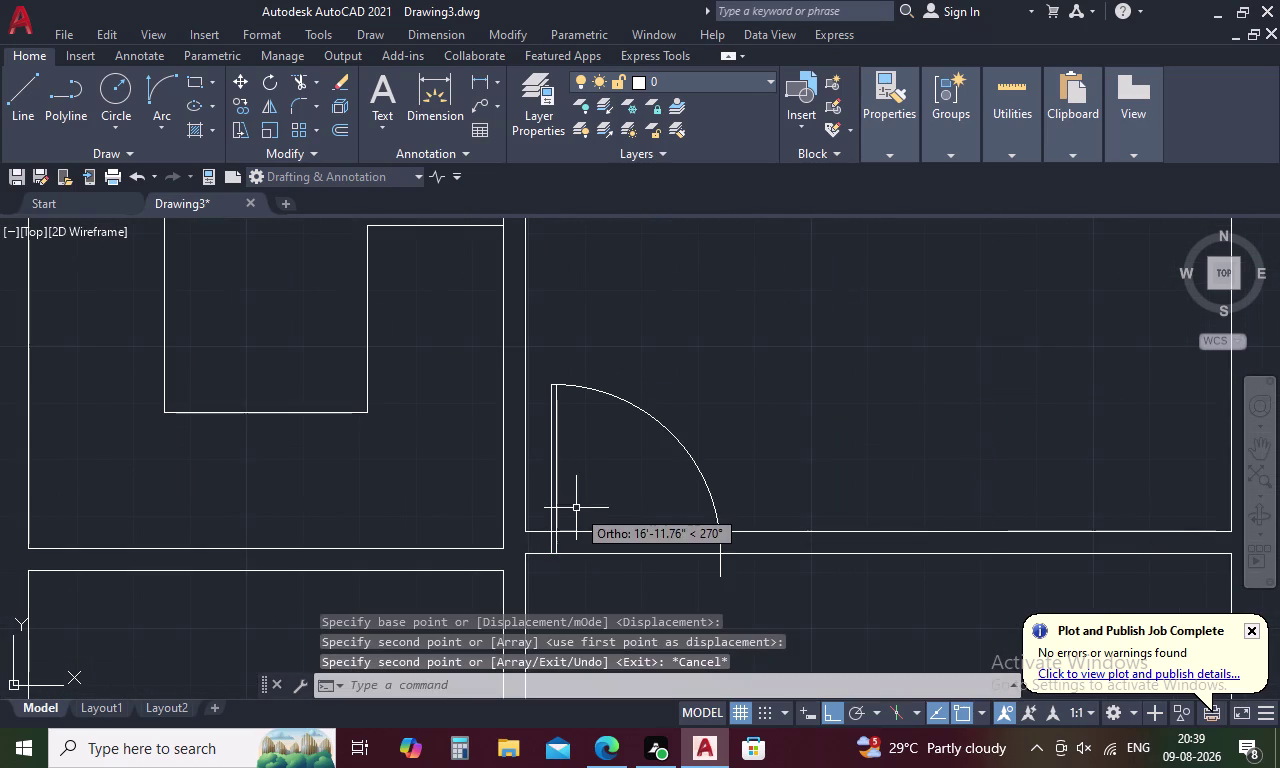
drag(710, 383, 543, 479)
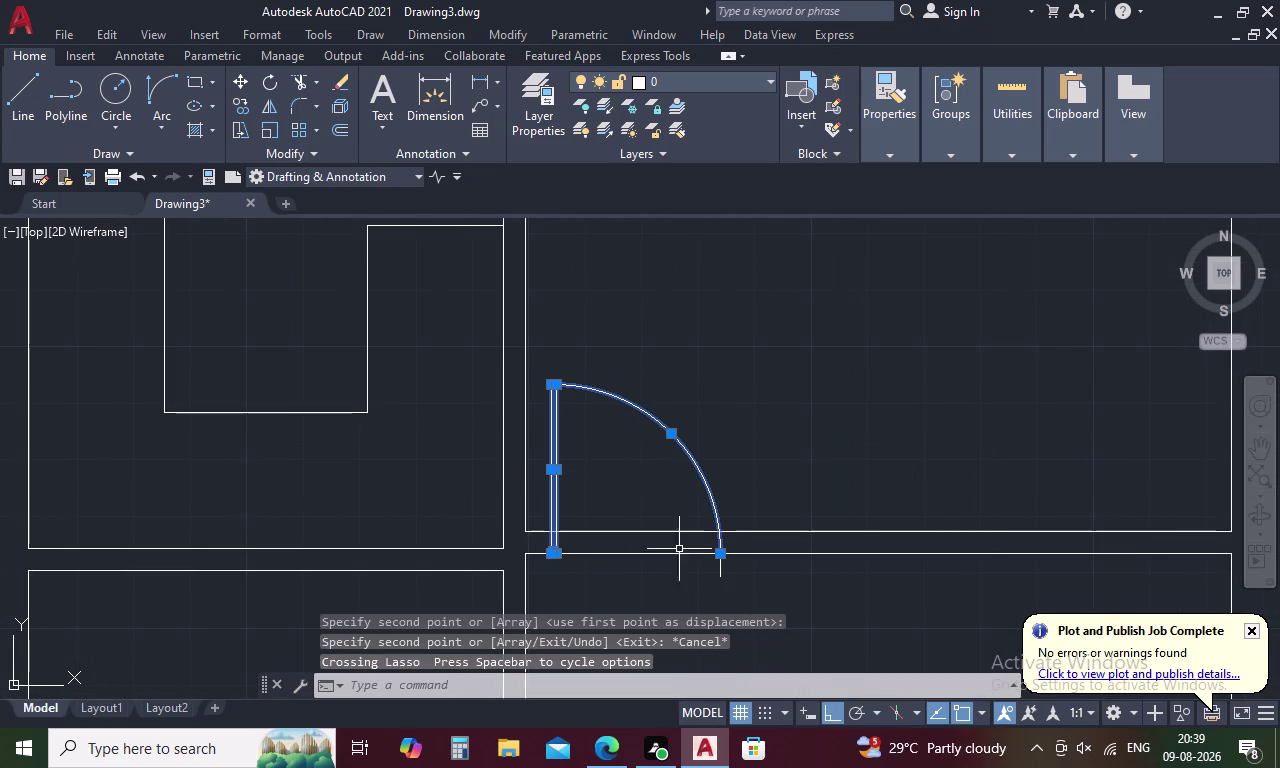
Mirror the copied door across the wall line, erasing the original.
click(718, 569)
middle_drag(672, 566, 675, 547)
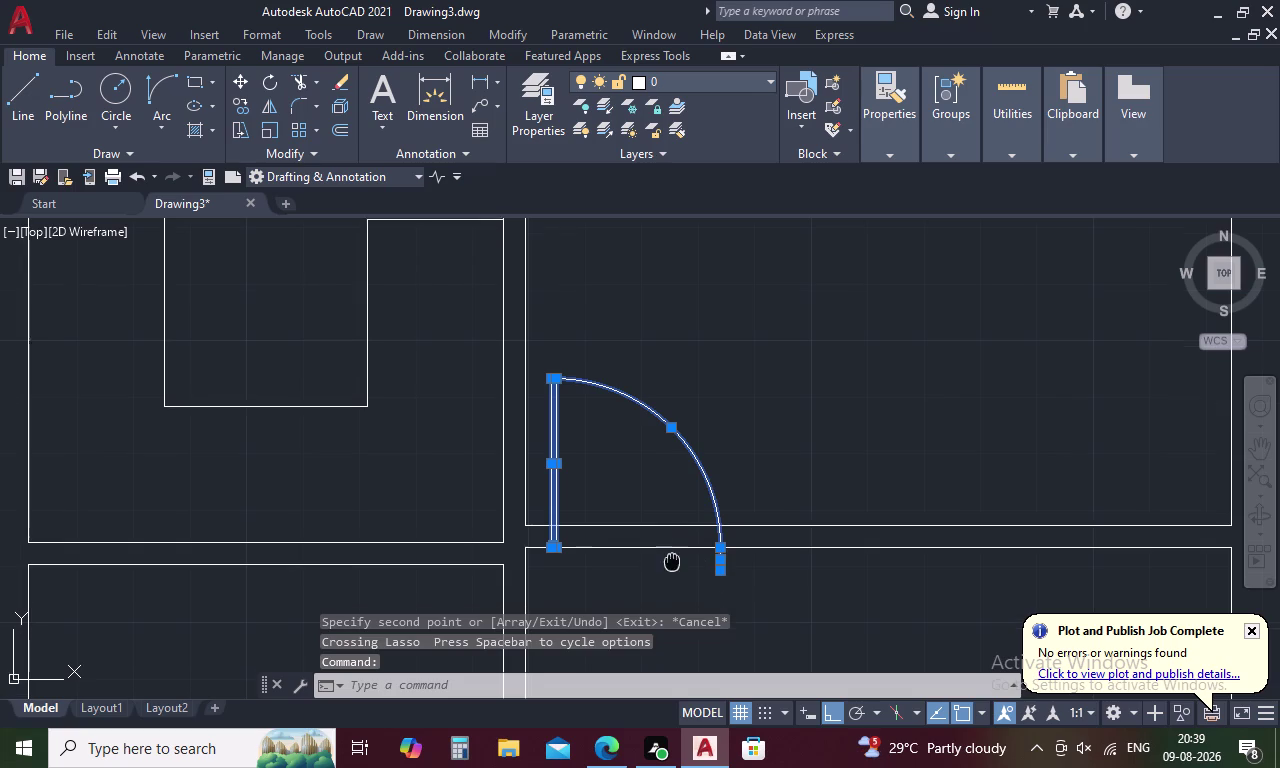
middle_drag(675, 547, 705, 395)
scroll(up, 3)
right_click(704, 409)
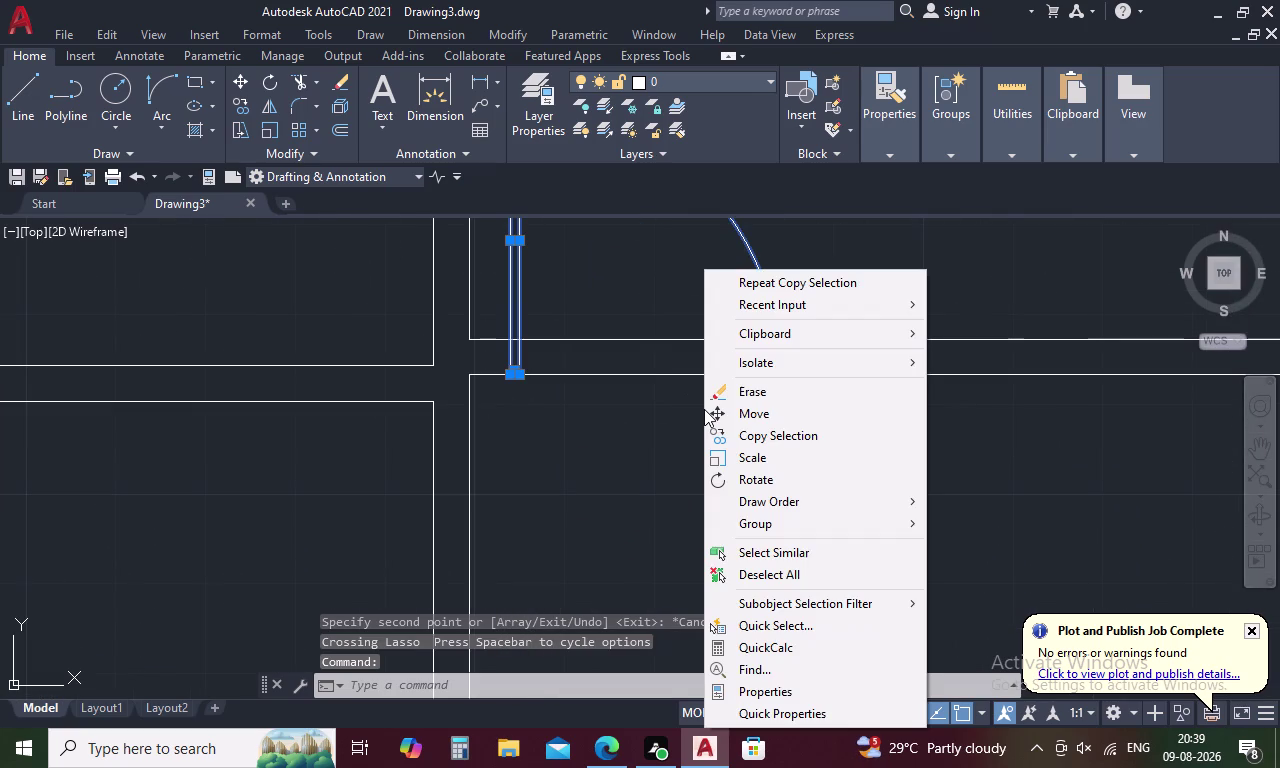
key(Escape)
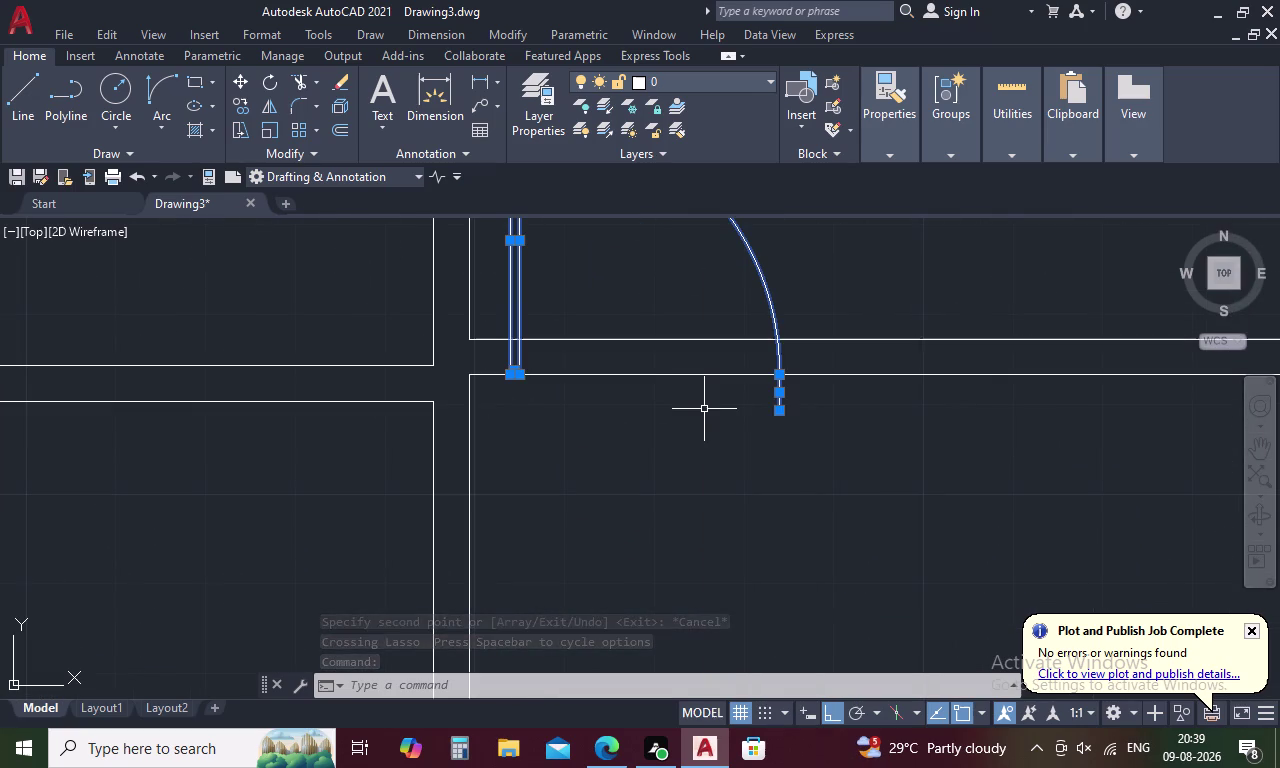
text(MI)
key(space)
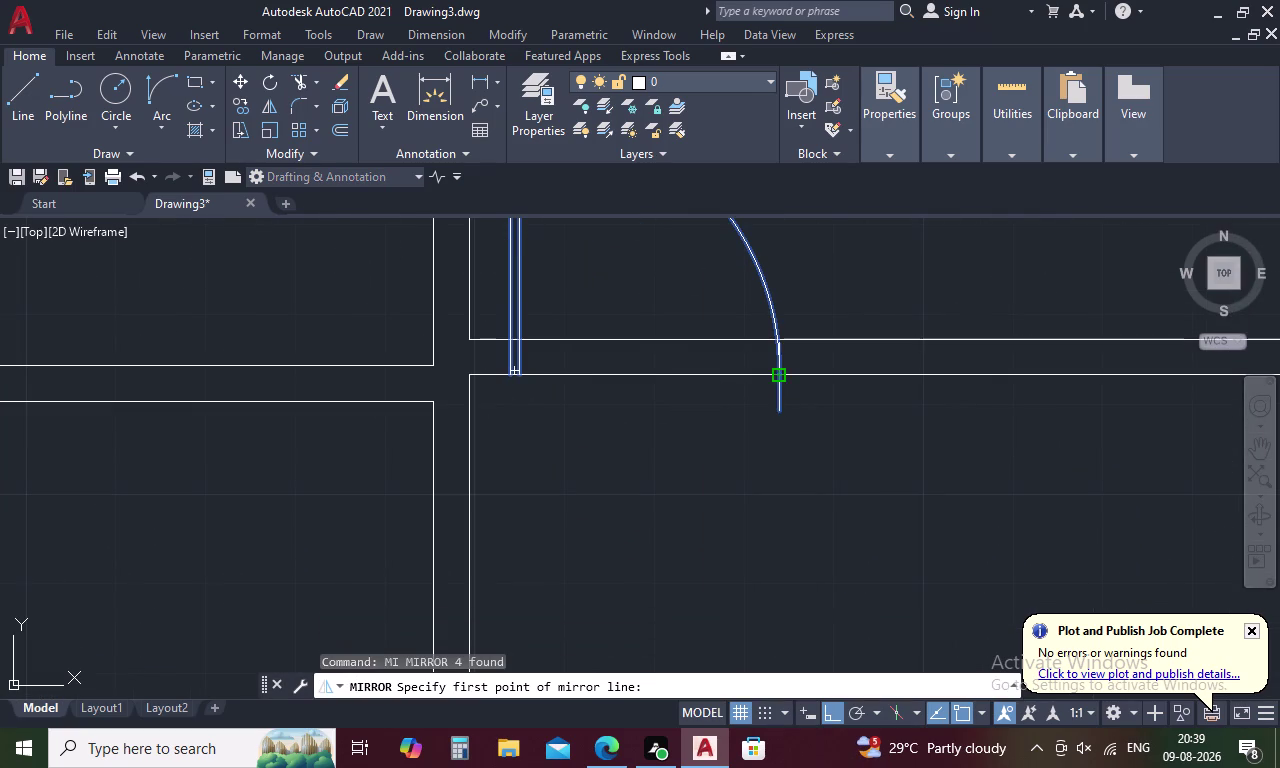
click(774, 380)
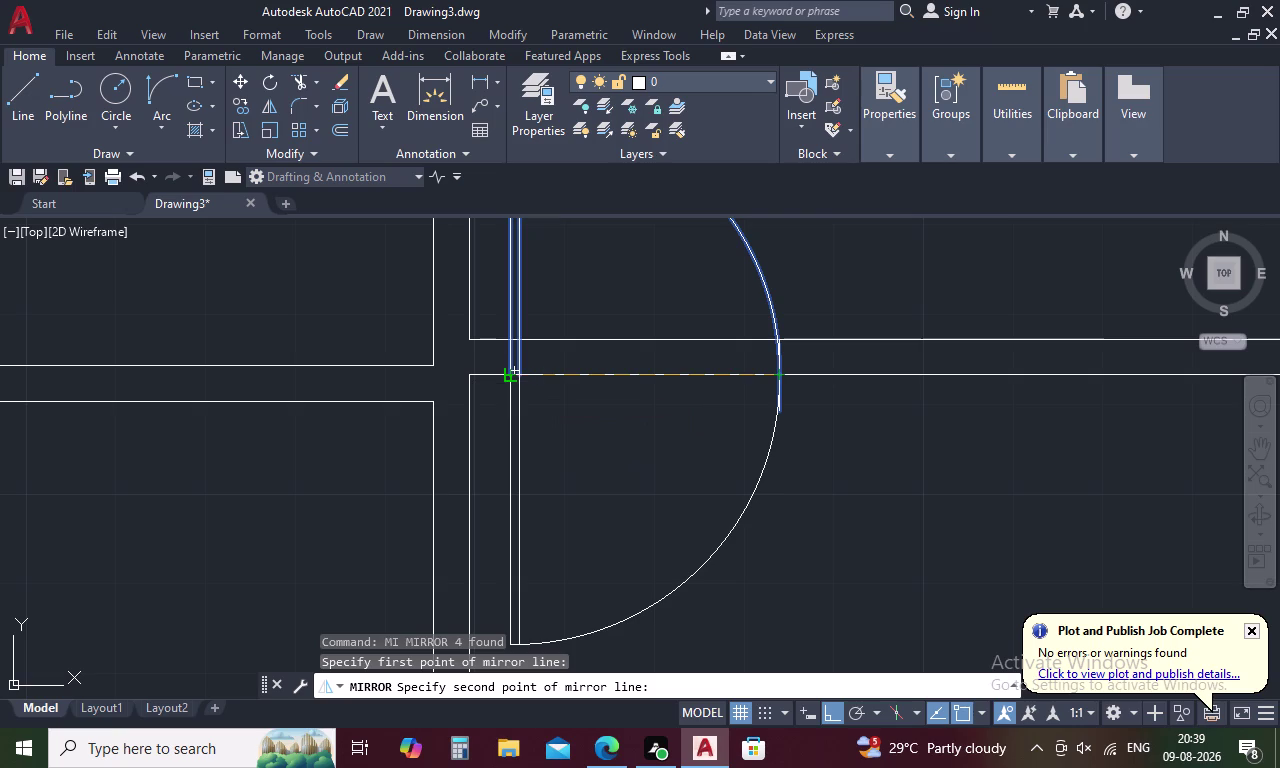
click(515, 376)
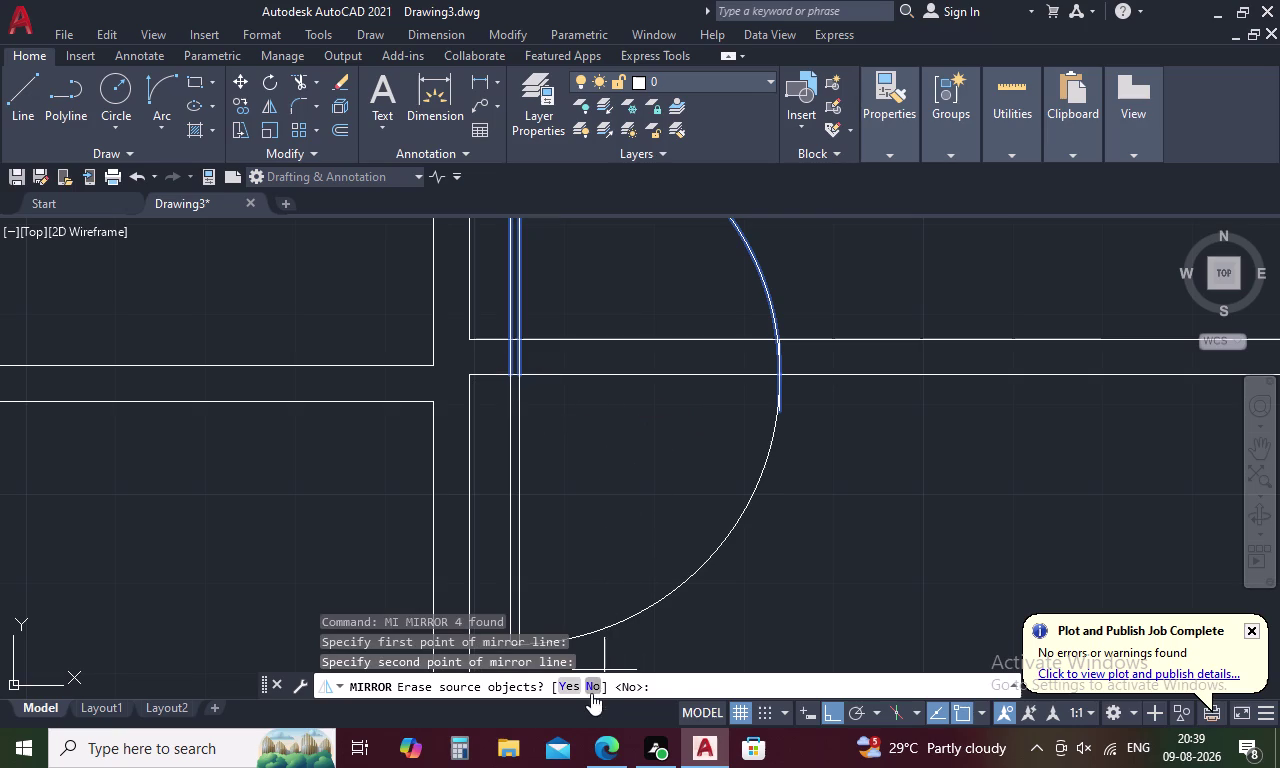
click(560, 686)
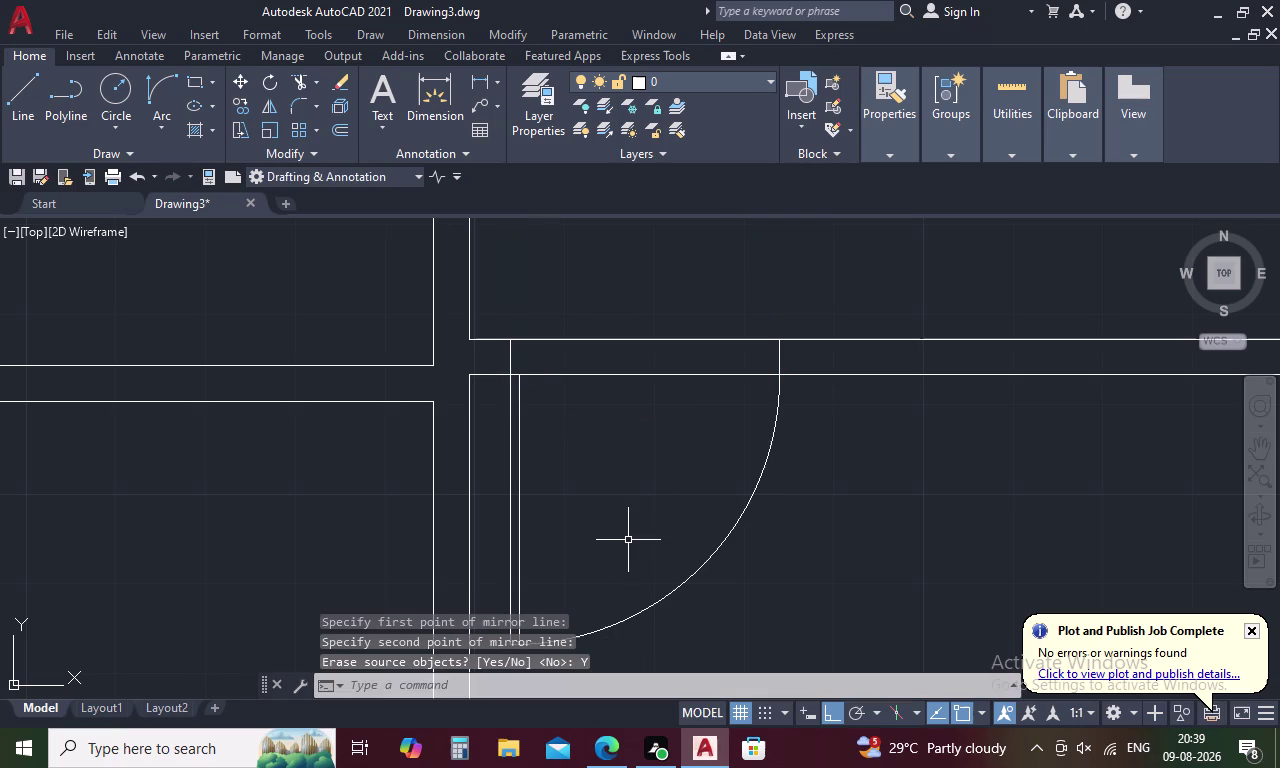
key(Escape)
Trim the wall lines across the mirrored door's opening with a fence.
text(TR)
key(space)
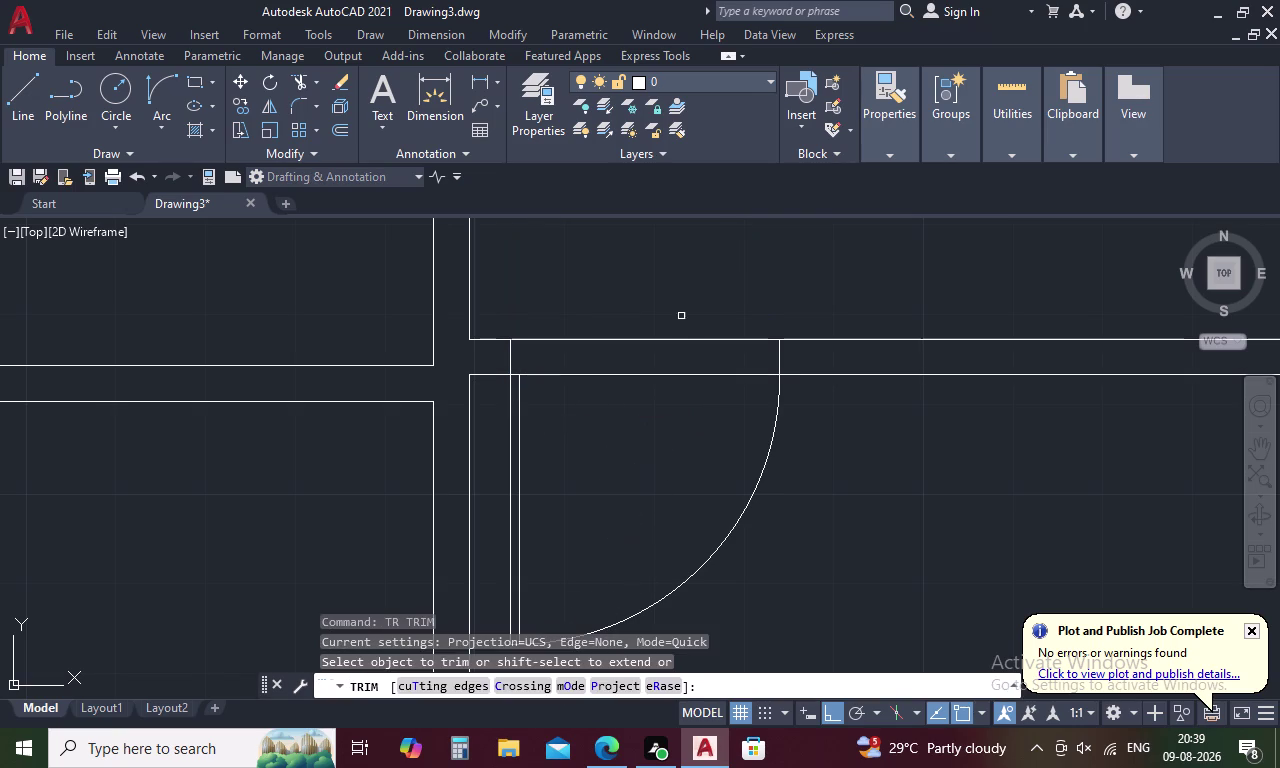
drag(681, 316, 655, 438)
scroll(down, 3)
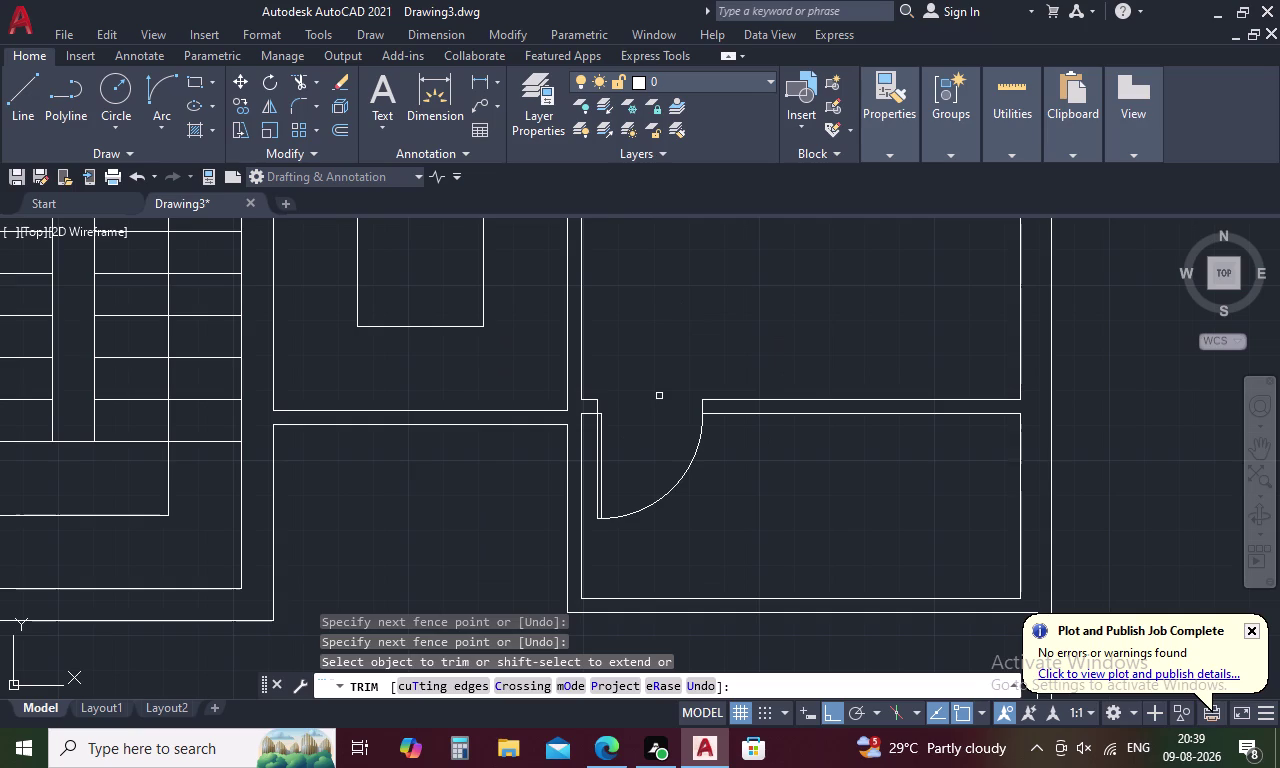
key(Escape)
scroll(down, 3)
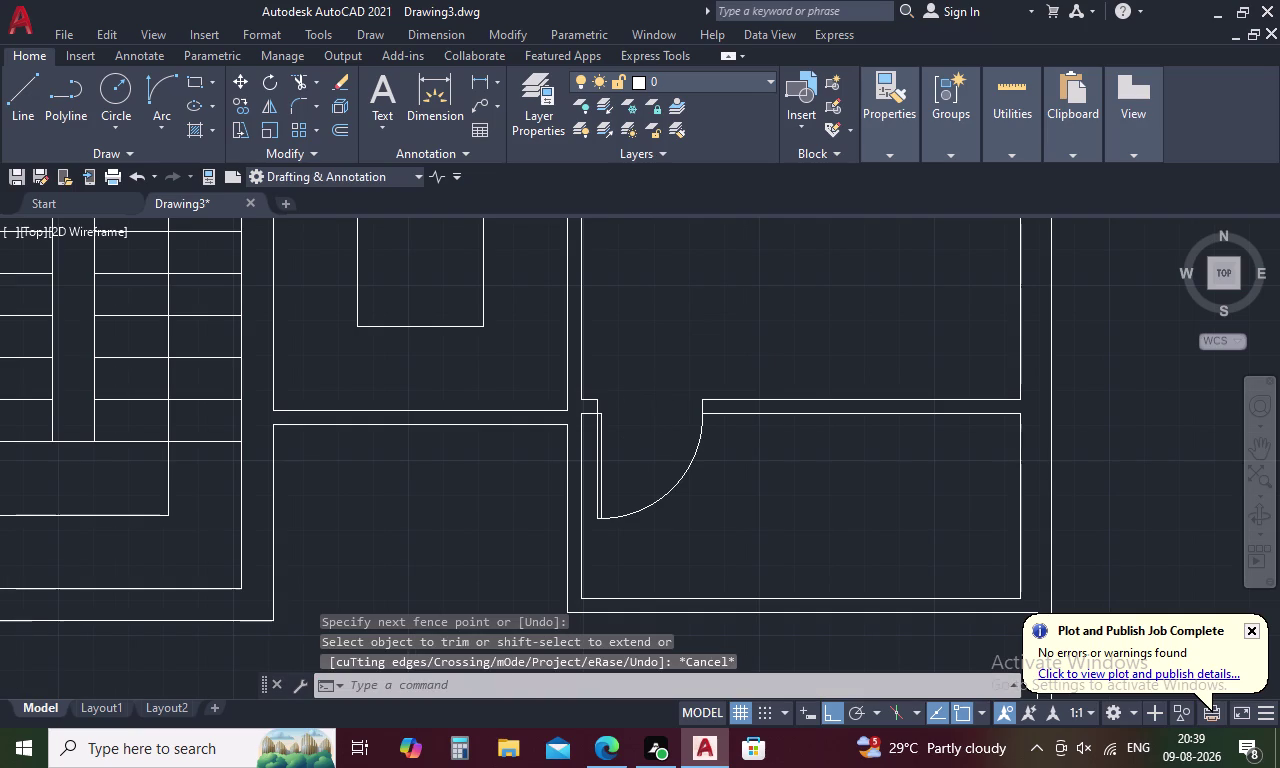
scroll(down, 3)
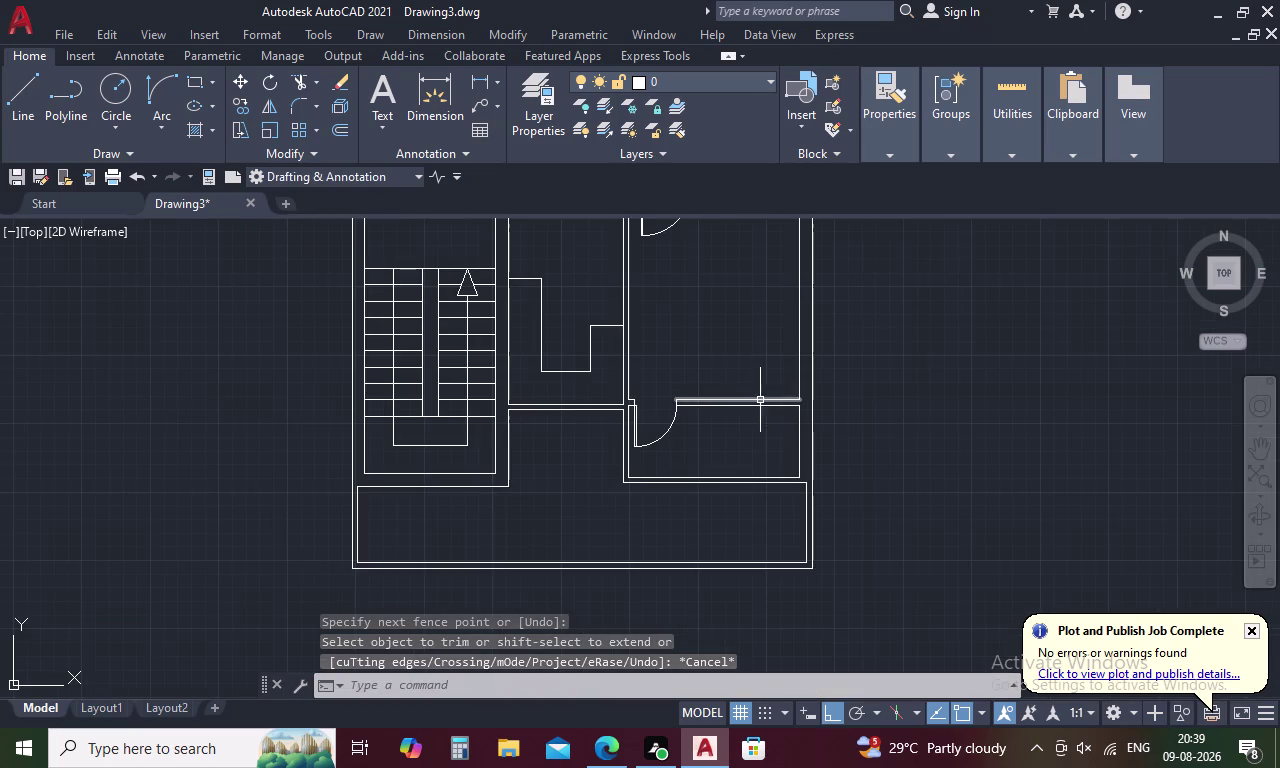
scroll(down, 3)
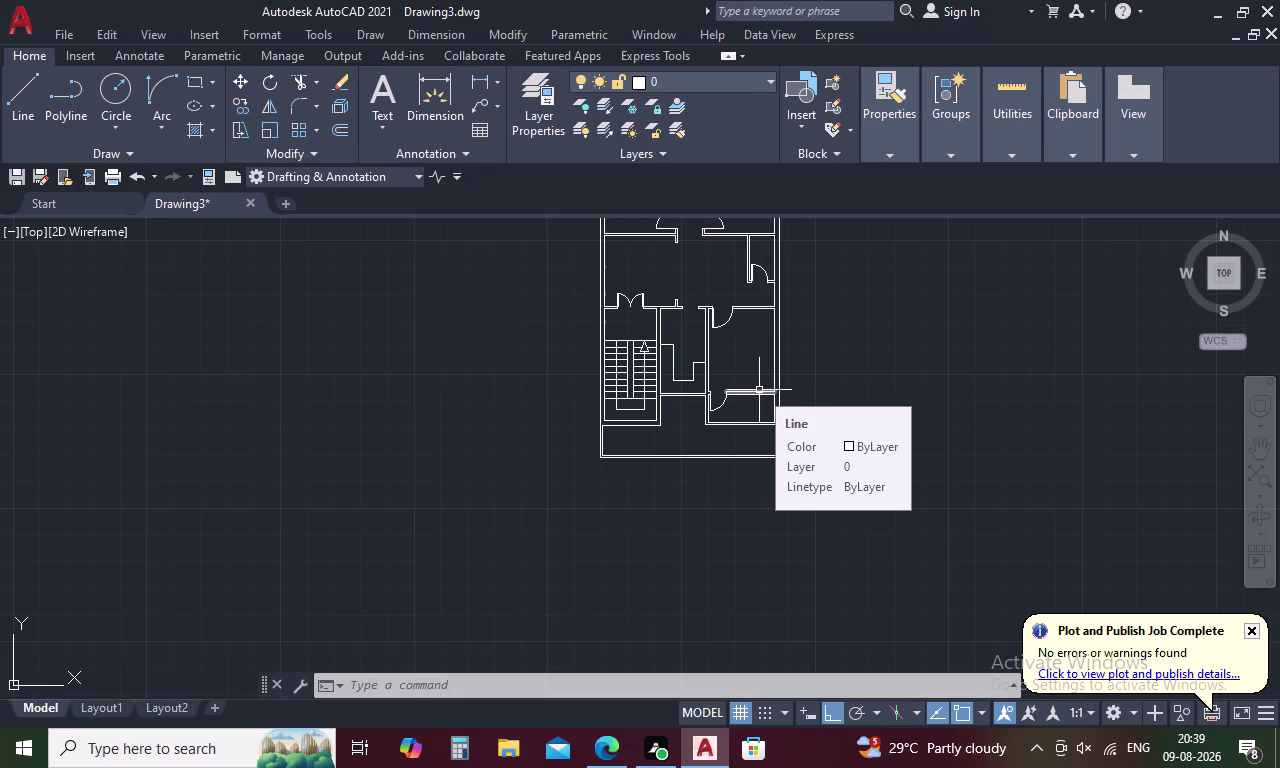
middle_drag(747, 369, 731, 431)
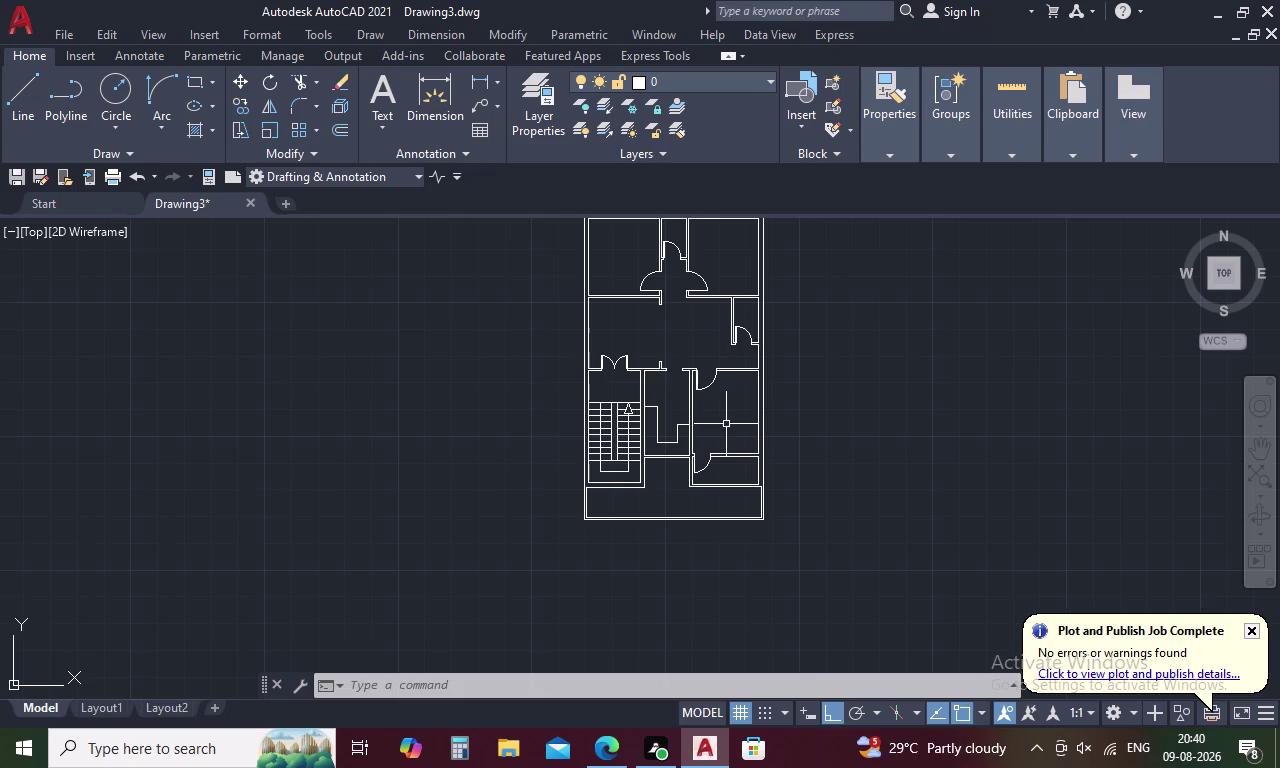
Draw a short line across the staircase room's bottom wall.
key(Escape)
text(L)
key(space)
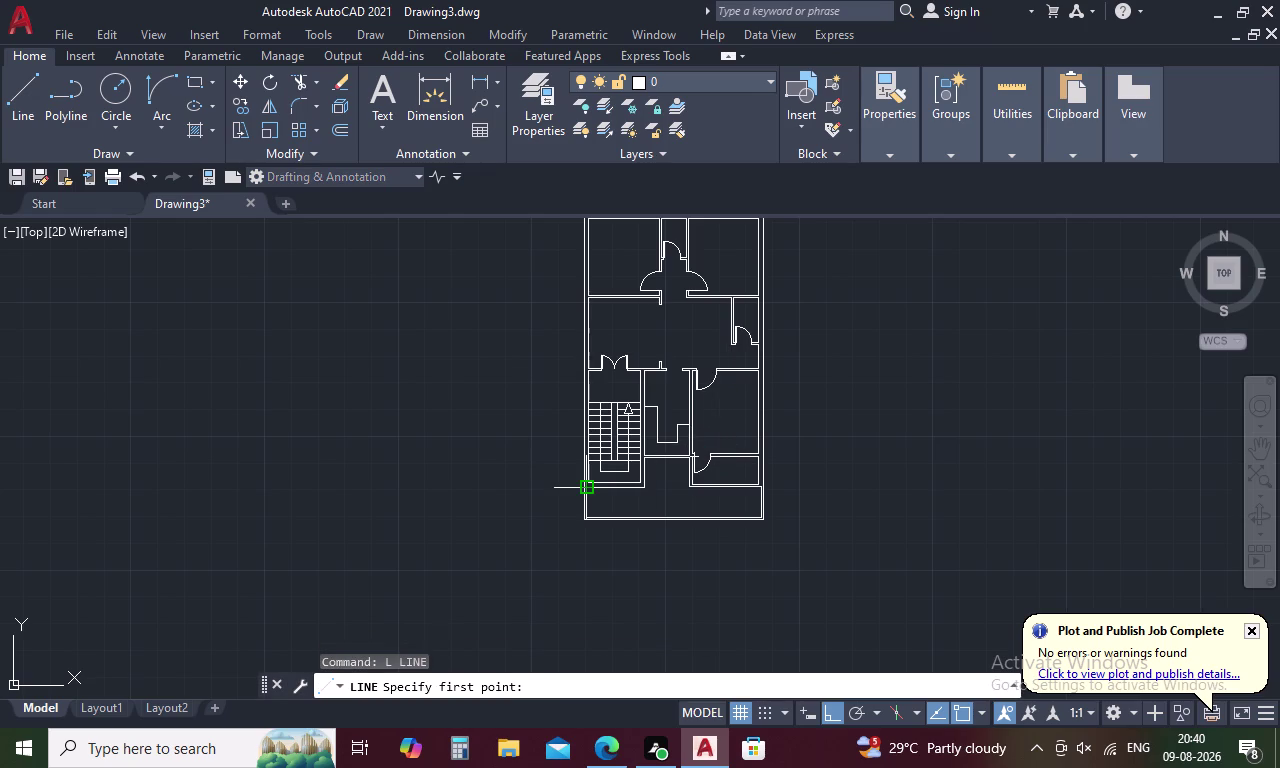
scroll(up, 3)
click(659, 456)
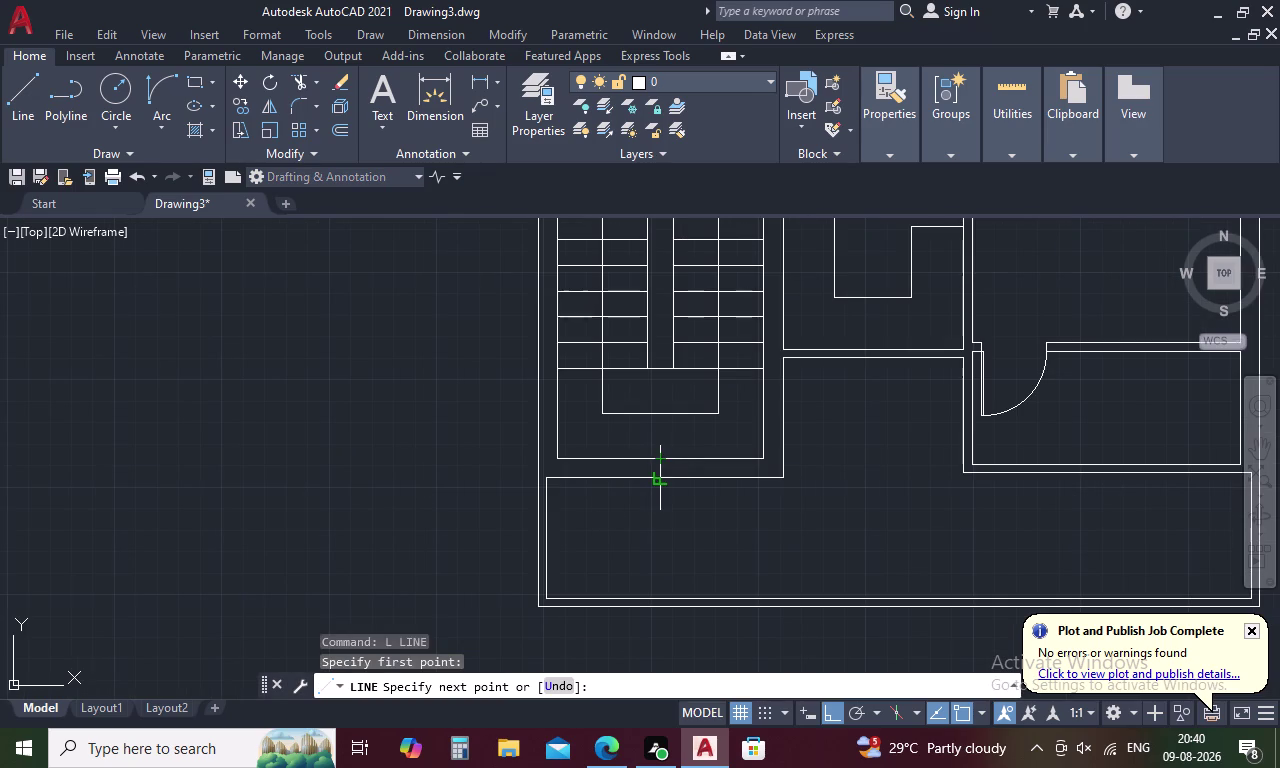
click(659, 473)
key(Escape)
Offset the short wall line 2' to each side to mark the opening, then erase the original.
text(O)
key(space)
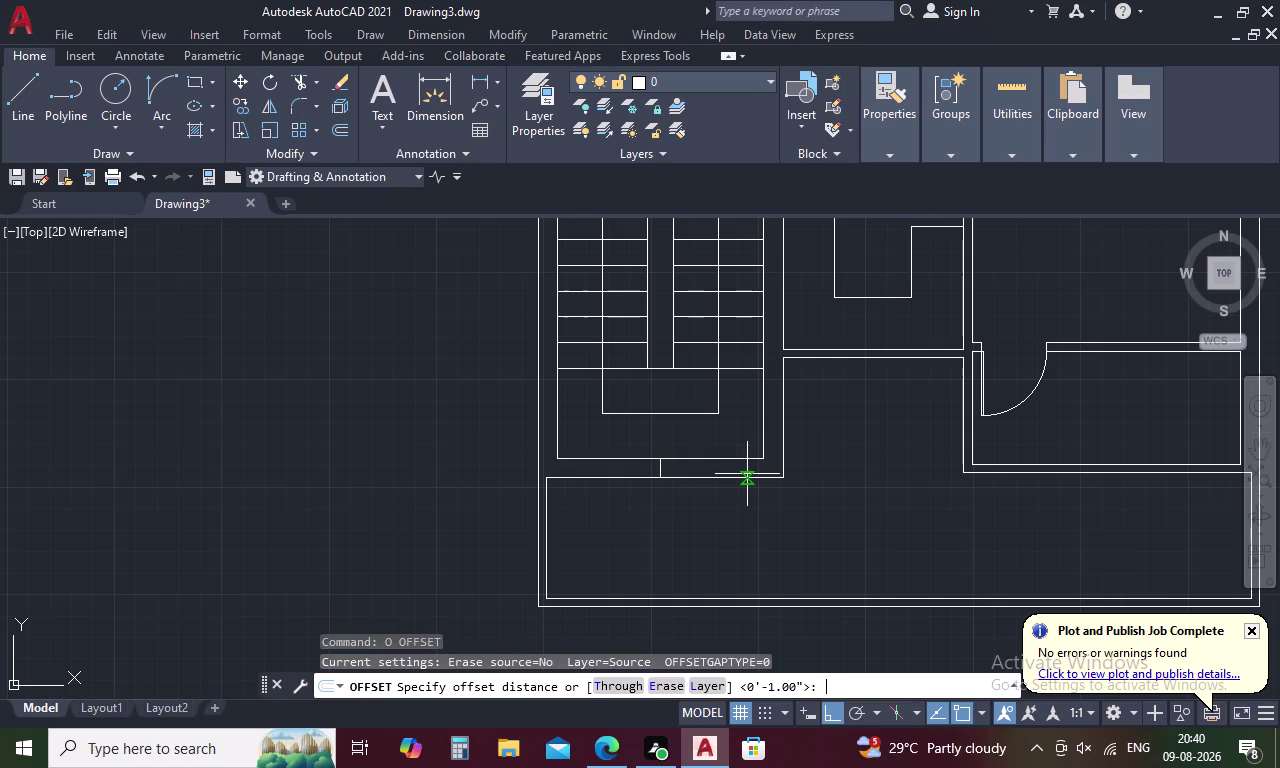
text(2')
key(space)
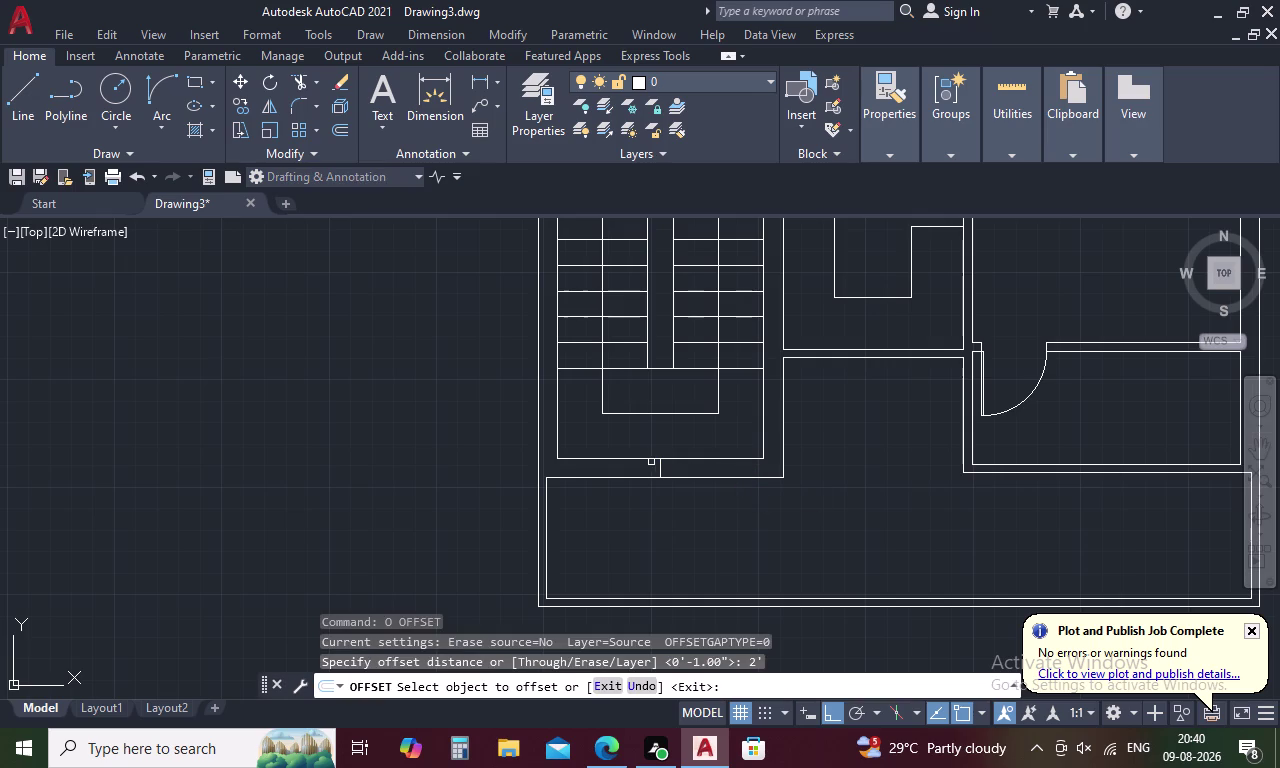
click(662, 466)
click(801, 473)
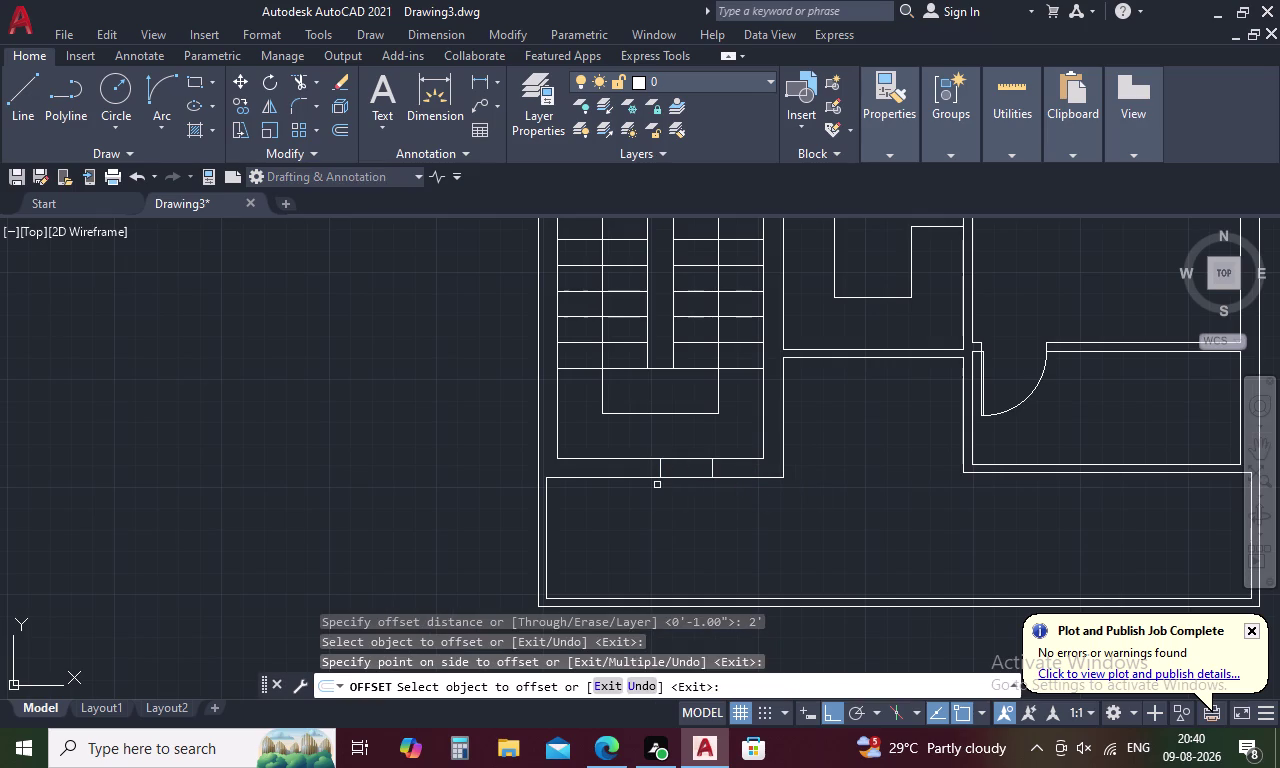
click(658, 466)
click(560, 469)
key(Escape)
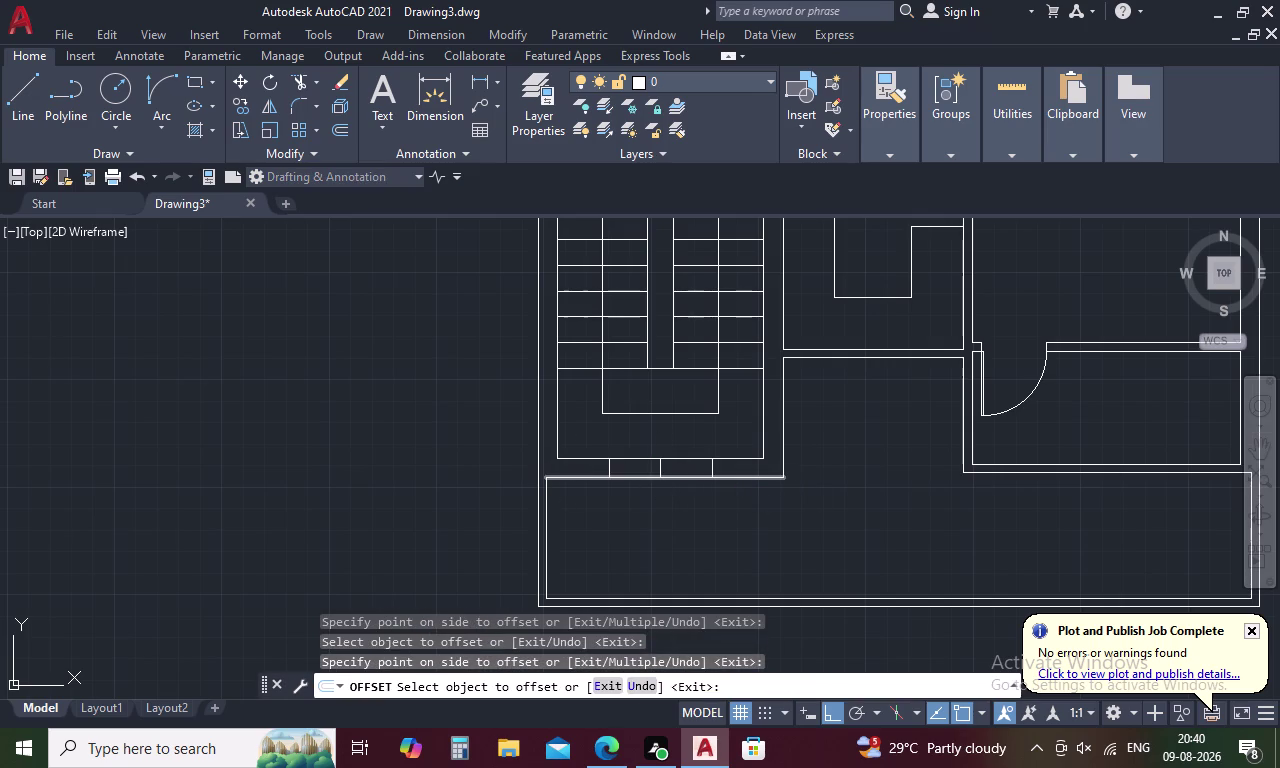
click(663, 468)
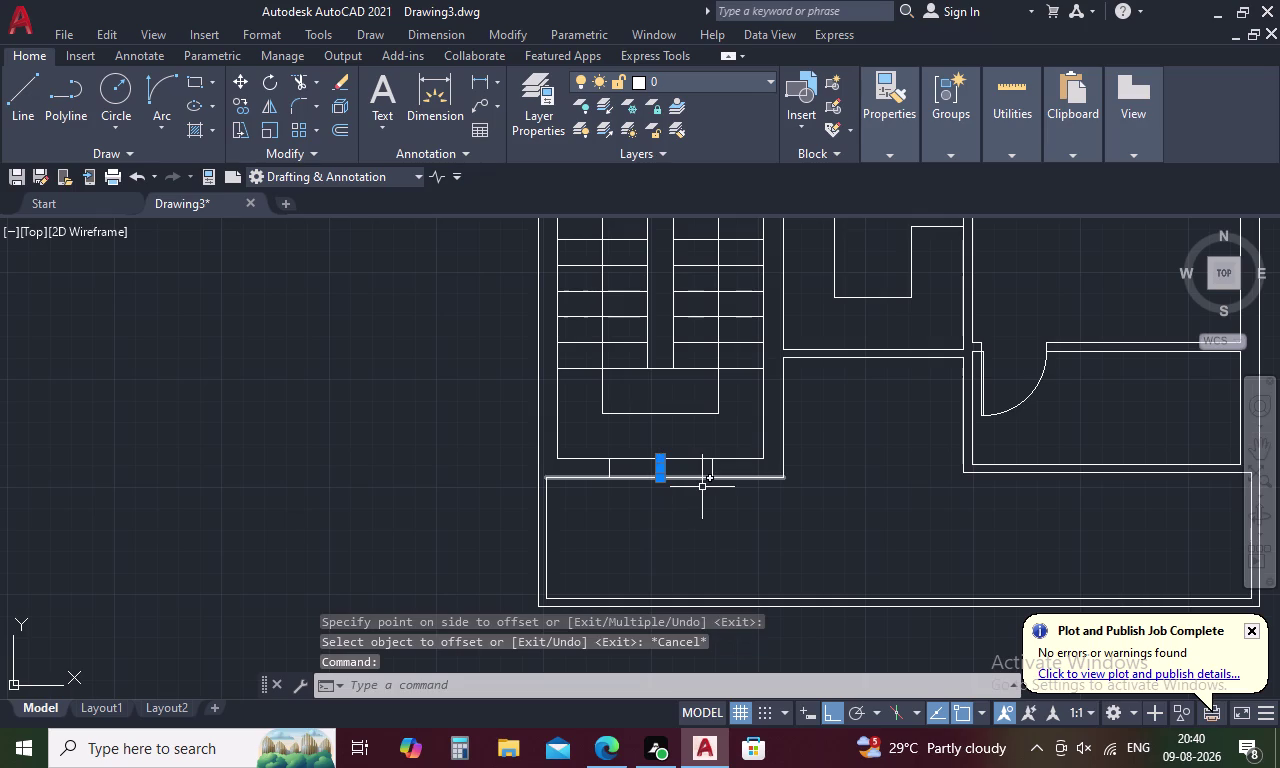
key(Delete)
Draw a line across the wall opening from jamb to jamb.
text(L)
key(space)
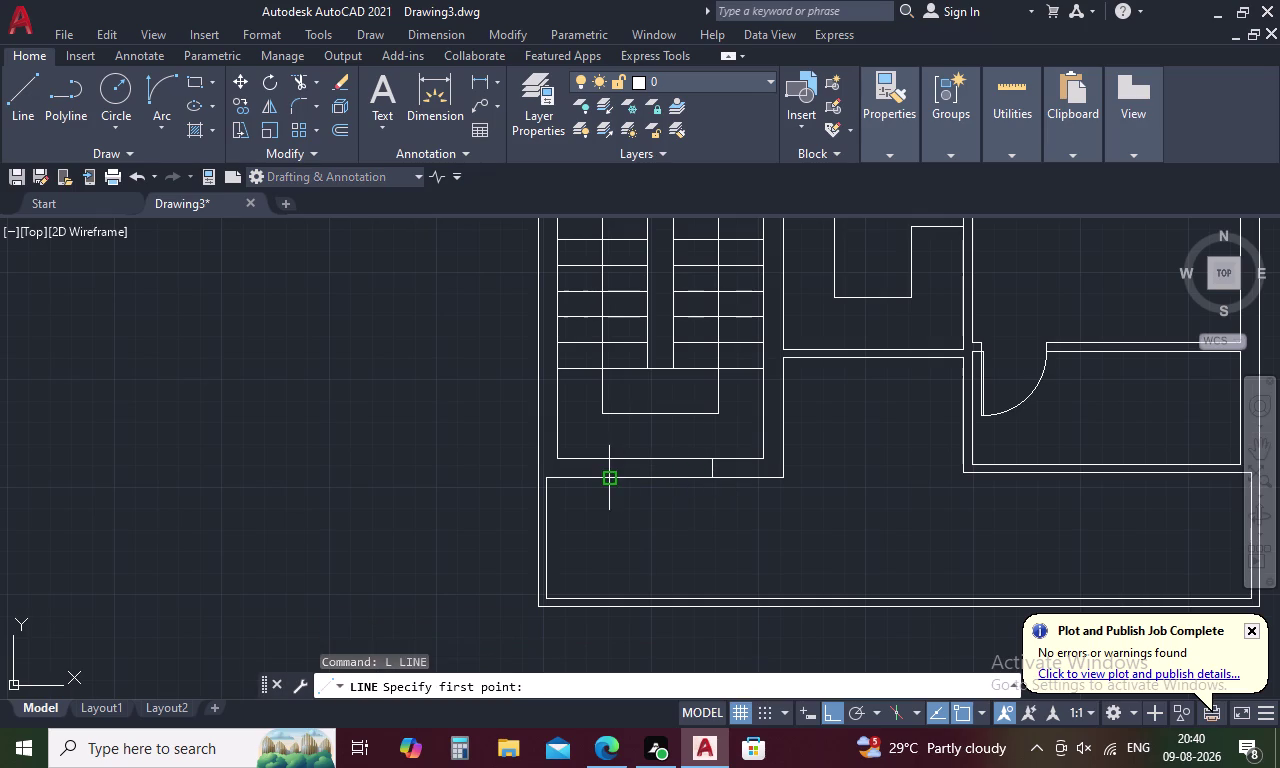
click(608, 467)
click(711, 471)
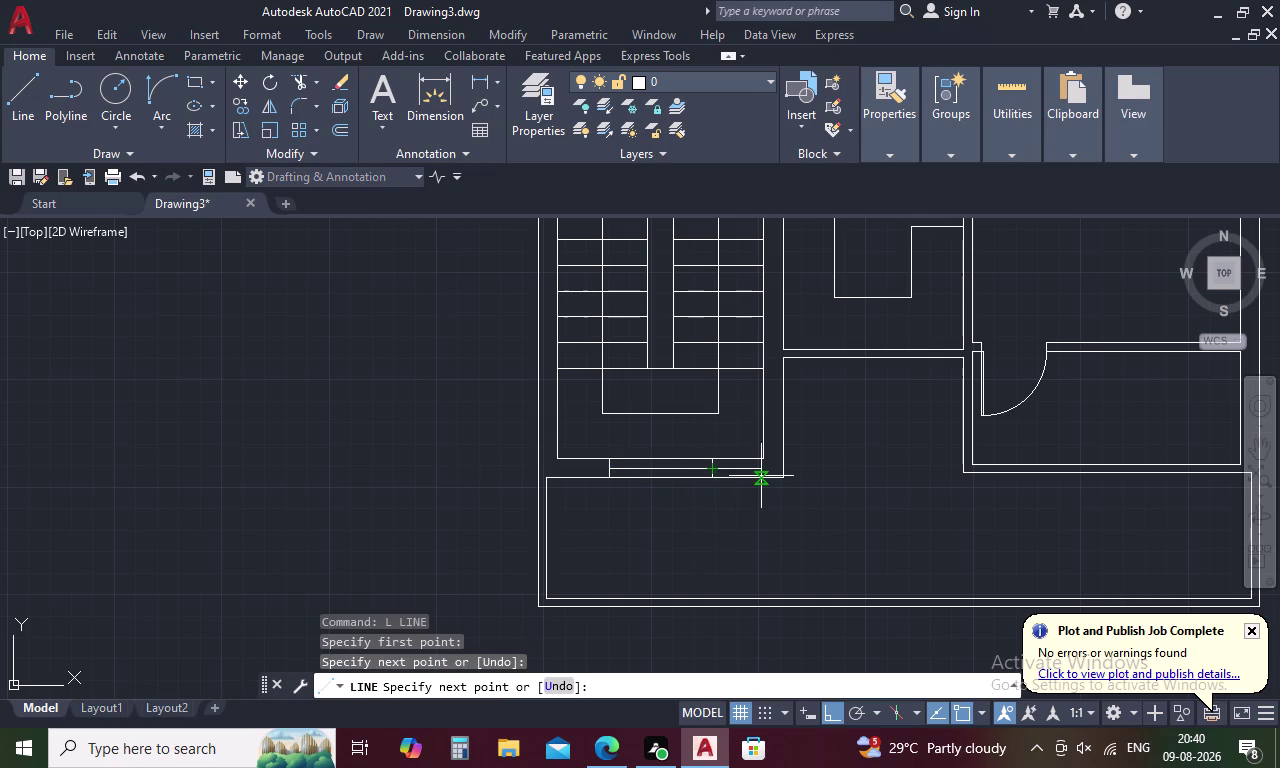
key(Escape)
Offset the opening line by 1 twice to add parallel window lines.
text(O 1)
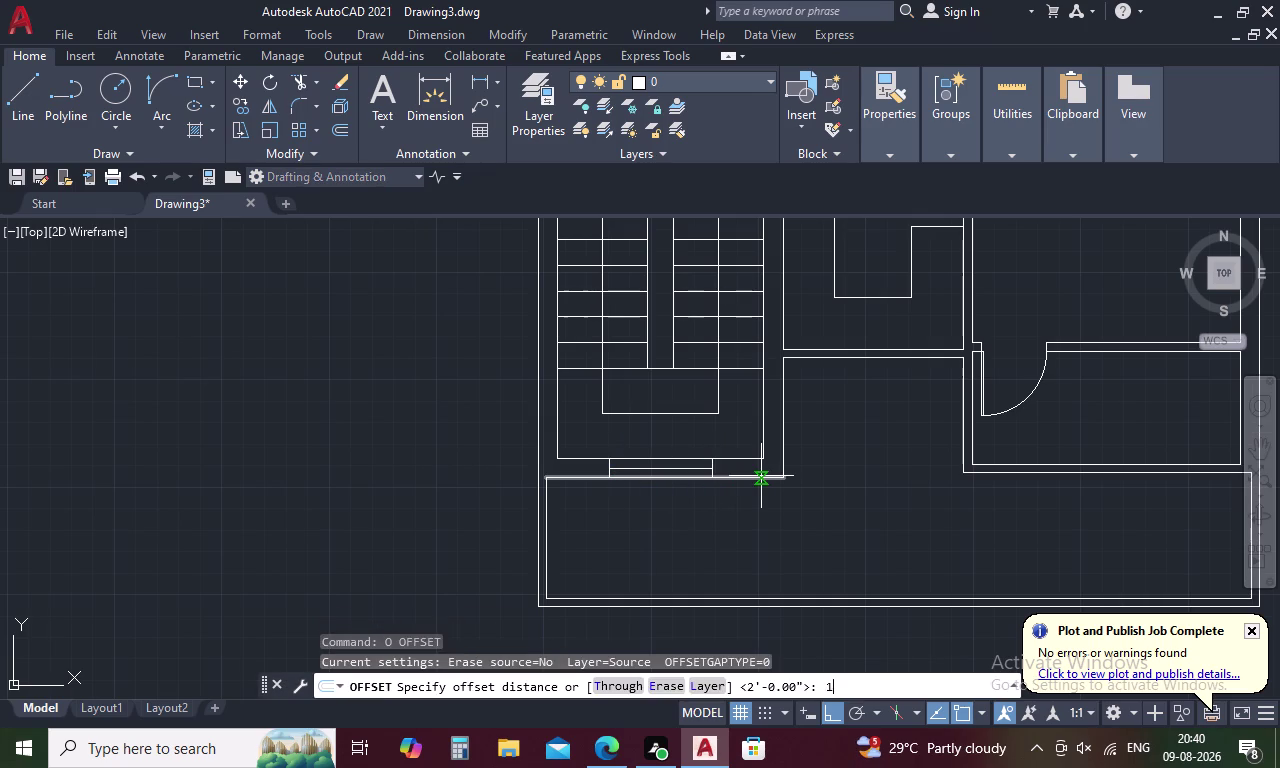
key(space)
click(698, 471)
click(694, 428)
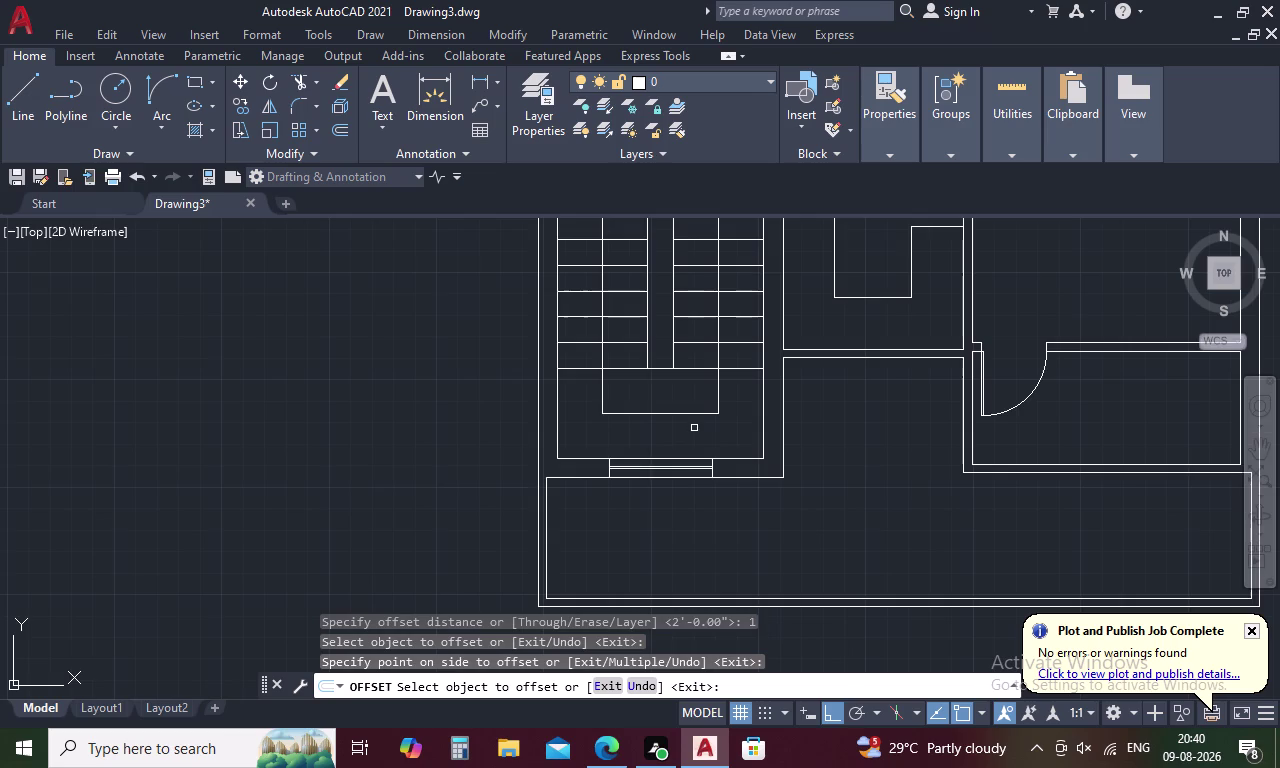
scroll(up, 3)
click(683, 443)
click(675, 490)
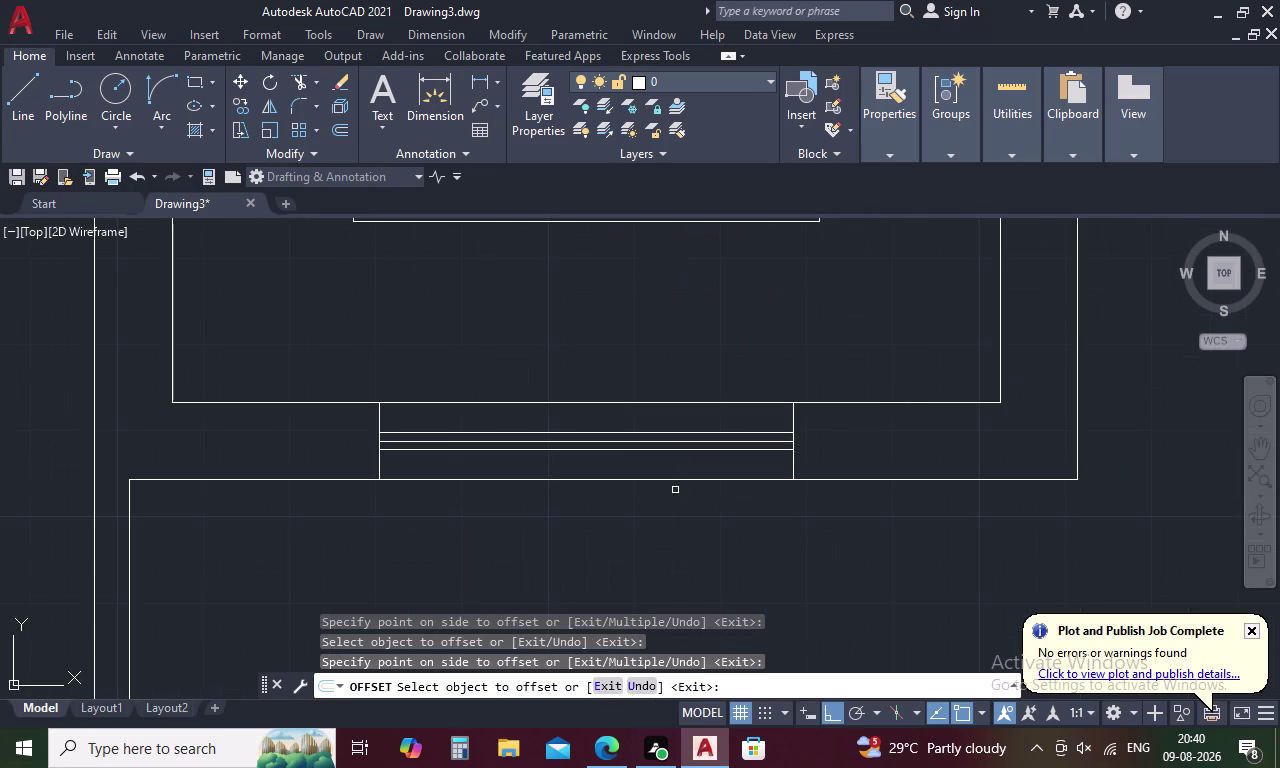
key(Escape)
Select the middle window line and try erasing it, then select the extra window line.
click(669, 445)
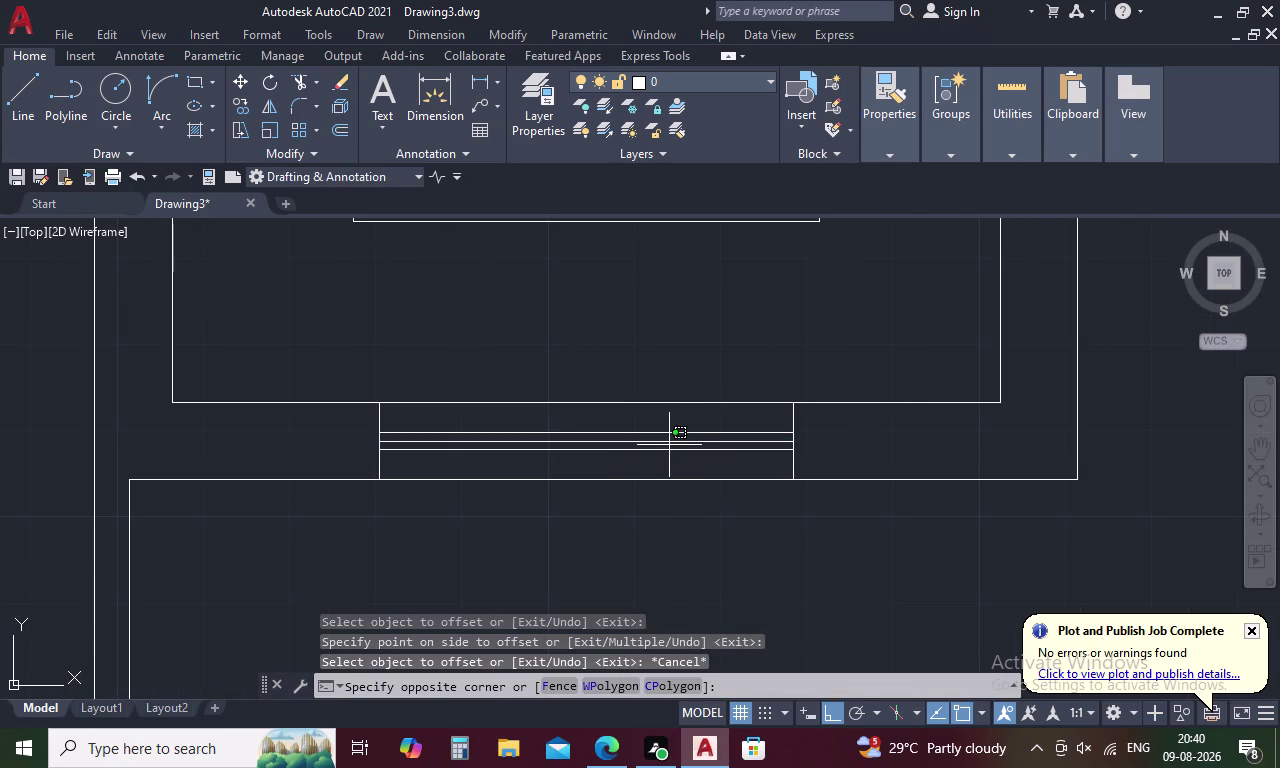
click(668, 440)
key(backslash)
key(Delete)
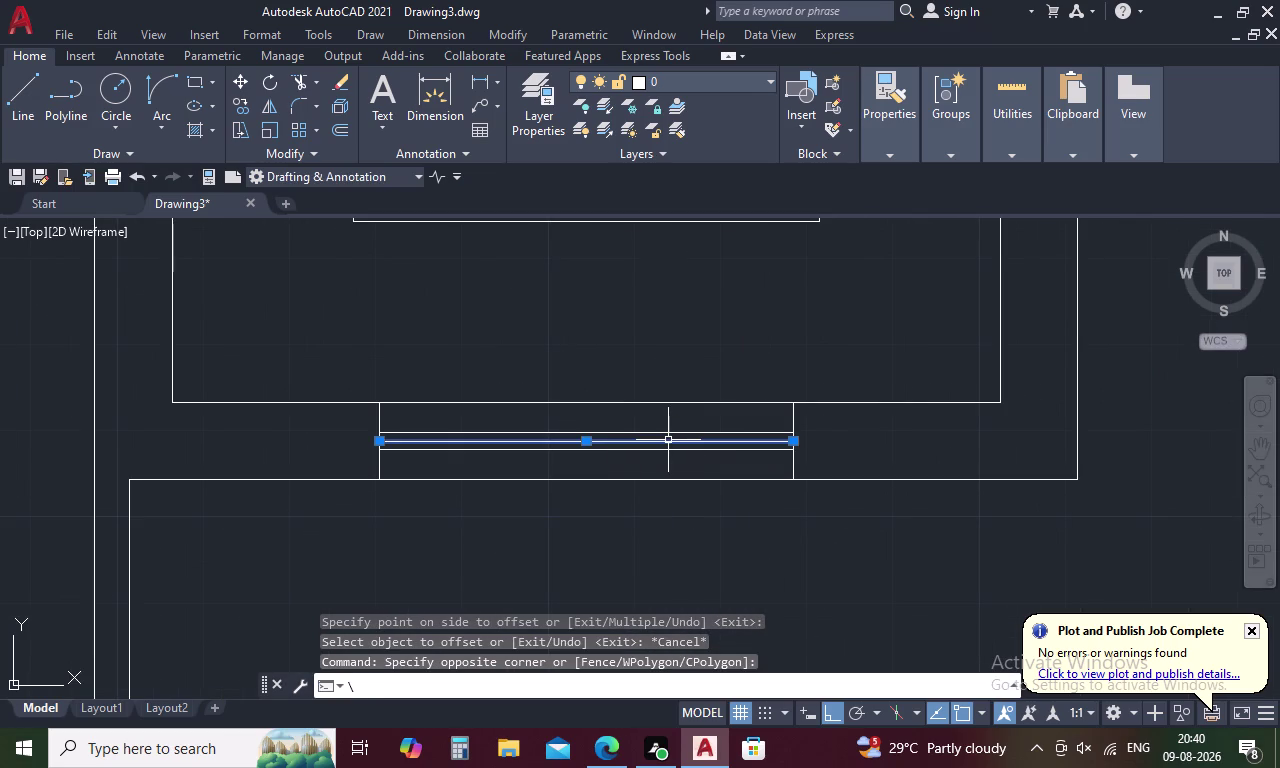
key(Delete)
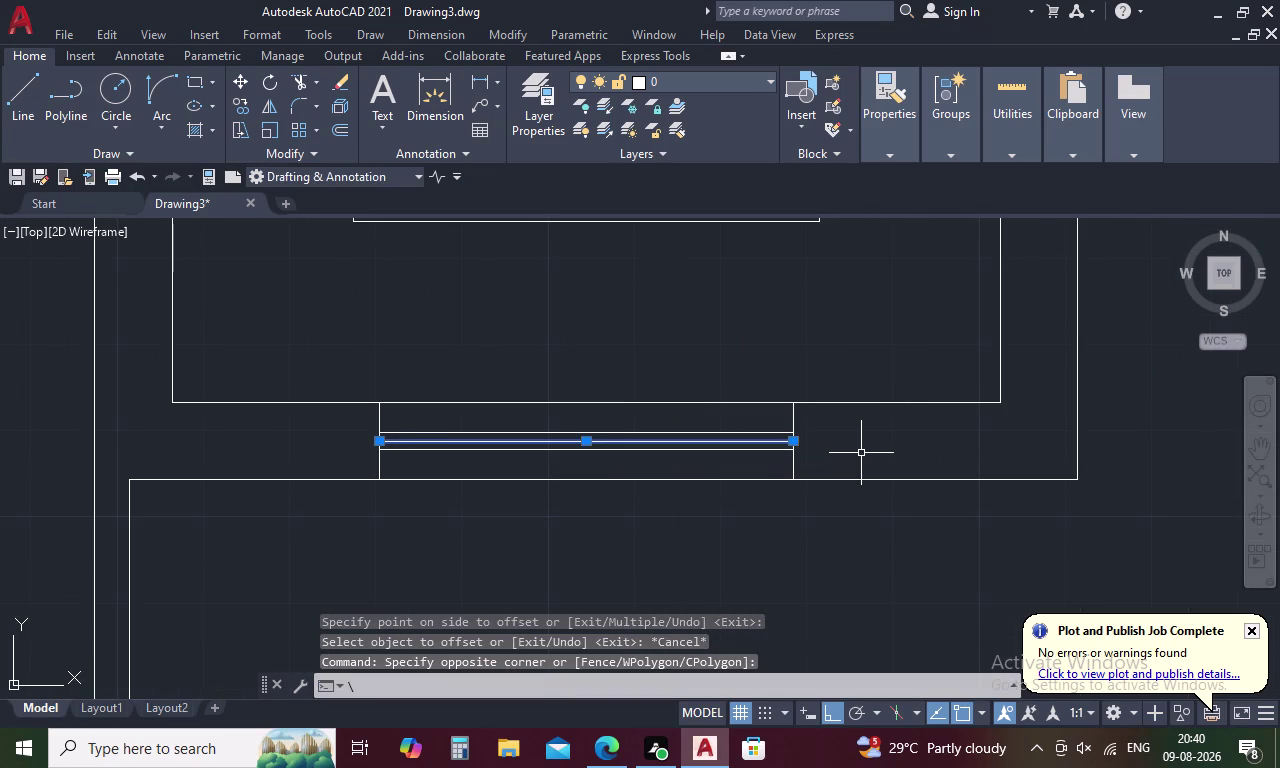
key(Delete)
key(Delete)
scroll(down, 3)
key(Delete)
key(Delete)
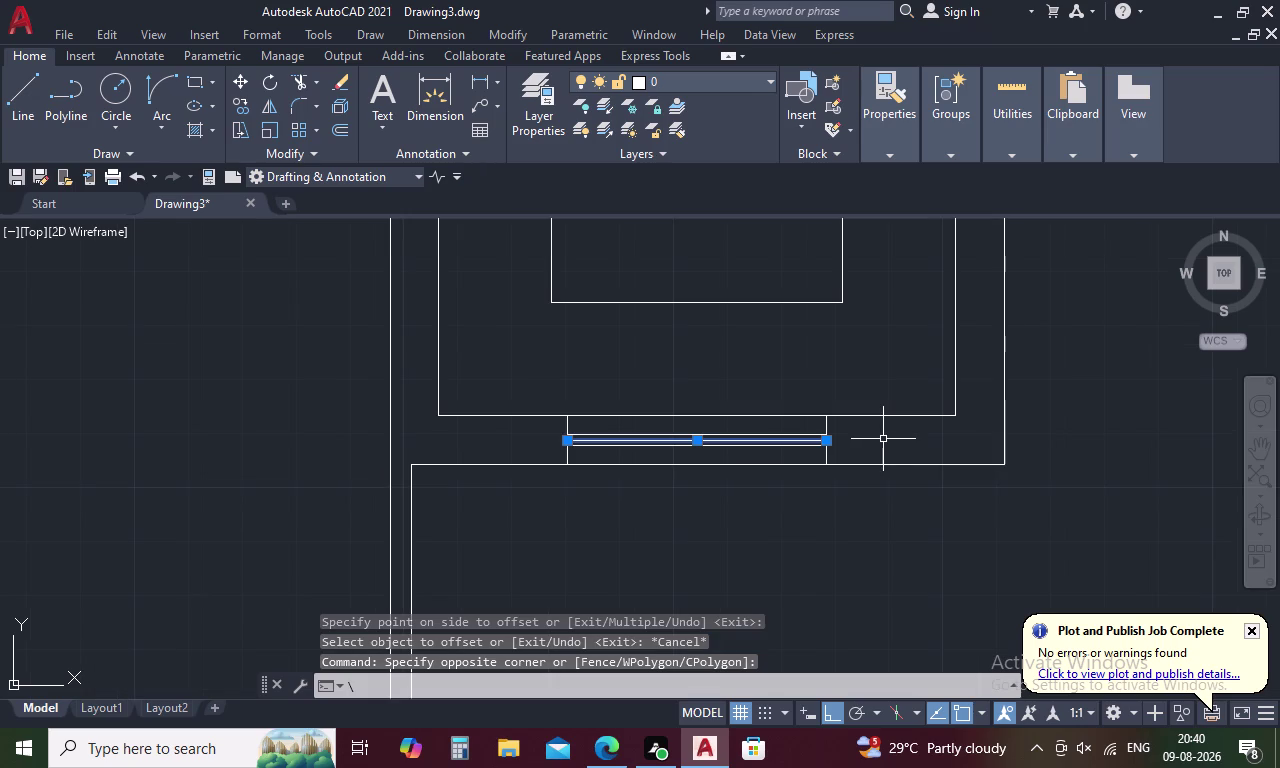
key(Delete)
key(Delete)
key(Delete)
key(Escape)
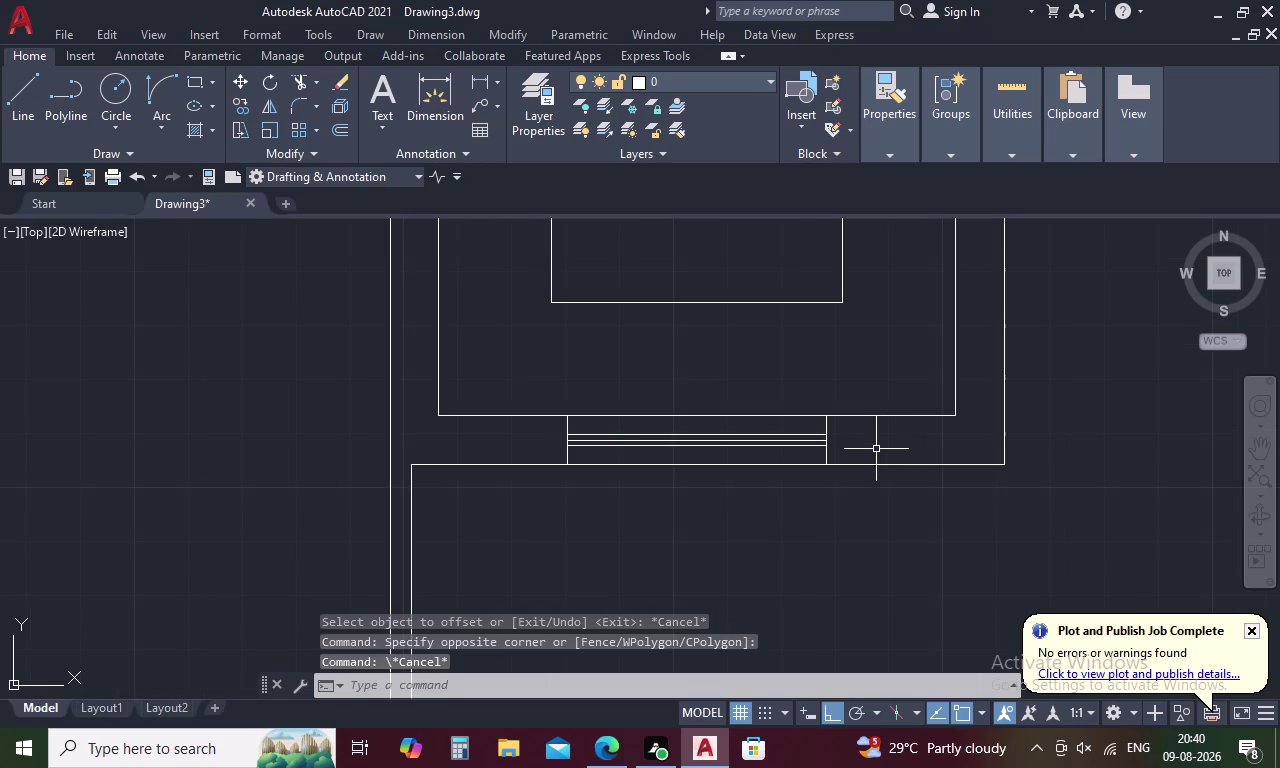
click(799, 439)
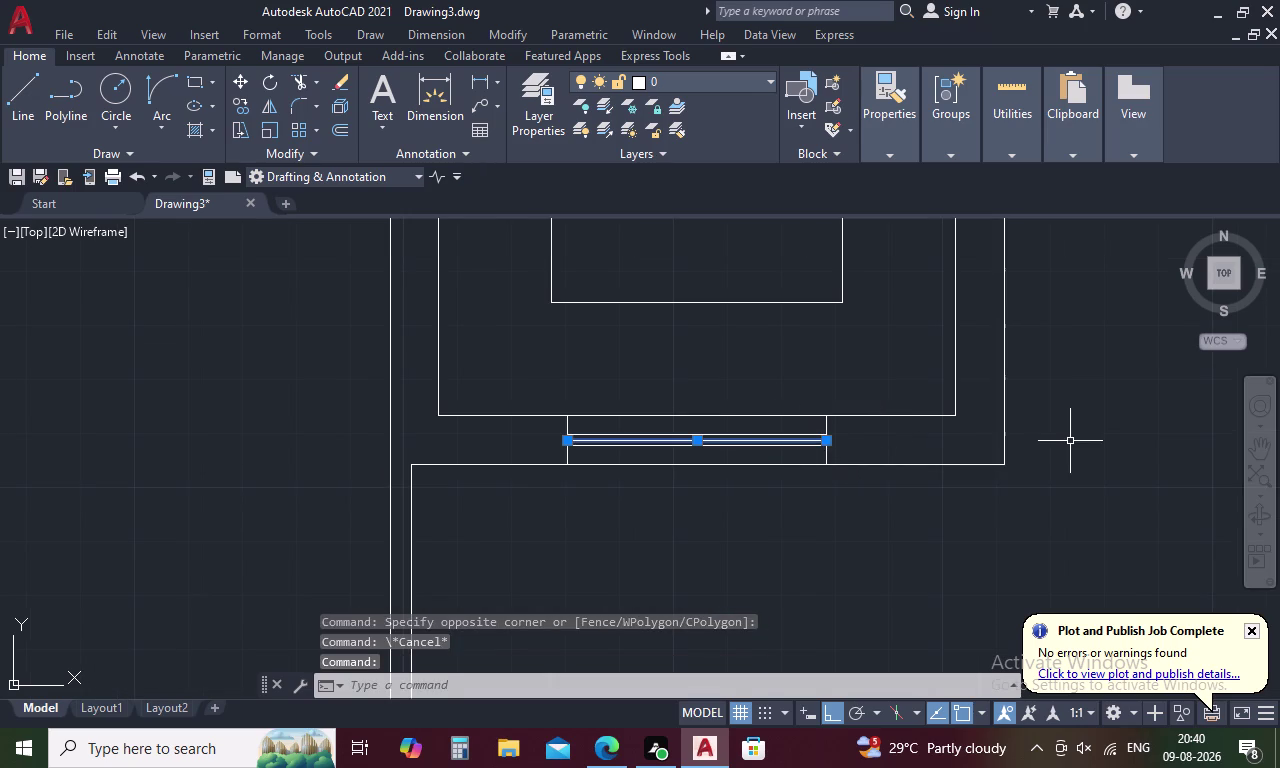
Erase the extra window line and select the window symbol with its wall-end lines.
key(Delete)
drag(857, 450, 768, 437)
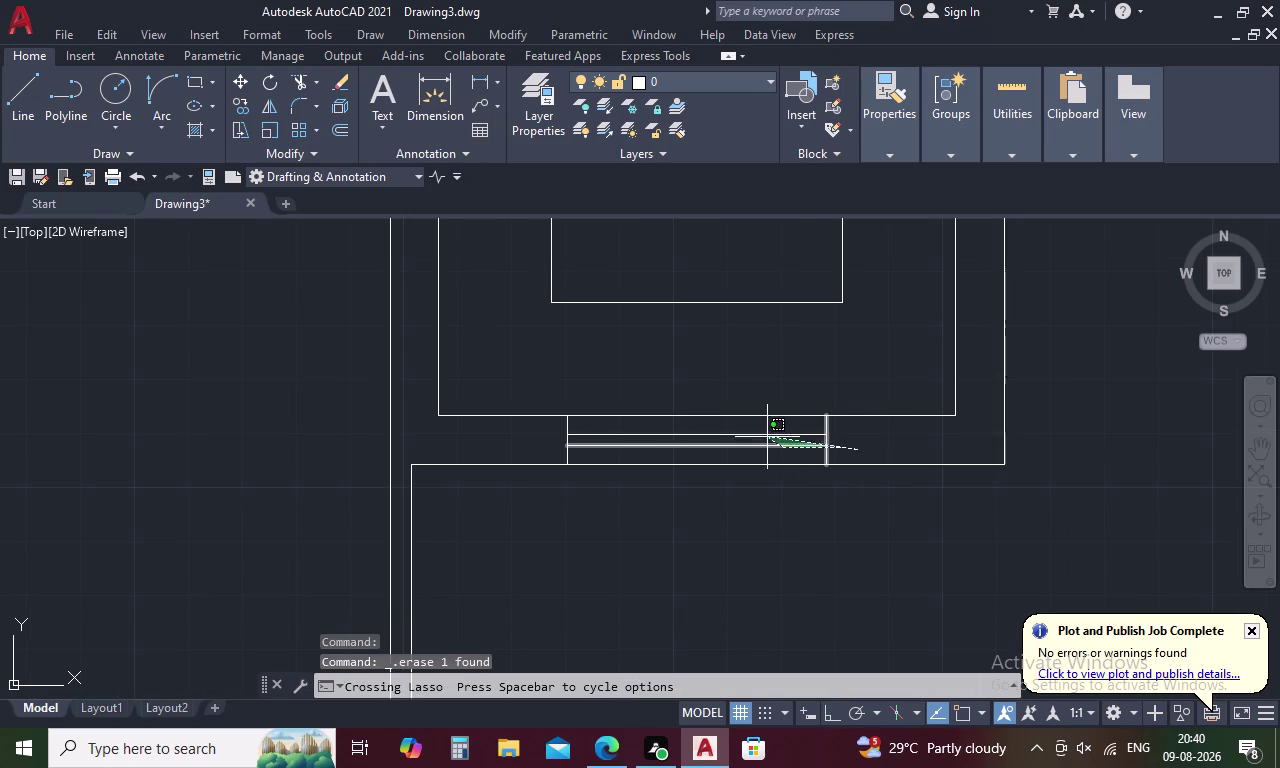
drag(768, 437, 760, 431)
click(565, 454)
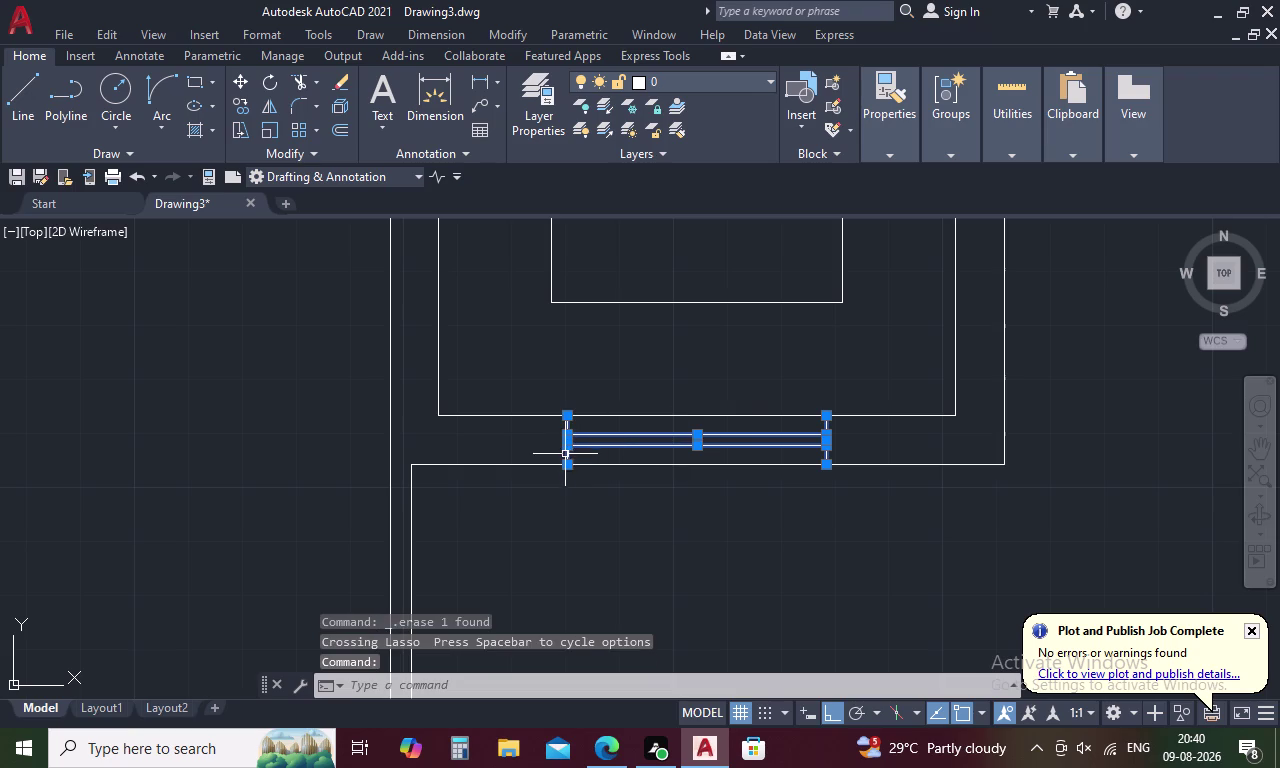
Copy the window symbol onto the left exterior wall and select the copy.
right_click(604, 500)
click(791, 208)
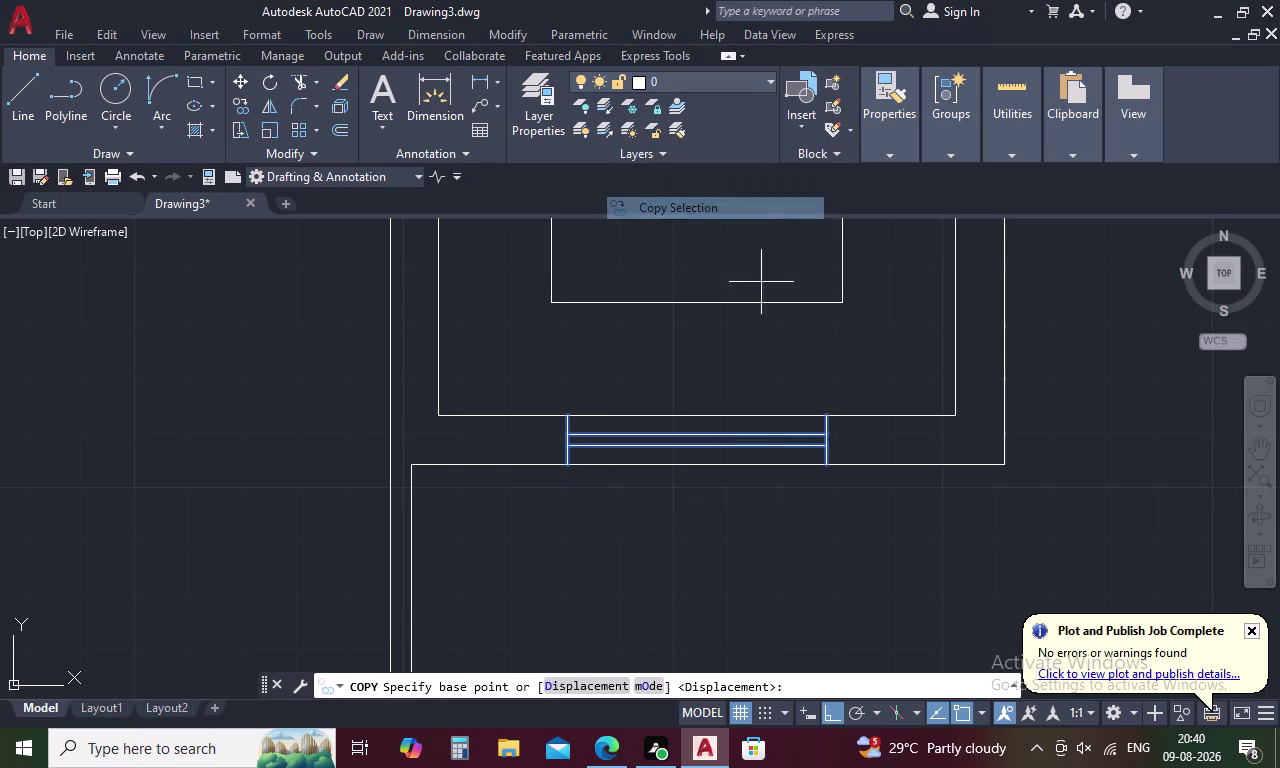
click(692, 413)
scroll(down, 3)
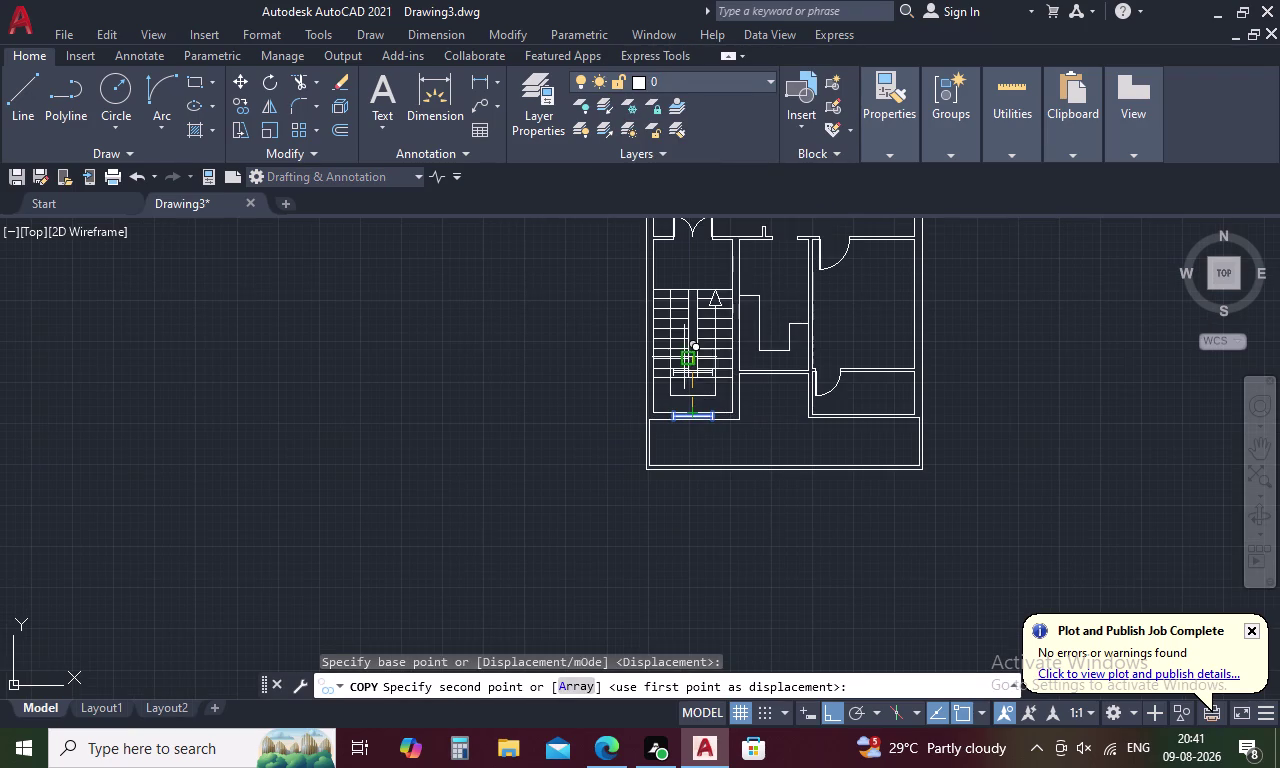
middle_drag(679, 270, 677, 501)
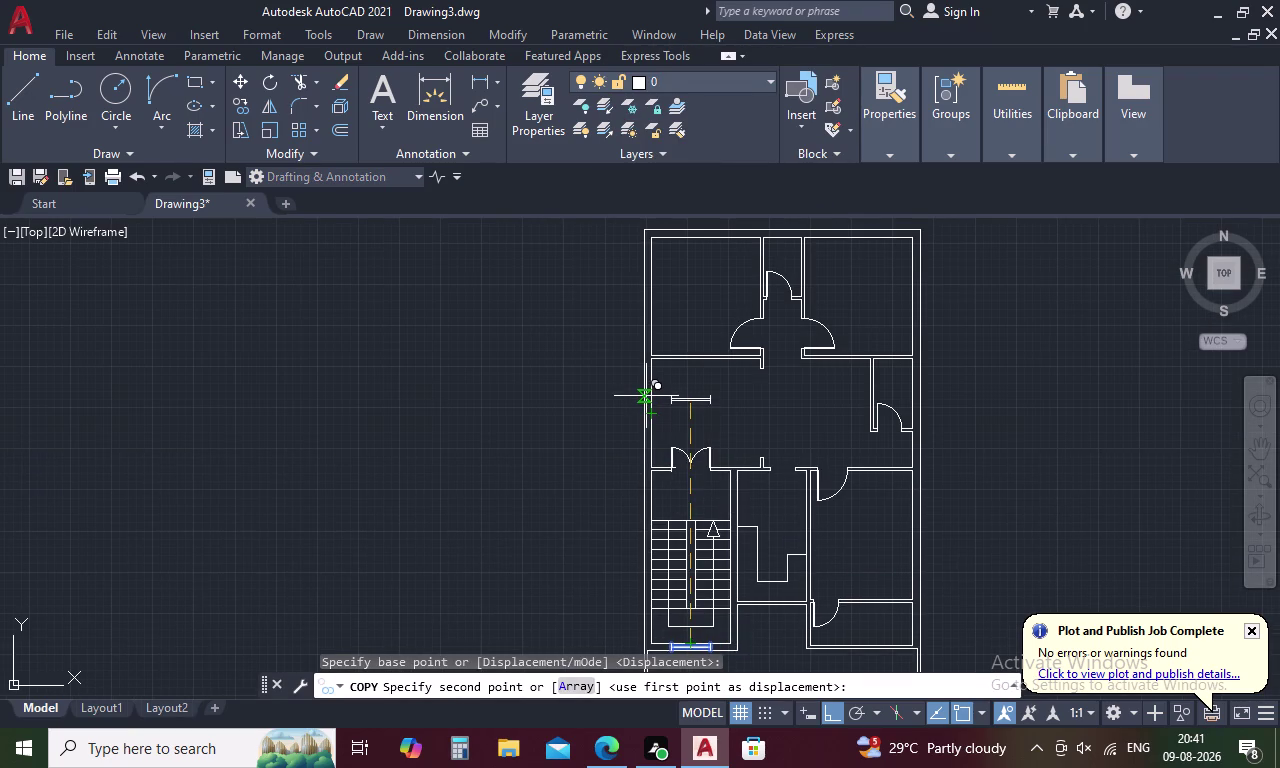
scroll(up, 3)
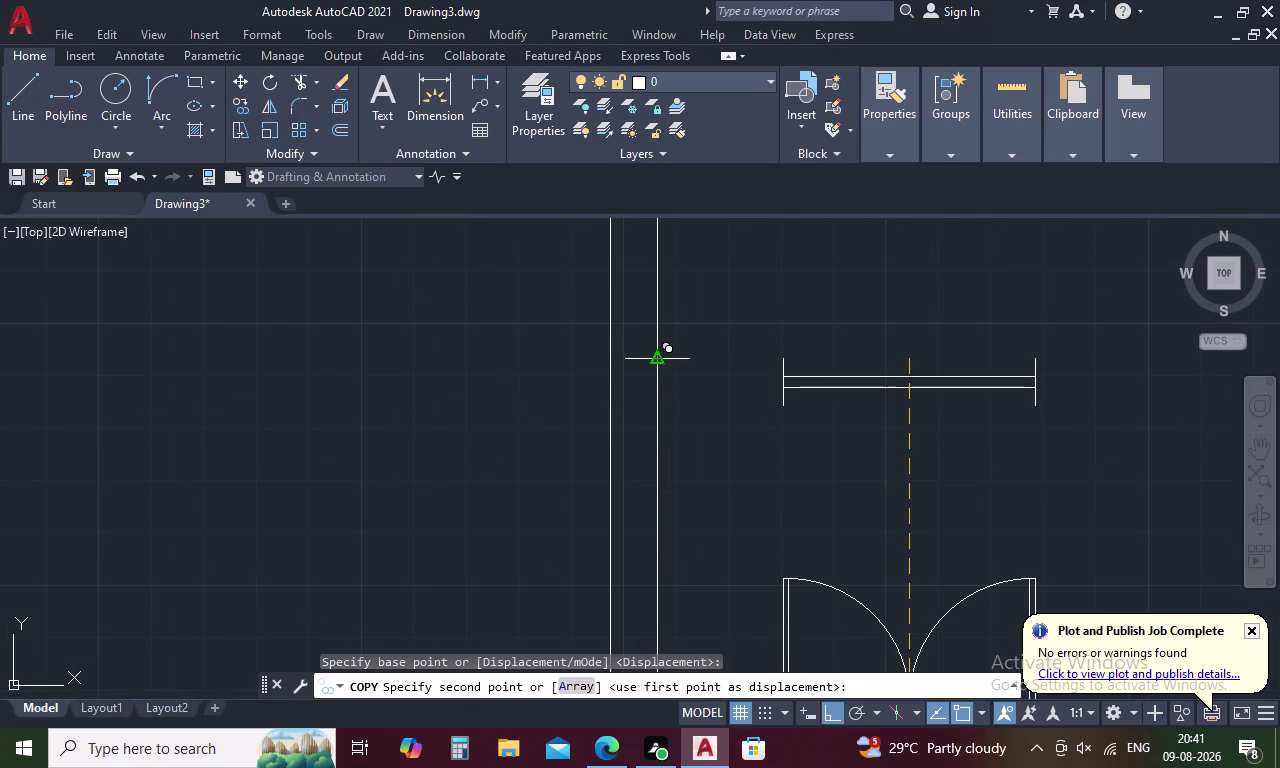
click(655, 362)
key(Escape)
drag(597, 344, 444, 341)
drag(869, 360, 737, 388)
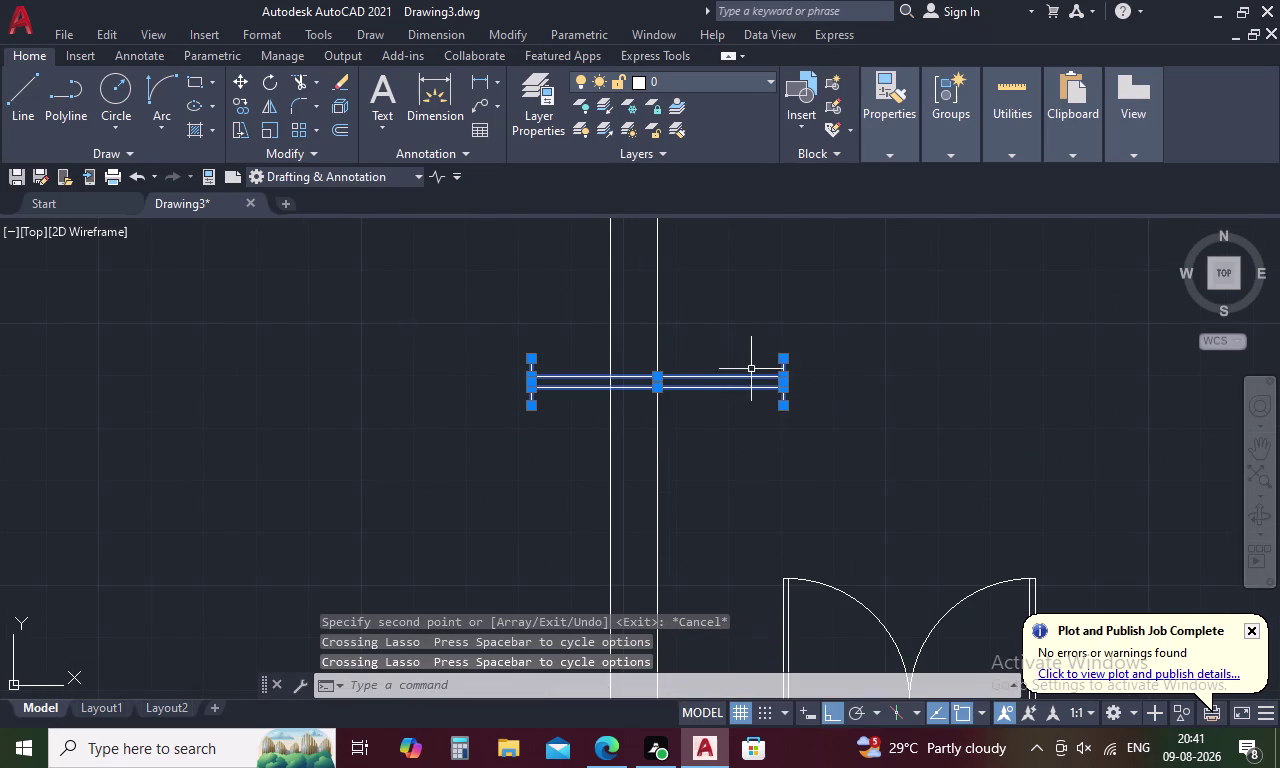
Rotate the copied window 90° about its wall point, then zoom out toward the top rooms.
right_click(764, 413)
click(840, 475)
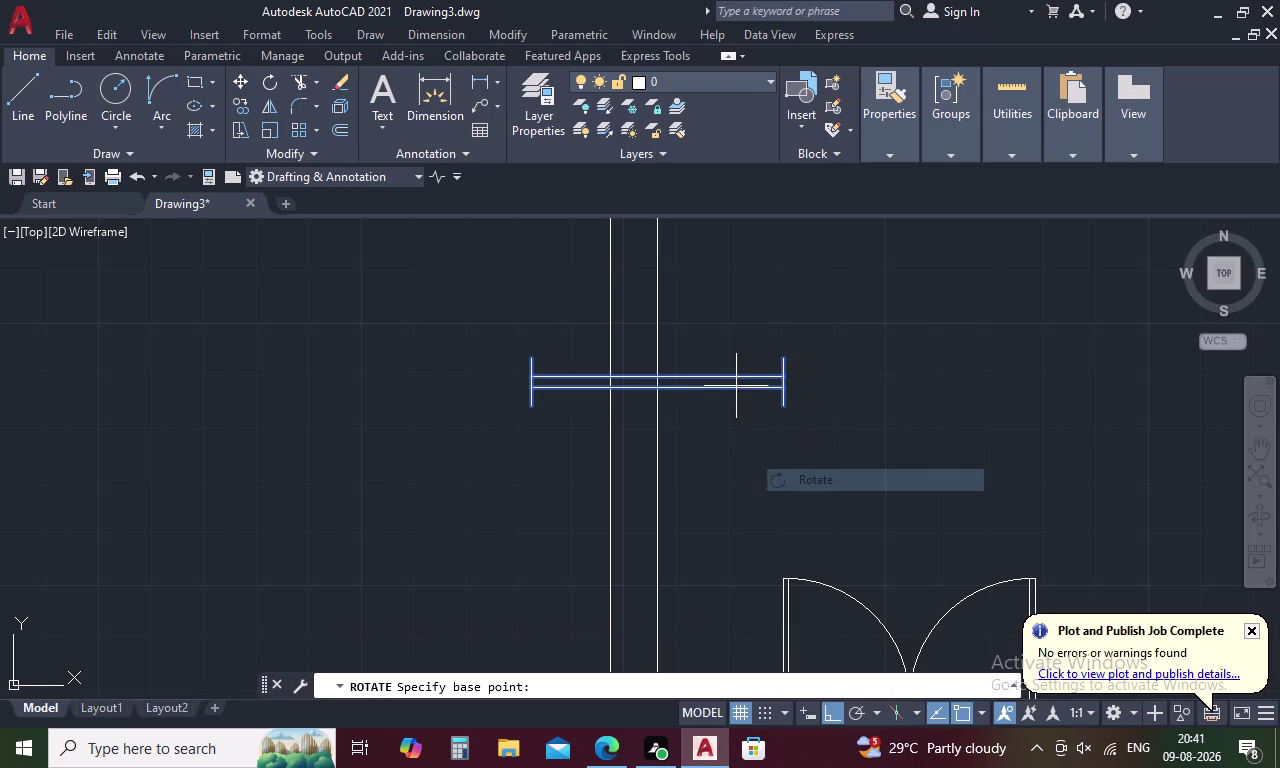
click(656, 354)
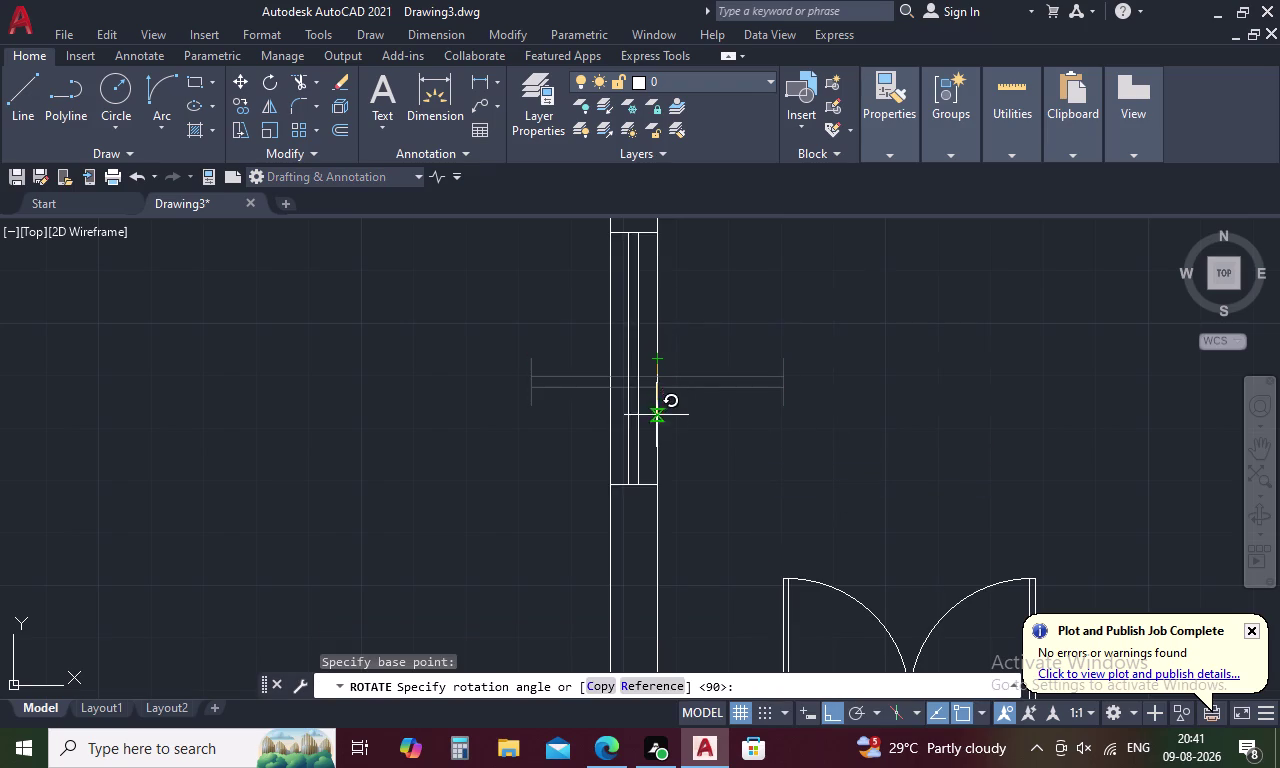
click(649, 456)
scroll(down, 3)
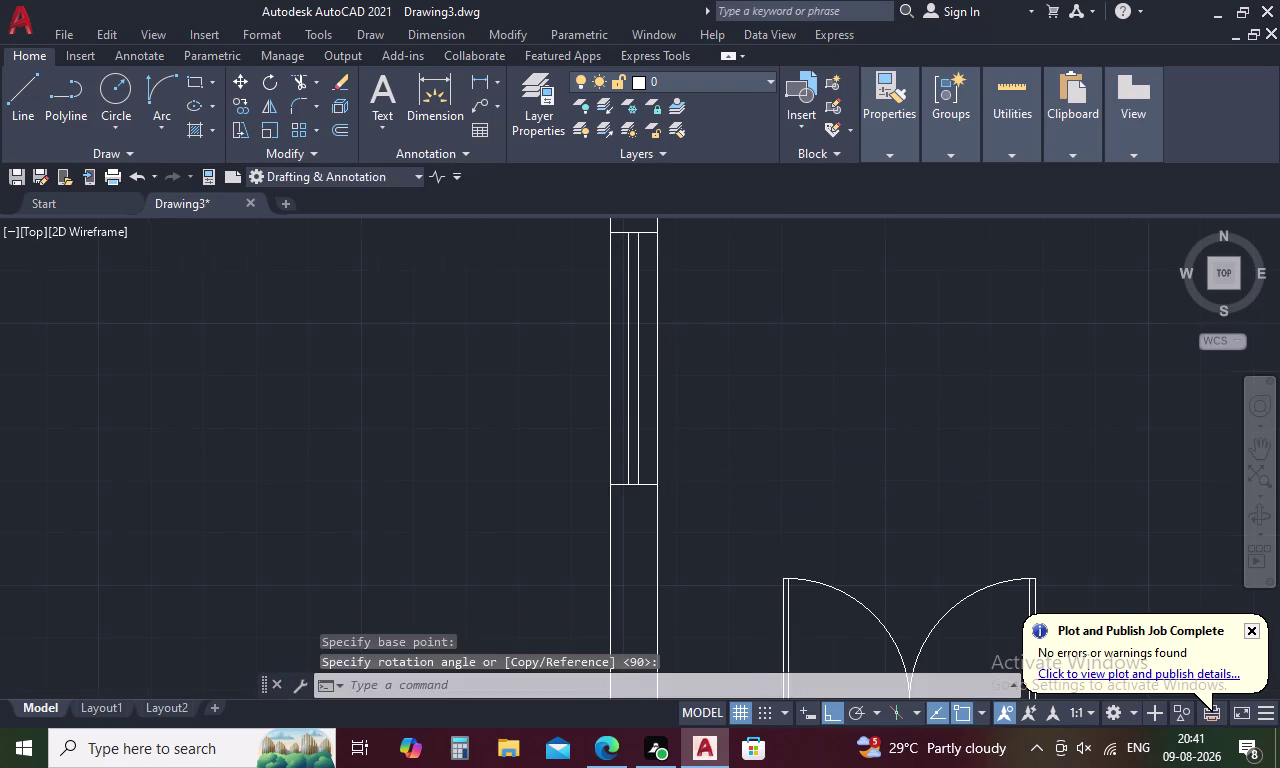
scroll(down, 3)
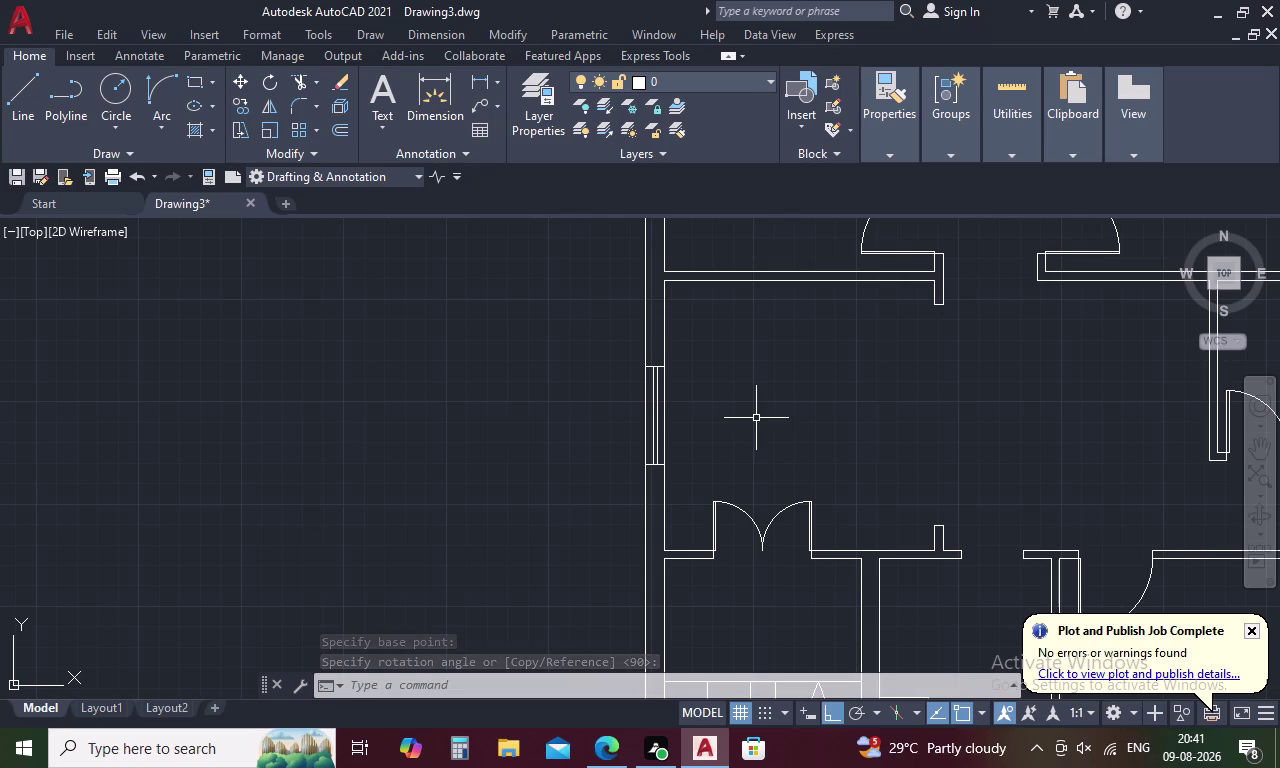
scroll(down, 3)
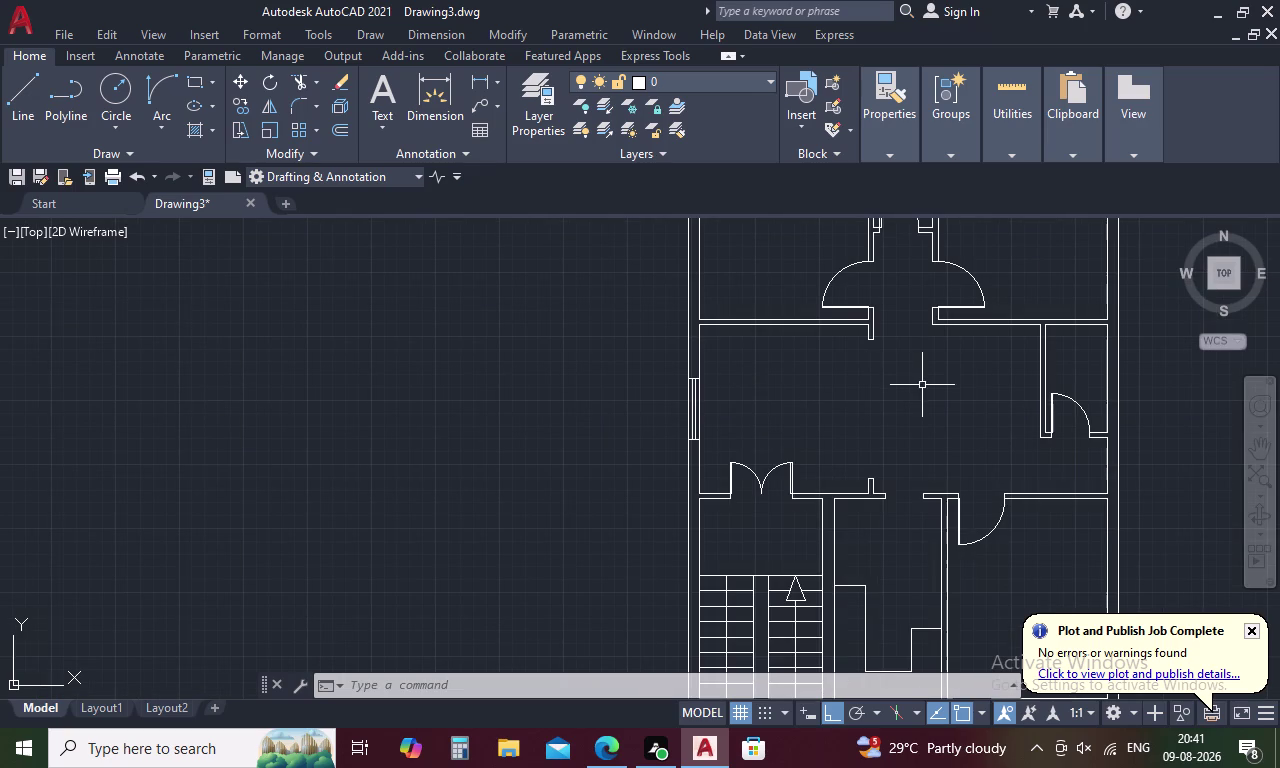
middle_drag(905, 402, 717, 584)
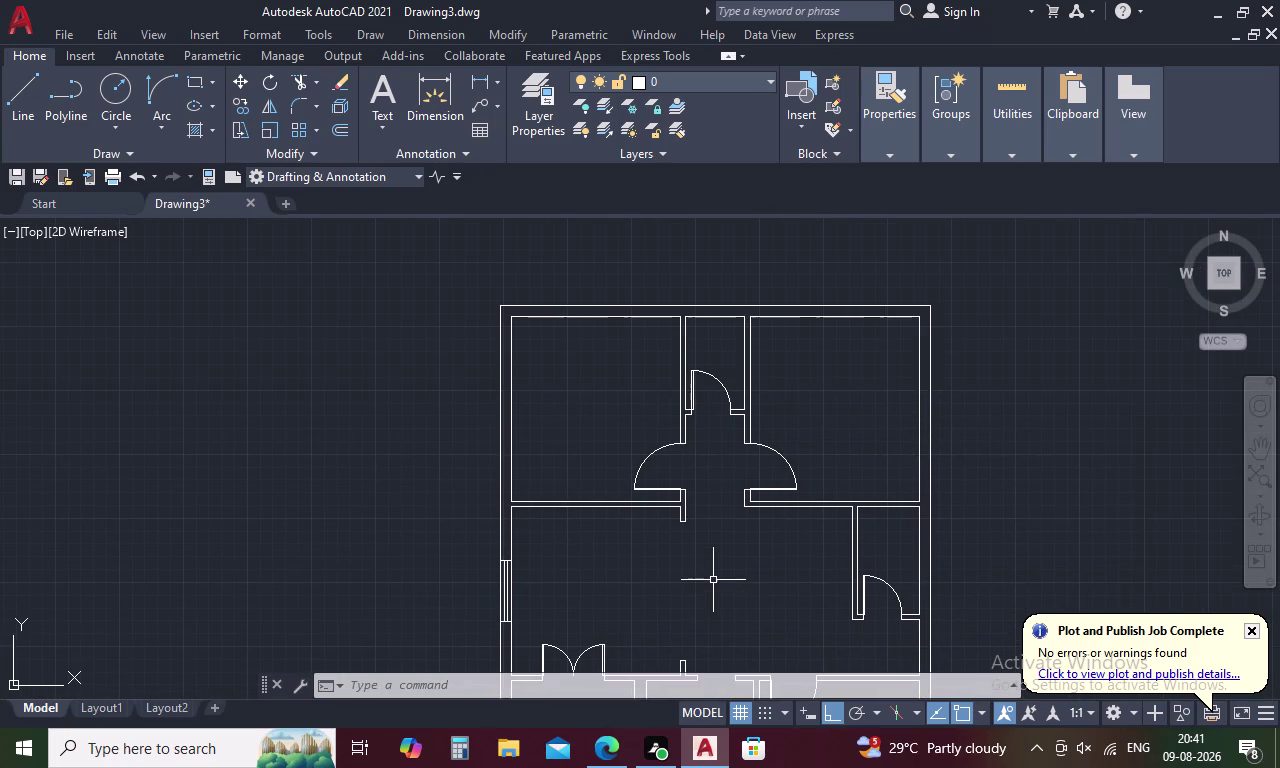
Draw a short line across the upper-left room's top wall.
text(L)
key(space)
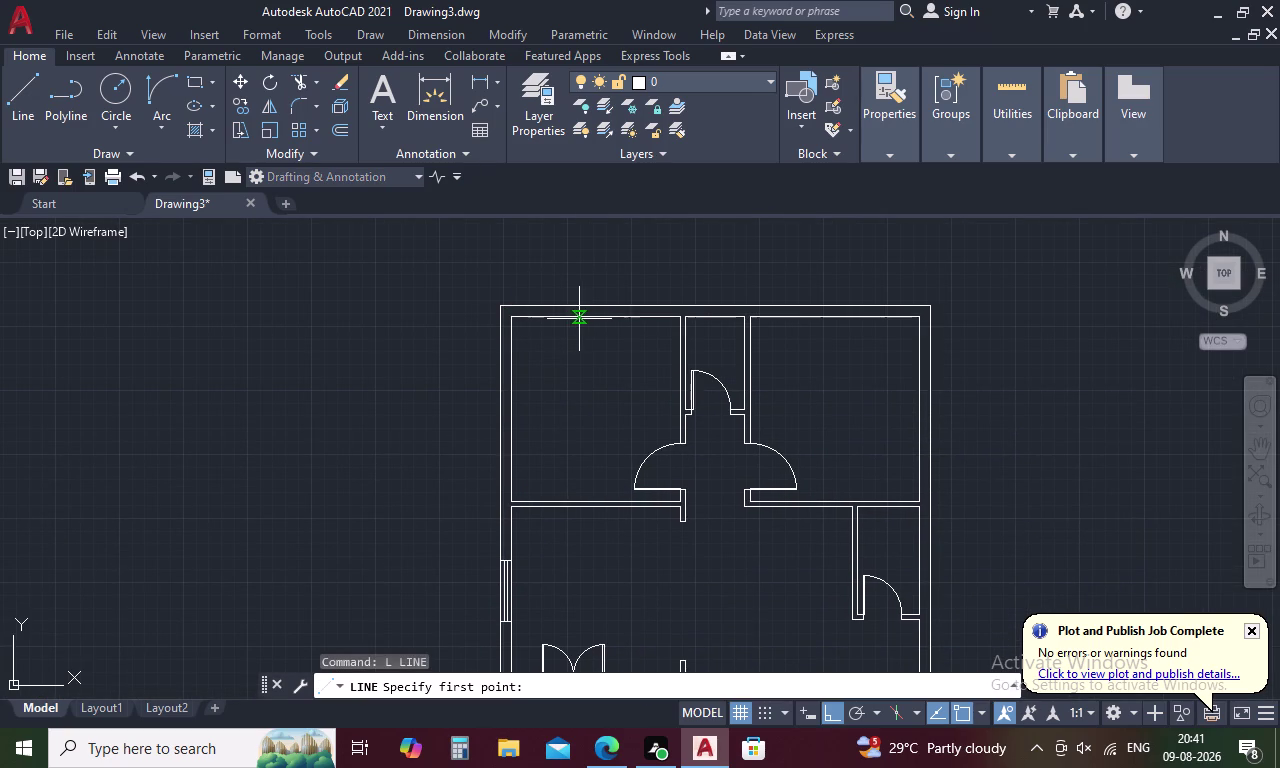
click(597, 320)
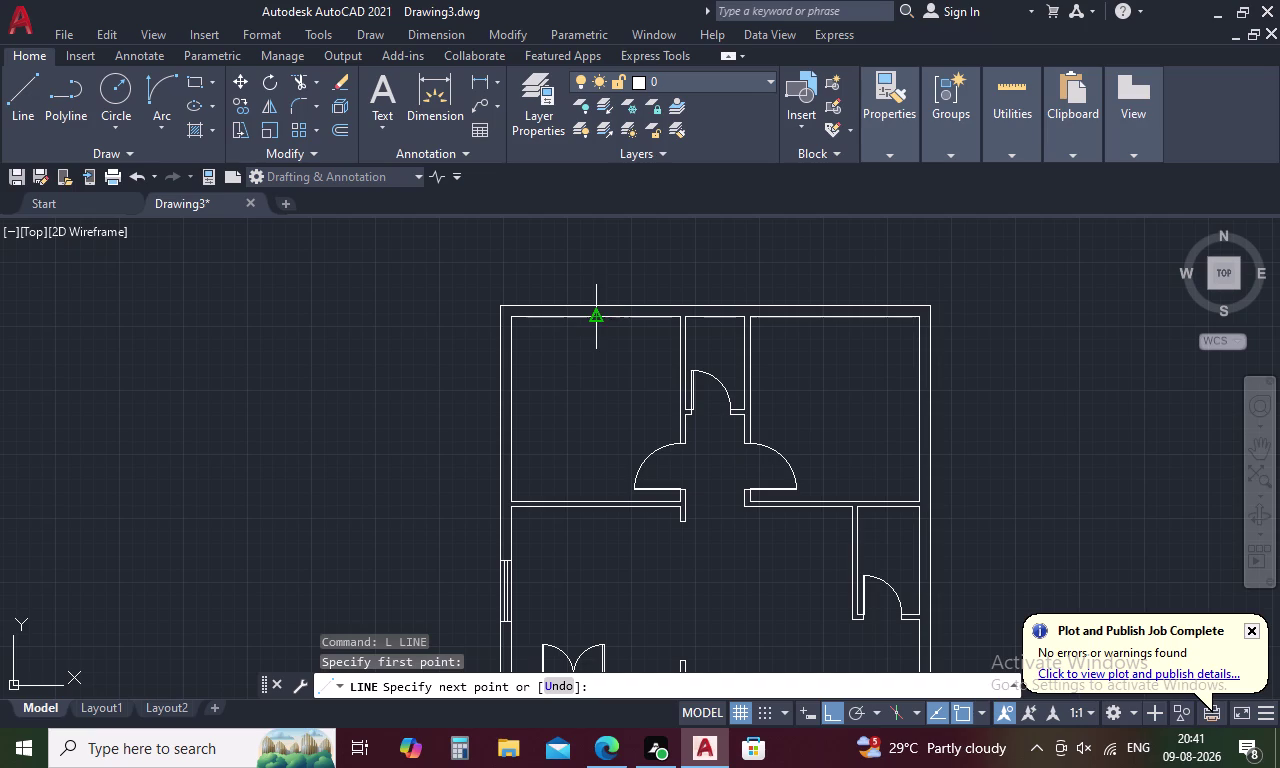
click(594, 302)
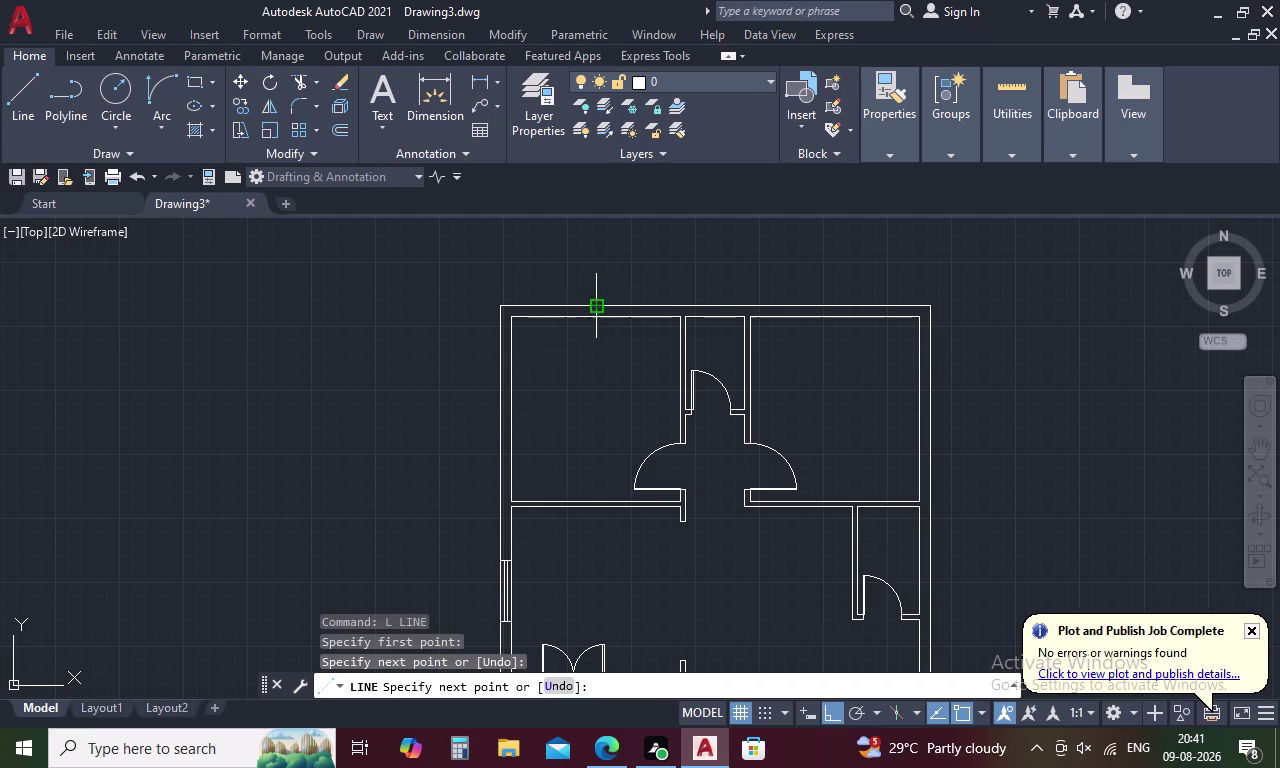
key(Escape)
Offset the short wall line 1.5' to each side to form the opening jambs.
scroll(up, 3)
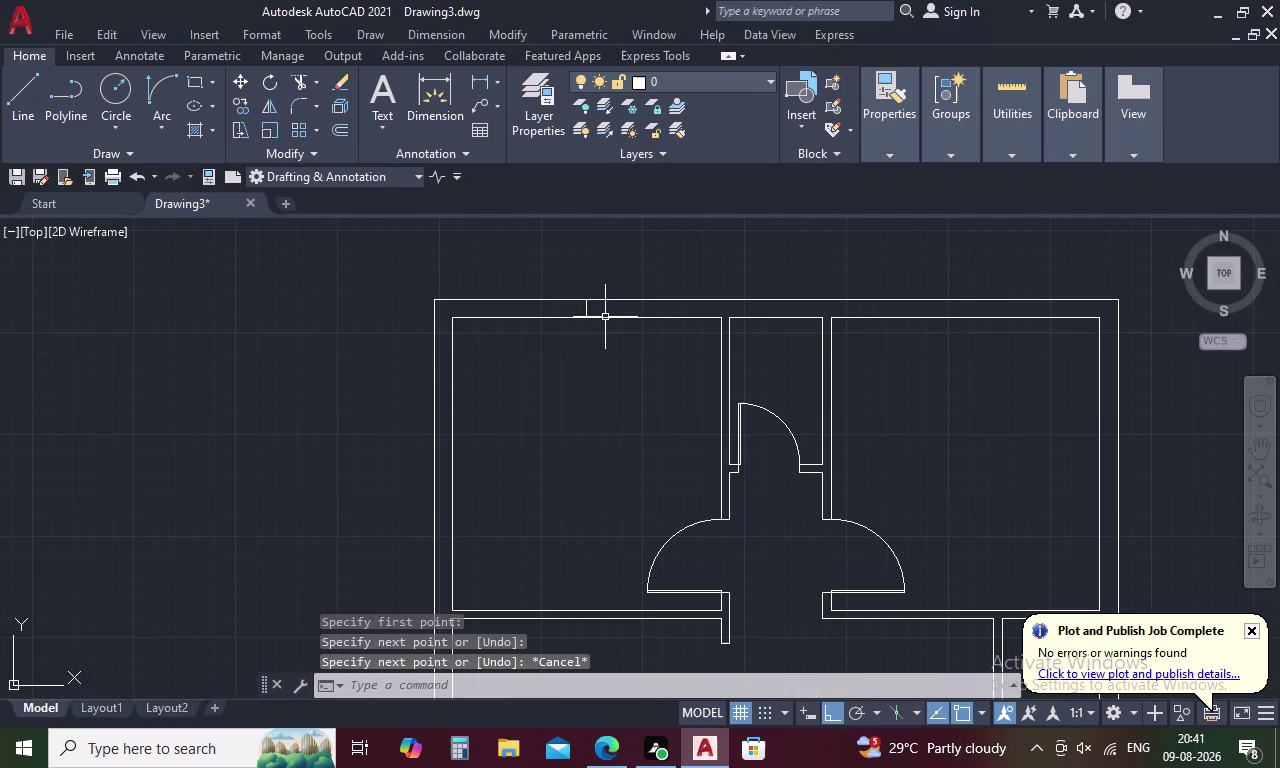
text(O)
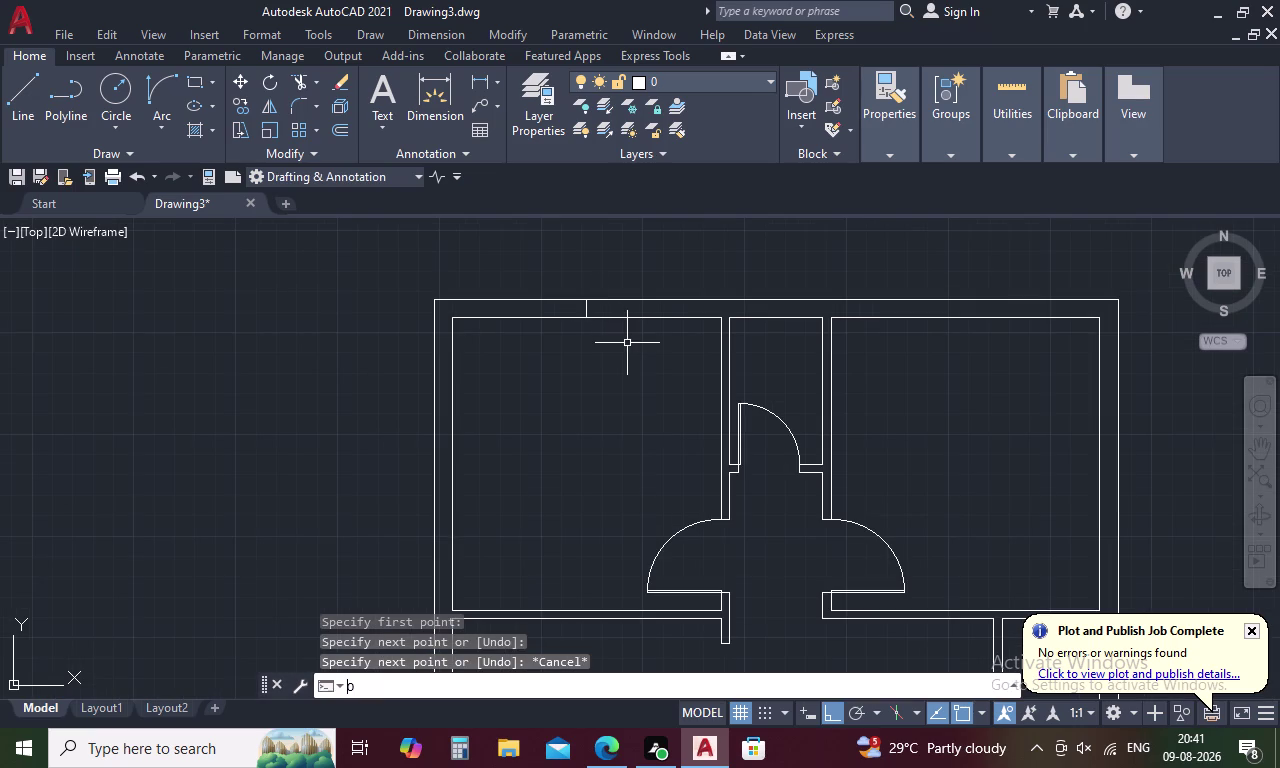
key(space)
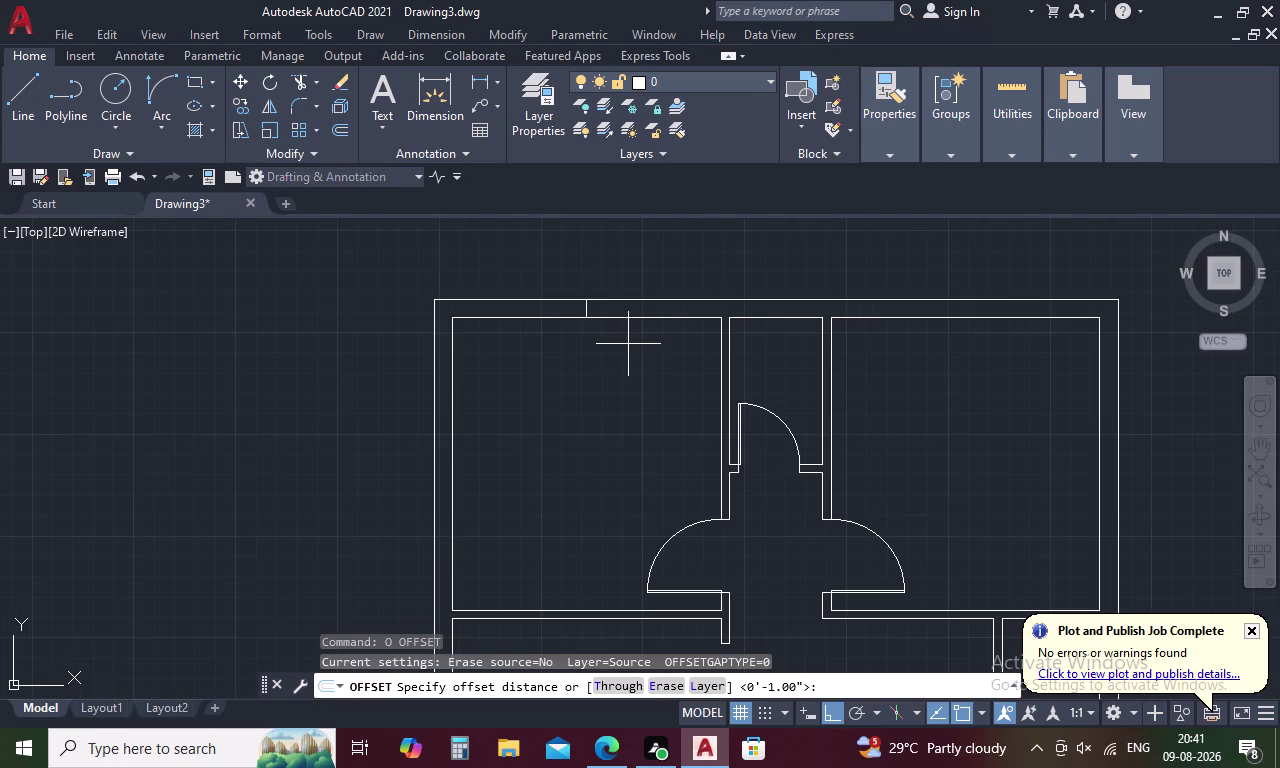
text(1.)
text(5')
key(Return)
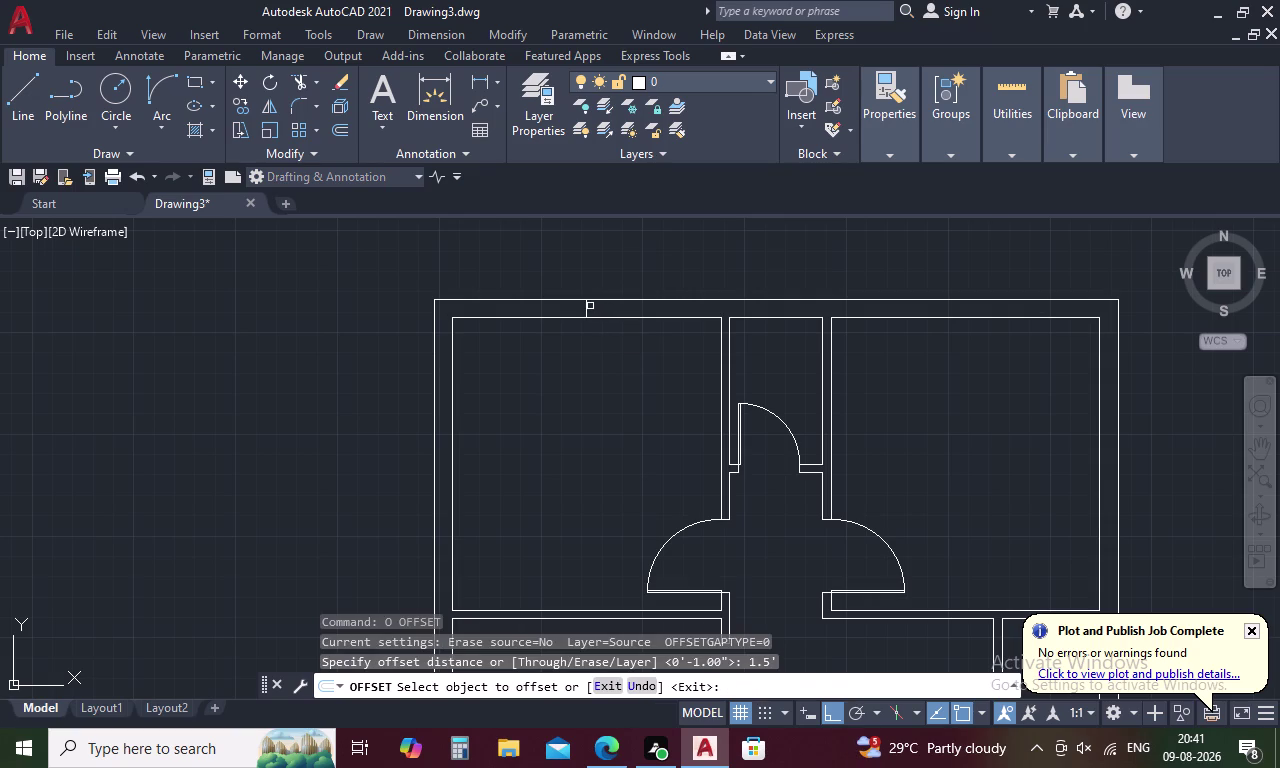
click(587, 306)
click(657, 315)
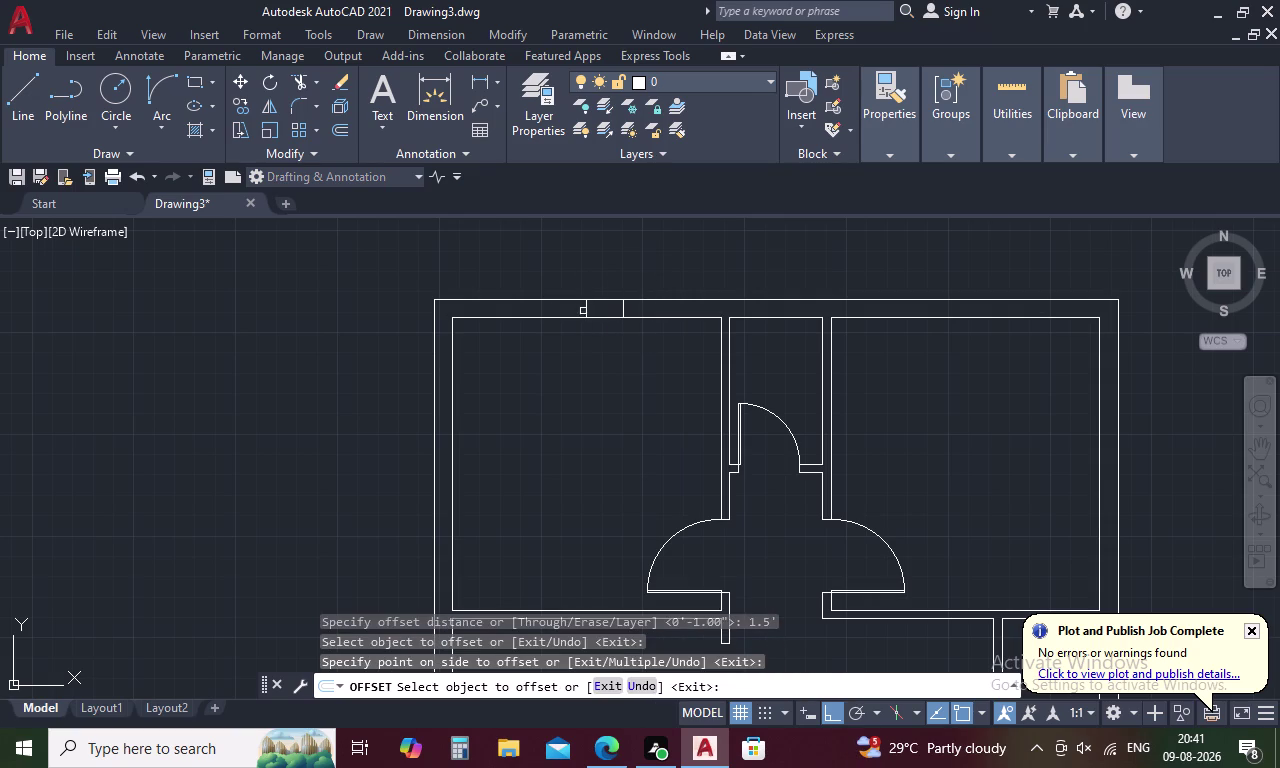
click(586, 309)
click(493, 307)
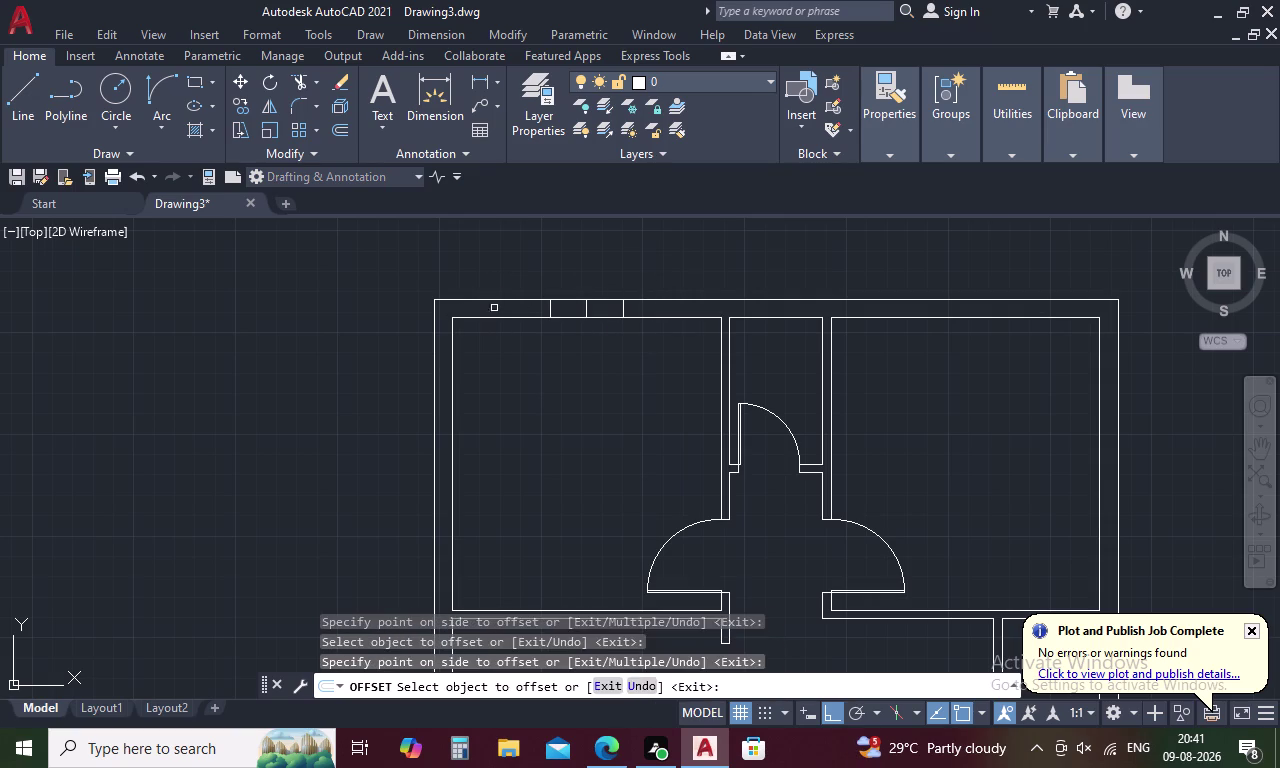
key(Escape)
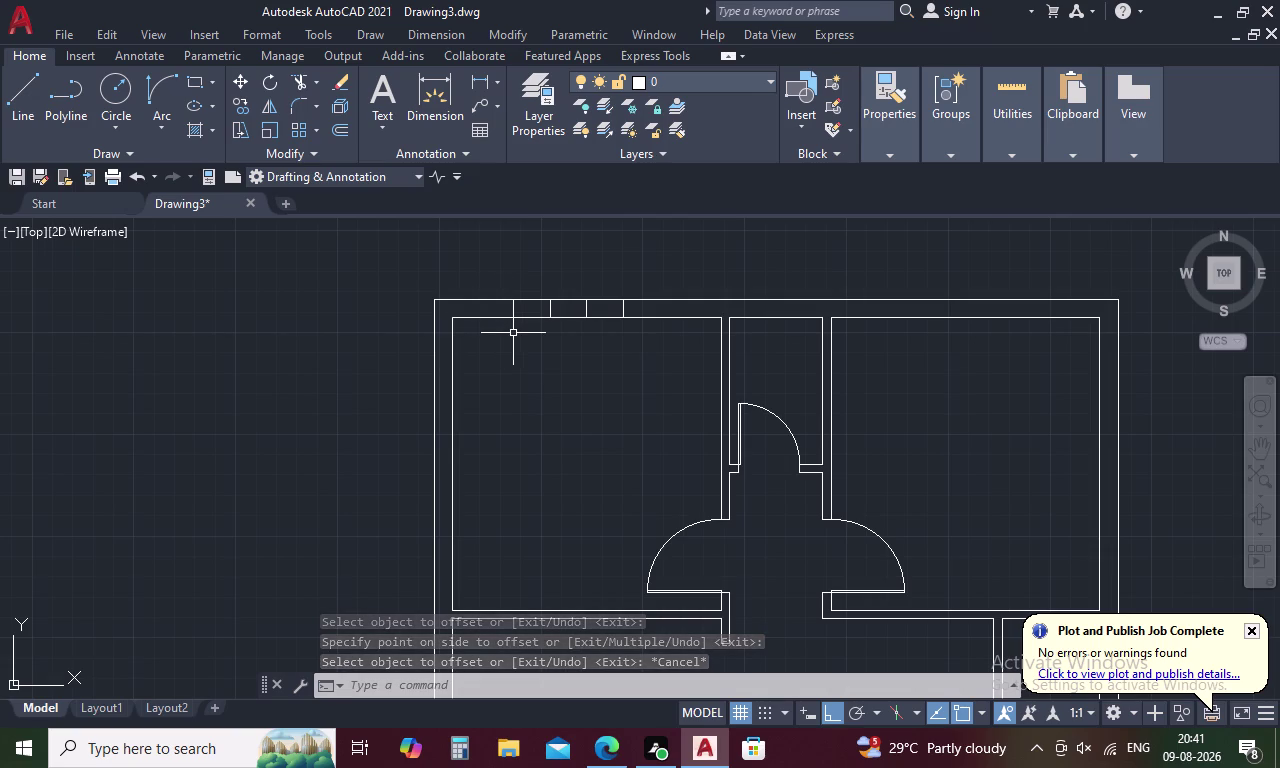
Draw a line across the opening from the left jamb to the right jamb.
key(l)
key(space)
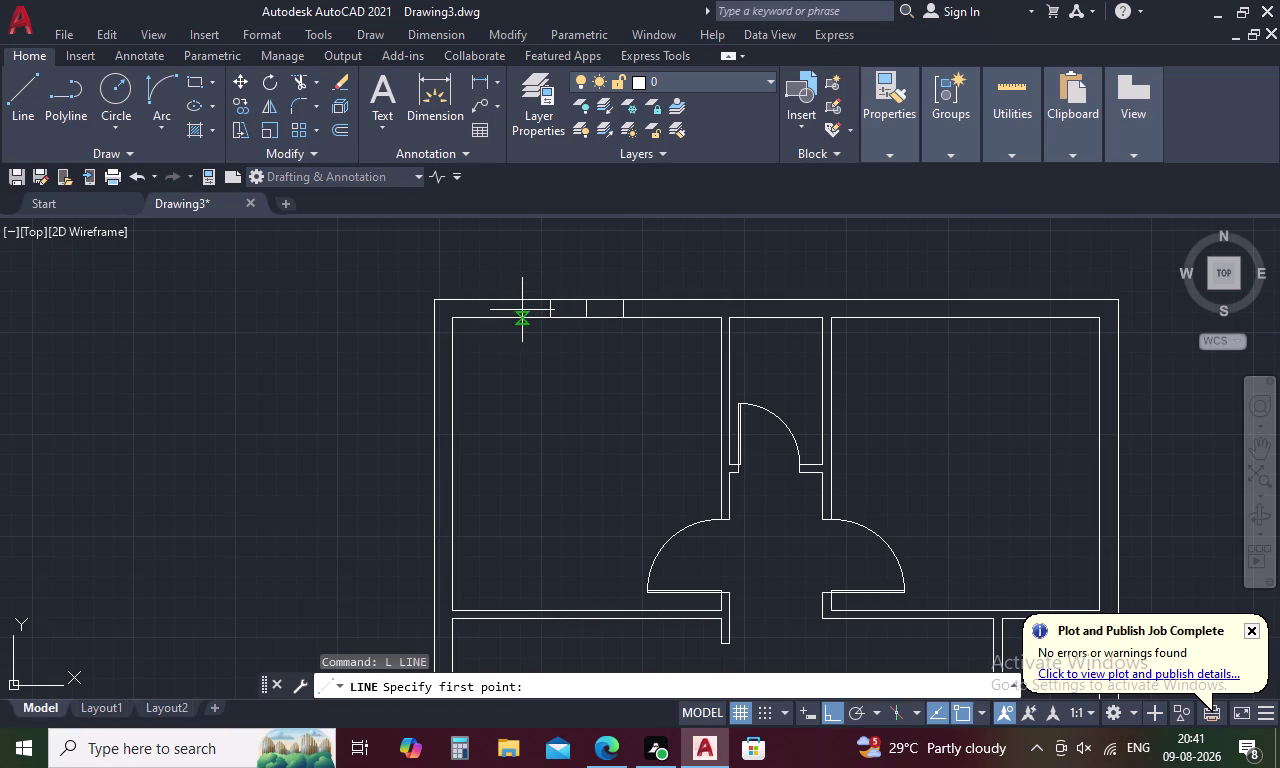
click(555, 308)
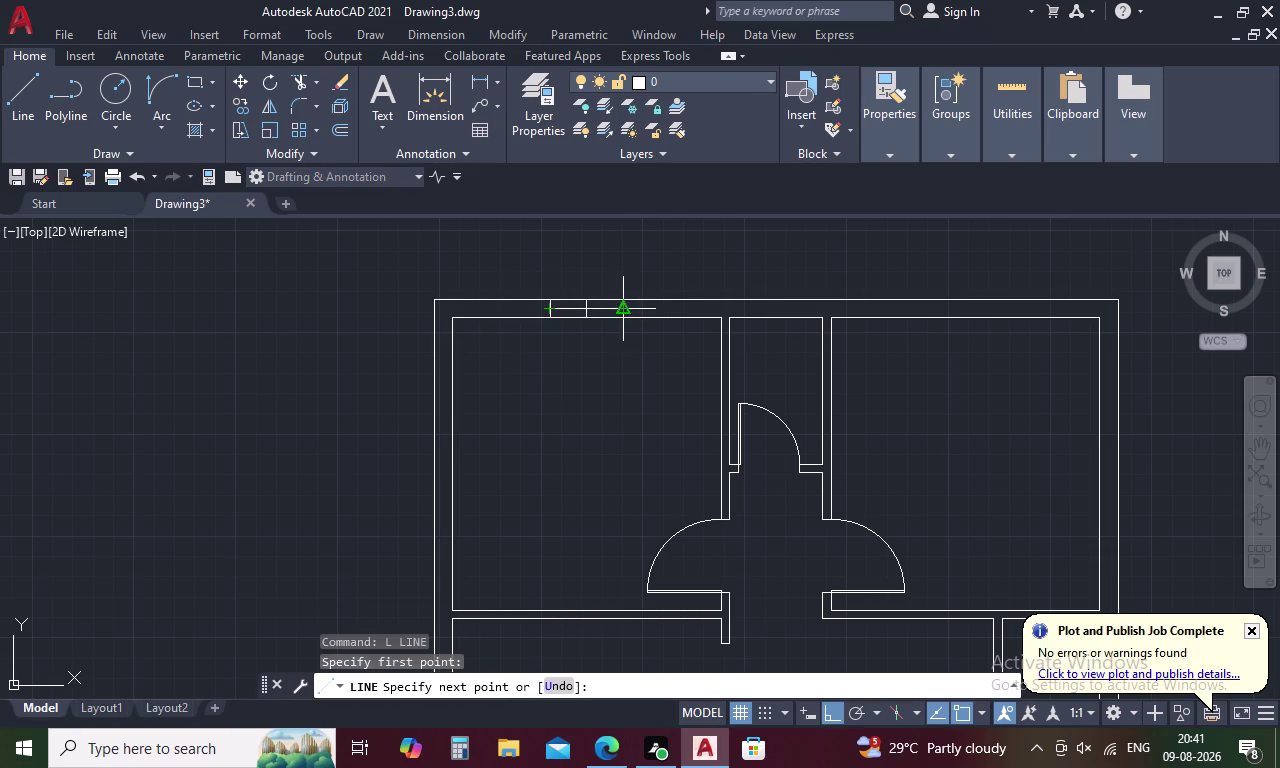
click(626, 308)
key(Escape)
Offset the opening line by 1 twice to form the window's parallel lines.
text(O)
key(space)
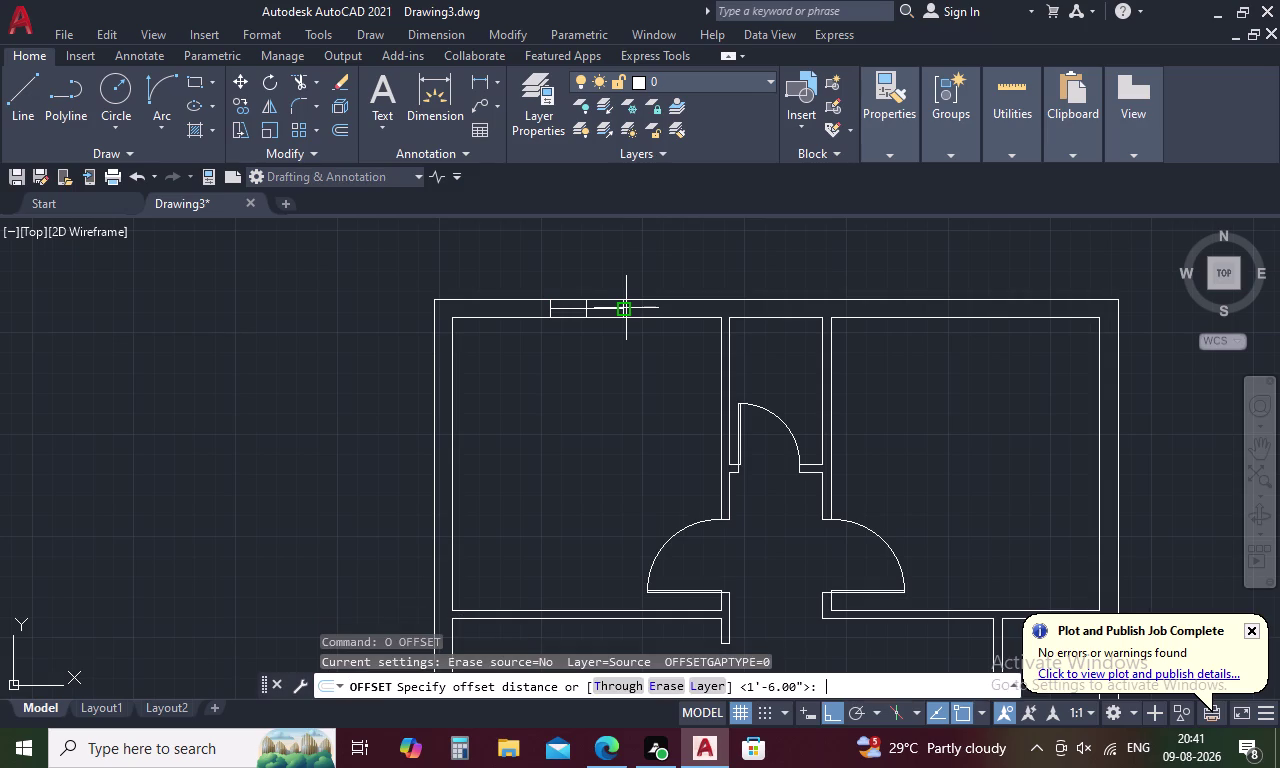
text(1)
key(space)
scroll(up, 3)
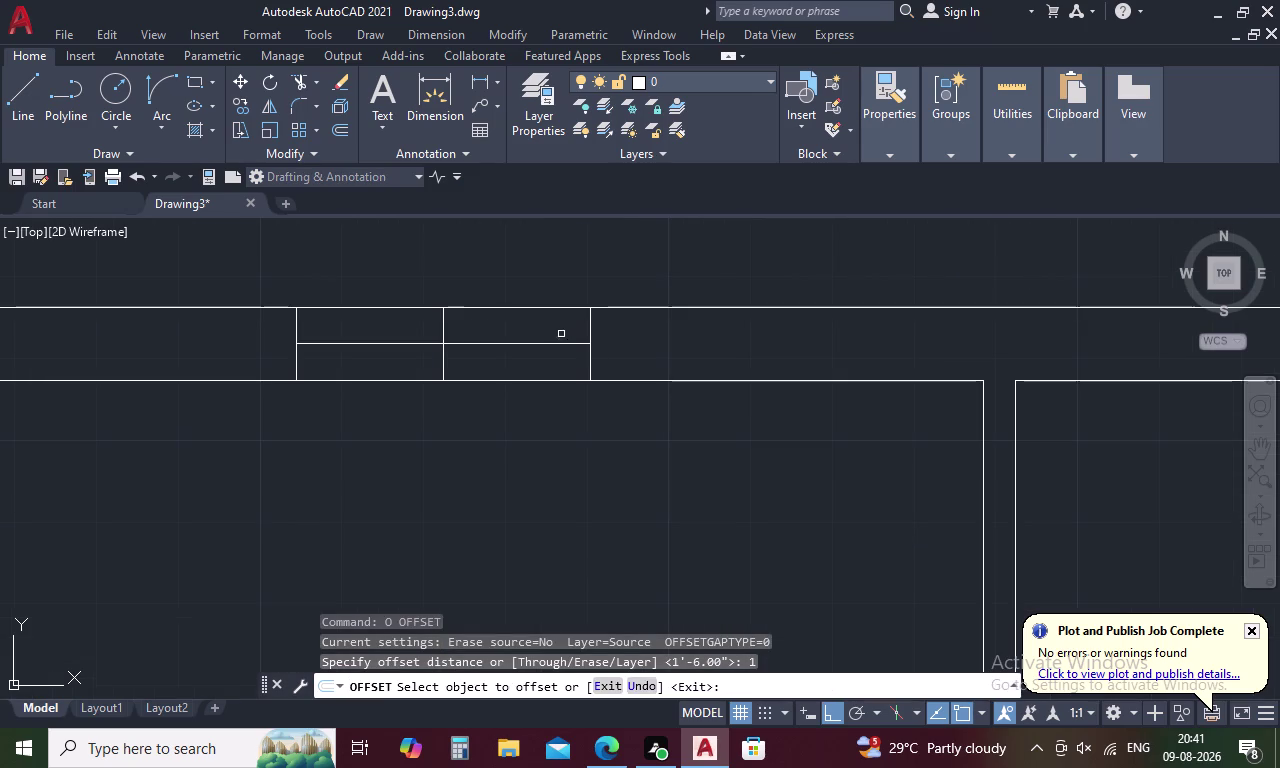
click(557, 342)
click(566, 324)
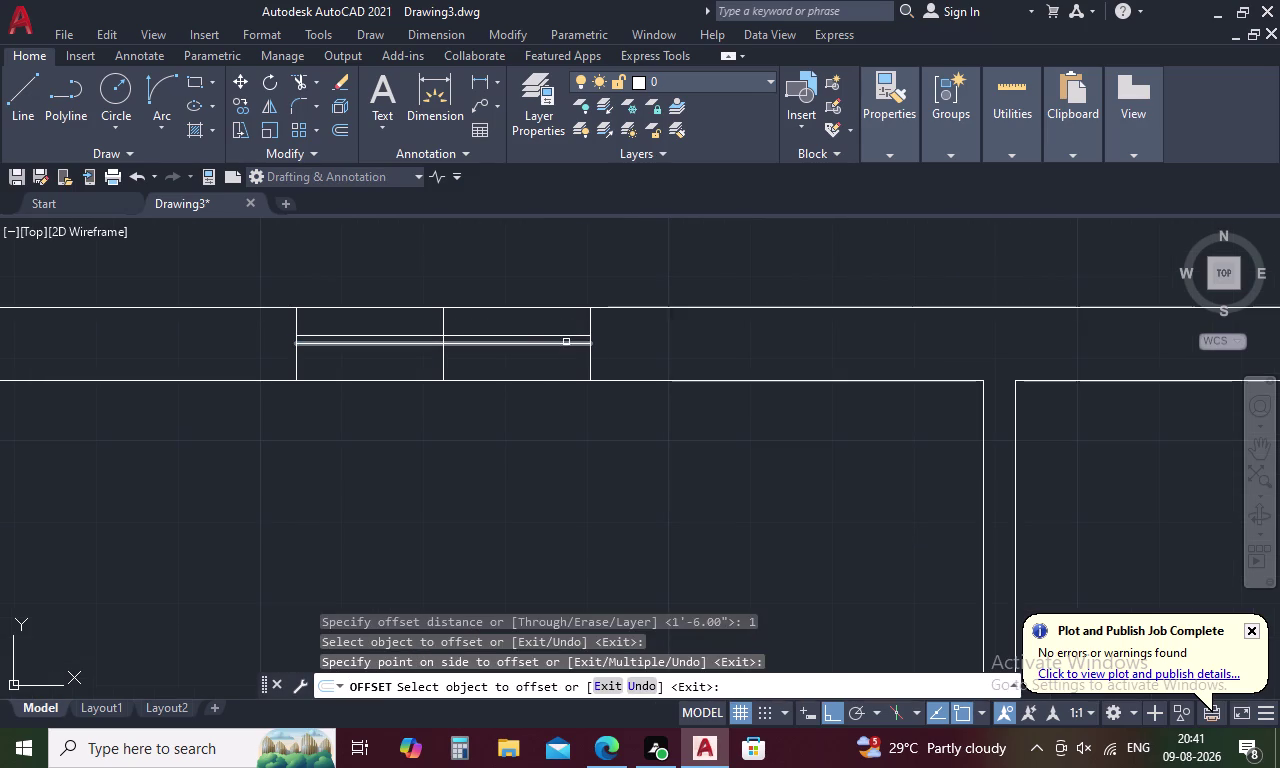
click(566, 342)
click(563, 368)
key(Escape)
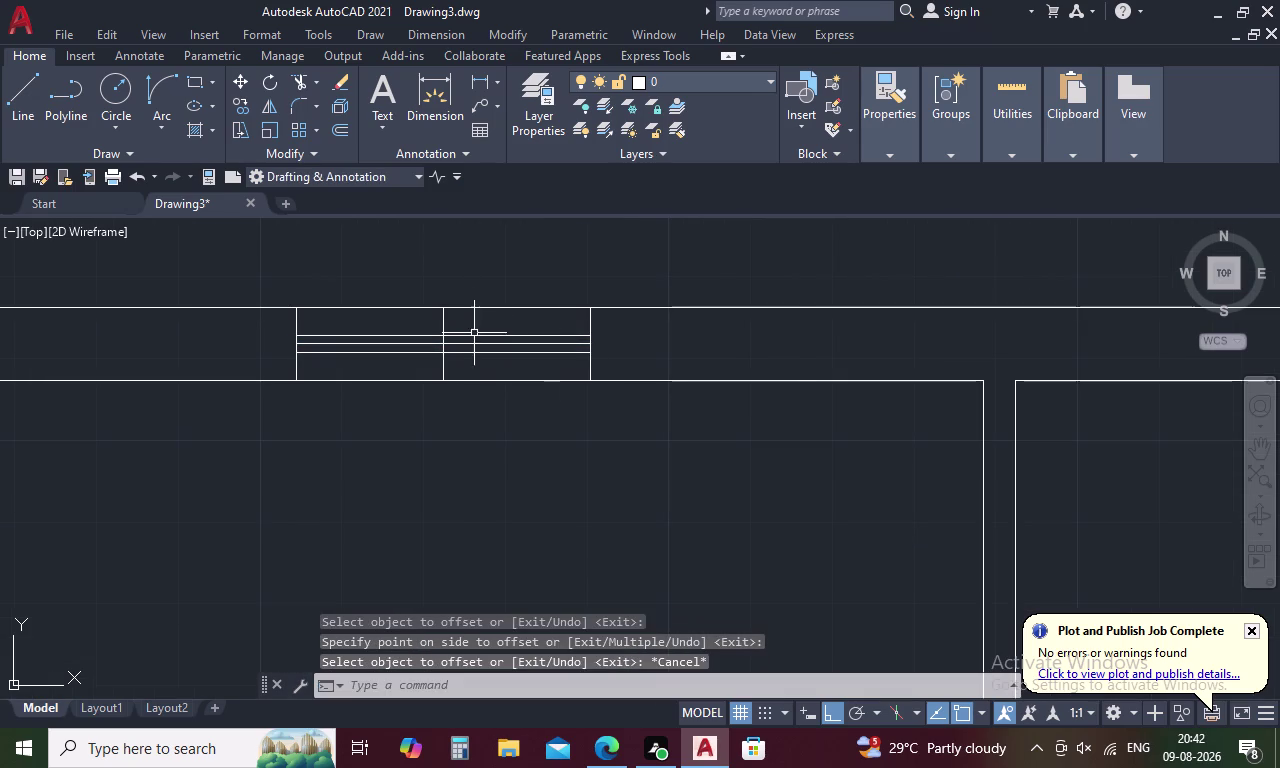
click(484, 346)
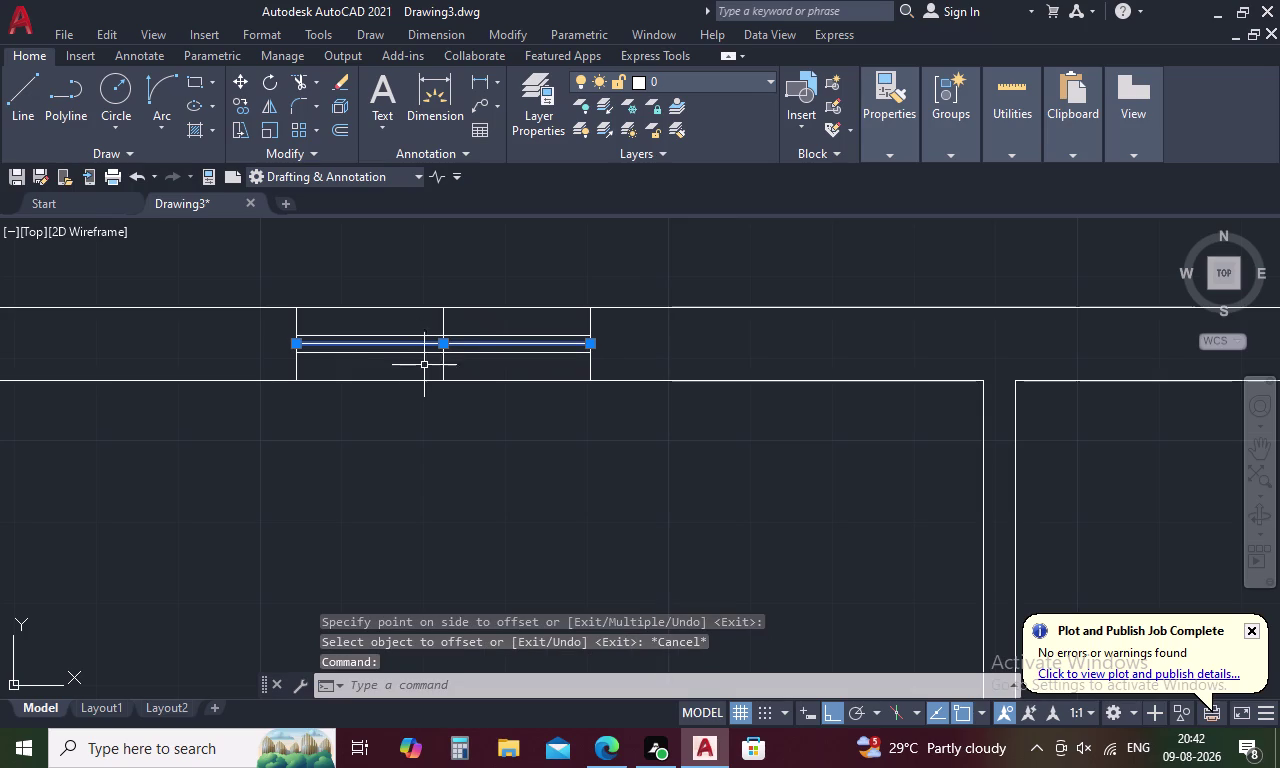